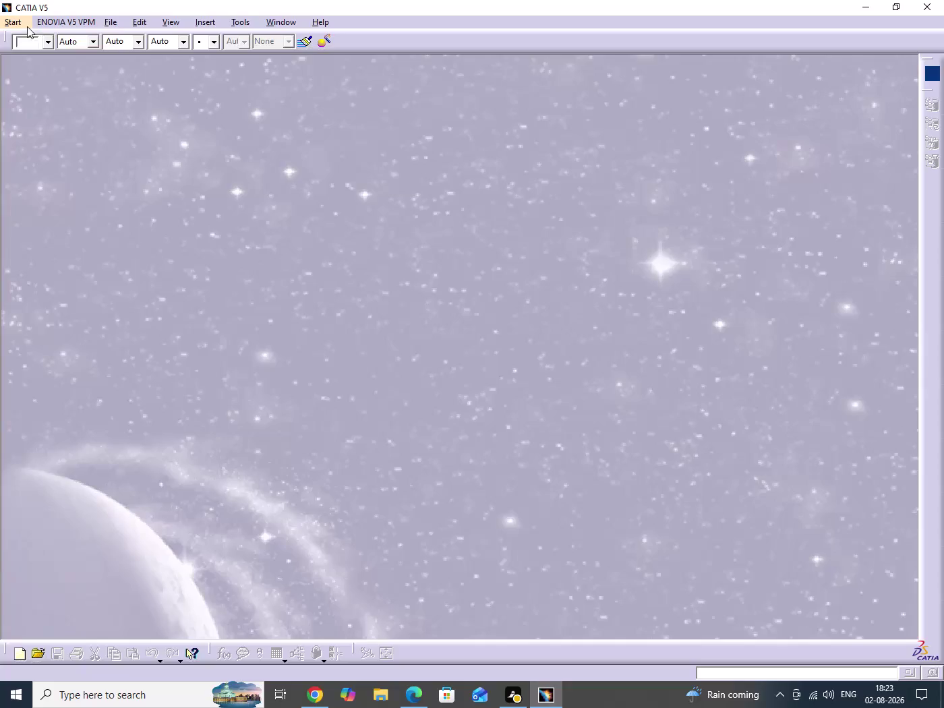
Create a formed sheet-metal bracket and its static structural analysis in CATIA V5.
Switch to the Generative Sheetmetal Design workbench under Mechanical Design.
click(21, 23)
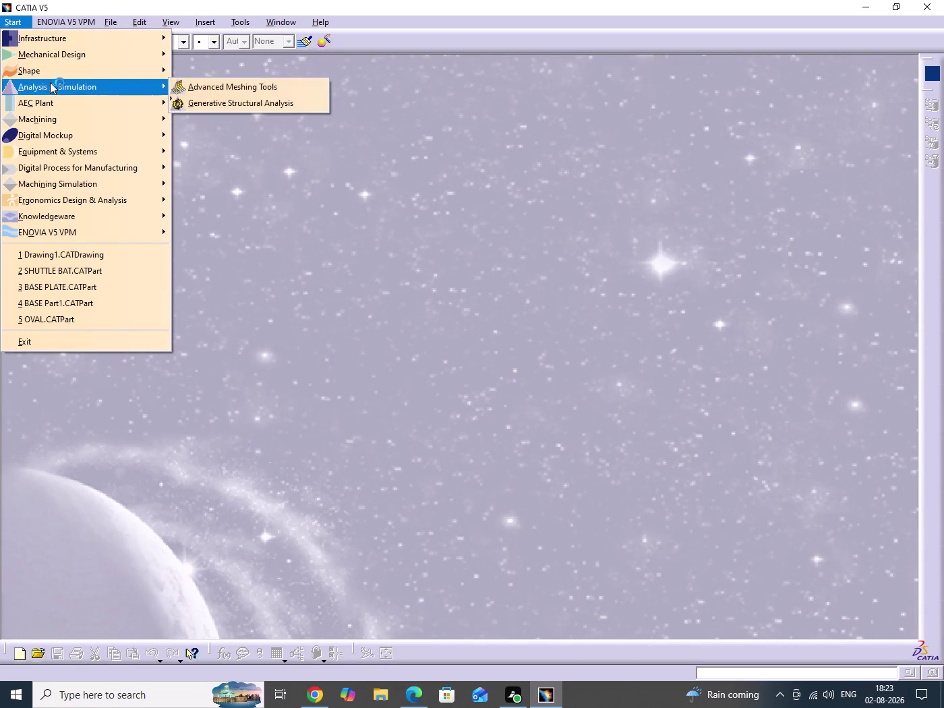
click(52, 58)
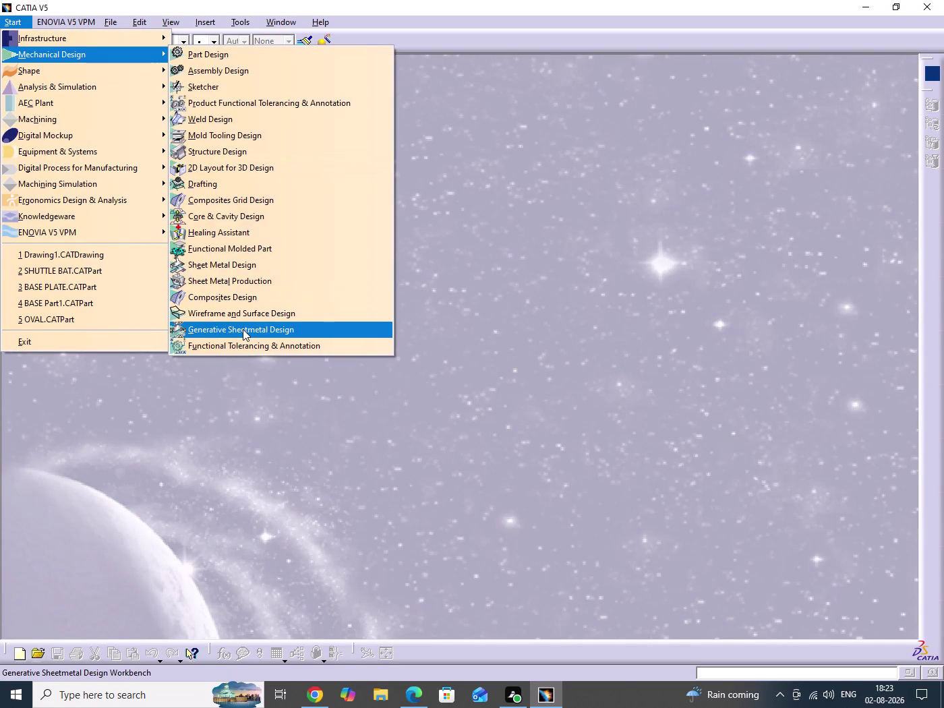
click(243, 329)
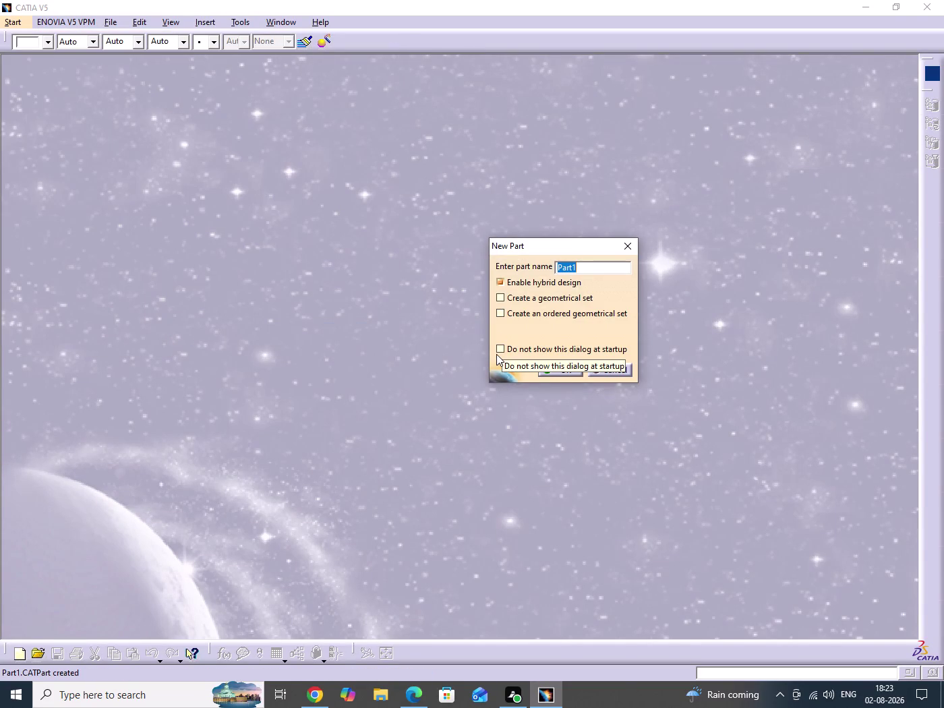
Name the new part 'SHEETMETAL BRACKET' and confirm the New Part dialog.
key(s)
text(H)
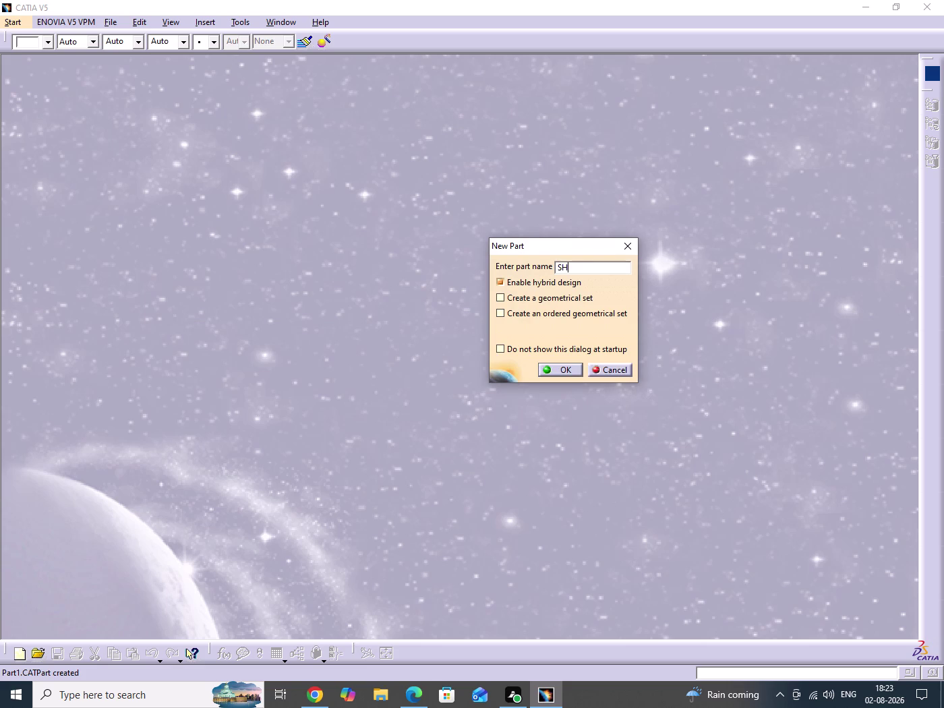
text(EET)
text(META)
text(L)
key(space)
text(BRAC)
text(KET)
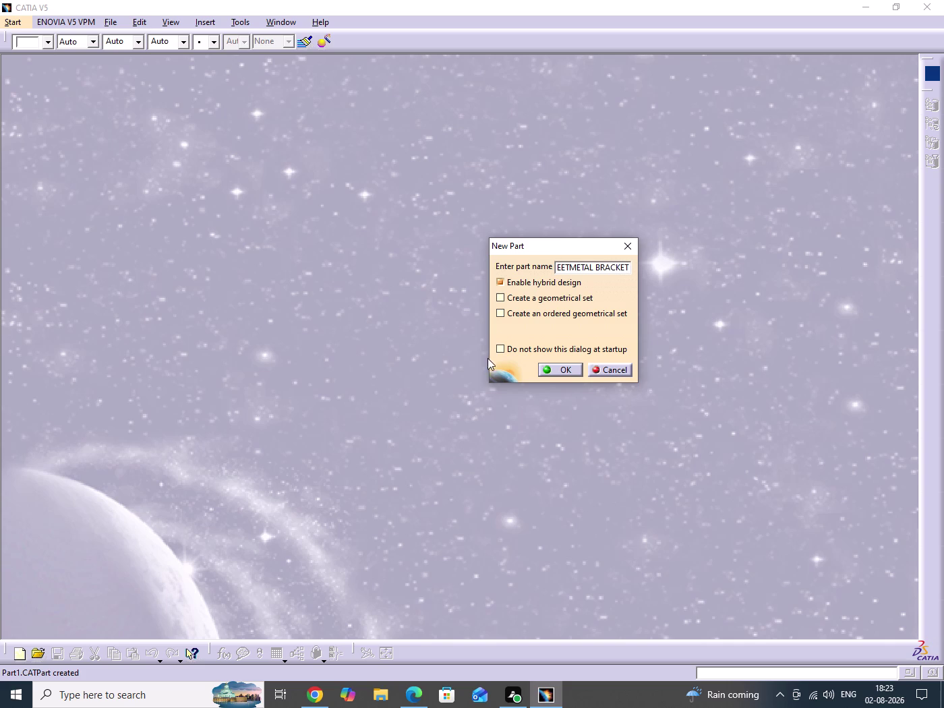
click(547, 368)
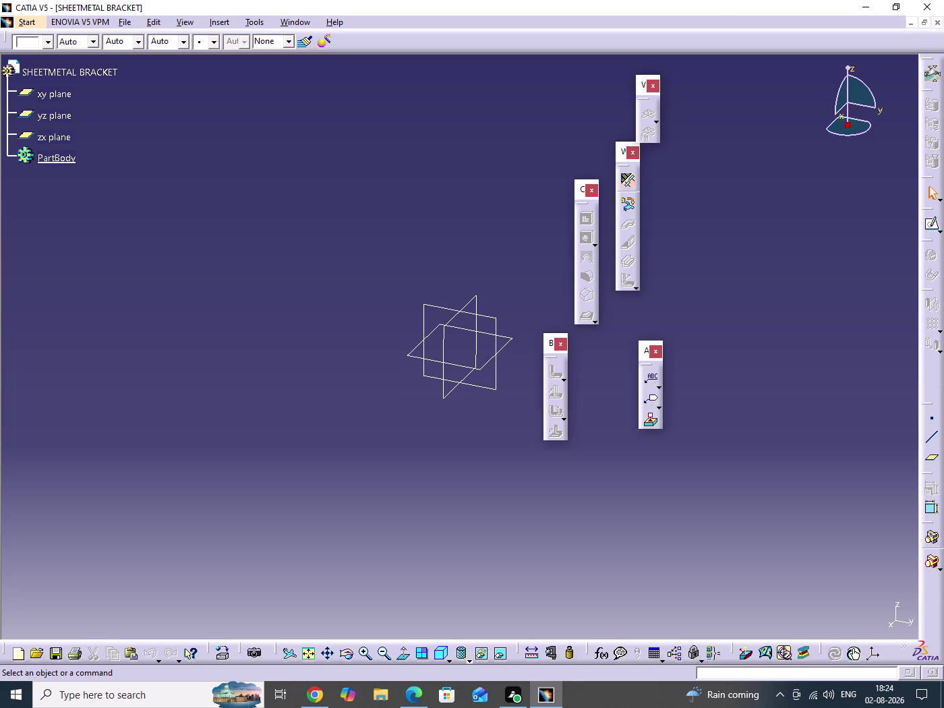
Review the bracket drawing in the PDF, then return to CATIA's Sheet Metal Parameters.
click(338, 267)
click(414, 704)
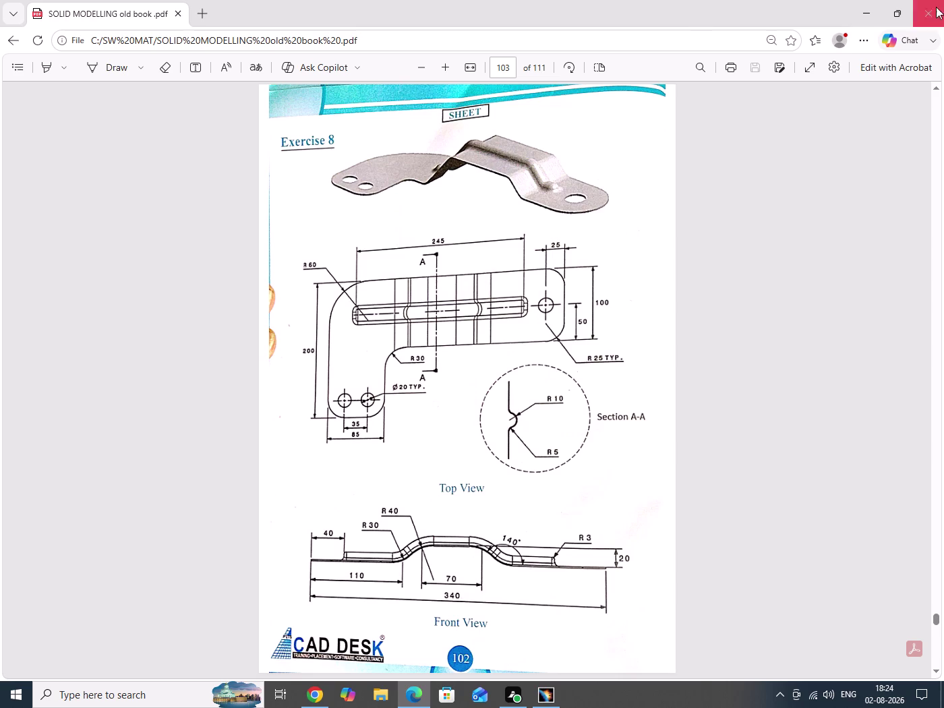
click(866, 9)
click(743, 269)
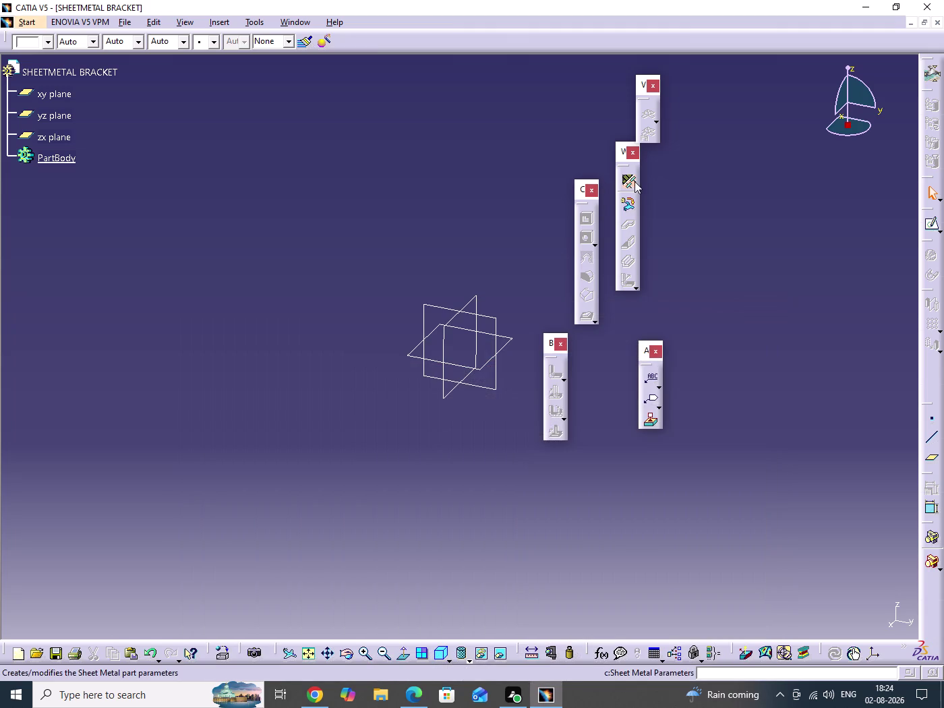
click(634, 182)
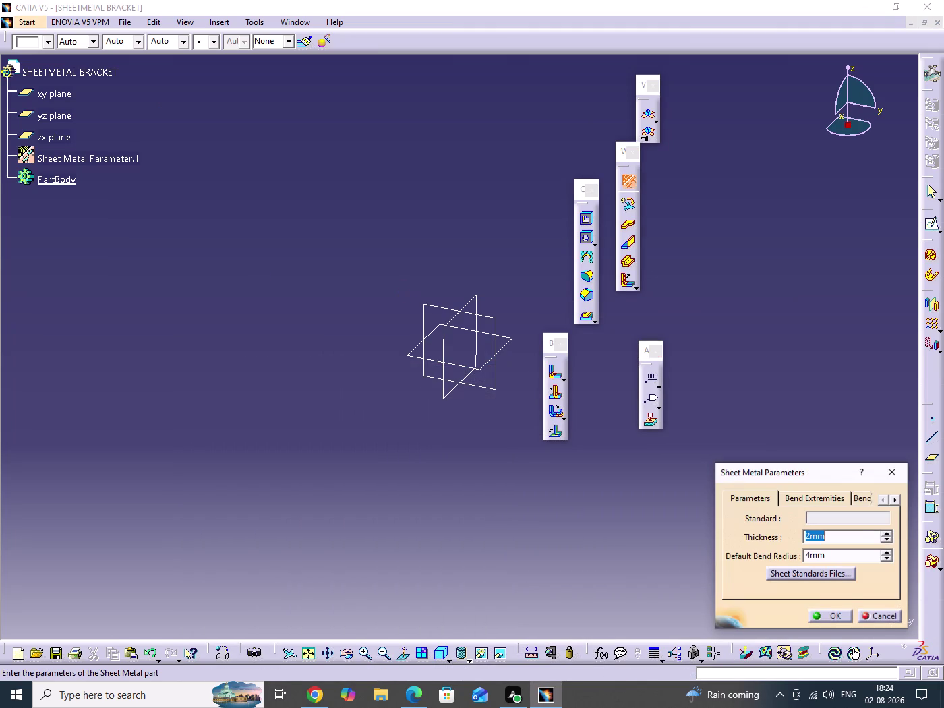
Confirm the edited thickness and bend radius, then start a new sheet metal Extrusion.
text(.)
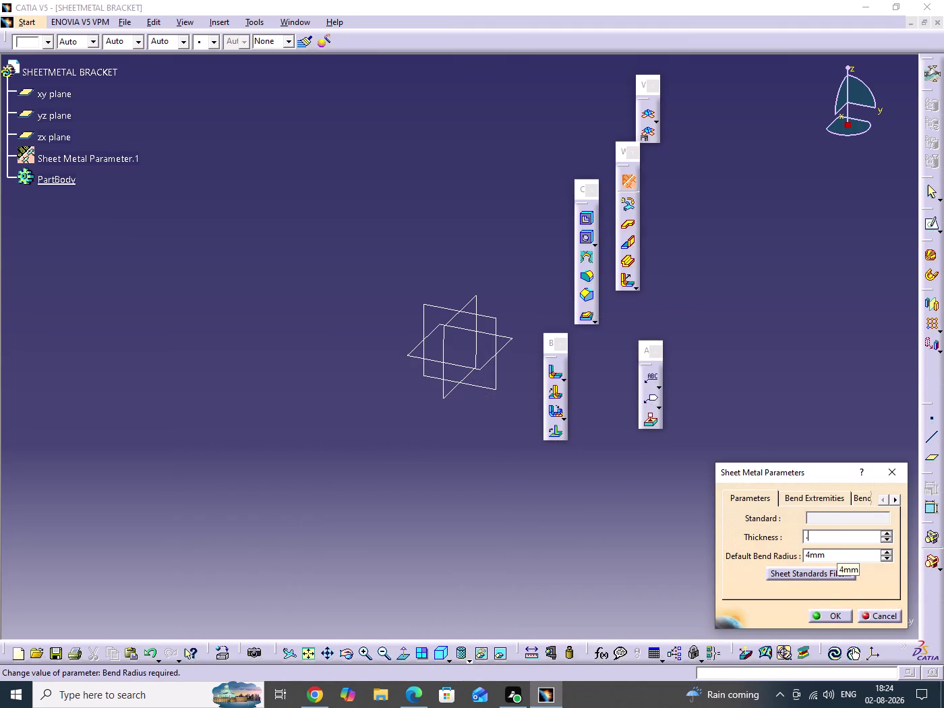
text(5)
double_click(836, 558)
key(1)
key(Return)
click(823, 474)
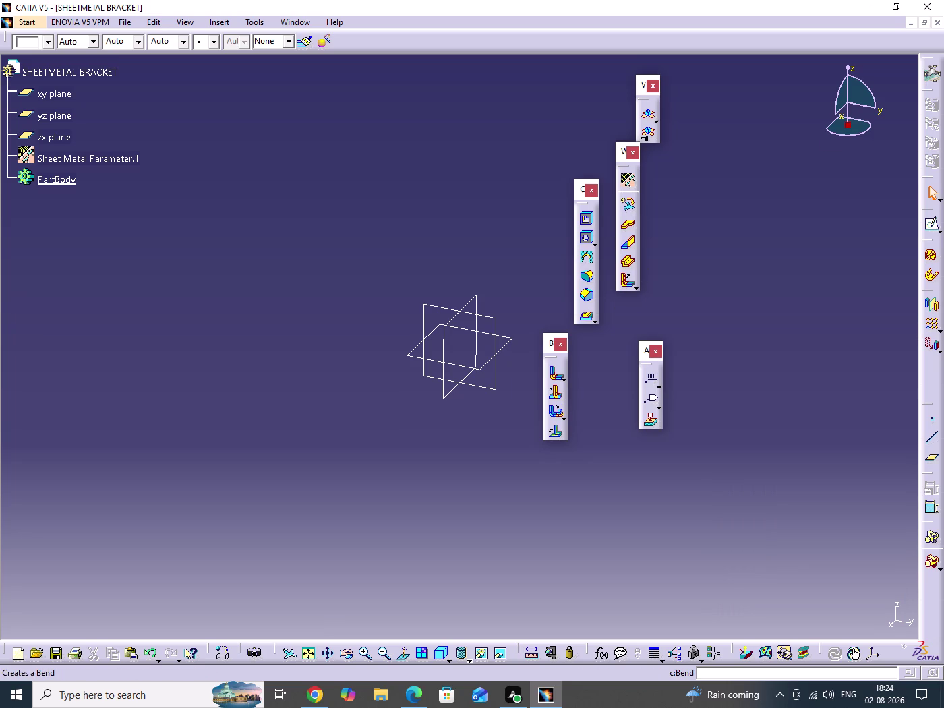
drag(617, 357, 621, 418)
click(627, 259)
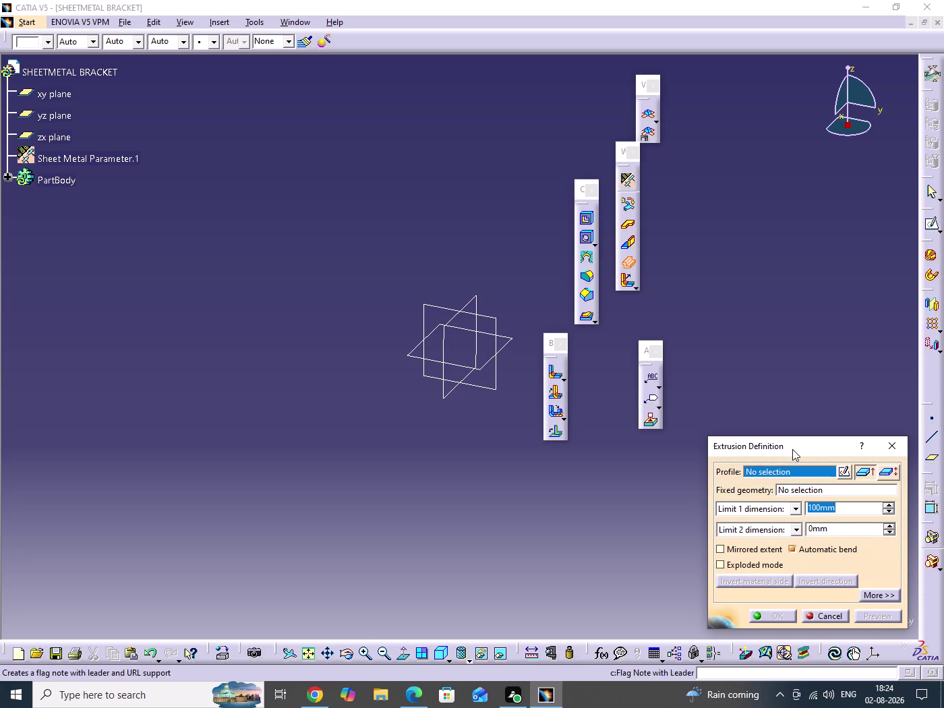
Sketch on the yz plane and start a Profile at the origin, checking the drawing.
click(845, 466)
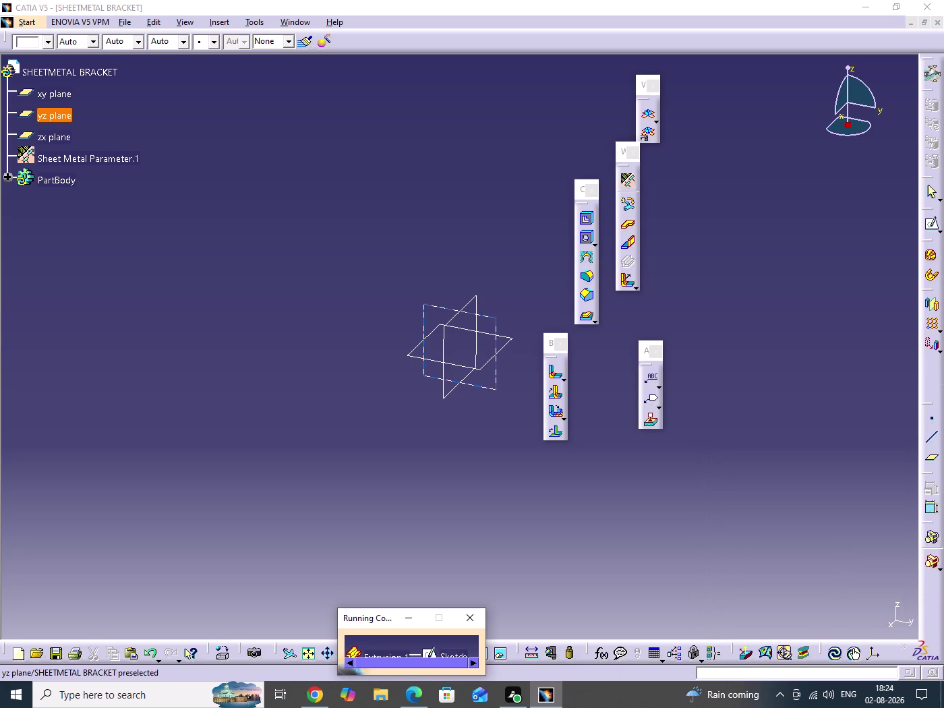
click(423, 320)
middle_drag(687, 396, 488, 400)
click(515, 69)
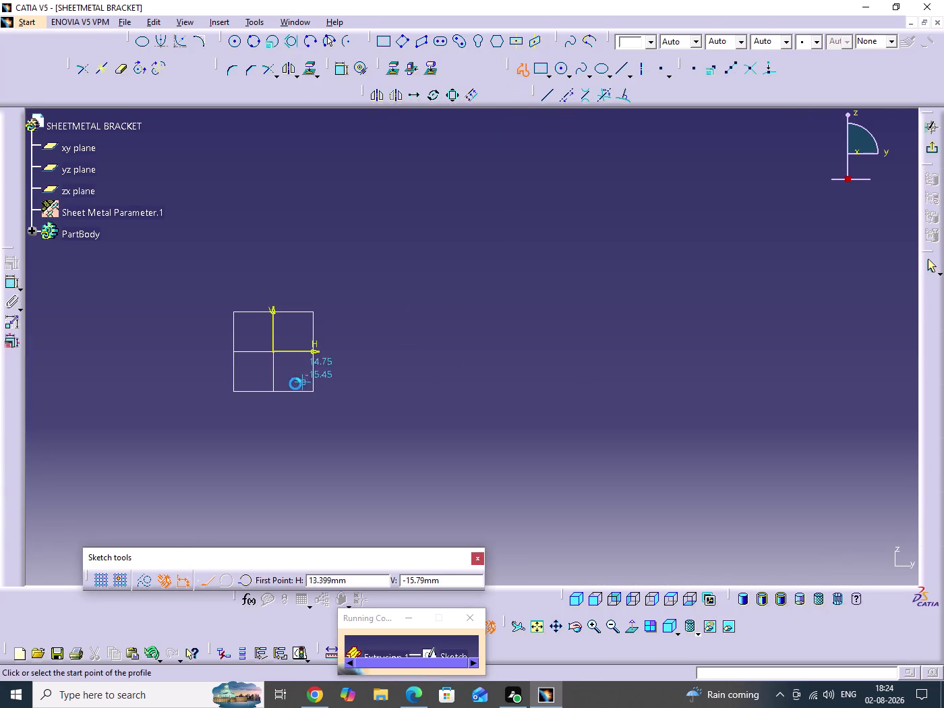
click(273, 350)
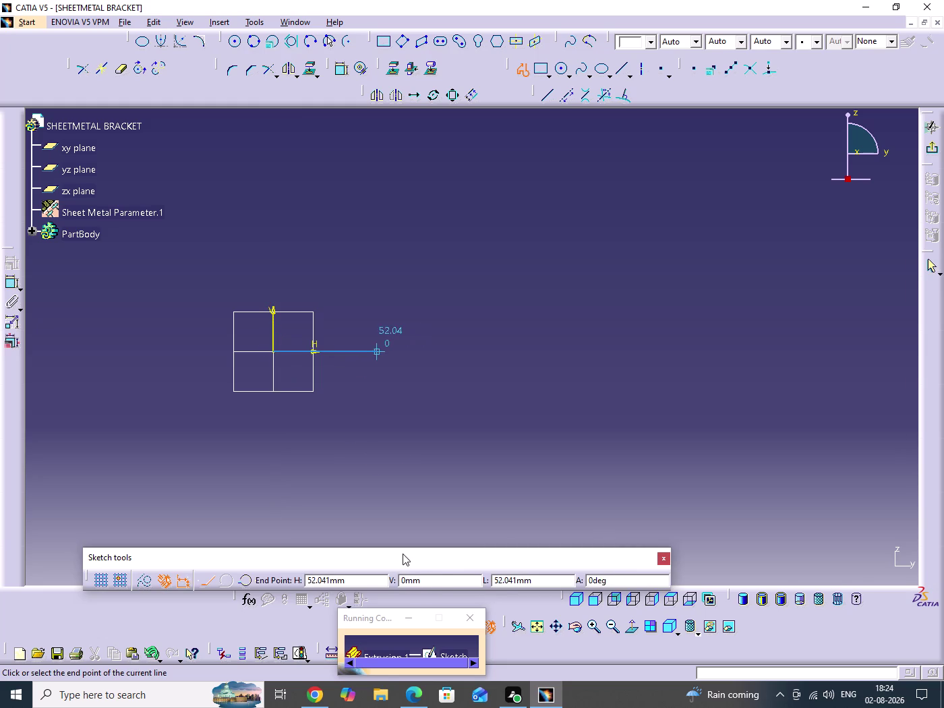
click(413, 705)
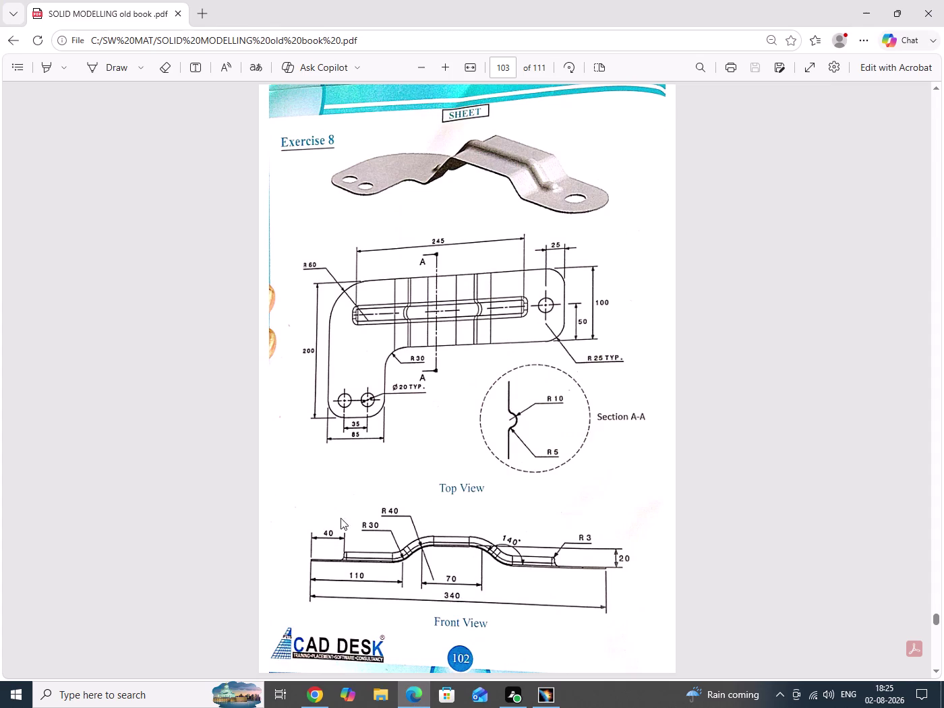
click(865, 12)
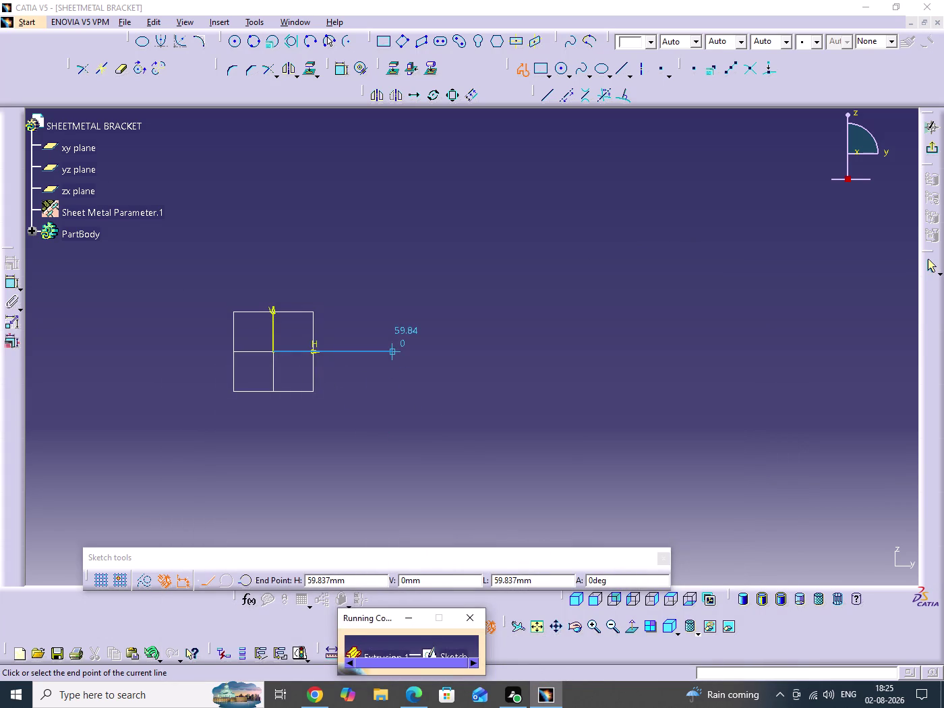
Draw the first straight run and two tangent arcs curving upward.
click(392, 354)
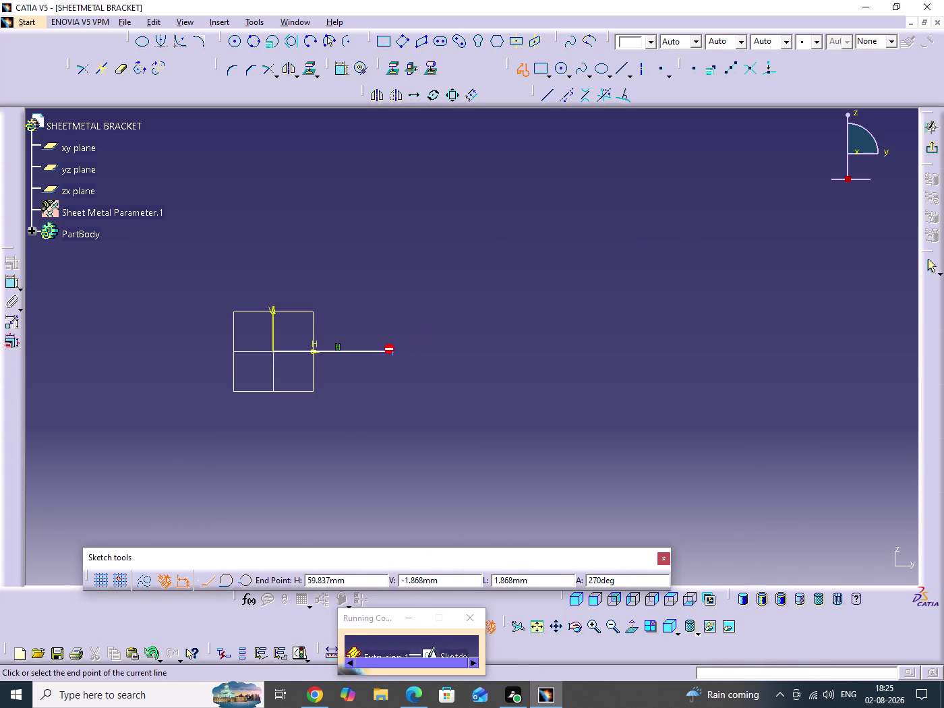
drag(395, 353, 446, 298)
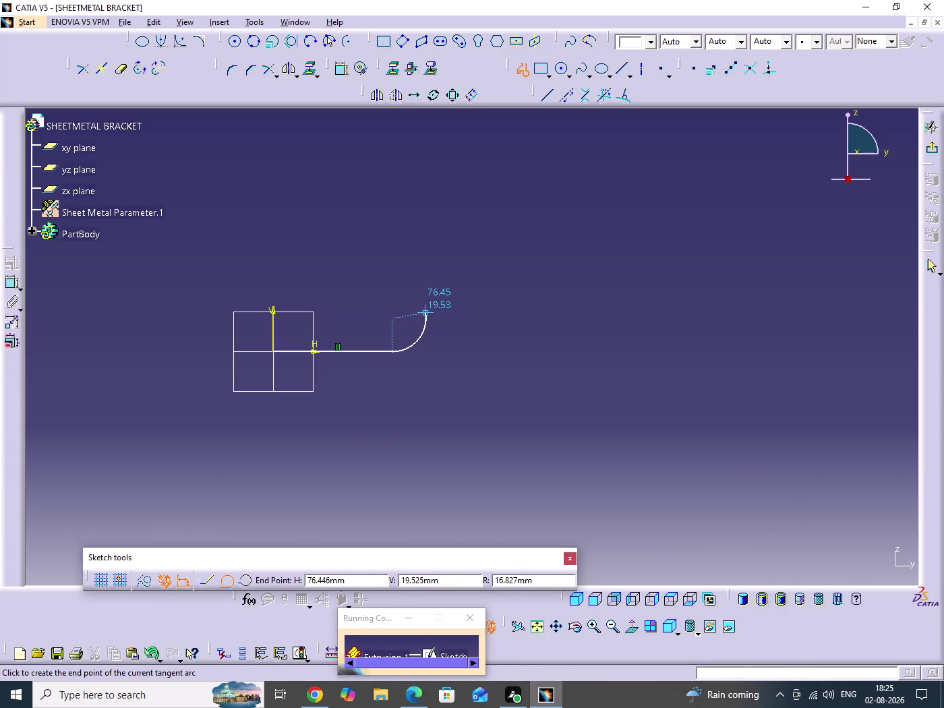
click(431, 316)
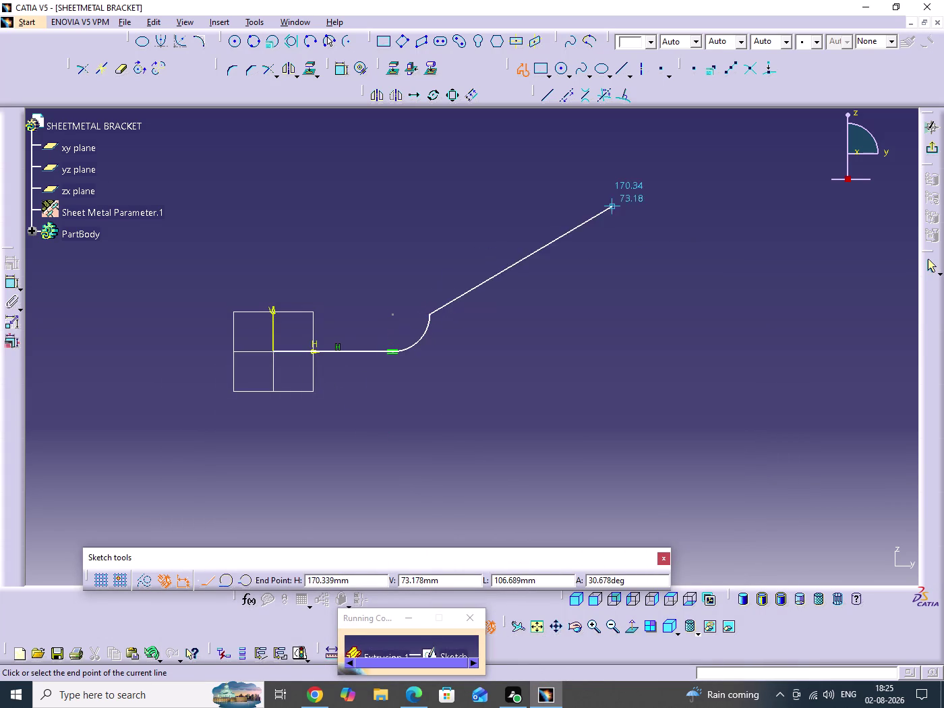
drag(430, 315, 473, 270)
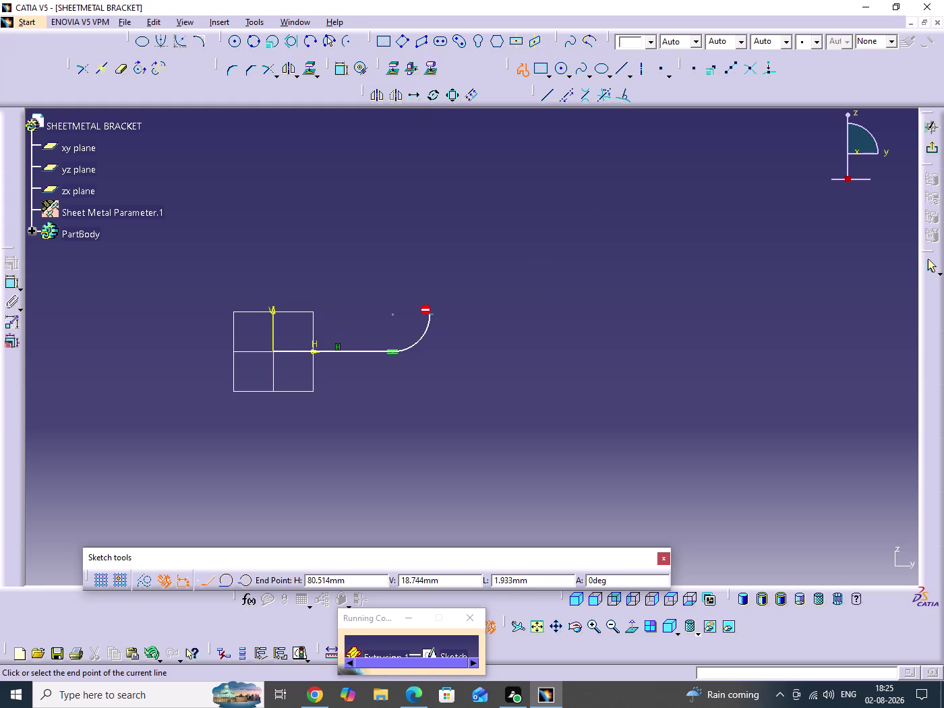
drag(473, 270, 508, 248)
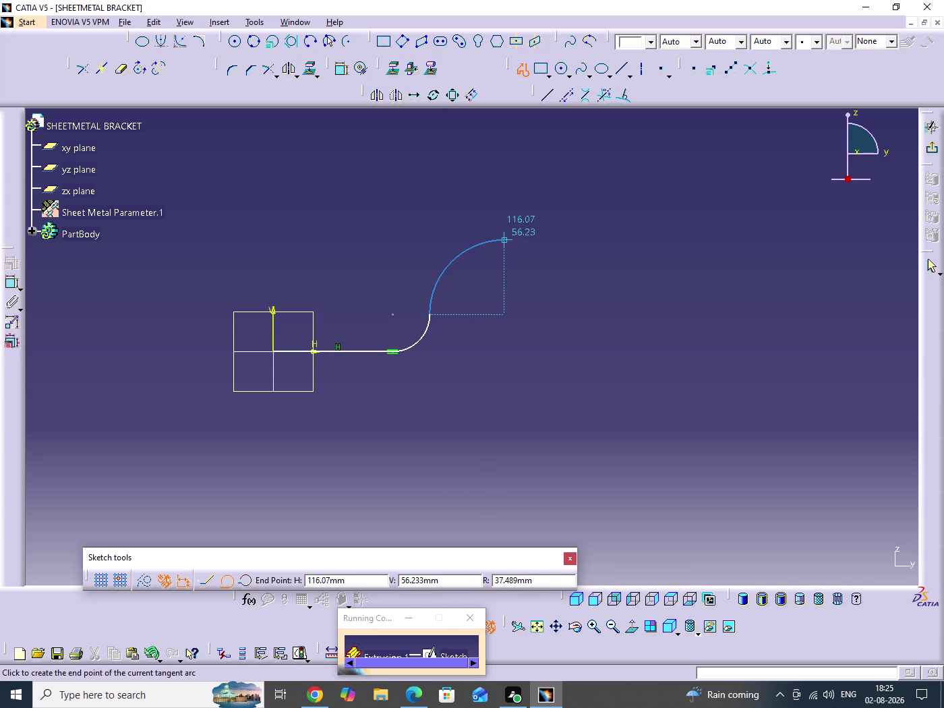
click(506, 241)
Add the long top line, right arc, small end arc and final horizontal straight.
middle_drag(650, 333, 476, 353)
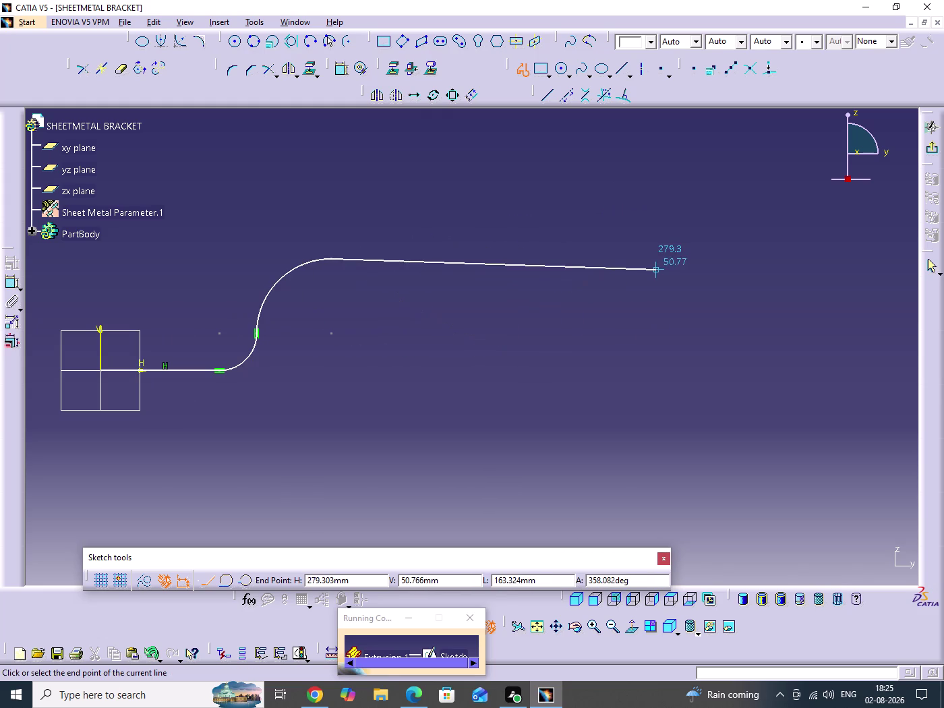
click(663, 258)
drag(664, 259, 668, 256)
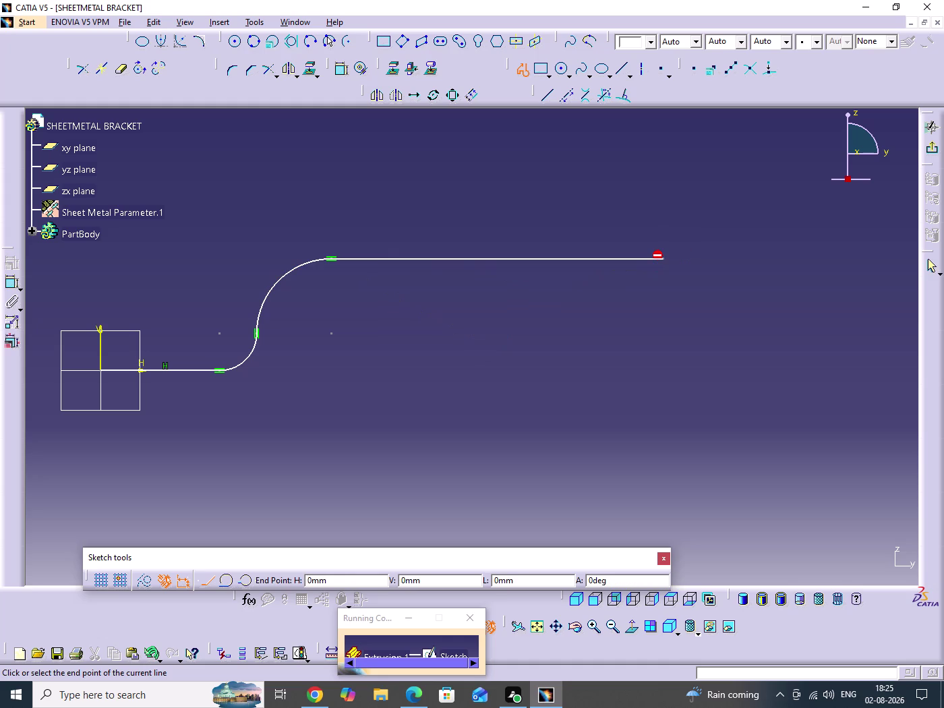
drag(667, 256, 756, 312)
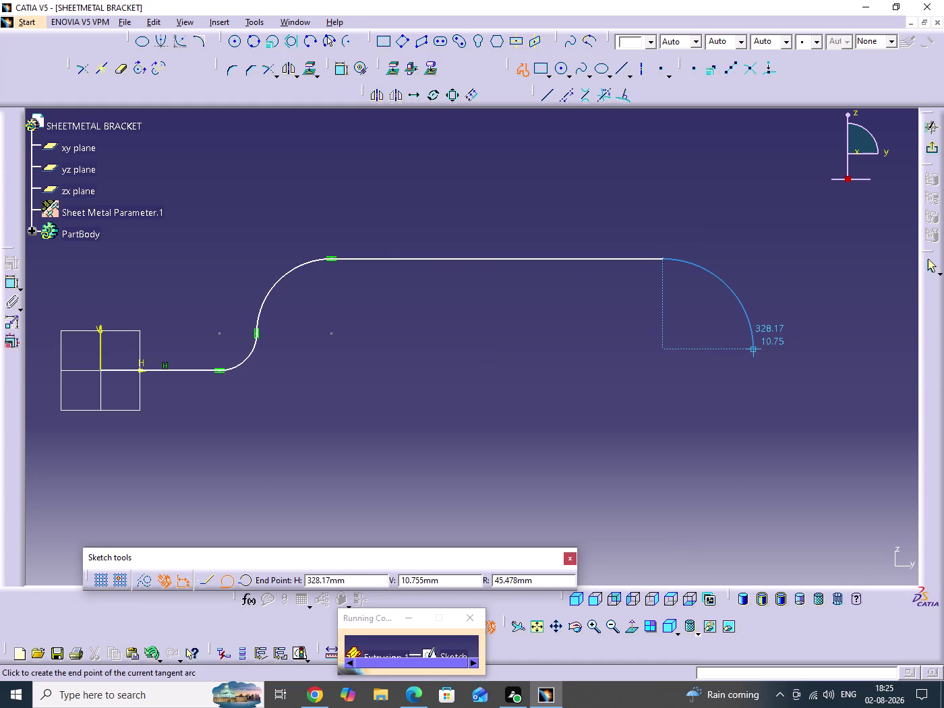
click(755, 351)
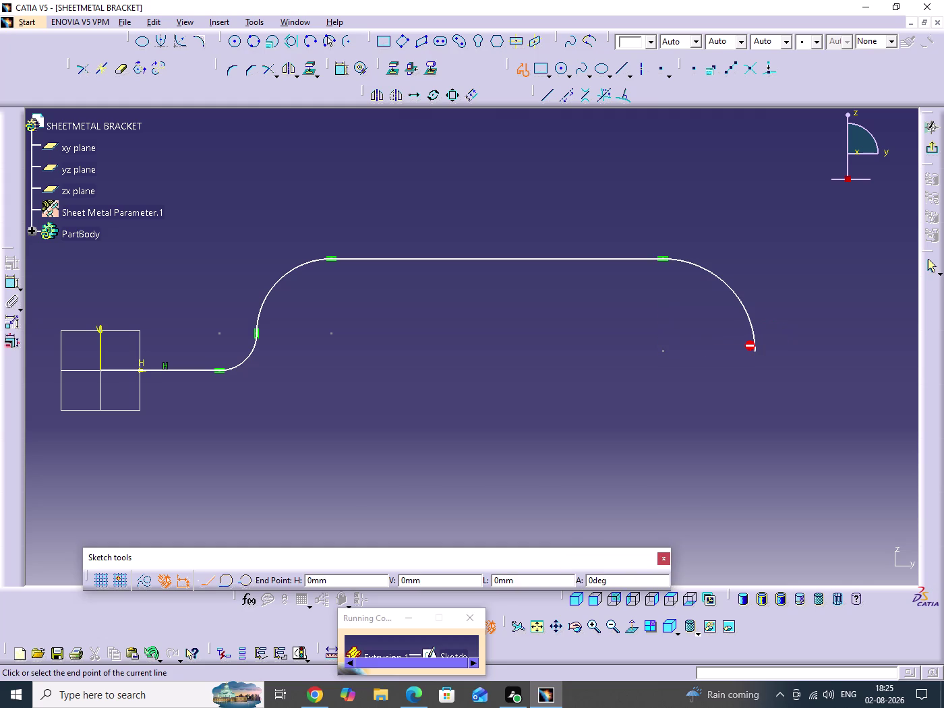
drag(755, 351, 765, 427)
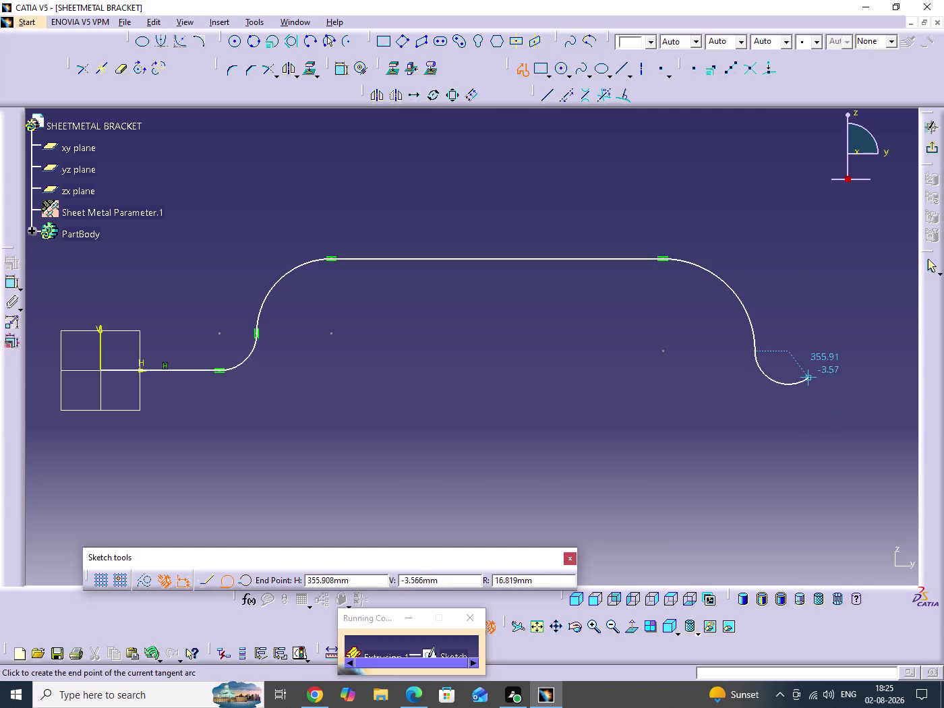
click(807, 371)
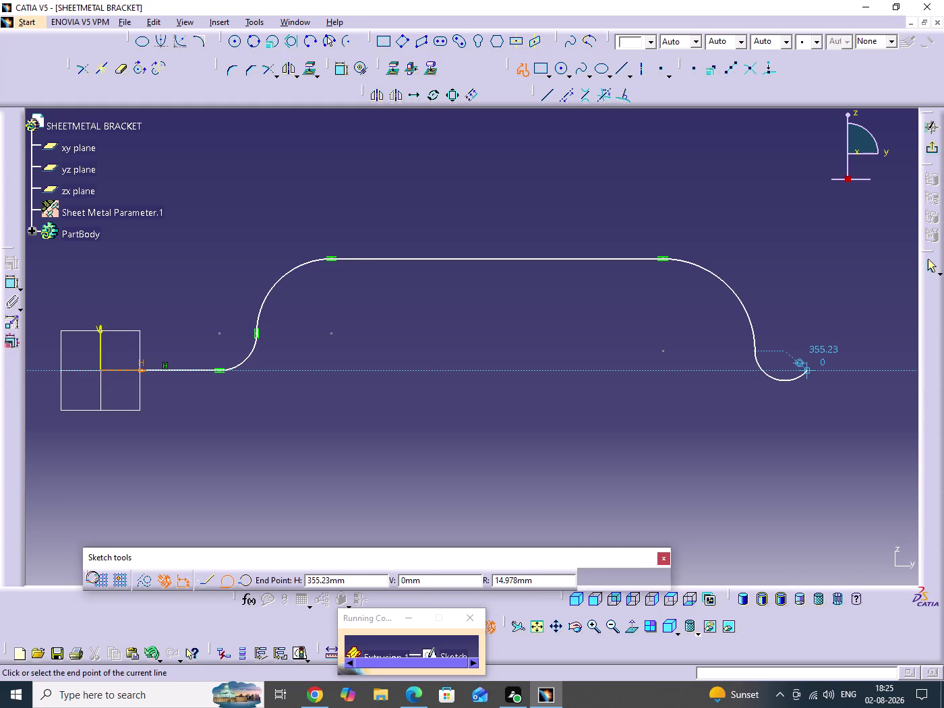
click(892, 372)
click(932, 270)
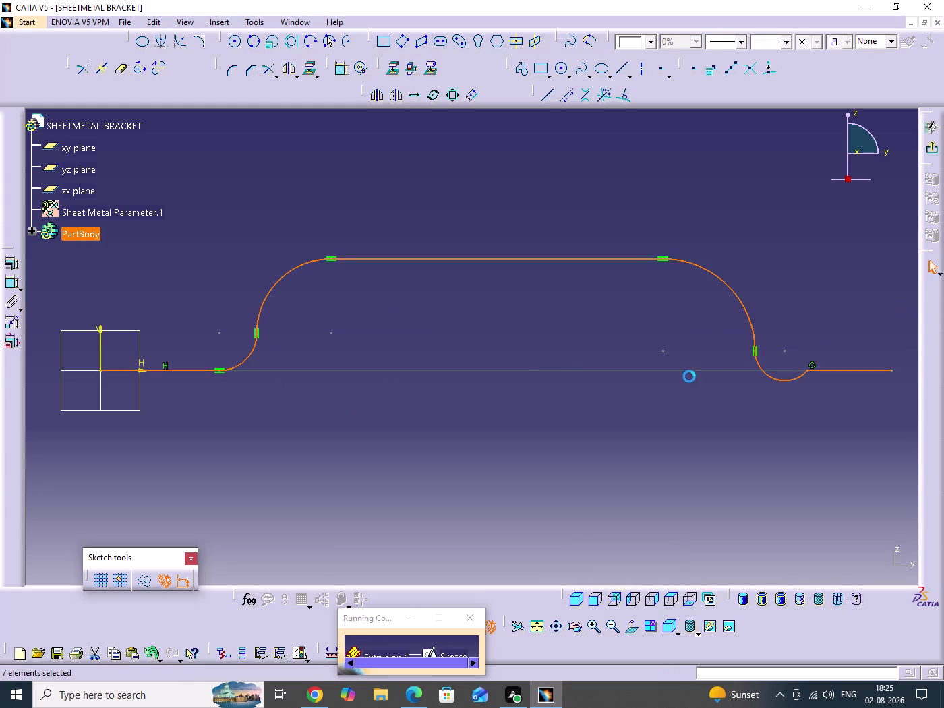
Constrain the small right-end arc tangent to the final straight line.
click(644, 350)
middle_drag(645, 327, 648, 361)
click(645, 327)
middle_drag(550, 434, 632, 459)
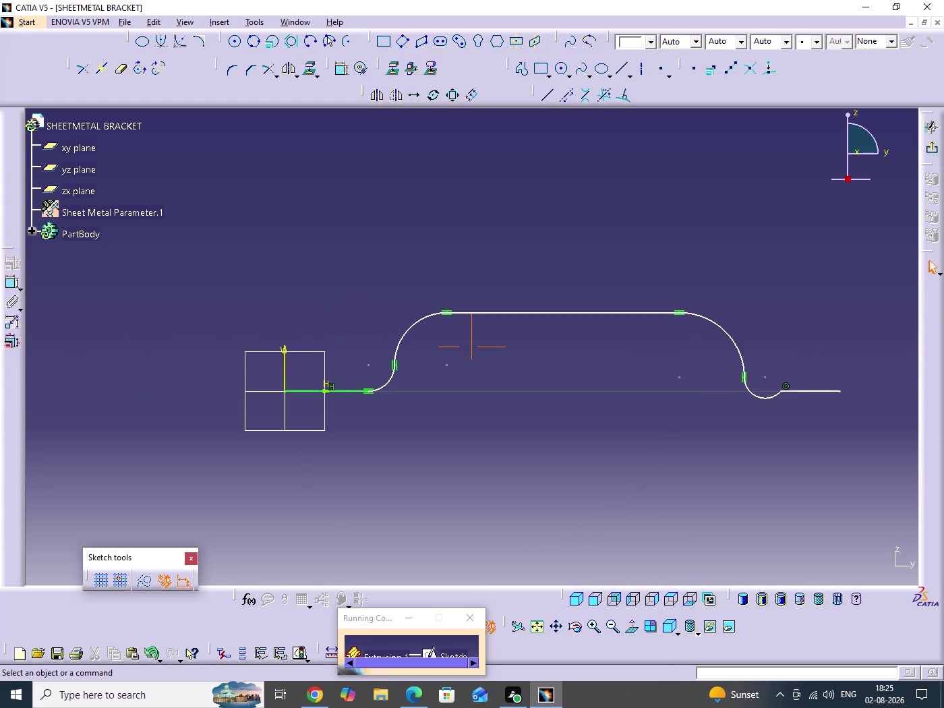
middle_drag(592, 473, 570, 477)
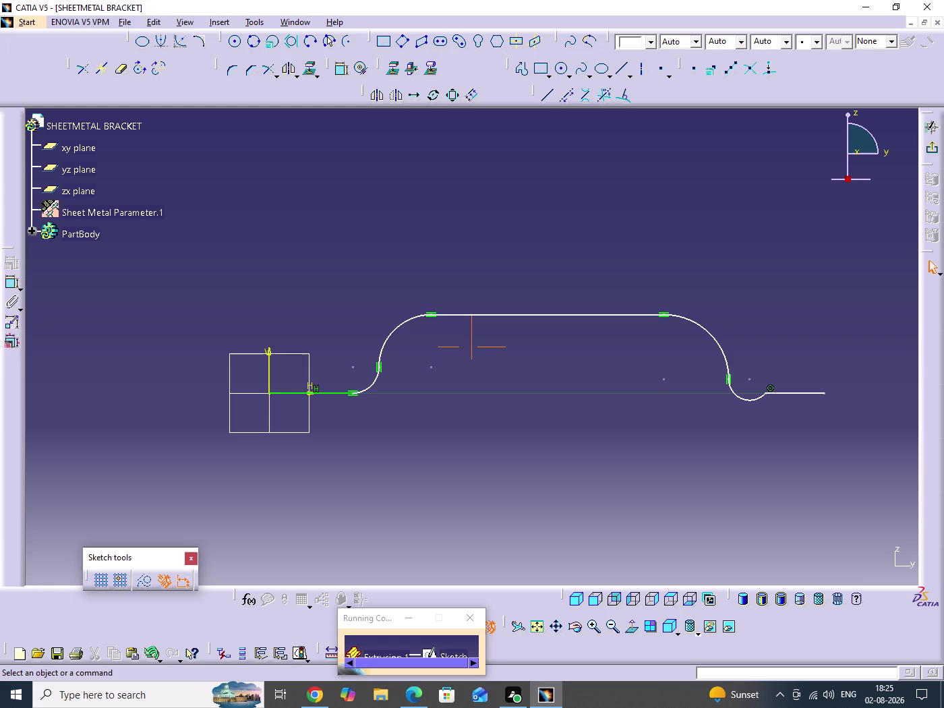
drag(490, 473, 675, 512)
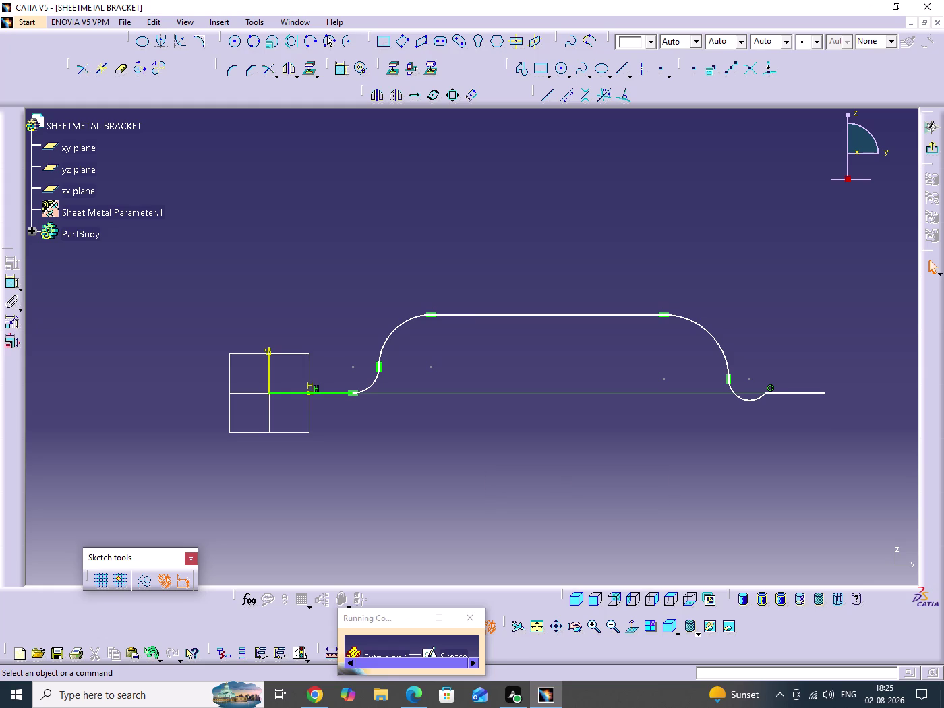
click(762, 399)
click(730, 439)
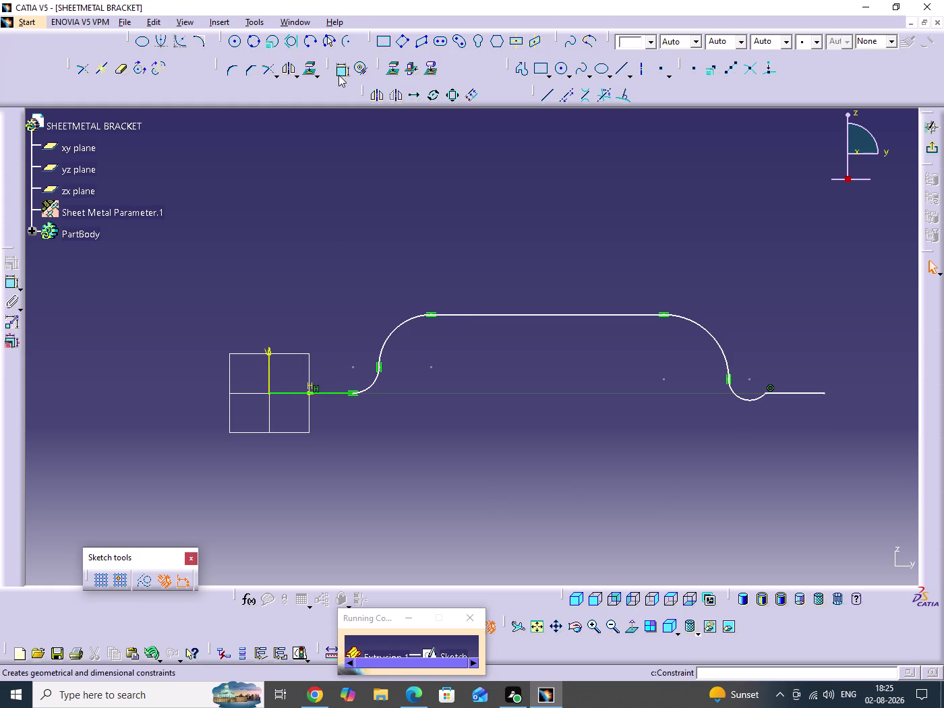
double_click(338, 73)
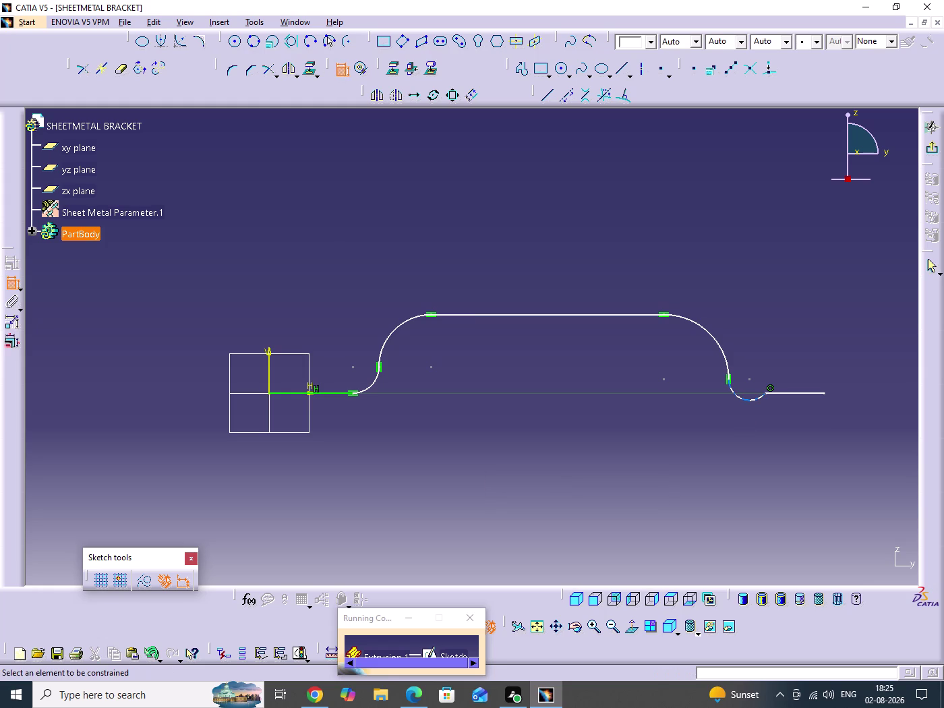
click(750, 401)
click(783, 393)
right_click(789, 315)
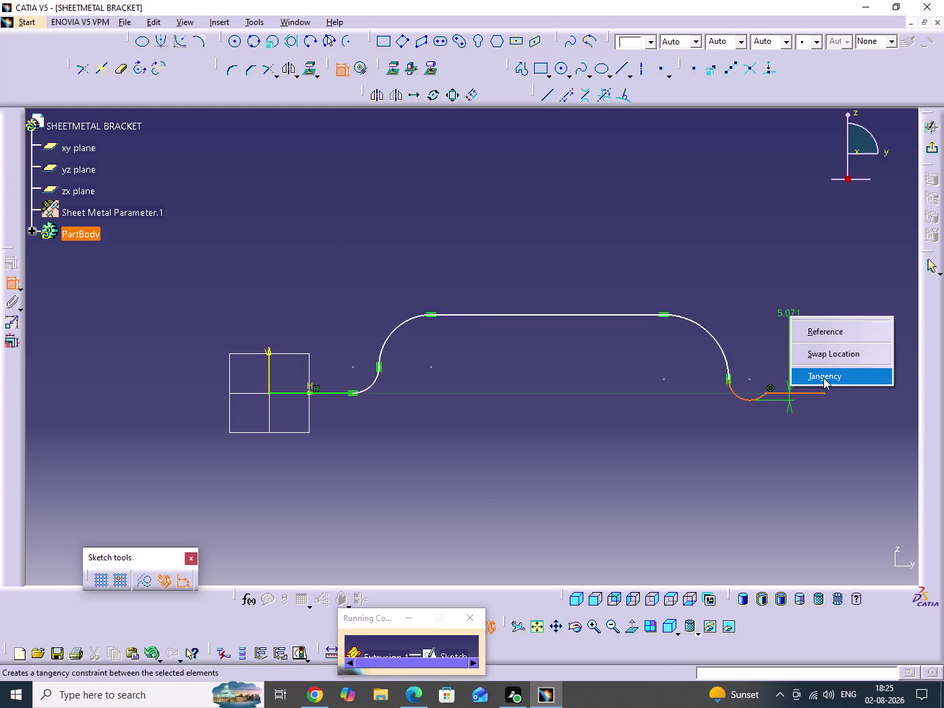
click(823, 377)
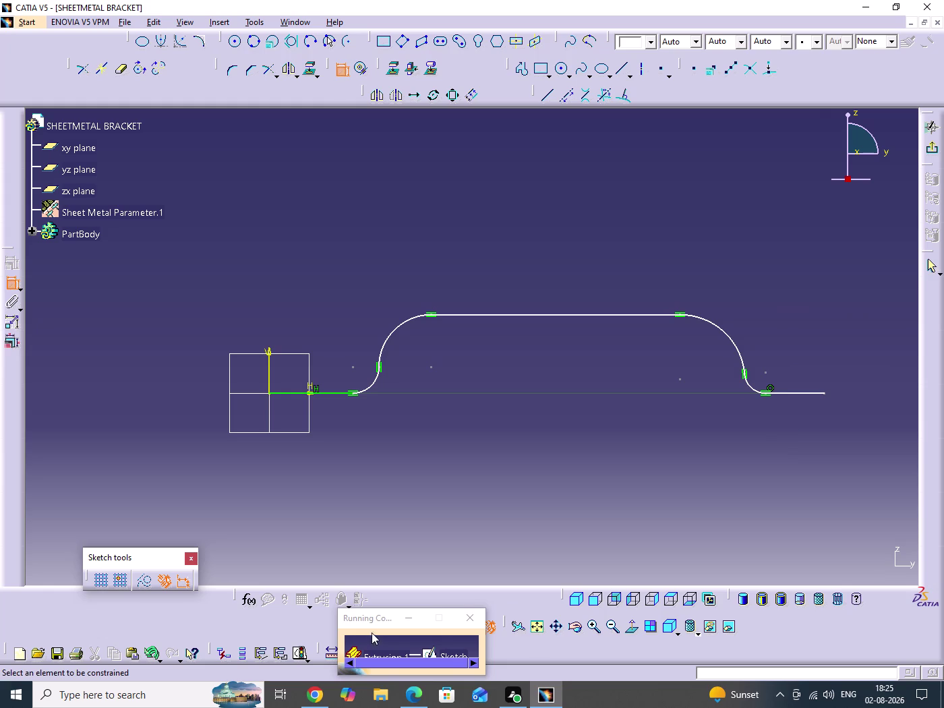
Check the drawing and dimension overall length from the V axis to the profile end.
drag(362, 623, 112, 629)
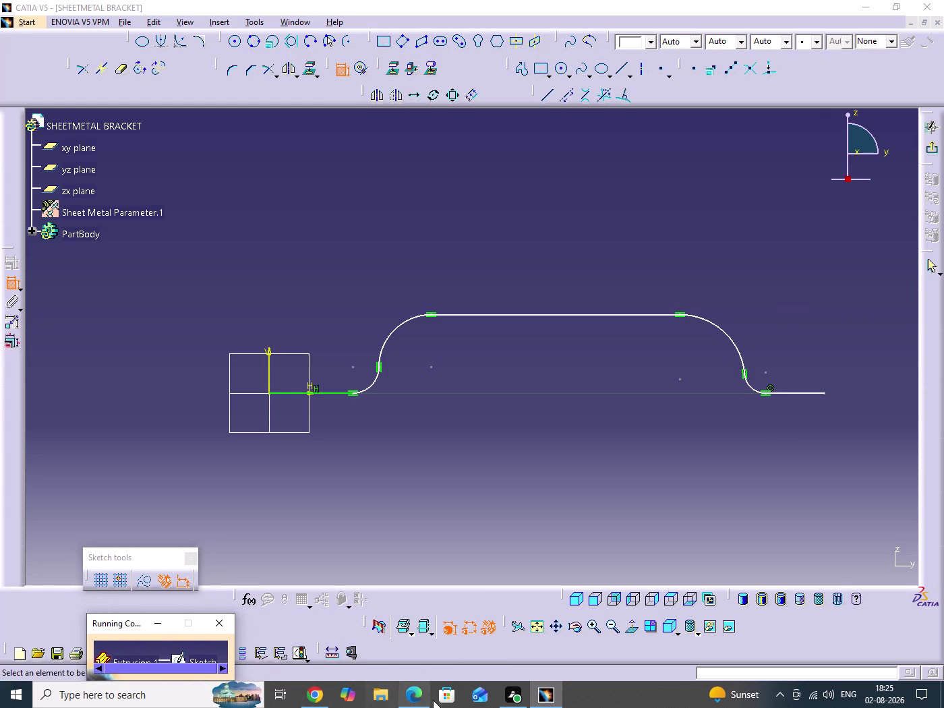
click(412, 696)
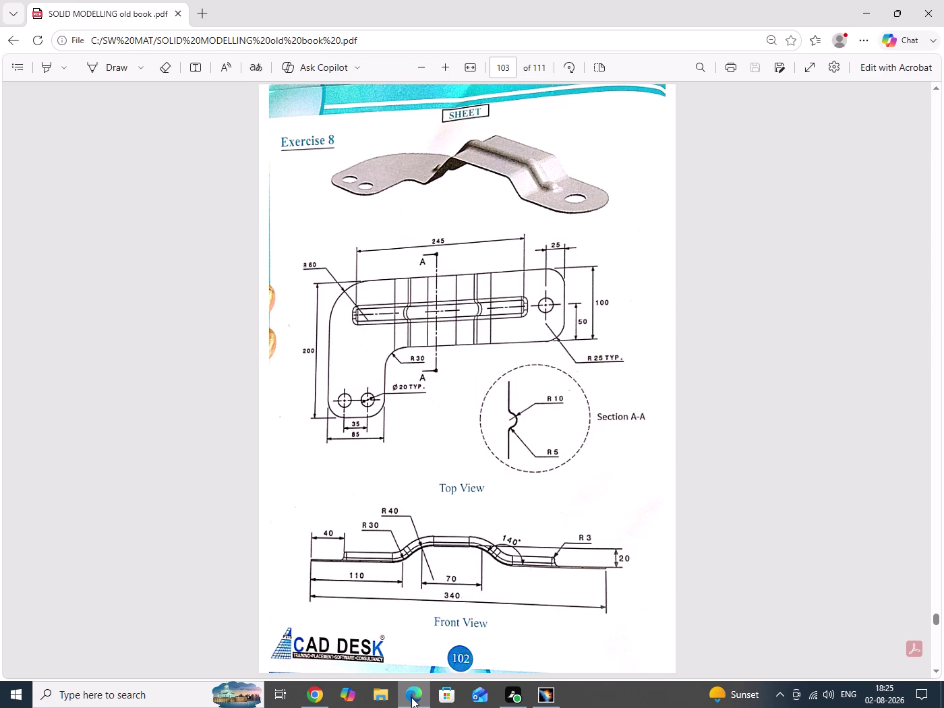
click(411, 697)
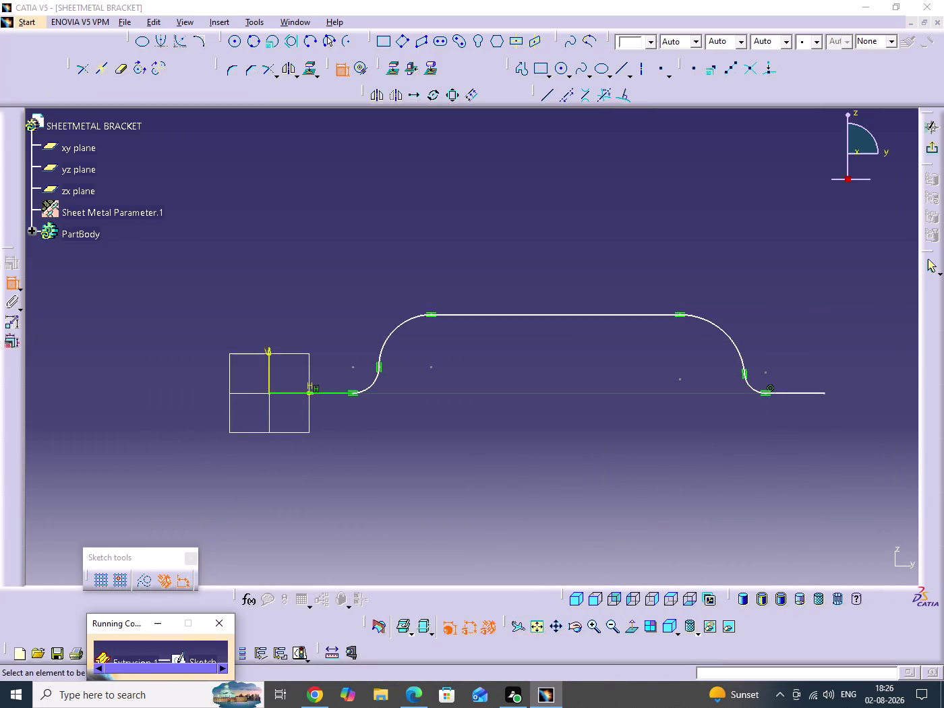
drag(268, 365, 268, 373)
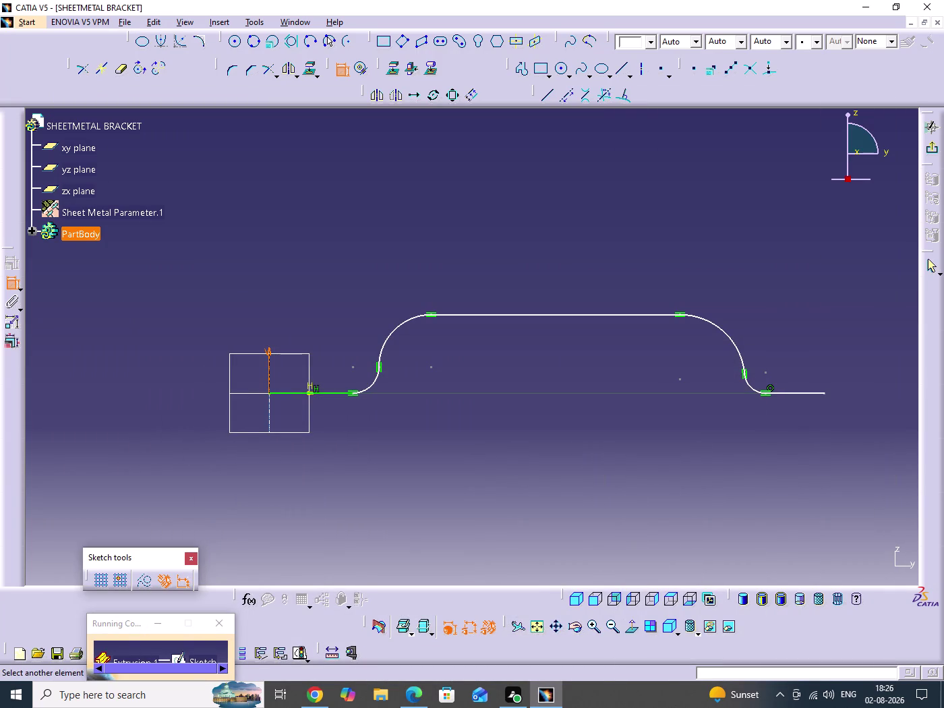
click(824, 393)
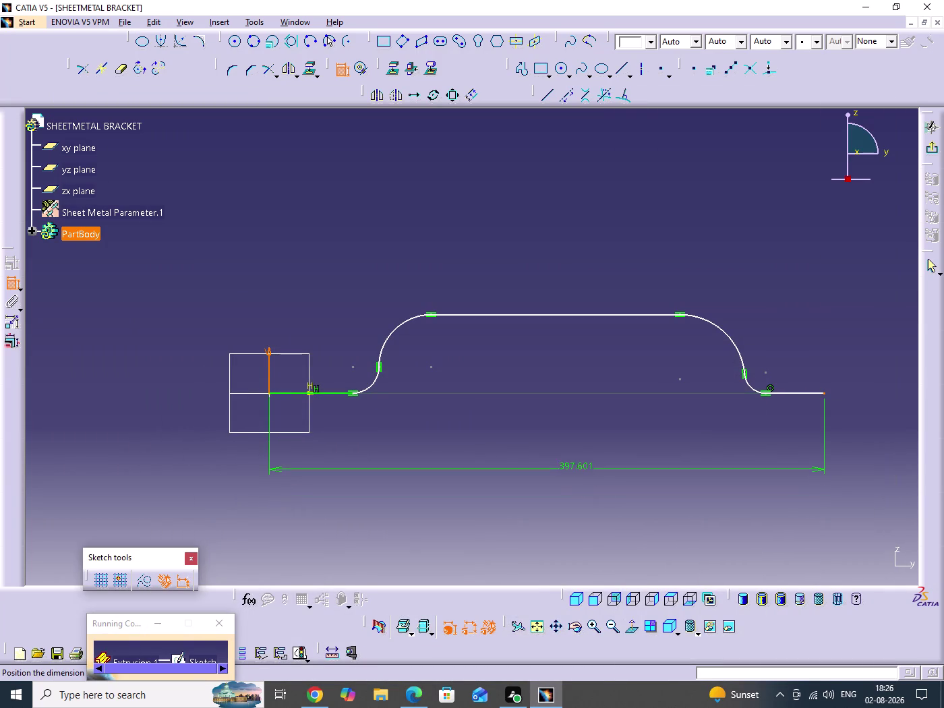
Place the overall length dimension and change it to 340 mm.
click(575, 464)
double_click(576, 462)
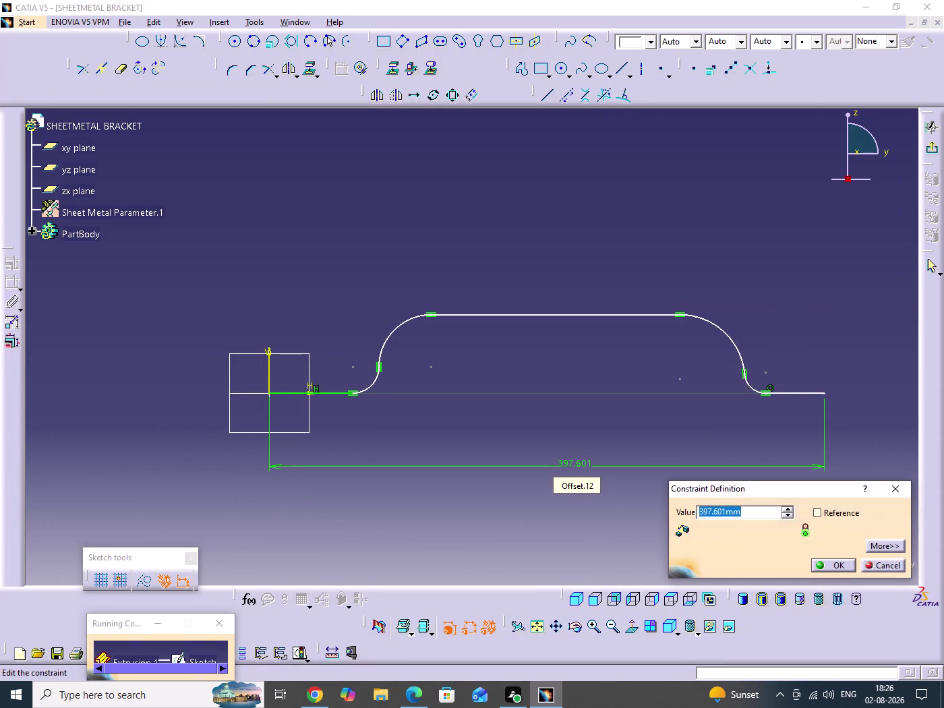
text(340)
key(Return)
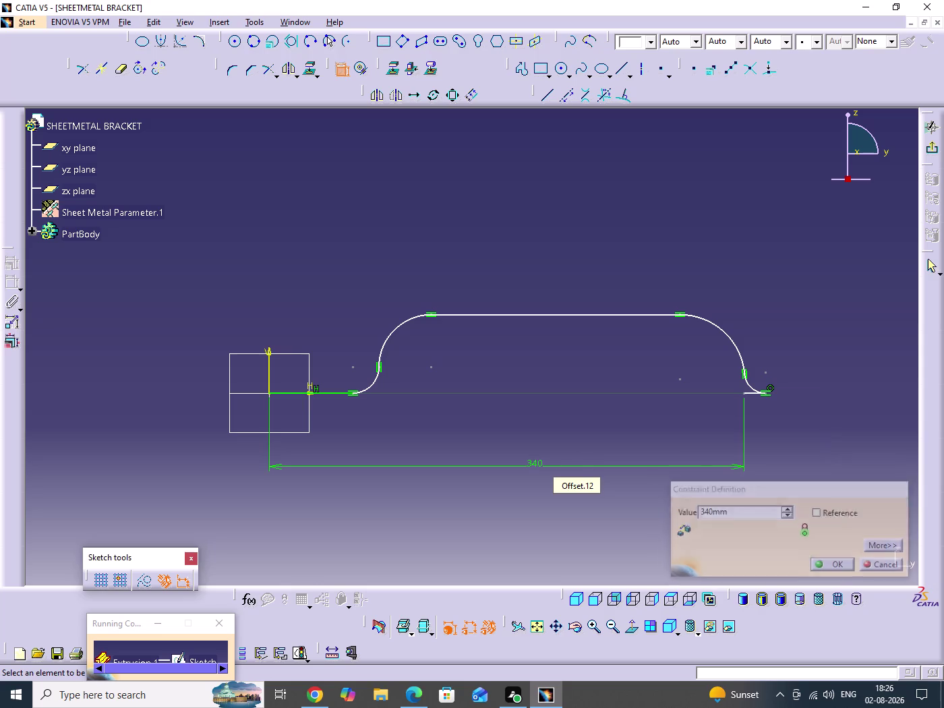
Drag the profile curves, accidentally ballooning the arcs into large circles.
middle_drag(821, 485, 789, 480)
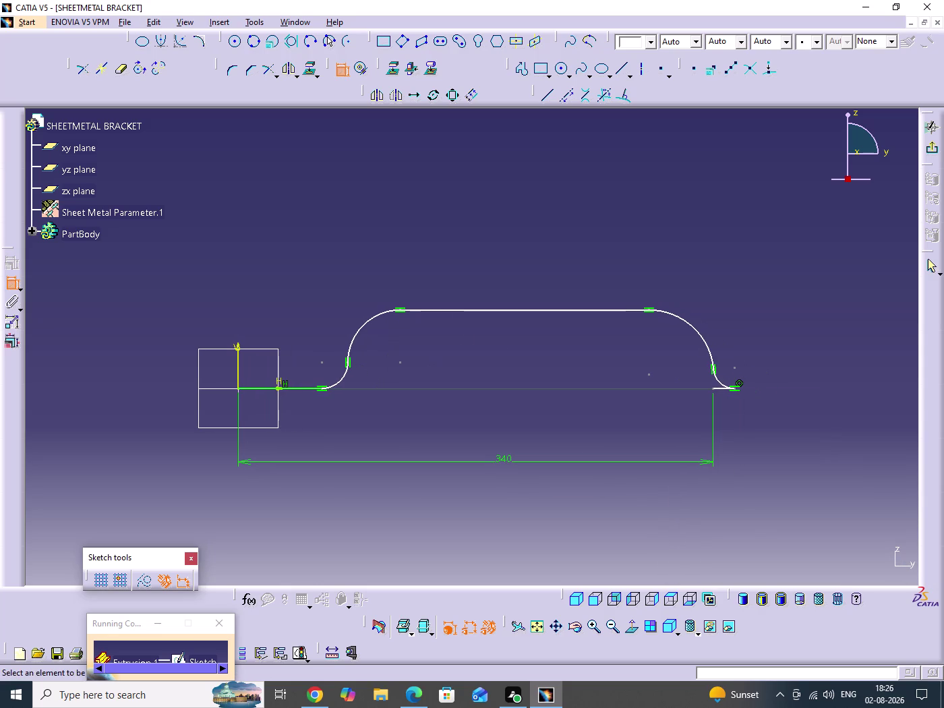
click(342, 72)
click(896, 318)
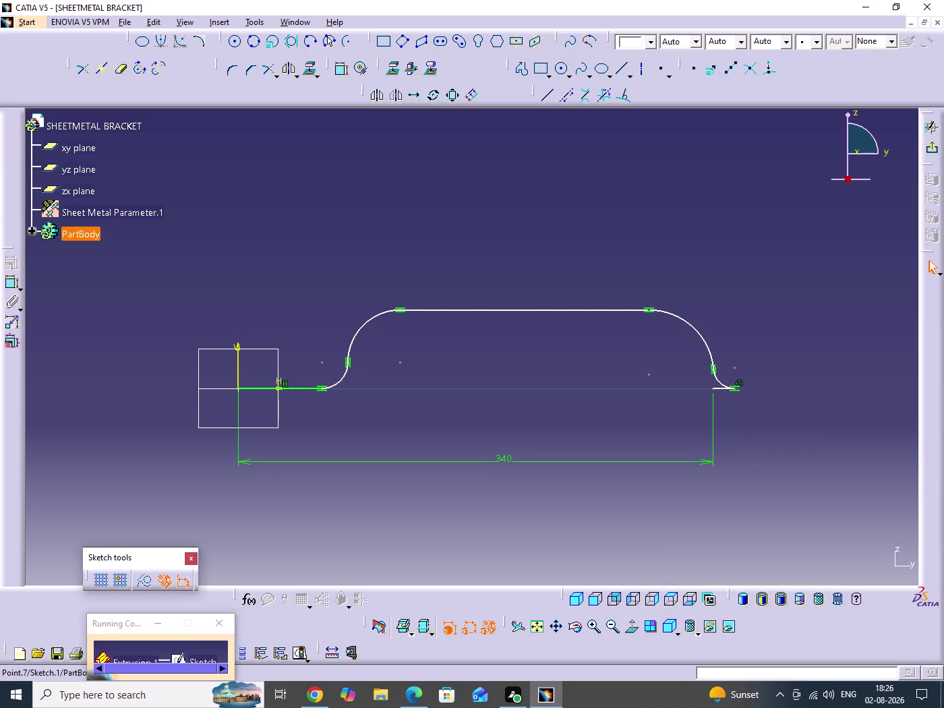
drag(648, 311, 598, 310)
drag(715, 379, 763, 376)
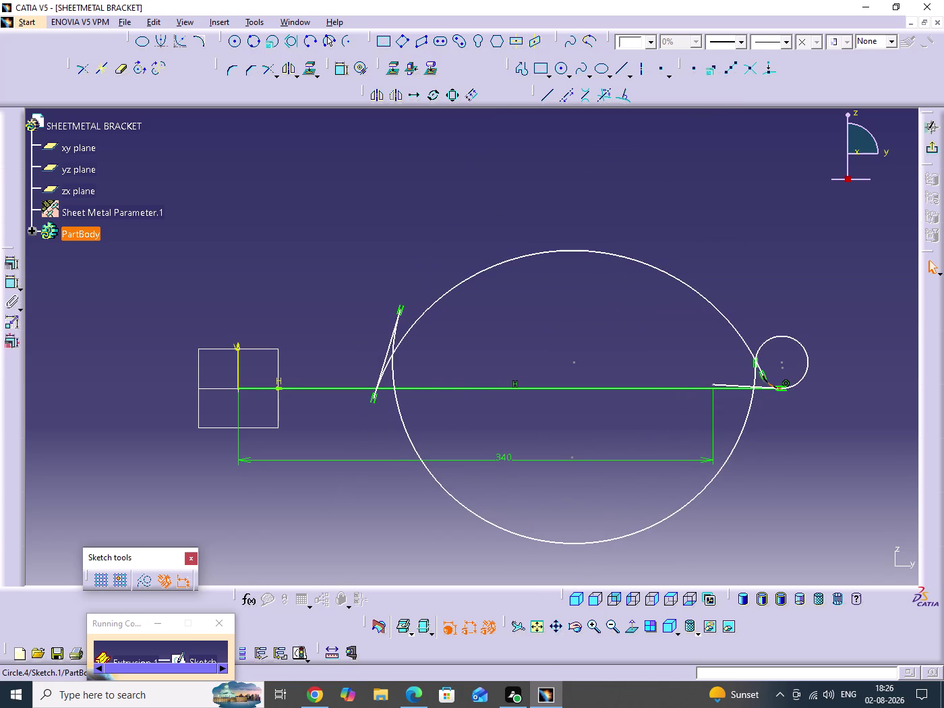
click(638, 346)
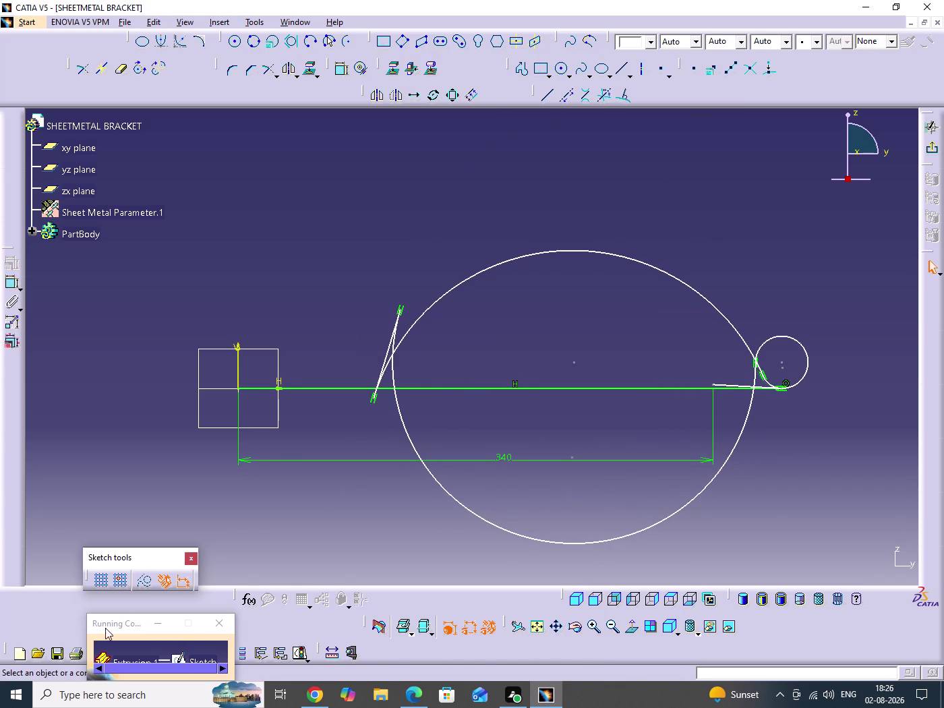
drag(106, 627, 40, 50)
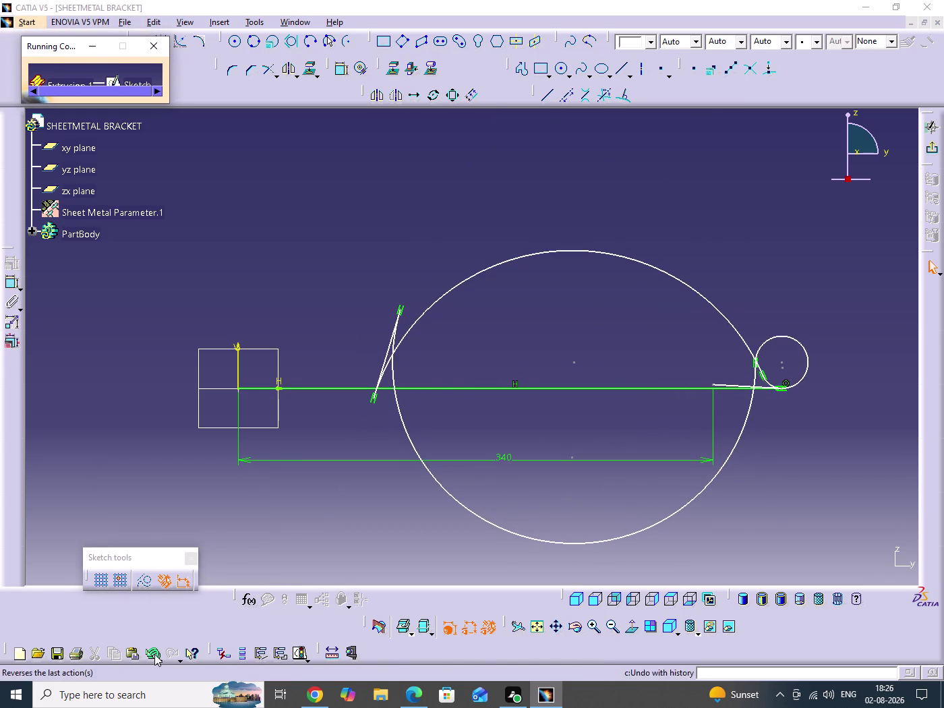
Undo the accidental arc distortion.
click(160, 654)
click(157, 651)
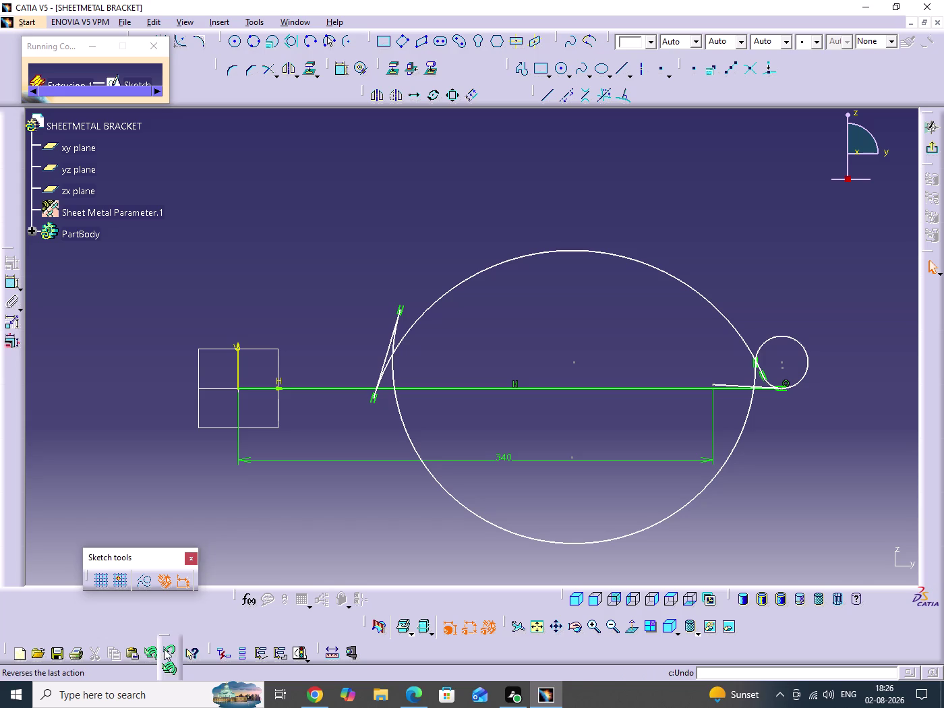
click(168, 650)
click(154, 653)
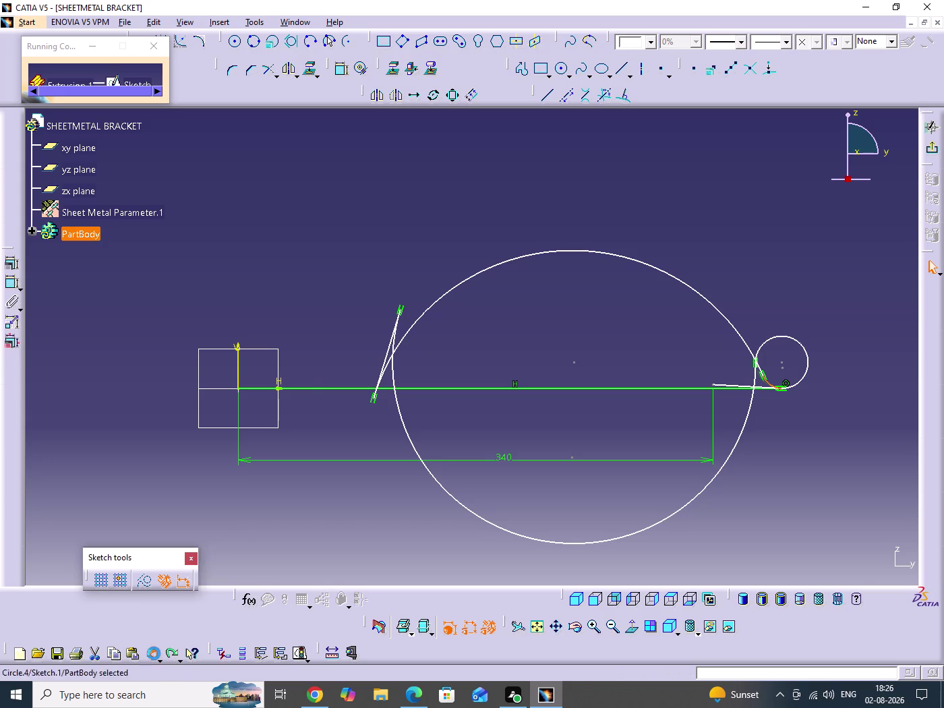
click(781, 465)
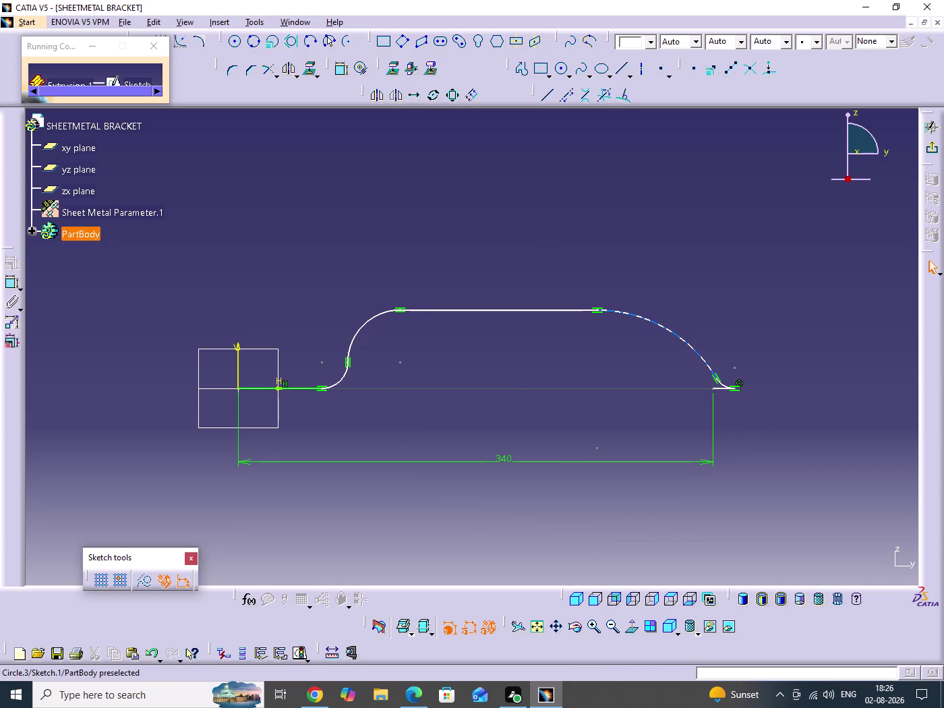
Reshape the large right-hand arc and move the small end fillet's endpoint.
drag(716, 379, 695, 362)
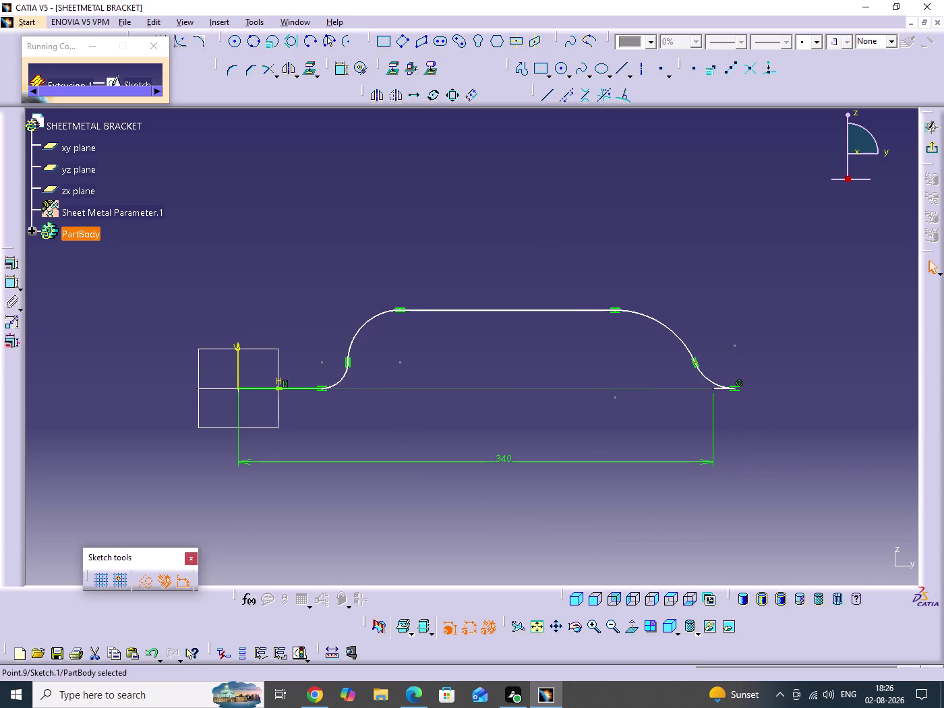
drag(735, 388, 702, 384)
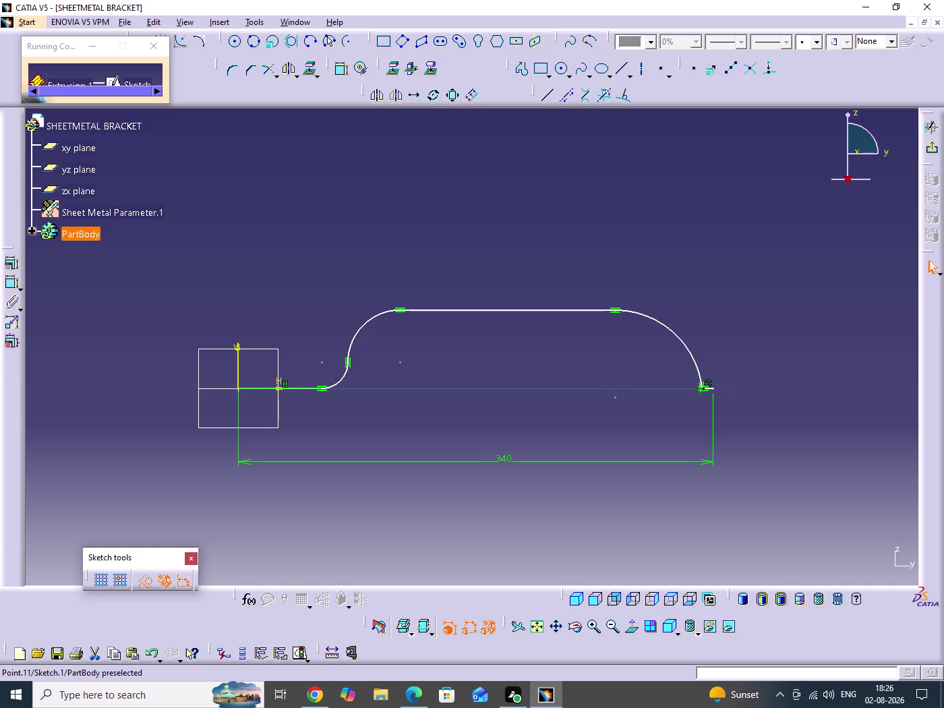
drag(702, 384, 729, 406)
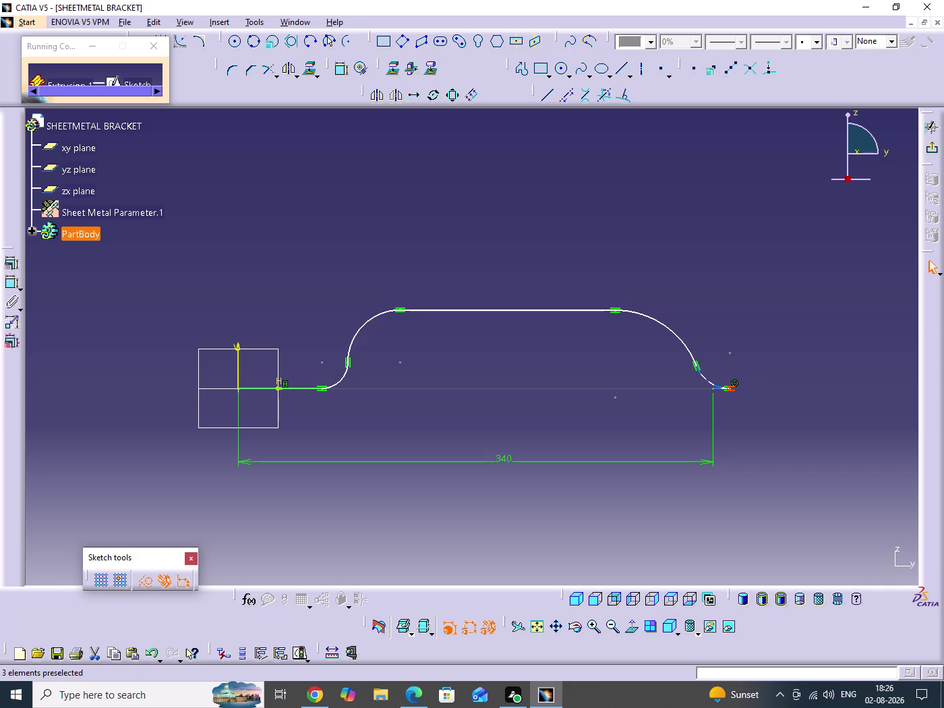
middle_drag(748, 416, 753, 341)
click(748, 417)
middle_drag(800, 425, 262, 363)
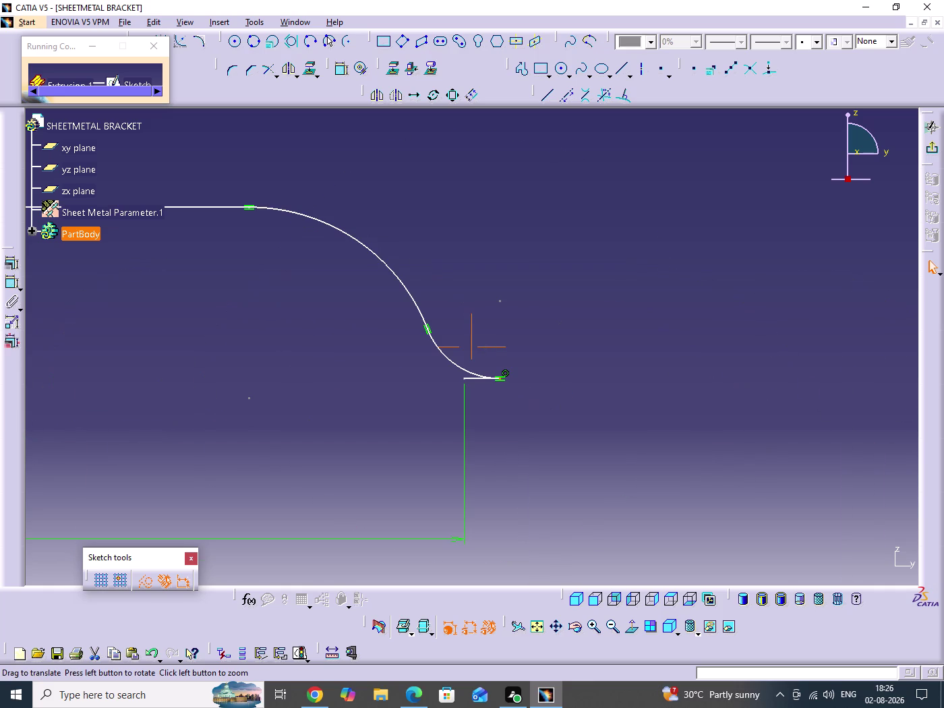
drag(497, 374, 430, 371)
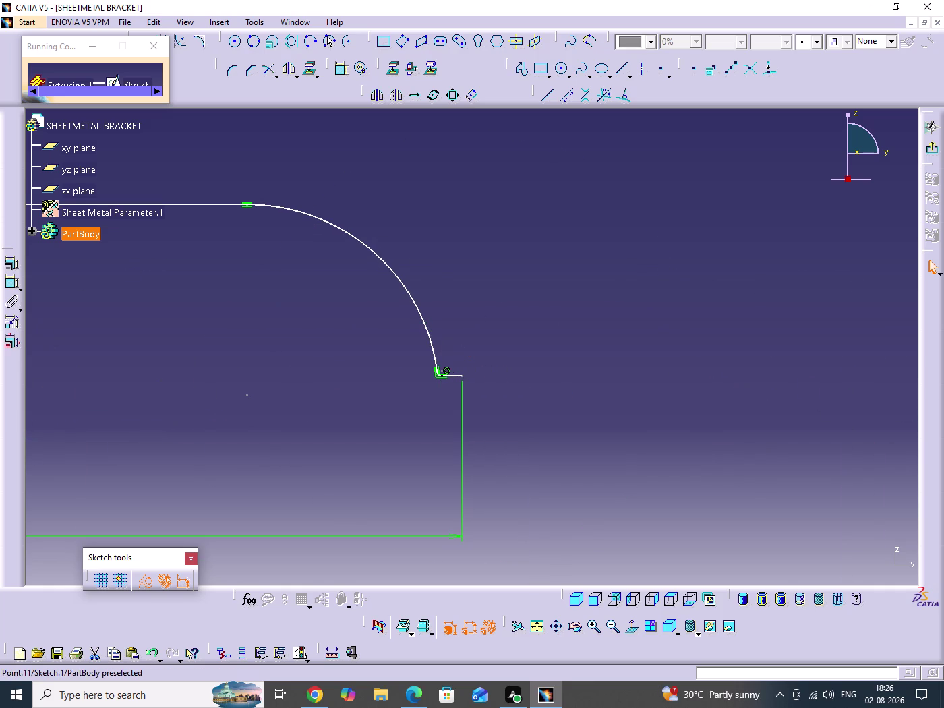
drag(430, 371, 455, 404)
Zoom in and refine the small end fillet's shape and curvature.
click(507, 407)
middle_drag(516, 425, 624, 360)
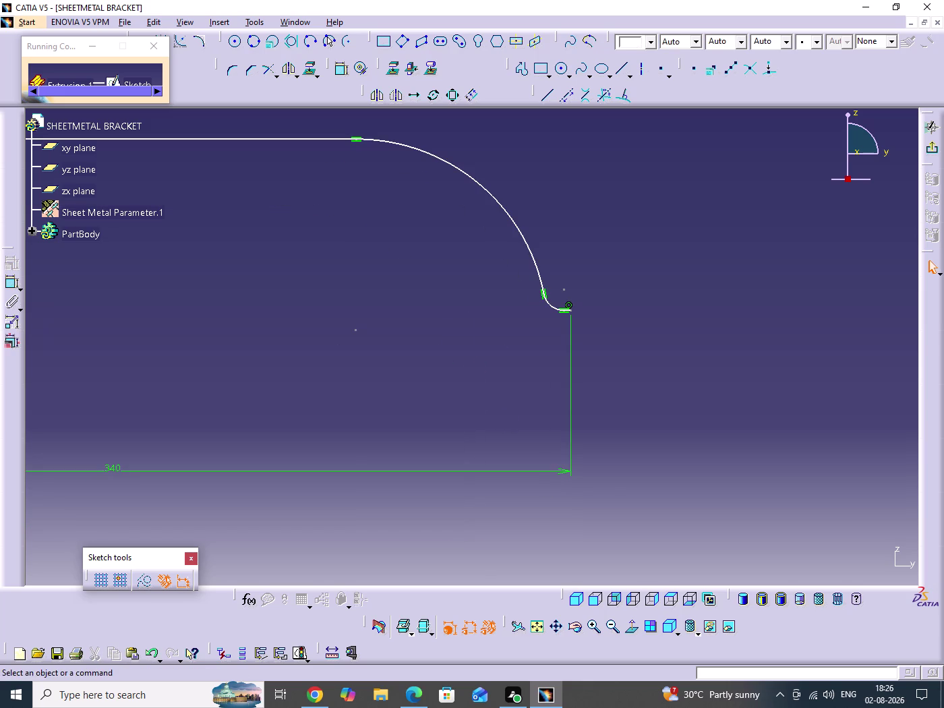
middle_drag(612, 417, 621, 319)
click(612, 417)
middle_drag(598, 325, 584, 505)
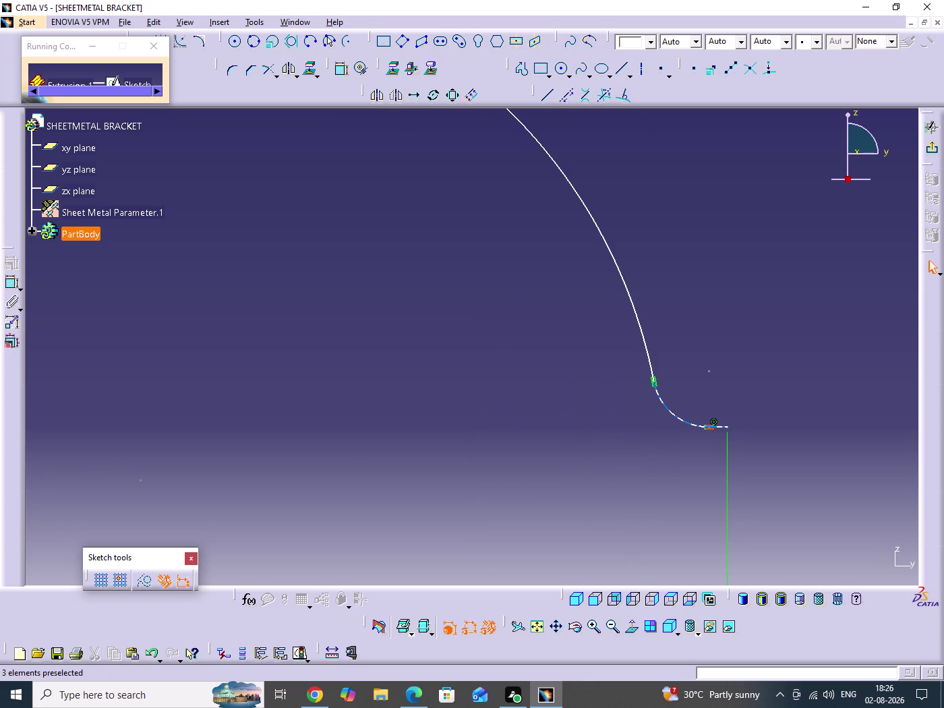
drag(709, 428, 666, 450)
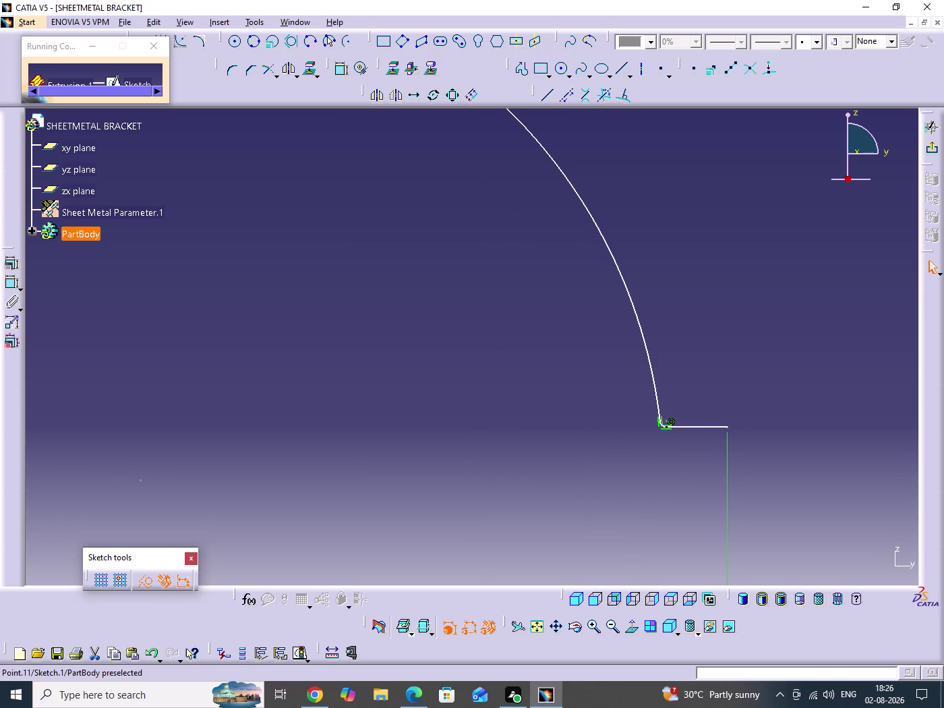
drag(666, 449, 686, 470)
drag(657, 402, 522, 329)
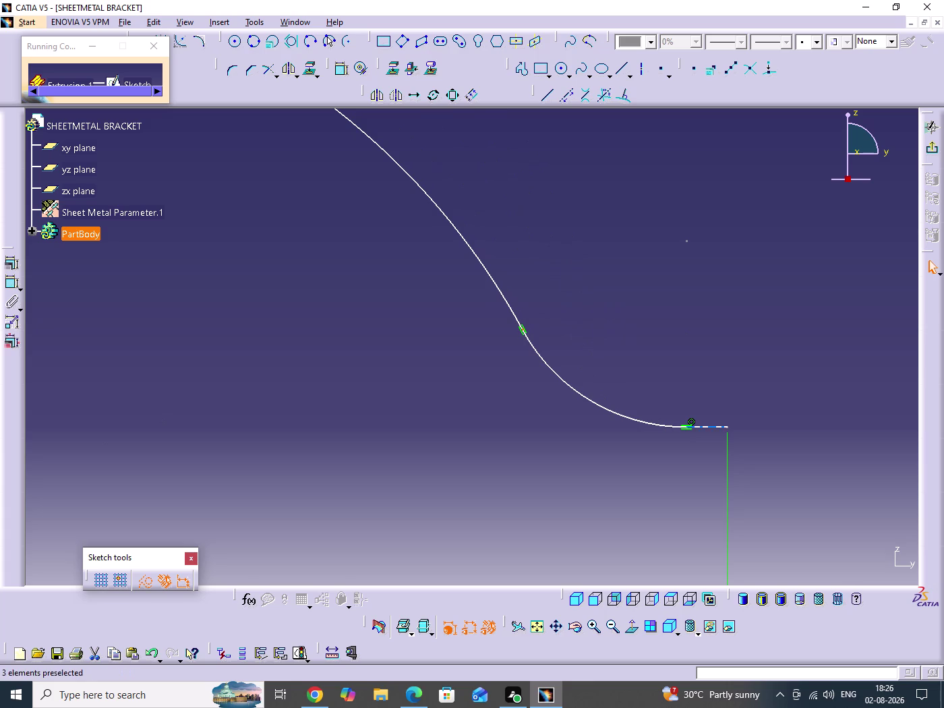
drag(687, 429, 598, 429)
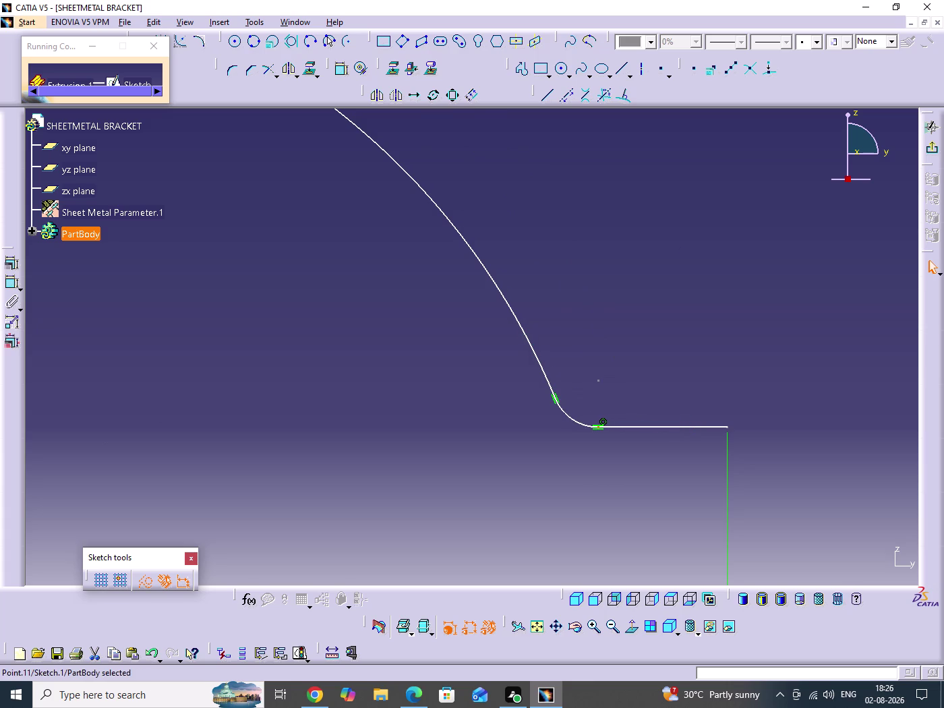
Zoom out to the whole profile and shift the right bend left along the baseline.
middle_drag(742, 348, 742, 471)
click(742, 349)
middle_drag(498, 449, 852, 467)
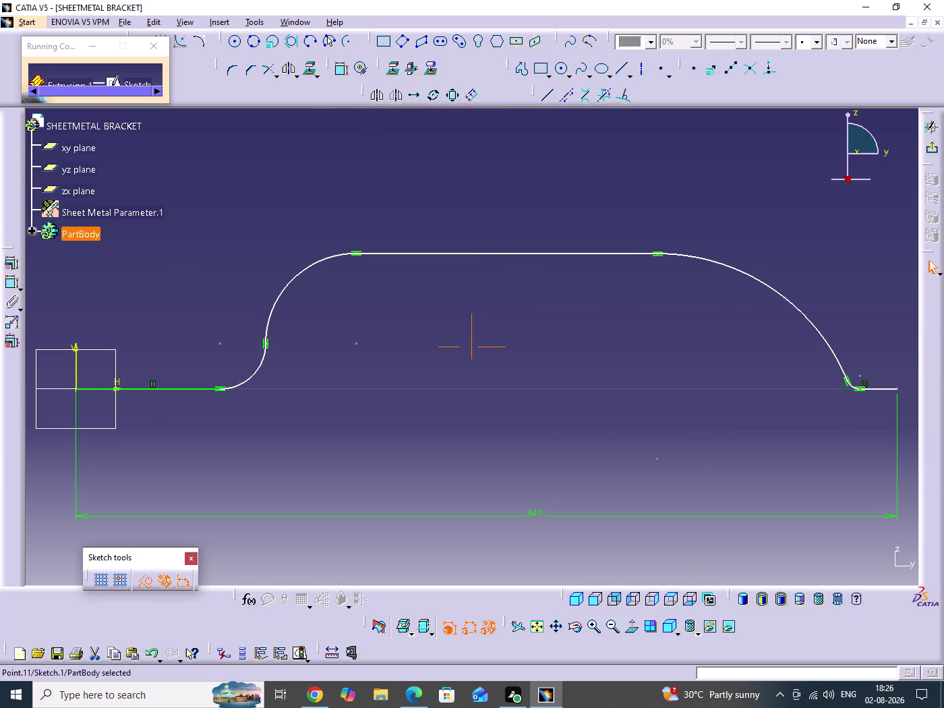
middle_drag(554, 407, 553, 439)
click(554, 407)
middle_drag(659, 467, 601, 482)
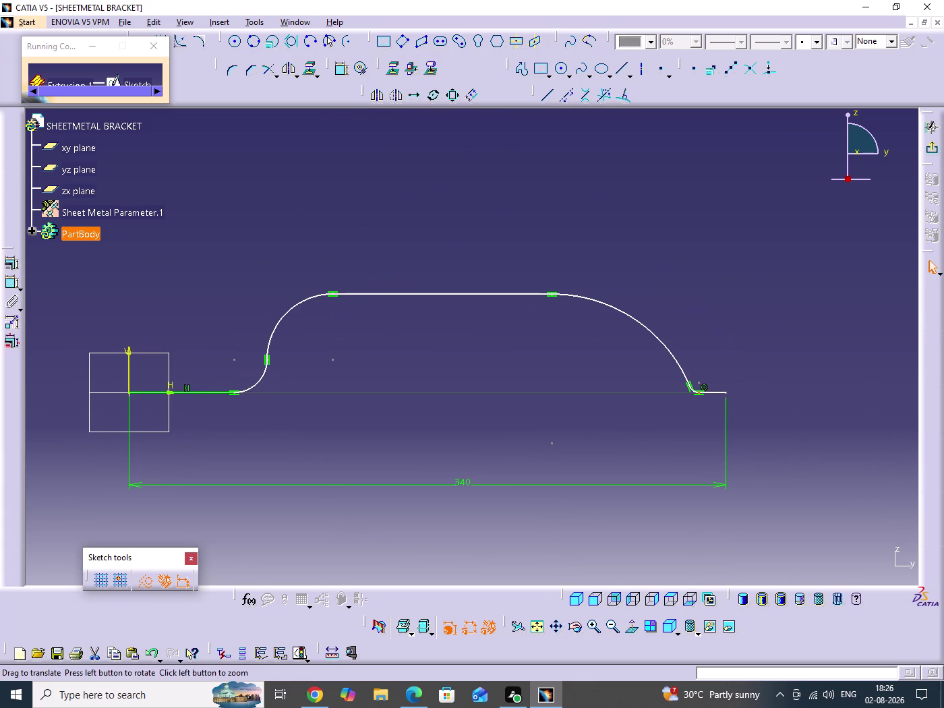
click(606, 453)
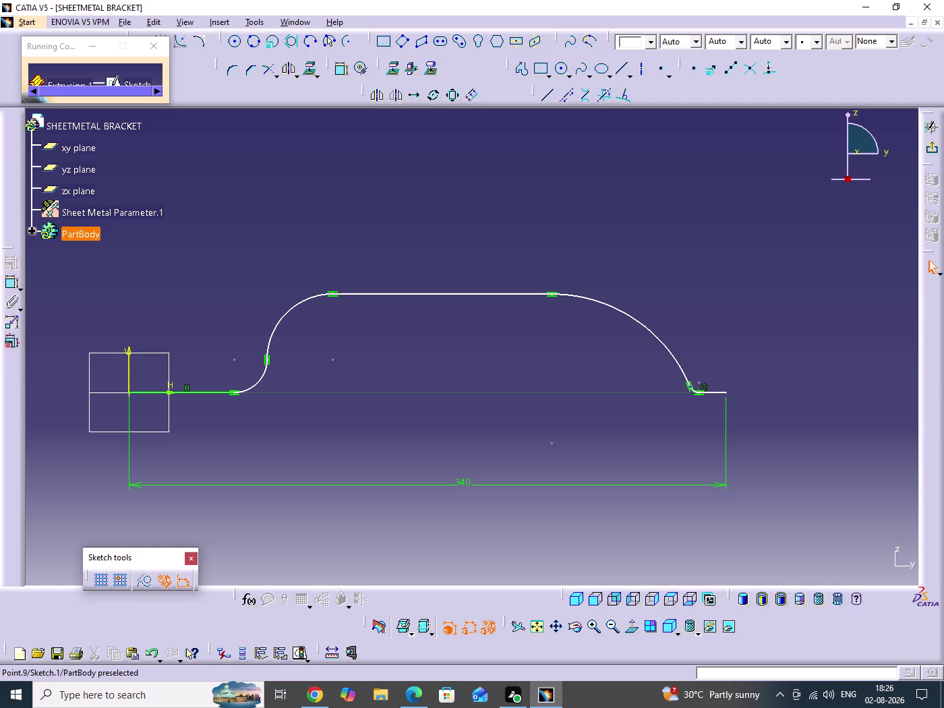
drag(689, 387, 645, 360)
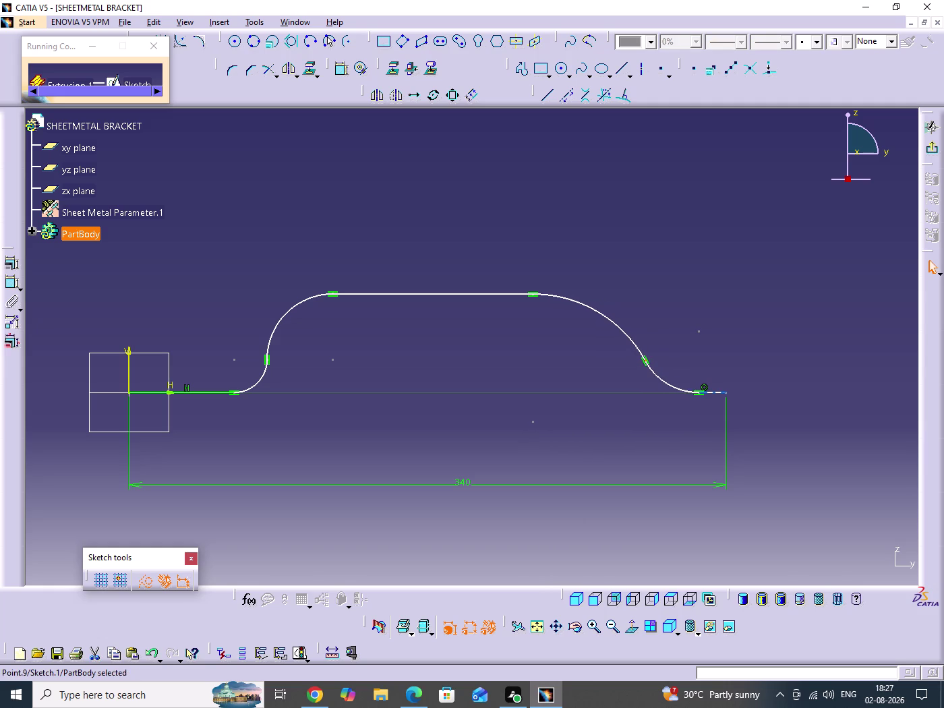
drag(699, 394, 675, 394)
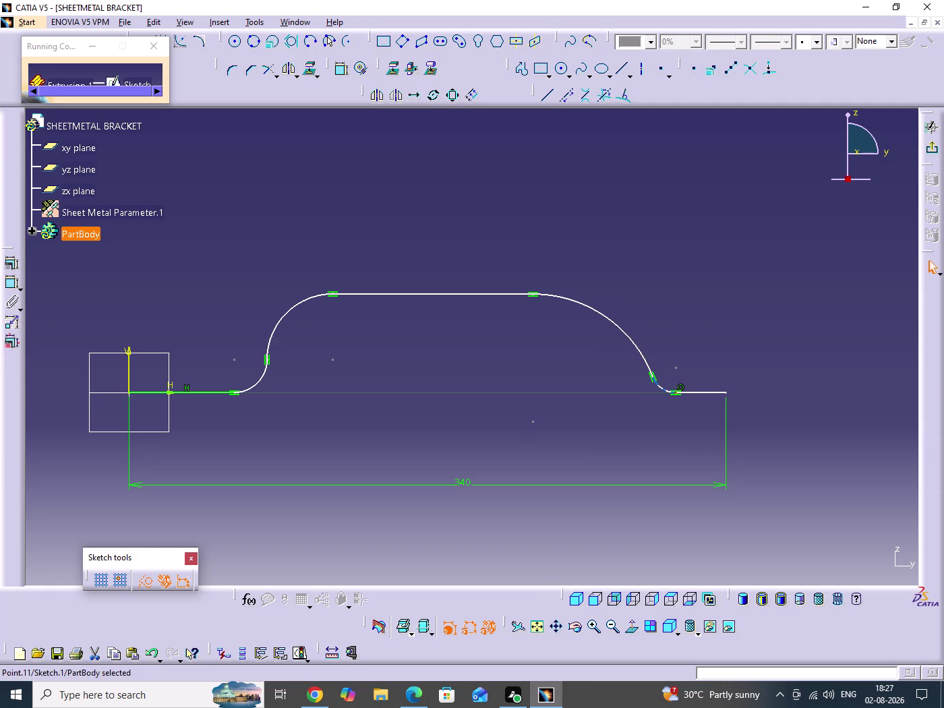
Flatten the right-hand slope so it eases down onto the baseline.
drag(652, 376, 586, 355)
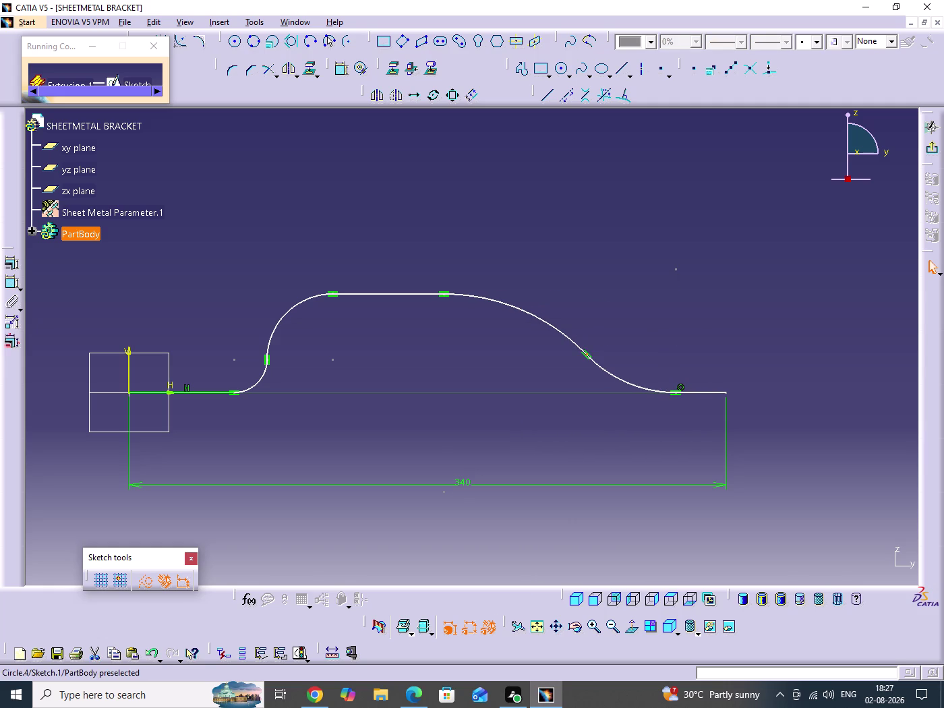
drag(677, 394, 624, 411)
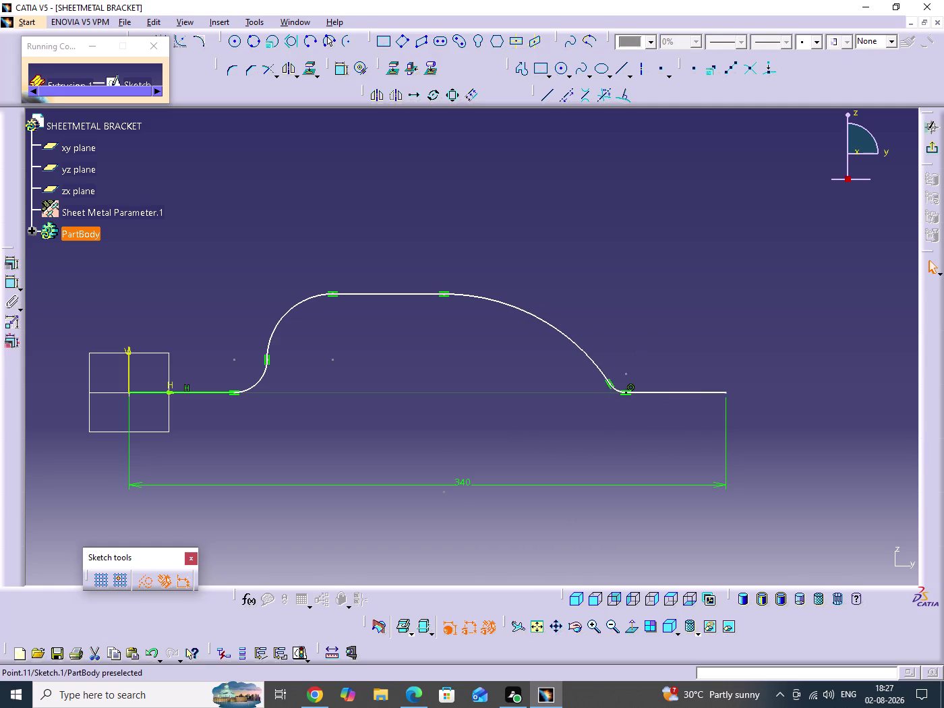
drag(624, 411, 654, 441)
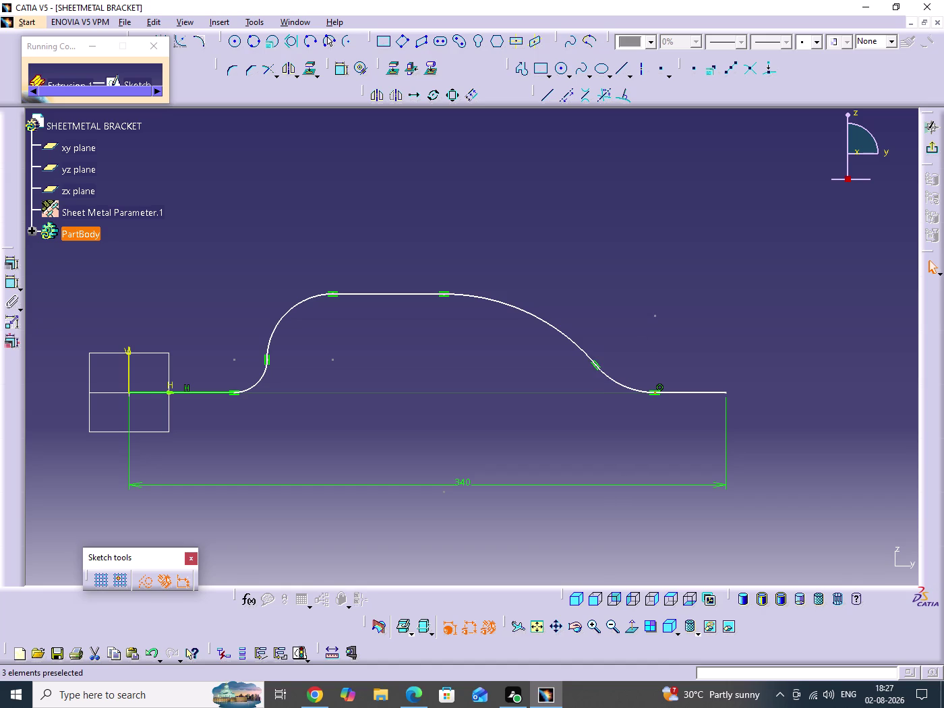
drag(442, 295, 538, 306)
click(472, 322)
Constrain the top edge horizontal and lower the flat top.
click(495, 274)
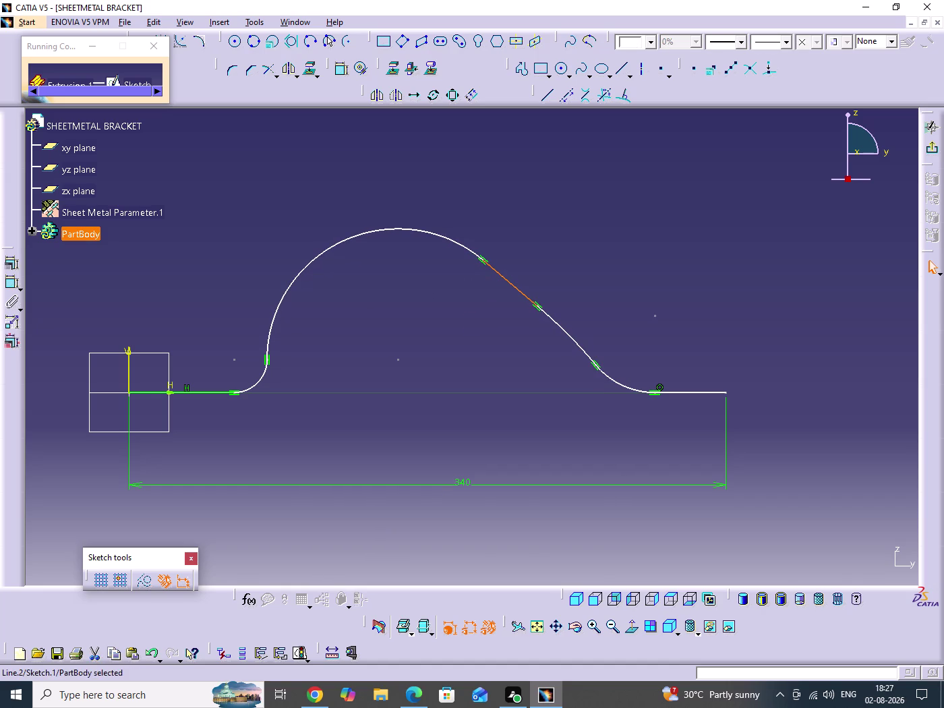
click(12, 262)
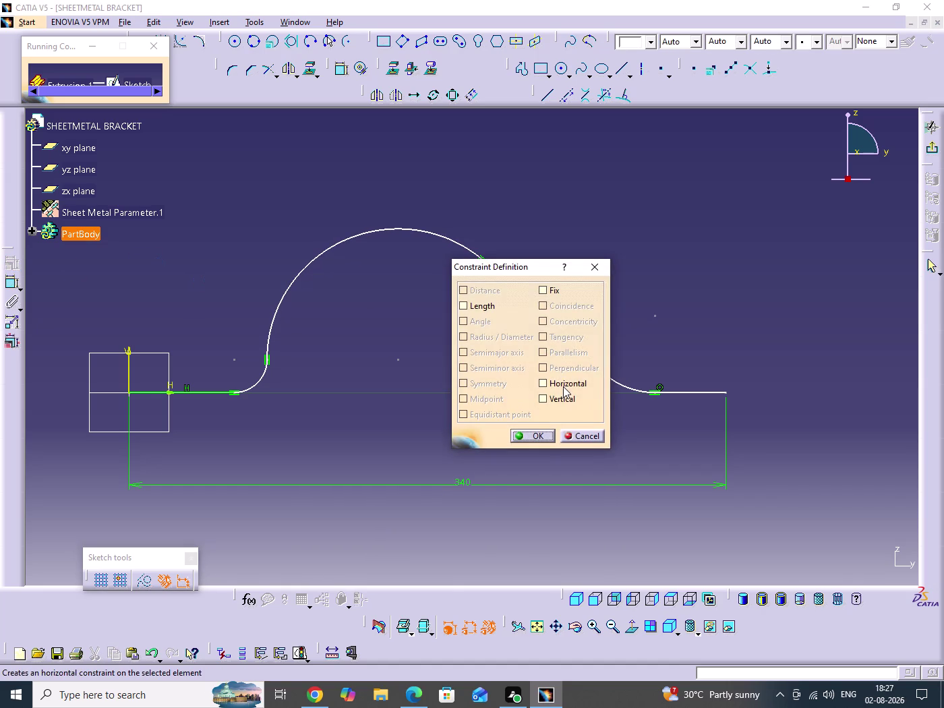
click(563, 386)
click(539, 438)
click(618, 443)
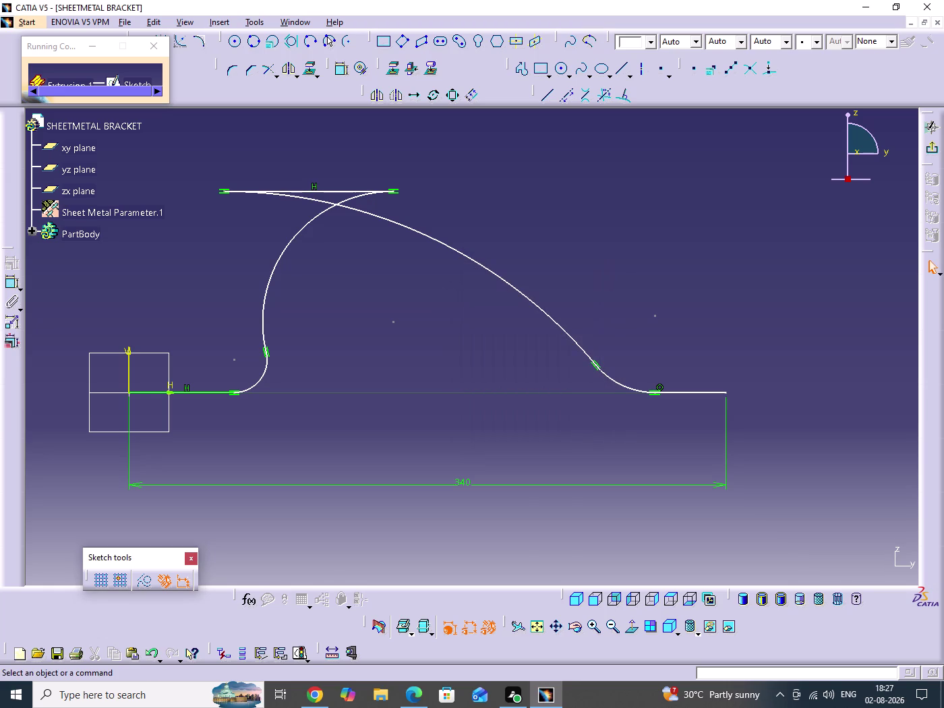
drag(223, 193, 385, 267)
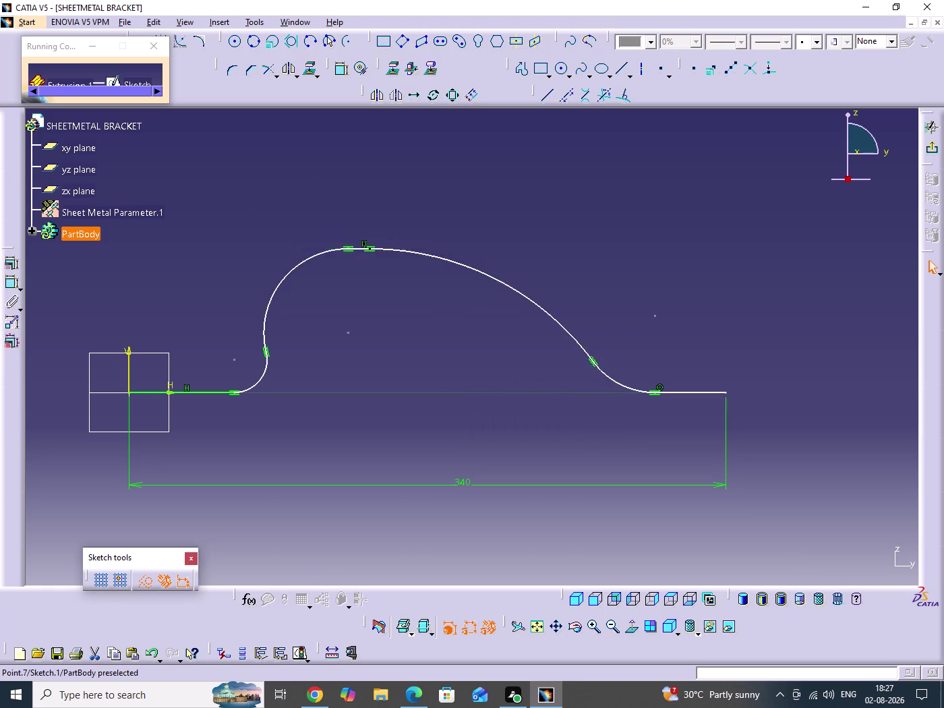
drag(385, 266, 464, 306)
Adjust the right shoulder curve to mirror the left one.
click(617, 259)
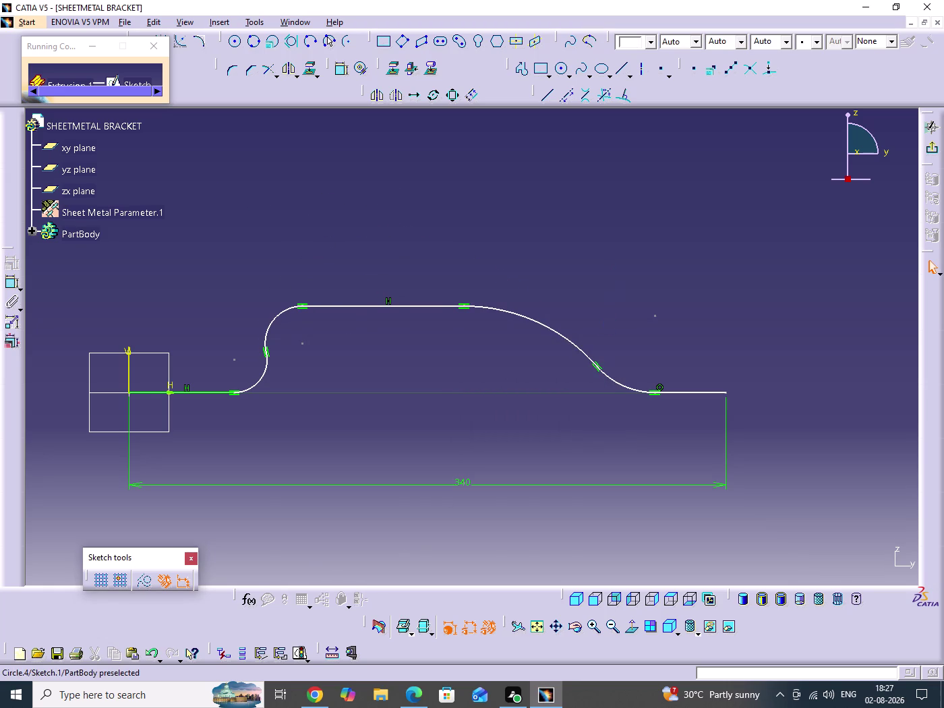
drag(653, 394, 608, 395)
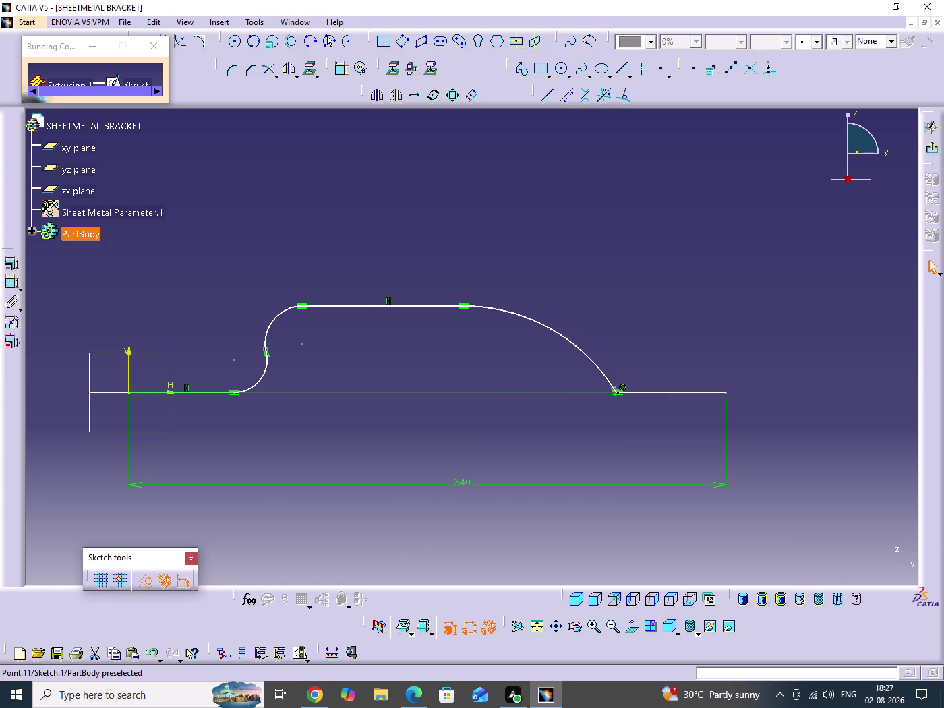
drag(609, 394, 642, 407)
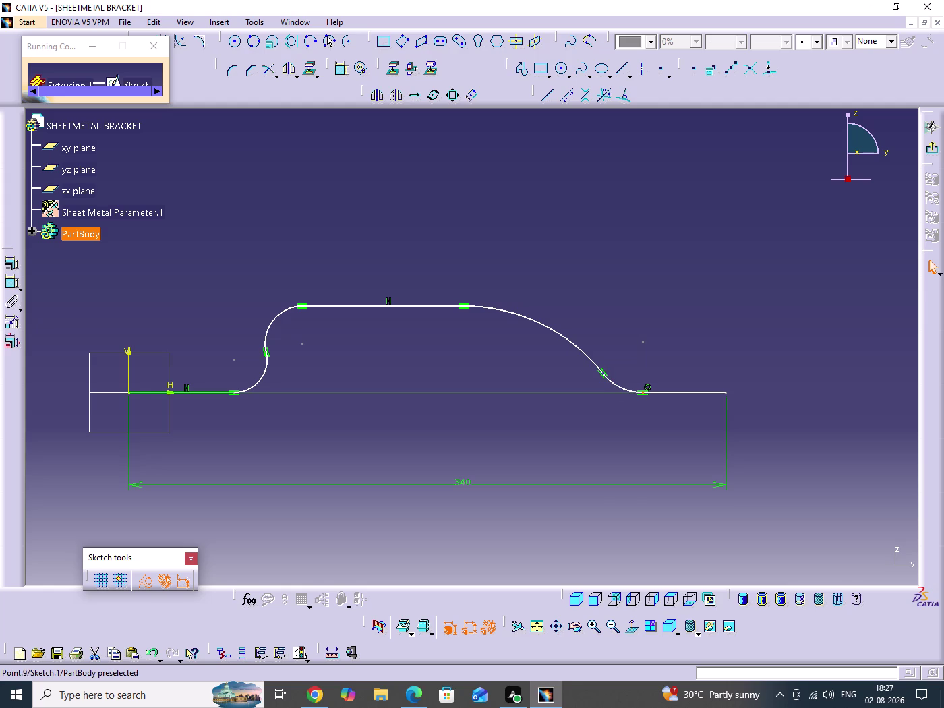
drag(604, 374, 584, 349)
Recentre the profile and even out the left shoulder curve.
click(449, 356)
middle_drag(435, 372, 451, 373)
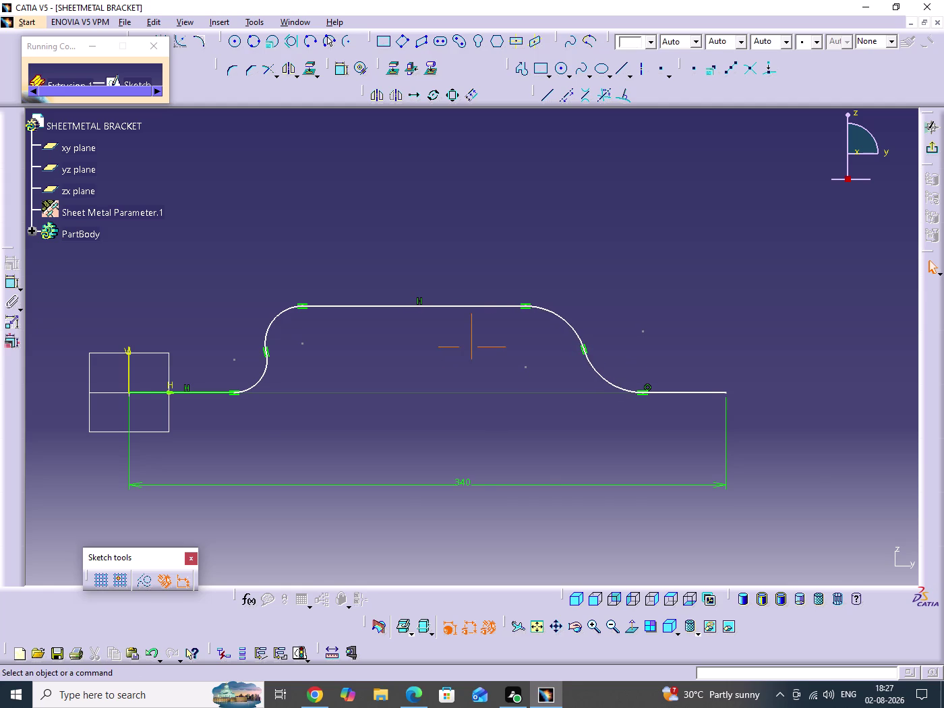
middle_drag(450, 372, 528, 370)
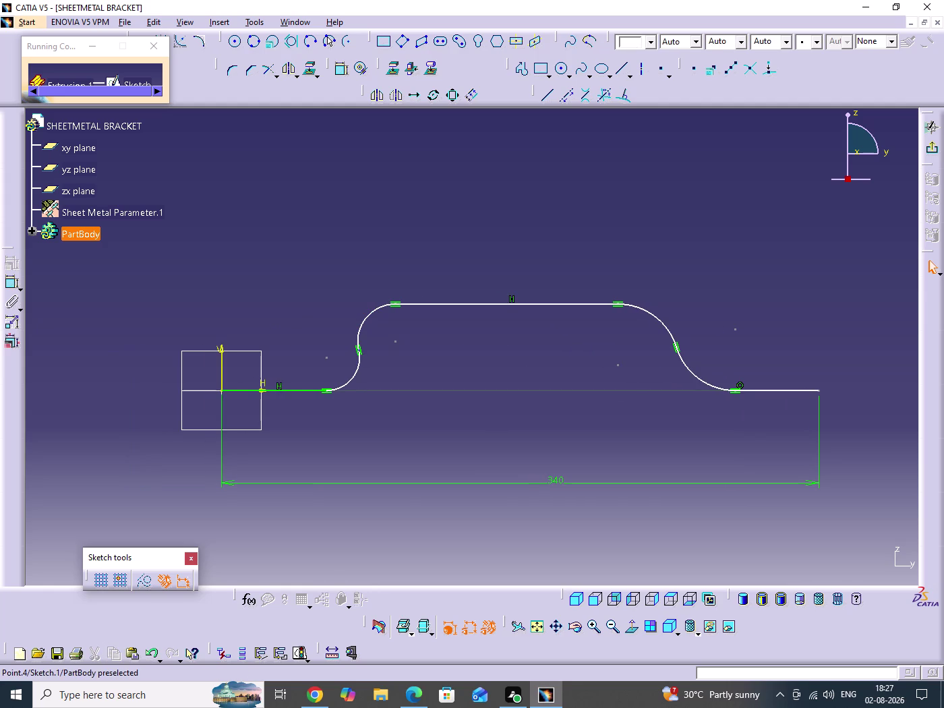
drag(358, 349, 362, 366)
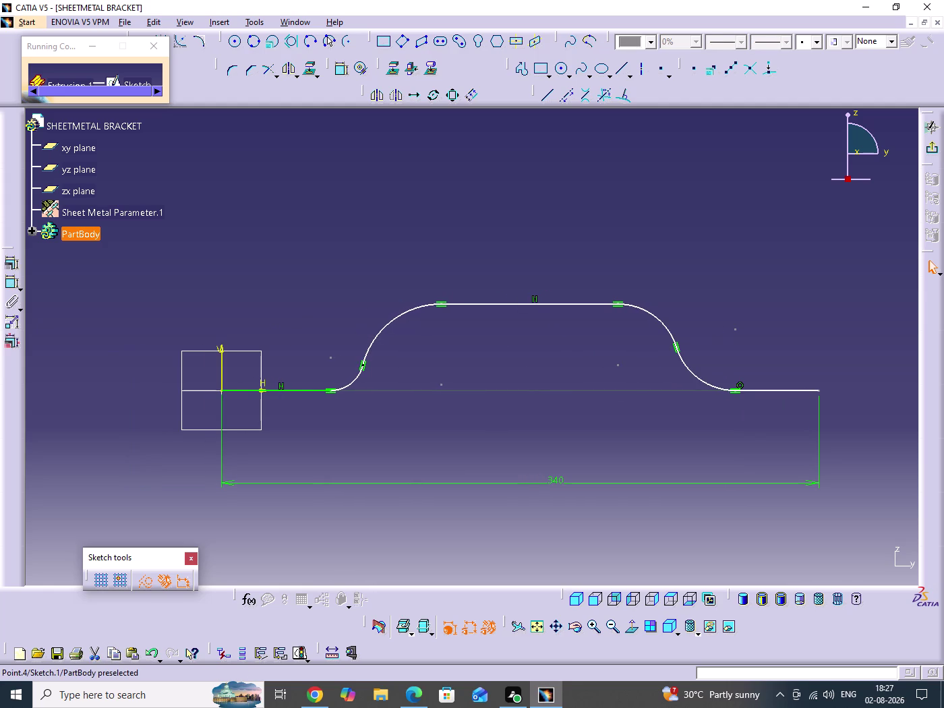
drag(362, 366, 362, 365)
click(484, 432)
middle_drag(567, 430, 578, 384)
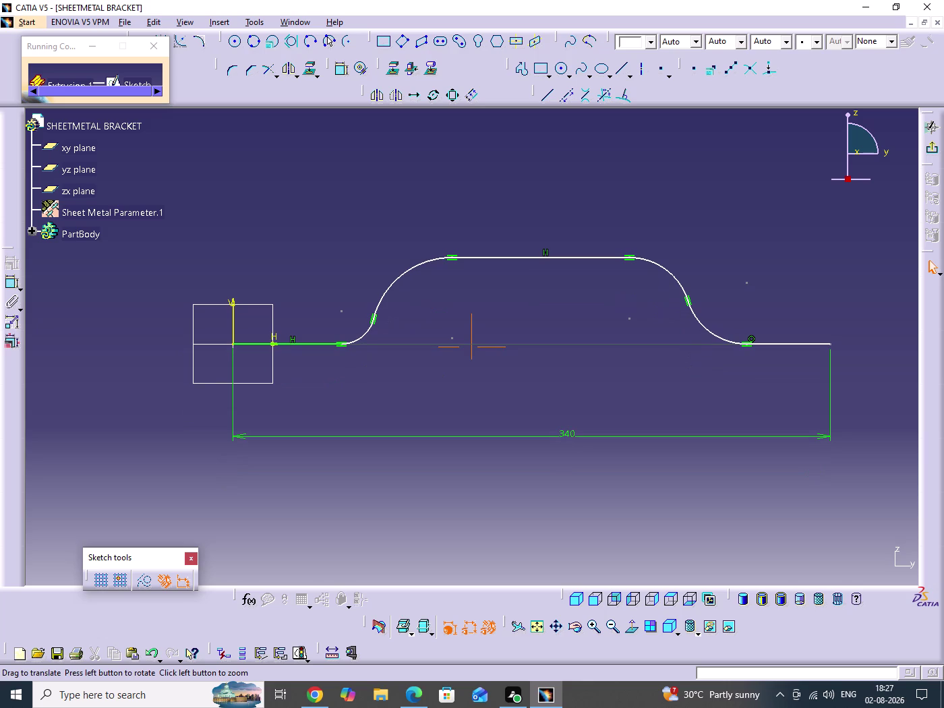
double_click(546, 397)
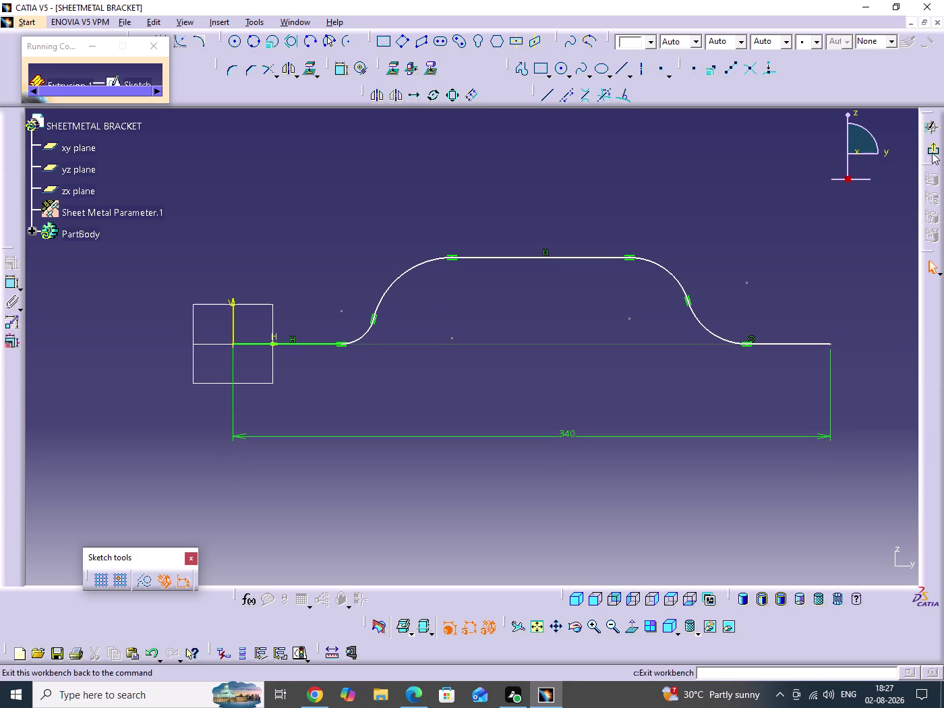
Add one equidistant point on each of the lower left and lower right bends.
click(535, 313)
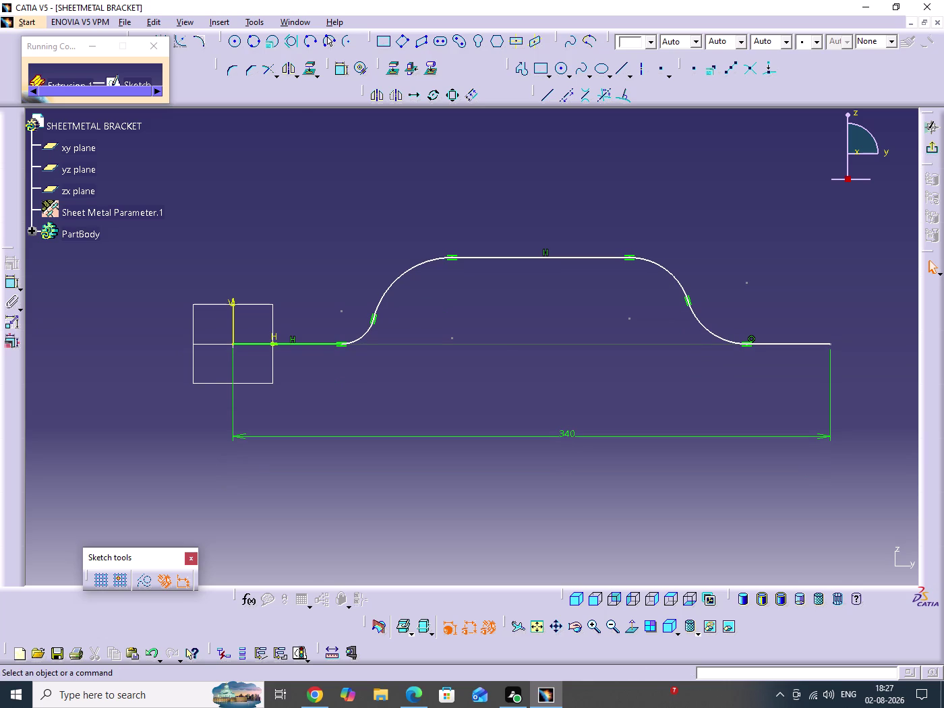
click(367, 334)
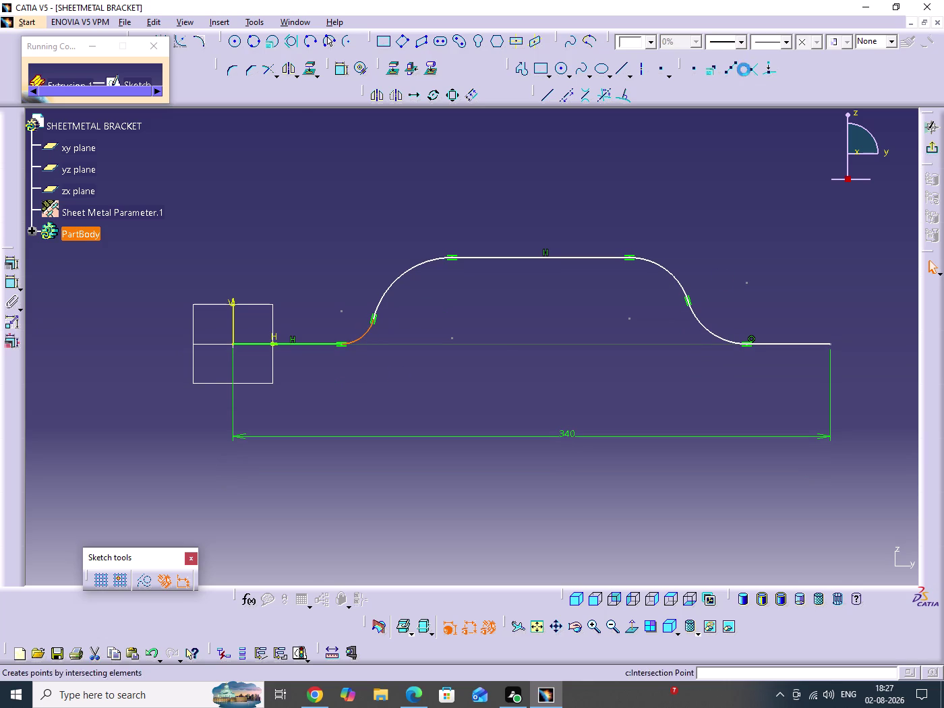
click(730, 68)
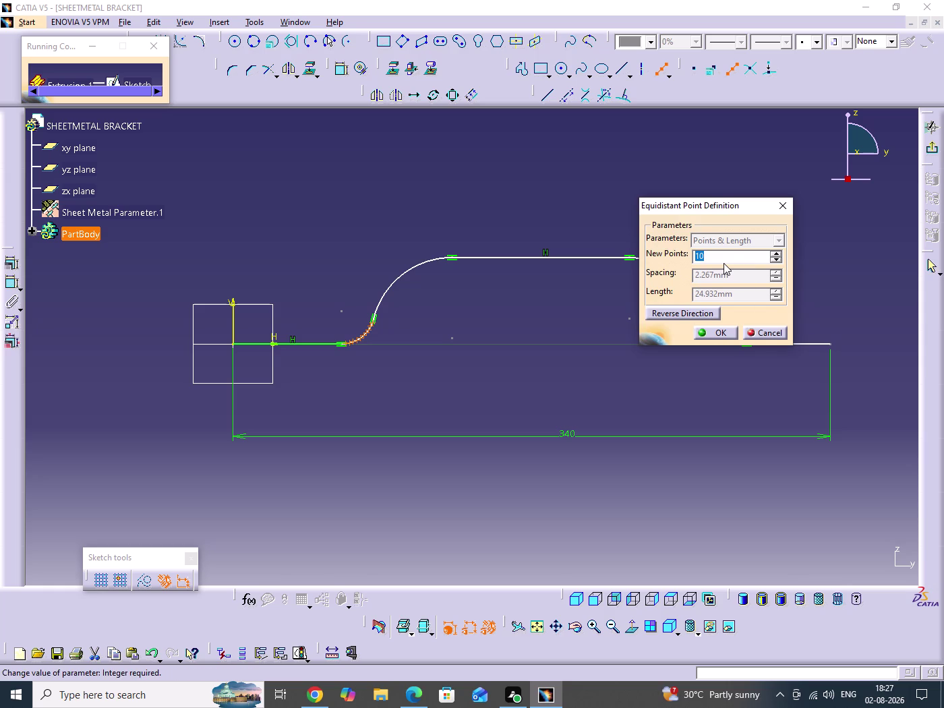
key(1)
key(Return)
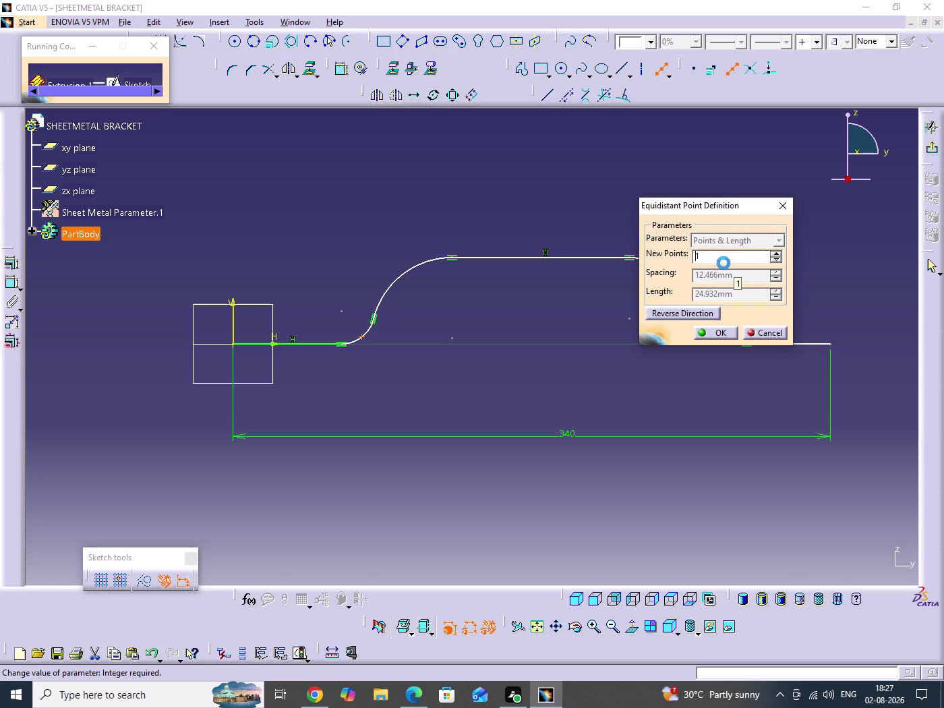
click(715, 332)
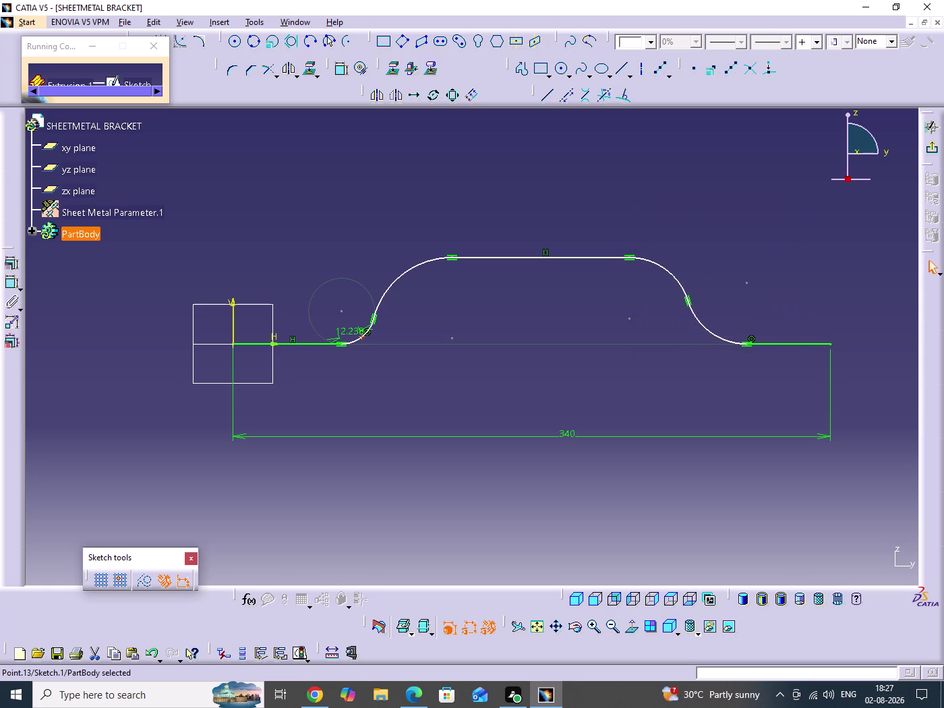
click(716, 241)
click(726, 69)
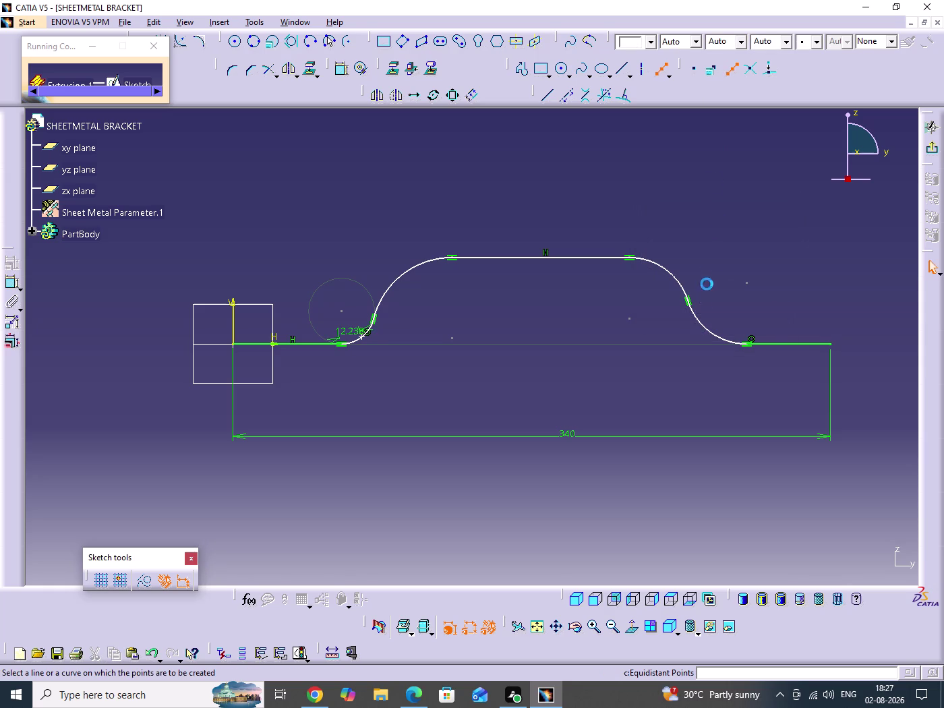
click(703, 322)
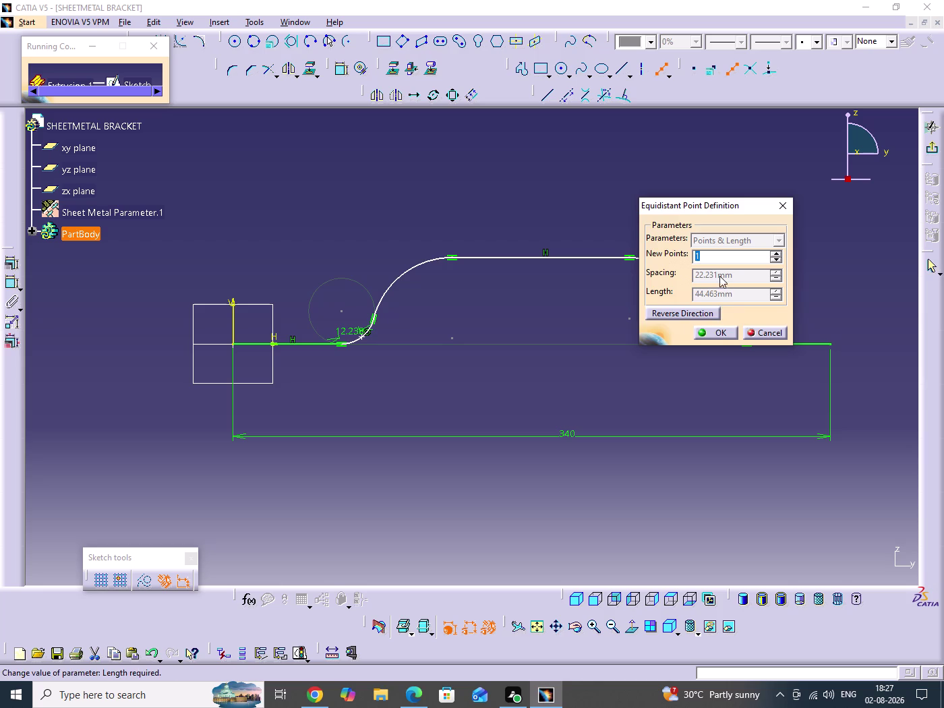
click(717, 332)
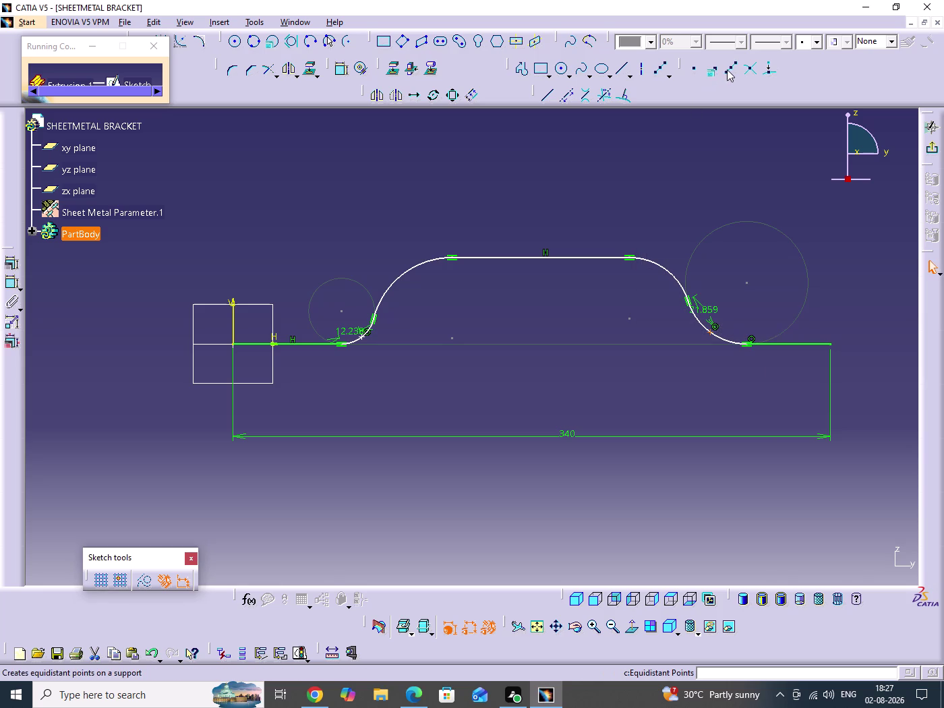
Add one equidistant point on each of the upper right and upper left bends.
click(727, 68)
click(670, 274)
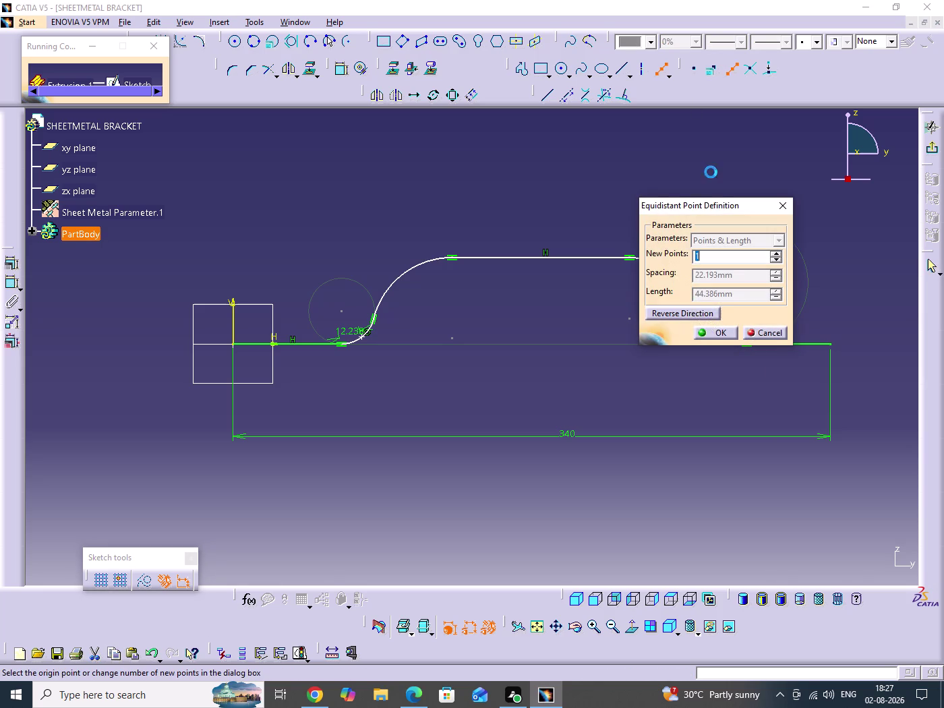
click(711, 333)
click(585, 190)
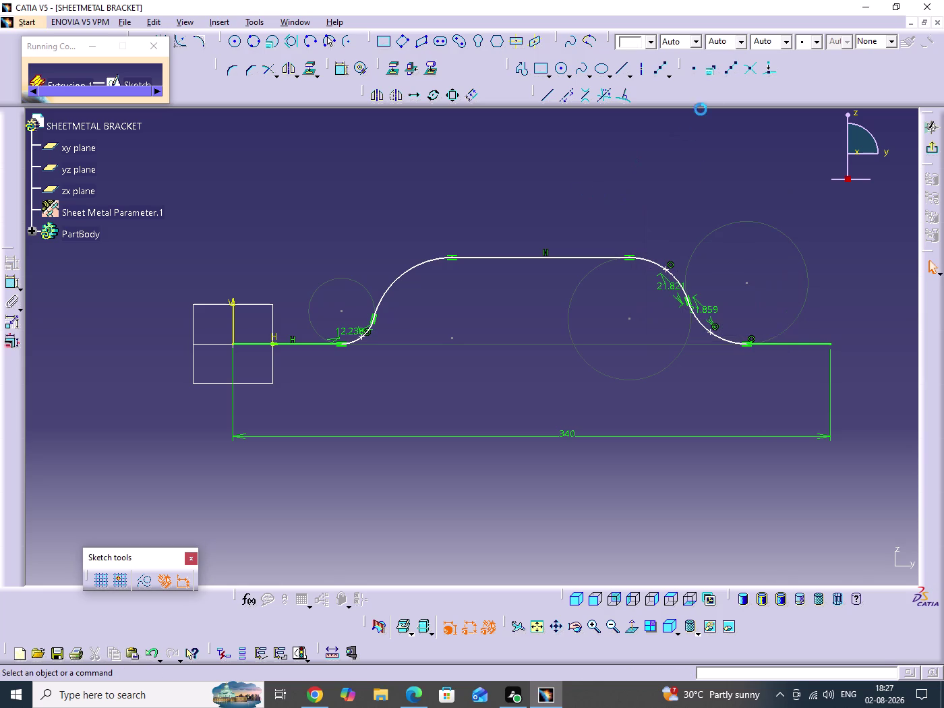
click(724, 67)
click(420, 270)
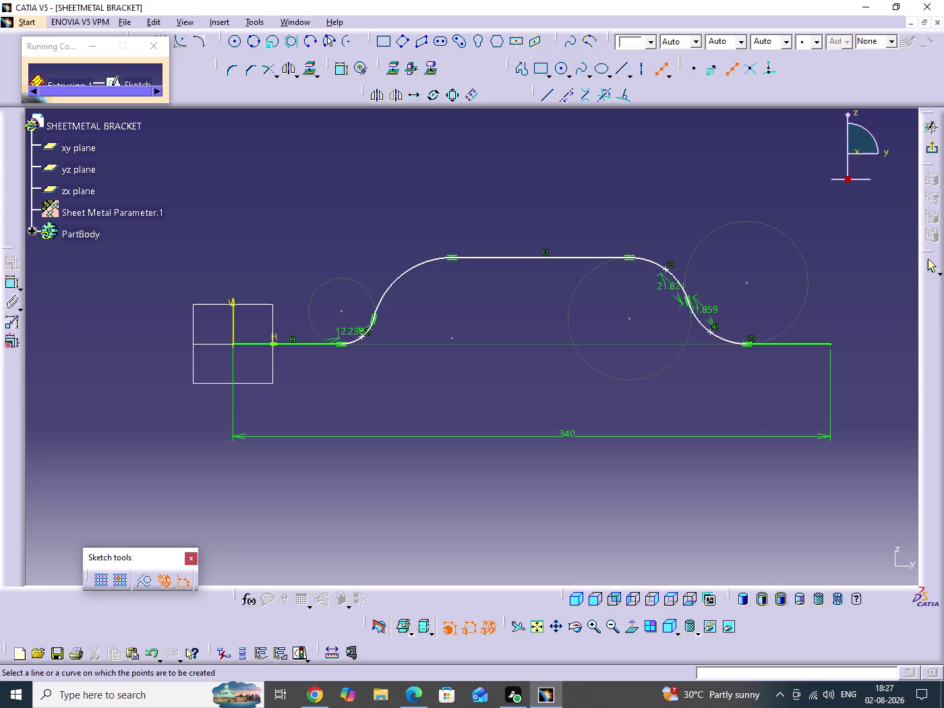
click(427, 262)
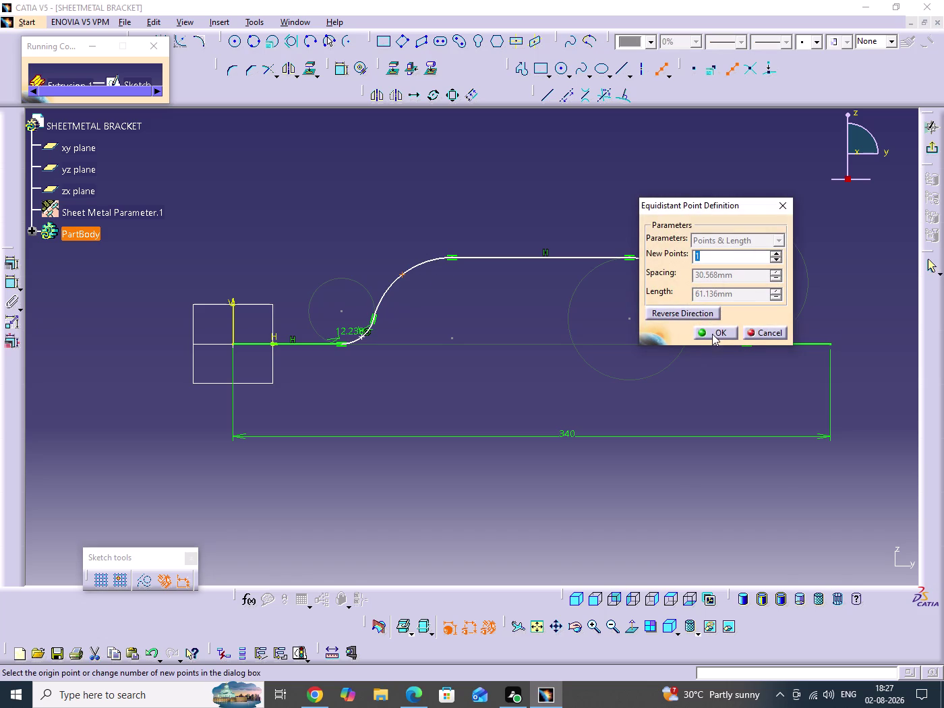
click(711, 333)
click(479, 317)
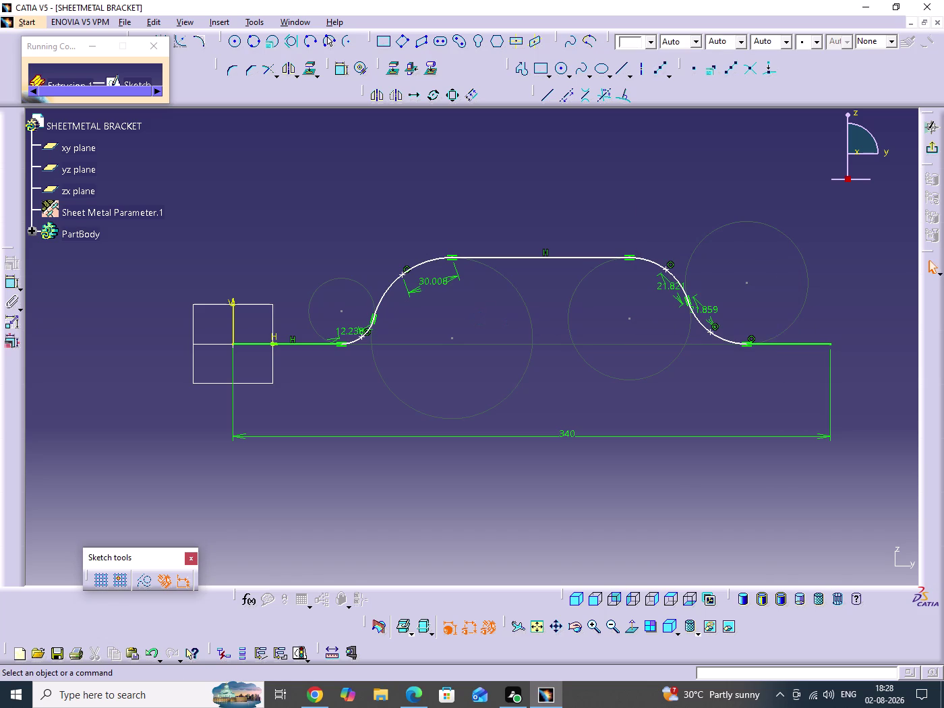
double_click(341, 75)
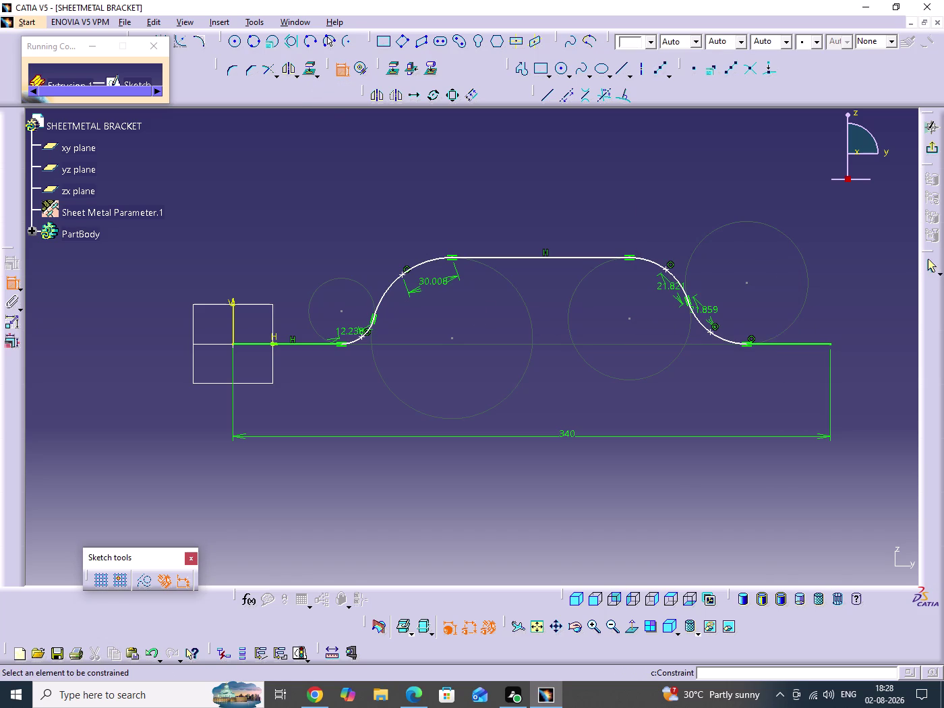
click(232, 330)
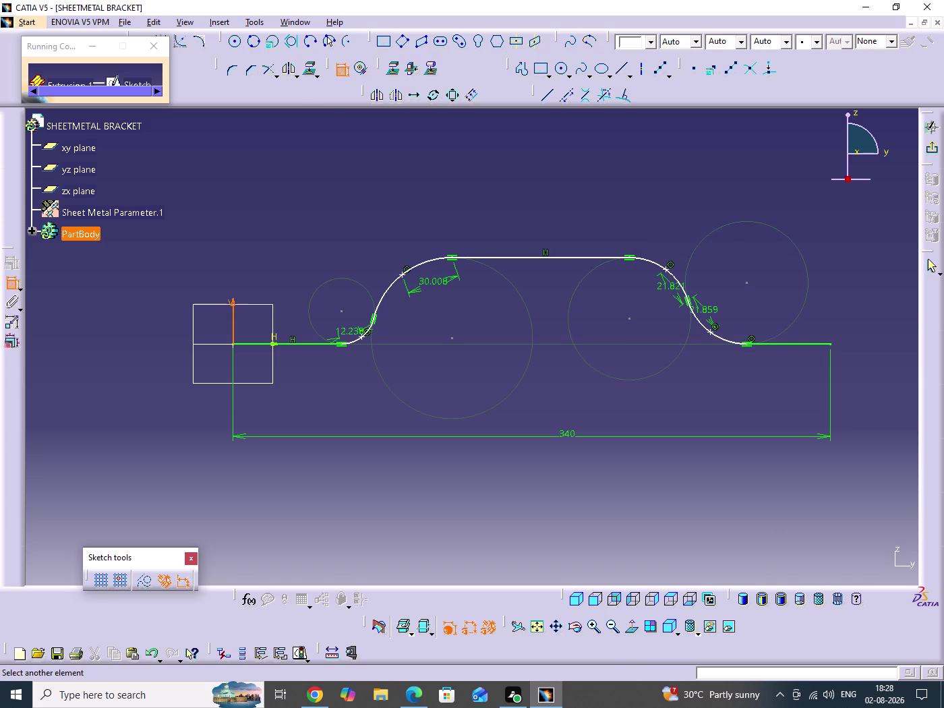
Dimension the left end run and set its distance to 110.
click(362, 338)
click(309, 389)
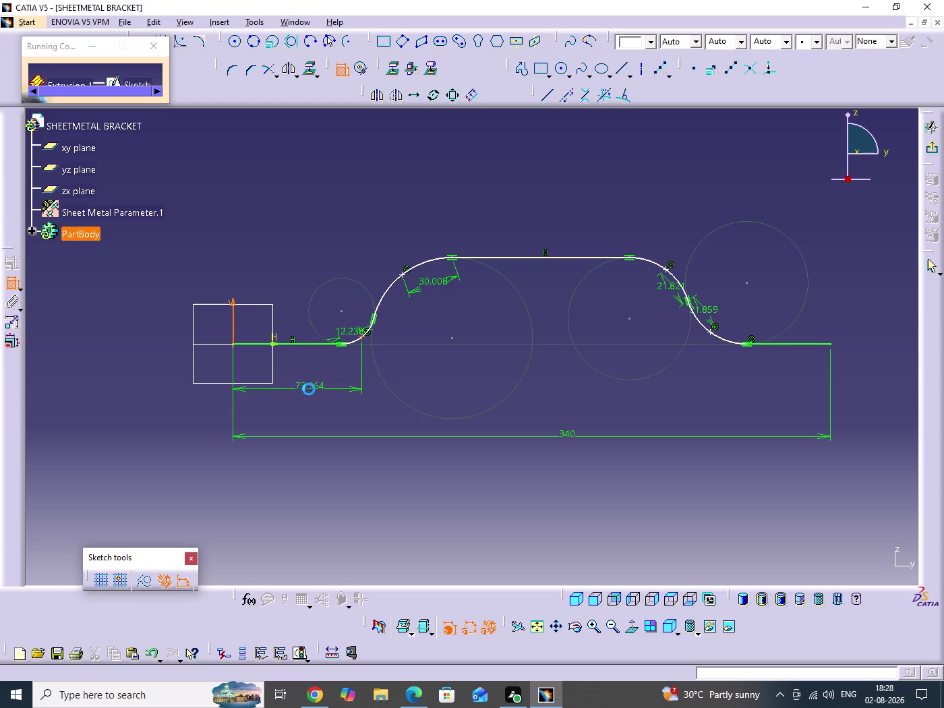
click(312, 384)
double_click(313, 384)
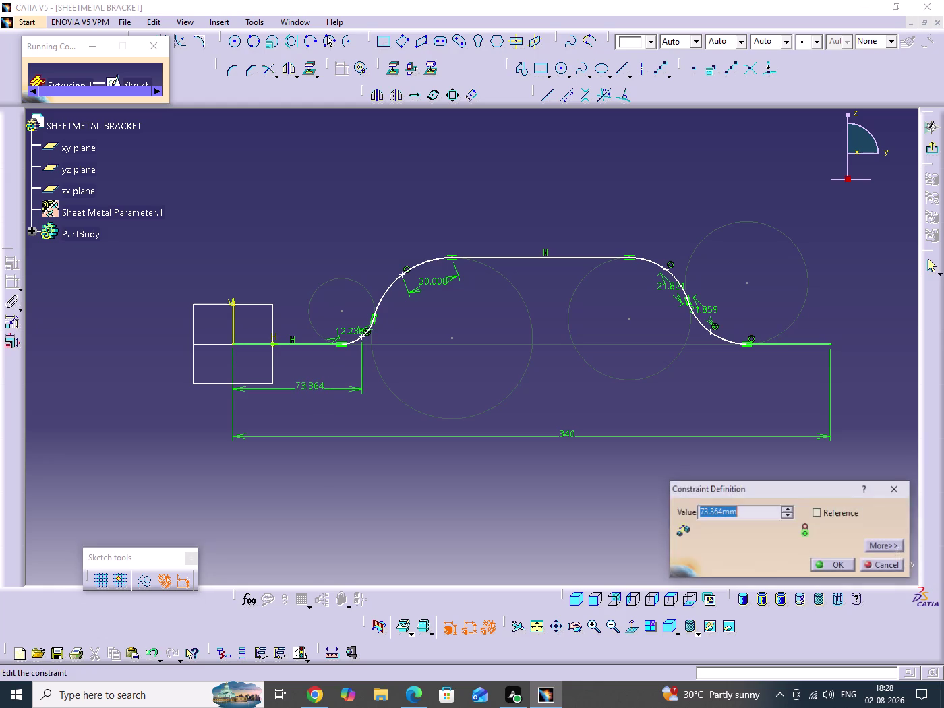
text(110)
key(Return)
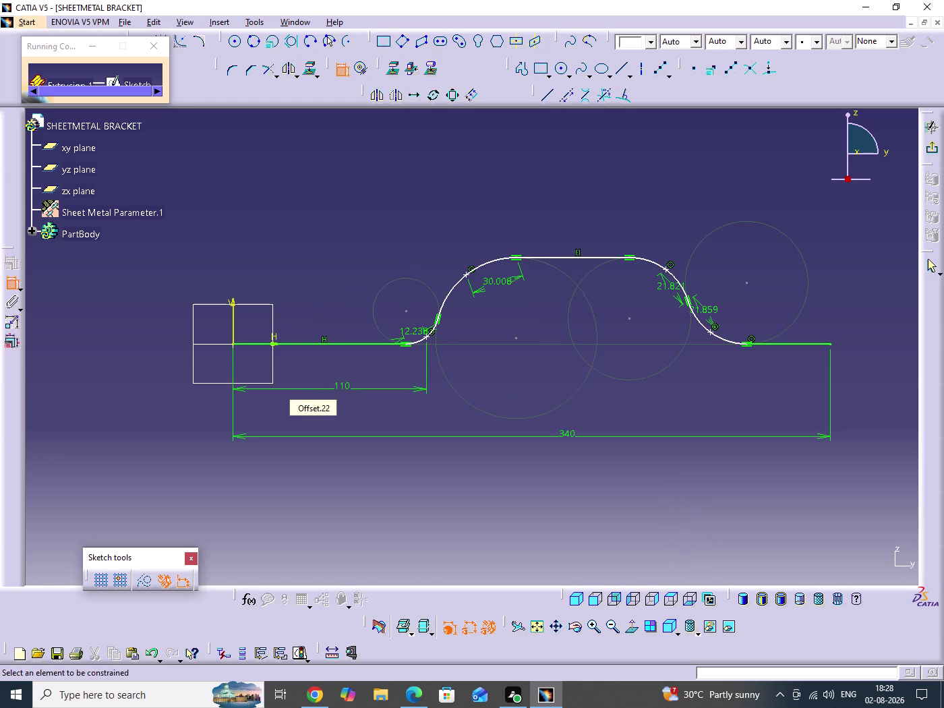
Dimension the right end run with a horizontal measure direction and set it to 110.
click(832, 343)
click(711, 331)
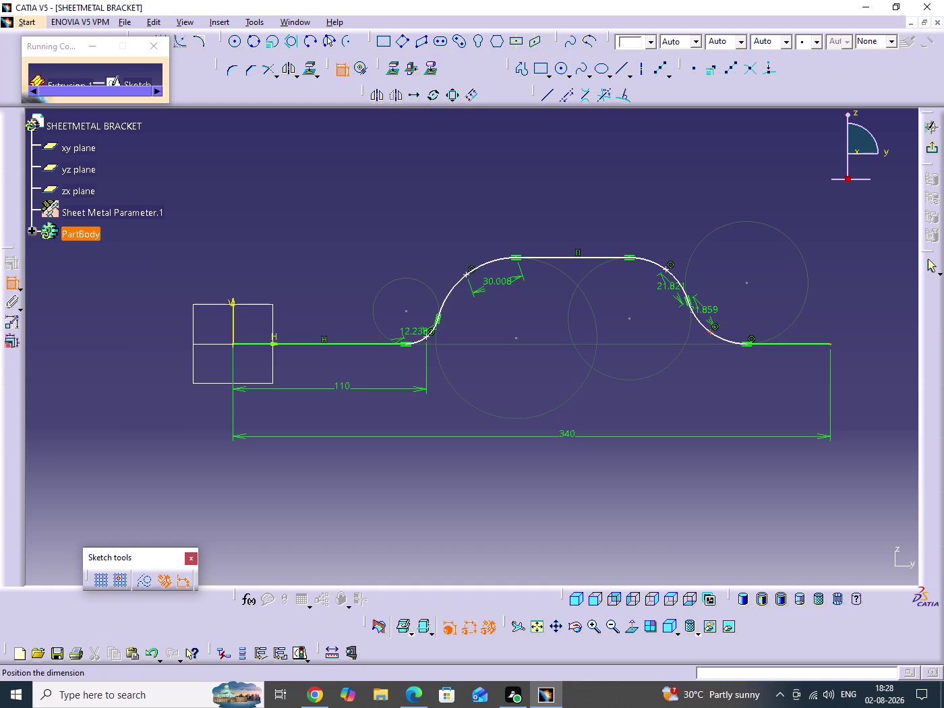
right_click(773, 393)
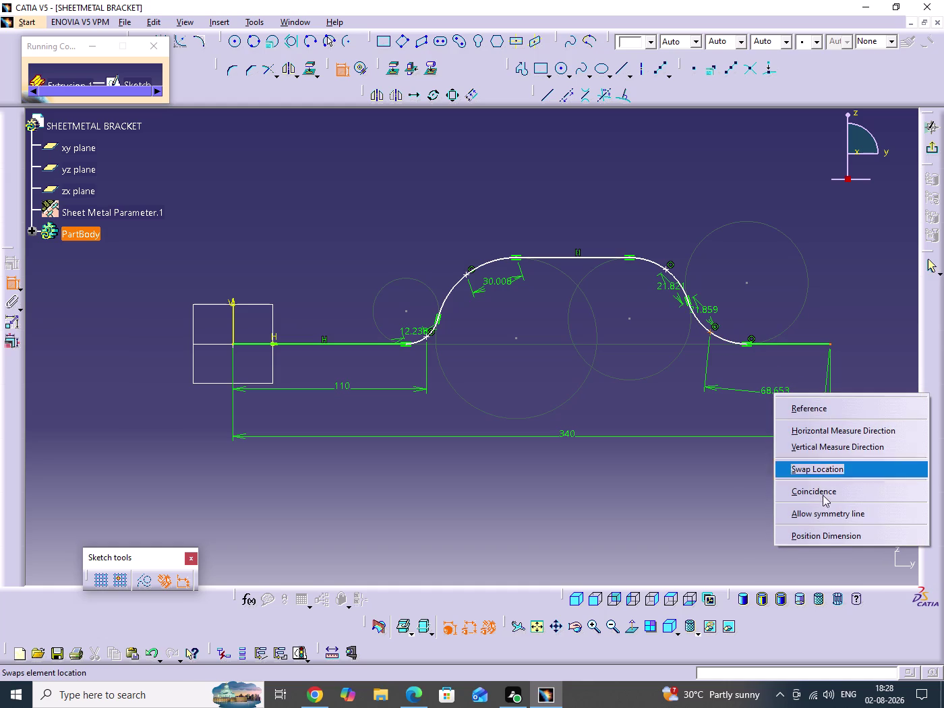
click(835, 431)
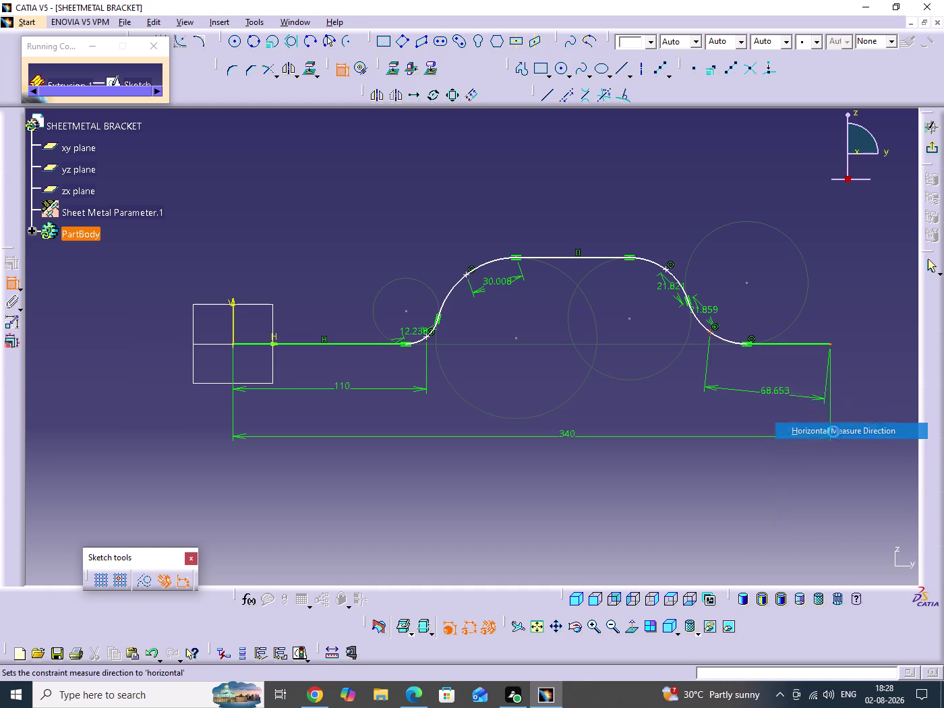
click(779, 403)
double_click(782, 401)
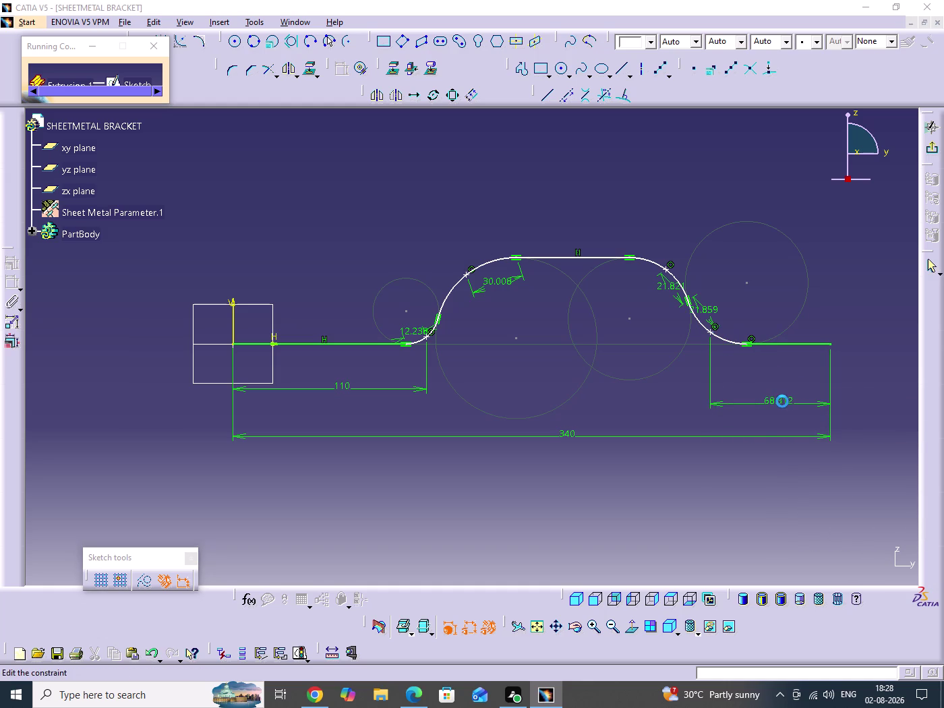
text(110)
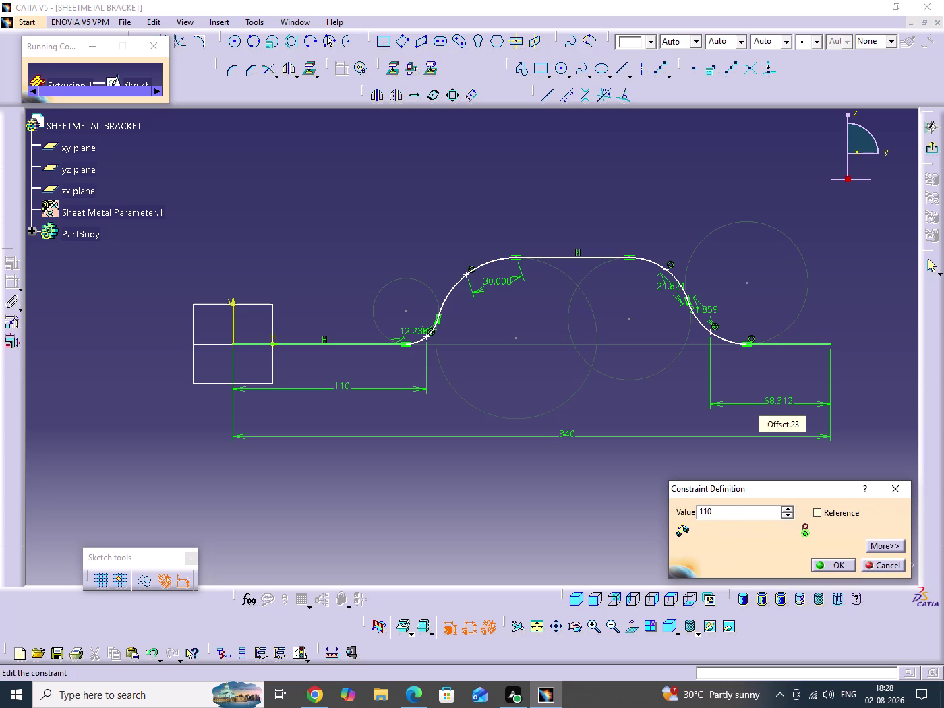
key(Return)
click(597, 411)
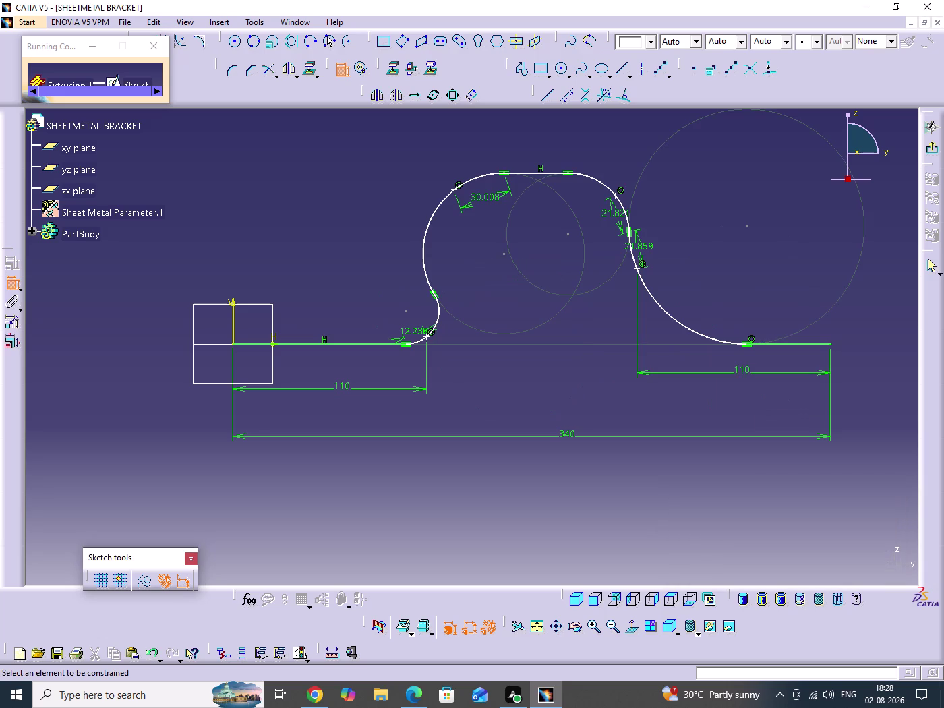
middle_drag(595, 411, 537, 448)
click(345, 76)
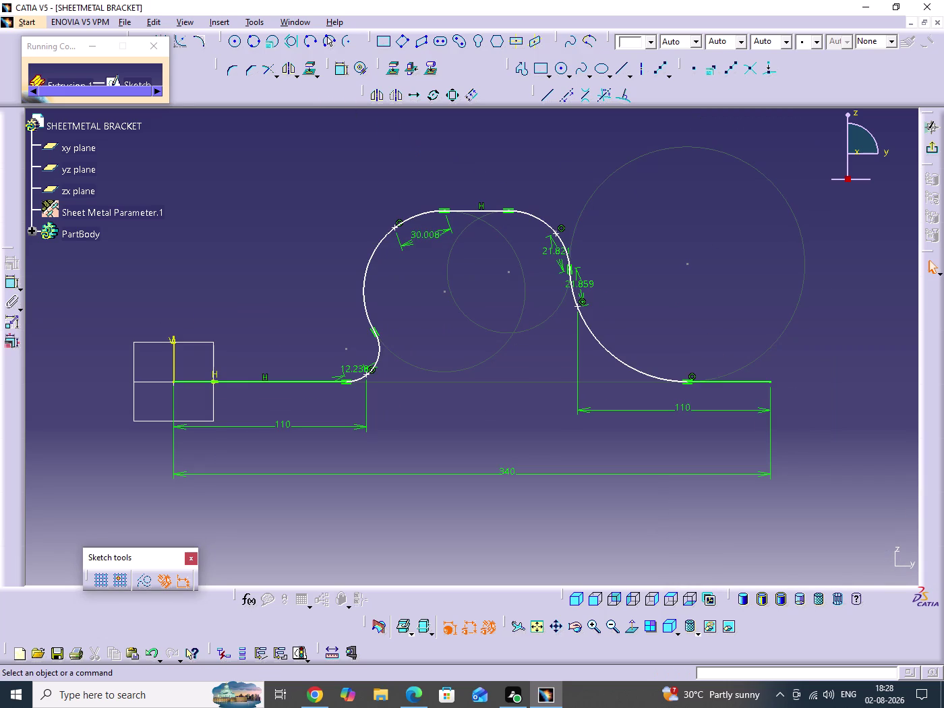
Drag the hump's curve and top endpoints to lengthen its flat top.
click(726, 291)
drag(568, 268, 575, 311)
click(740, 276)
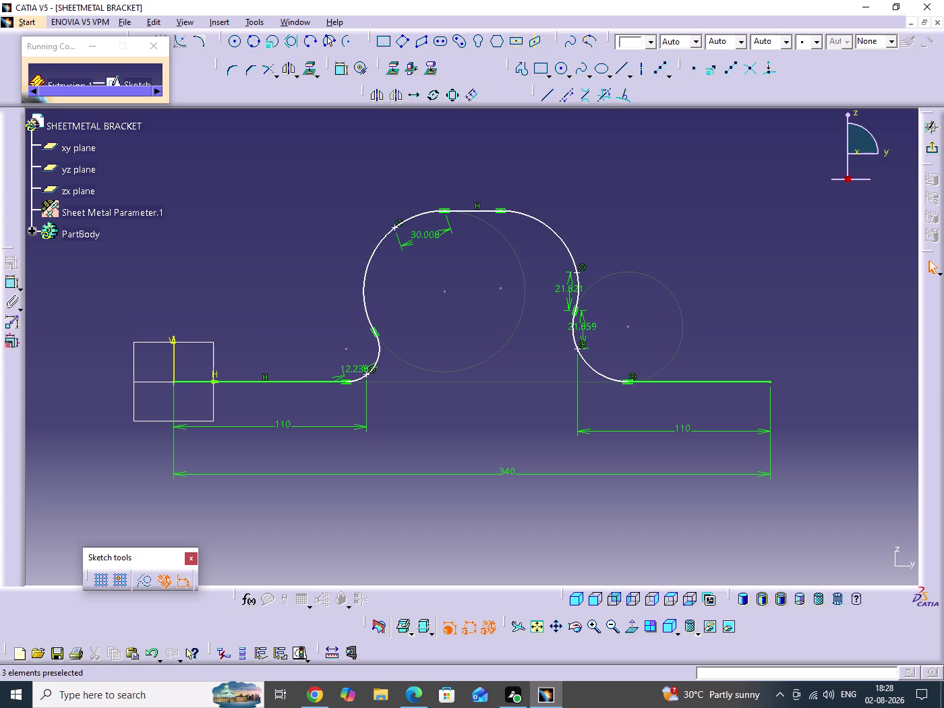
drag(444, 211, 425, 247)
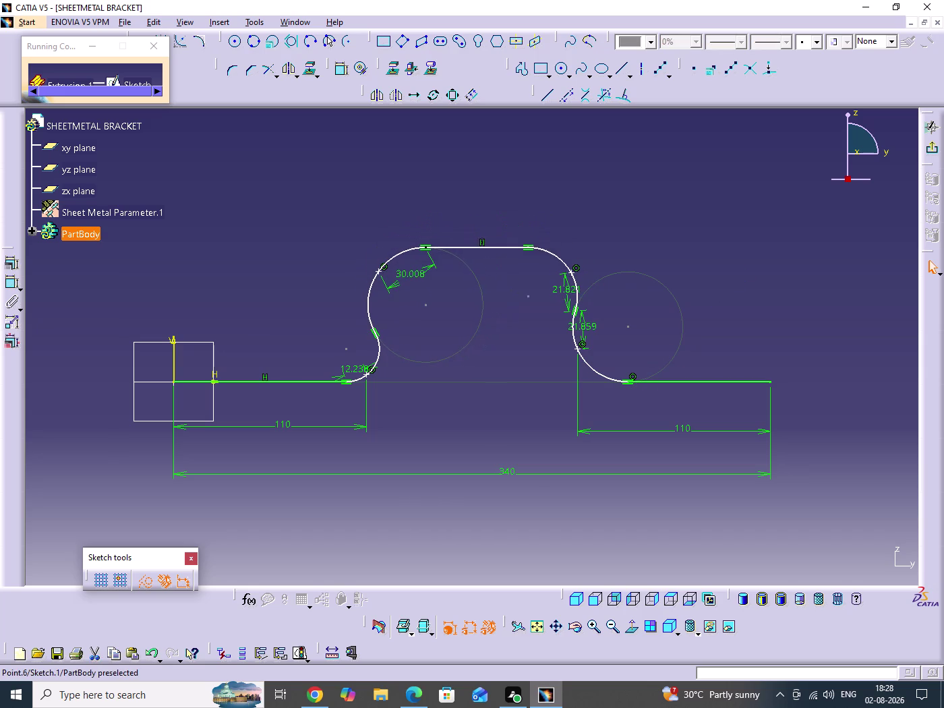
drag(425, 247, 424, 251)
middle_drag(580, 374, 612, 332)
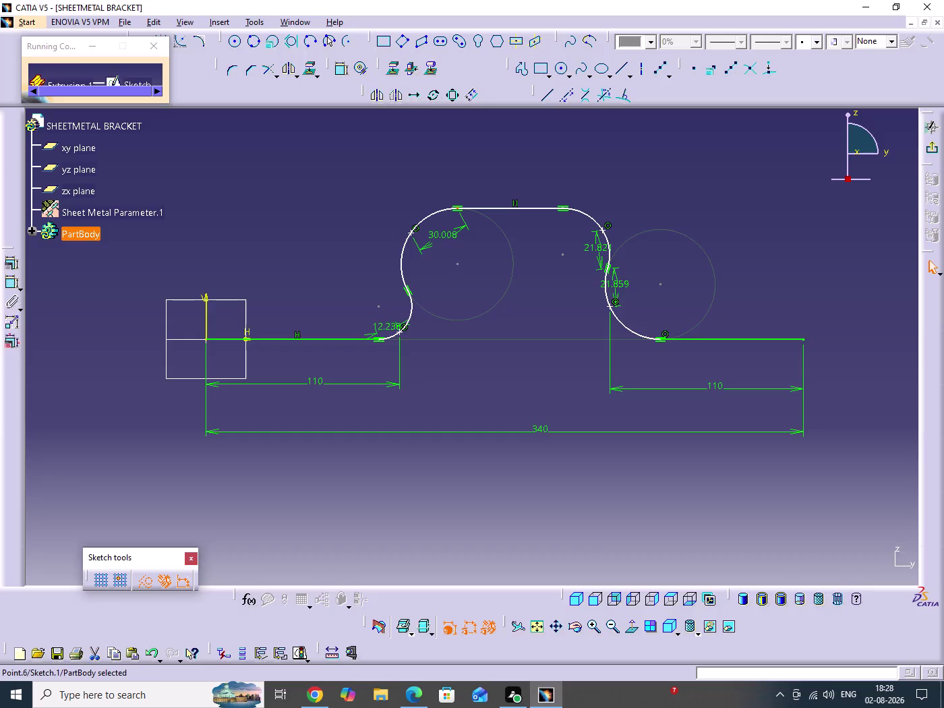
Reshape the hump's arcs until the bends read 12.238, 30.008, 21.821 and 21.859.
drag(662, 285, 664, 294)
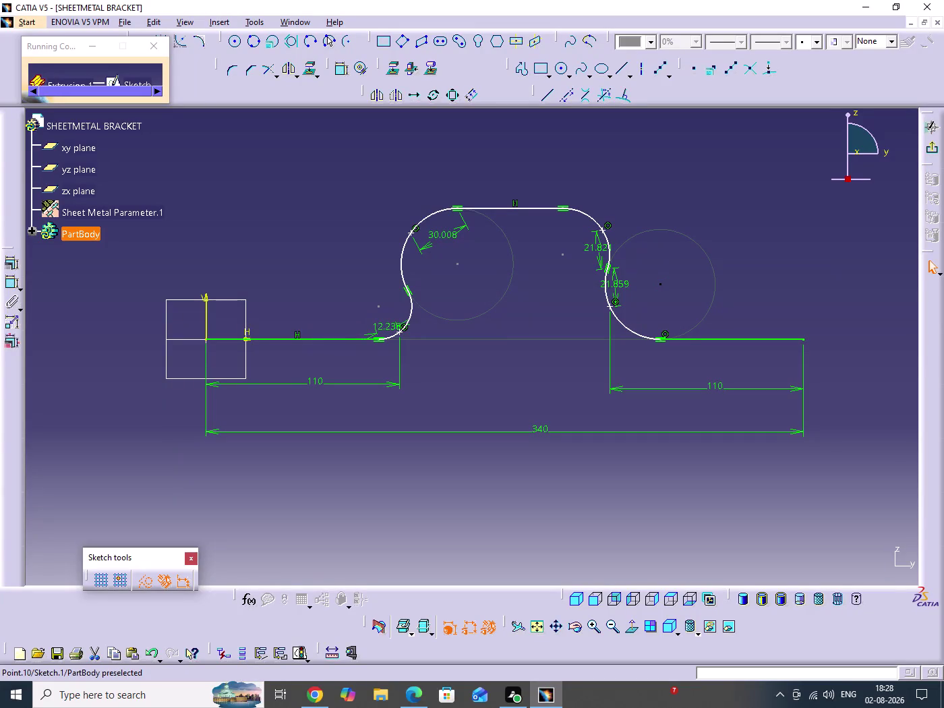
drag(663, 294, 679, 311)
click(644, 312)
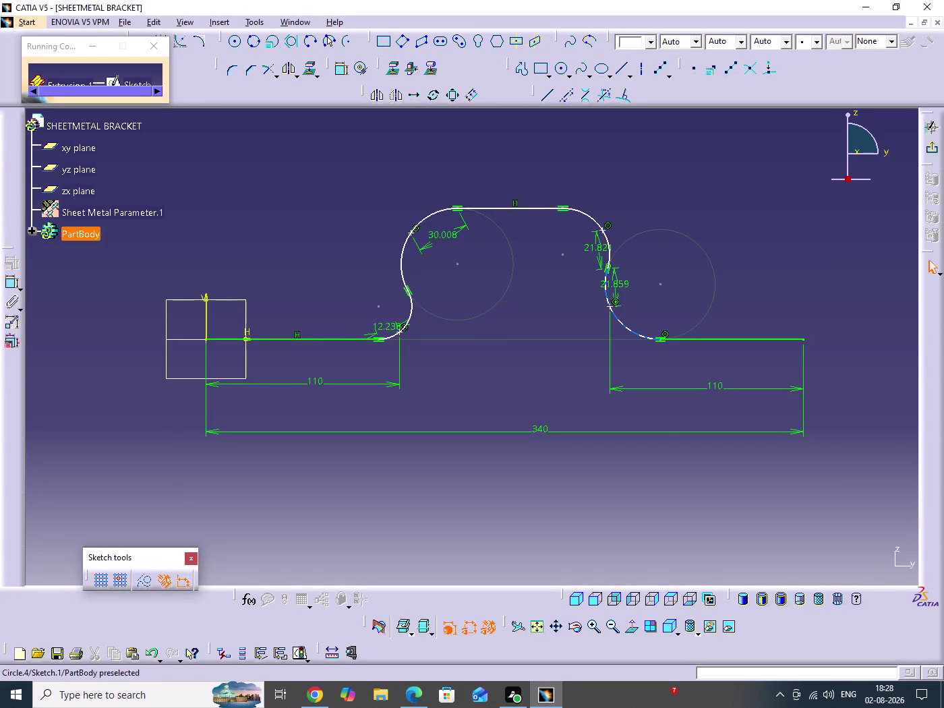
middle_drag(663, 312, 671, 270)
click(663, 312)
middle_drag(643, 280, 651, 386)
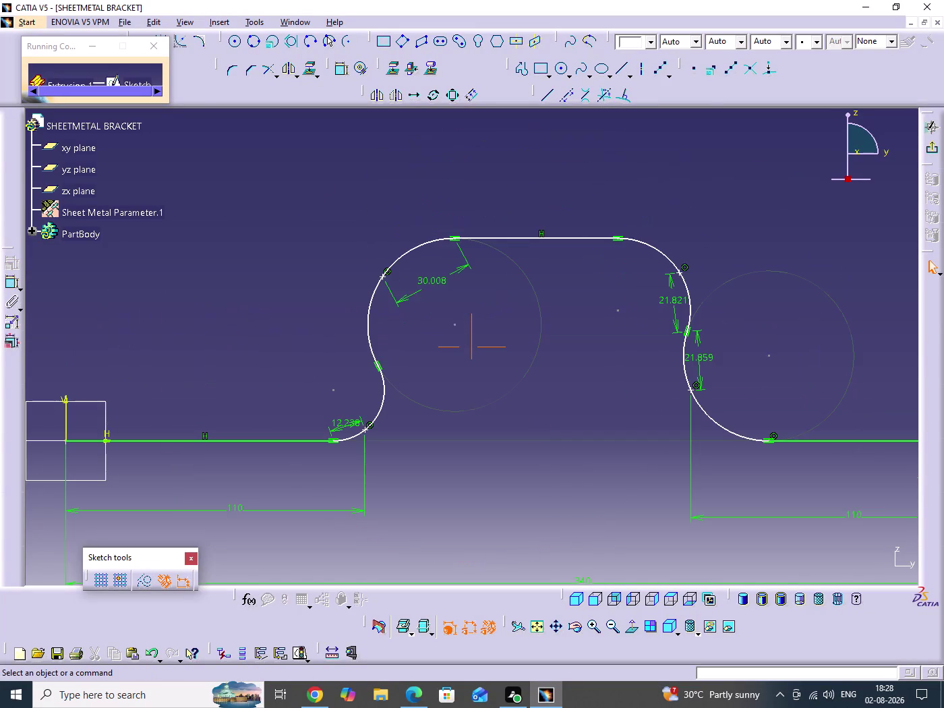
drag(618, 240, 625, 287)
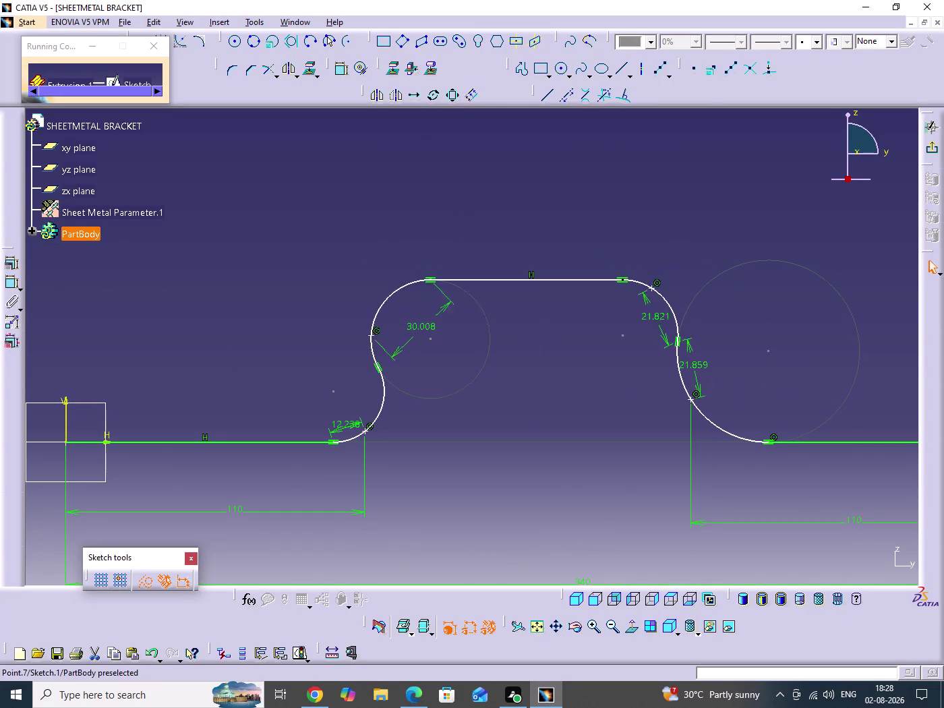
drag(625, 287, 632, 309)
click(602, 385)
middle_drag(622, 397, 523, 293)
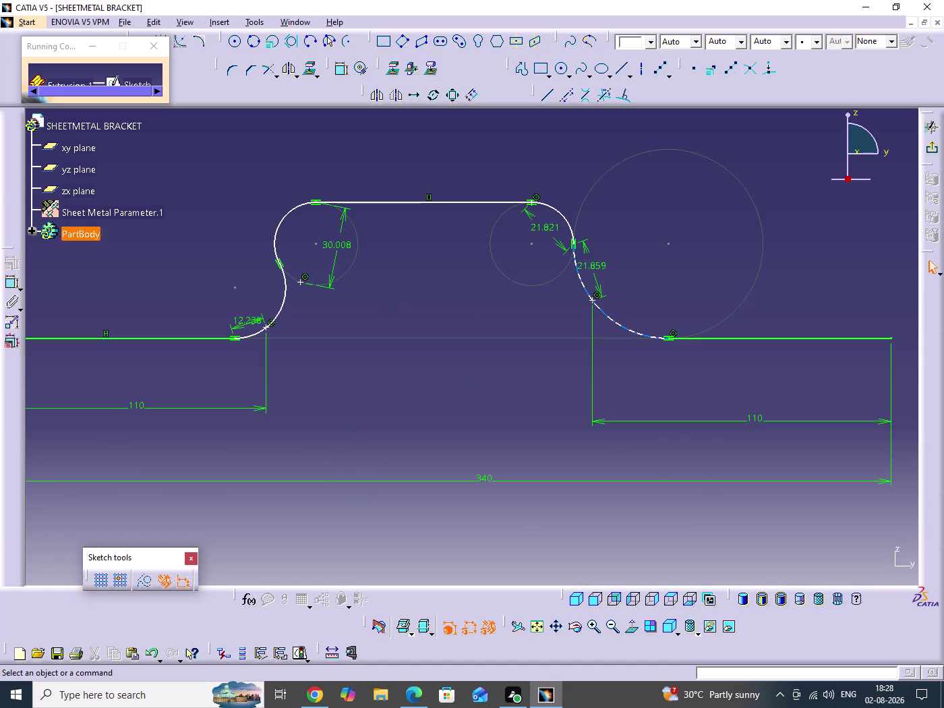
scroll(down, 3)
middle_drag(667, 276, 667, 287)
click(667, 276)
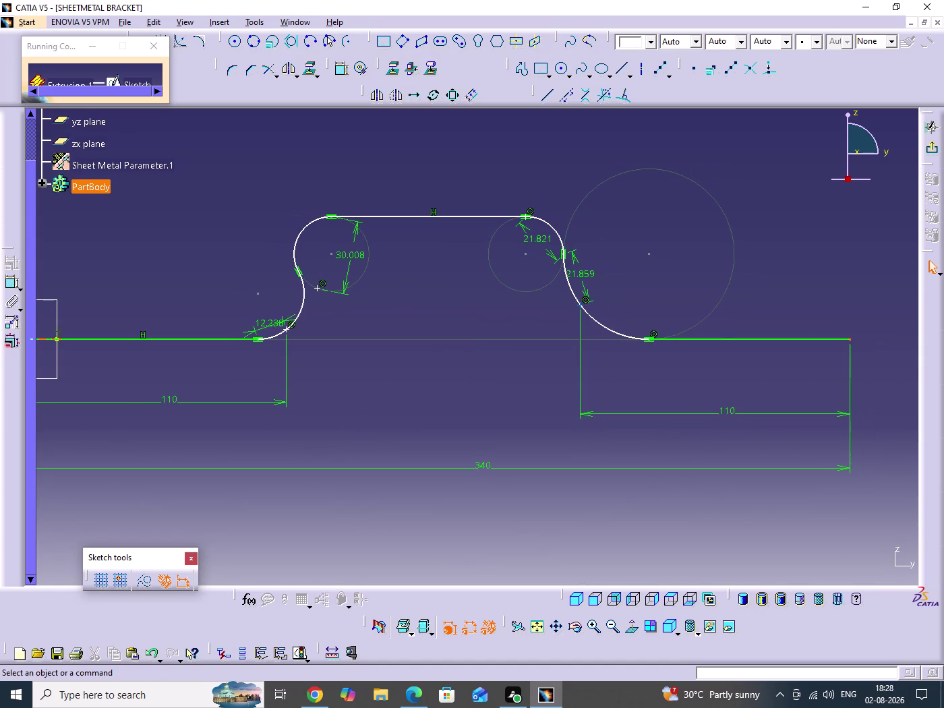
click(767, 211)
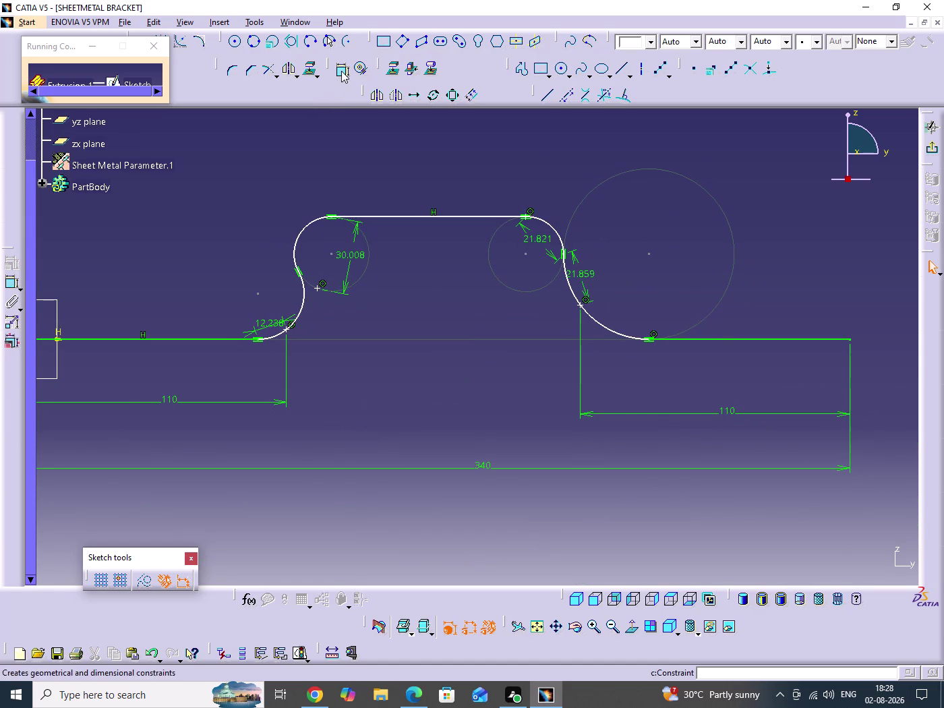
click(341, 70)
click(579, 307)
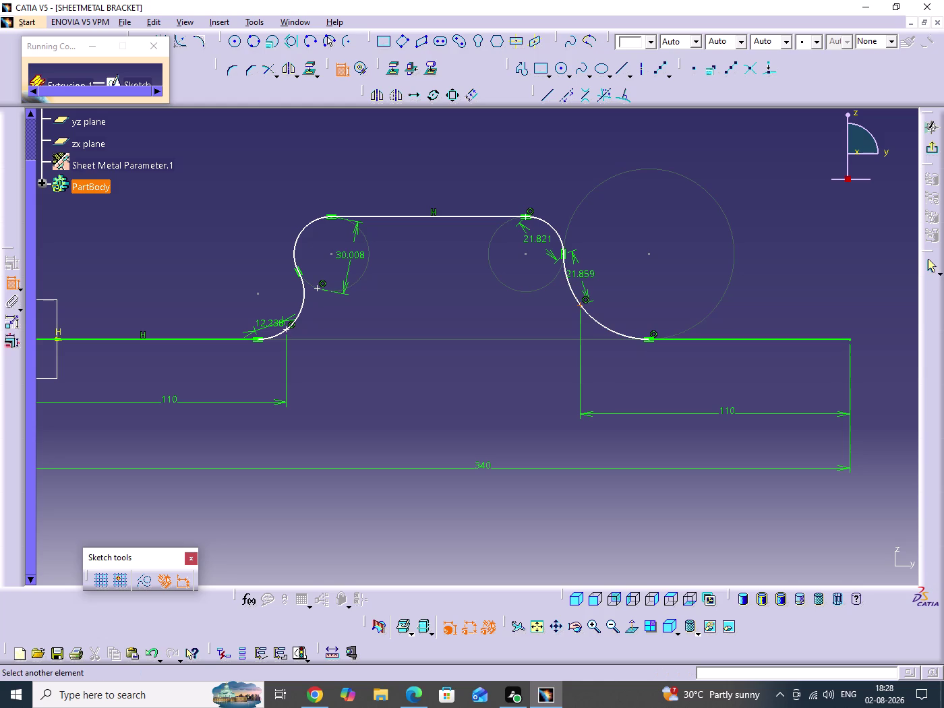
click(684, 338)
right_click(680, 382)
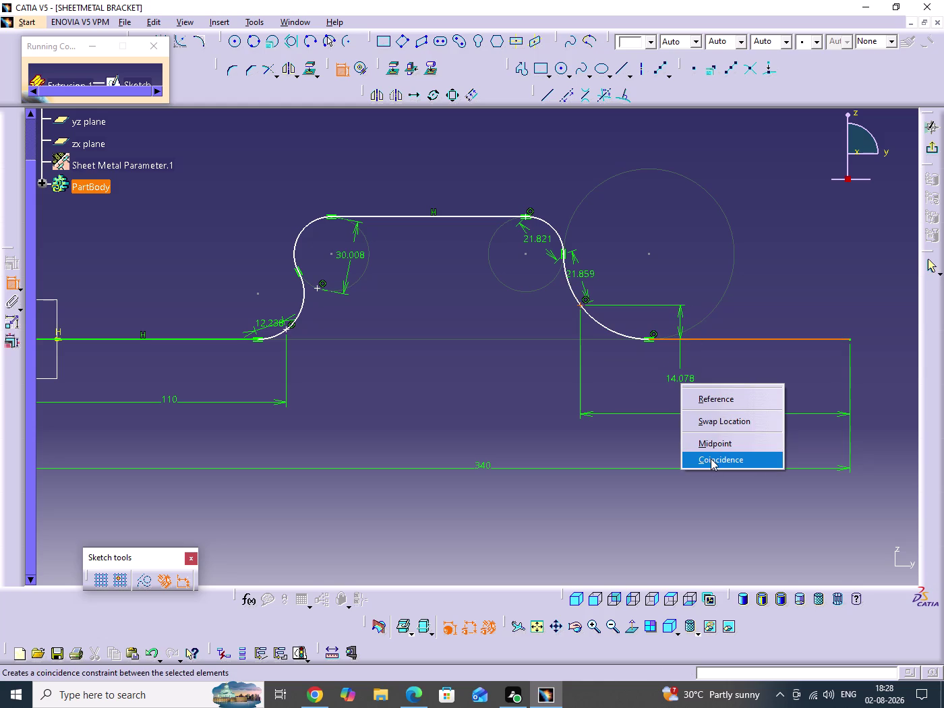
click(711, 461)
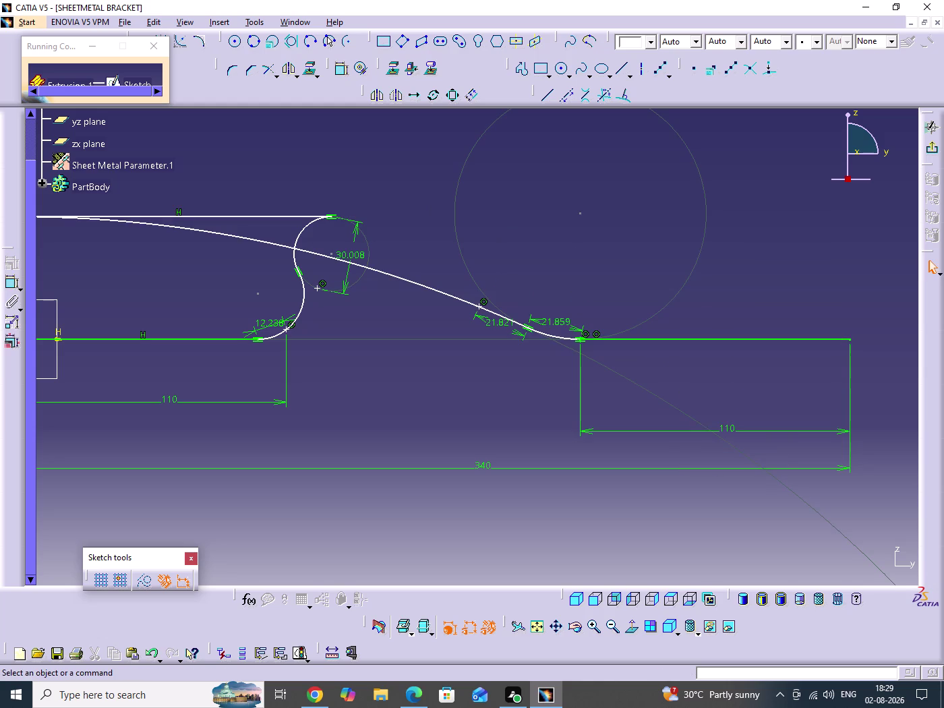
click(513, 422)
key(ctrl+z)
key(ctrl+z)
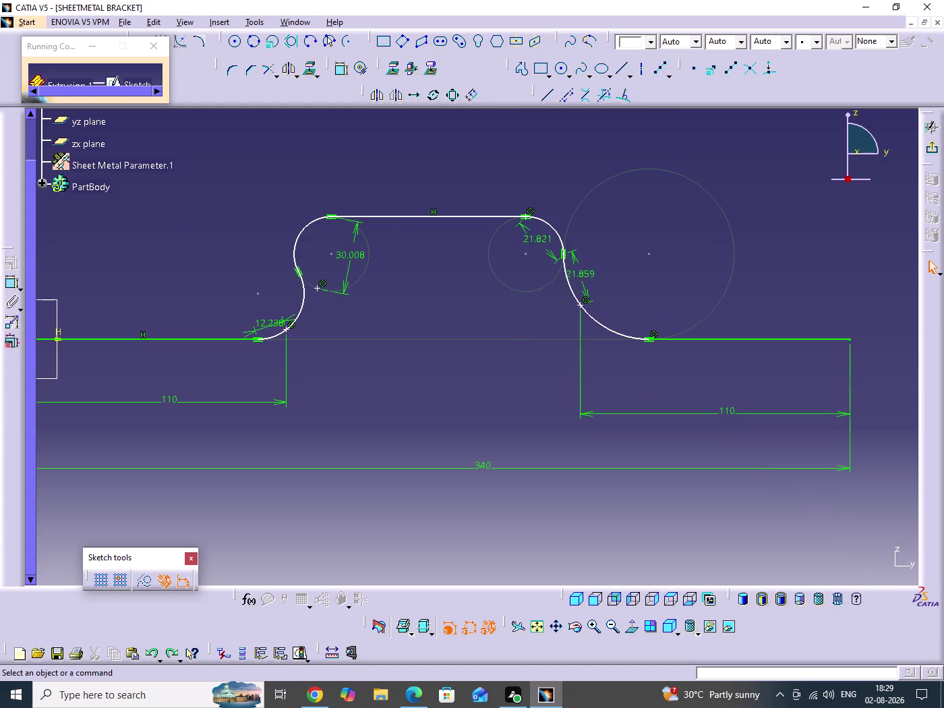
click(454, 310)
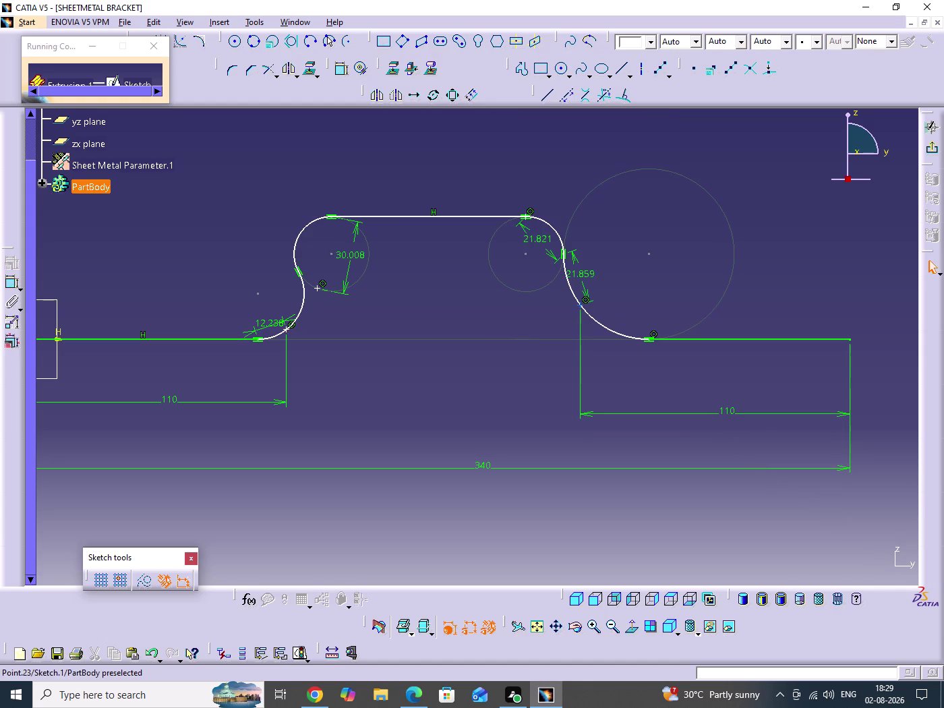
right_click(586, 303)
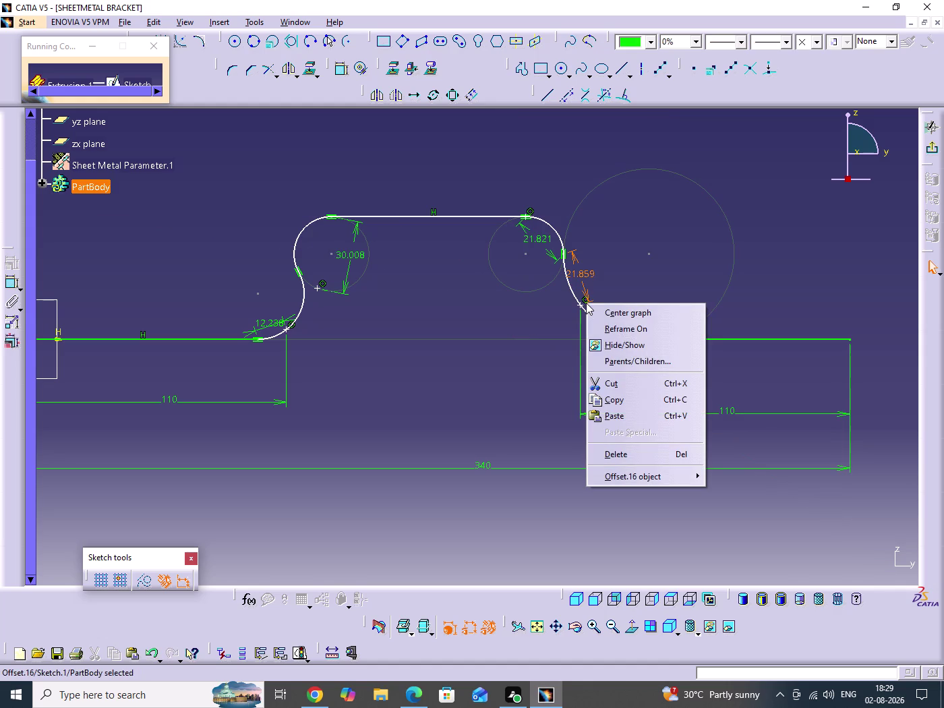
click(516, 315)
drag(475, 304, 488, 318)
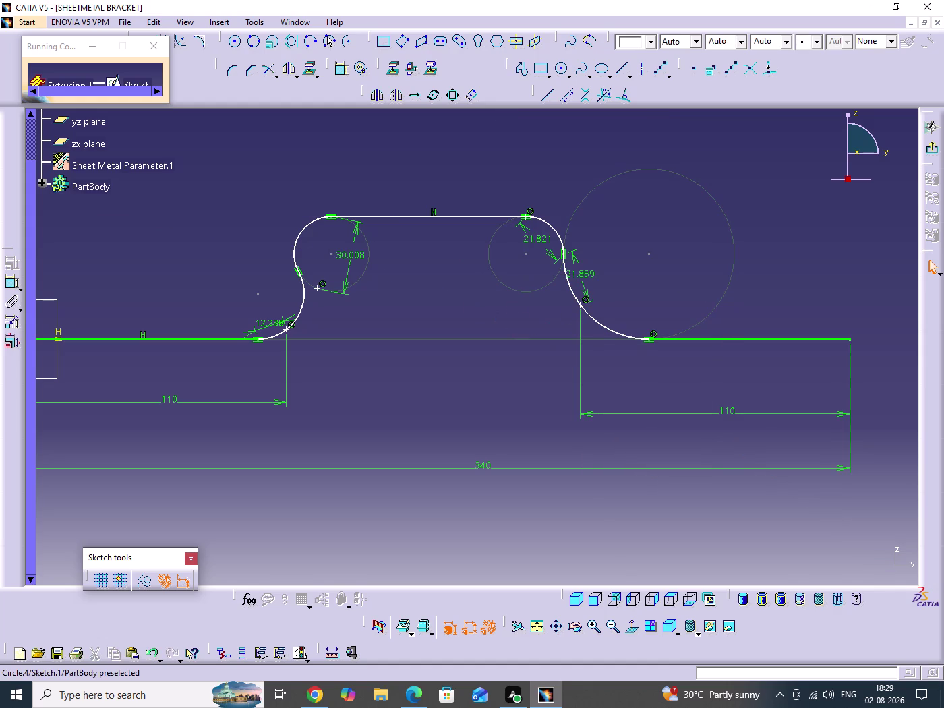
right_click(586, 304)
click(493, 318)
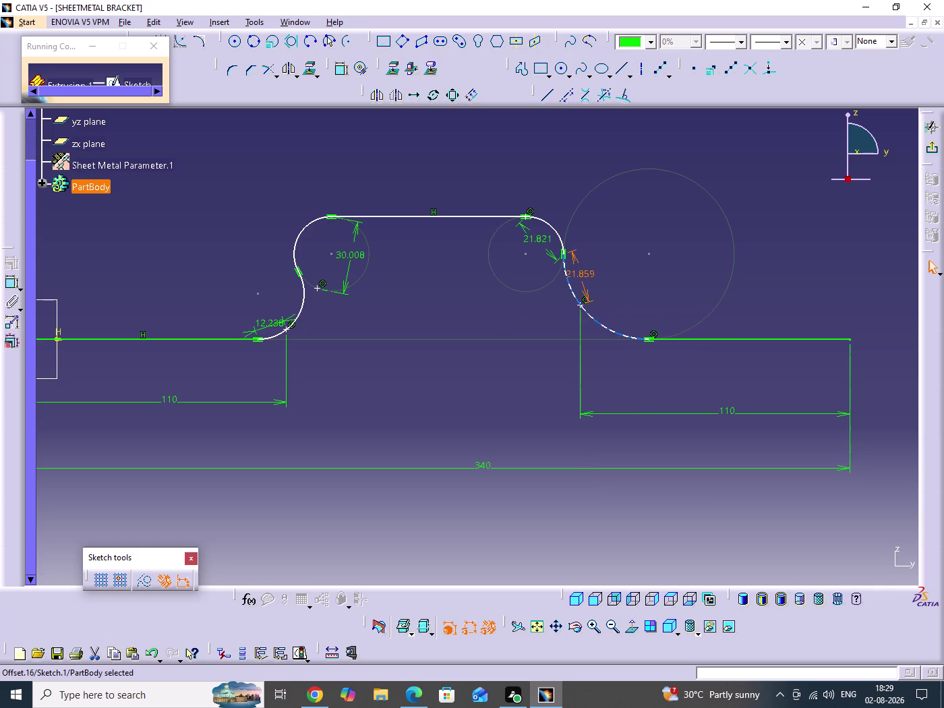
click(641, 295)
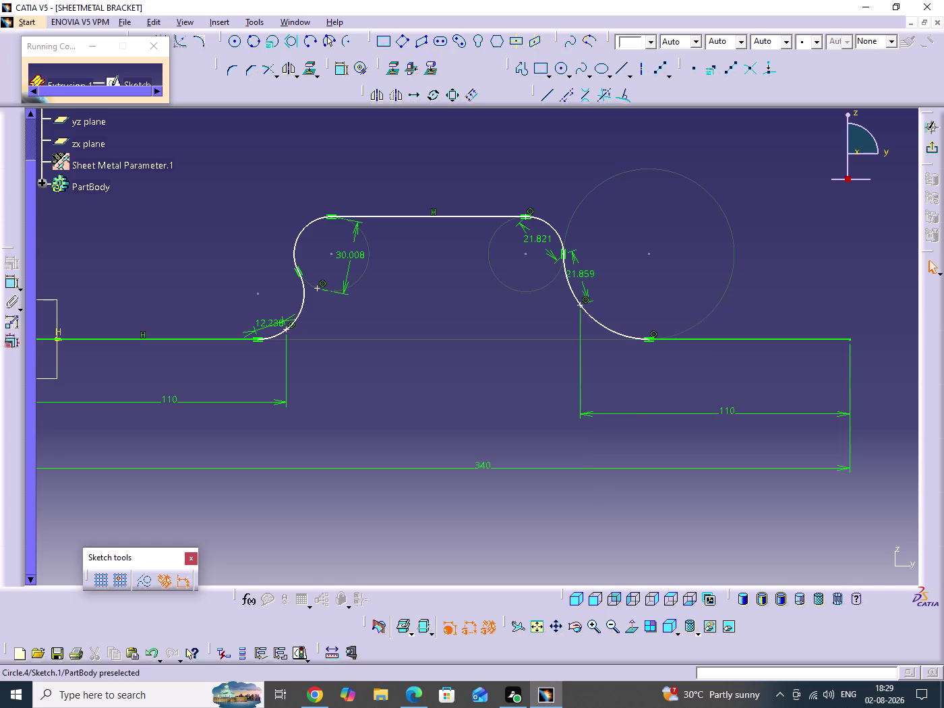
drag(578, 287, 591, 313)
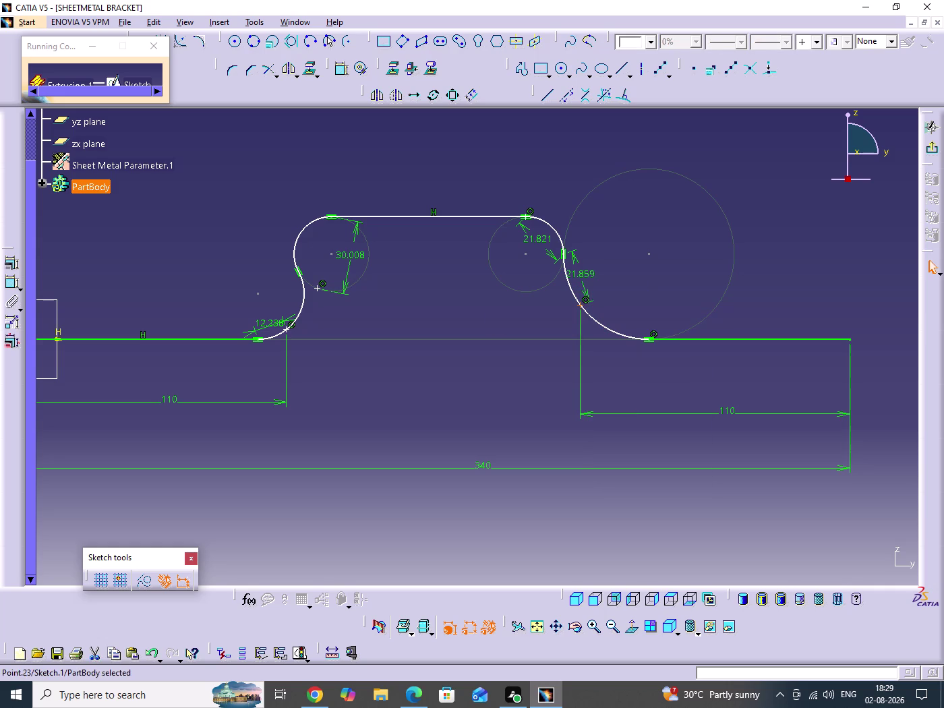
click(643, 305)
drag(624, 290, 585, 305)
click(652, 304)
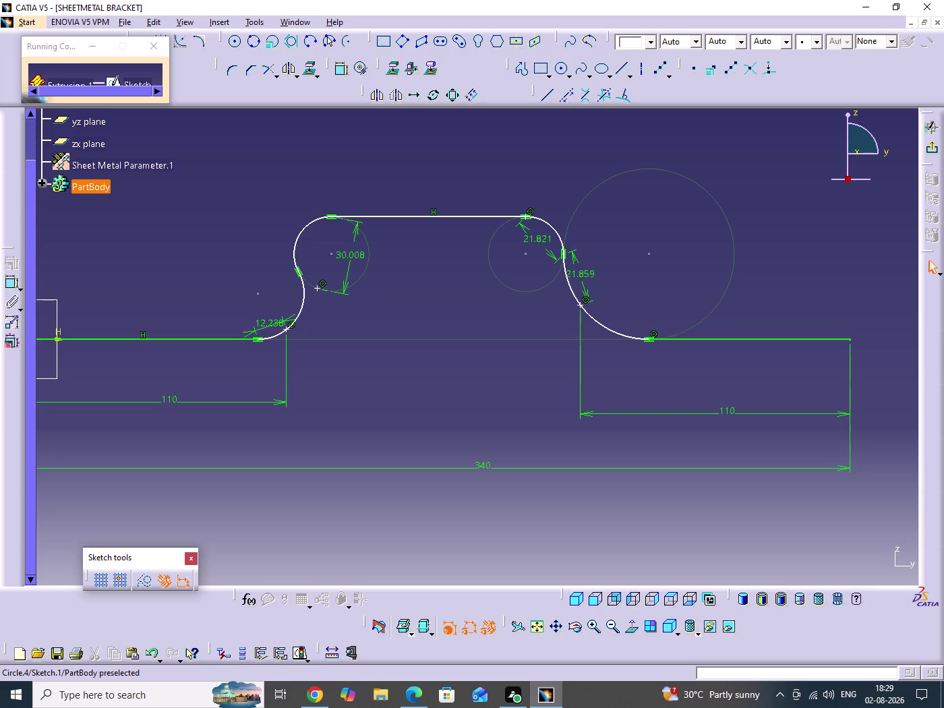
middle_drag(622, 327, 630, 262)
click(622, 327)
middle_drag(627, 313, 632, 424)
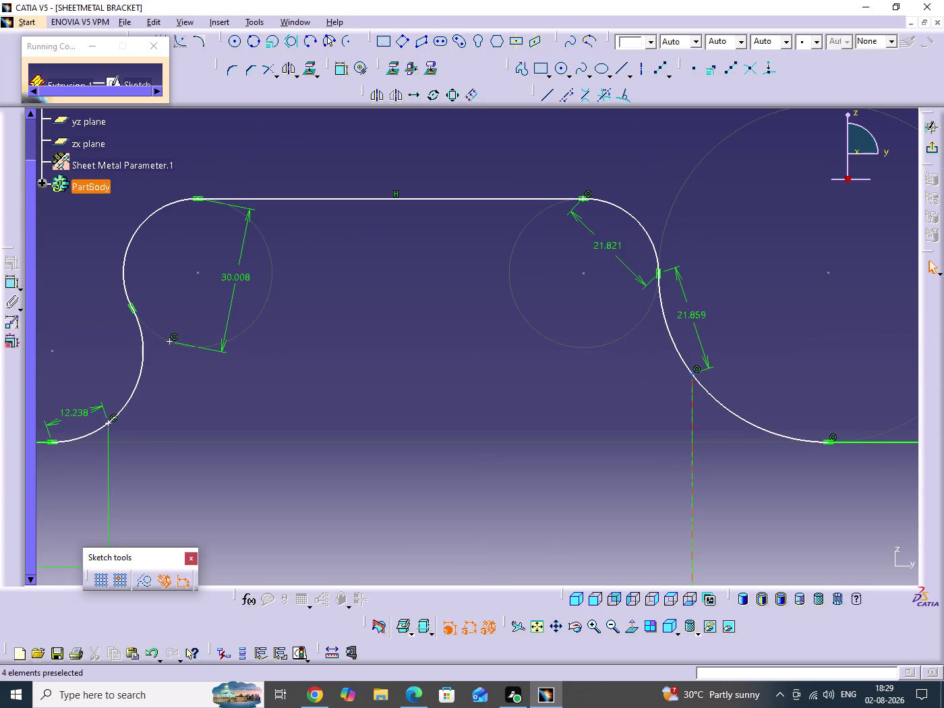
right_click(697, 371)
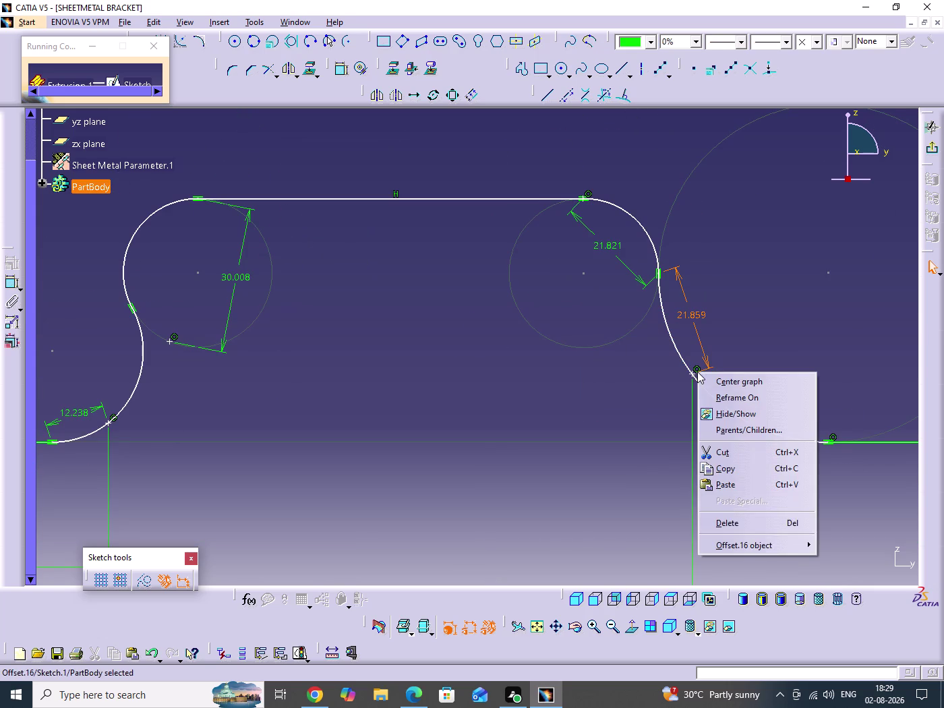
click(603, 395)
middle_drag(605, 352, 613, 444)
click(605, 352)
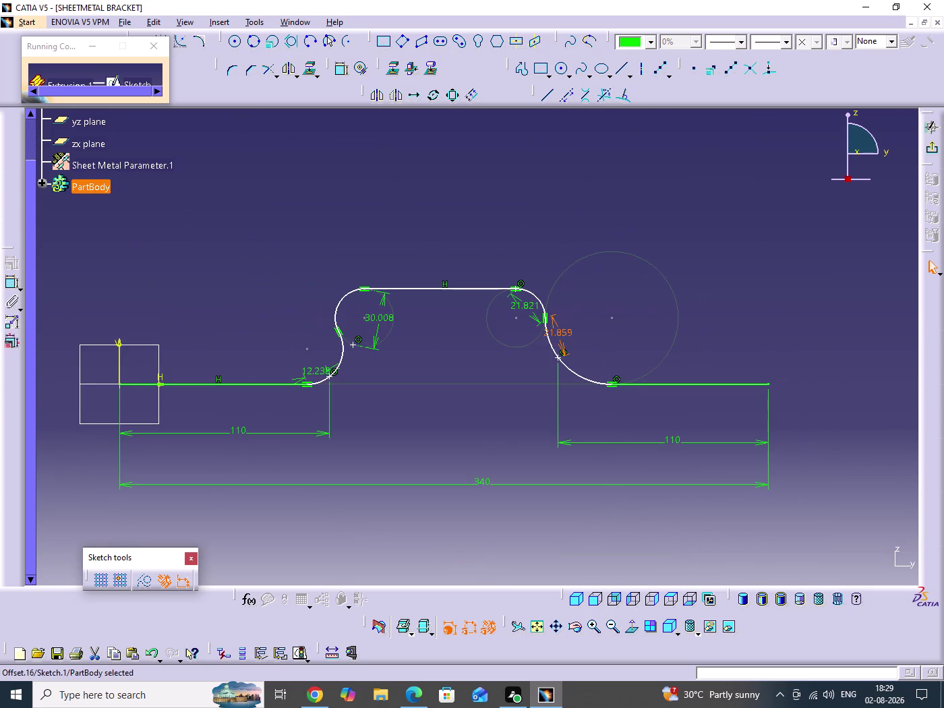
middle_drag(613, 461, 614, 414)
click(414, 696)
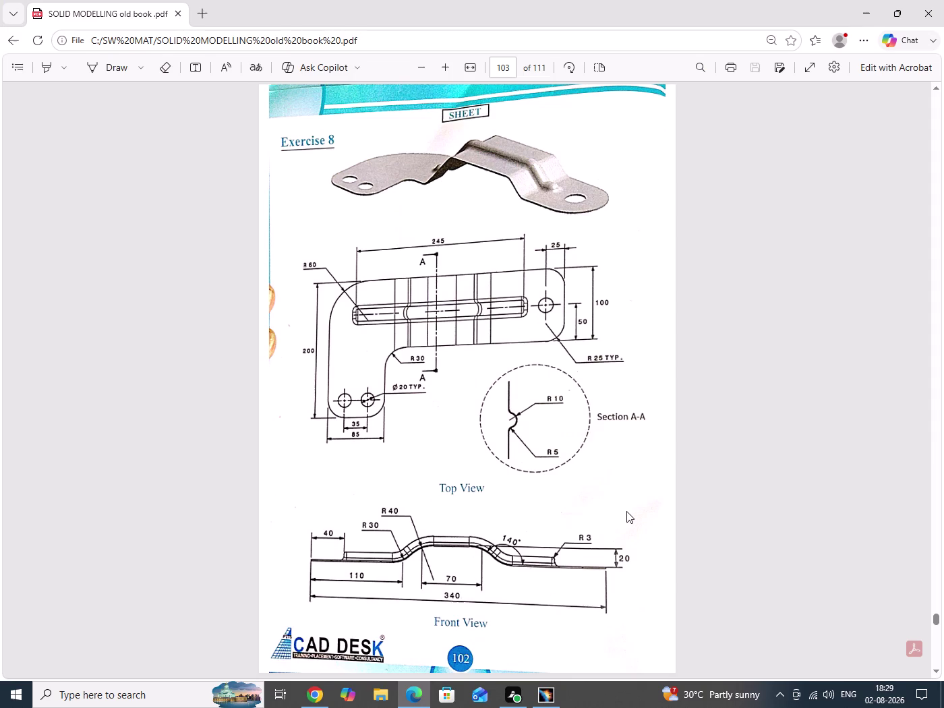
click(413, 695)
click(750, 469)
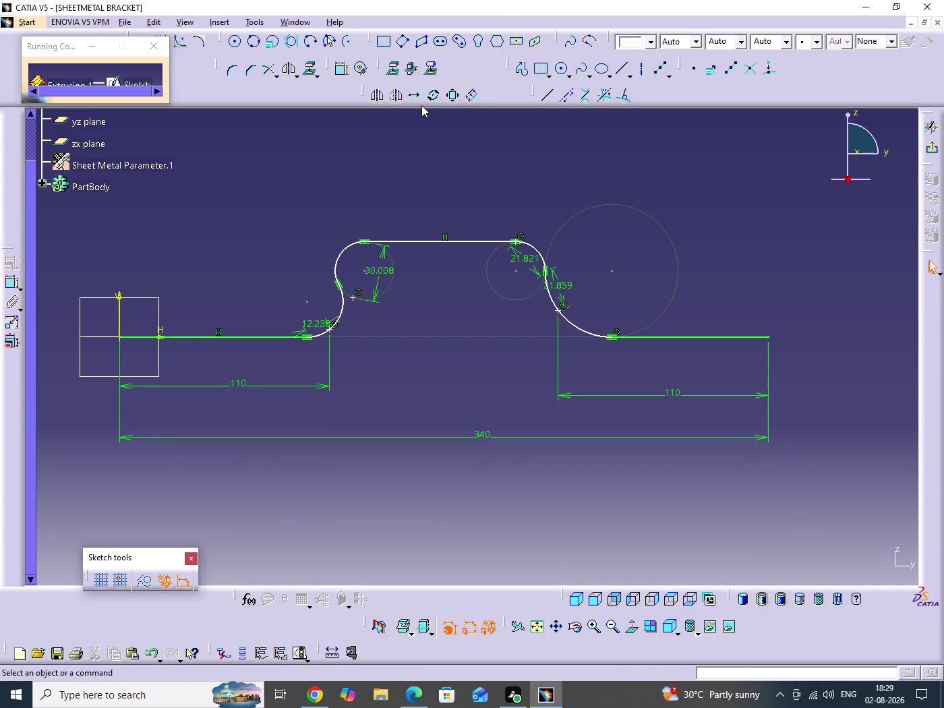
Zoom in on the bends and choose a context-menu option for the upper left arc.
double_click(339, 73)
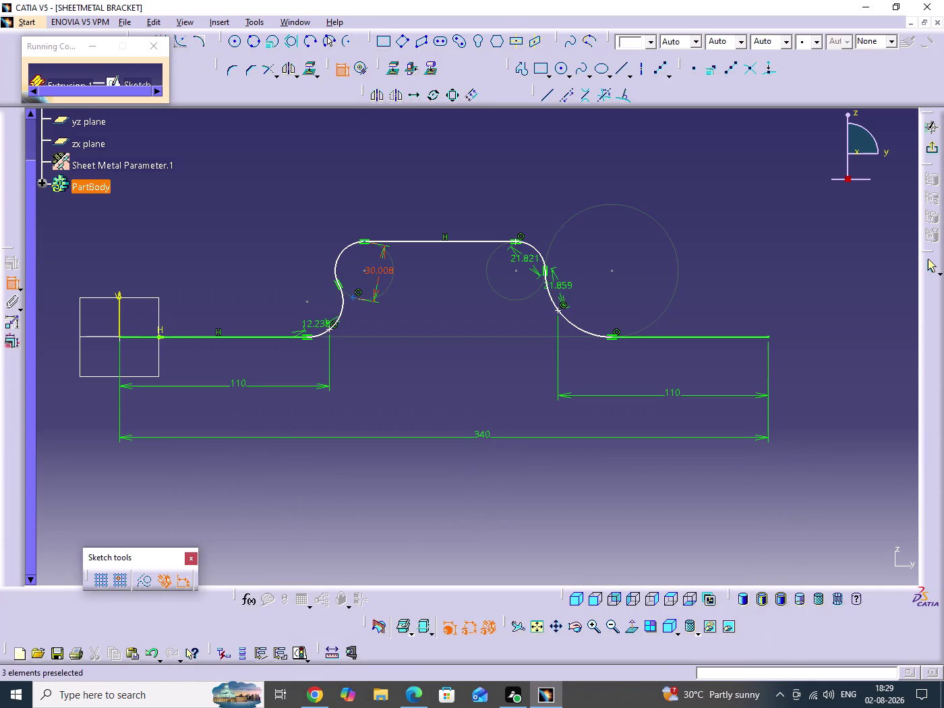
middle_drag(486, 267, 502, 212)
click(486, 267)
middle_drag(517, 253, 576, 339)
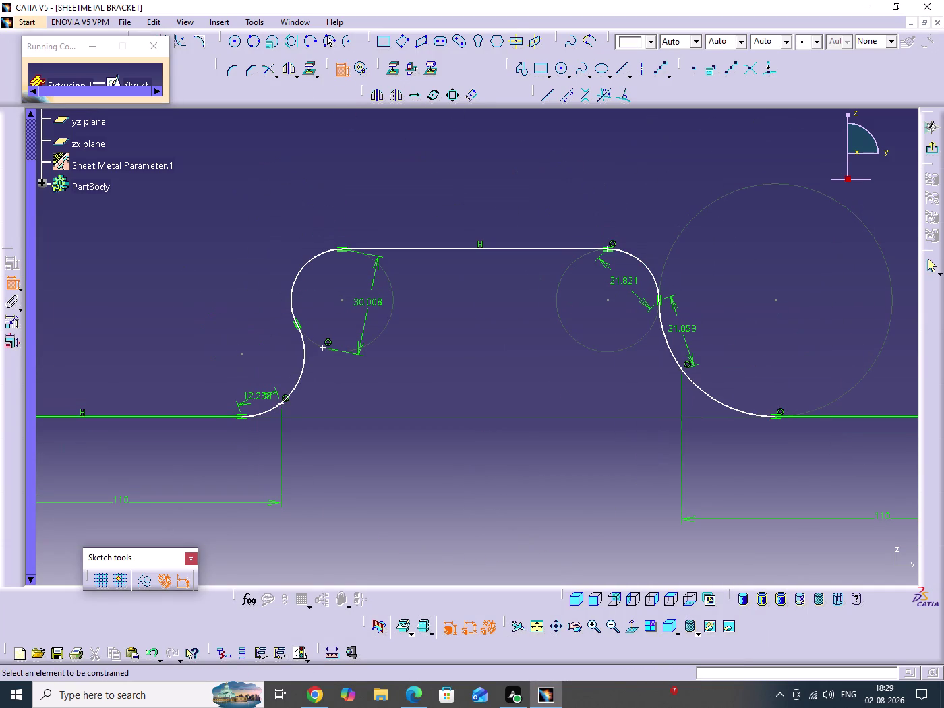
click(340, 72)
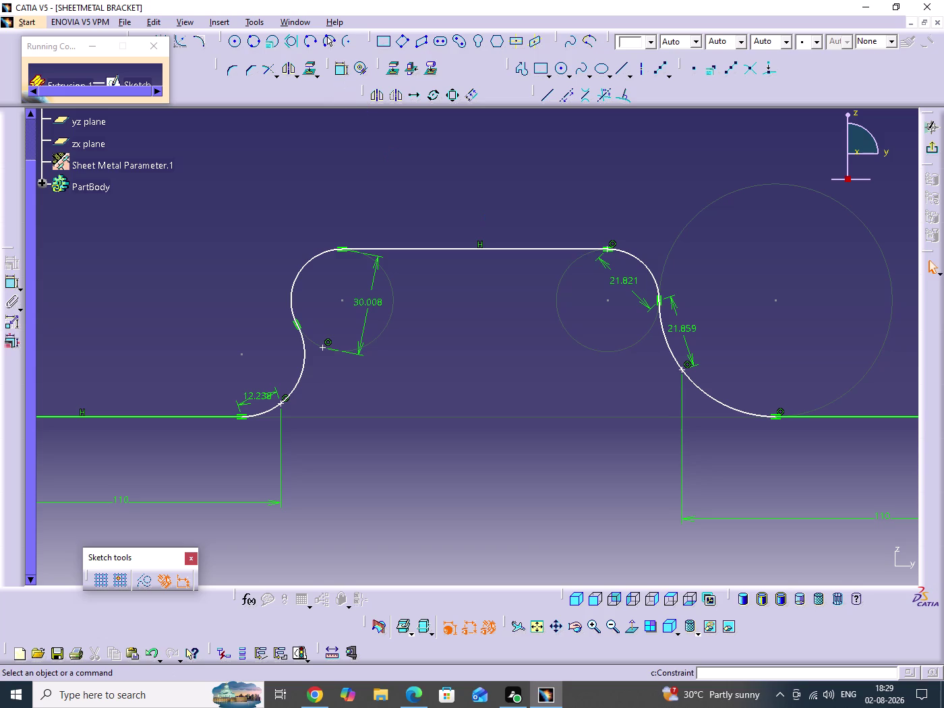
click(420, 209)
right_click(321, 350)
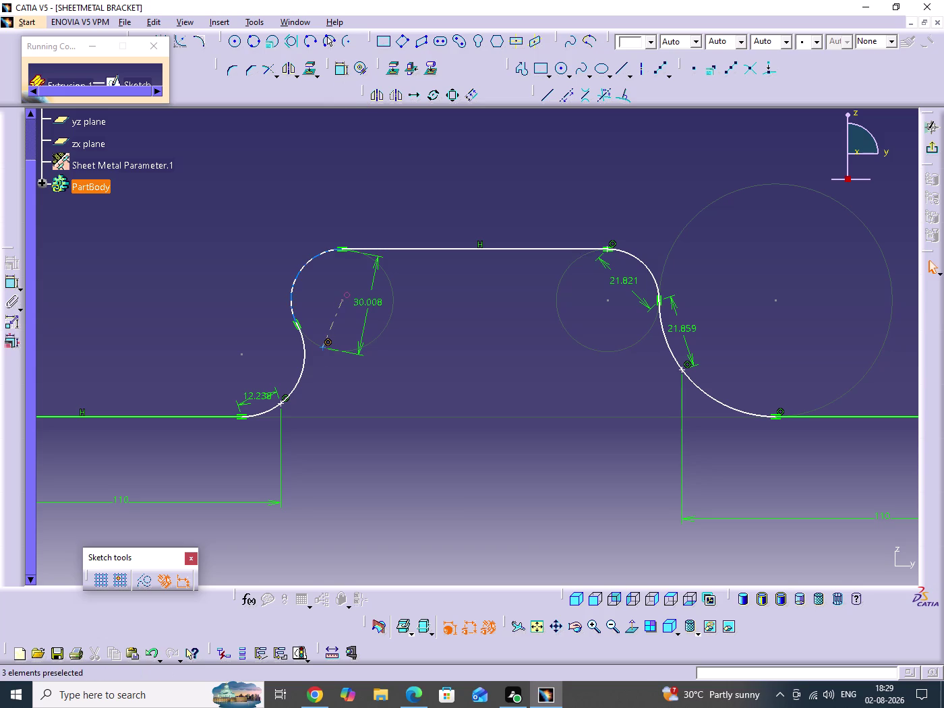
click(382, 517)
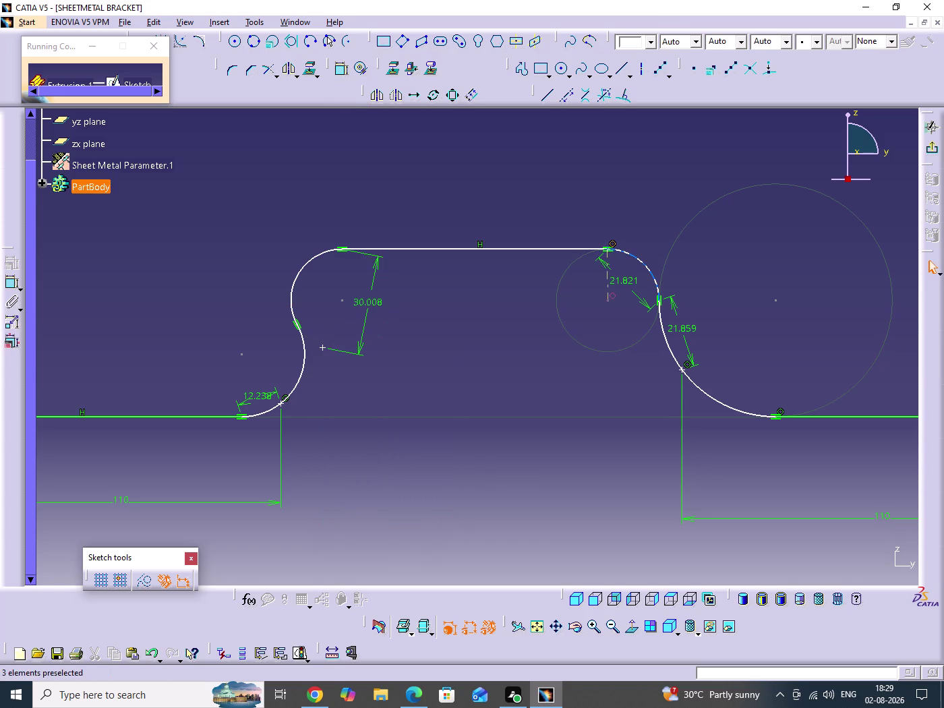
Drag the upper right bend to adjust its curvature.
click(558, 367)
drag(643, 261, 643, 269)
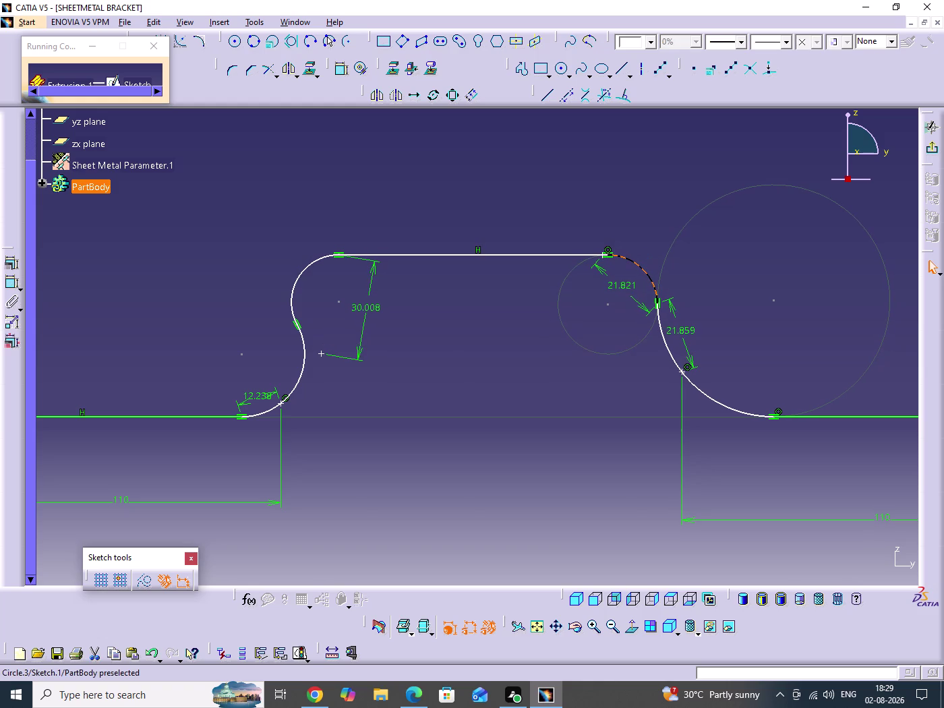
drag(643, 272, 636, 303)
click(531, 363)
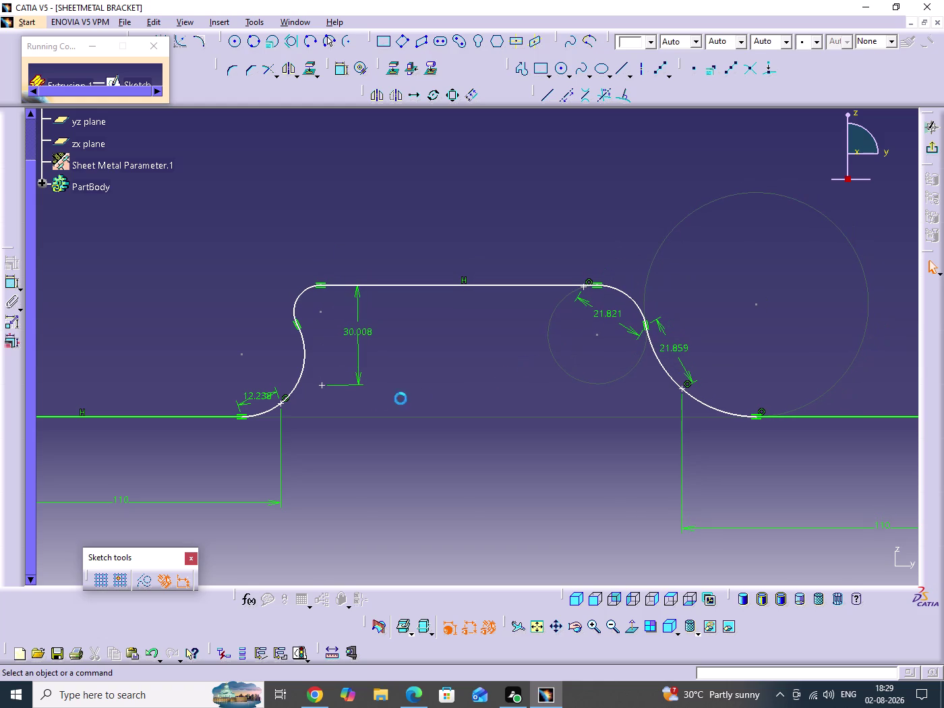
click(323, 386)
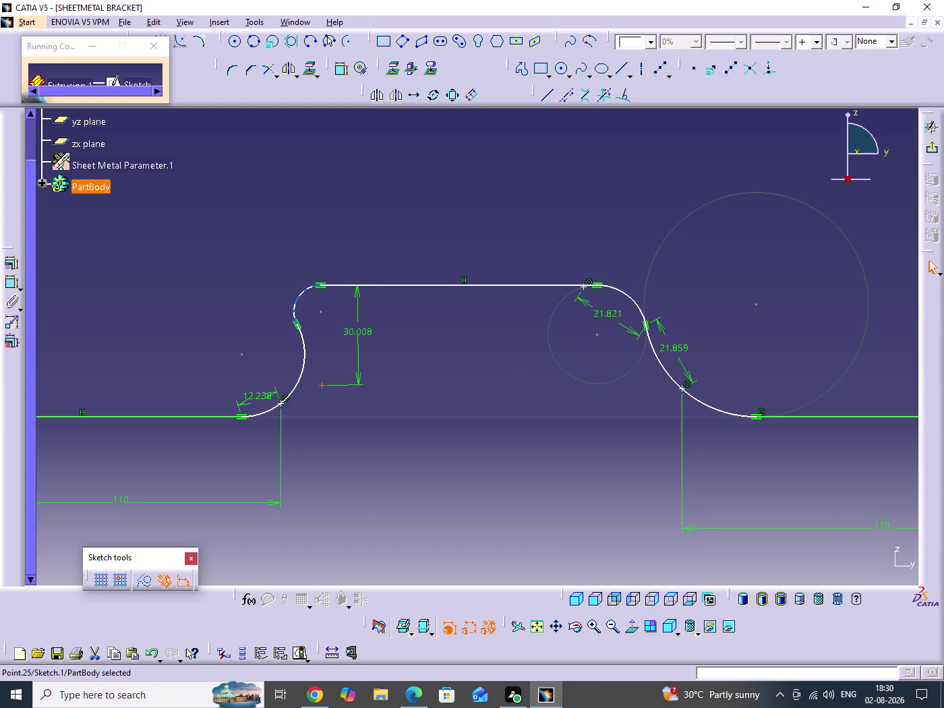
Select and delete the 30.008 radius dimension.
click(301, 290)
click(450, 377)
drag(314, 371, 319, 386)
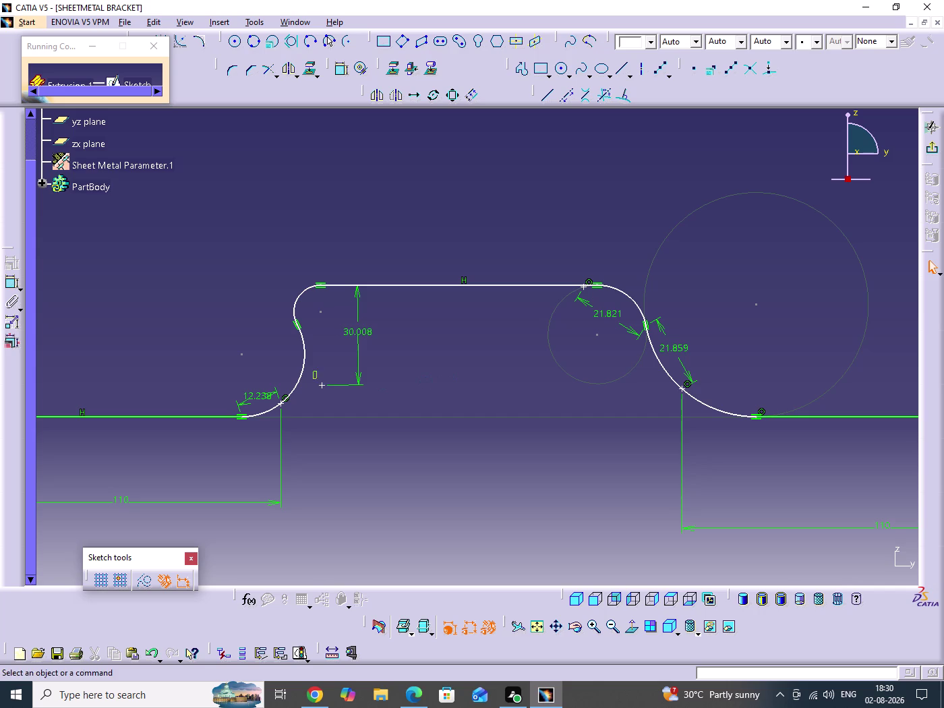
drag(320, 385, 331, 402)
key(Delete)
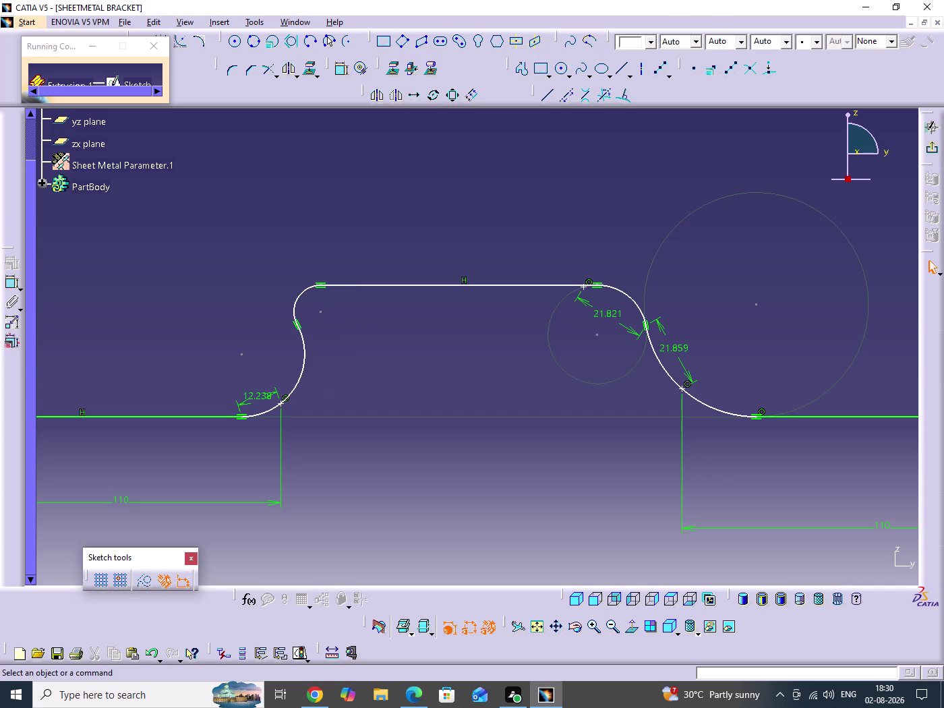
drag(470, 353, 497, 370)
Zoom onto the left side and drag the lower left bend to reshape it.
middle_drag(630, 368, 636, 304)
click(629, 367)
middle_drag(651, 381, 387, 347)
middle_drag(747, 308, 721, 412)
click(748, 308)
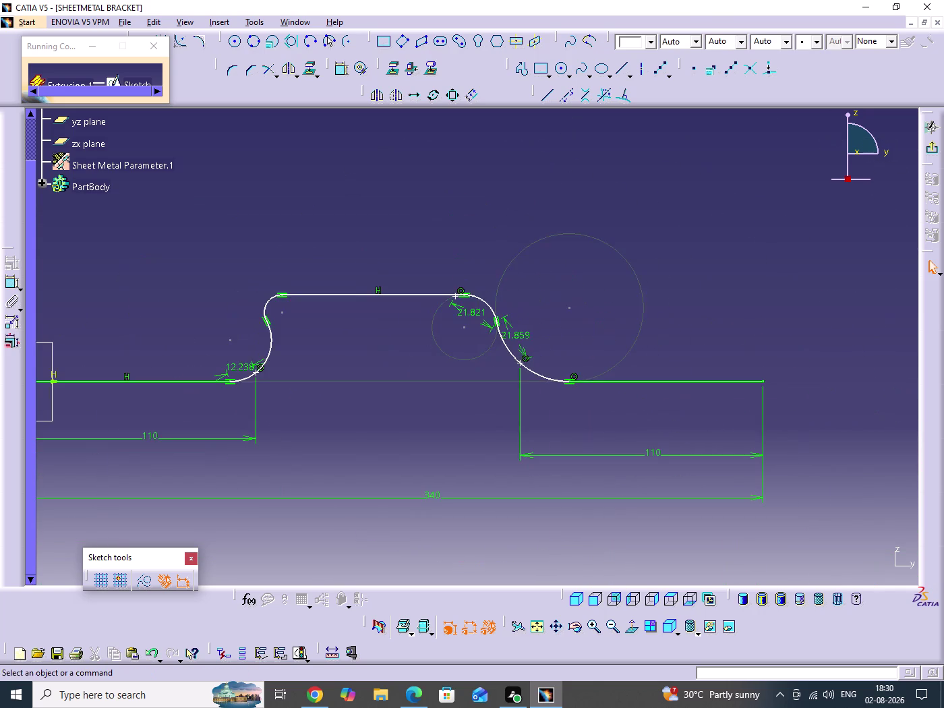
middle_drag(525, 418, 630, 431)
middle_drag(478, 344, 495, 281)
click(478, 344)
middle_drag(464, 370, 633, 422)
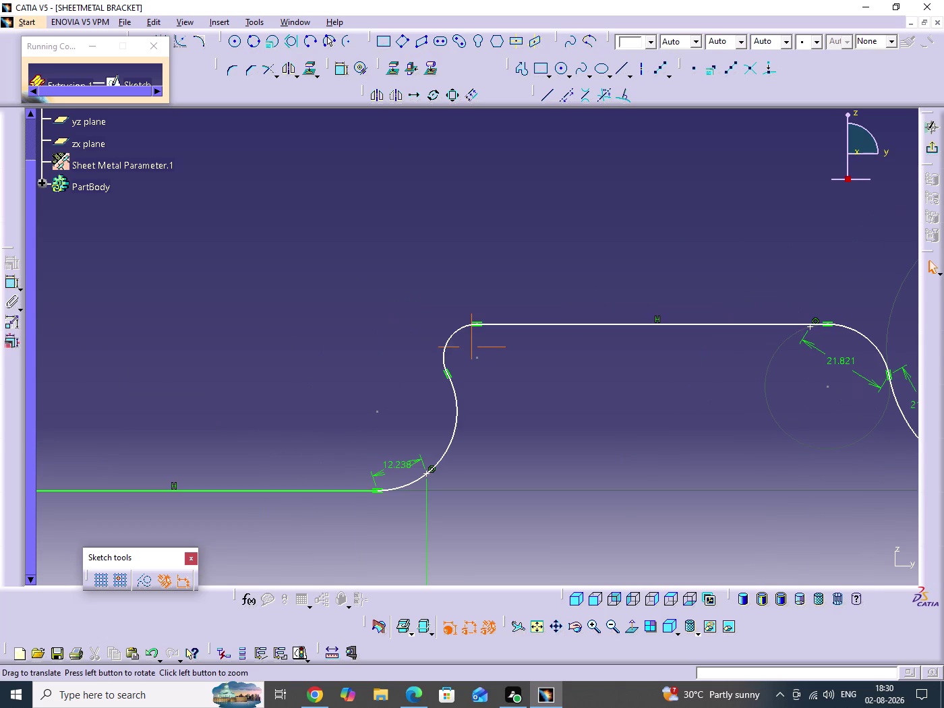
drag(476, 322, 569, 342)
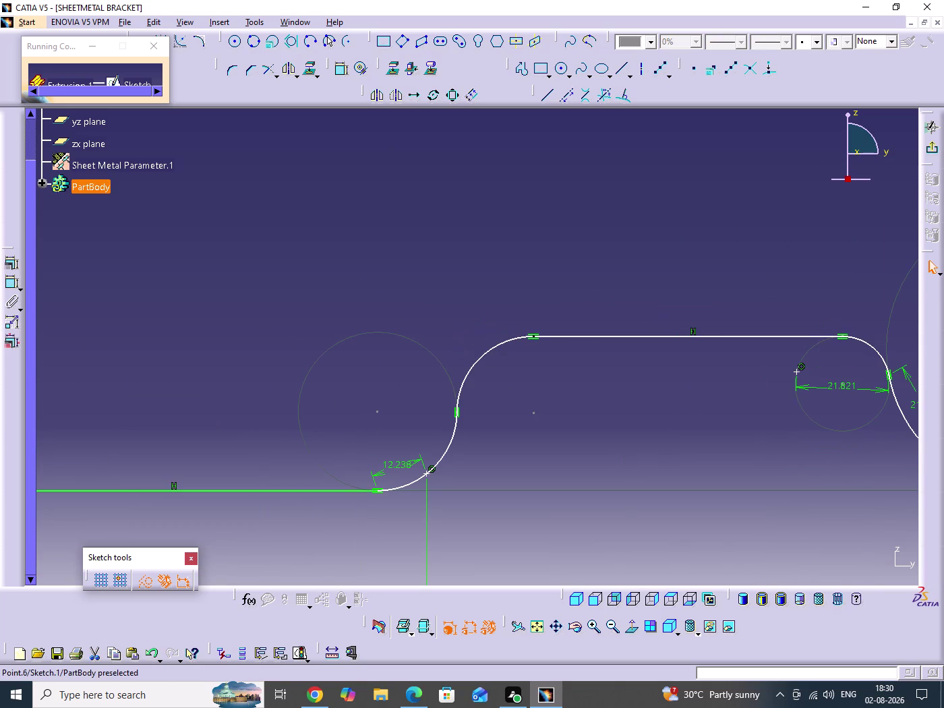
drag(569, 343, 580, 374)
click(526, 424)
Delete the 12.238, 21.859 and 21.821 radius dimensions.
middle_drag(549, 451, 500, 395)
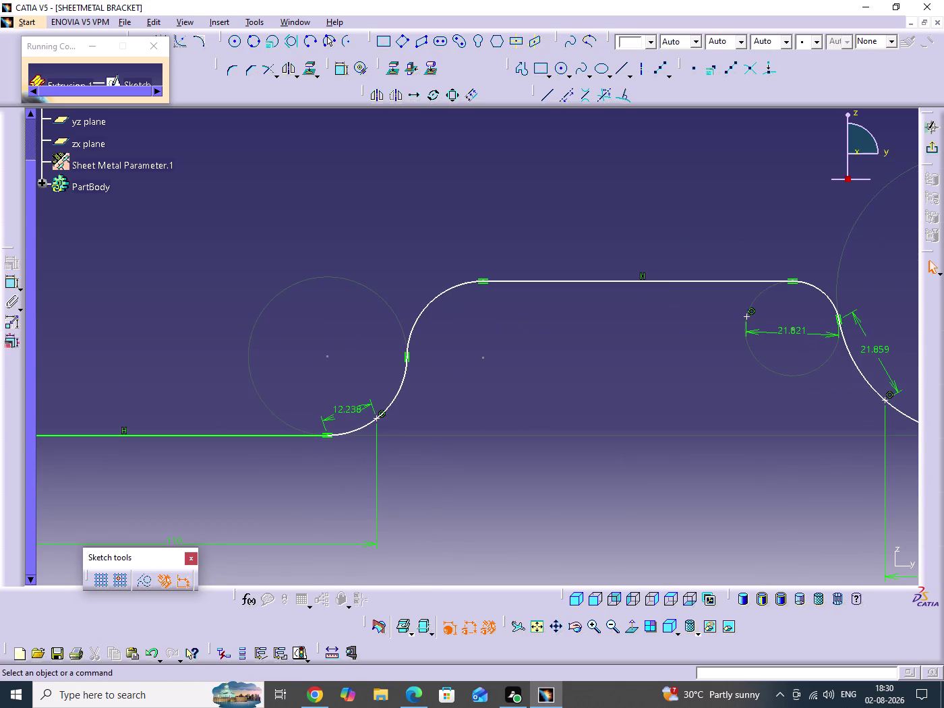
middle_drag(453, 299, 455, 319)
click(453, 298)
right_click(366, 398)
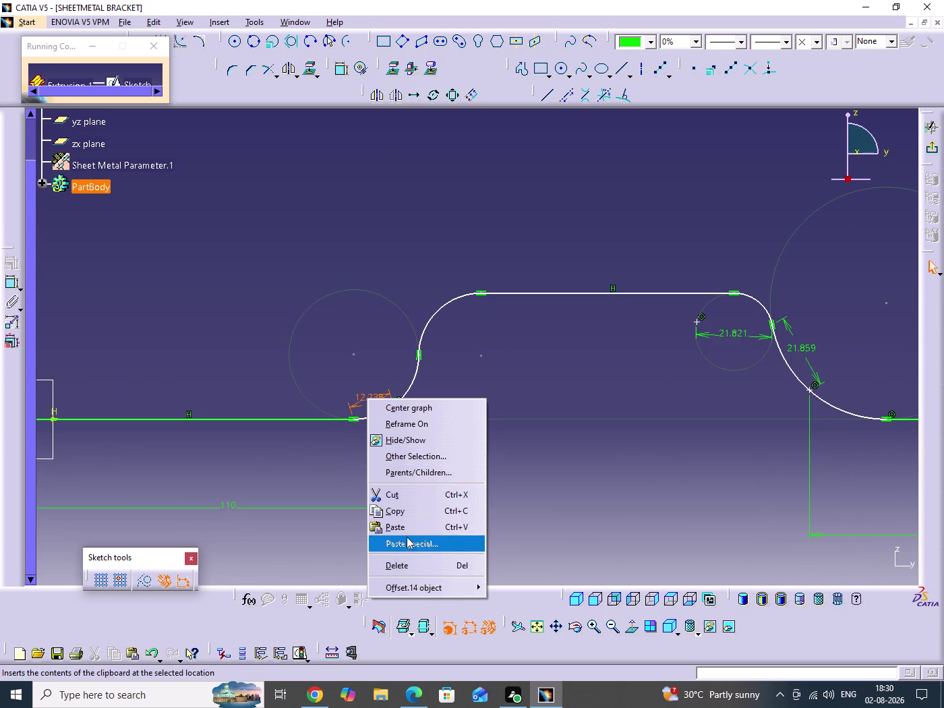
click(413, 566)
middle_drag(603, 471, 288, 405)
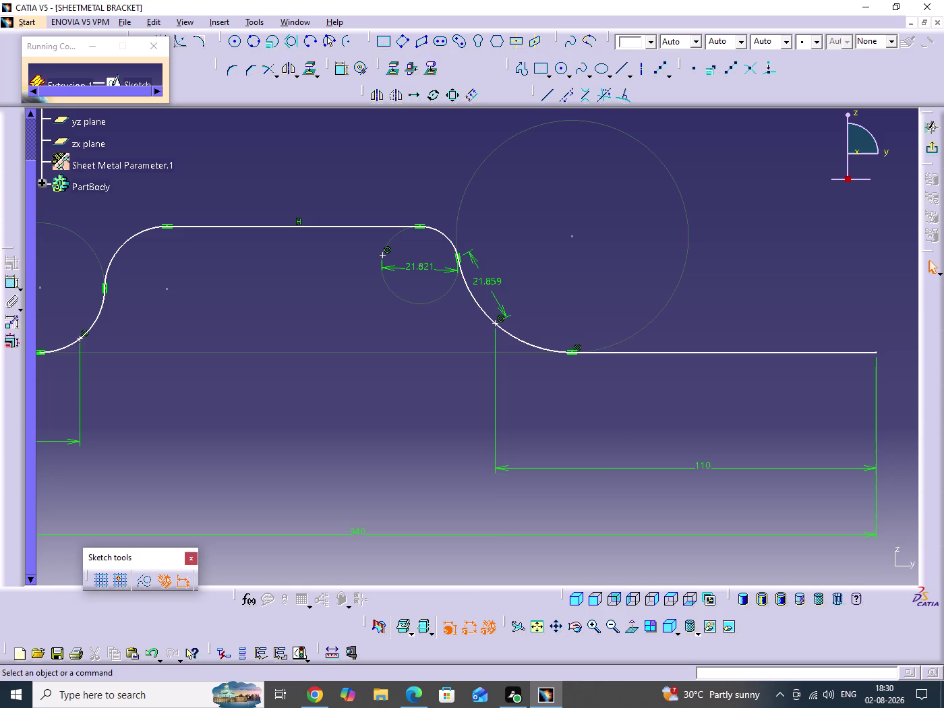
right_click(497, 282)
click(538, 451)
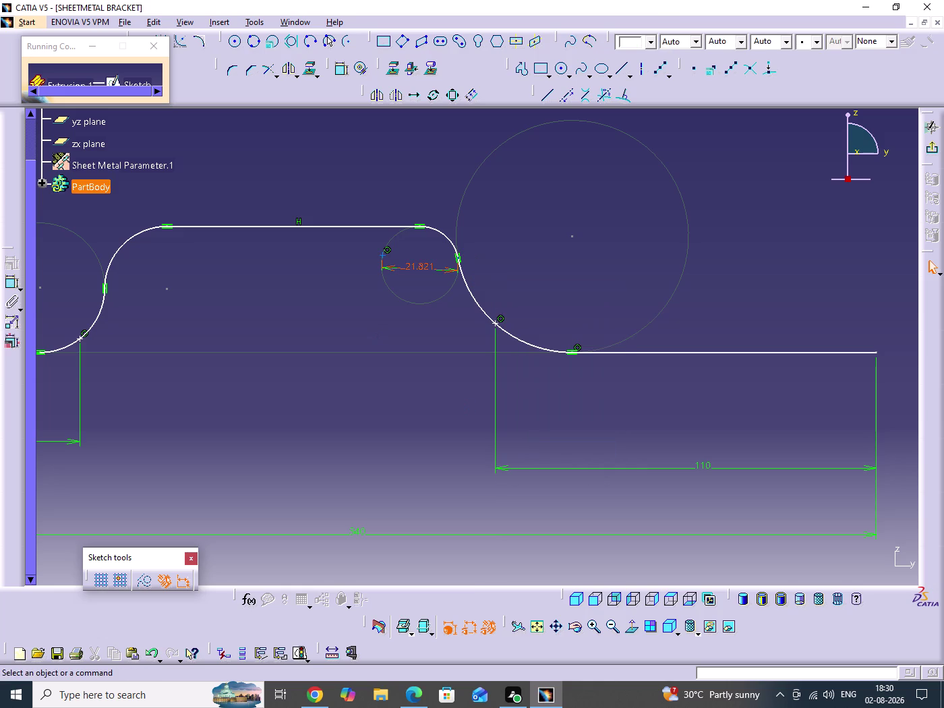
right_click(416, 266)
click(458, 430)
Delete one more selection and fit the whole profile into view.
drag(375, 251, 409, 282)
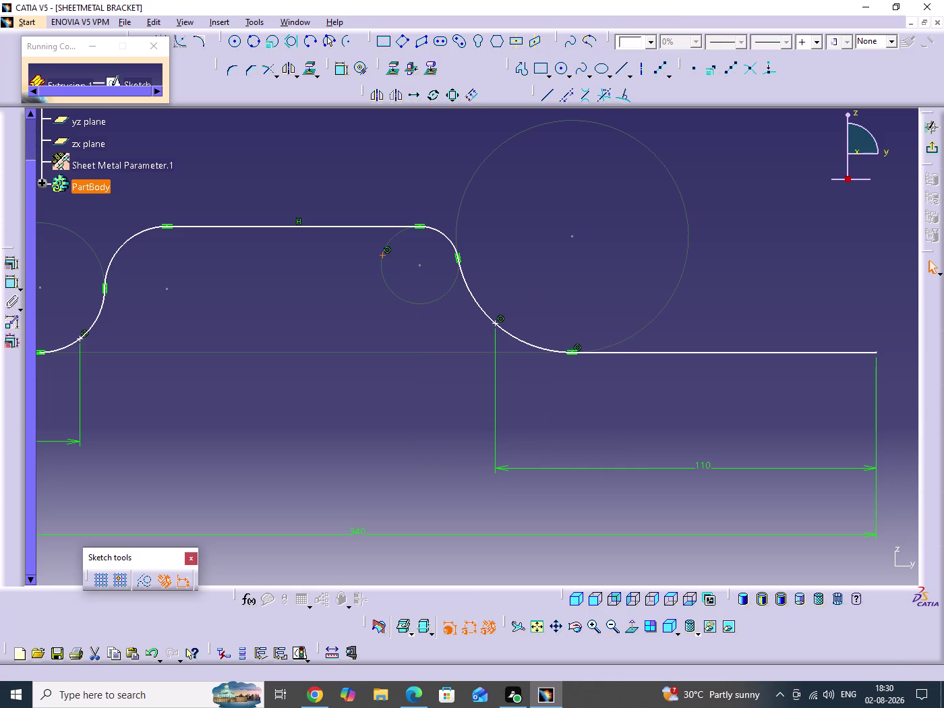
key(Delete)
click(377, 308)
middle_drag(357, 309, 501, 342)
scroll(down, 3)
middle_drag(498, 317, 500, 347)
click(497, 317)
middle_drag(487, 355, 507, 374)
middle_drag(503, 389, 524, 392)
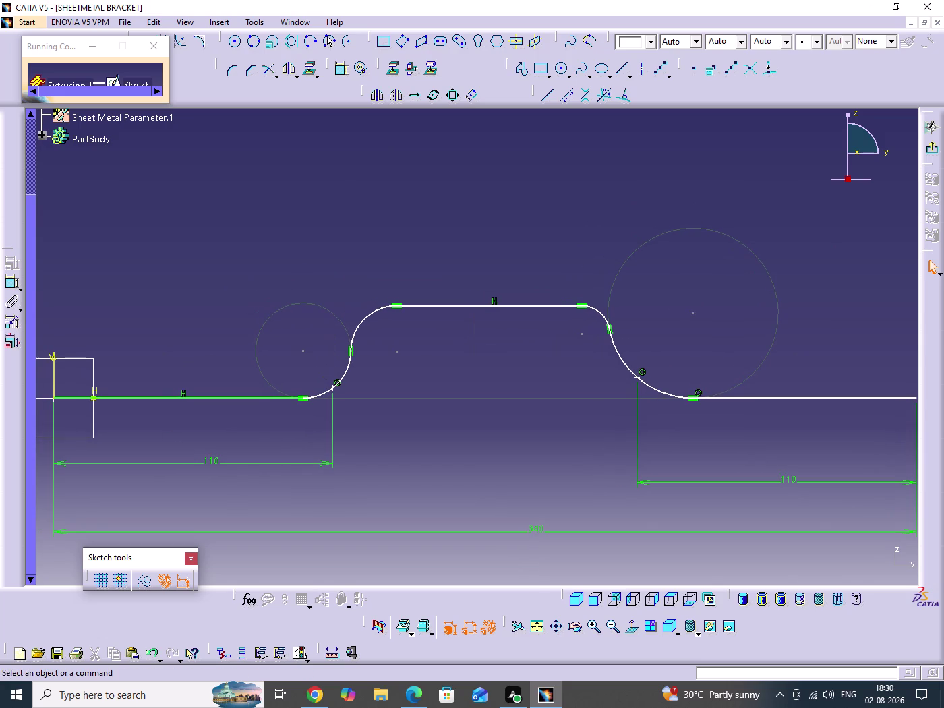
click(580, 378)
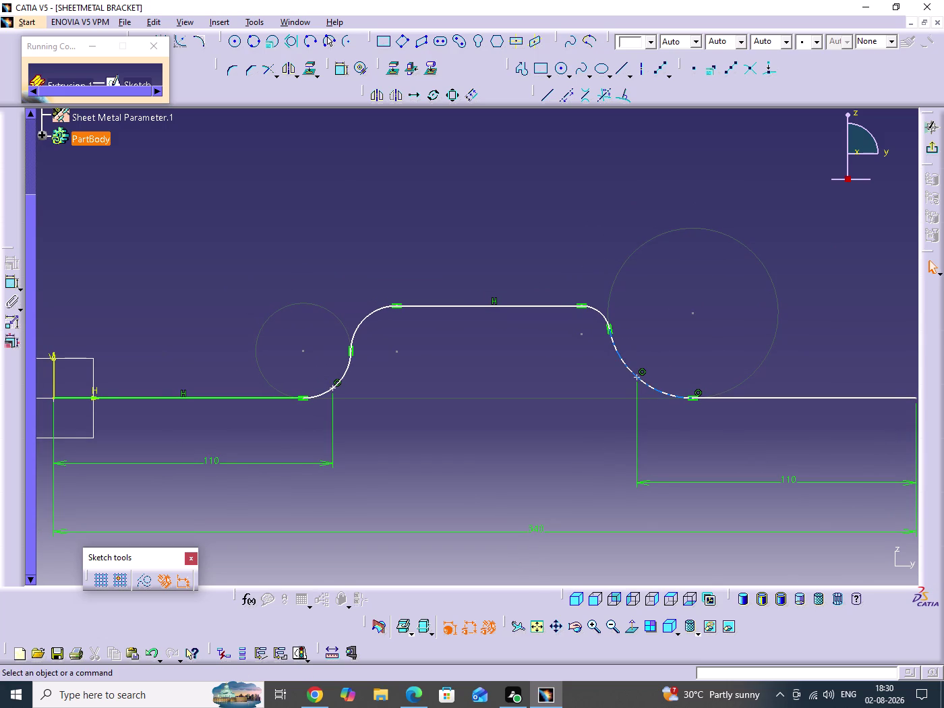
right_click(644, 374)
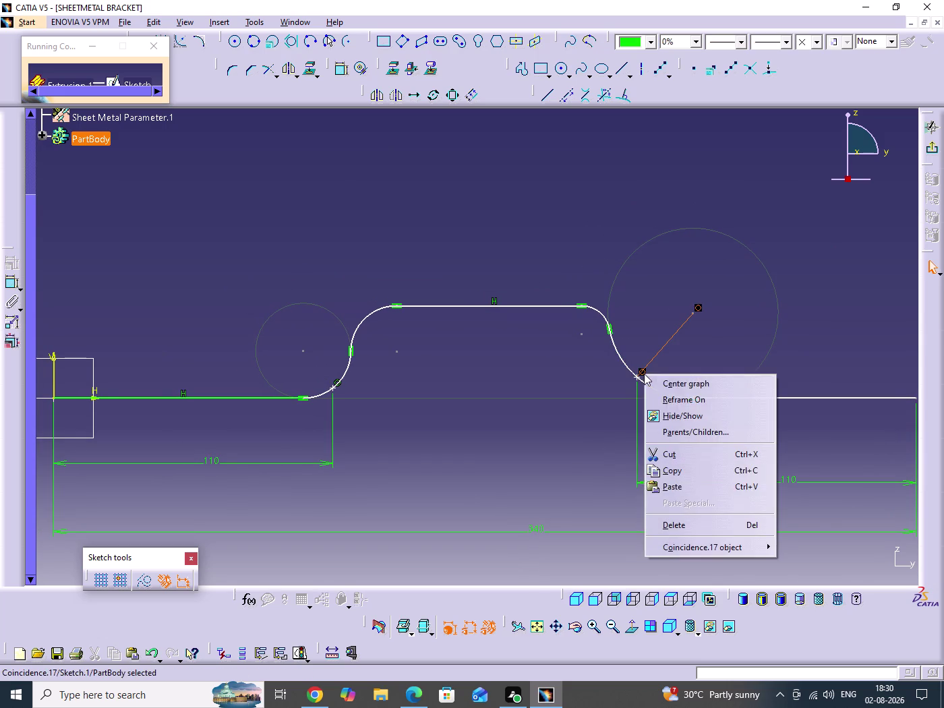
click(686, 526)
click(567, 448)
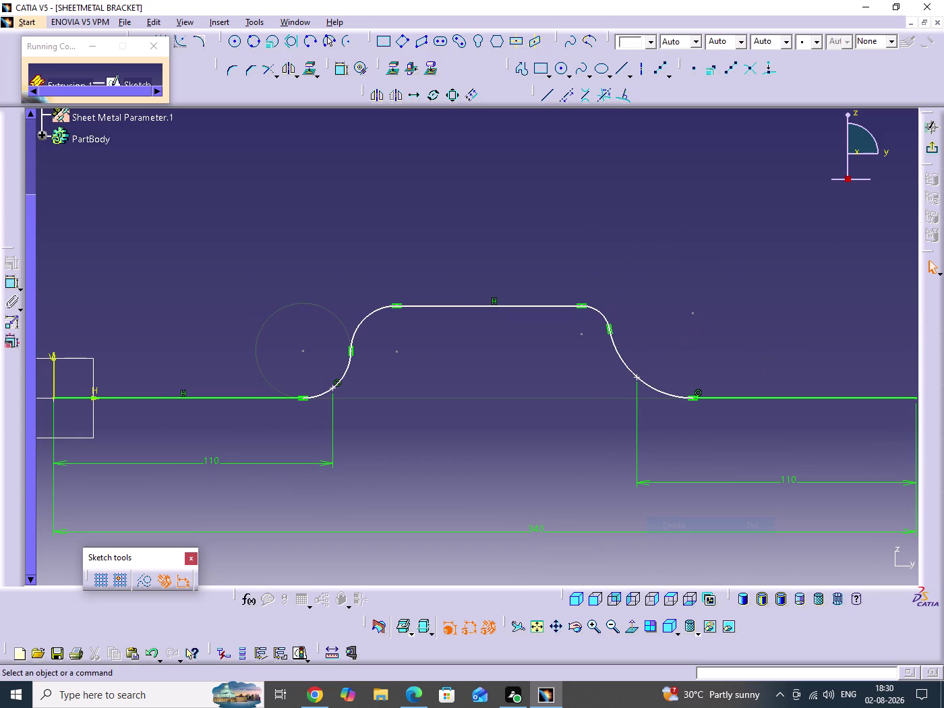
double_click(655, 249)
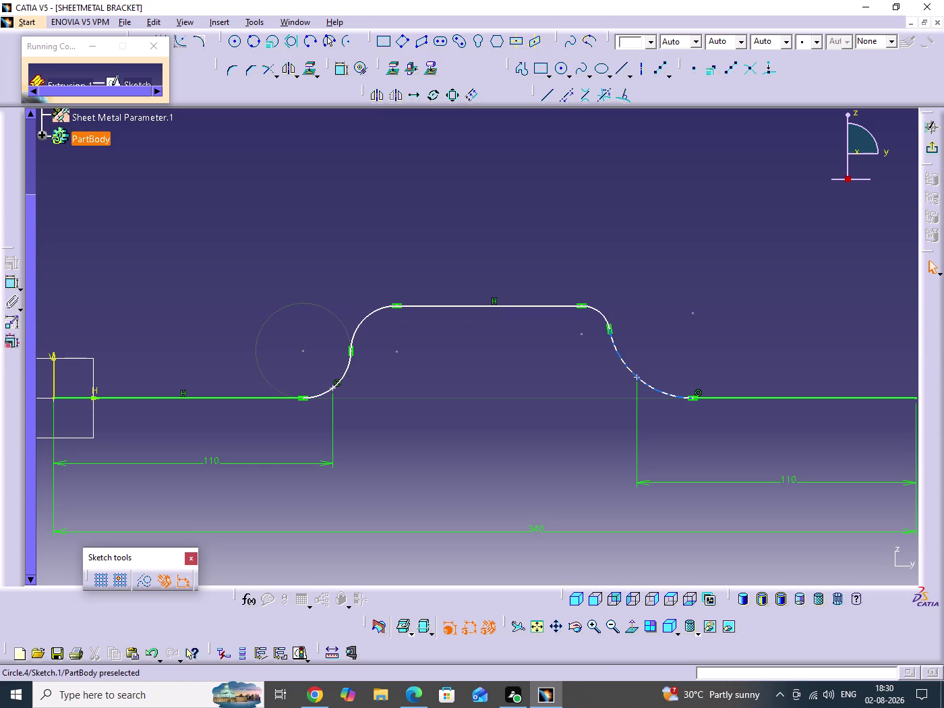
drag(611, 332, 635, 364)
click(674, 341)
drag(610, 330, 634, 363)
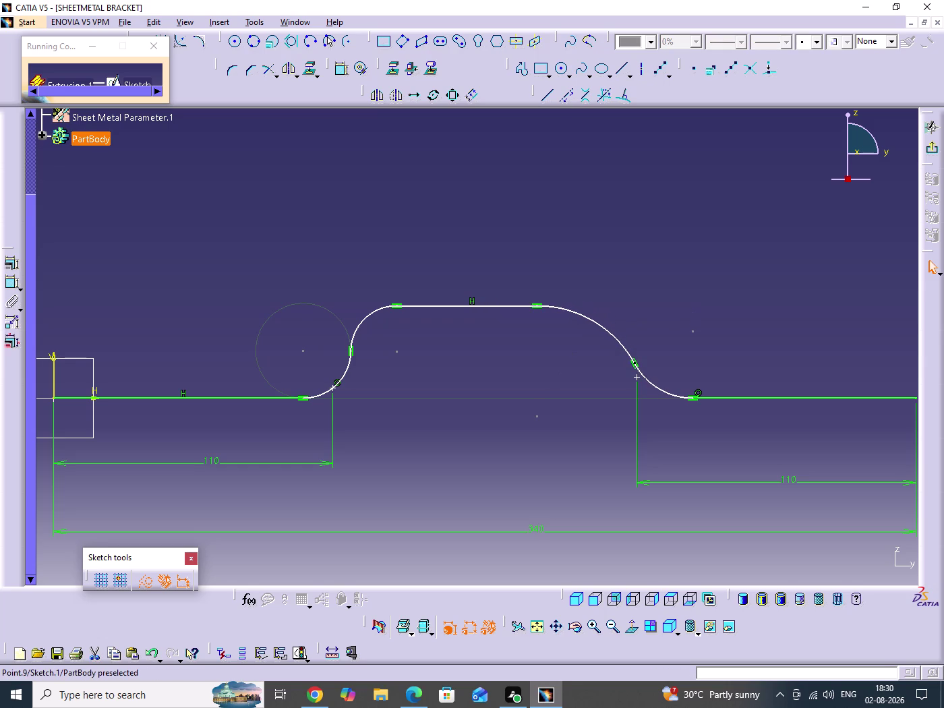
drag(634, 363, 644, 356)
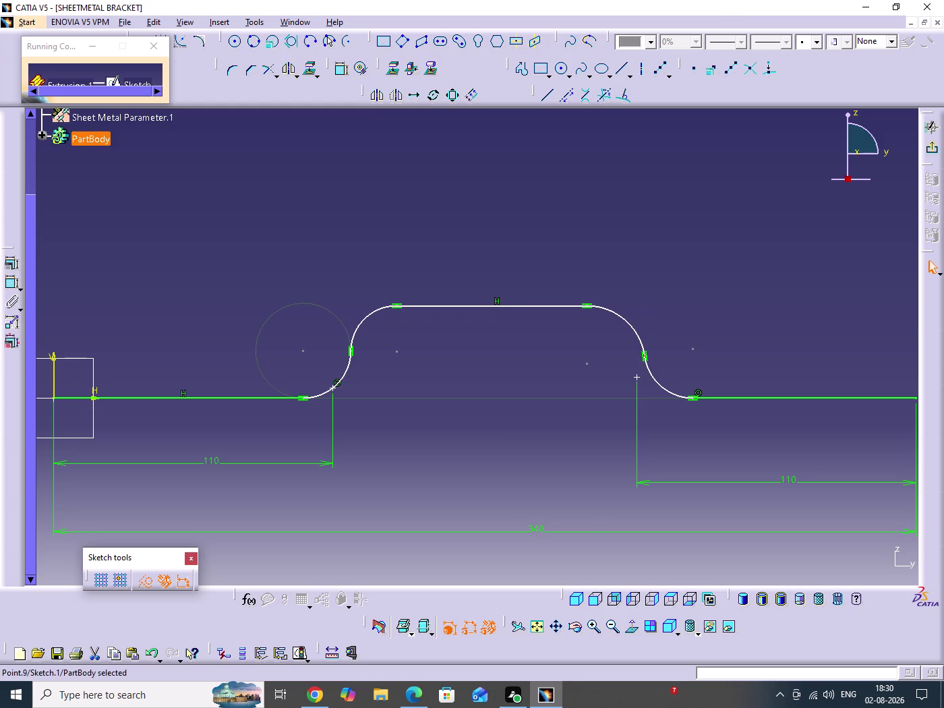
click(680, 290)
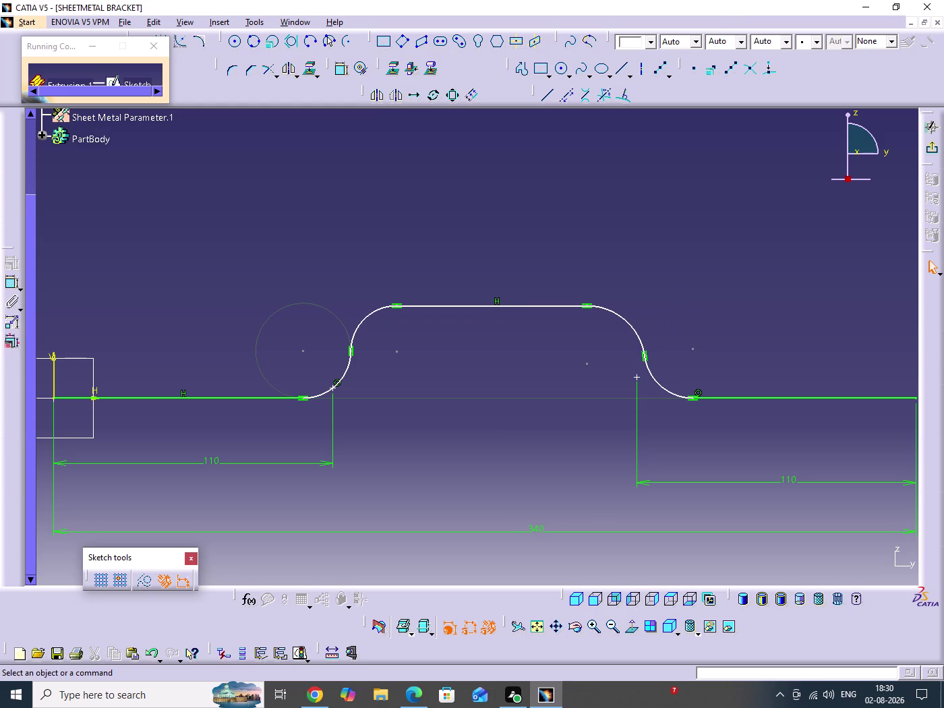
right_click(638, 377)
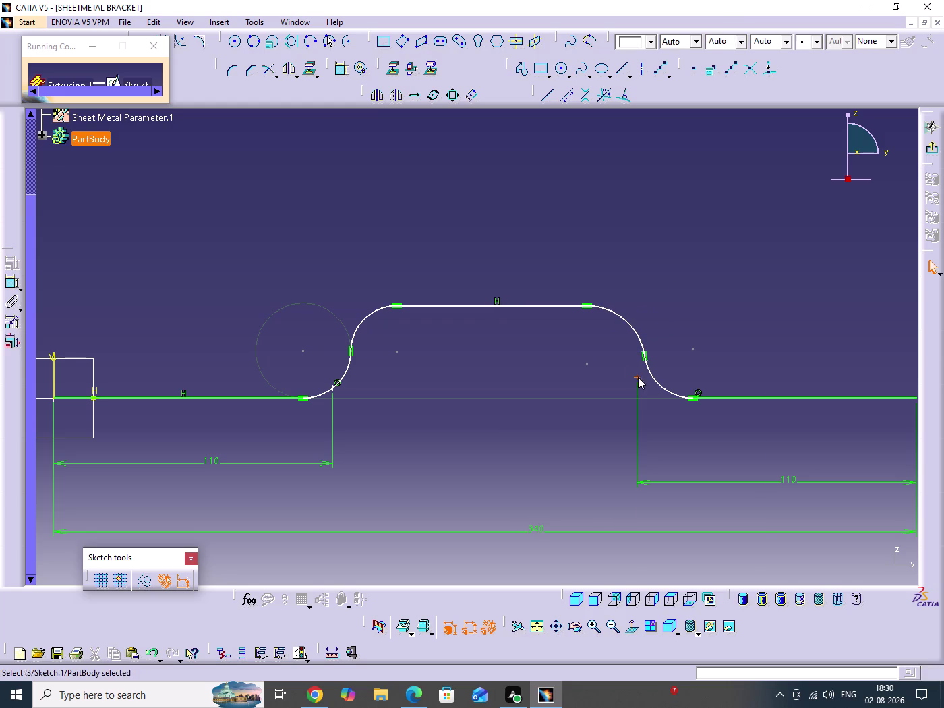
click(675, 549)
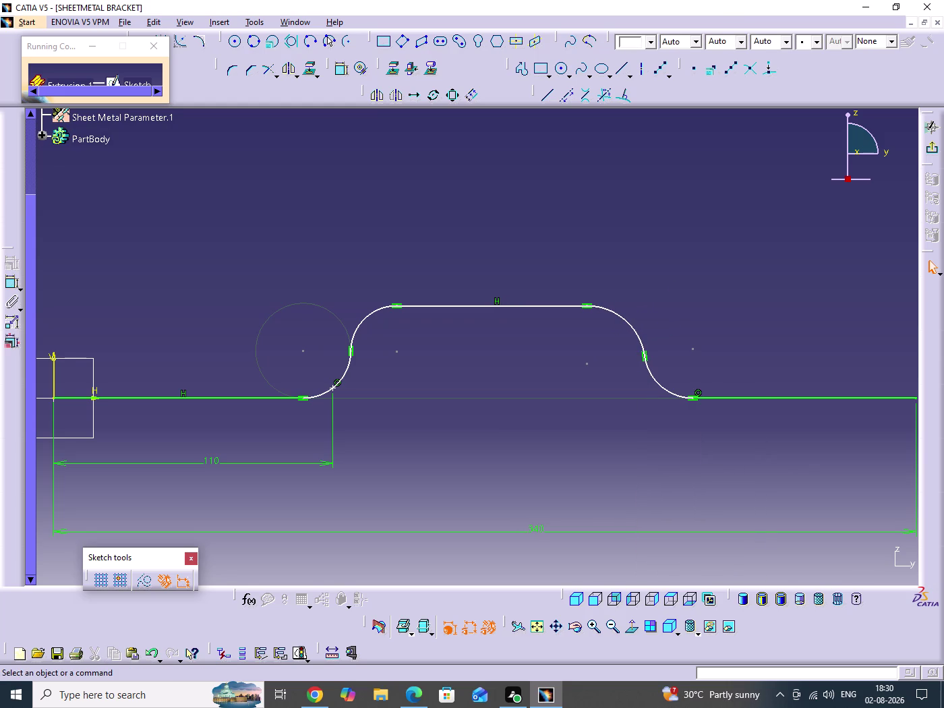
click(506, 371)
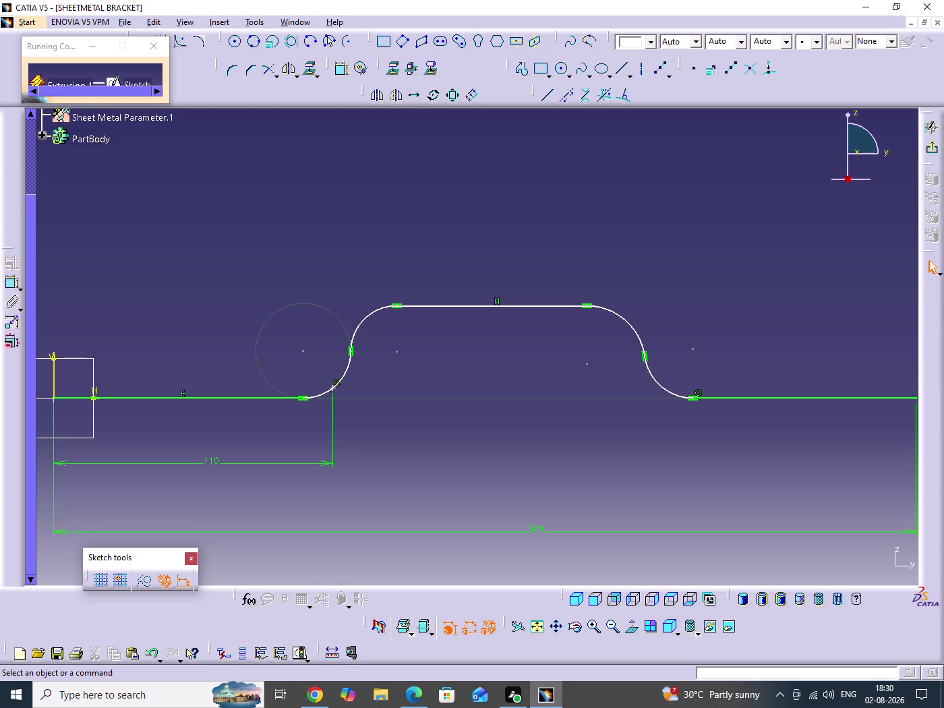
click(513, 367)
click(666, 390)
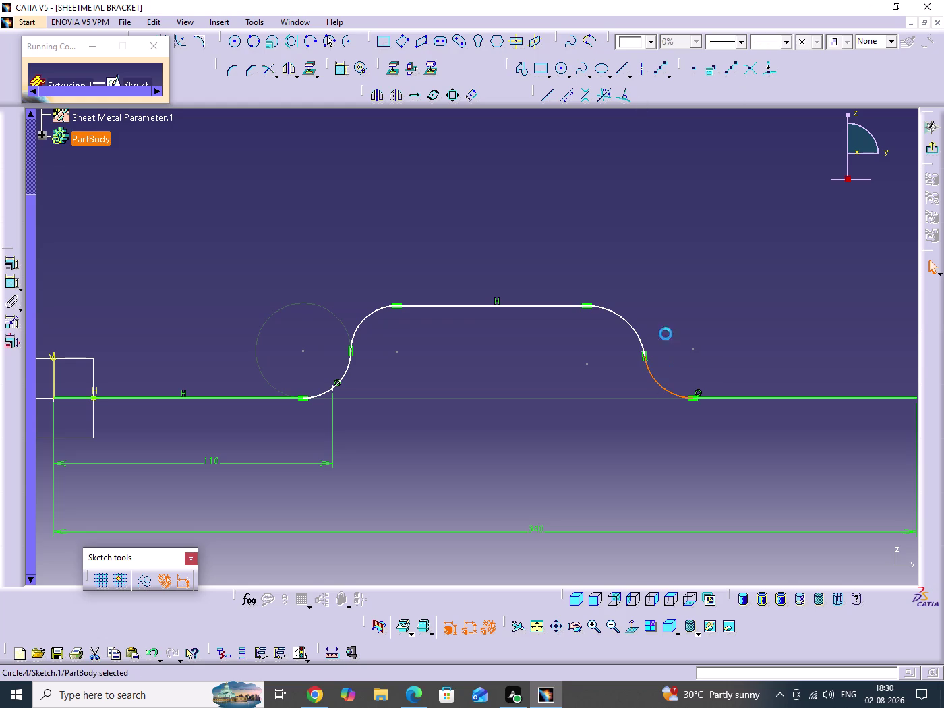
Add one equidistant point on the lower right fillet arc and zoom in on it.
click(730, 71)
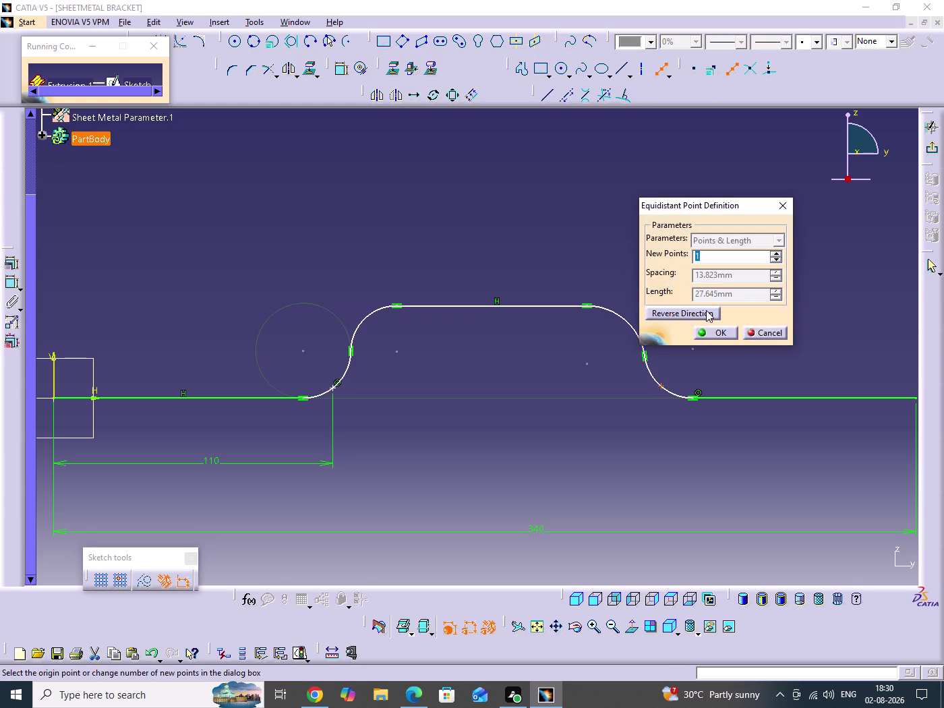
click(699, 332)
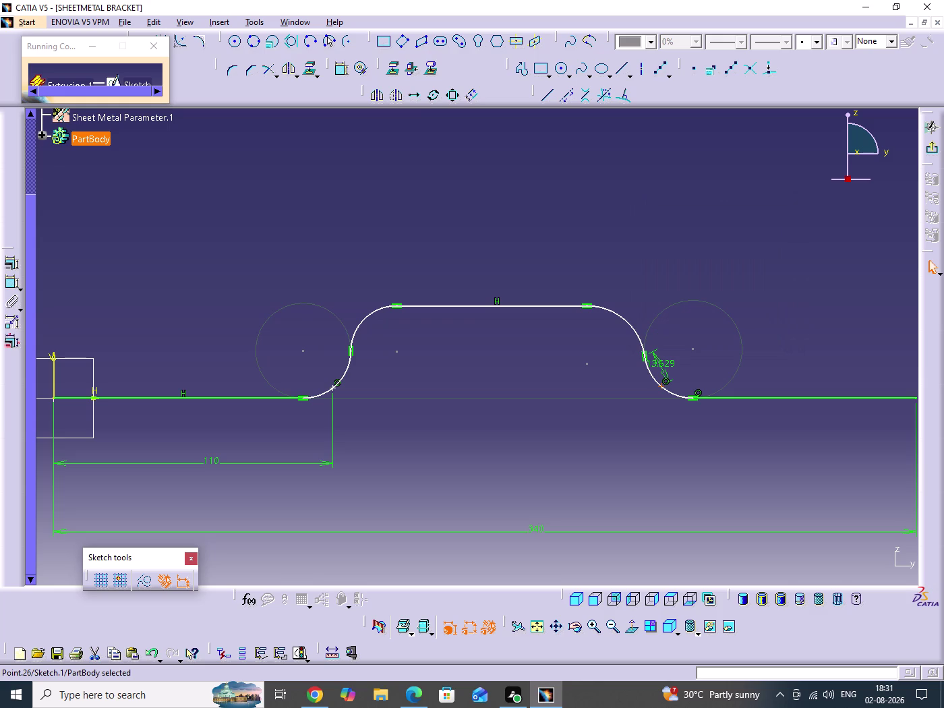
middle_drag(781, 357, 789, 254)
click(781, 358)
middle_drag(786, 371, 357, 285)
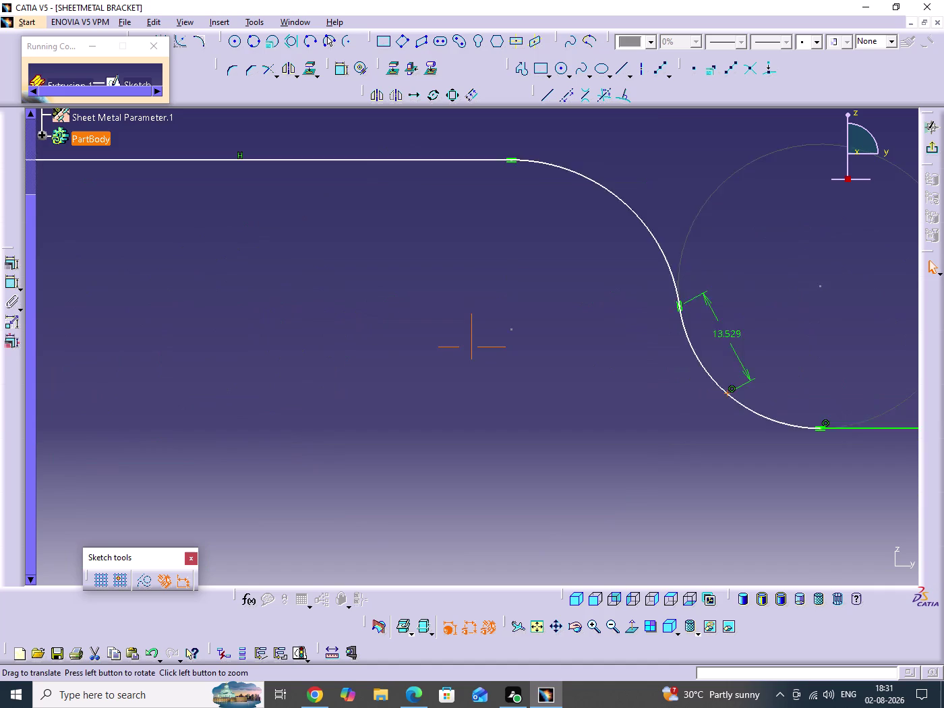
middle_drag(357, 285, 290, 272)
middle_drag(583, 373, 542, 421)
click(557, 343)
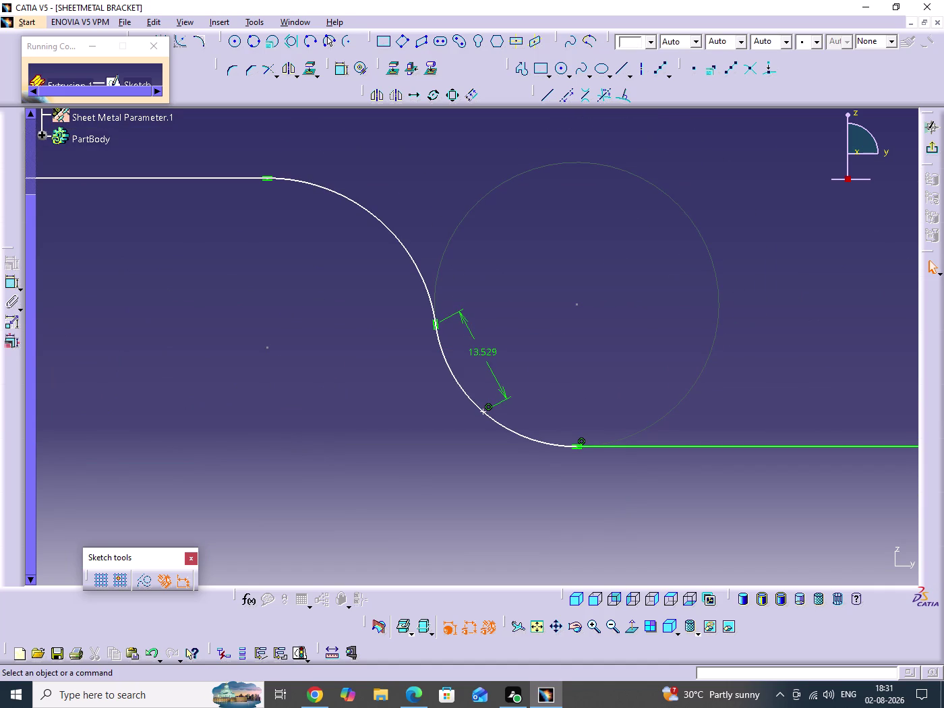
Delete the 13.529 distance dimension and zoom back out to the whole profile.
click(528, 351)
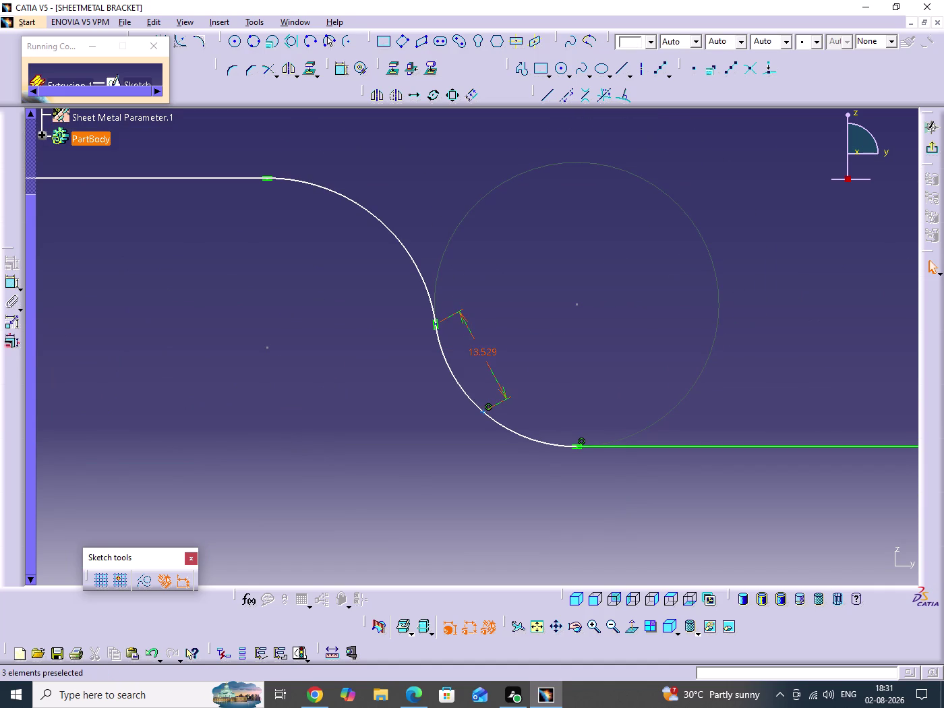
right_click(486, 353)
click(533, 523)
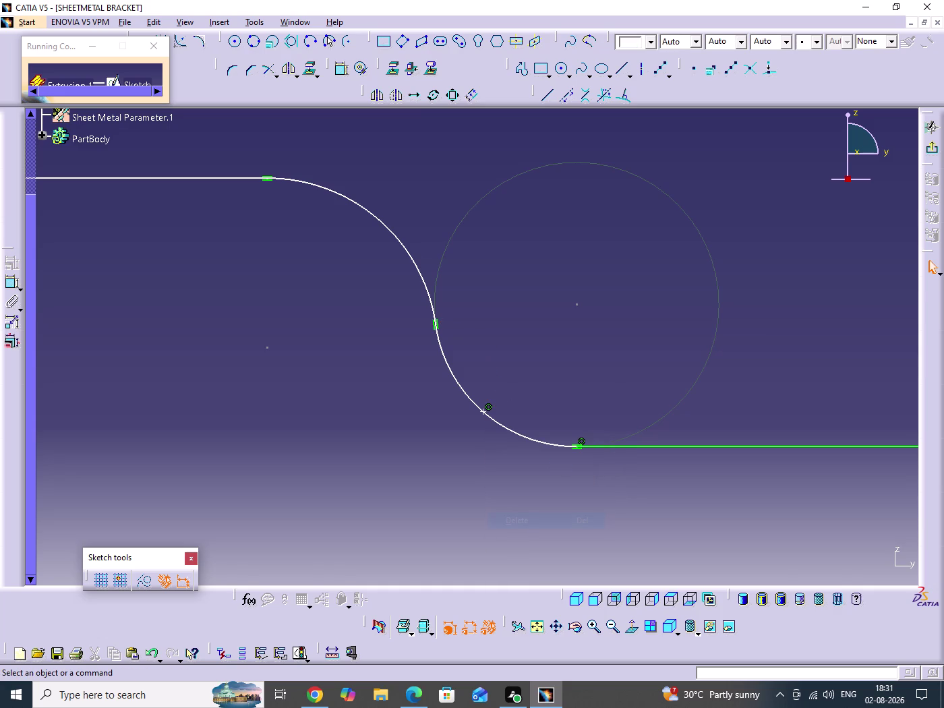
click(586, 392)
middle_drag(636, 346, 644, 389)
click(636, 345)
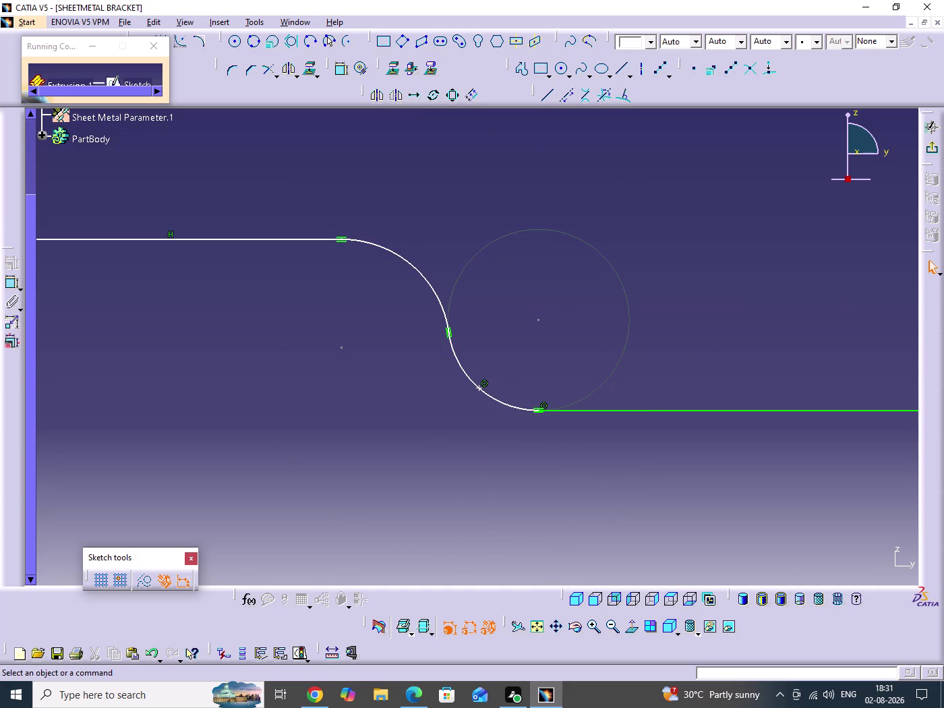
middle_drag(536, 445, 751, 448)
middle_drag(613, 376, 613, 410)
click(613, 375)
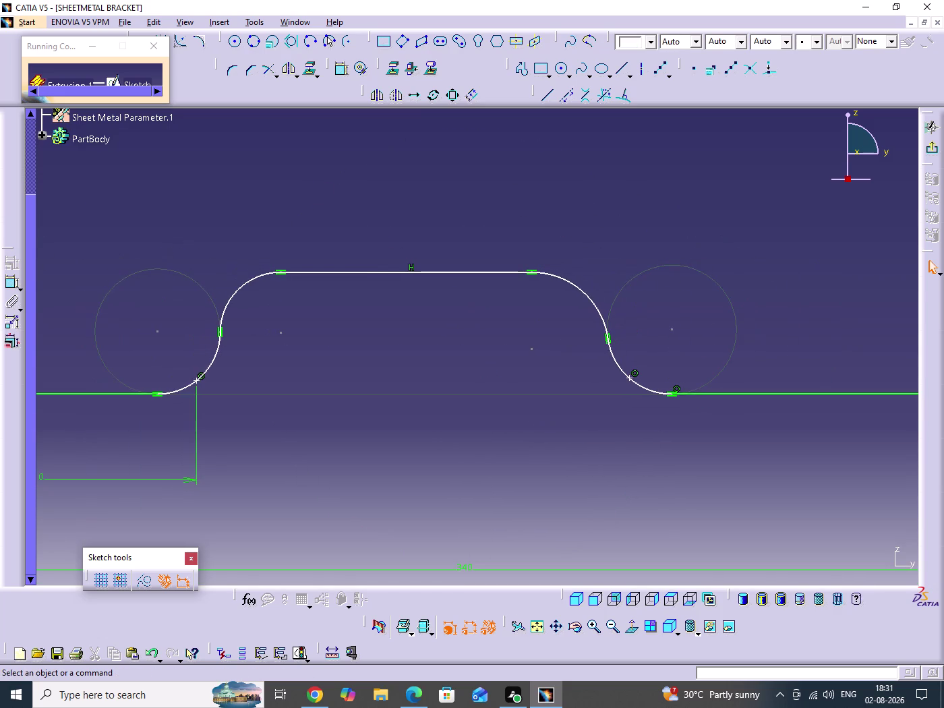
Reframe the view to show the whole profile with its 110 and 340 dimensions.
middle_drag(537, 465, 674, 427)
middle_drag(680, 399, 679, 433)
click(680, 399)
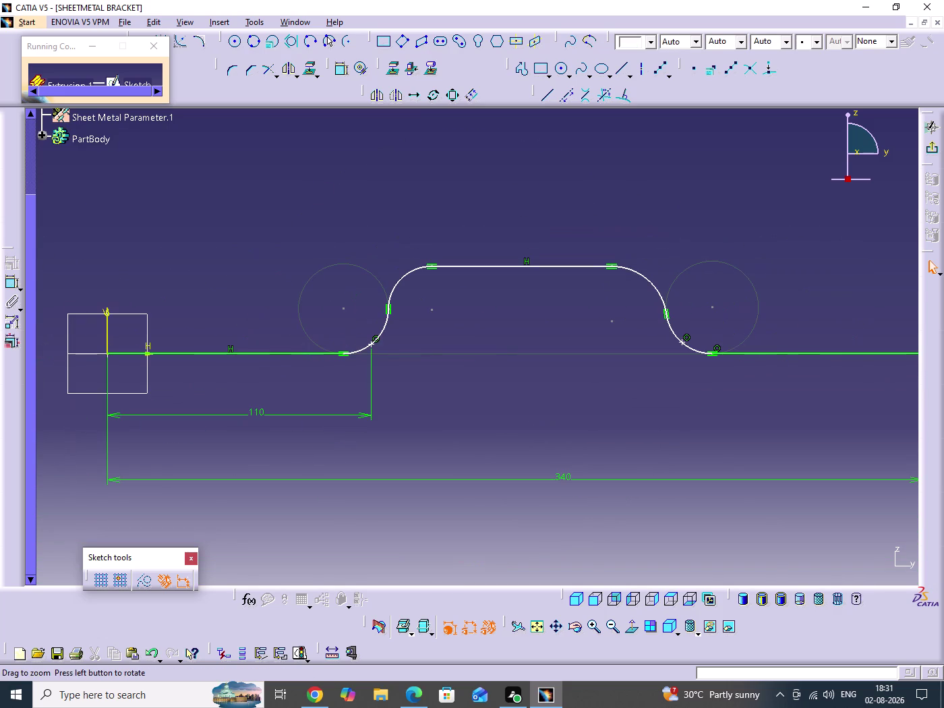
middle_drag(718, 401, 719, 382)
click(718, 401)
scroll(down, 3)
middle_drag(703, 426, 674, 442)
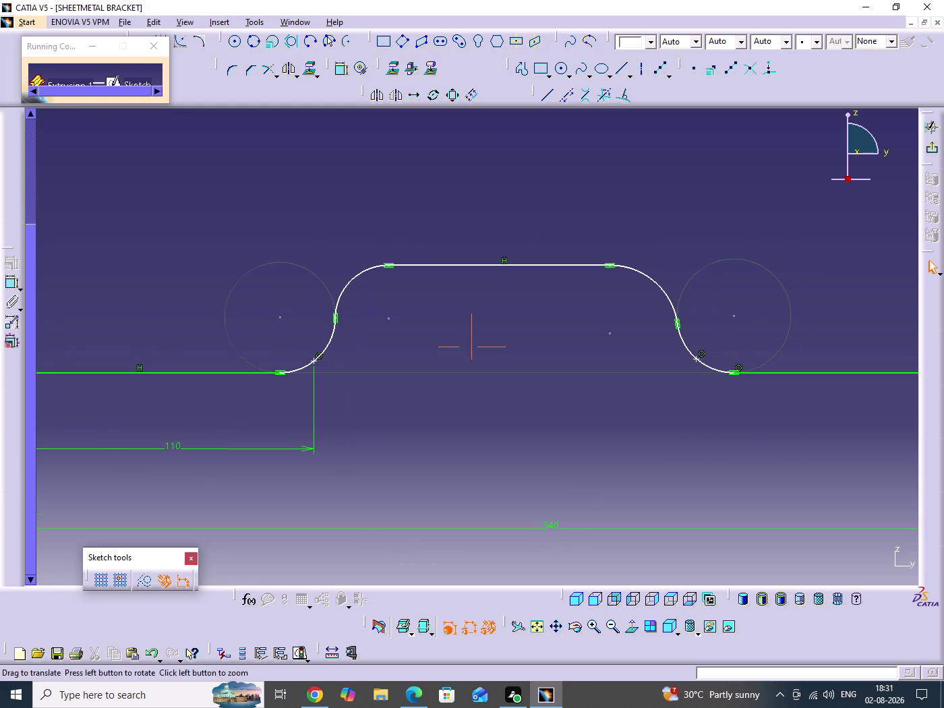
middle_drag(674, 441, 669, 442)
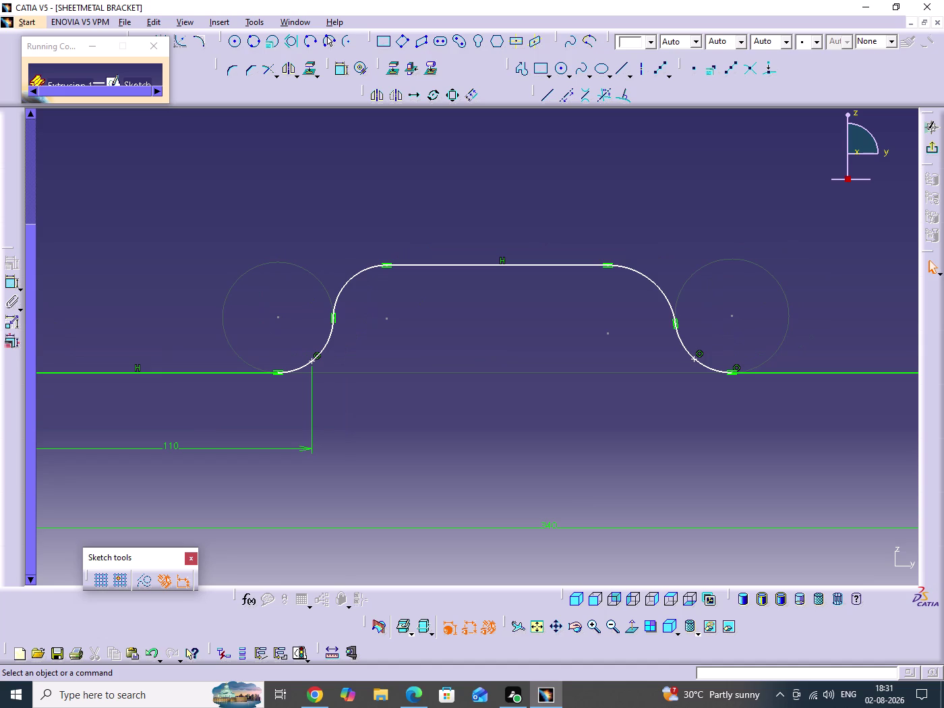
middle_drag(671, 429, 671, 442)
click(671, 429)
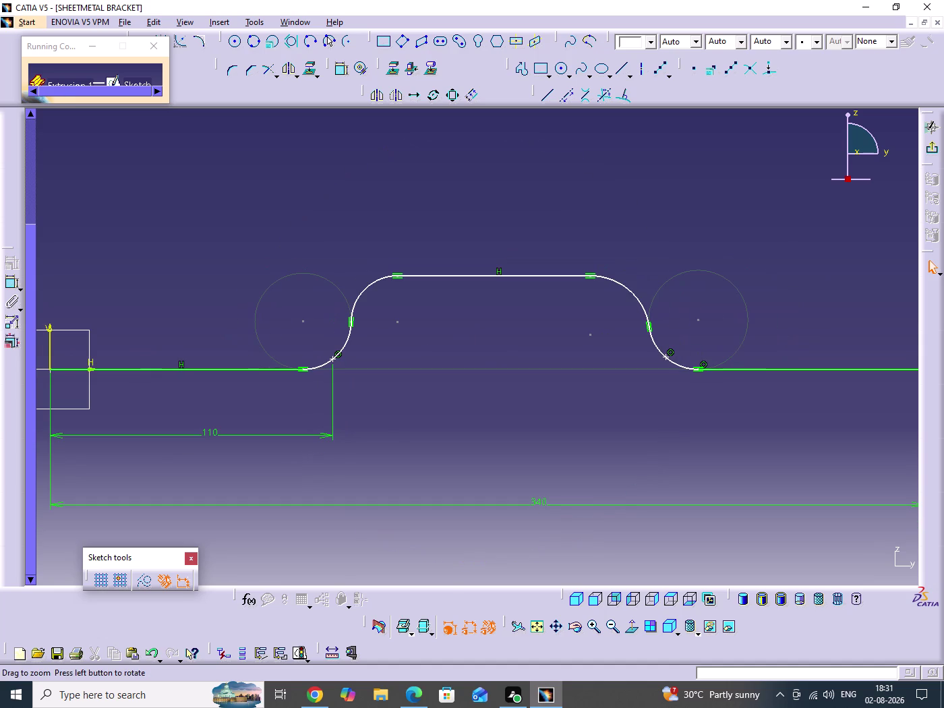
double_click(582, 441)
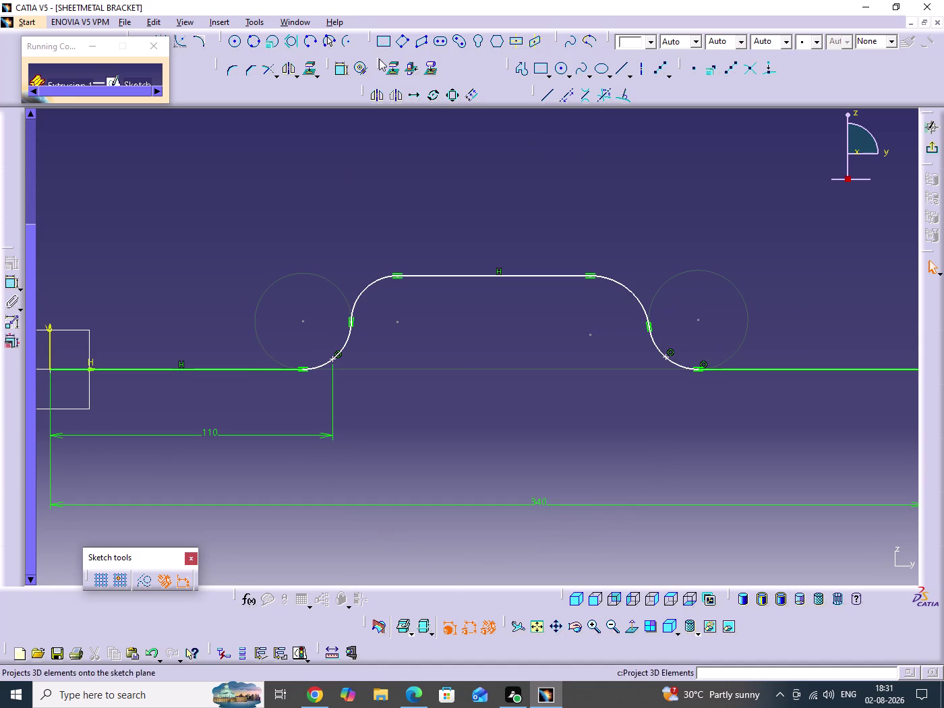
double_click(341, 72)
Zoom onto the lower-right fillet and delete Coincidence.25 with its construction circle.
middle_drag(632, 244, 631, 272)
click(633, 244)
middle_drag(647, 344, 648, 283)
click(647, 344)
middle_drag(679, 361, 602, 384)
click(337, 73)
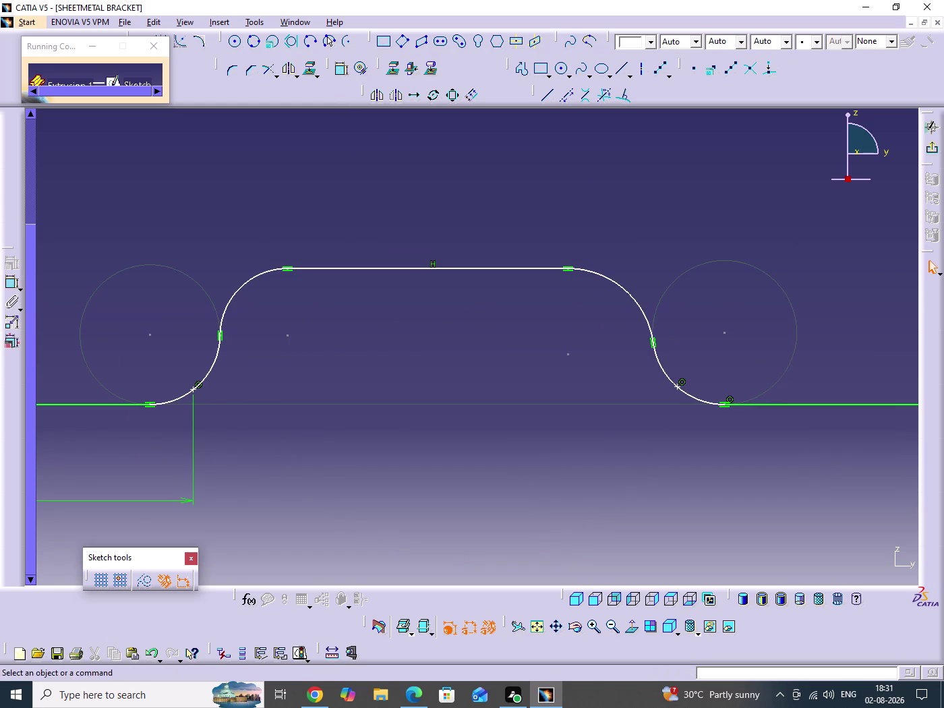
click(701, 267)
right_click(731, 325)
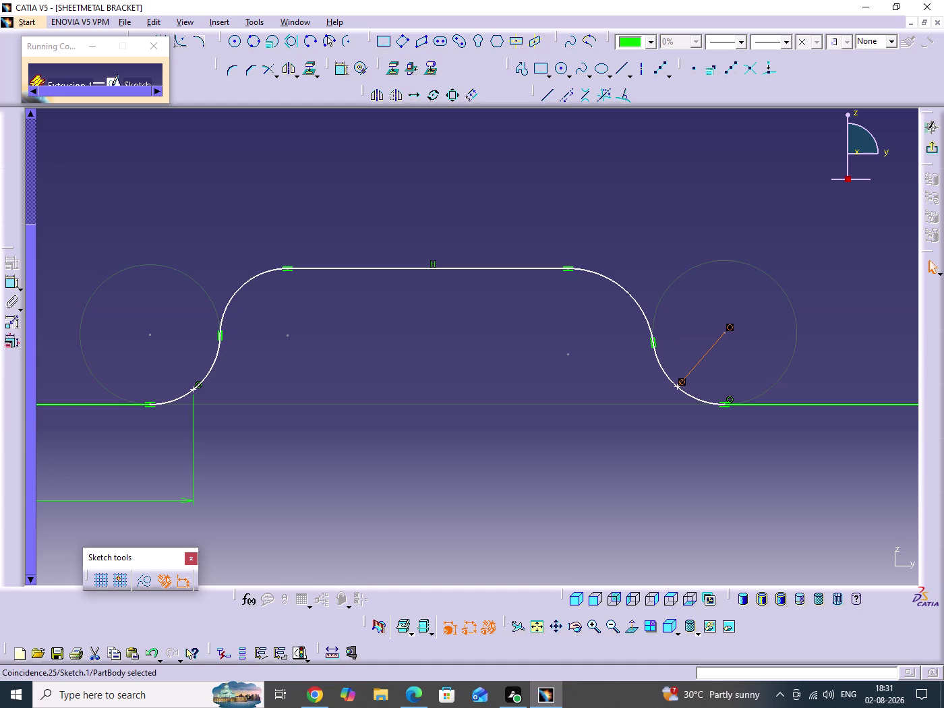
right_click(730, 329)
click(624, 230)
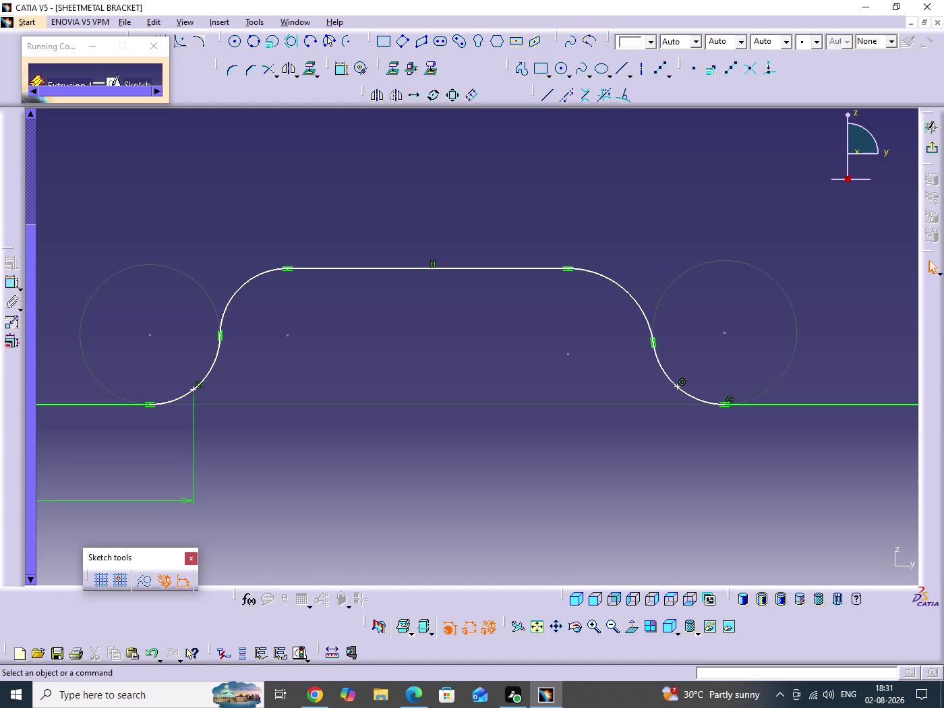
right_click(683, 384)
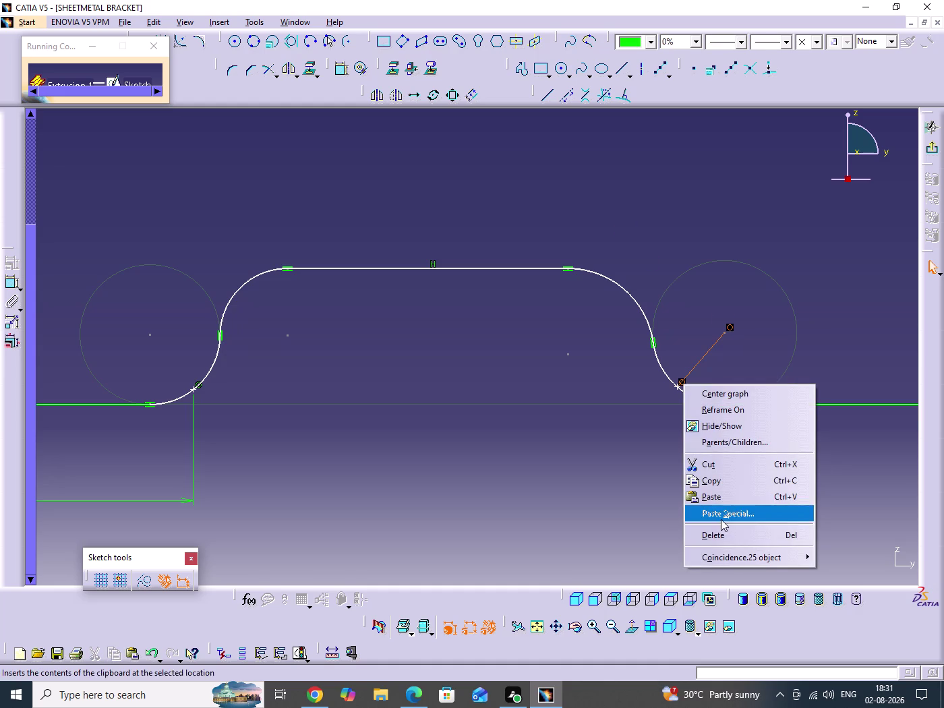
click(725, 533)
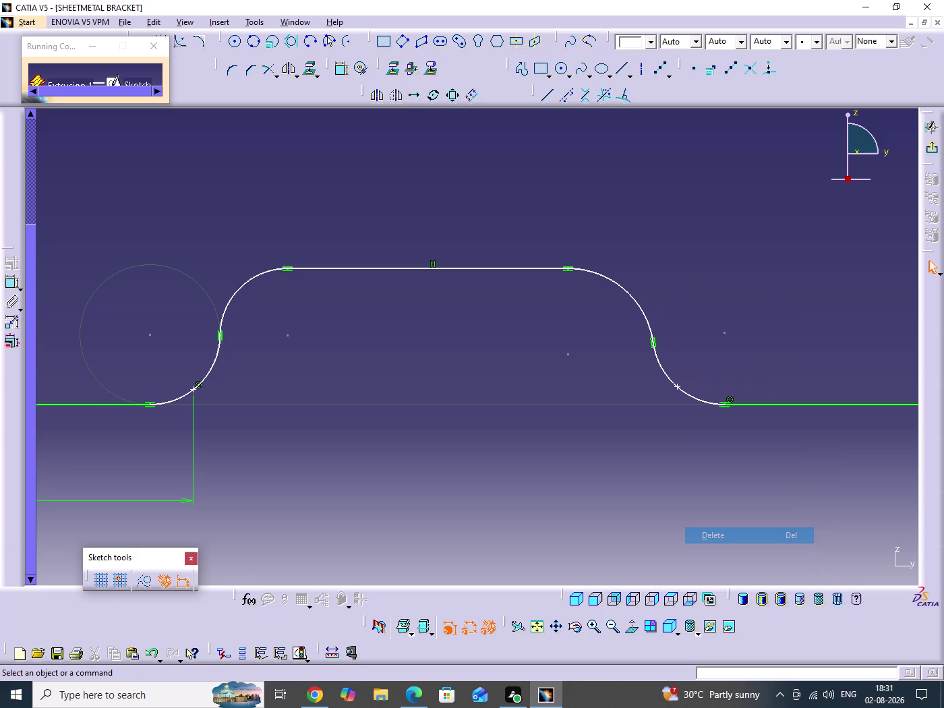
Recentre the profile and delete the extra point Point.26 on the right fillet.
middle_drag(722, 306, 720, 334)
click(722, 306)
middle_drag(640, 384, 705, 353)
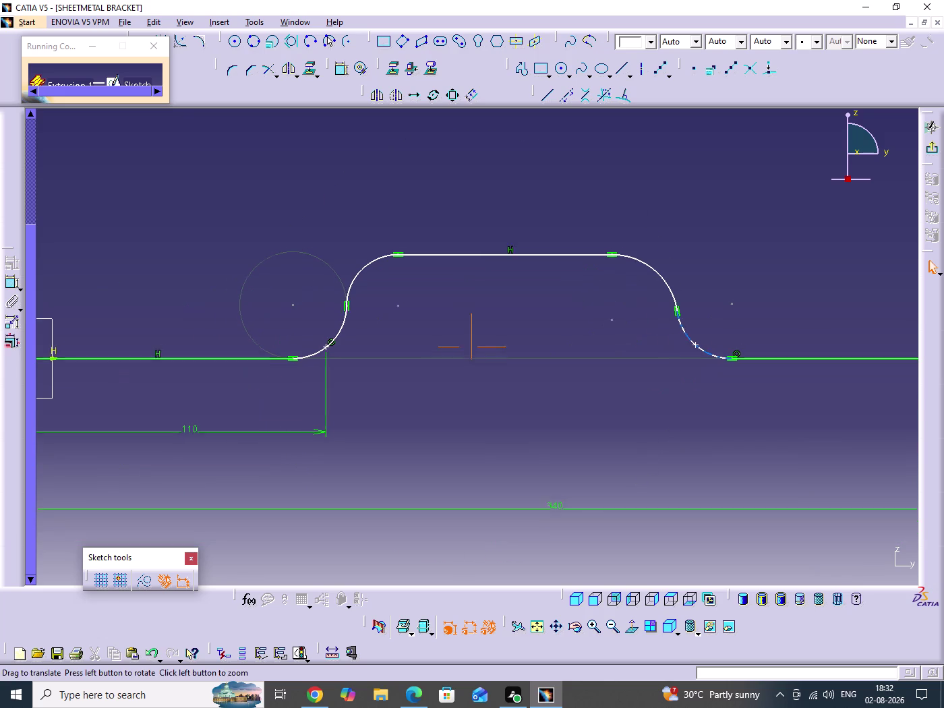
middle_drag(705, 353, 712, 349)
double_click(653, 402)
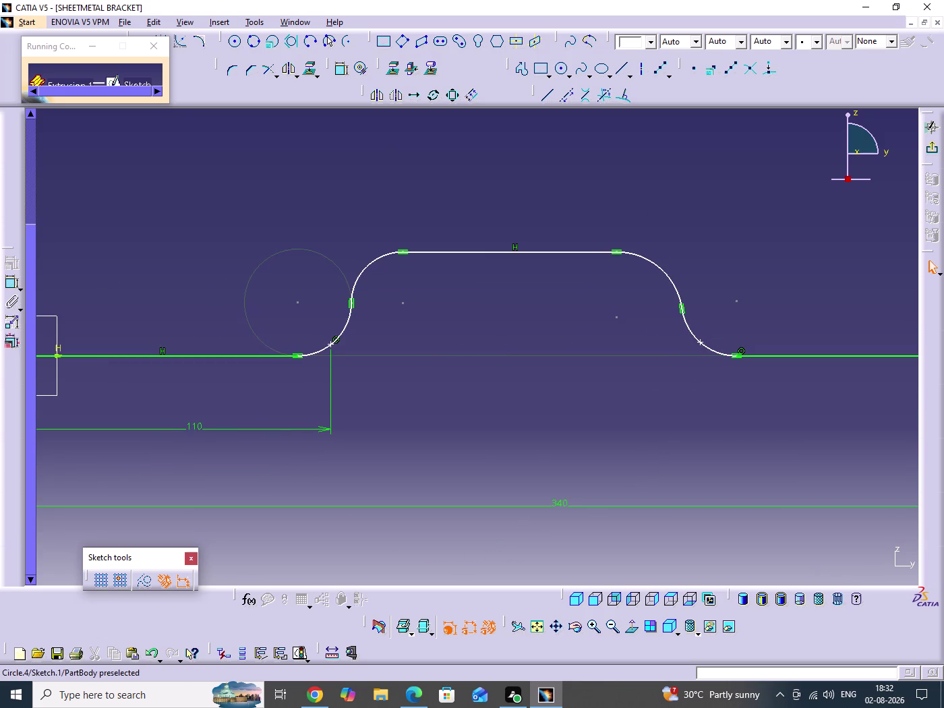
double_click(664, 399)
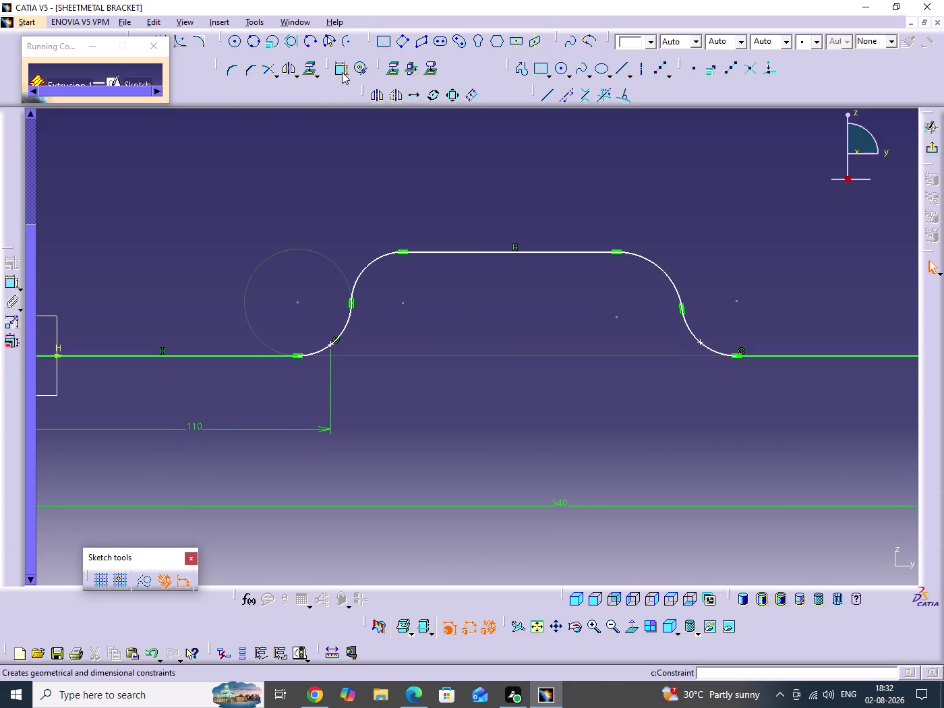
click(342, 72)
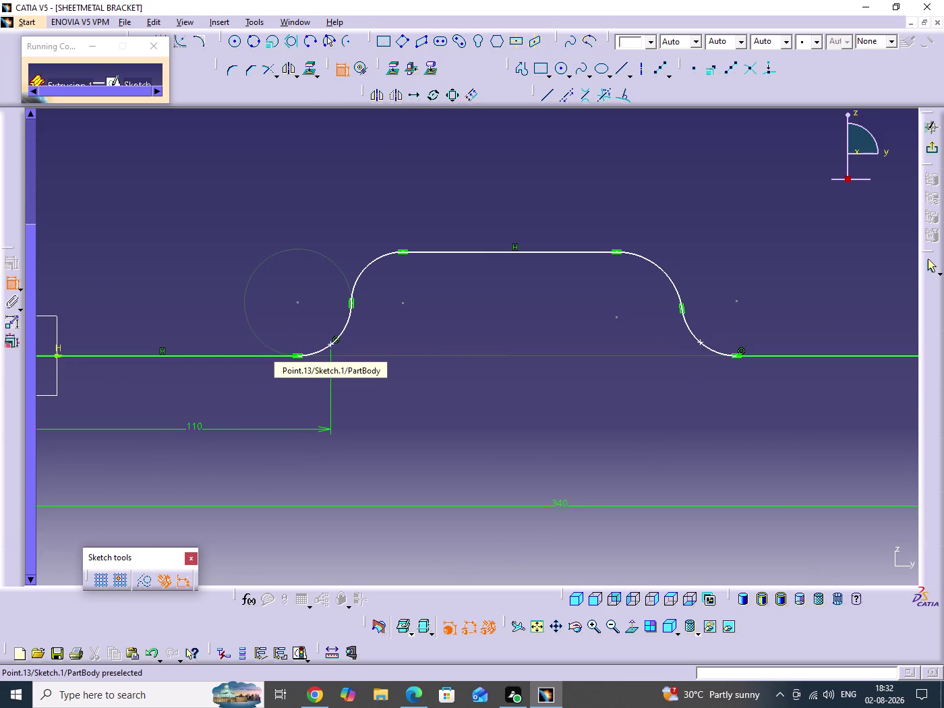
click(336, 71)
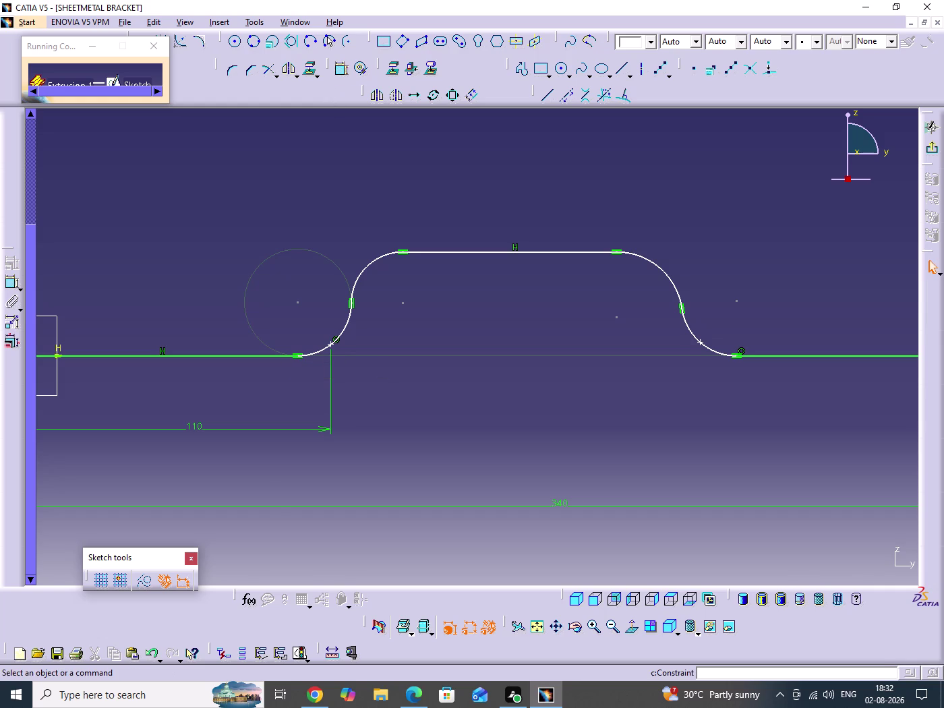
right_click(699, 342)
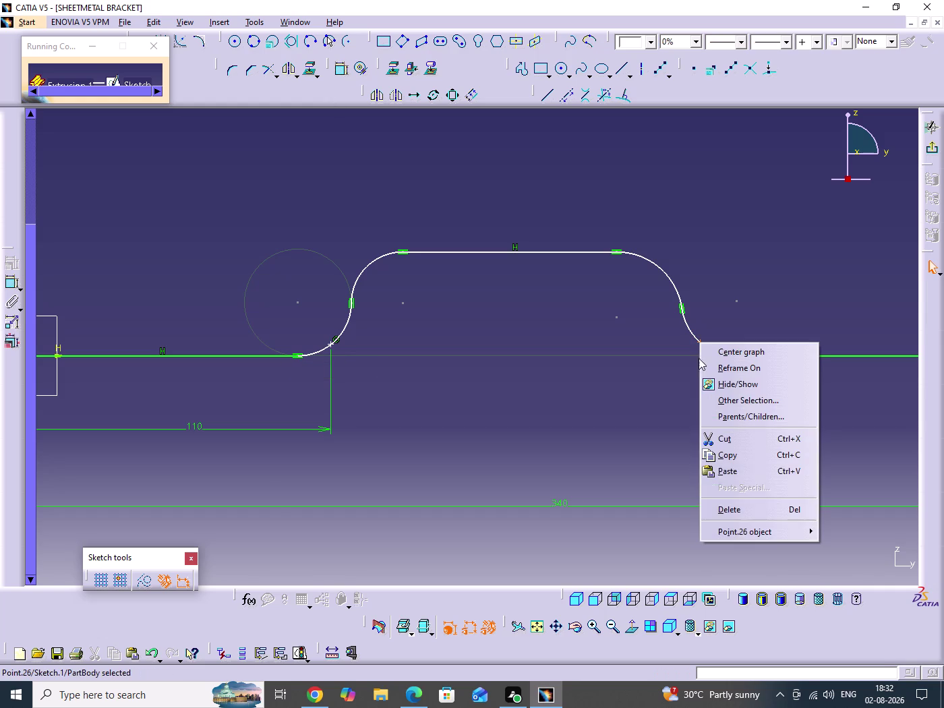
click(728, 504)
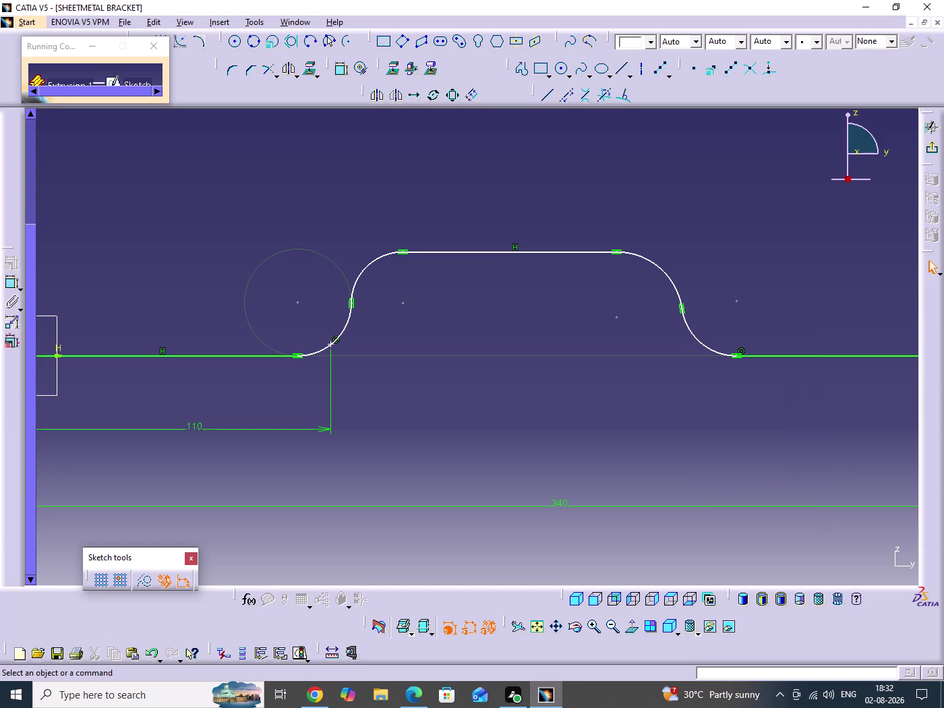
Apply a Horizontal constraint to the bottom-right line segment Line.3.
double_click(637, 441)
middle_drag(646, 393, 645, 433)
click(646, 393)
scroll(down, 3)
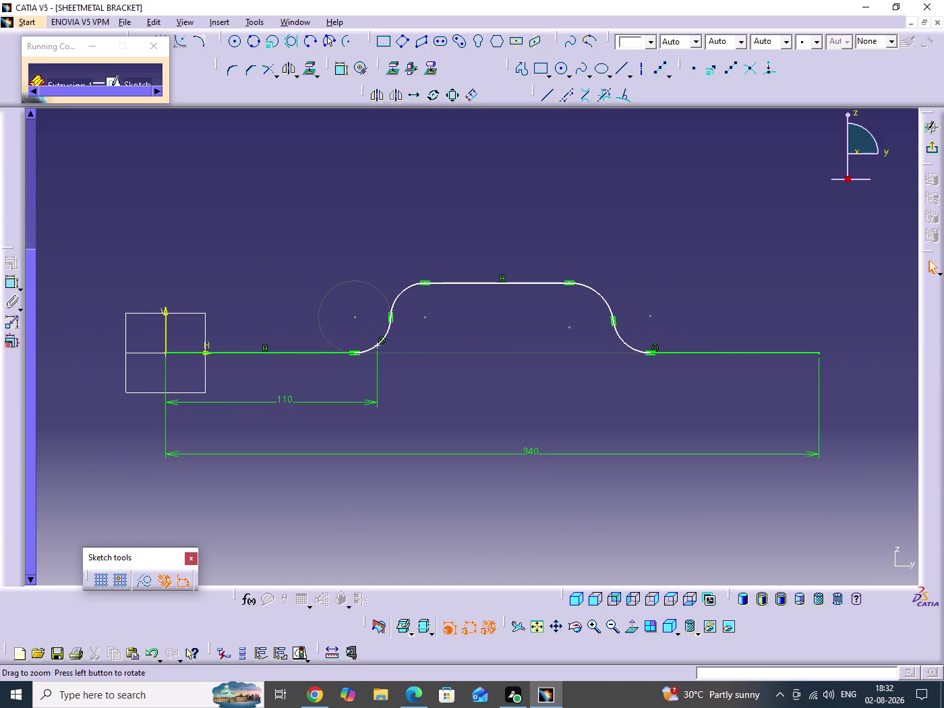
middle_drag(682, 431, 652, 448)
click(740, 370)
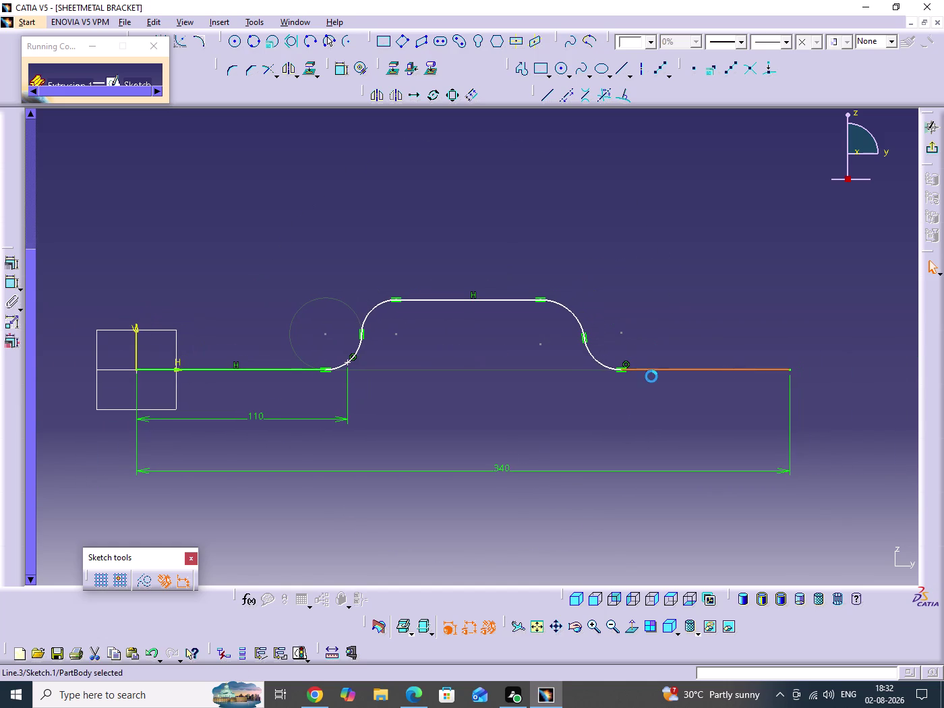
click(18, 262)
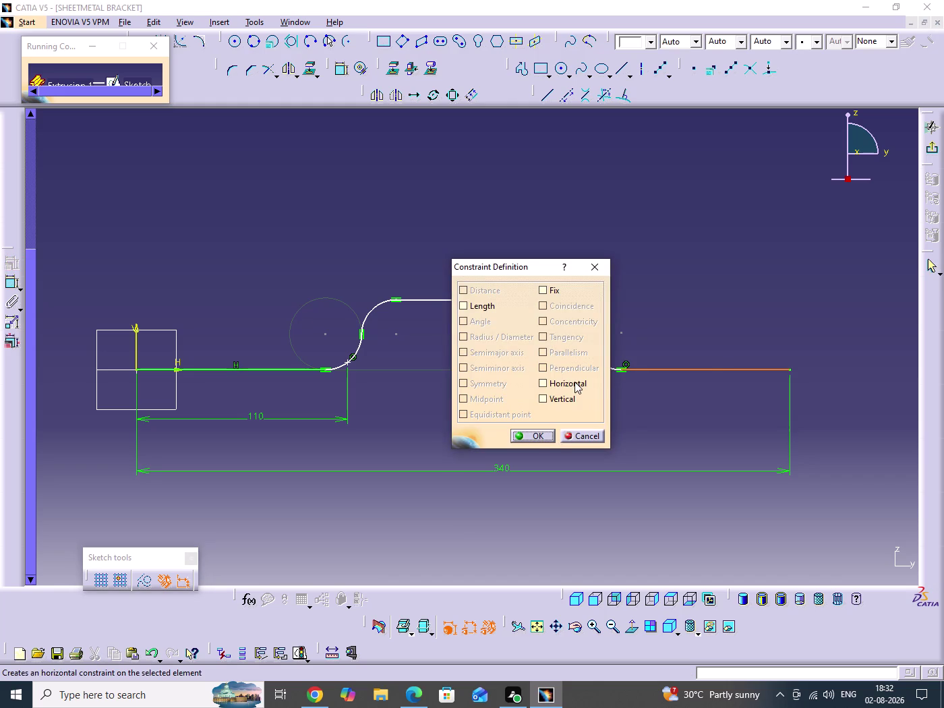
click(574, 382)
click(529, 438)
click(668, 437)
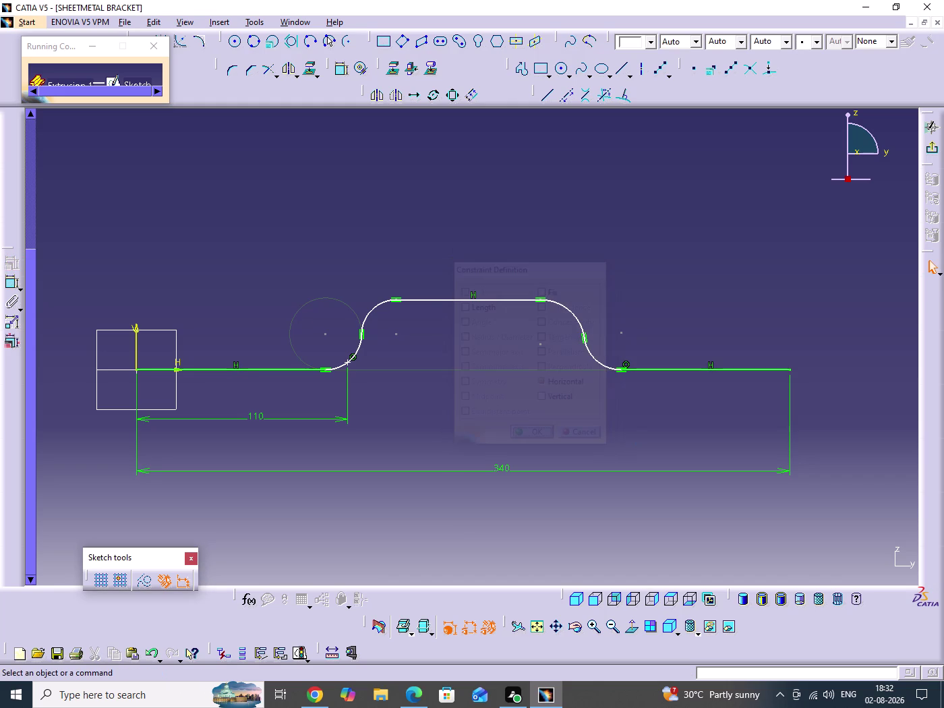
middle_drag(672, 393, 675, 373)
click(672, 394)
Select the upper-left bend arc and try the Equidistant Point and Point dialogs, closing both.
middle_drag(616, 403, 623, 410)
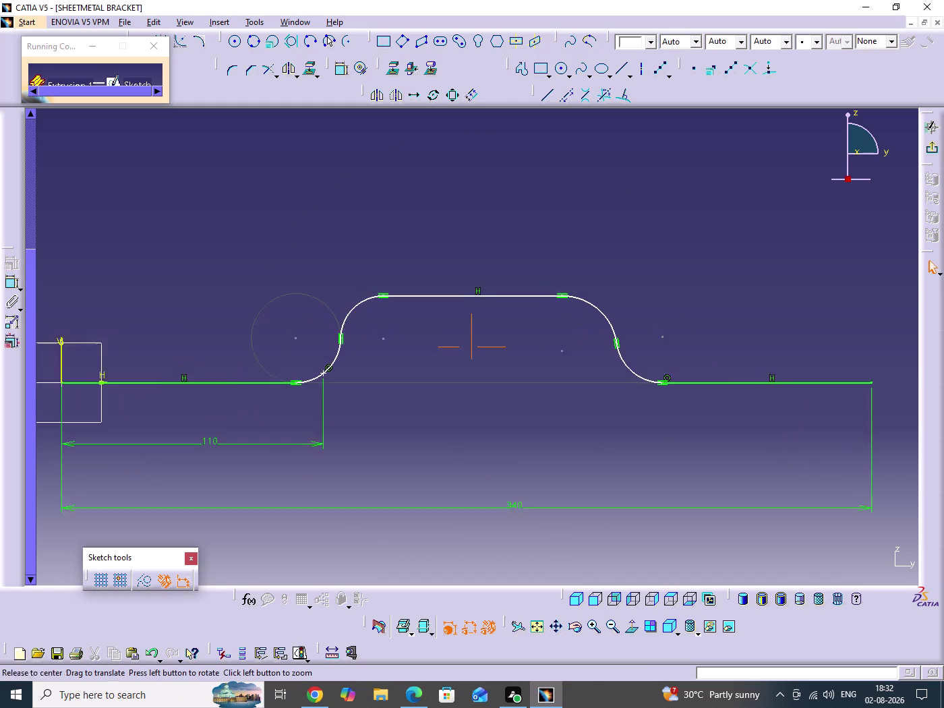
middle_drag(622, 411, 640, 437)
click(447, 341)
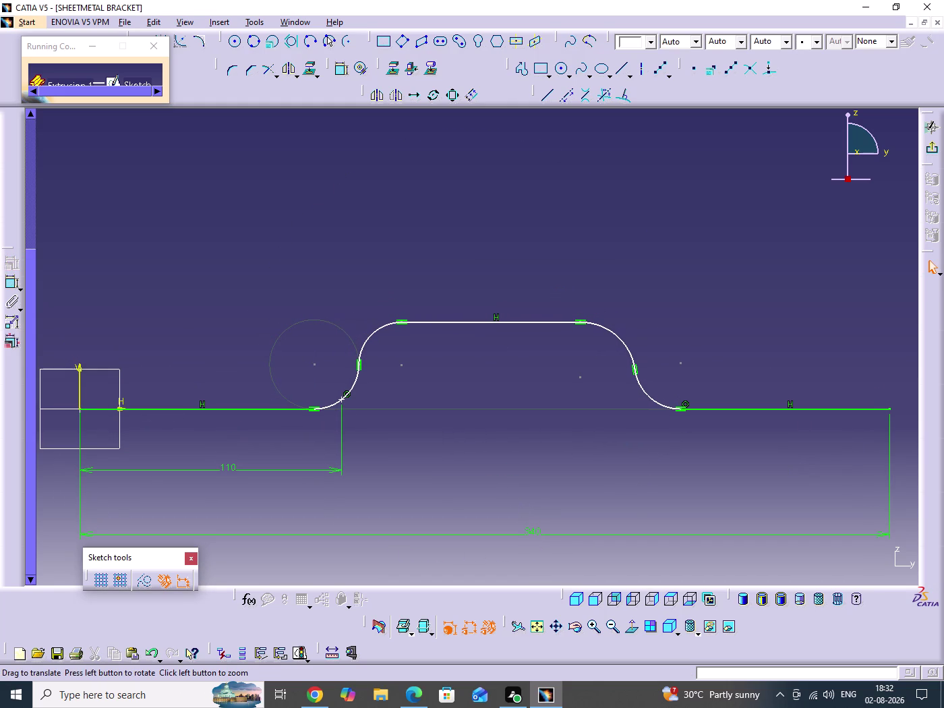
click(384, 329)
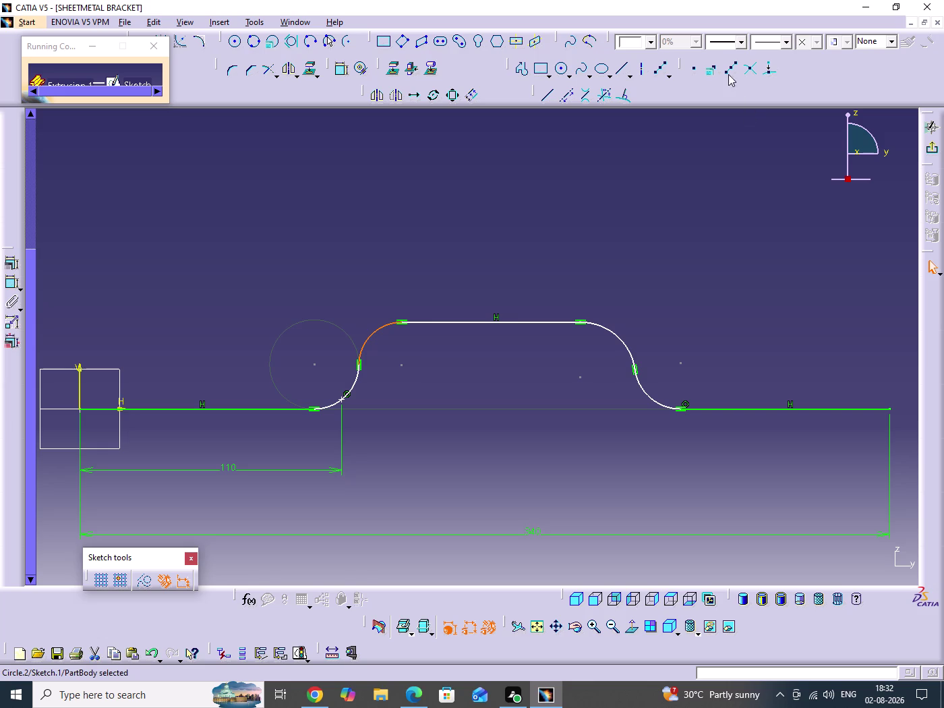
click(727, 65)
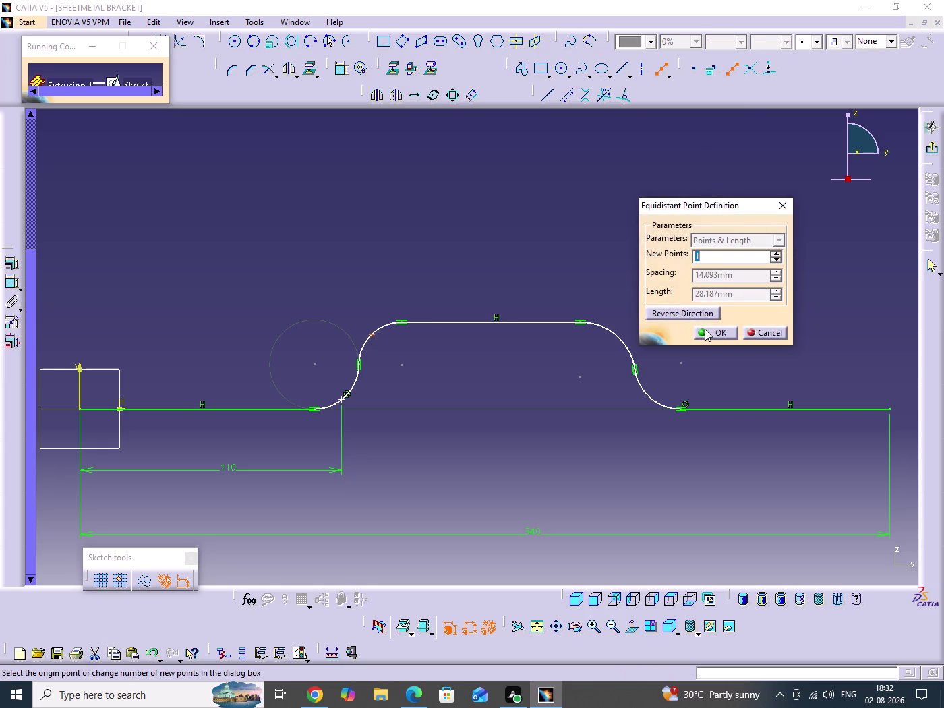
click(704, 328)
click(581, 268)
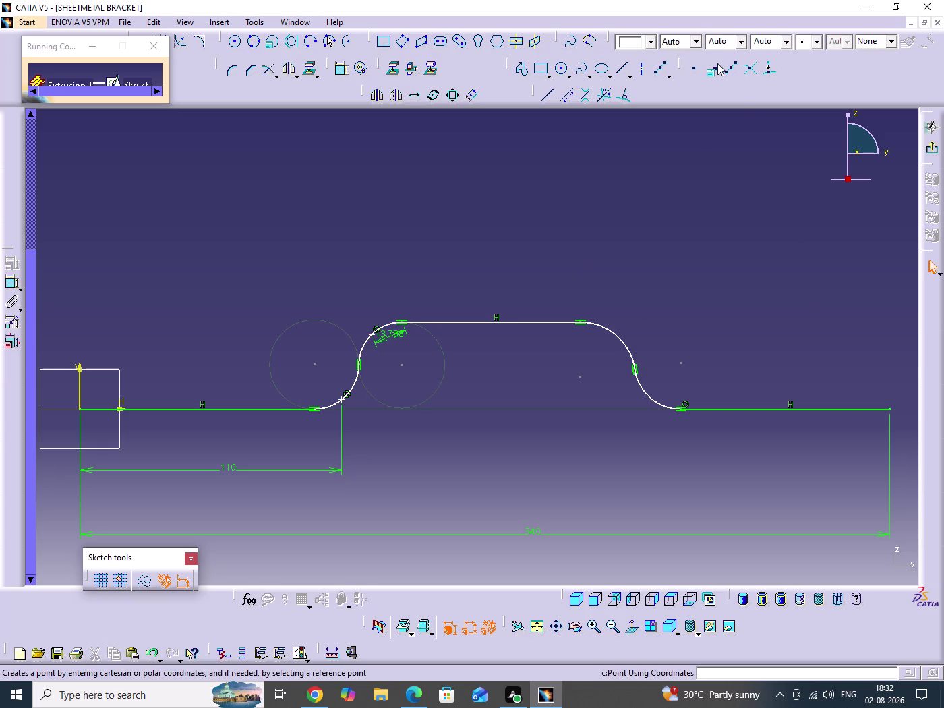
click(722, 67)
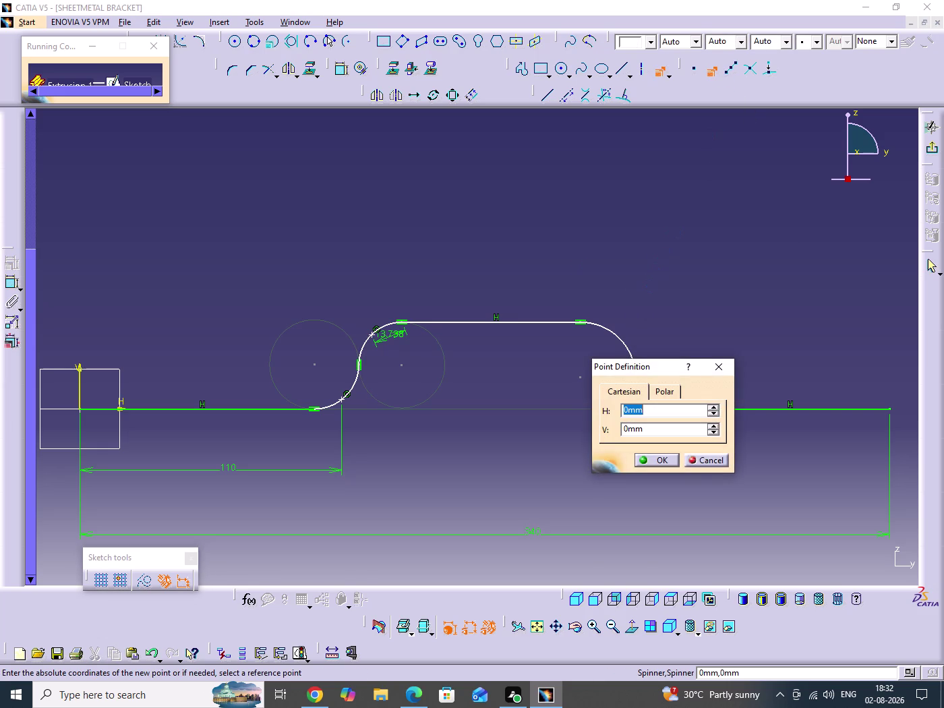
click(699, 463)
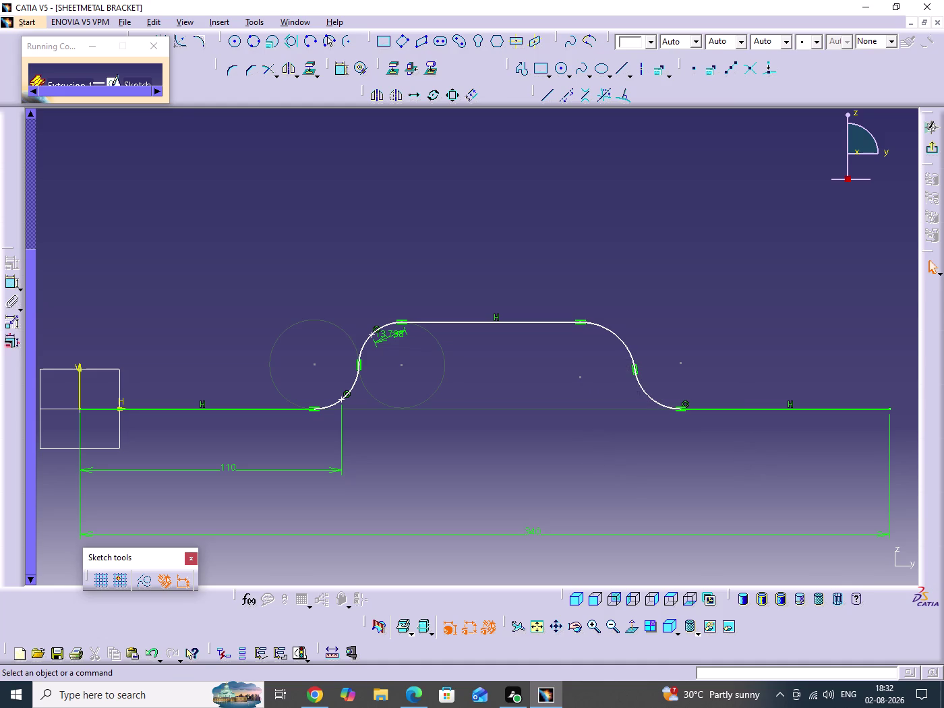
Place a point on the upper-right bend arc showing radius 16.14.
click(627, 346)
click(727, 70)
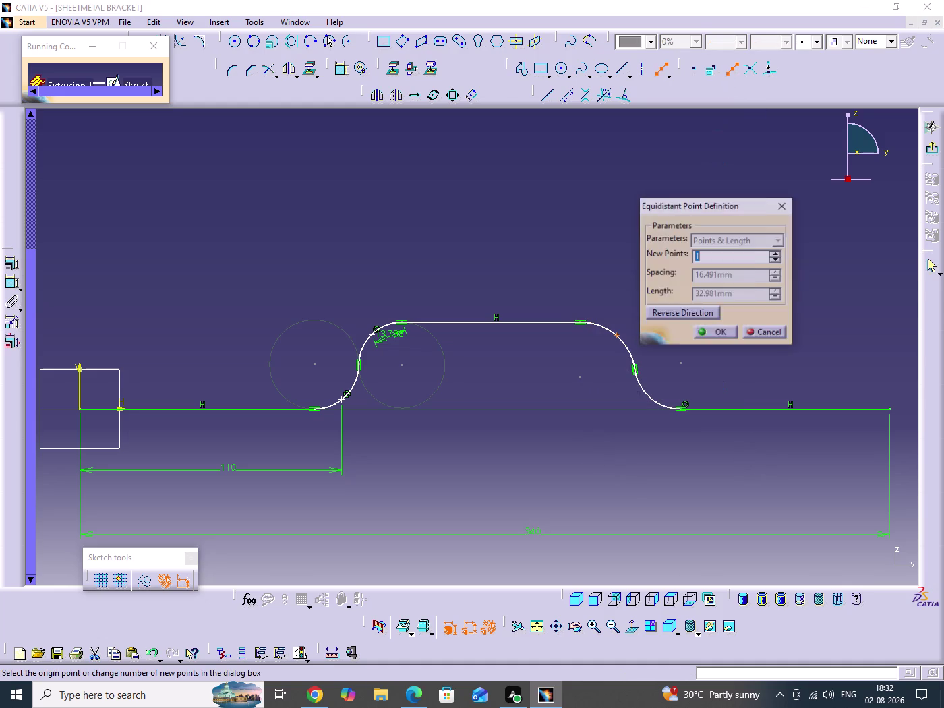
click(707, 337)
click(715, 361)
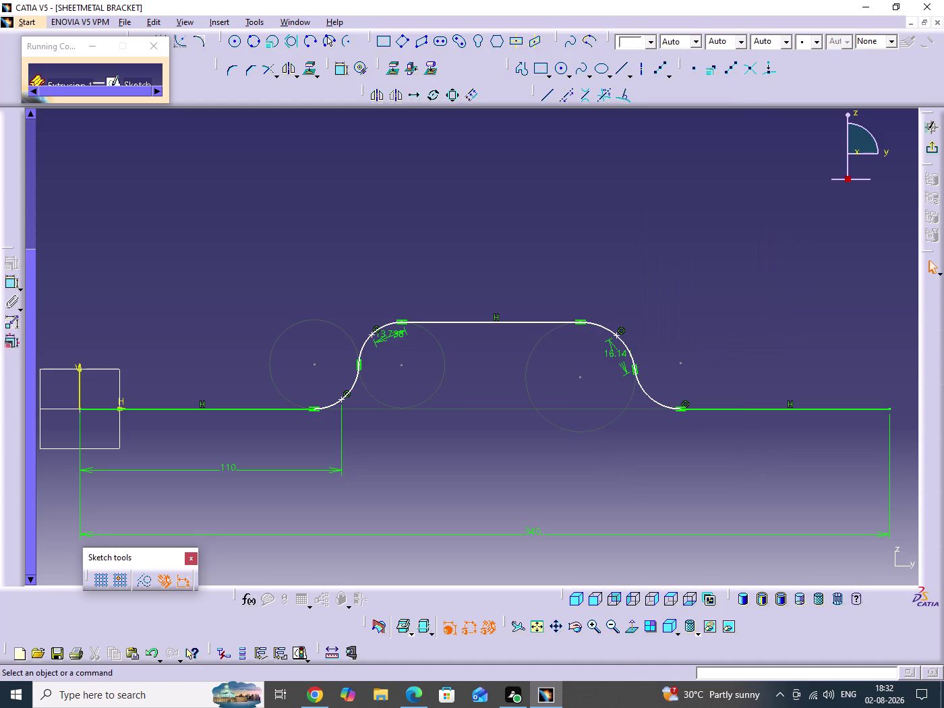
Start a horizontal dimension between the two ends of the top span.
click(342, 72)
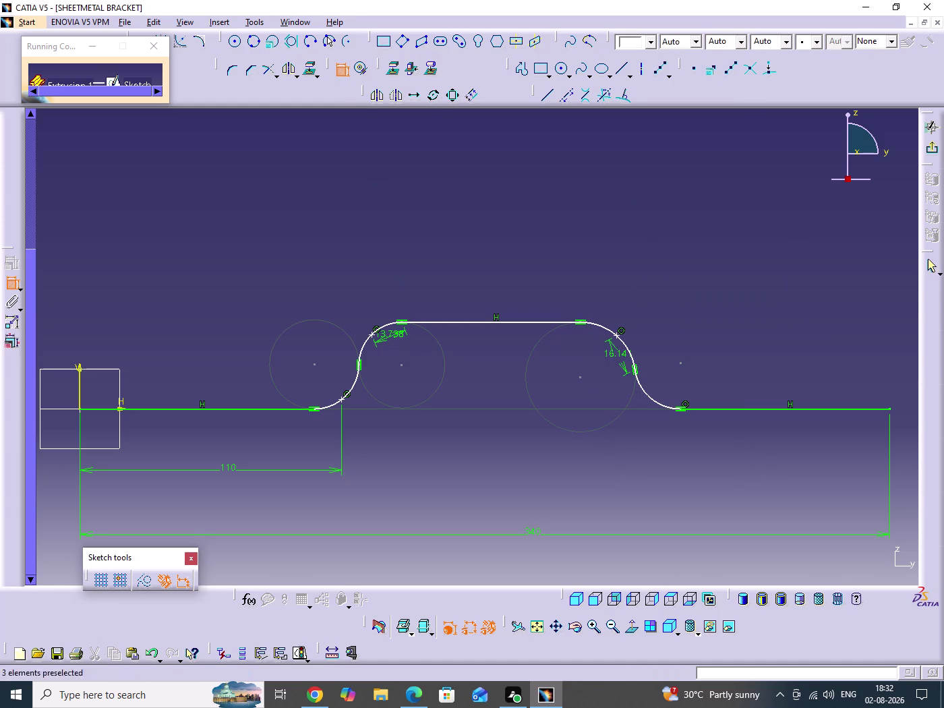
click(369, 336)
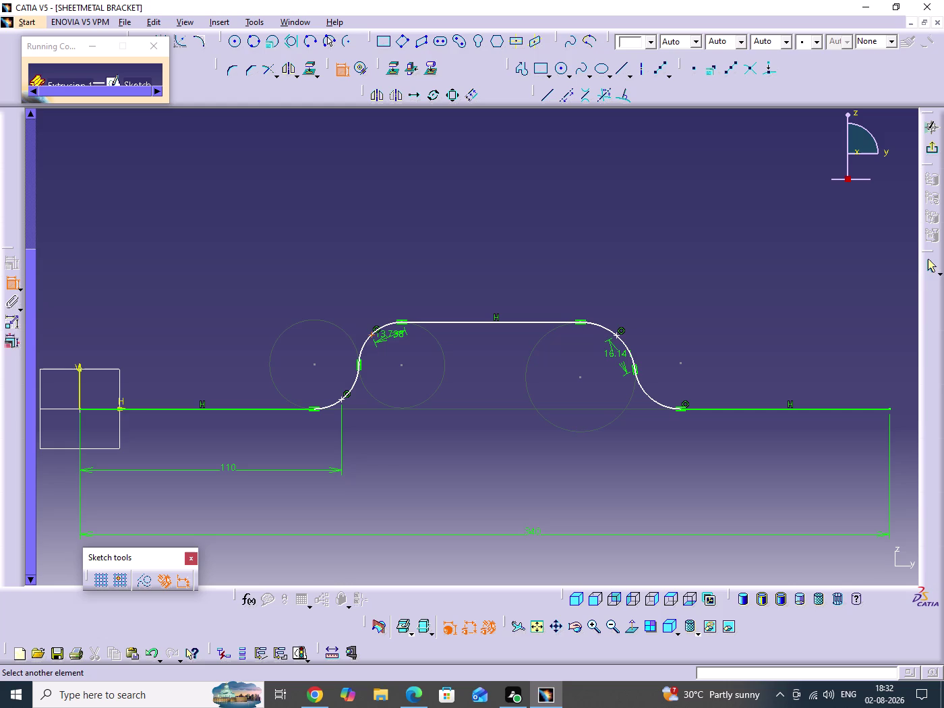
click(616, 335)
Place the top span dimension and change it from 102.84 to 70.
click(495, 238)
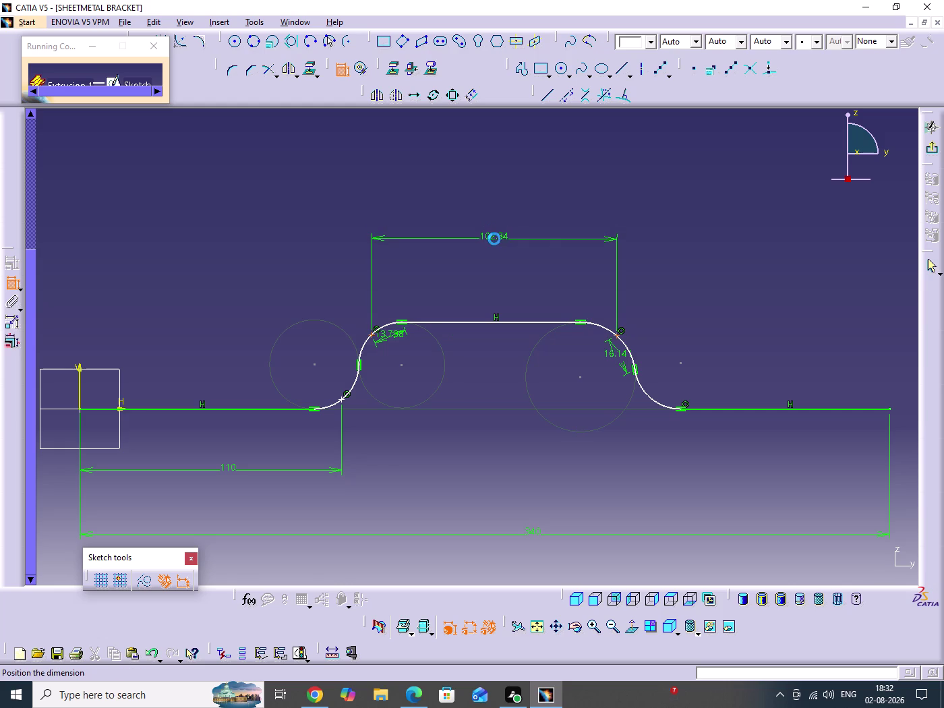
double_click(501, 237)
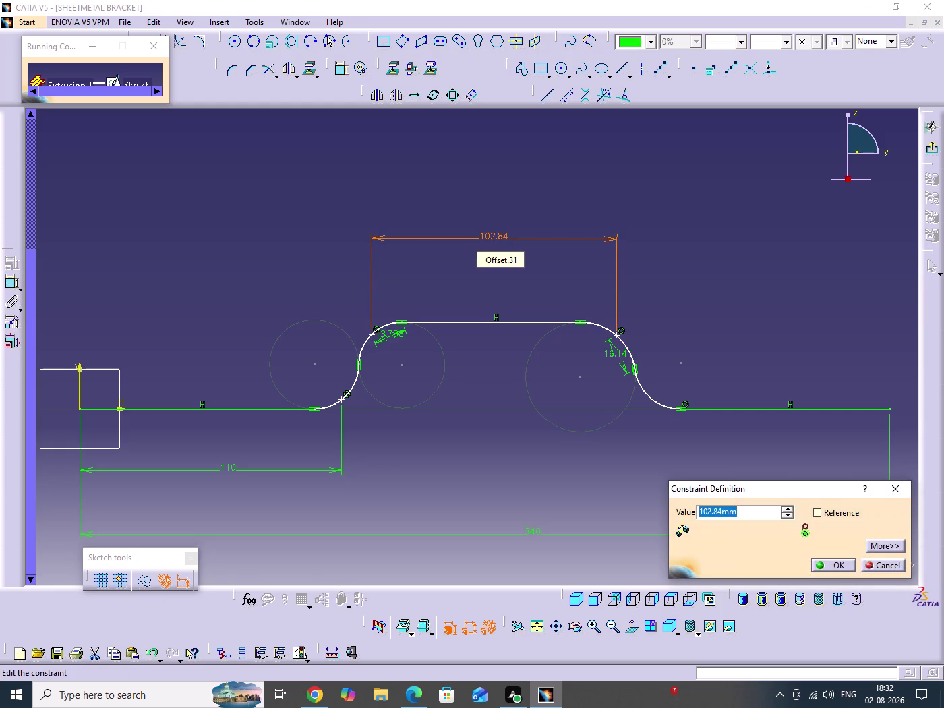
text(70)
key(Return)
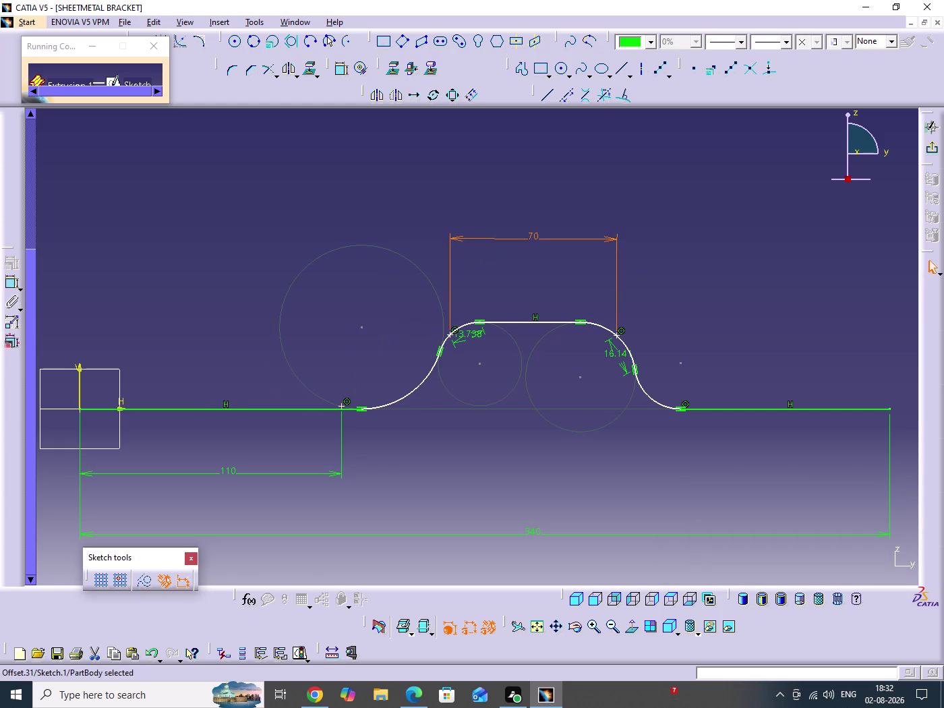
click(639, 304)
middle_drag(707, 355, 687, 318)
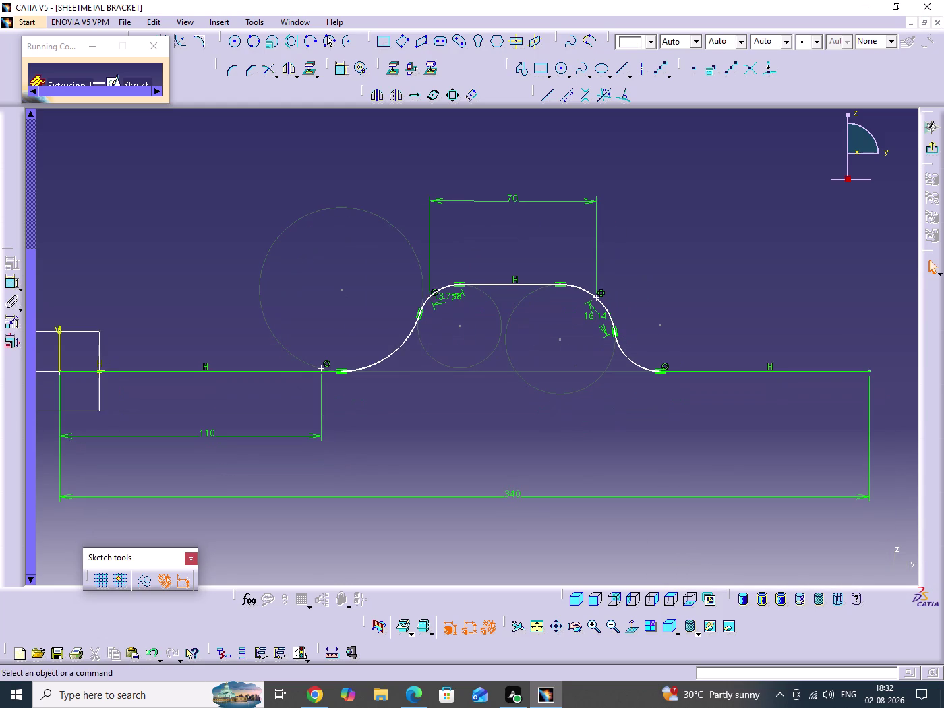
Dimension the lower-left bend radius (34.438), open it for editing, and check the PDF drawing.
click(400, 348)
click(421, 412)
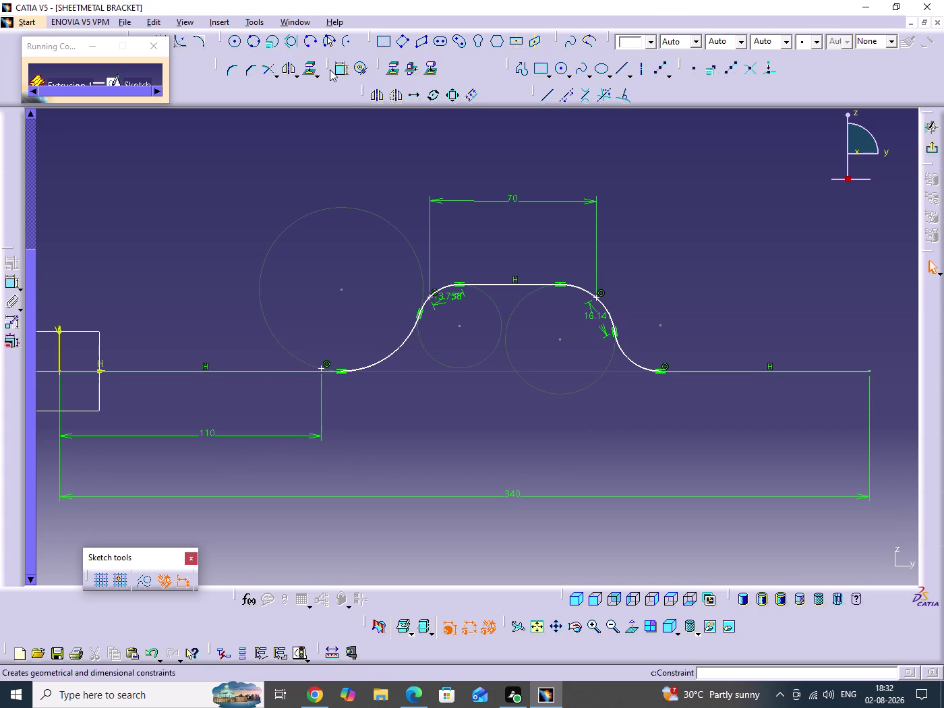
double_click(334, 67)
click(395, 351)
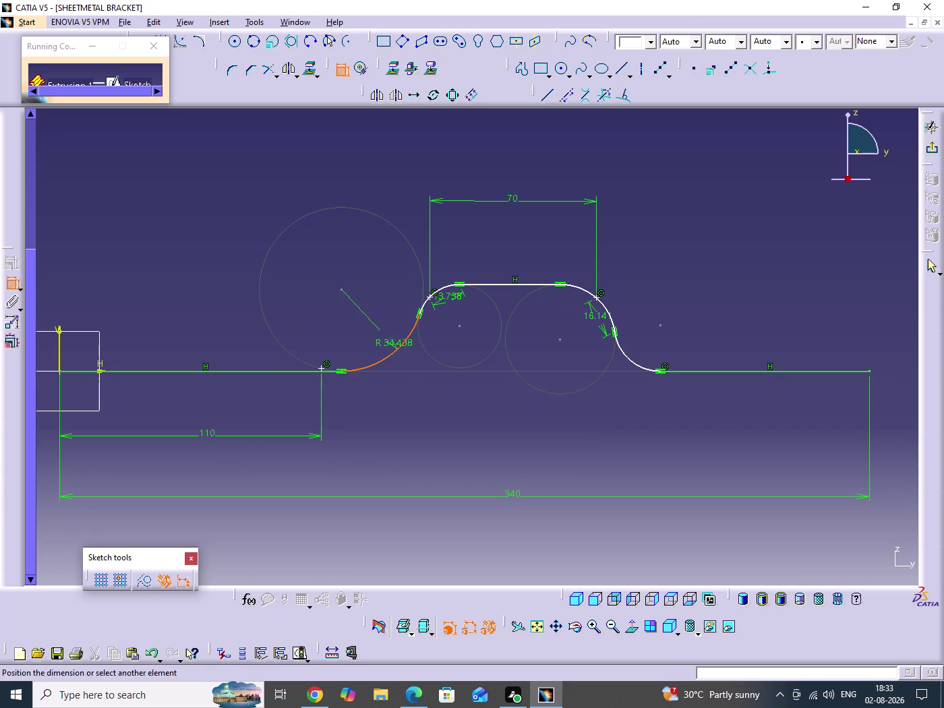
click(388, 337)
double_click(393, 333)
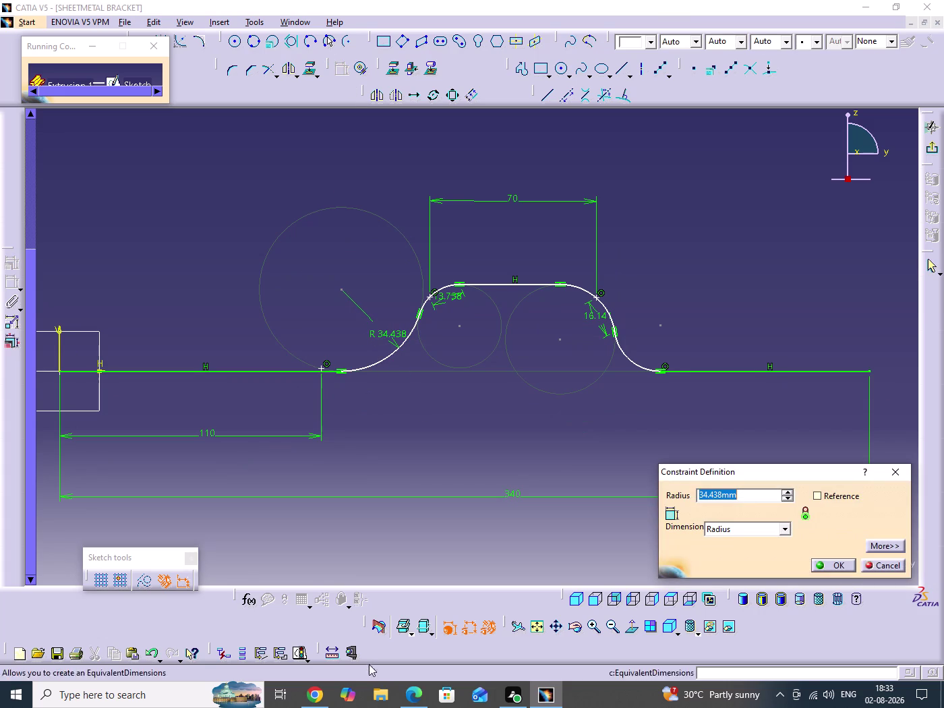
click(411, 700)
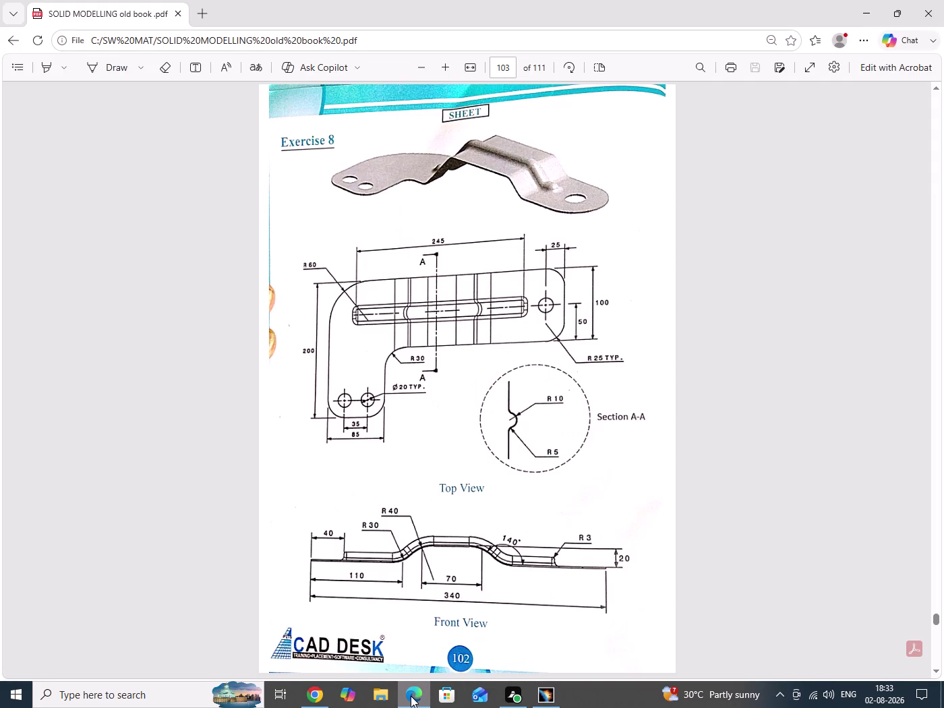
click(411, 695)
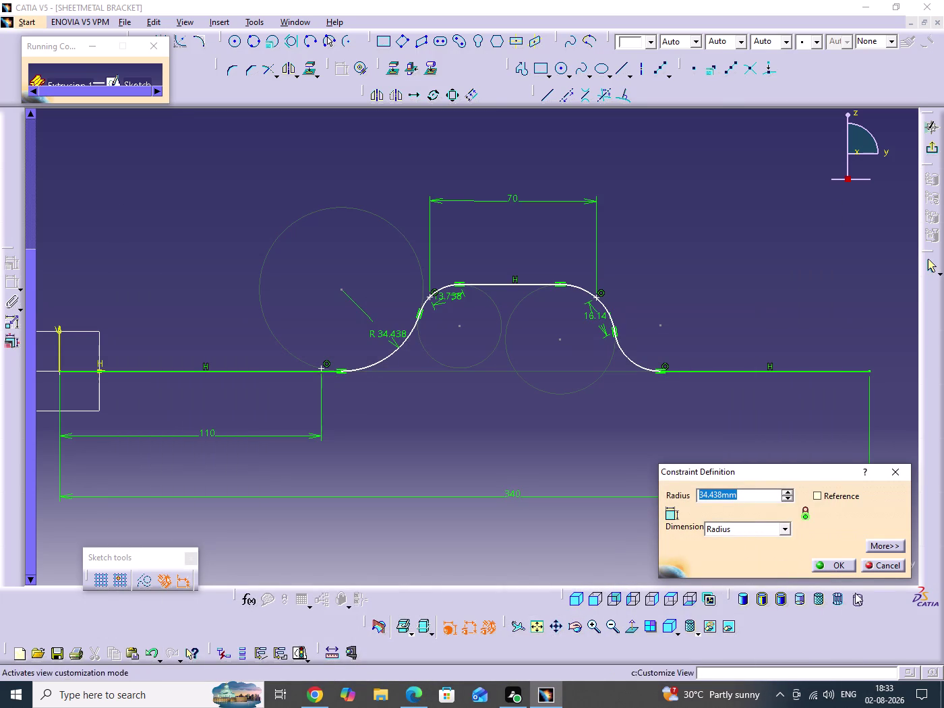
Cancel the radius edit and zoom the view in on the raised section's bends.
click(891, 570)
middle_drag(663, 245, 663, 319)
click(663, 244)
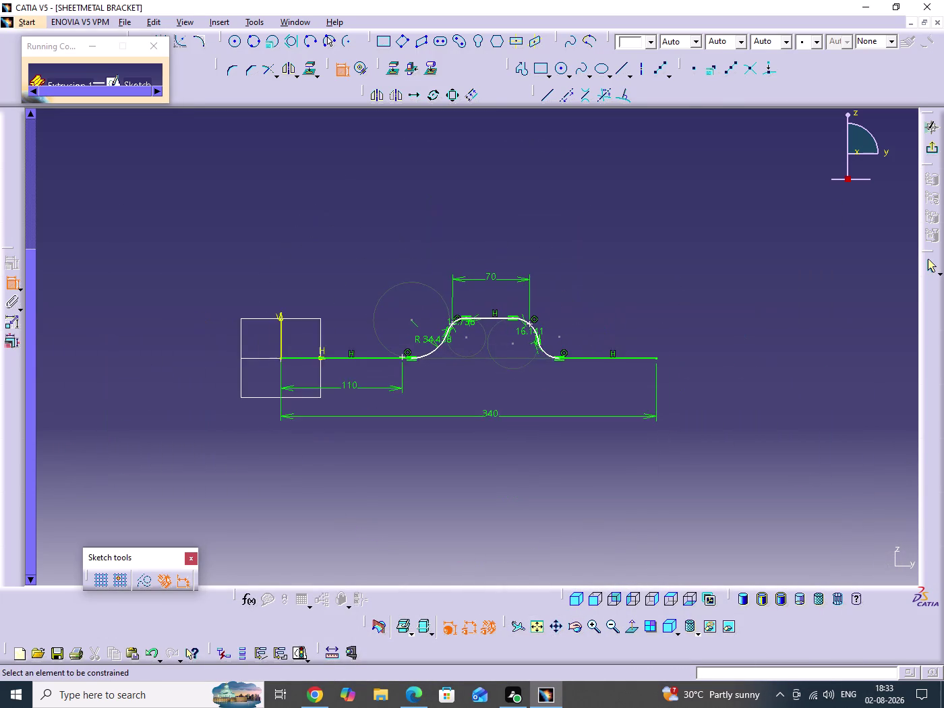
middle_drag(641, 338, 608, 320)
middle_drag(538, 320, 556, 247)
click(538, 320)
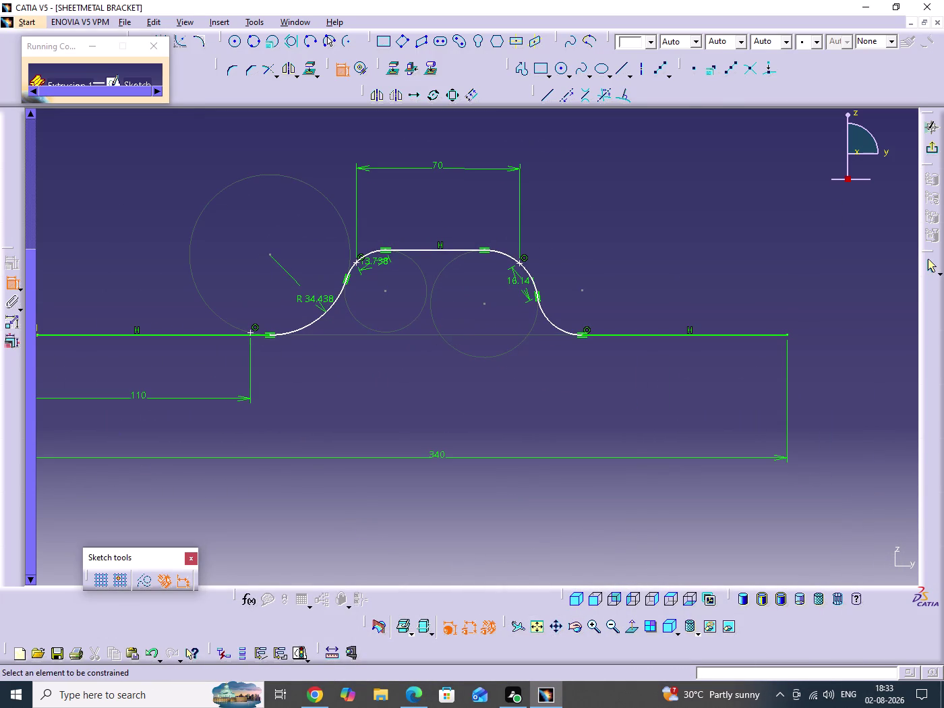
middle_drag(480, 372, 565, 398)
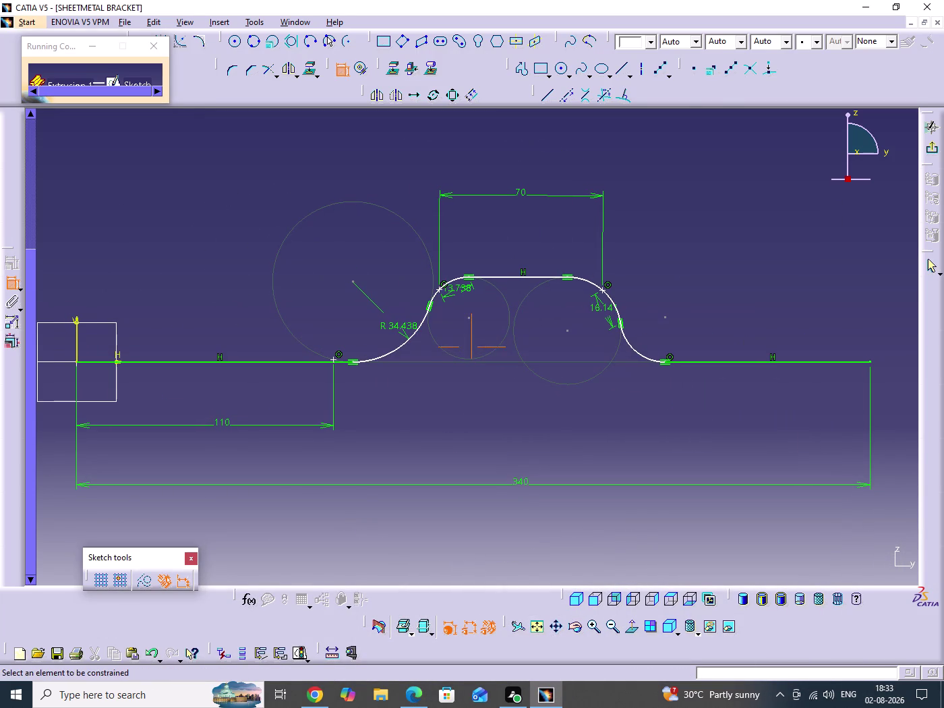
middle_drag(504, 301, 516, 271)
click(504, 302)
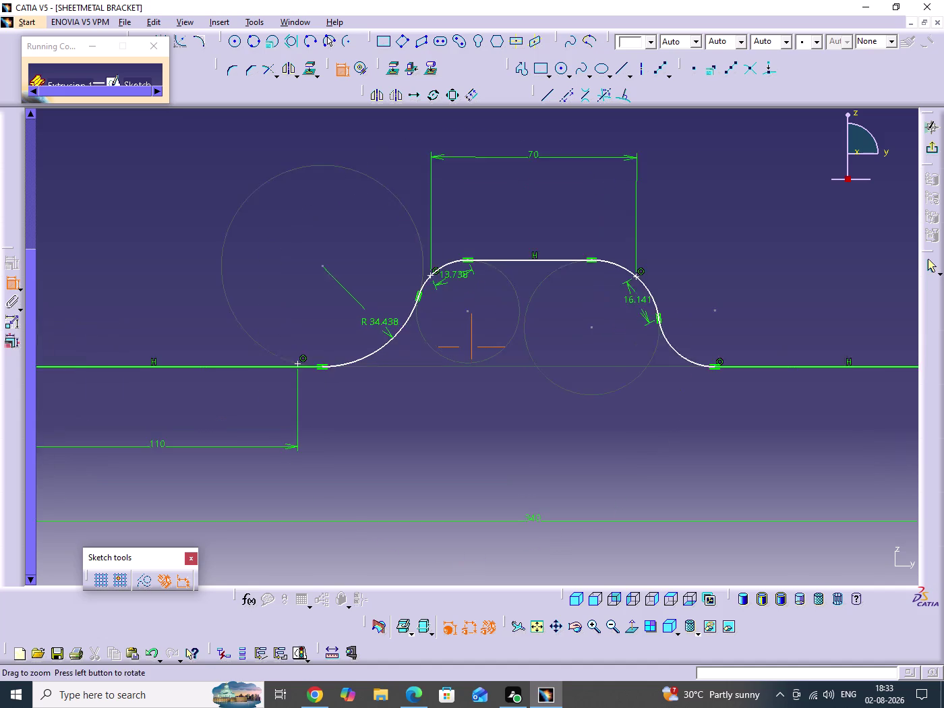
middle_drag(516, 271, 521, 221)
middle_drag(507, 301, 429, 370)
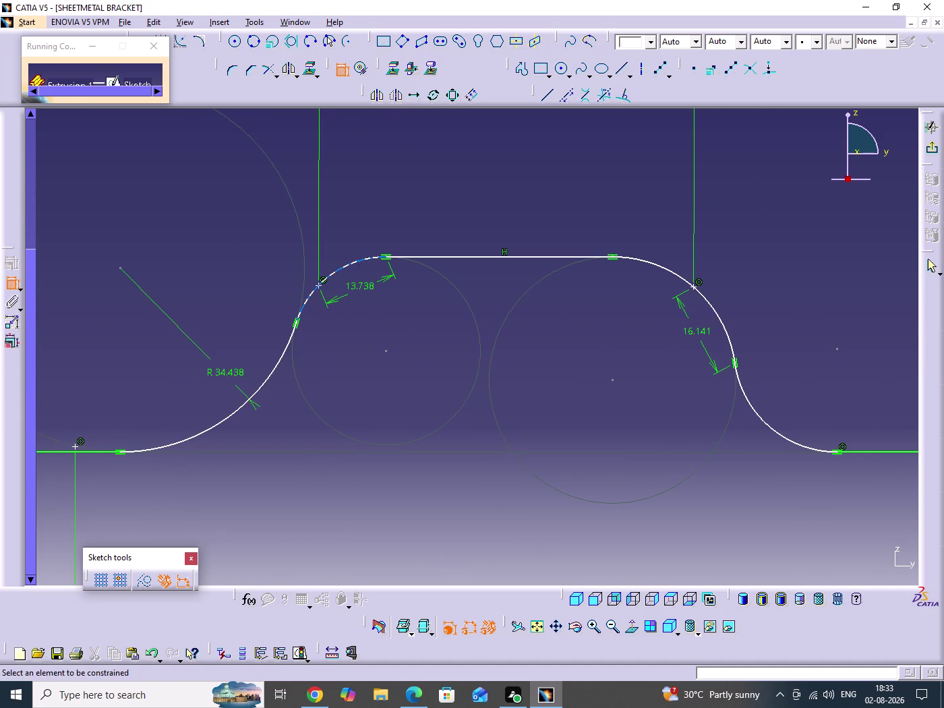
Delete the upper-left bend arc.
right_click(309, 296)
click(339, 71)
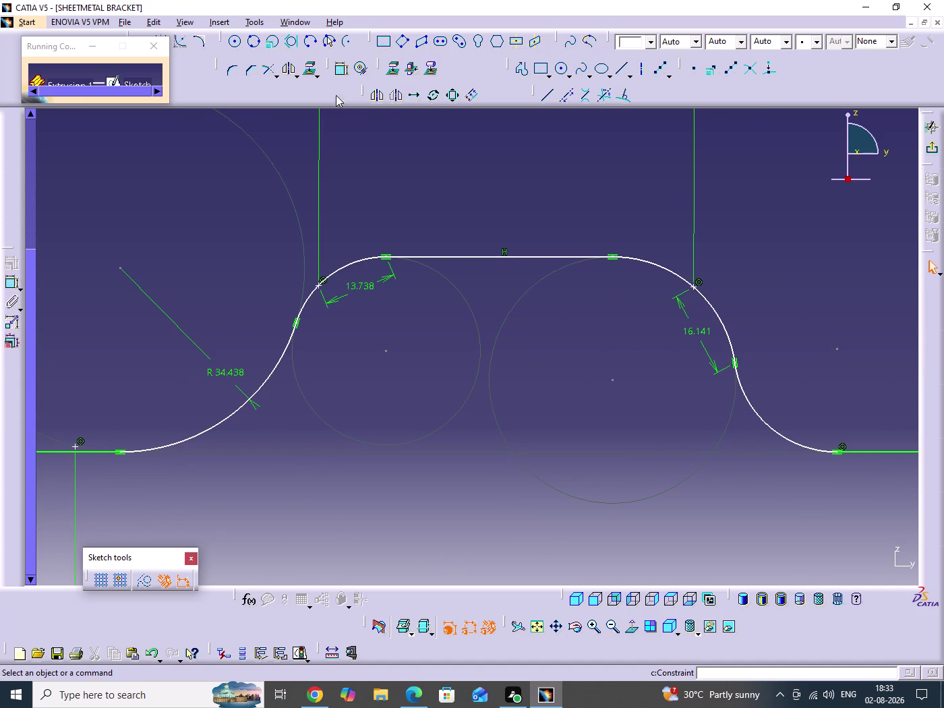
click(404, 202)
right_click(350, 267)
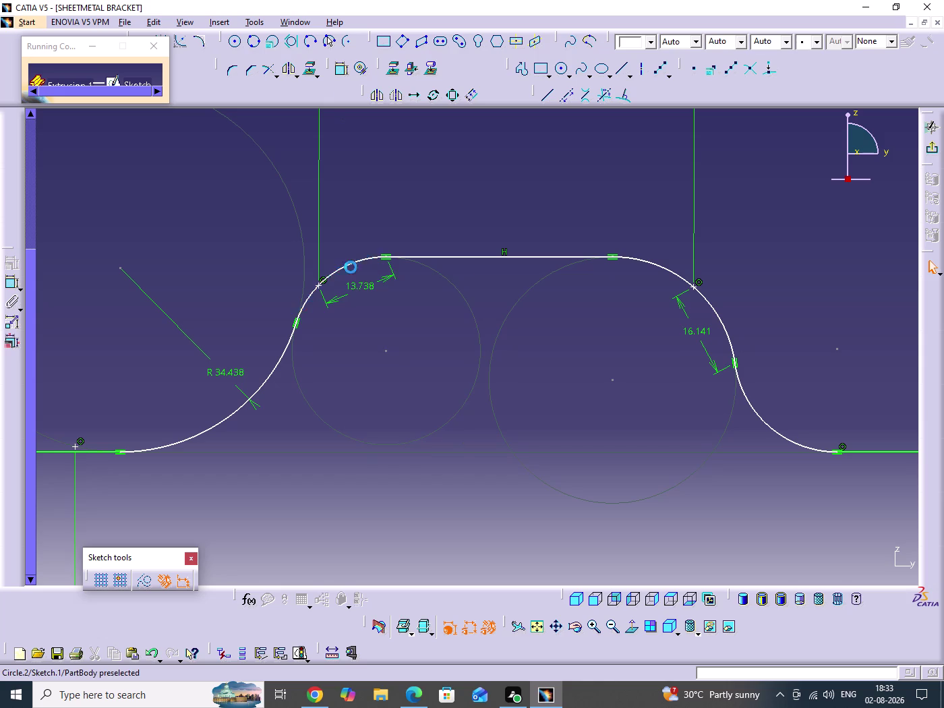
click(410, 438)
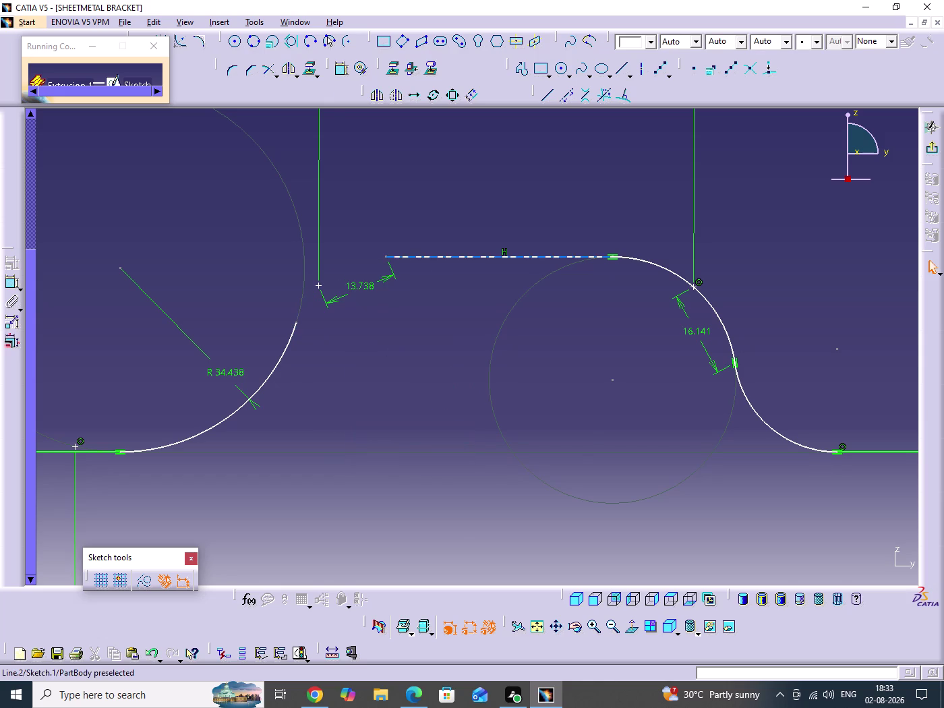
Delete the top line and undo it, then call up actions for the upper-right arc.
right_click(462, 257)
click(494, 431)
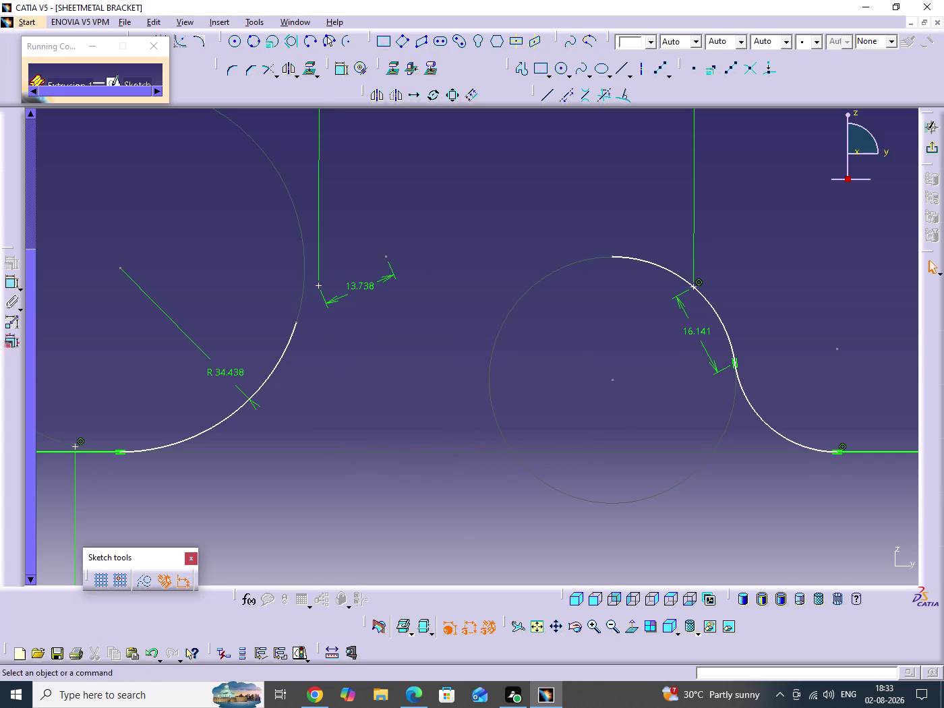
key(ctrl+z)
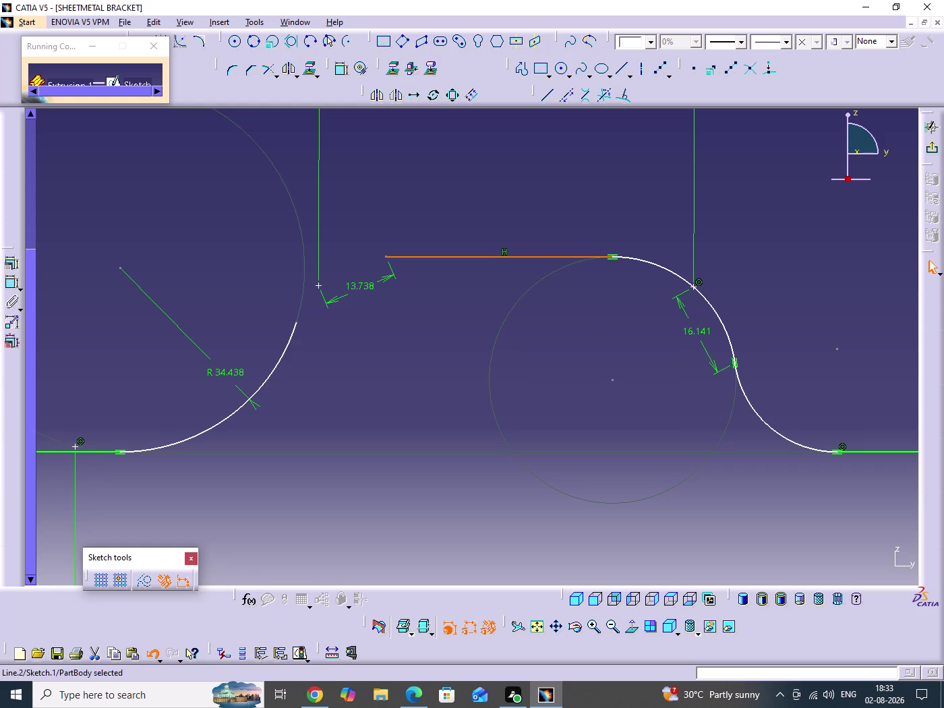
click(578, 325)
right_click(649, 262)
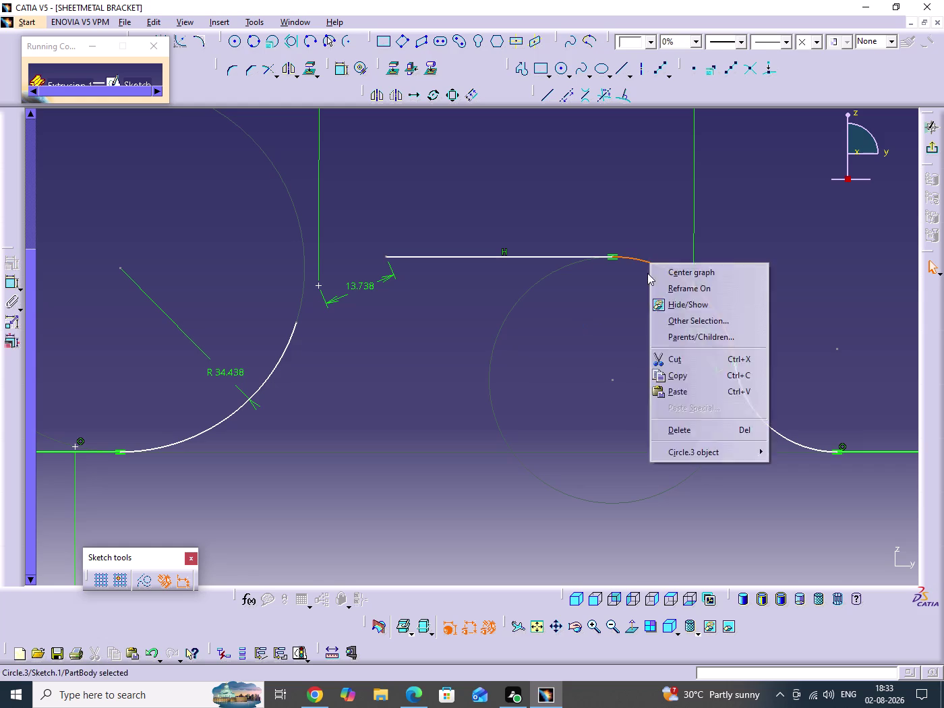
Delete the upper-right bend arc and zoom back out to the full profile.
click(681, 433)
middle_drag(614, 338, 626, 403)
click(614, 338)
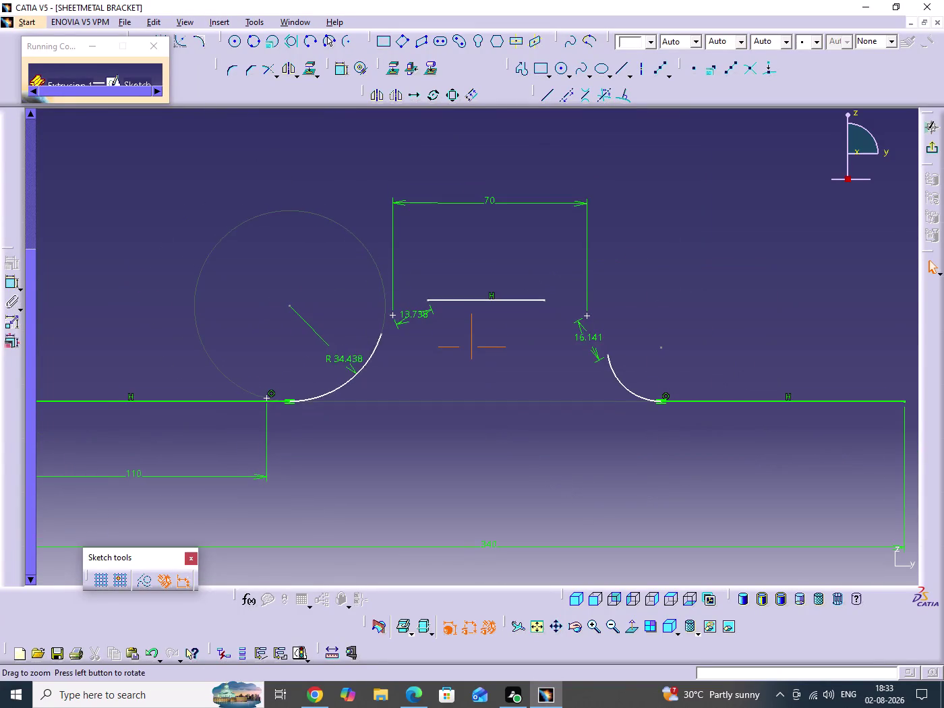
middle_drag(618, 418, 584, 364)
middle_drag(603, 351, 615, 307)
click(603, 351)
scroll(down, 3)
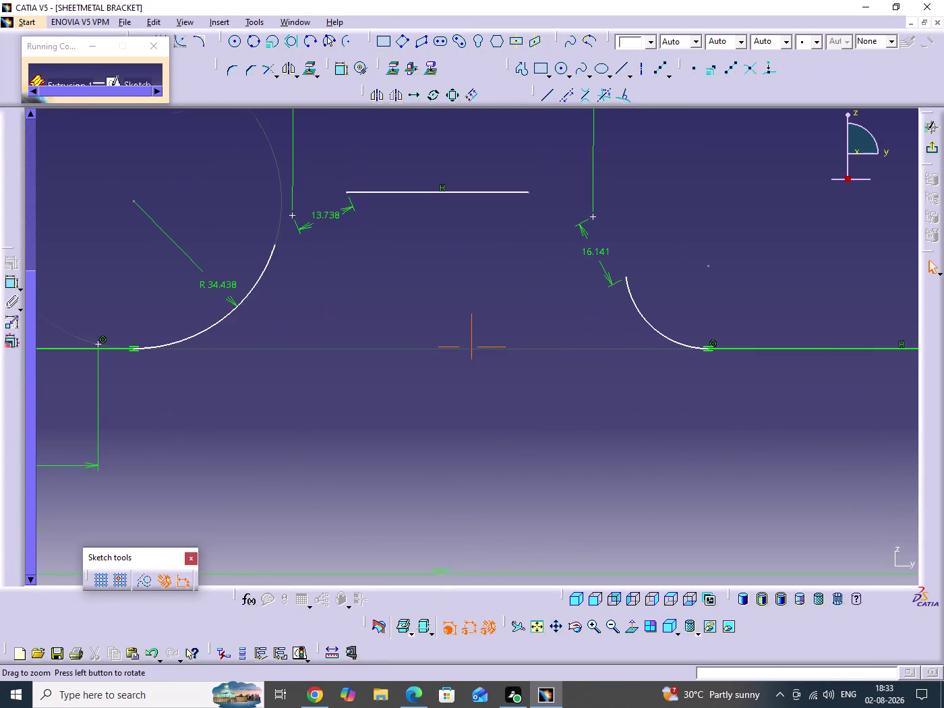
middle_drag(616, 307, 616, 303)
middle_drag(589, 301, 565, 437)
Delete the 70, 16.141 and 13.738 dimensions.
drag(546, 328, 585, 352)
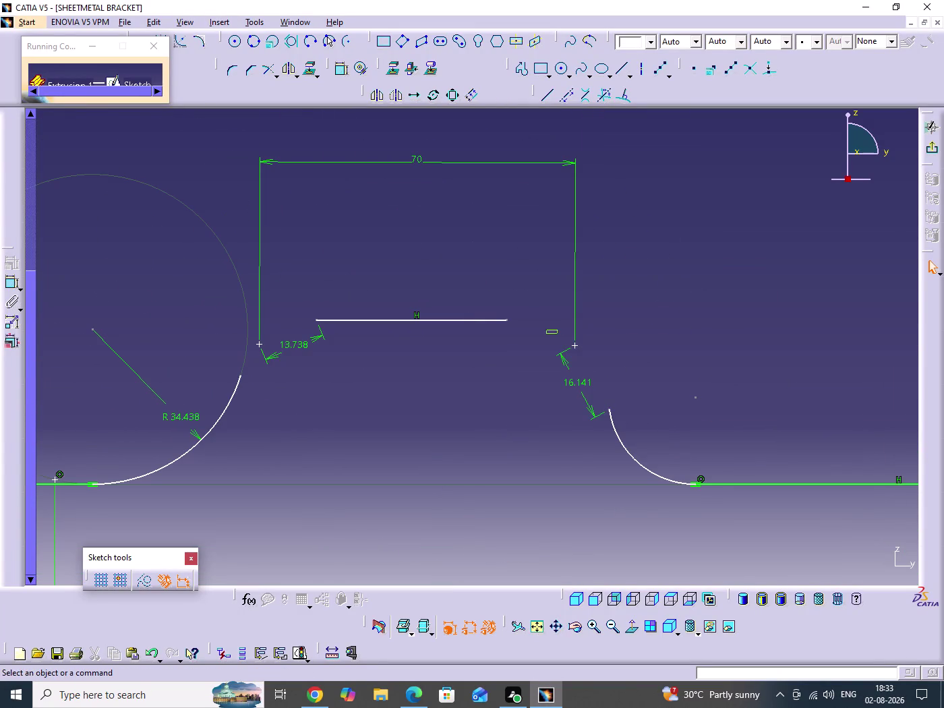
drag(586, 353, 592, 357)
key(Delete)
middle_drag(572, 364, 691, 366)
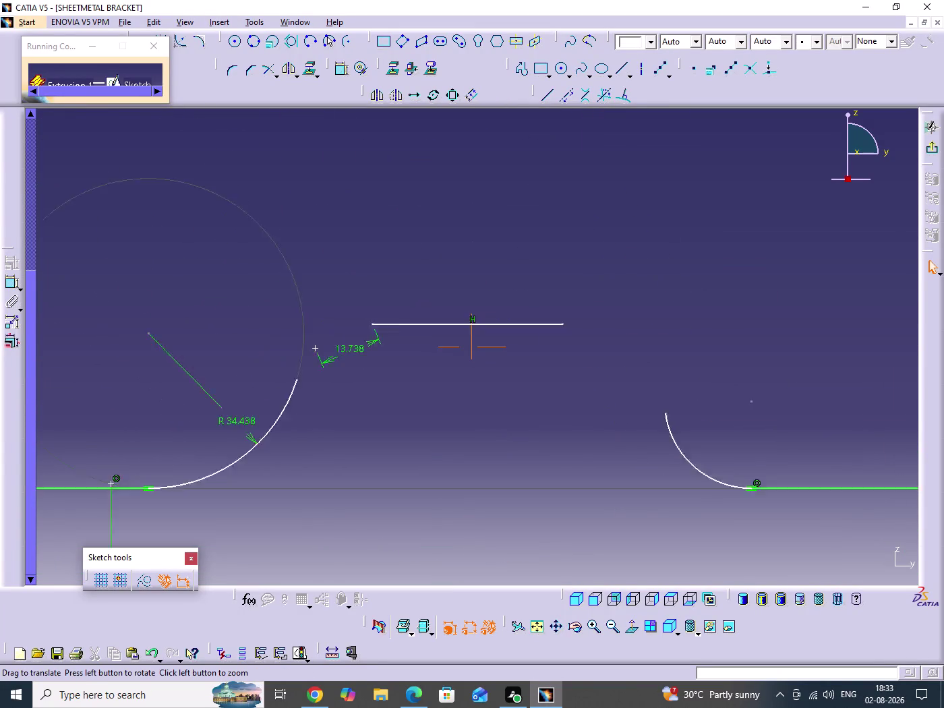
middle_drag(692, 366, 735, 357)
drag(403, 312, 458, 374)
key(Delete)
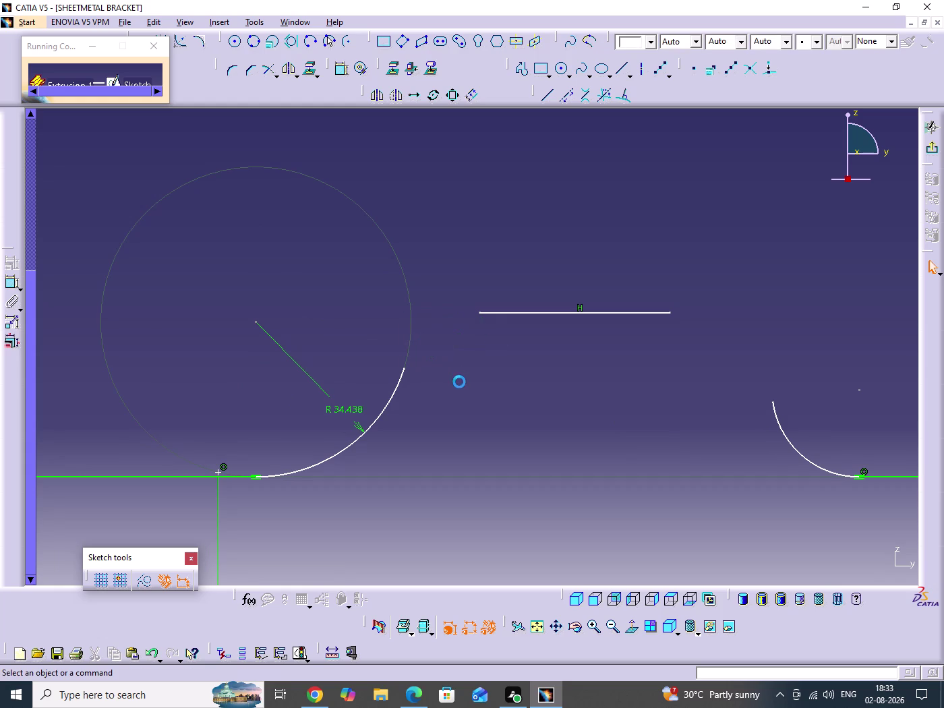
Change the lower-left arc's radius dimension from 34.438 to 30 mm.
click(485, 400)
middle_drag(629, 432, 571, 385)
middle_drag(572, 365, 577, 404)
click(572, 364)
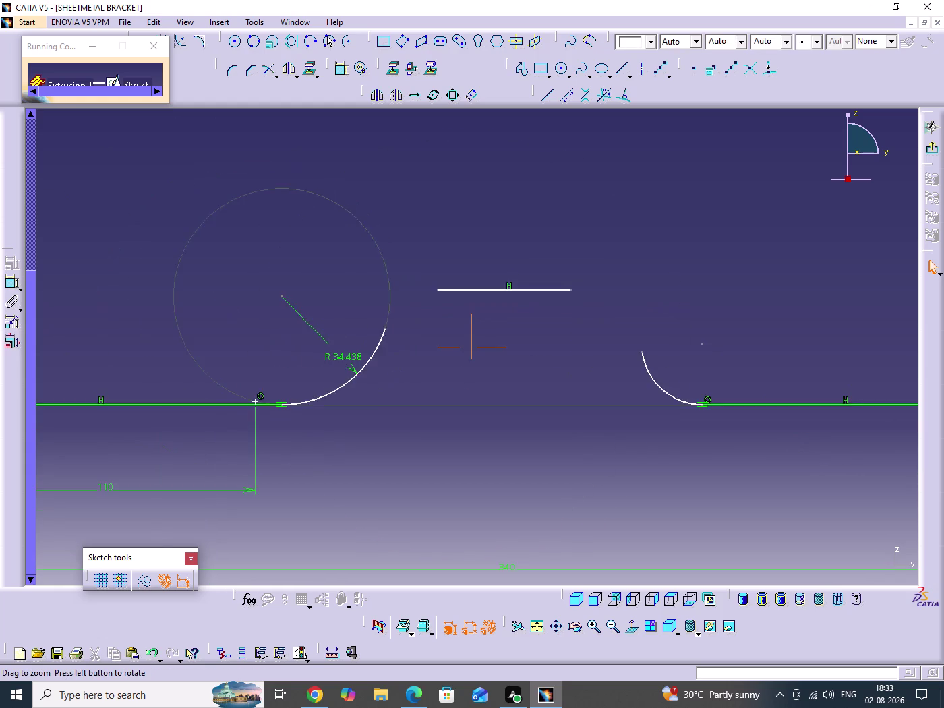
middle_drag(577, 404, 580, 435)
middle_drag(590, 450, 569, 439)
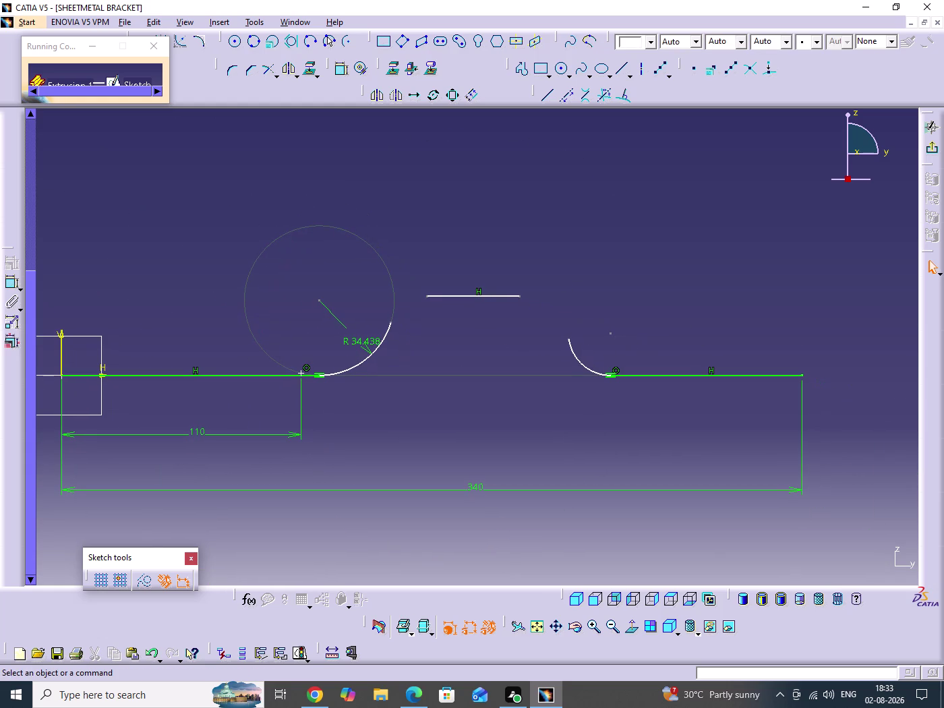
middle_drag(516, 458, 544, 478)
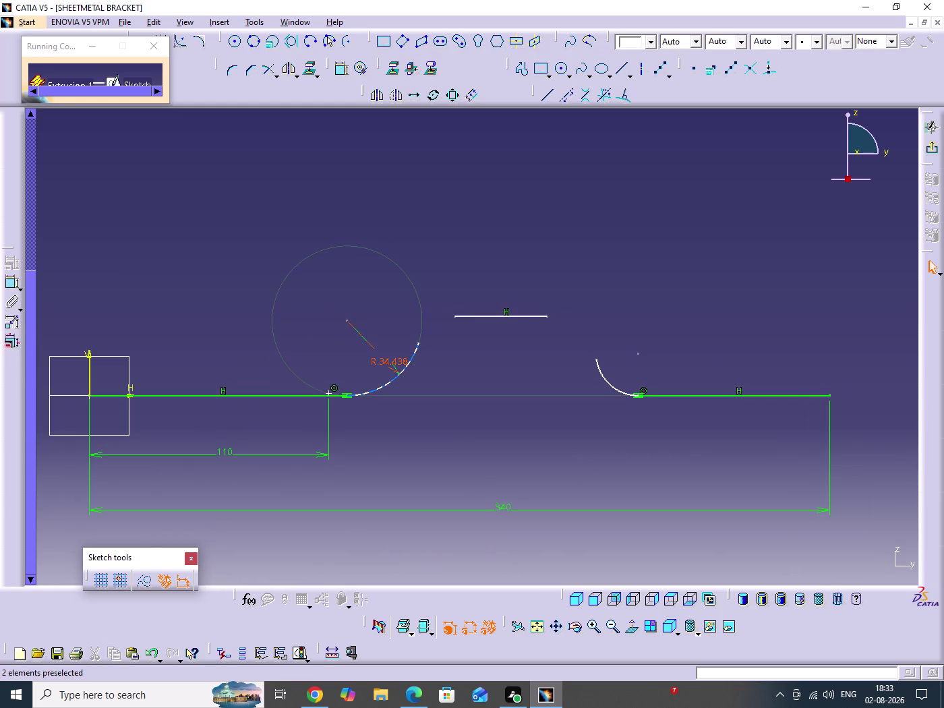
double_click(387, 360)
text(30)
key(Return)
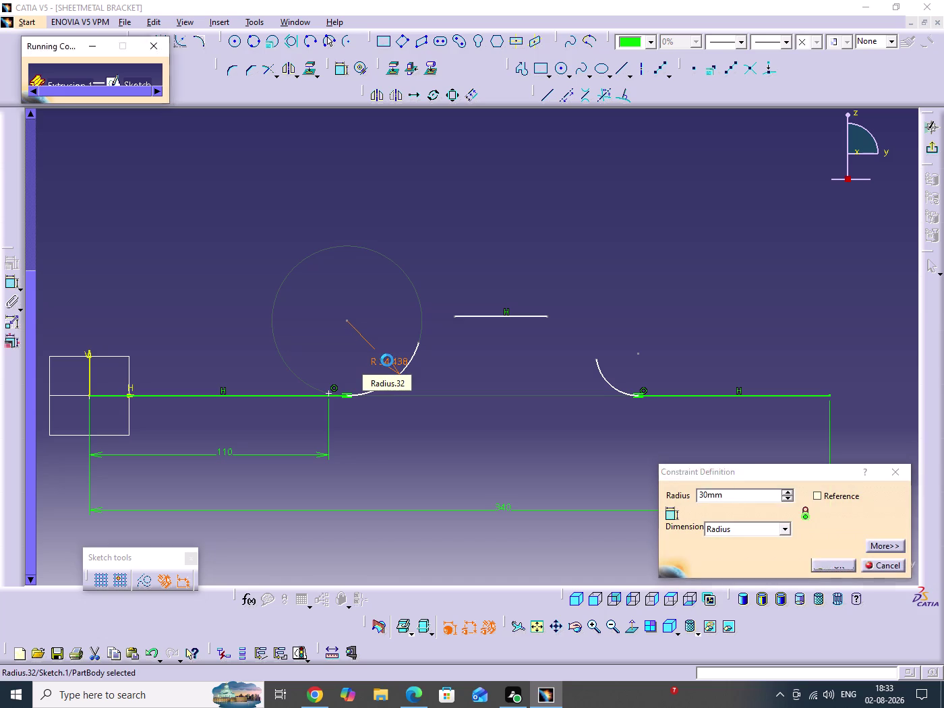
click(481, 354)
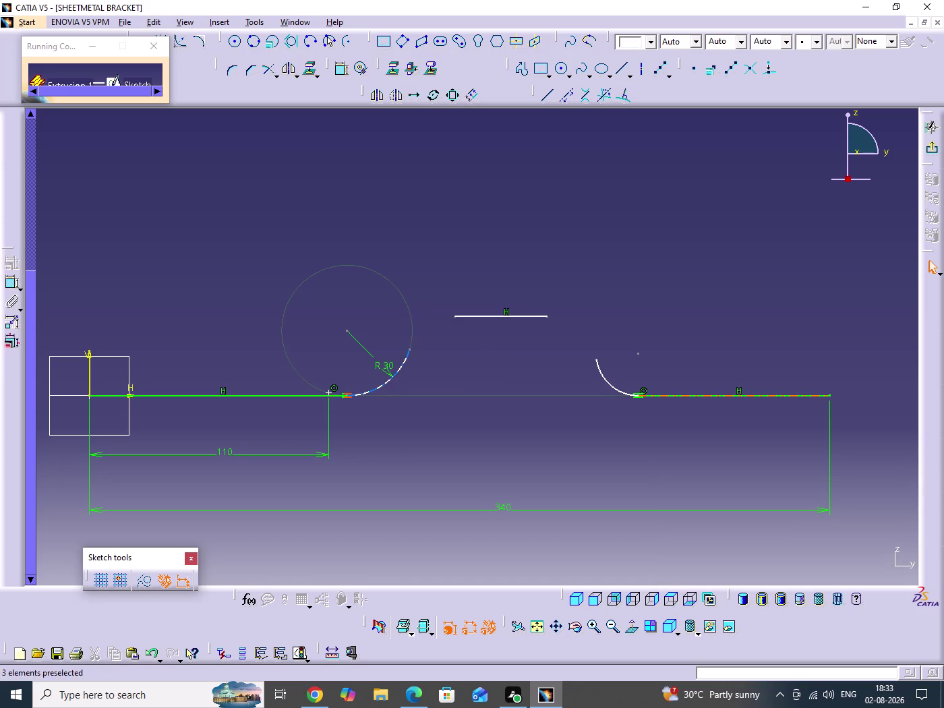
middle_drag(438, 386, 451, 361)
Delete the 110 dimension from the sketch.
click(438, 386)
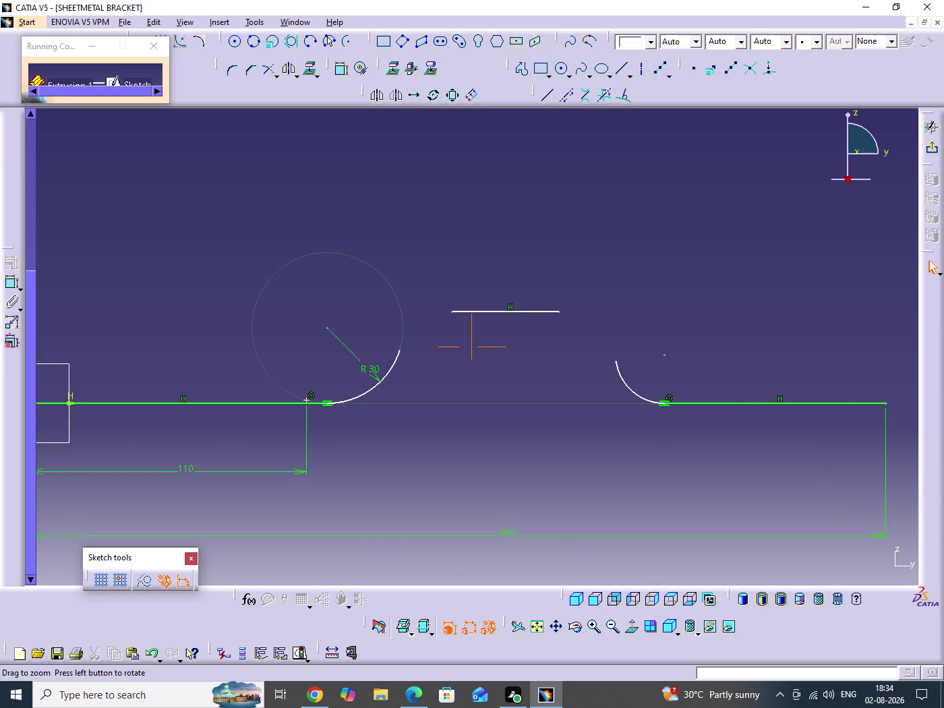
middle_drag(451, 361, 454, 337)
middle_drag(408, 408, 546, 361)
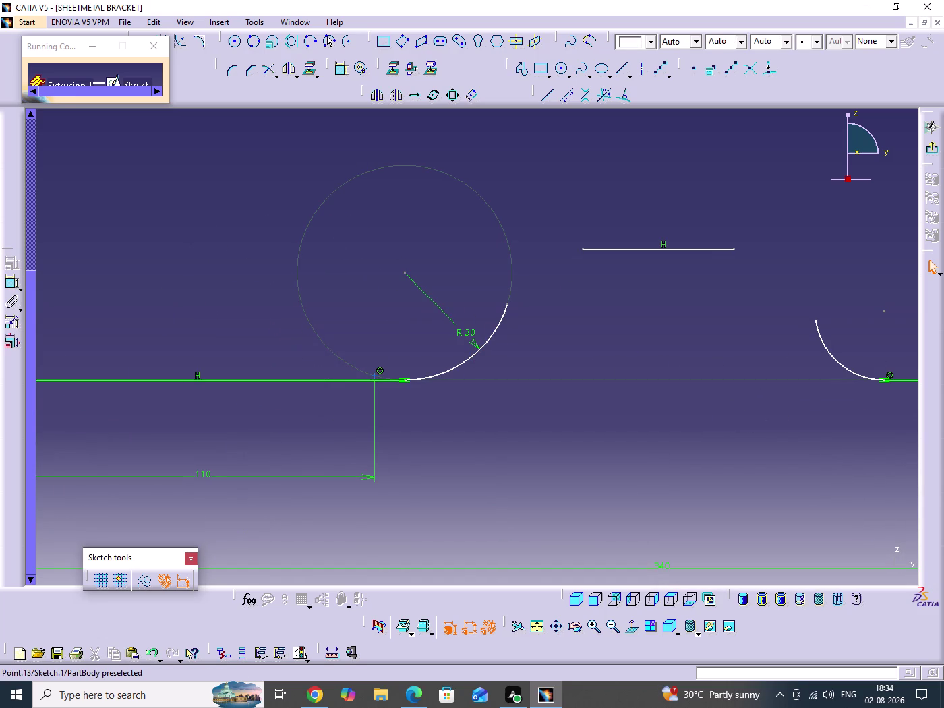
right_click(374, 377)
click(441, 539)
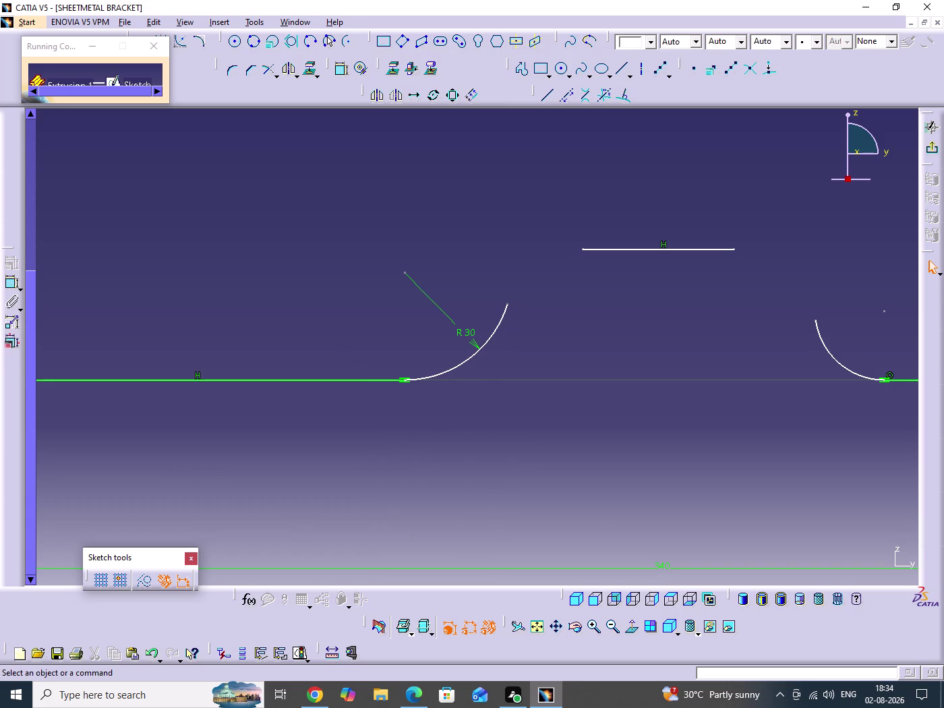
middle_drag(393, 320, 407, 421)
click(393, 320)
middle_drag(489, 417, 433, 405)
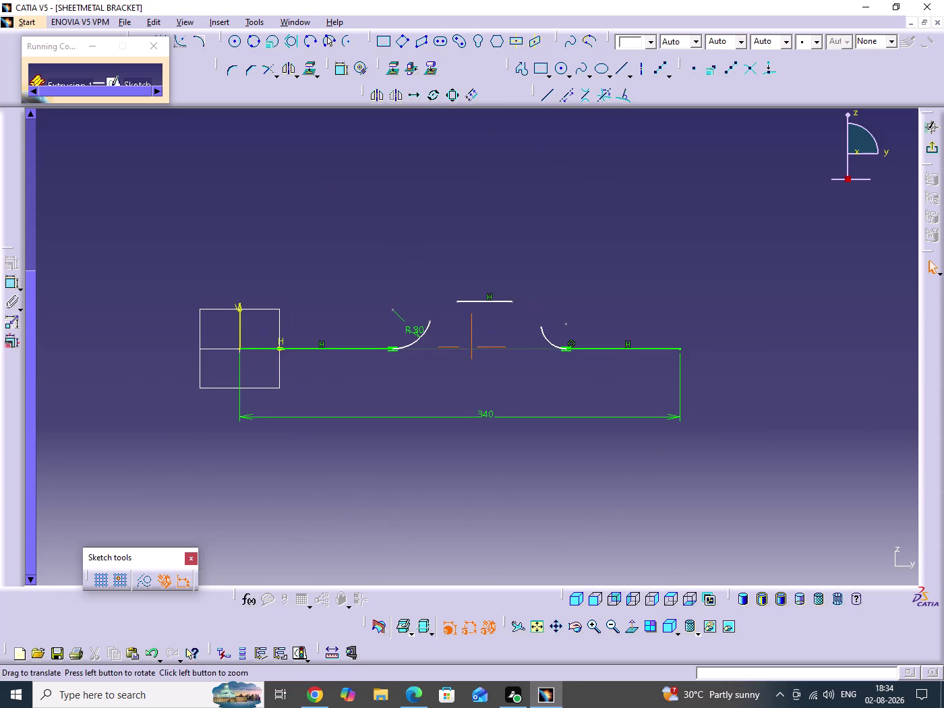
Drag the left corner arc's endpoint down so the arc is shorter.
scroll(down, 3)
middle_drag(588, 382, 594, 342)
click(588, 382)
middle_drag(569, 383, 568, 436)
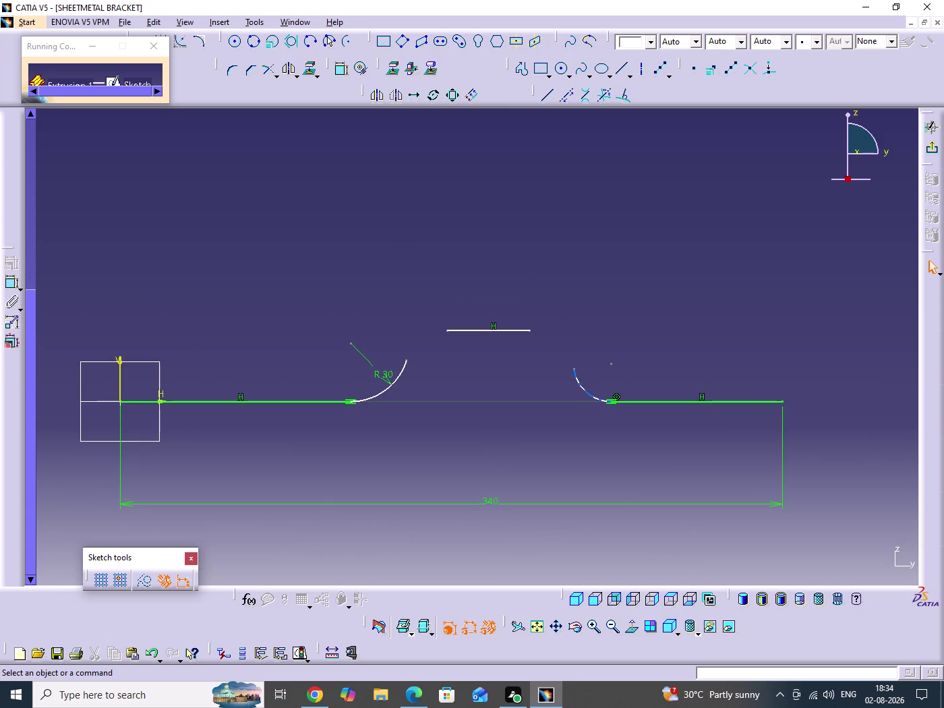
middle_drag(617, 404, 619, 362)
click(617, 404)
middle_drag(539, 410, 519, 318)
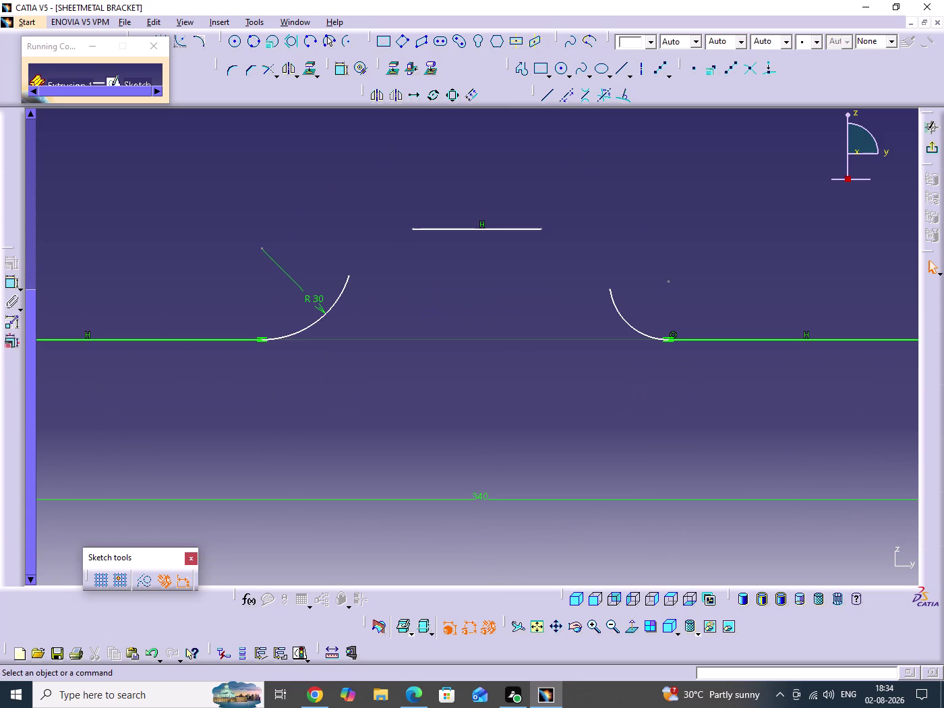
drag(350, 275, 329, 308)
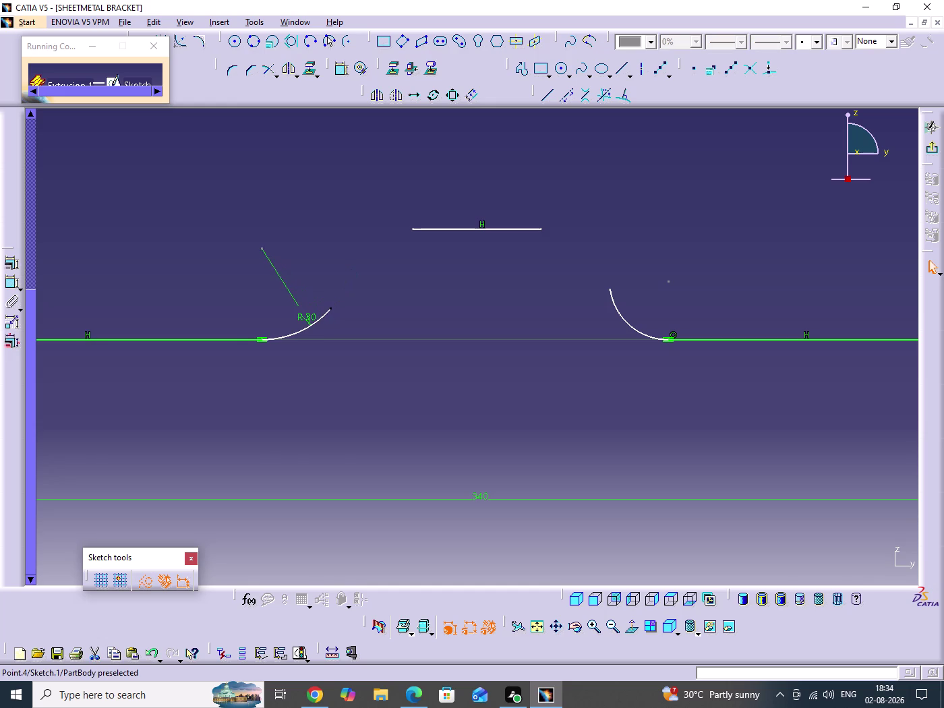
drag(329, 309, 285, 311)
click(461, 301)
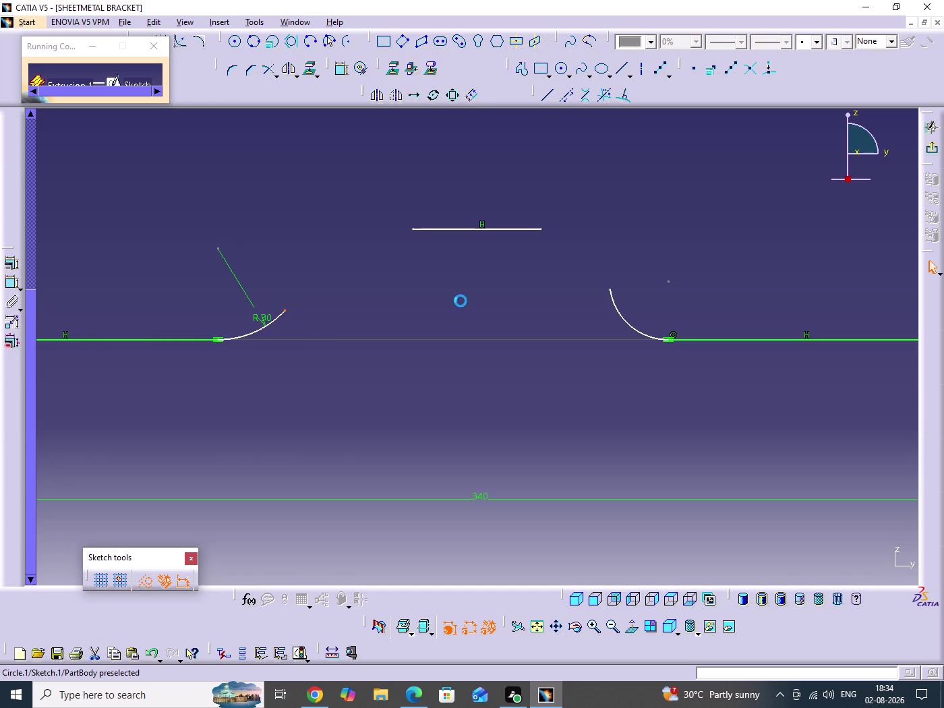
Try lengthening the right corner arc upward, then return it to its original length.
drag(611, 288, 598, 220)
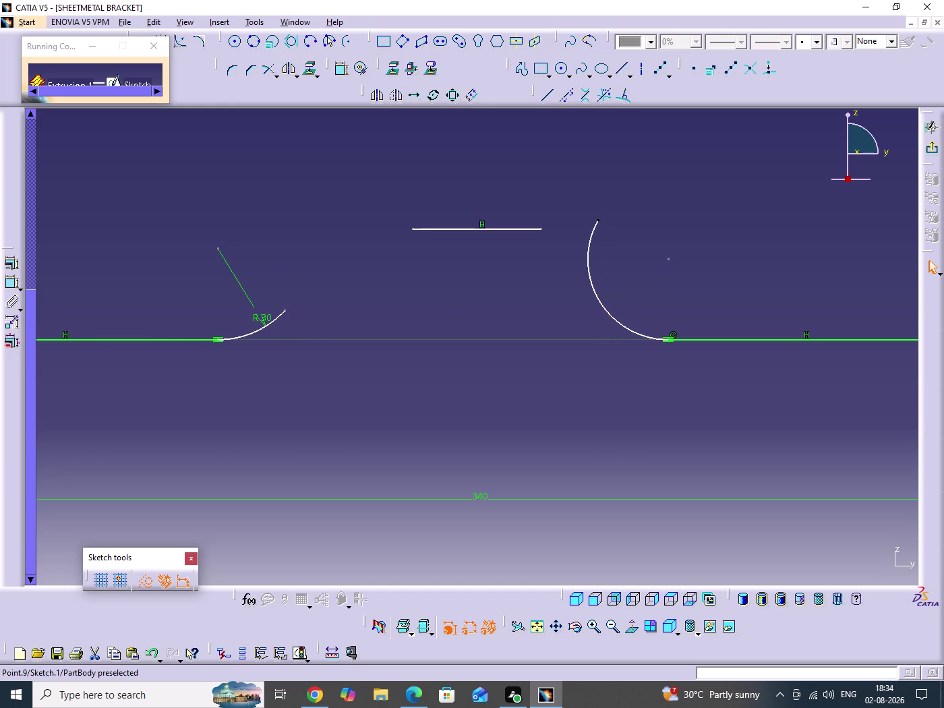
drag(598, 221, 614, 305)
click(409, 300)
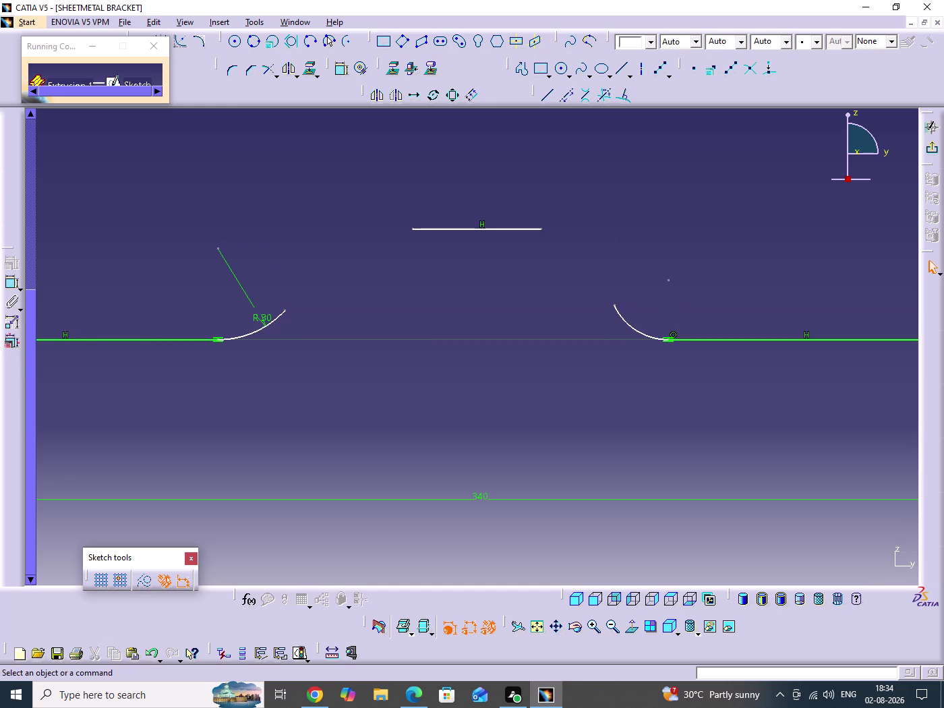
middle_drag(425, 312, 450, 362)
click(342, 74)
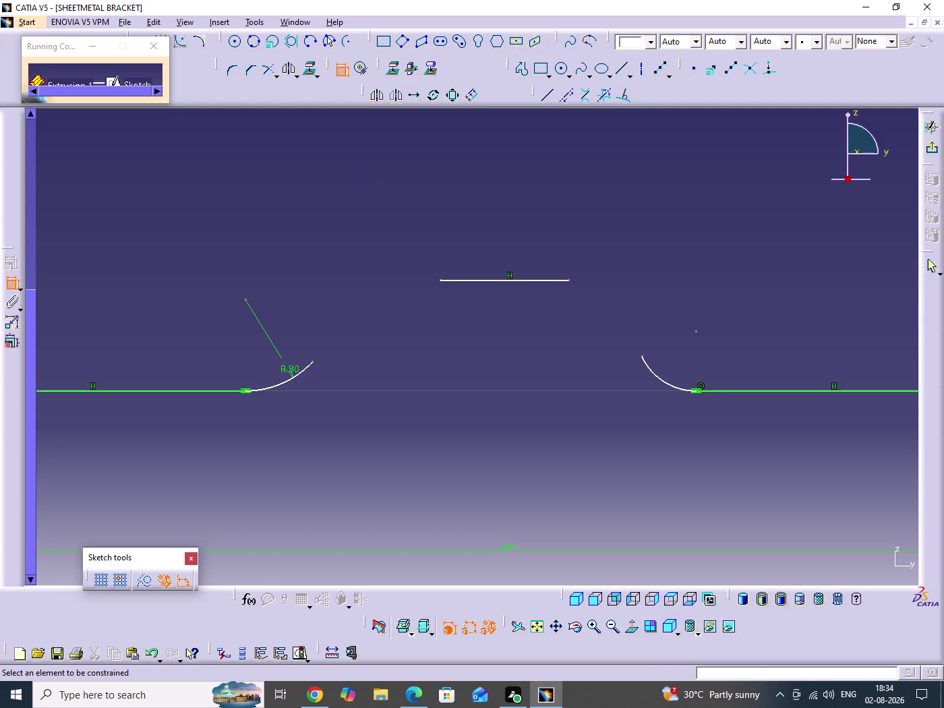
click(342, 72)
click(378, 223)
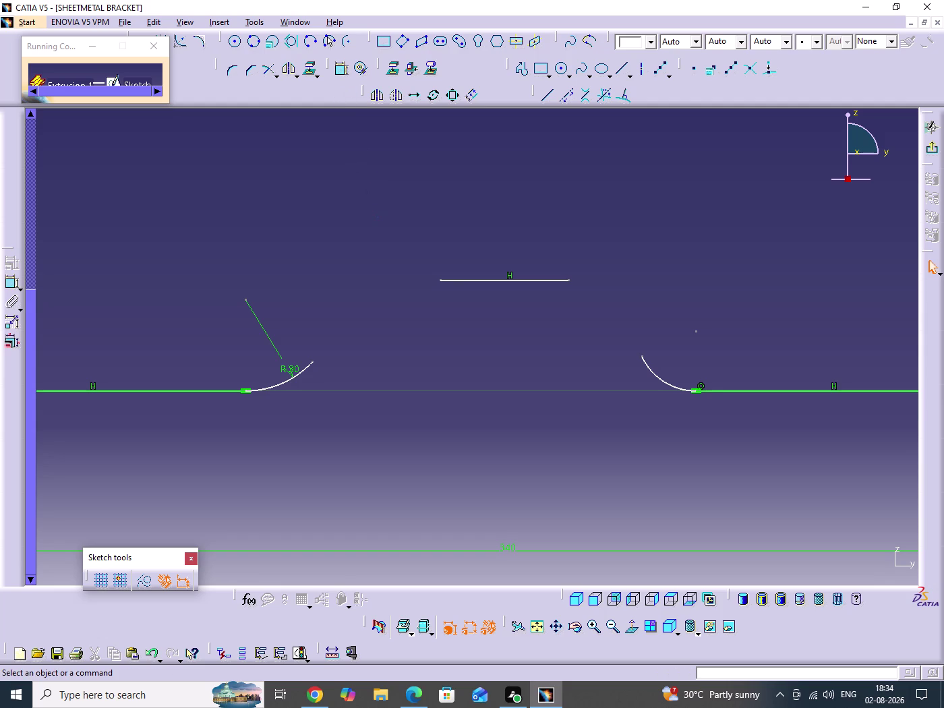
click(545, 99)
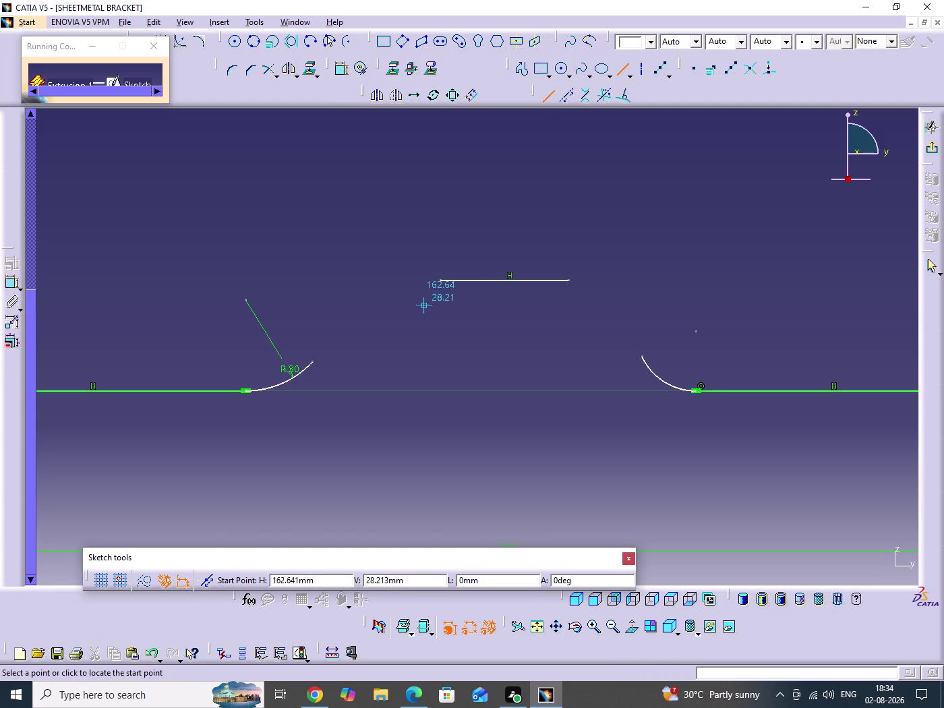
Draw the left slanted line angling down toward the left corner arc.
click(424, 290)
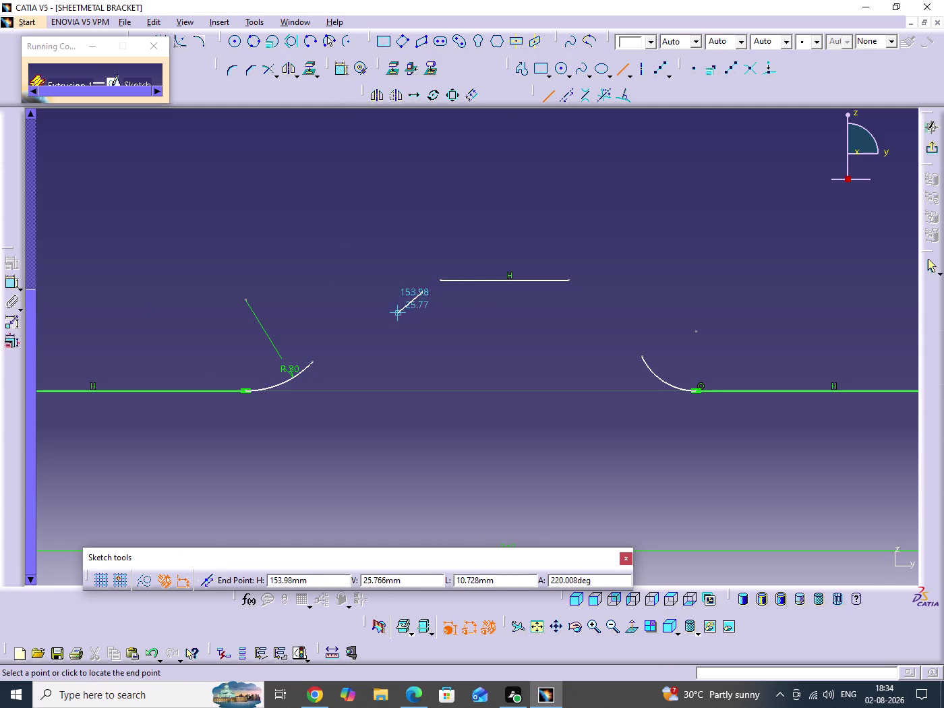
click(382, 323)
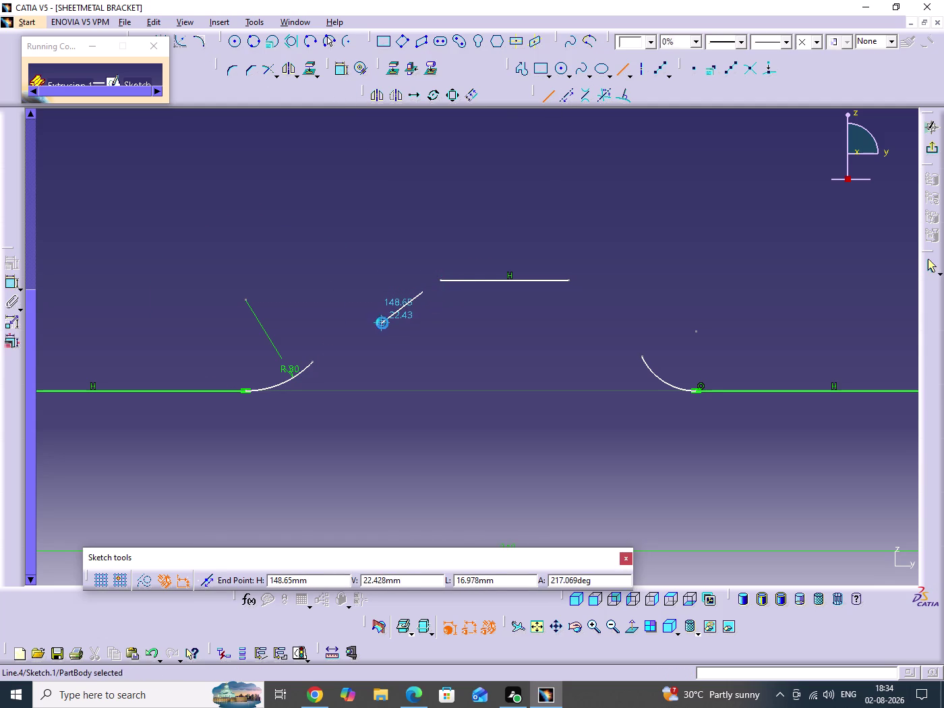
click(590, 165)
Draw the matching right slanted line angling down toward the right corner arc.
click(545, 100)
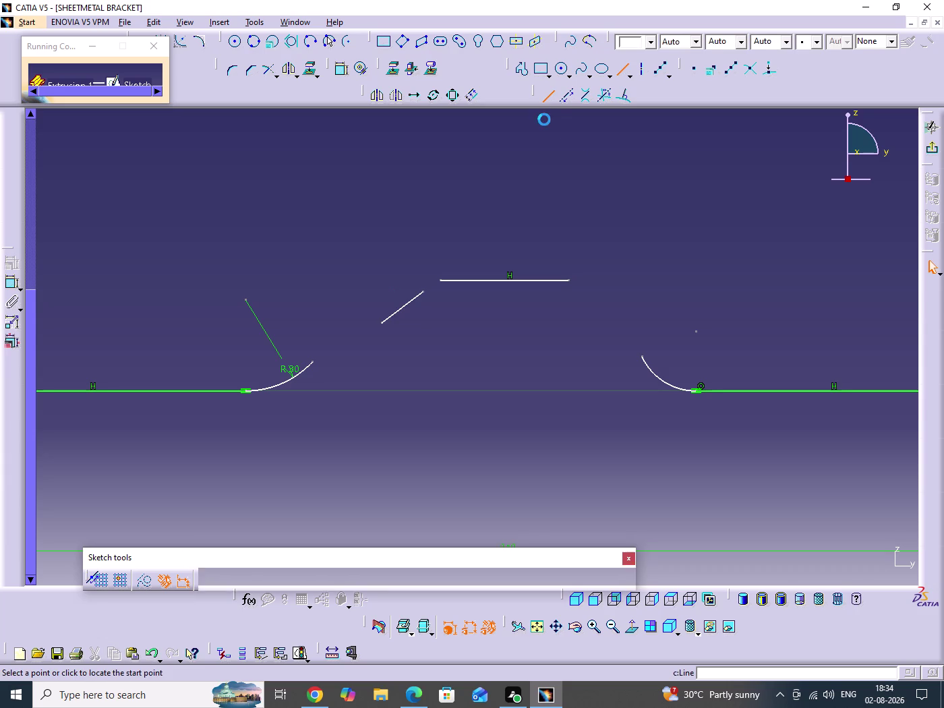
click(606, 291)
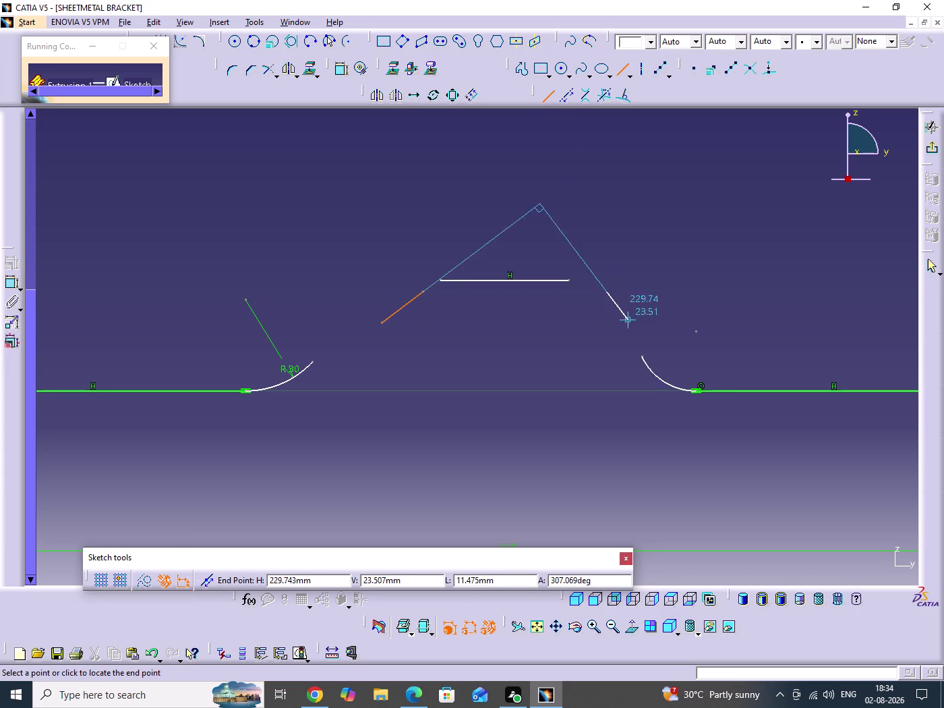
middle_drag(652, 336, 657, 312)
click(652, 336)
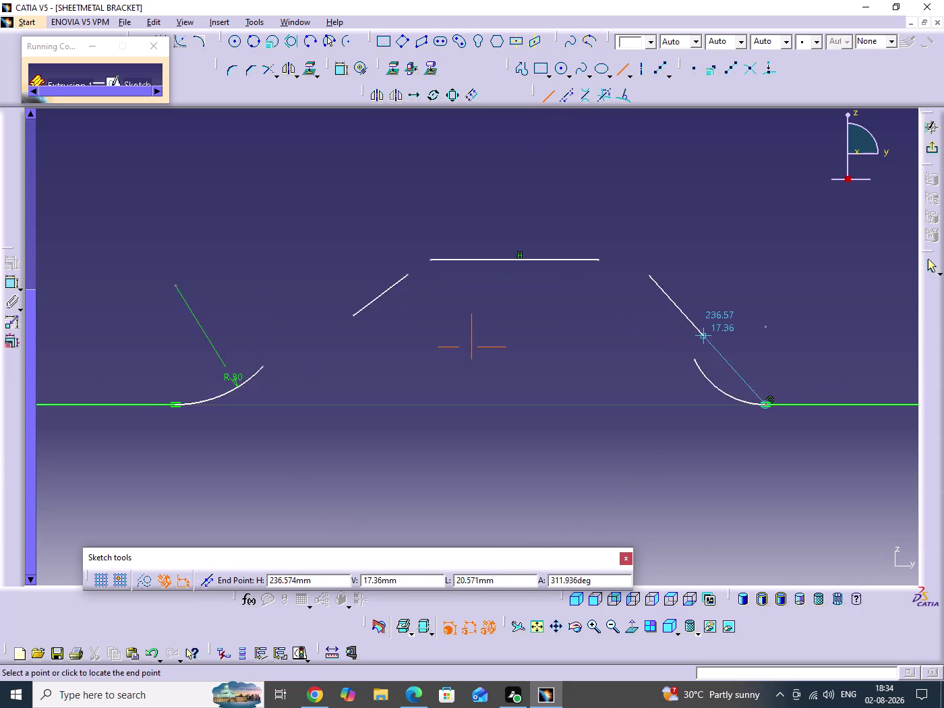
middle_drag(657, 312, 656, 294)
middle_drag(636, 320, 517, 348)
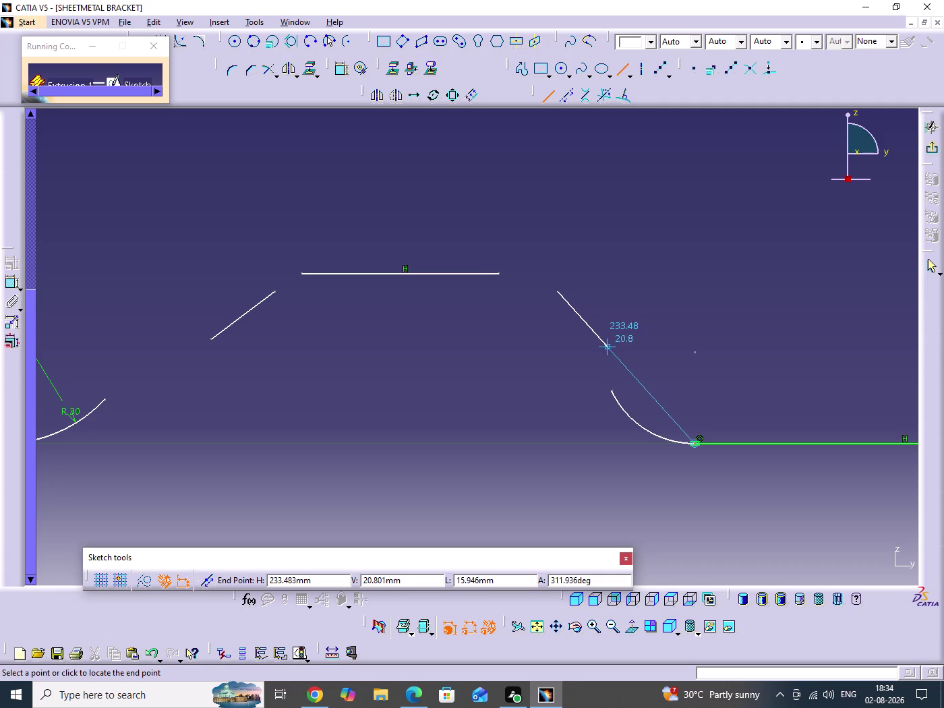
Select the right slanted line and reposition the sketch view around it.
click(615, 347)
click(657, 331)
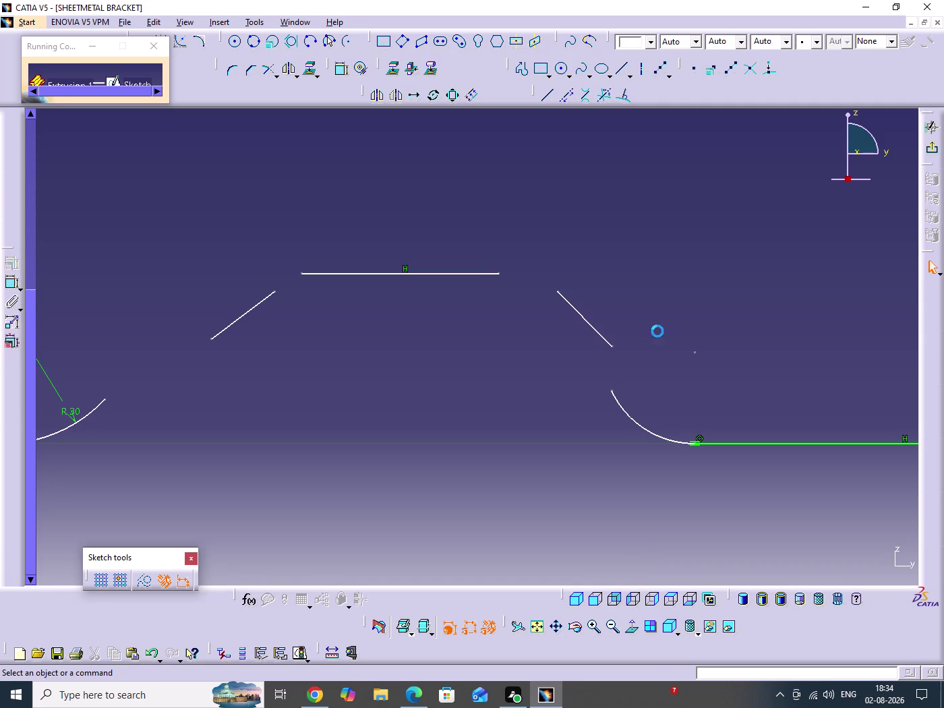
middle_drag(614, 341, 737, 393)
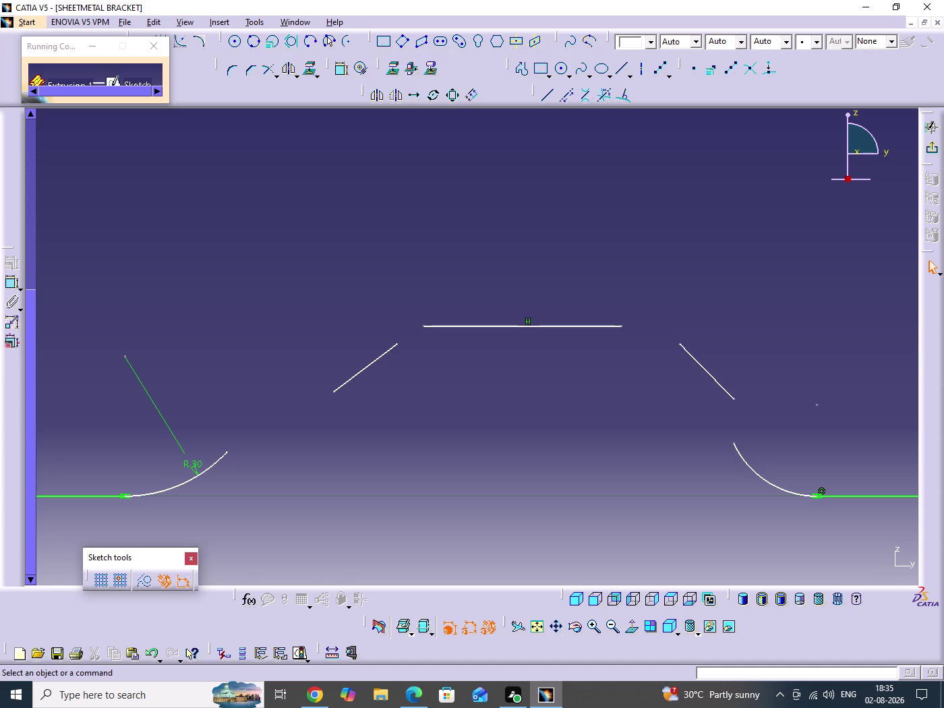
double_click(564, 419)
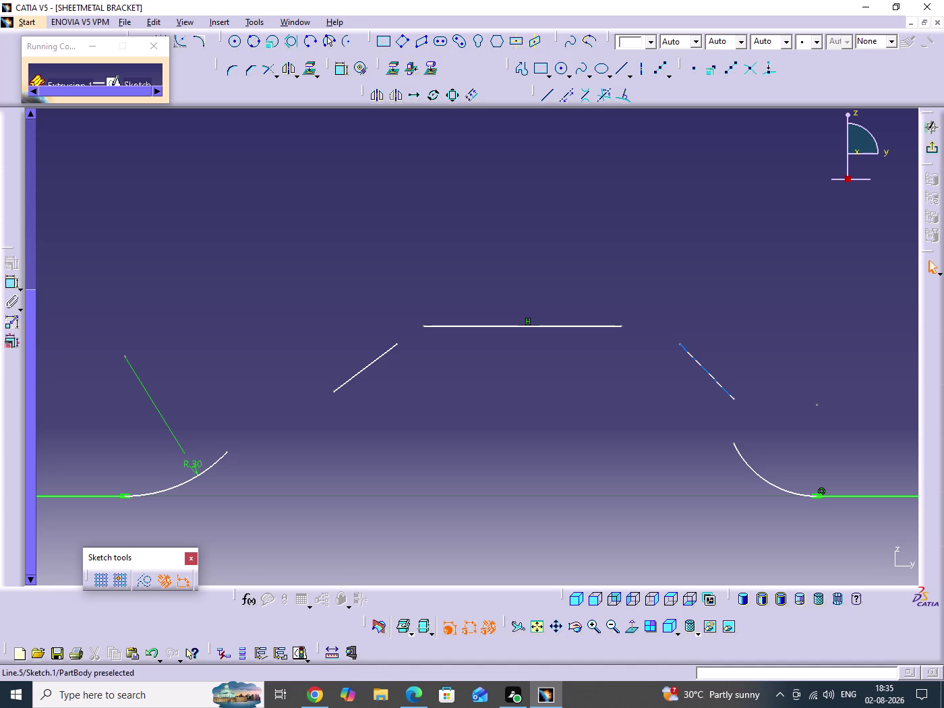
middle_drag(487, 424, 642, 389)
middle_drag(639, 388, 578, 352)
middle_drag(592, 355, 597, 397)
click(592, 356)
scroll(down, 3)
middle_drag(610, 408, 561, 430)
click(331, 158)
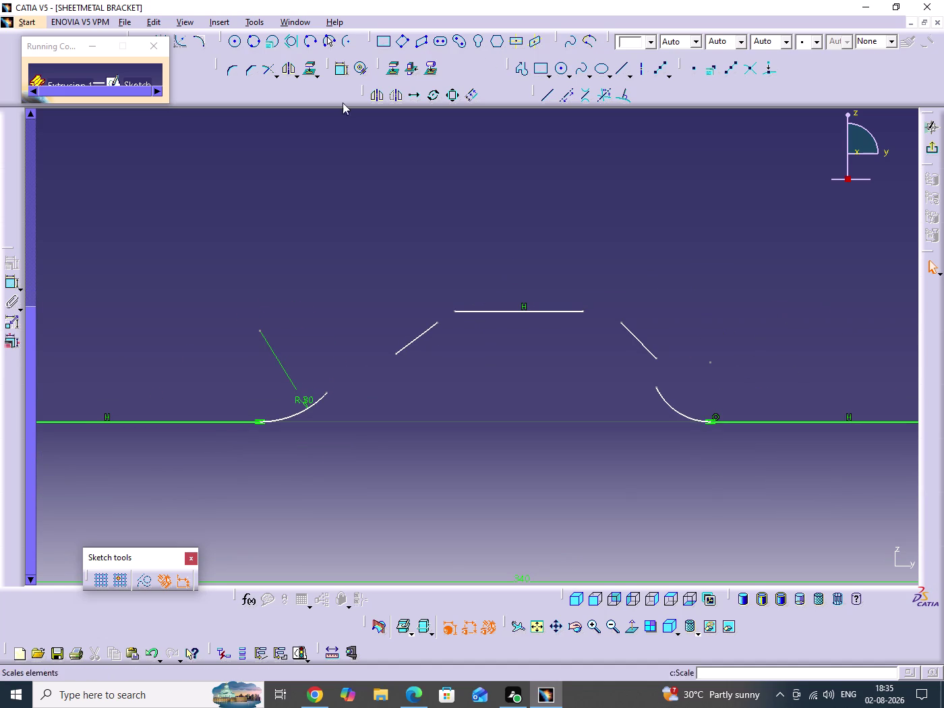
Make the left sloped line coincident with the left arc and the top line.
double_click(341, 73)
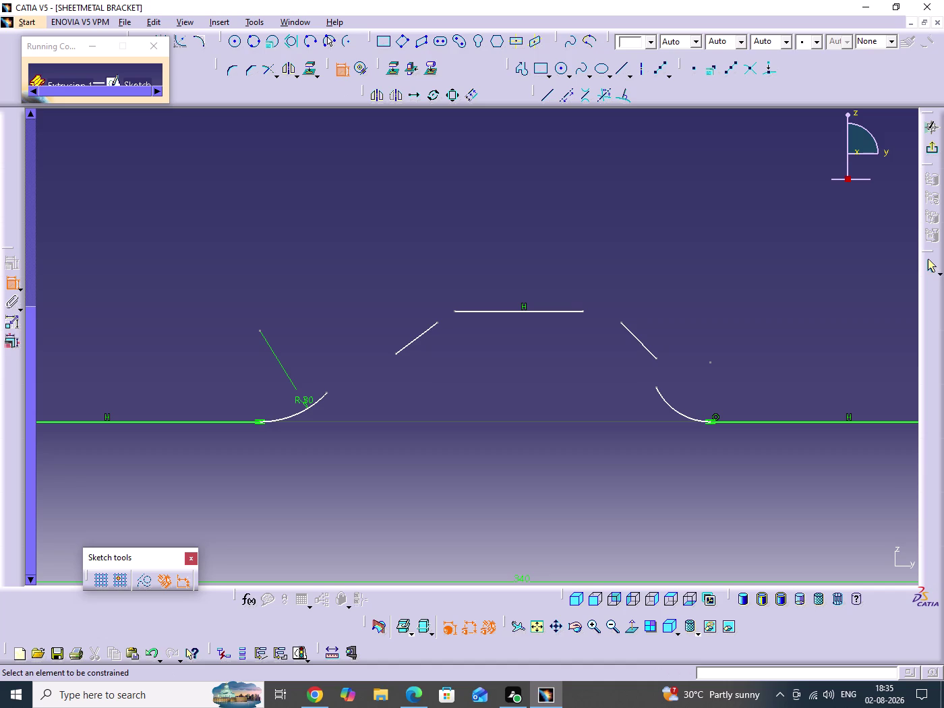
click(328, 395)
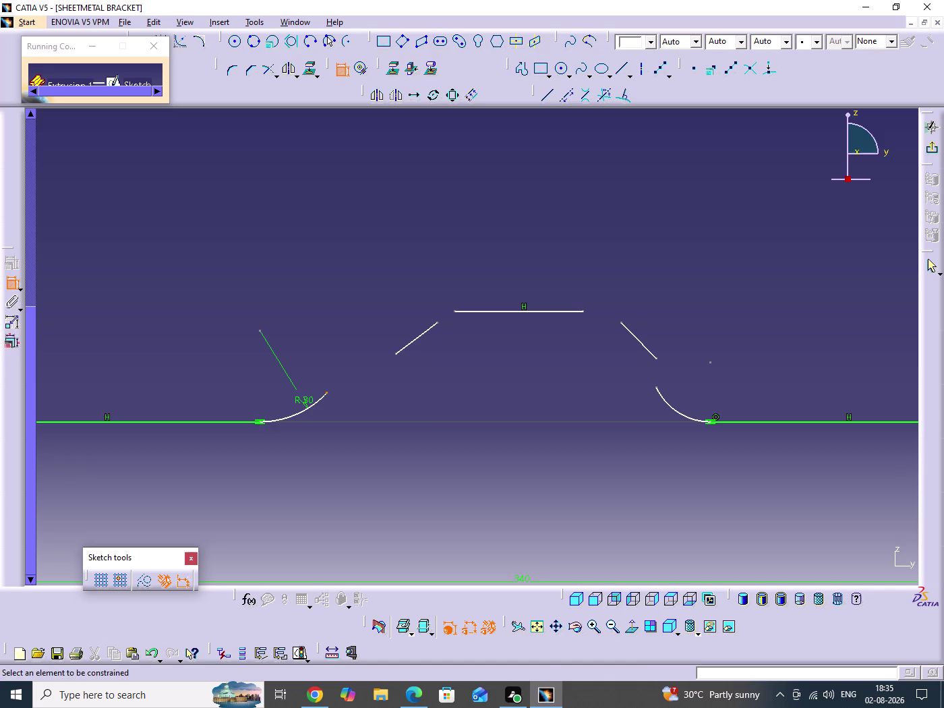
click(395, 353)
right_click(336, 297)
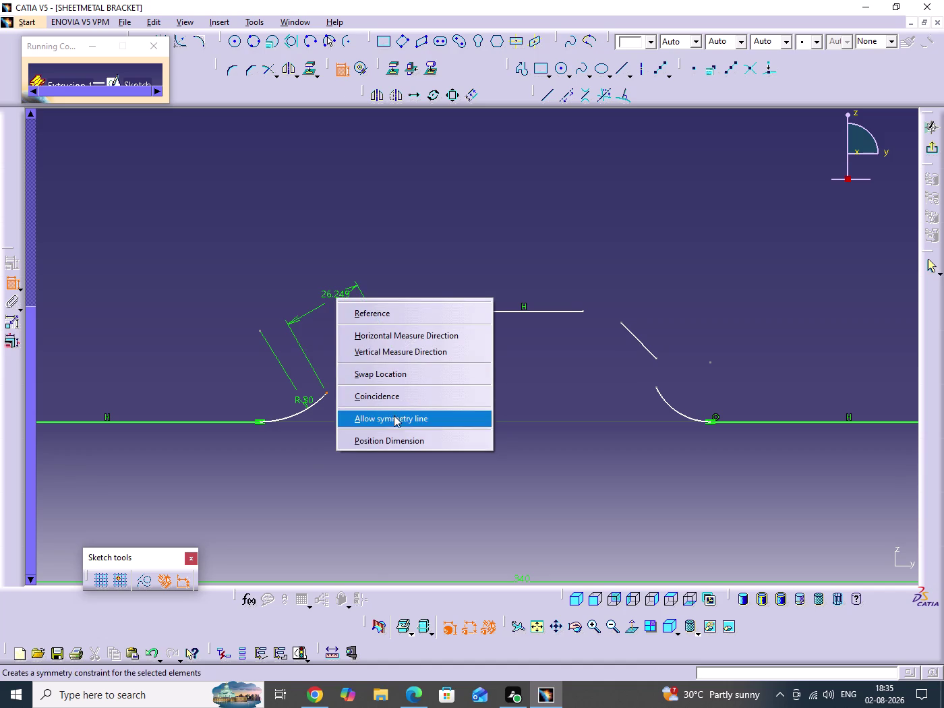
click(374, 399)
click(482, 397)
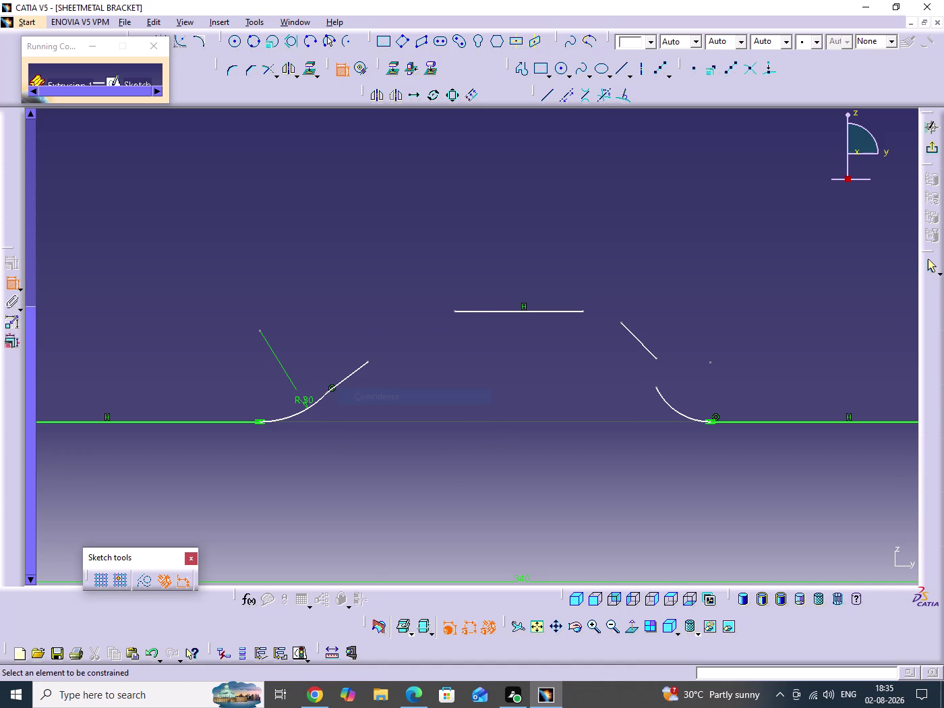
click(454, 311)
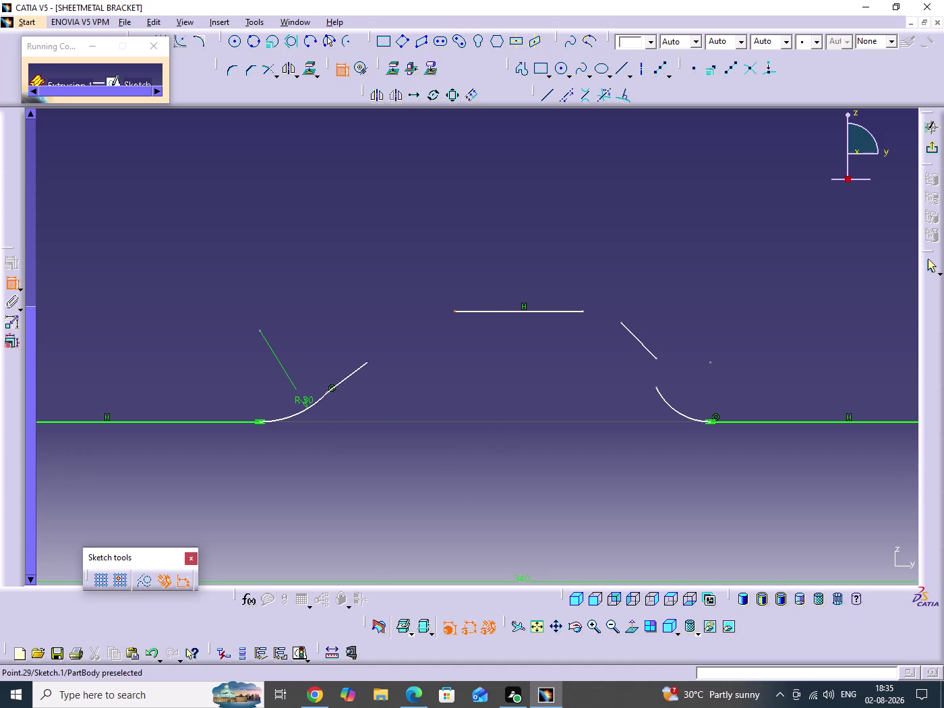
click(369, 360)
right_click(388, 287)
click(458, 386)
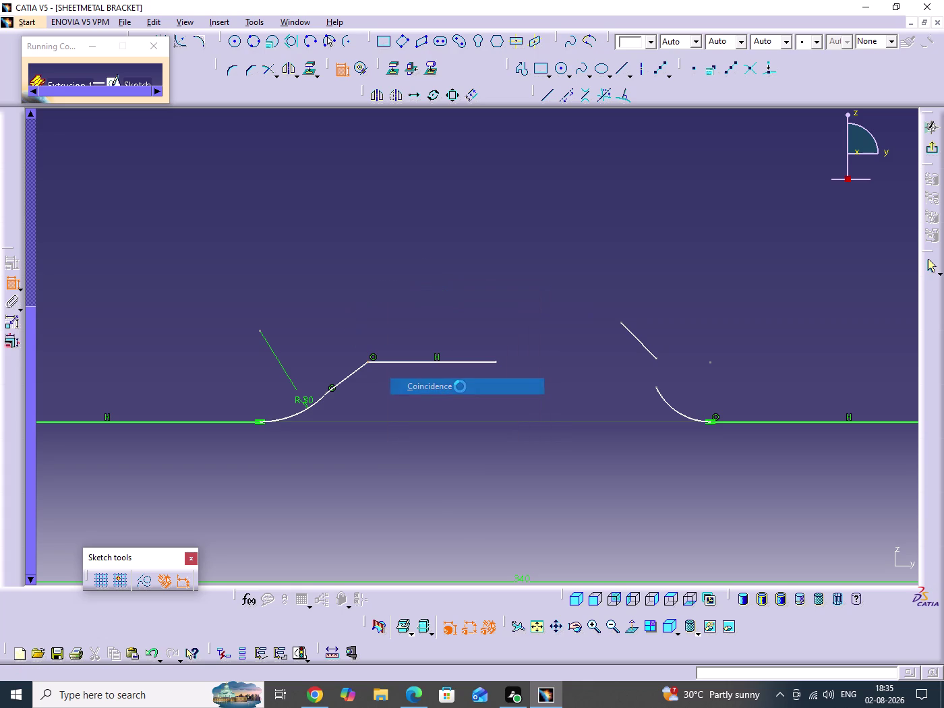
Make the right sloped line coincident with the top line and the right arc.
click(497, 363)
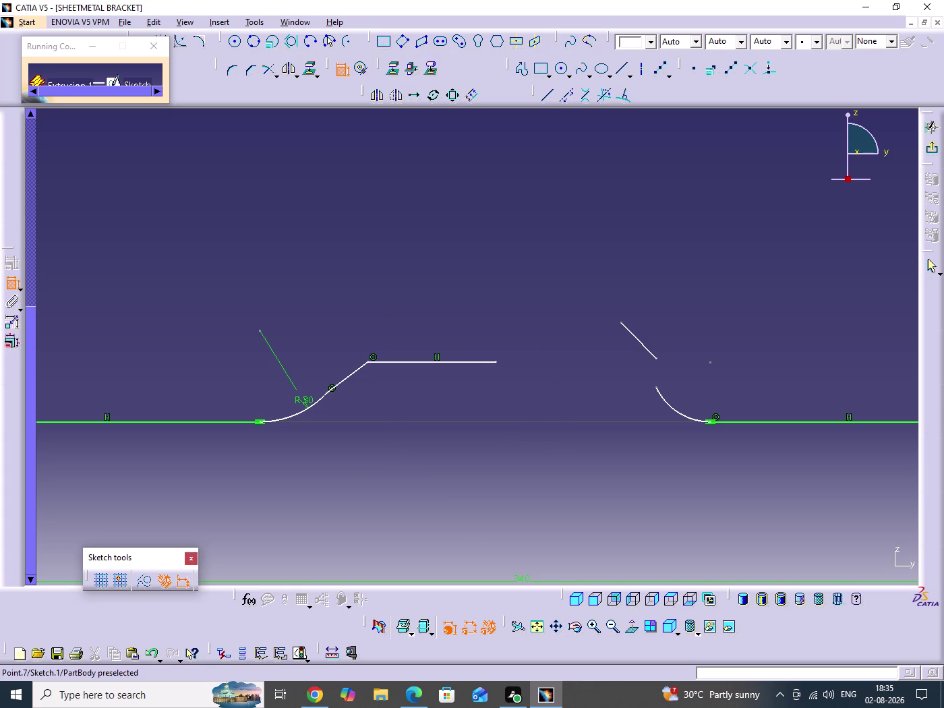
click(620, 321)
right_click(574, 263)
click(633, 358)
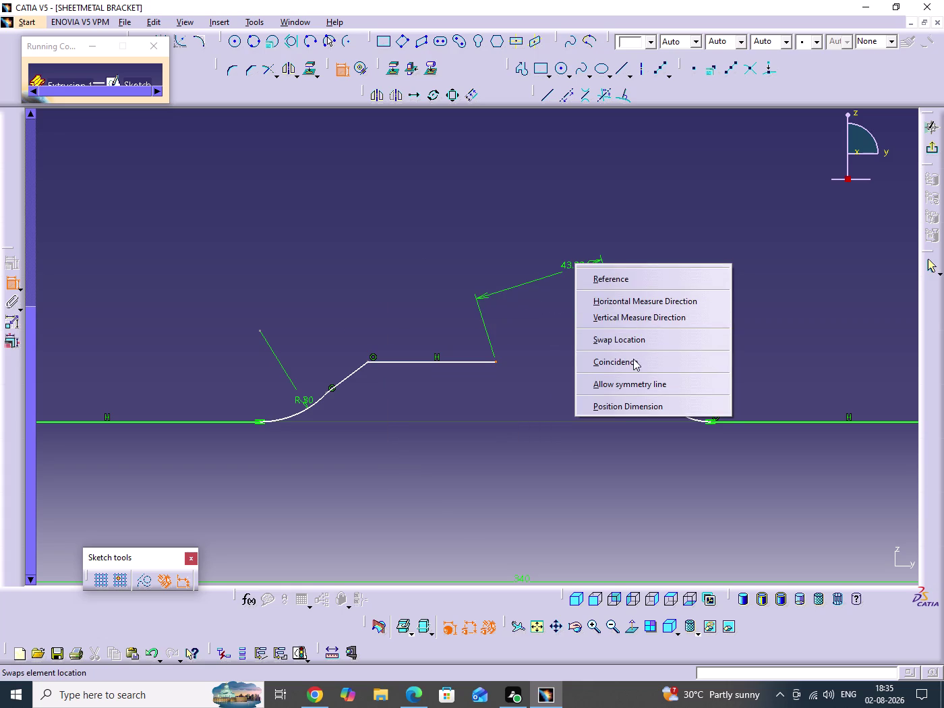
click(530, 399)
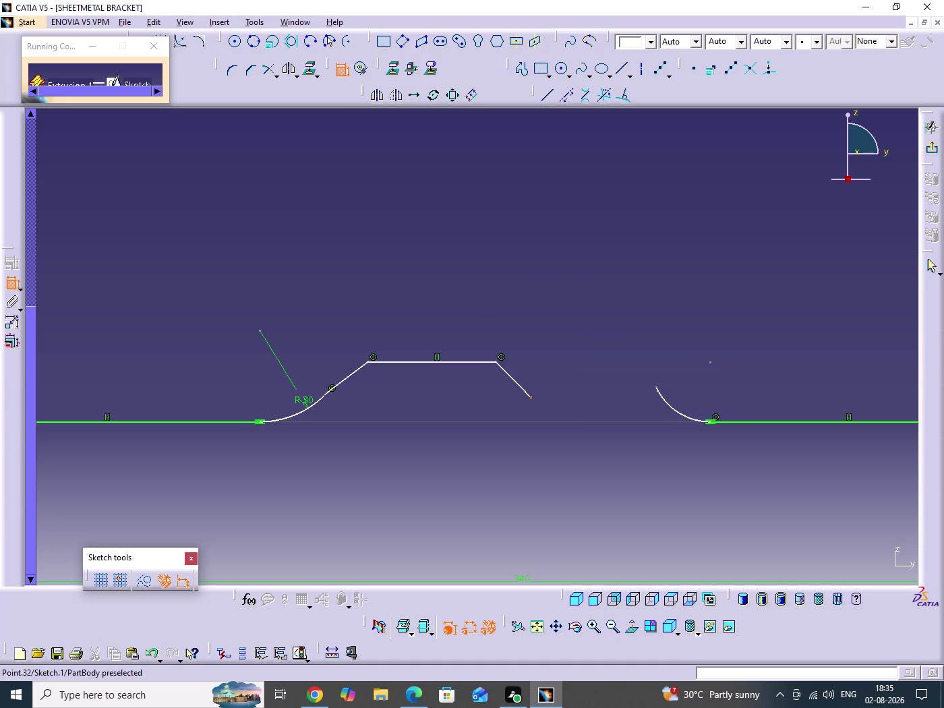
click(657, 384)
right_click(644, 307)
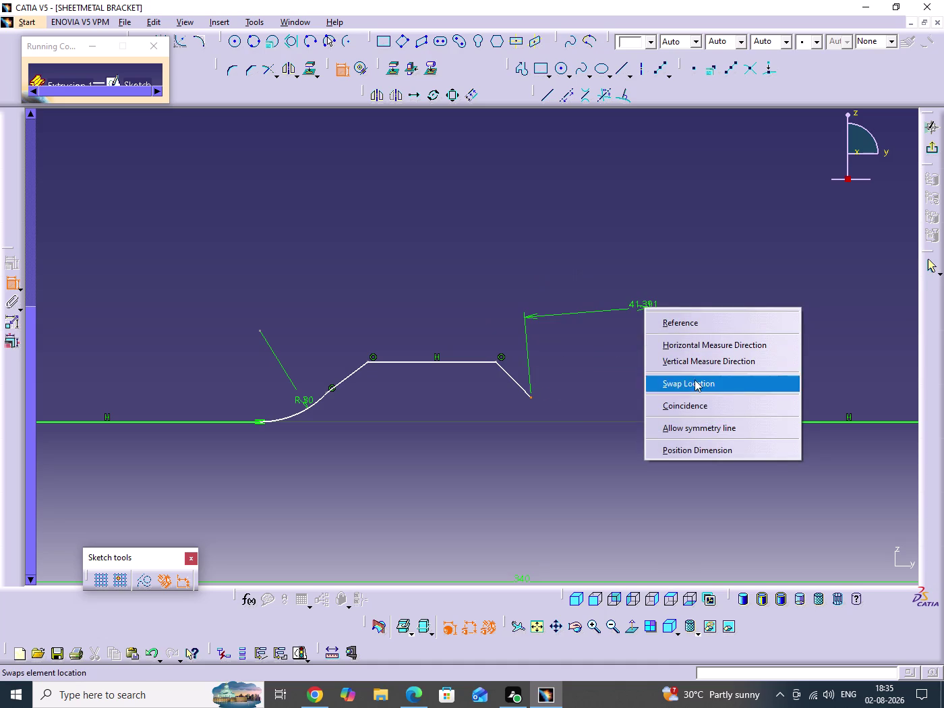
click(701, 403)
click(649, 336)
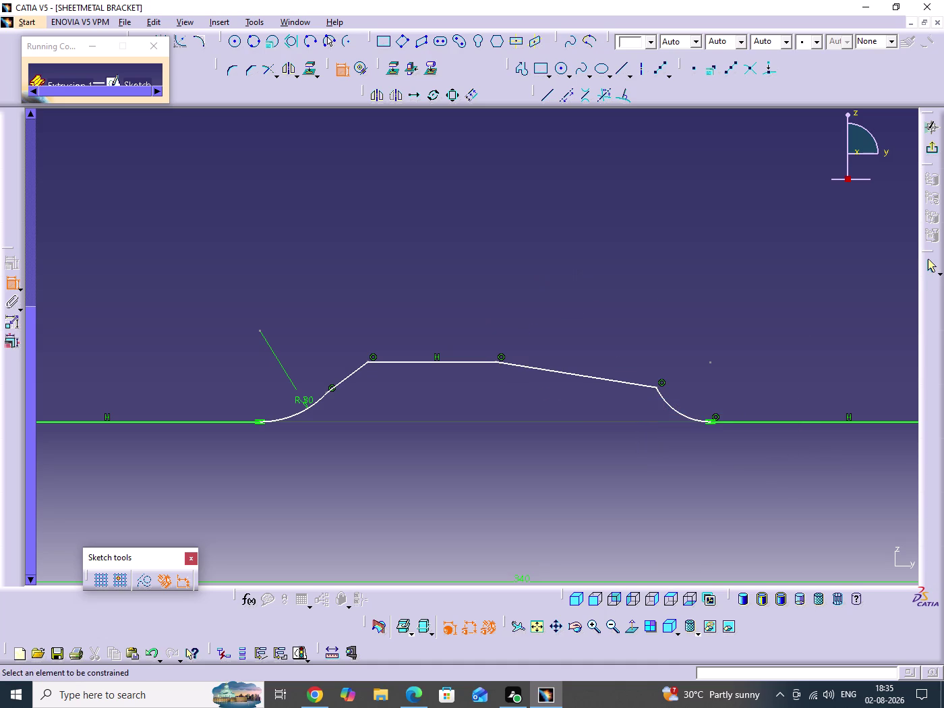
click(342, 74)
click(548, 272)
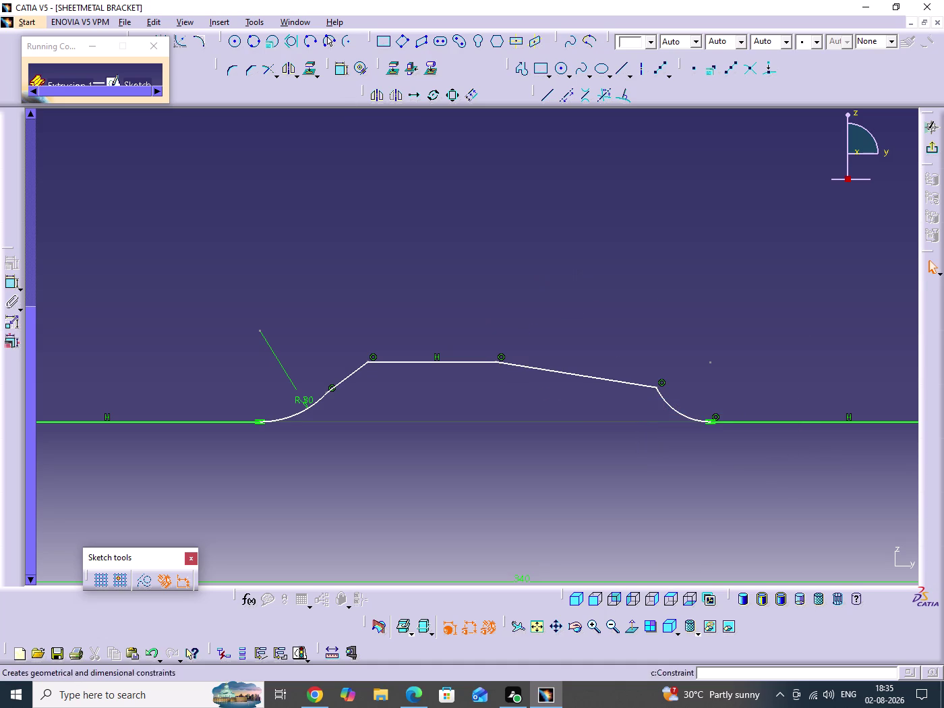
Drag the top horizontal line well upward, making a tall steep hump, and recentre the view.
middle_drag(513, 333, 529, 306)
drag(479, 337, 509, 243)
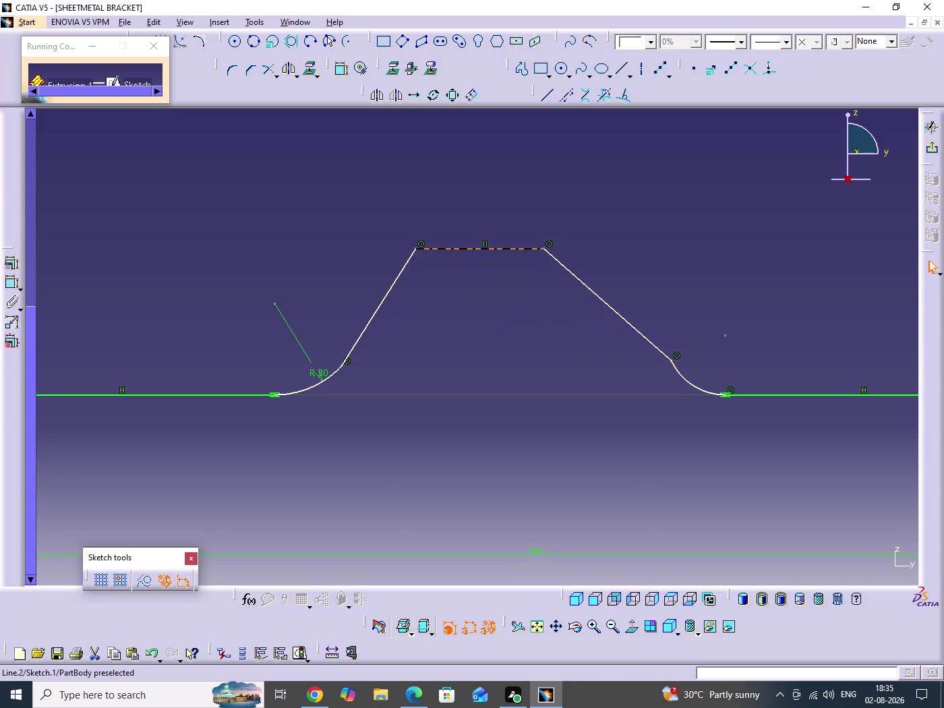
drag(509, 243, 510, 233)
click(481, 335)
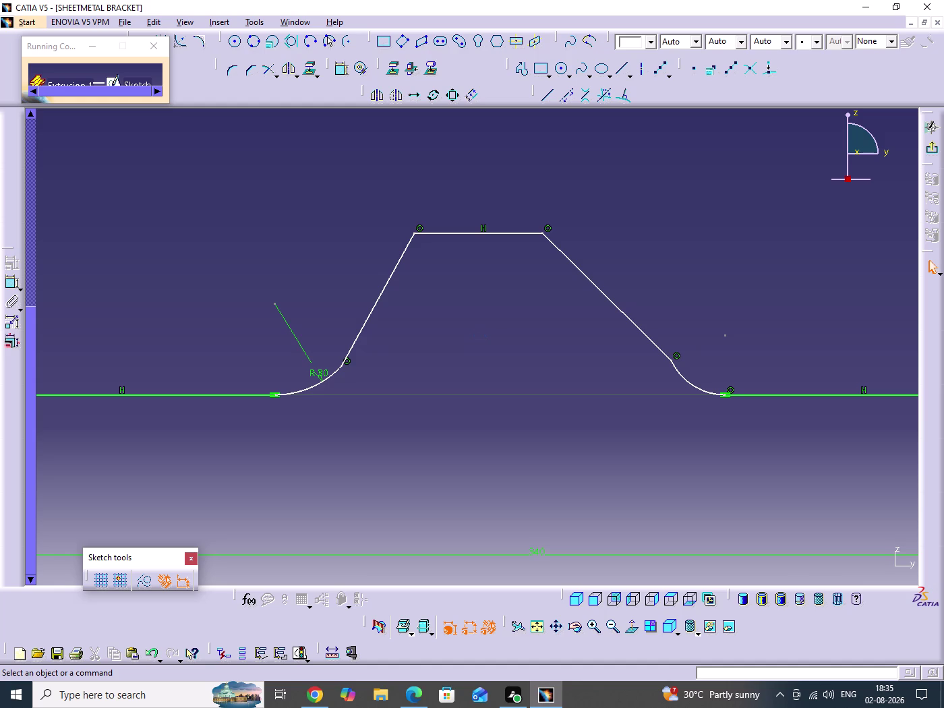
double_click(549, 336)
middle_drag(538, 348, 563, 323)
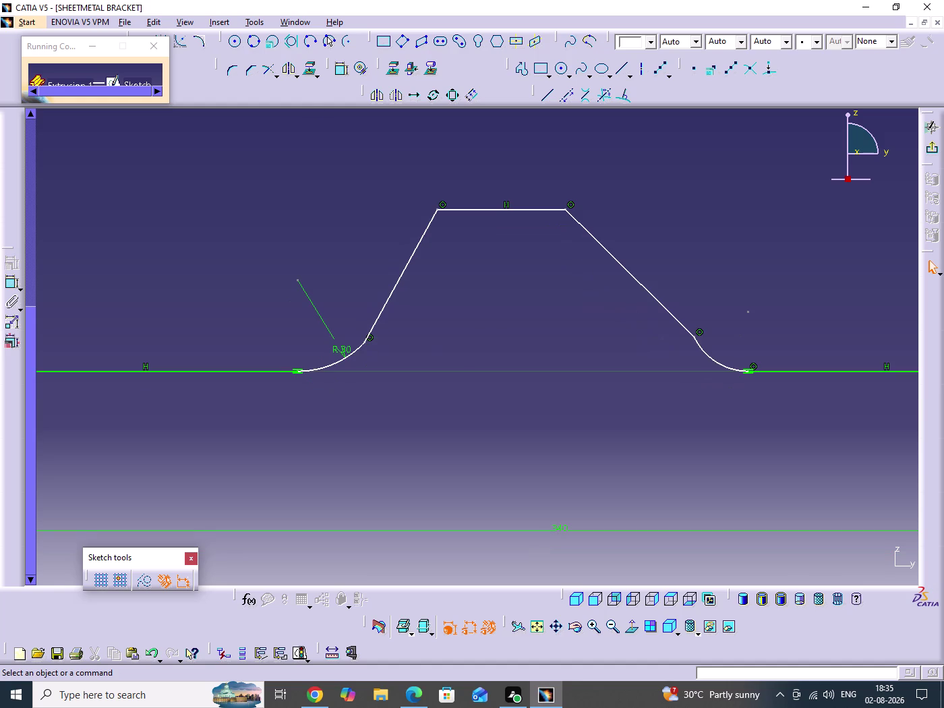
double_click(327, 176)
middle_drag(392, 227, 366, 209)
middle_drag(606, 329, 588, 324)
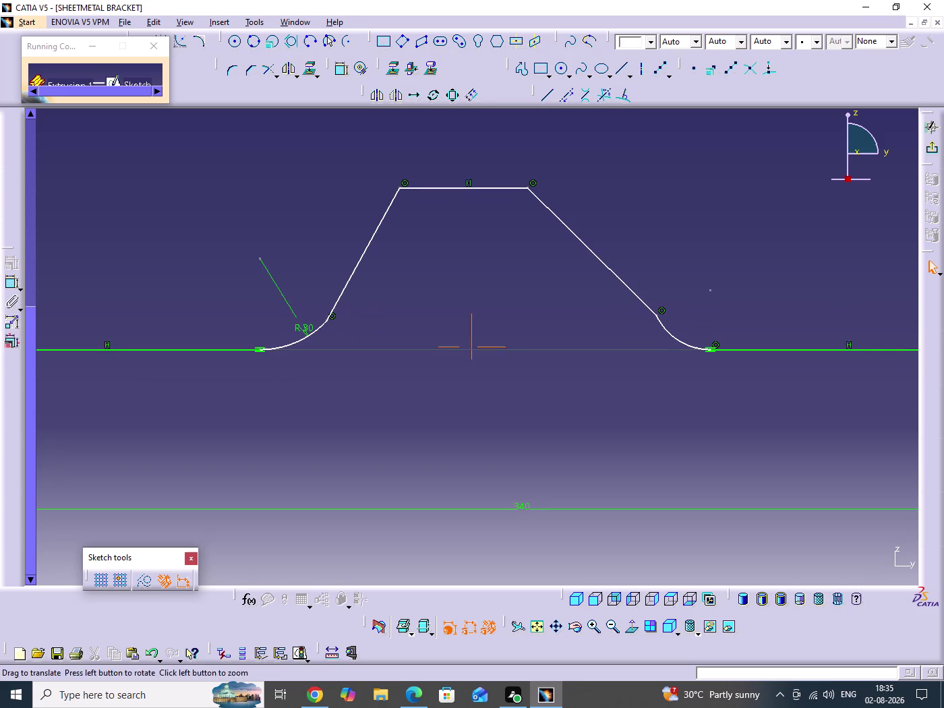
middle_drag(588, 324, 573, 320)
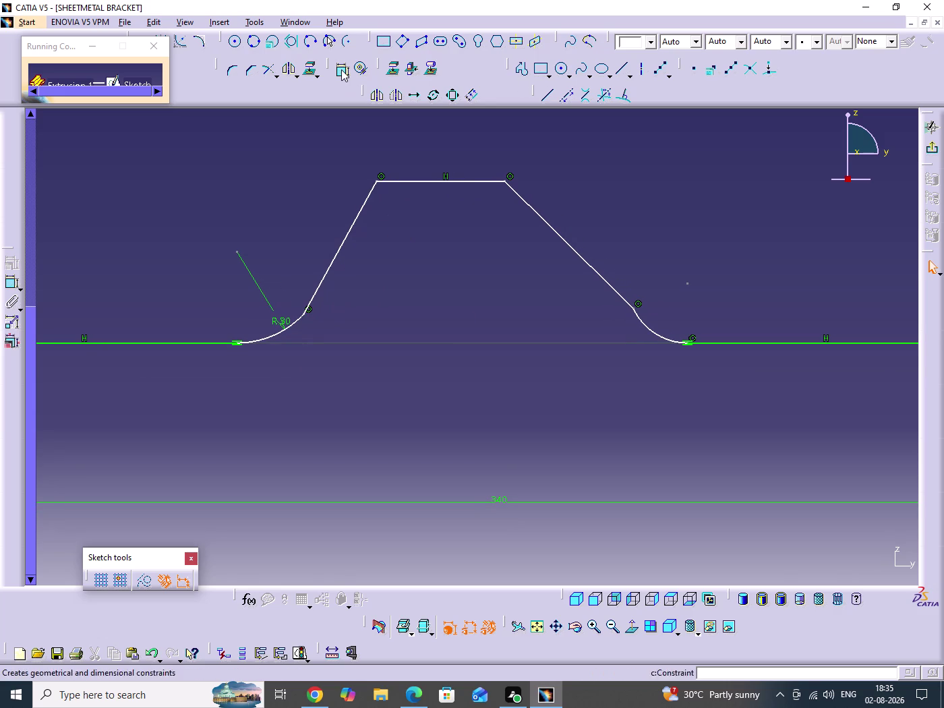
Make the right corner arc tangent to the right sloped line.
double_click(342, 70)
click(639, 321)
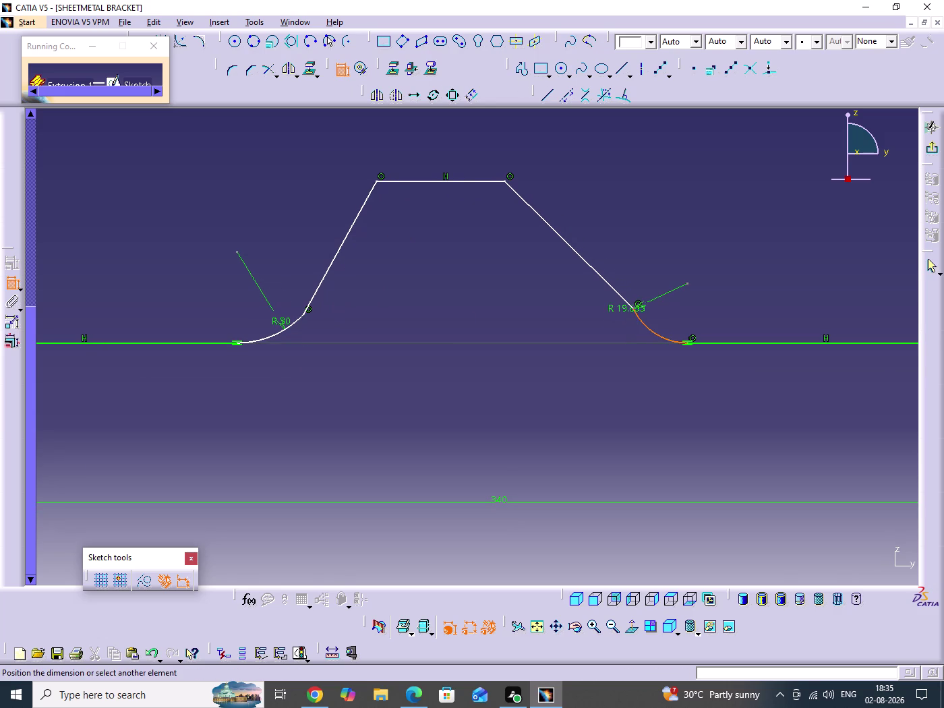
click(620, 293)
right_click(650, 249)
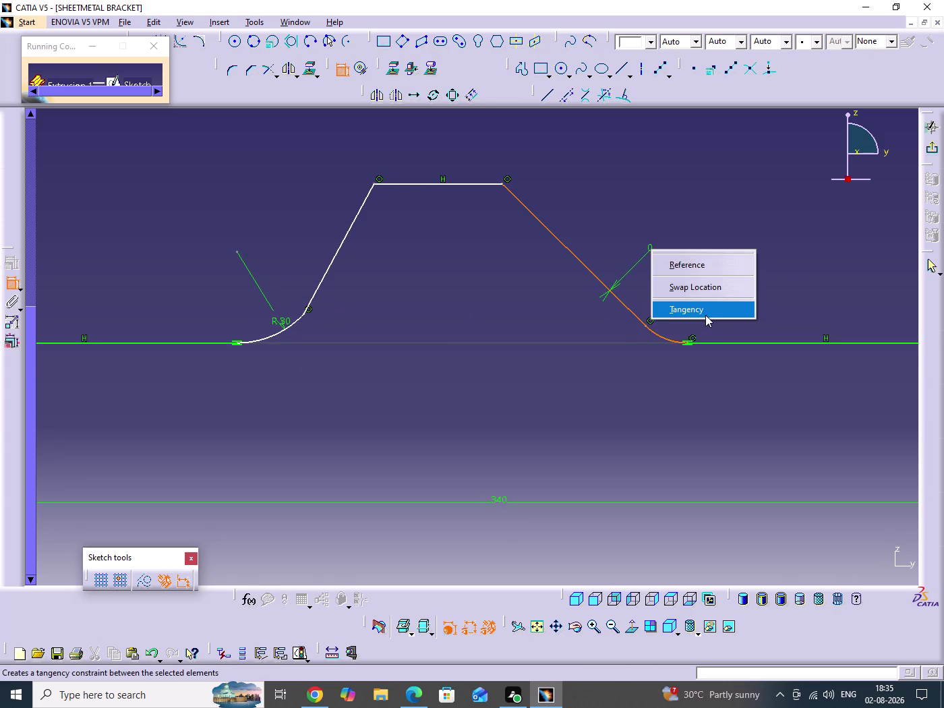
click(705, 314)
middle_drag(557, 343, 618, 409)
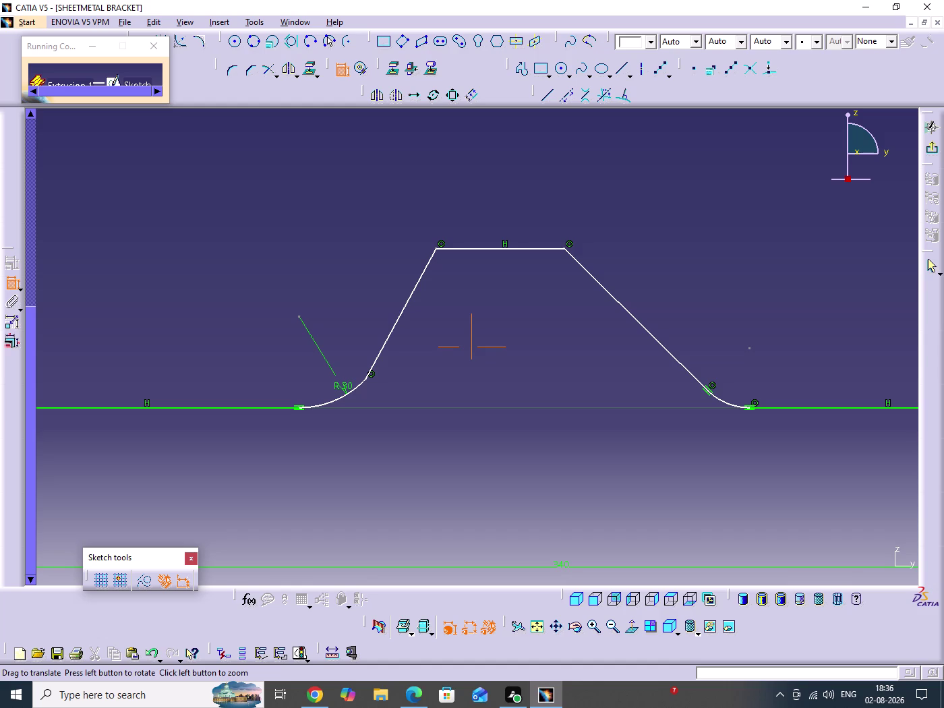
Drag the top line's right corner outward to widen the flat top.
click(343, 73)
click(370, 244)
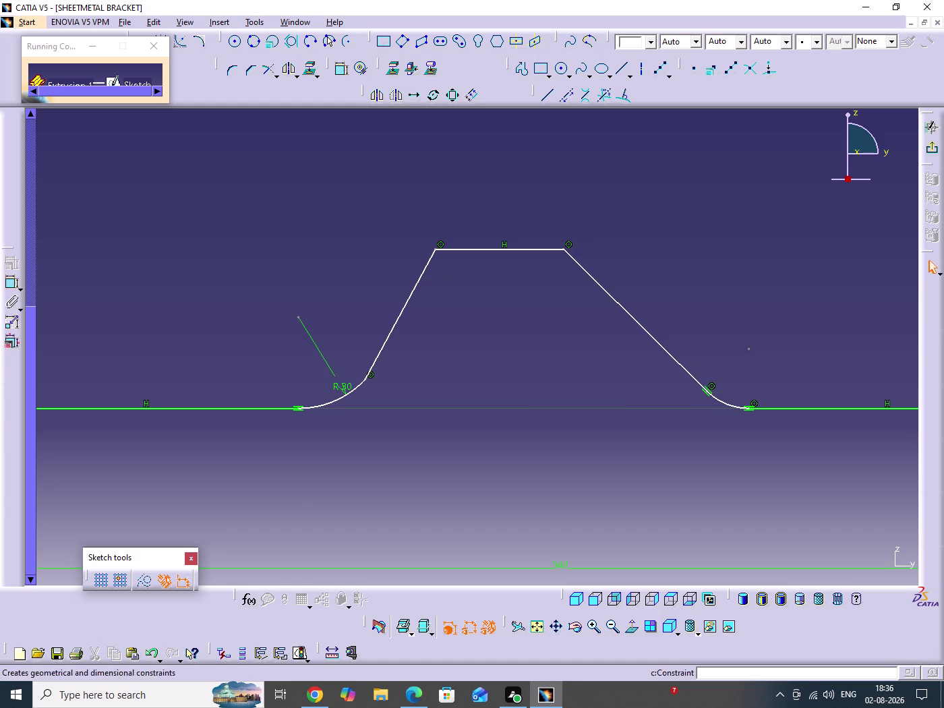
middle_drag(423, 310, 427, 273)
double_click(502, 314)
middle_drag(582, 337, 556, 318)
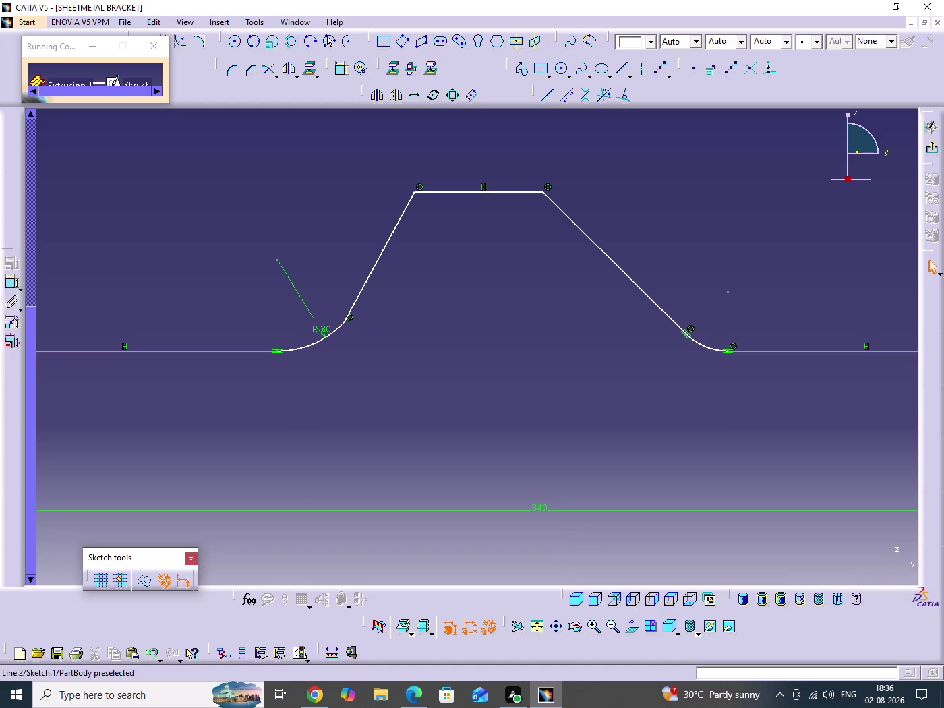
drag(542, 194, 623, 238)
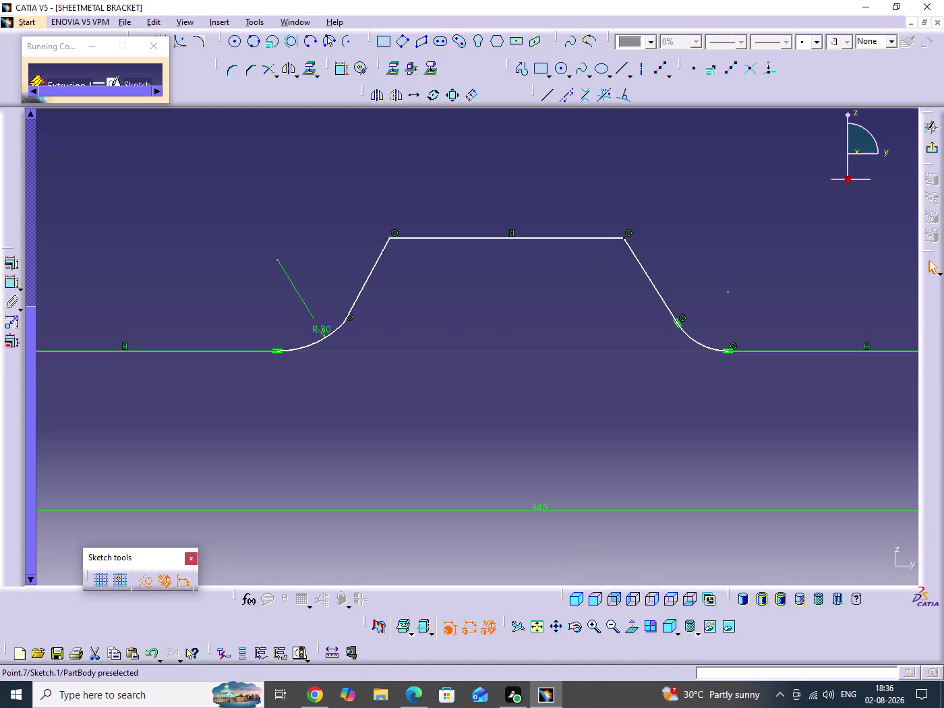
drag(624, 239, 630, 245)
double_click(574, 293)
middle_drag(572, 296, 533, 256)
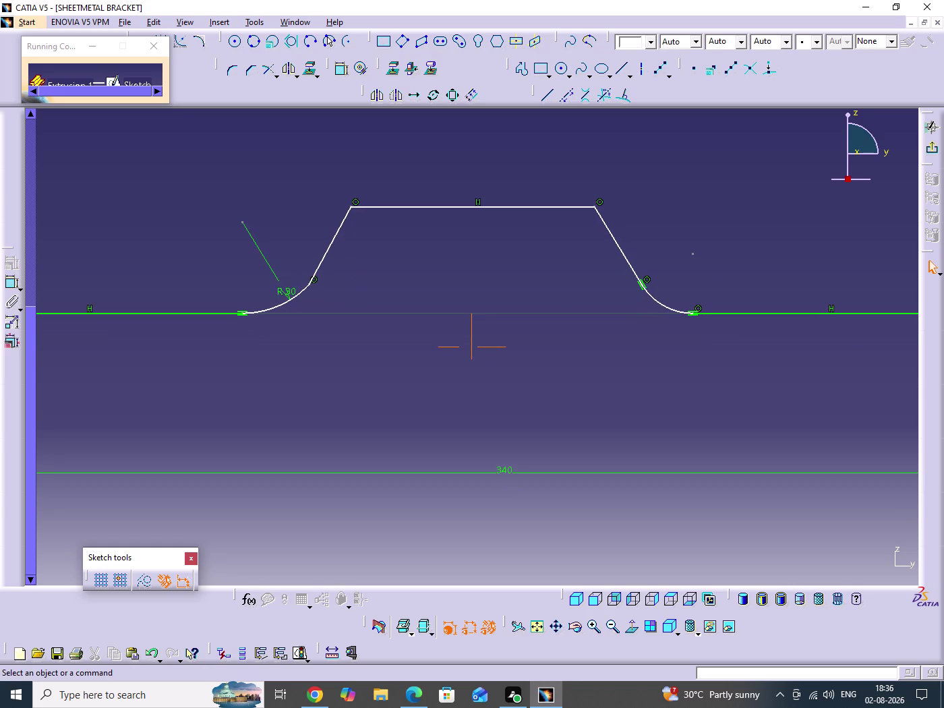
click(473, 268)
Make the left corner arc tangent to the left sloped line.
click(339, 70)
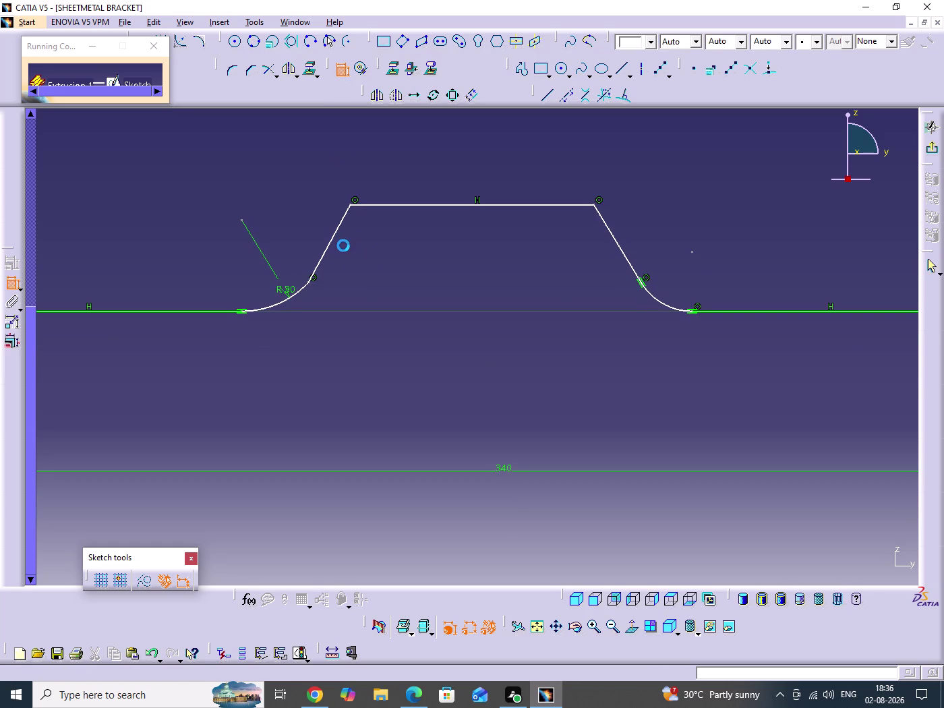
click(323, 256)
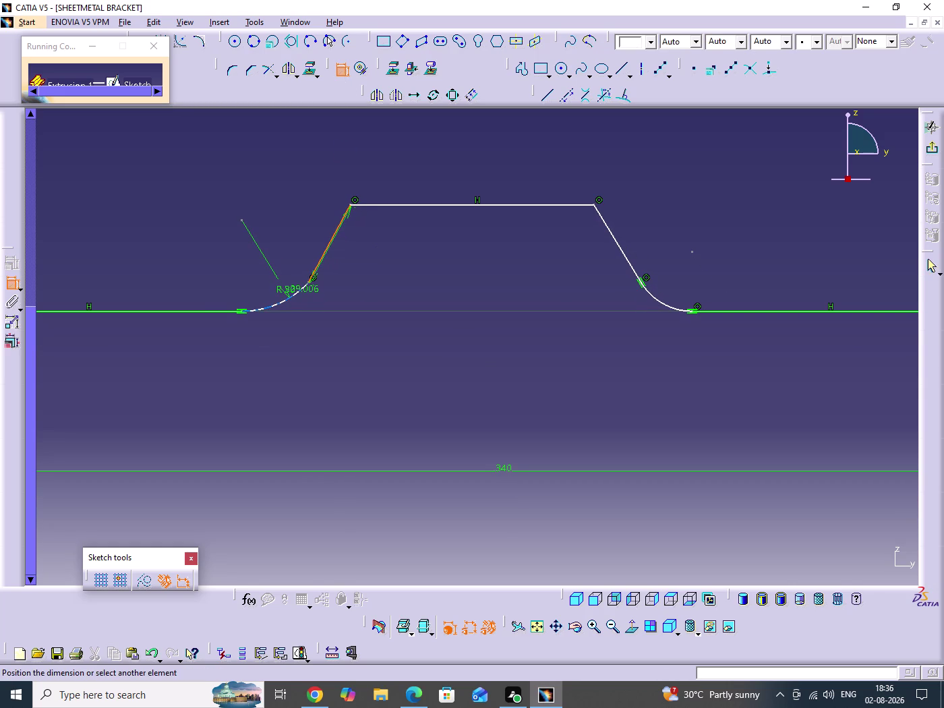
click(303, 289)
right_click(403, 271)
click(443, 331)
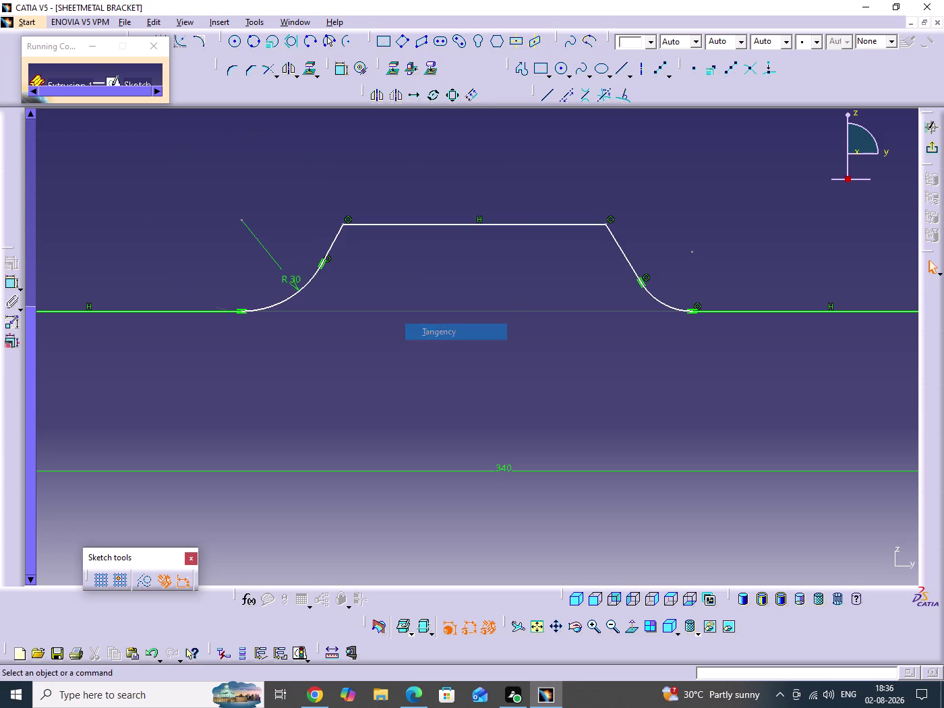
click(444, 280)
middle_drag(517, 250, 523, 269)
click(517, 250)
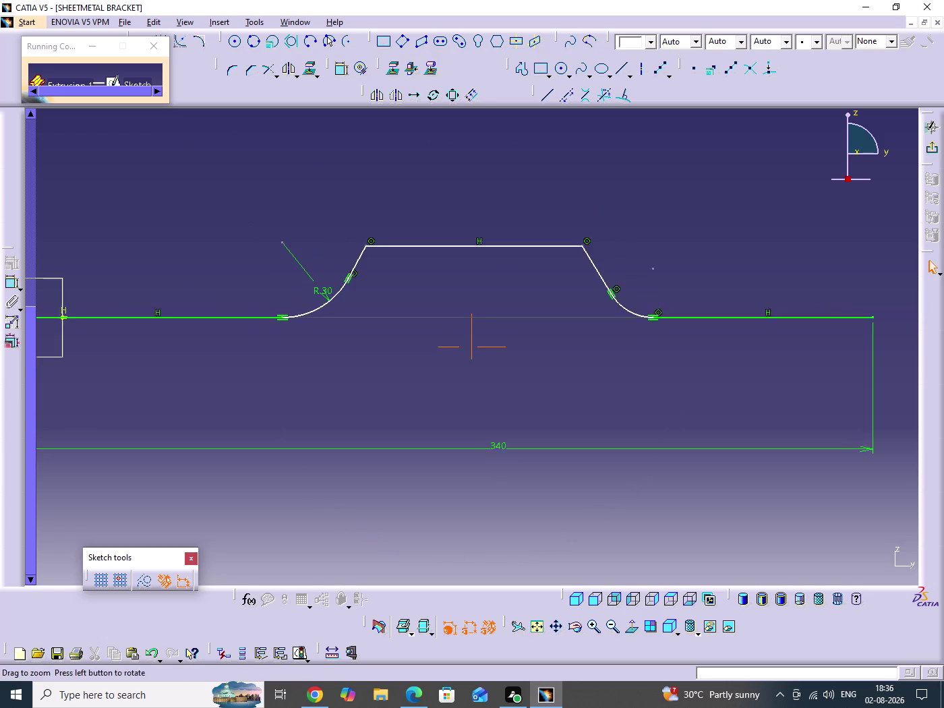
Zoom out to show the full 340 length and raise the top line higher.
middle_drag(523, 268, 523, 274)
middle_drag(519, 284, 524, 311)
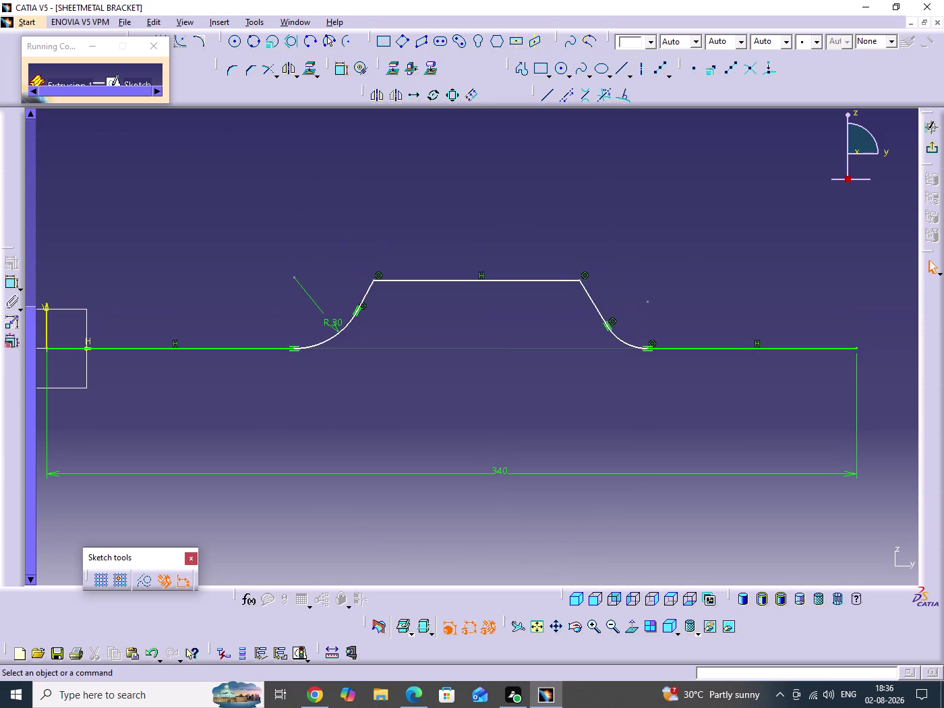
click(484, 320)
double_click(394, 215)
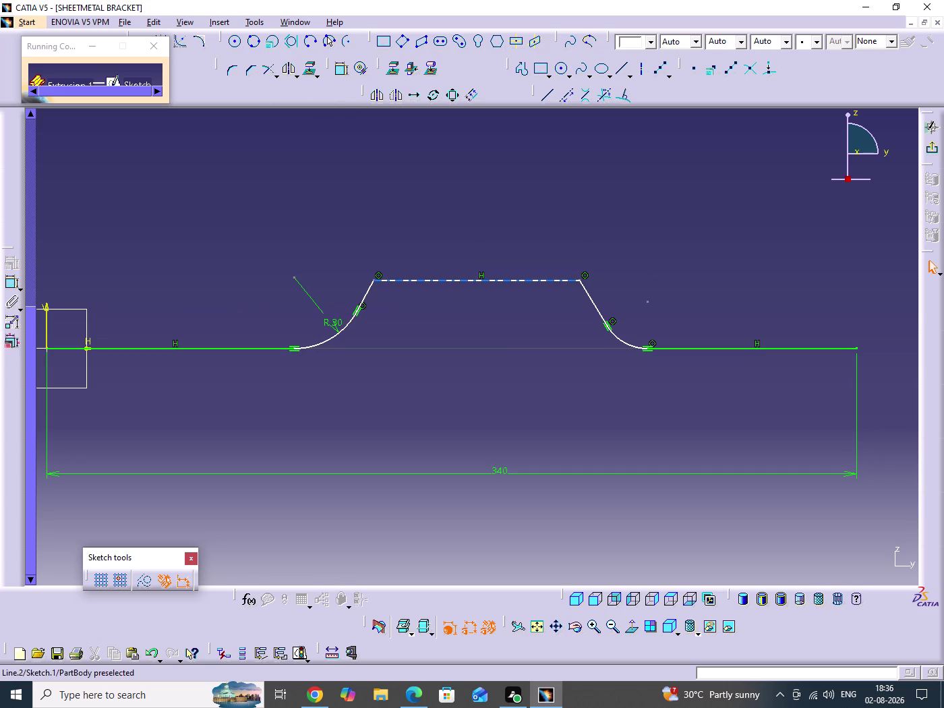
drag(533, 280, 536, 238)
click(516, 293)
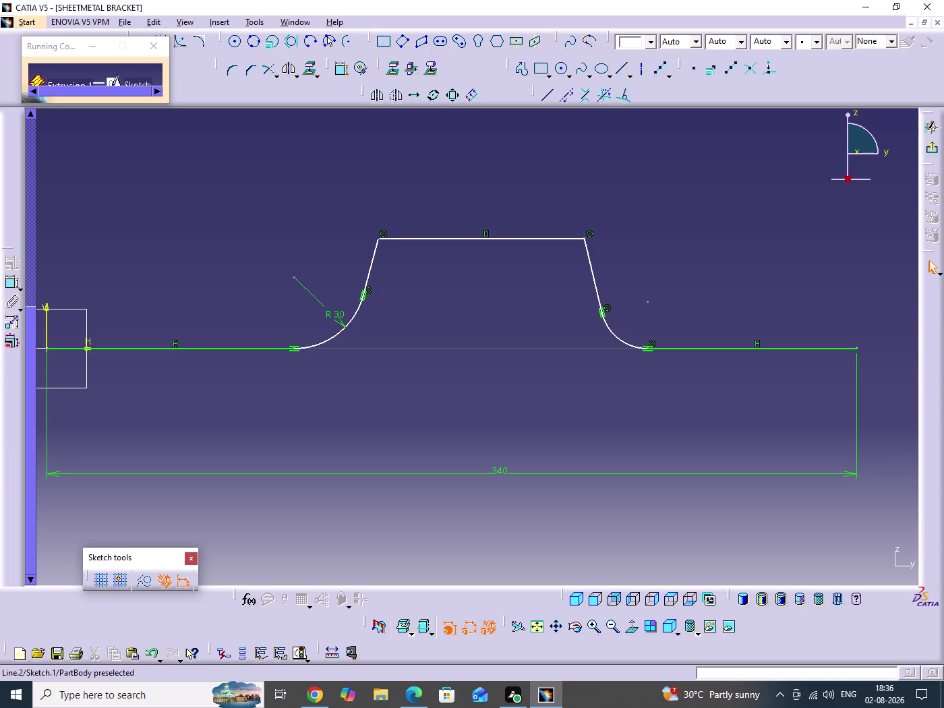
Move the top left and right corners inward to ease the hump's slopes.
drag(376, 238, 407, 241)
click(451, 288)
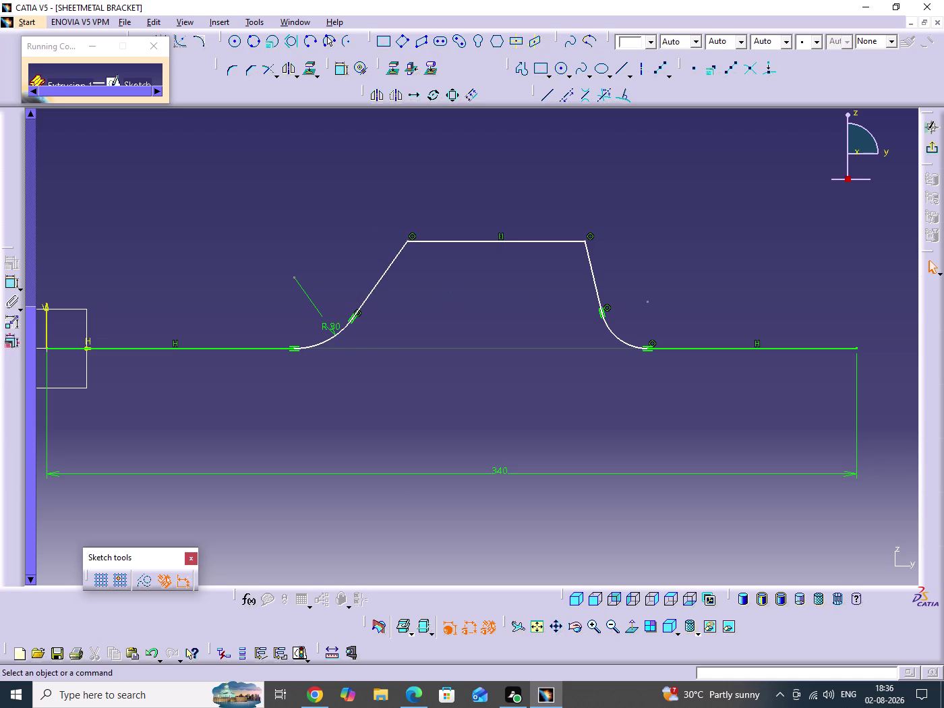
drag(585, 238, 559, 240)
double_click(520, 292)
double_click(510, 295)
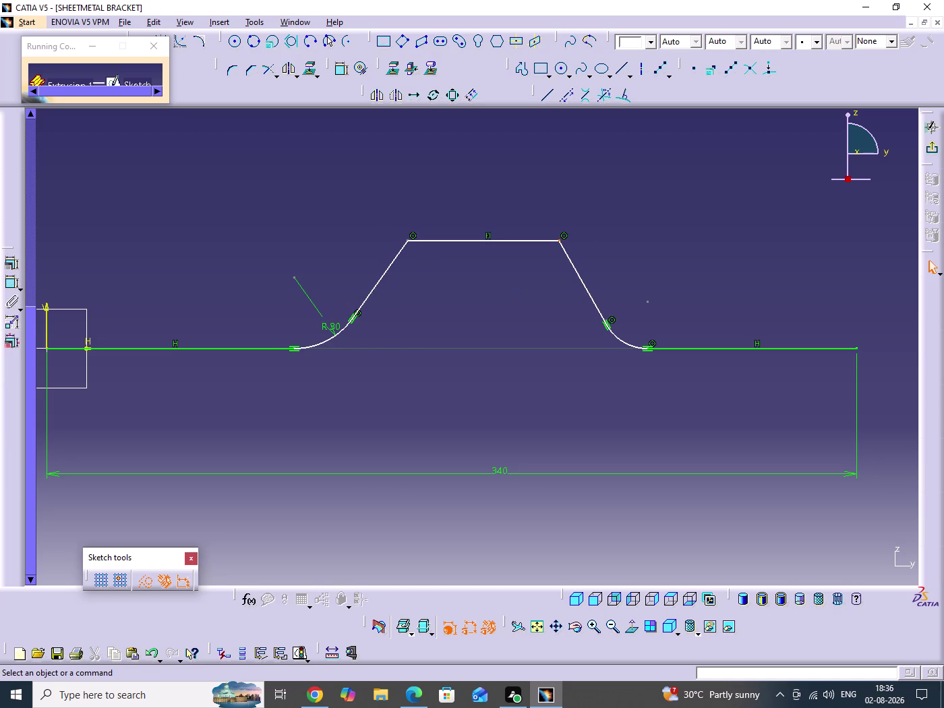
Add angle dimensions between each horizontal base line and its slanted side.
double_click(342, 77)
click(249, 349)
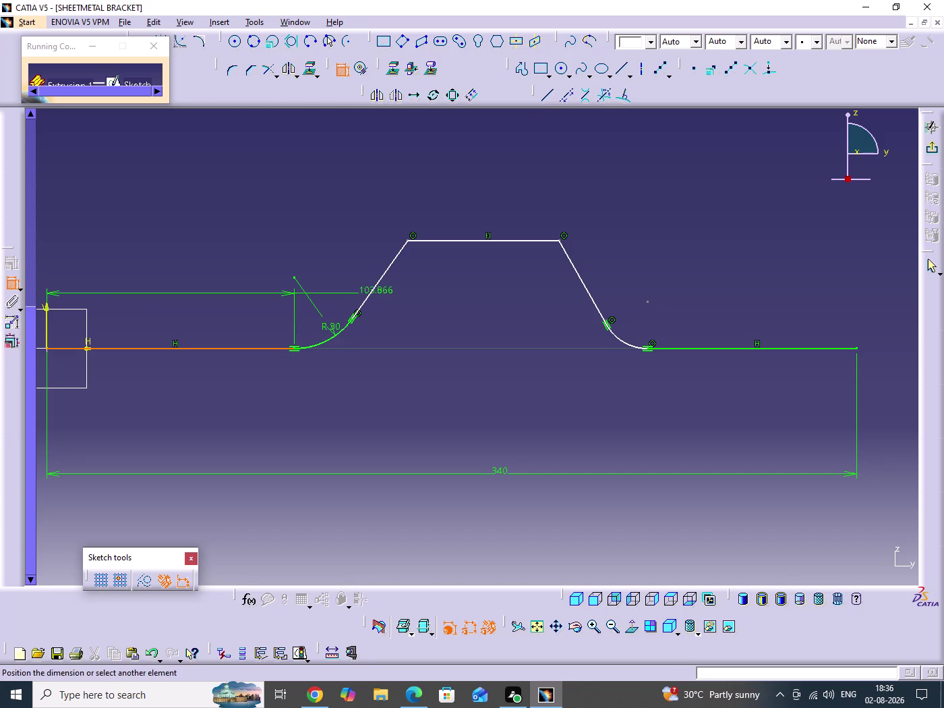
click(376, 287)
click(327, 290)
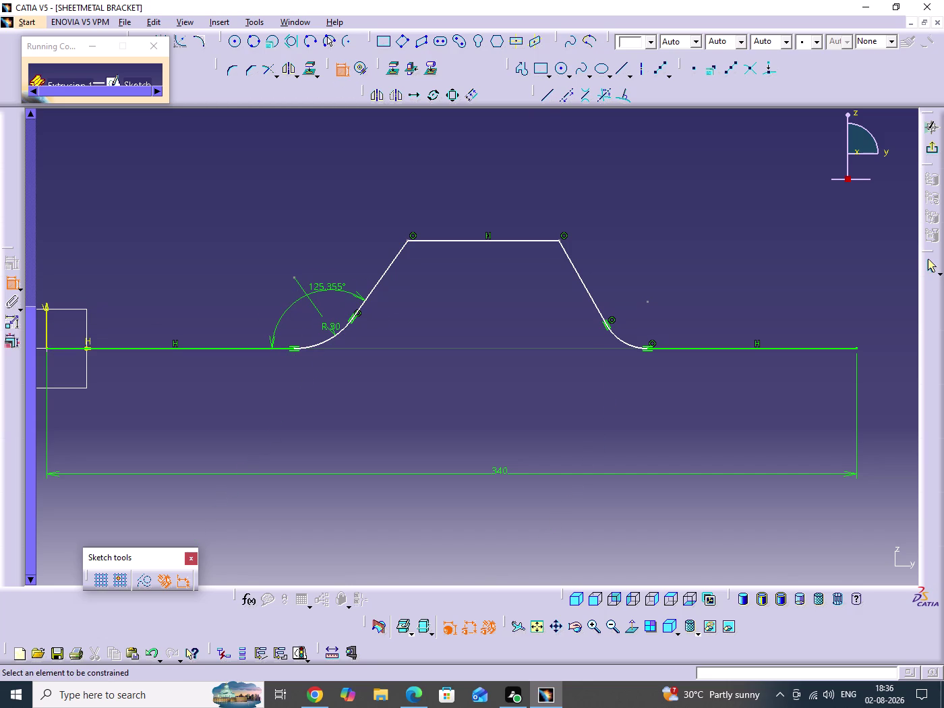
click(723, 349)
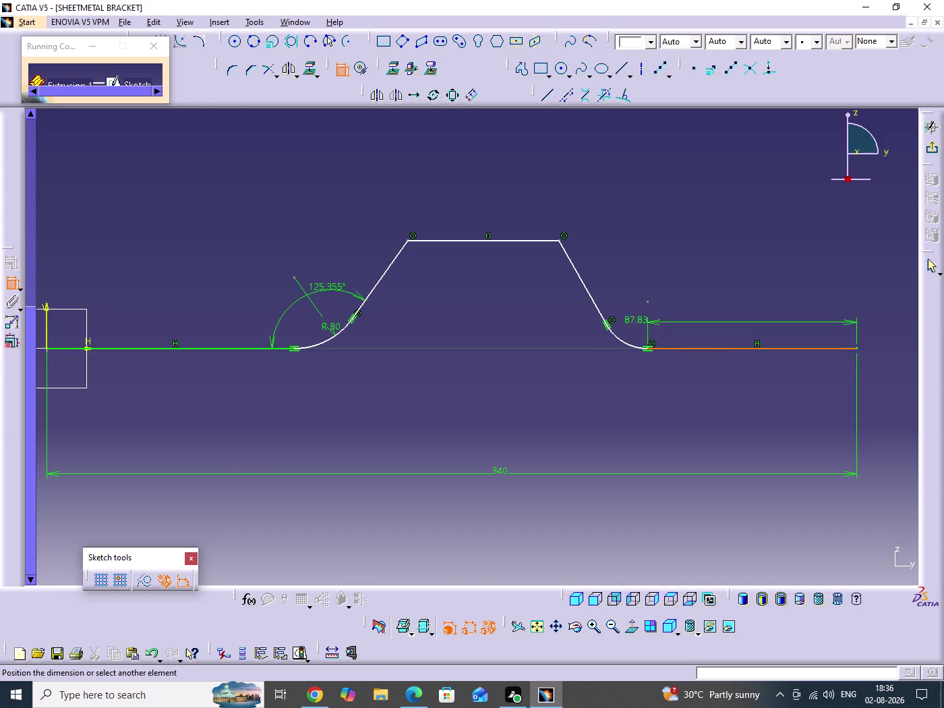
click(596, 305)
click(653, 298)
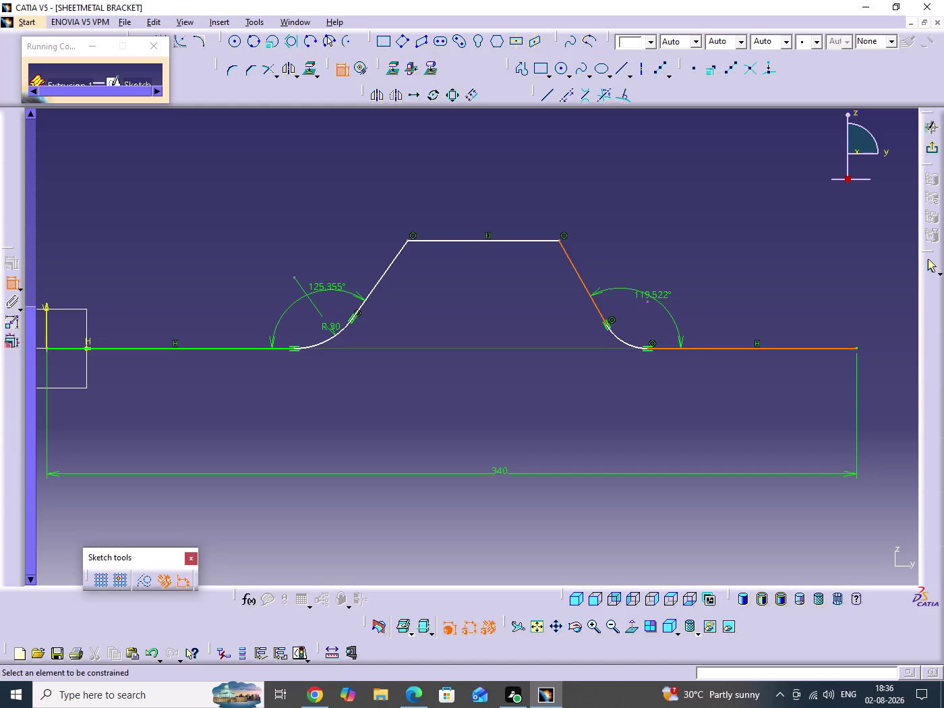
Set both the right and left angle dimensions to 140°.
double_click(662, 294)
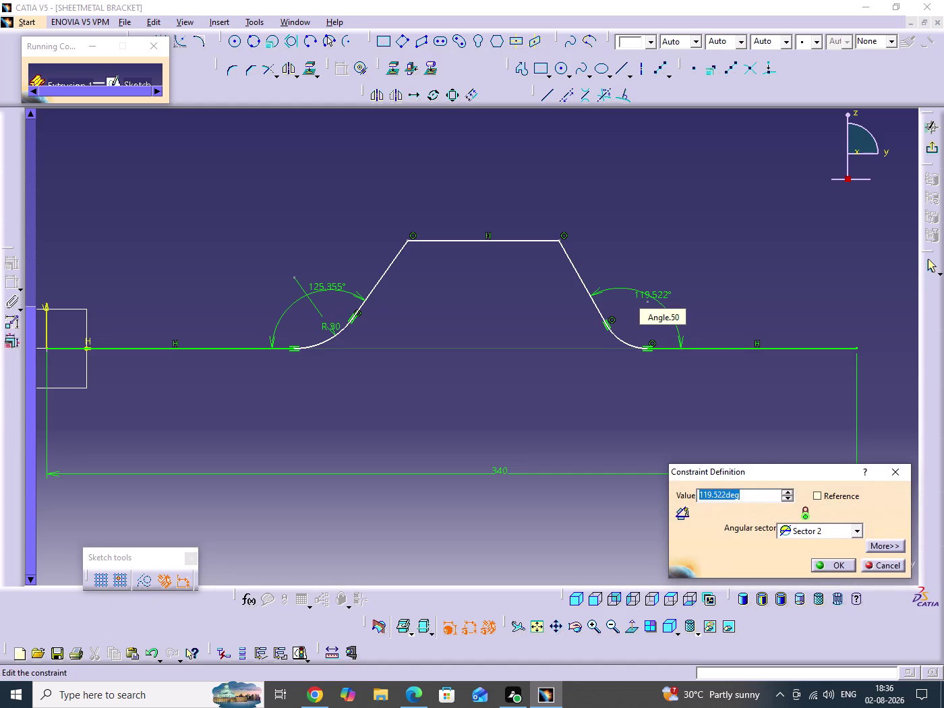
text(140)
key(Return)
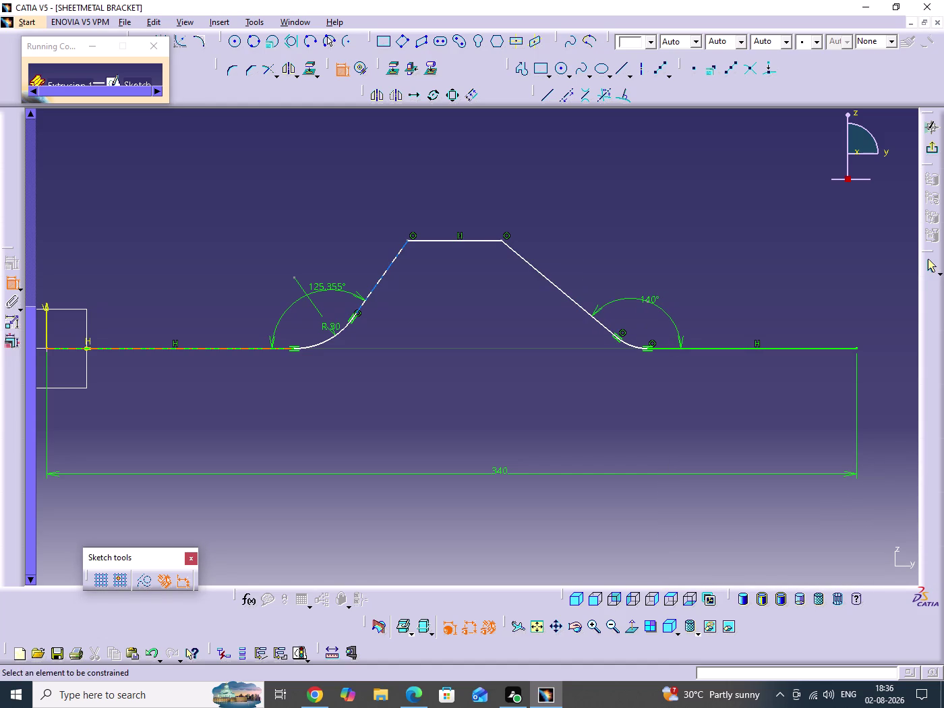
double_click(331, 288)
text(140)
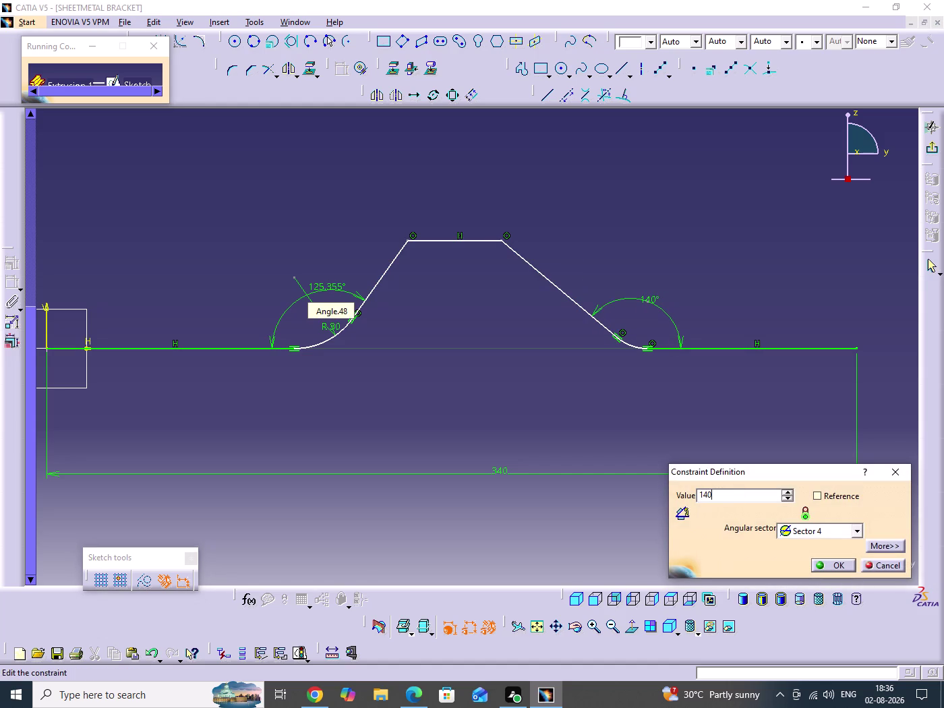
key(Return)
click(553, 401)
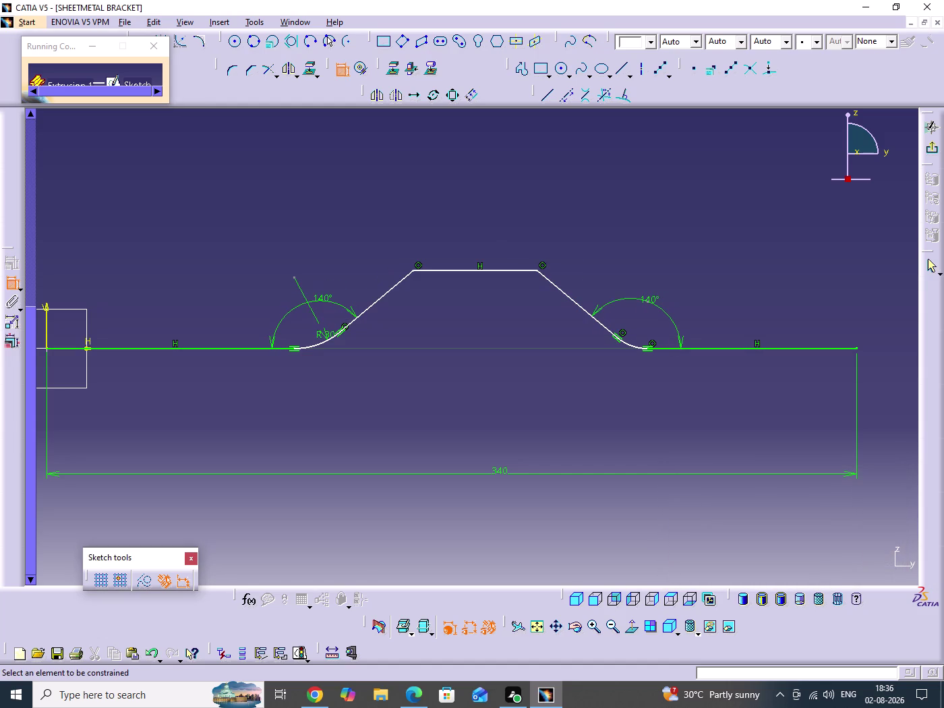
click(346, 73)
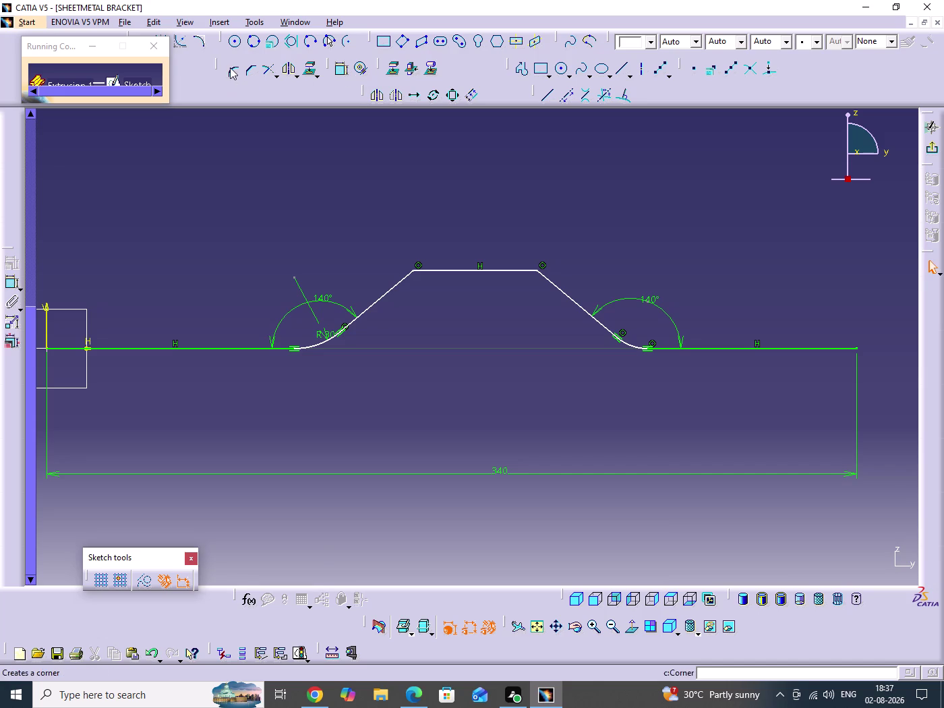
Fillet both upper hump corners, where the flat top meets the sloped sides, at radius 40.
click(230, 67)
drag(385, 241, 573, 300)
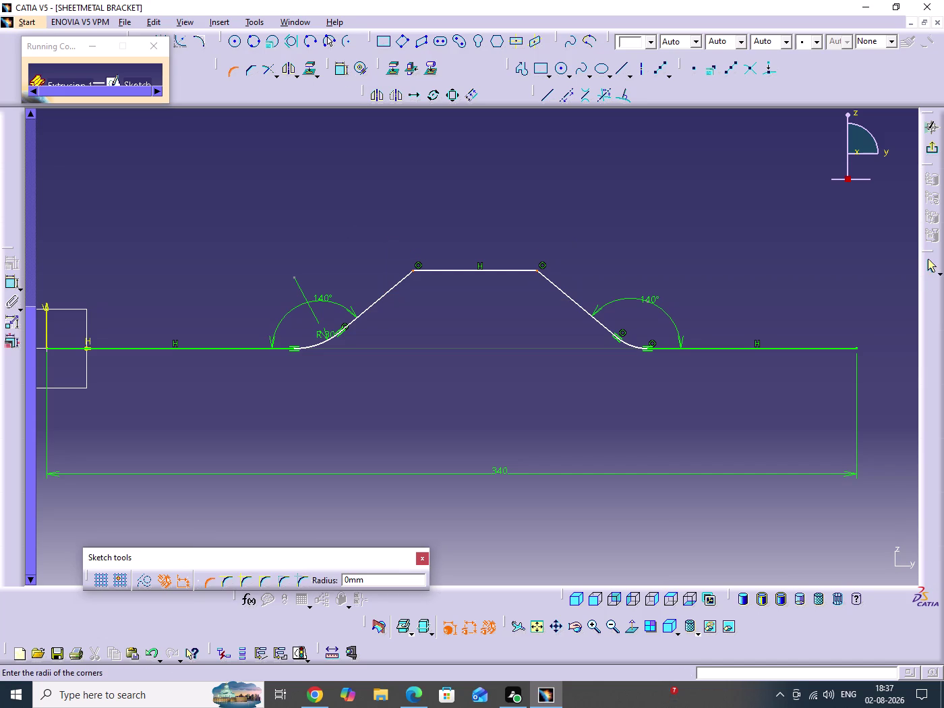
double_click(387, 580)
text(40)
key(Return)
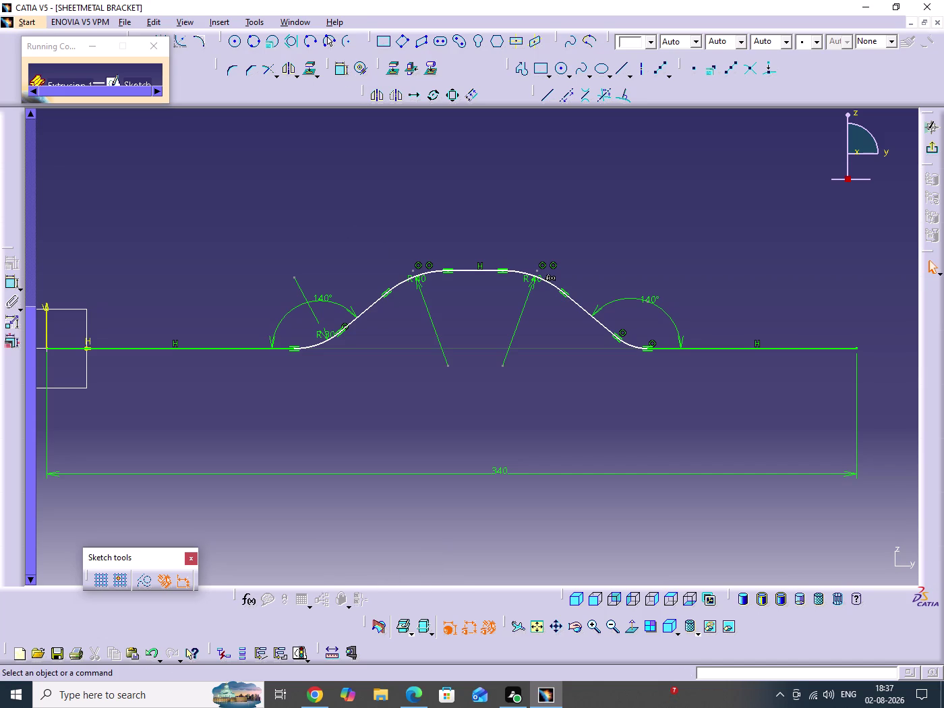
click(644, 250)
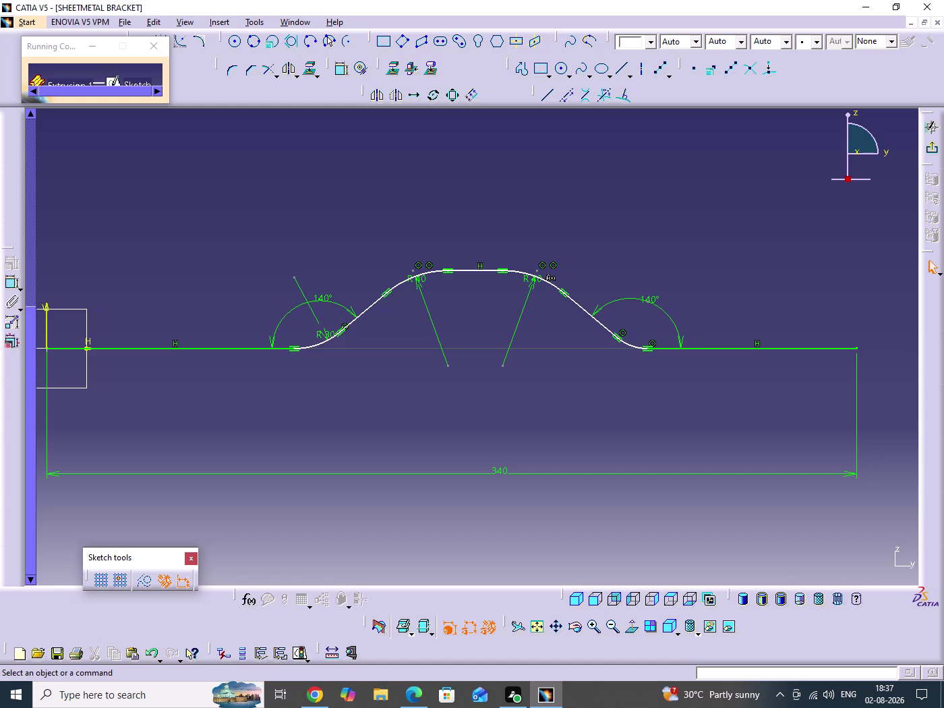
double_click(339, 70)
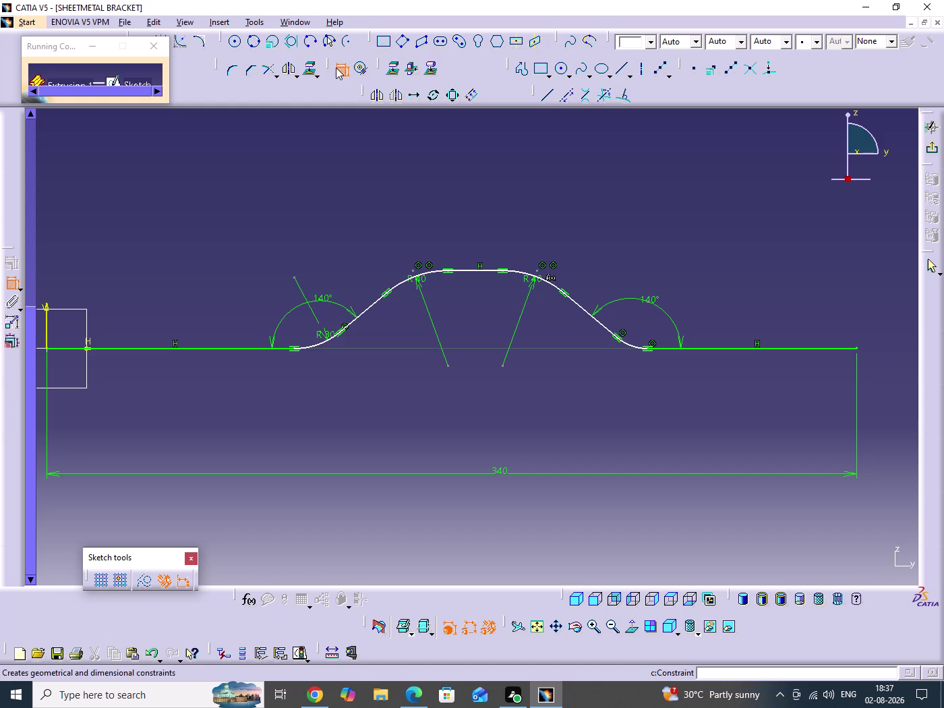
Place a single equidistant point on the right lower fillet arc.
click(336, 68)
click(565, 209)
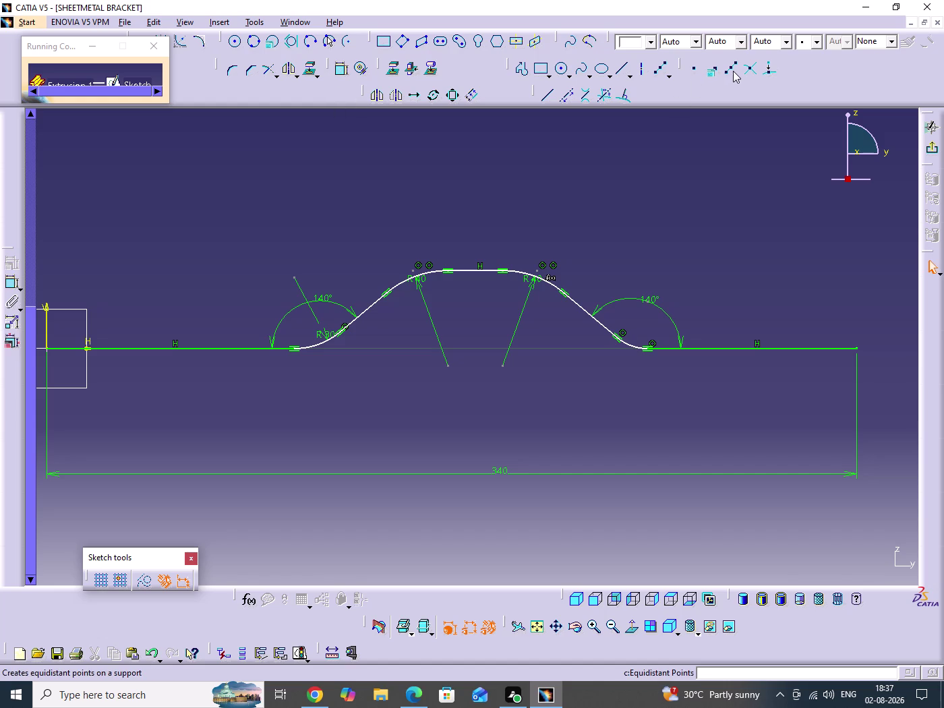
click(732, 71)
middle_drag(706, 335, 711, 245)
click(706, 334)
middle_drag(680, 317, 490, 356)
scroll(down, 3)
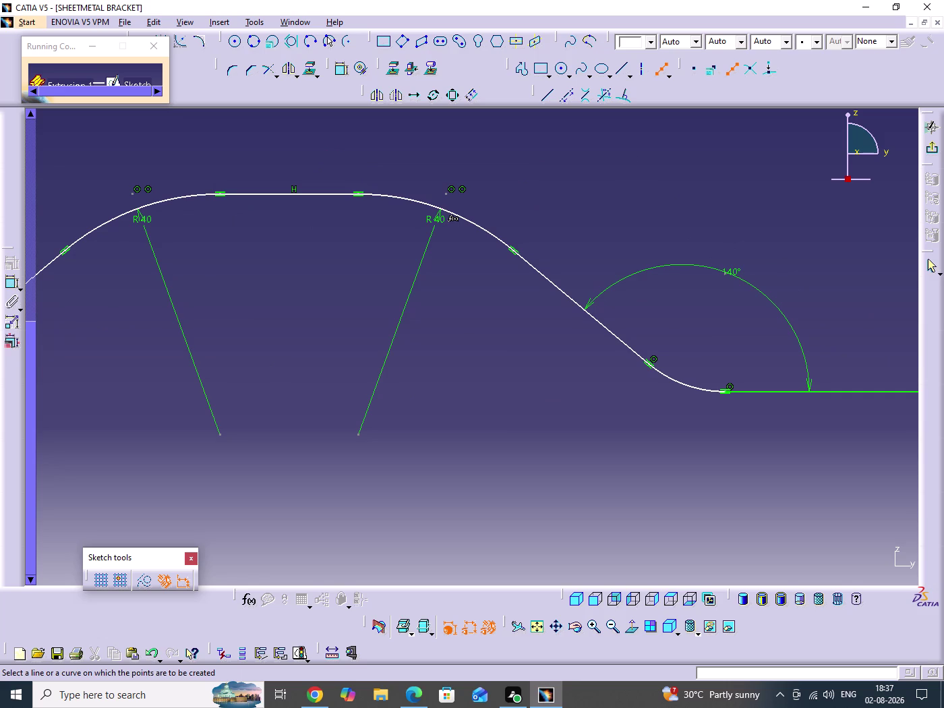
click(691, 386)
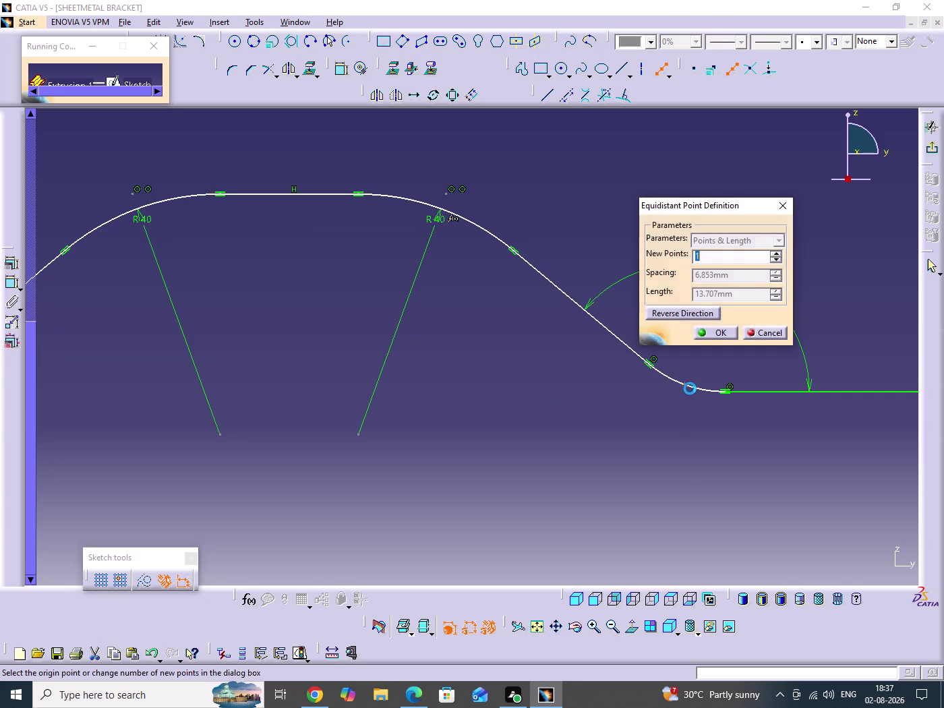
click(712, 337)
Delete the 6.819 offset dimension created for the right-arc point.
middle_drag(700, 346, 702, 355)
click(700, 346)
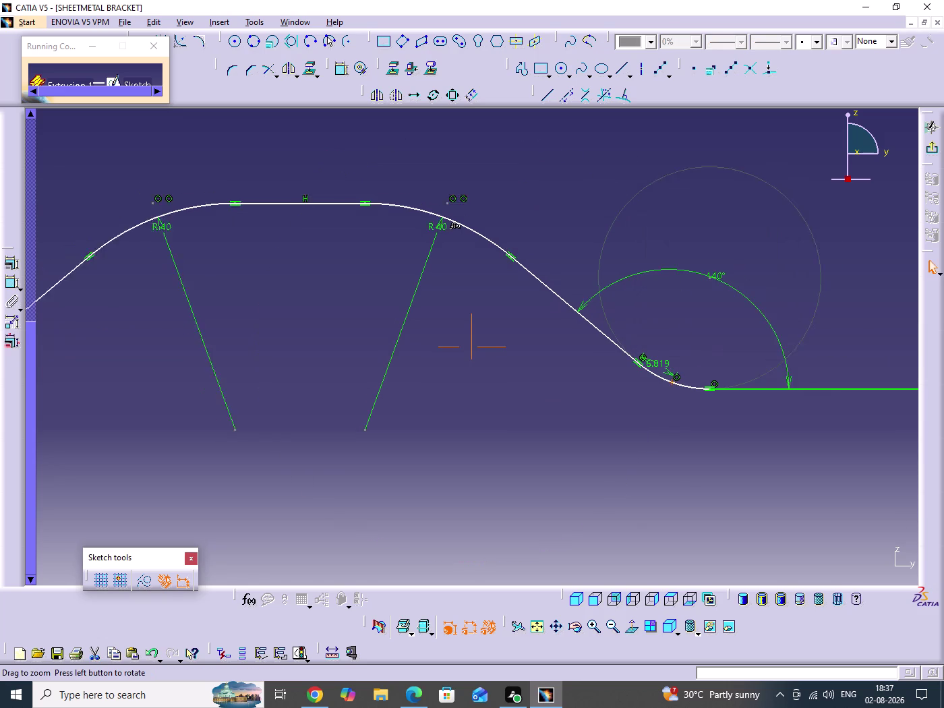
middle_drag(701, 356, 702, 323)
middle_drag(668, 429, 620, 430)
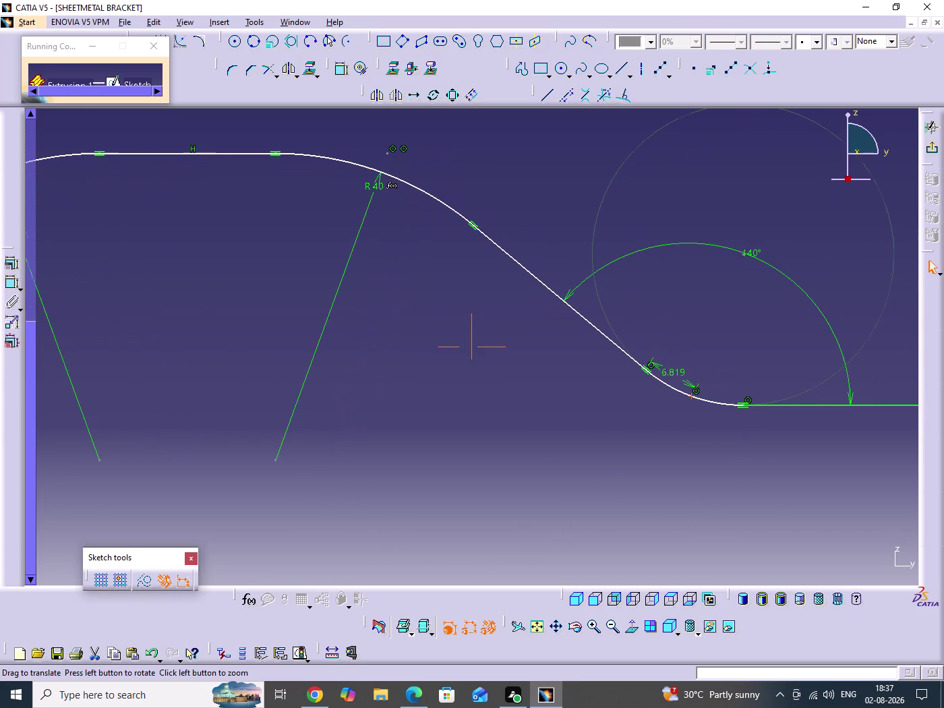
middle_drag(620, 429, 618, 429)
click(624, 432)
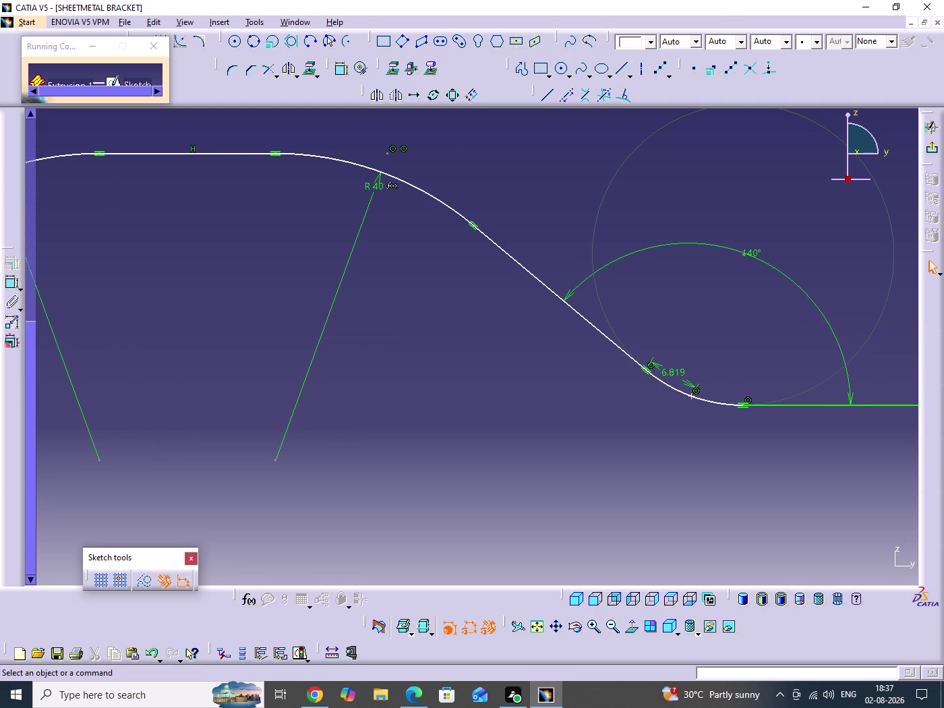
middle_drag(741, 343, 747, 289)
click(742, 343)
middle_drag(679, 351, 502, 321)
right_click(642, 360)
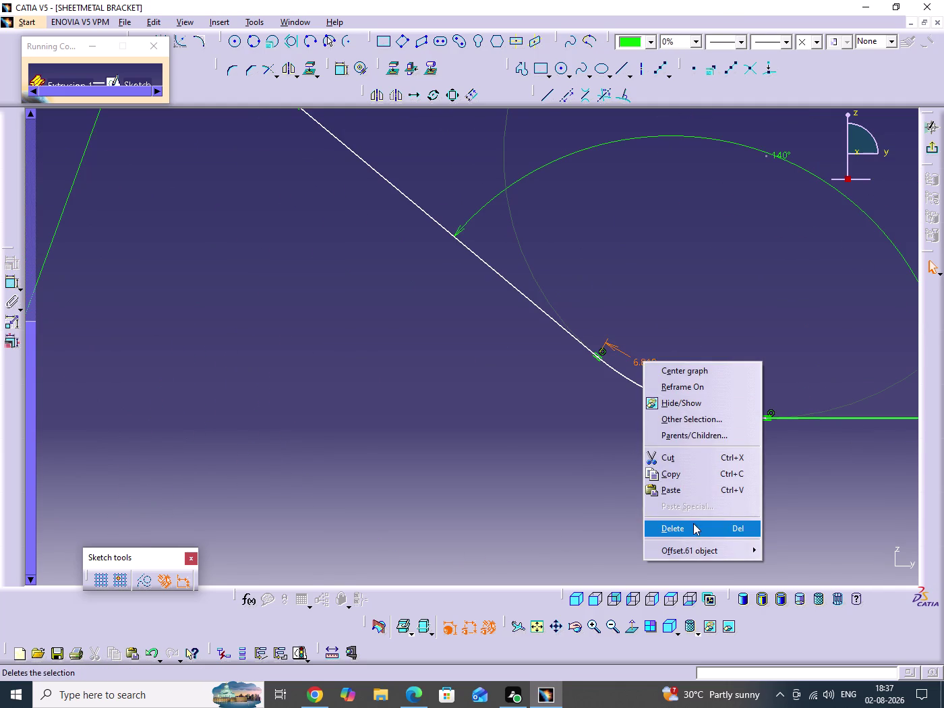
click(693, 524)
Place a point on the left lower R30 arc and delete its offset dimension.
middle_drag(768, 324, 750, 430)
click(769, 324)
middle_drag(520, 411, 936, 352)
middle_drag(528, 380, 643, 416)
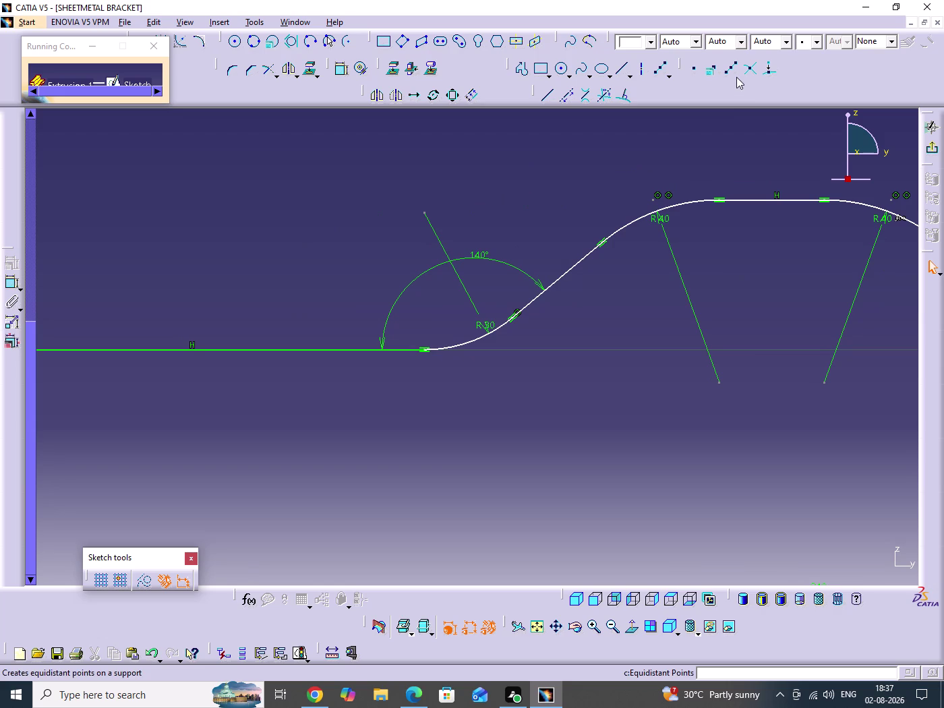
click(732, 69)
click(466, 343)
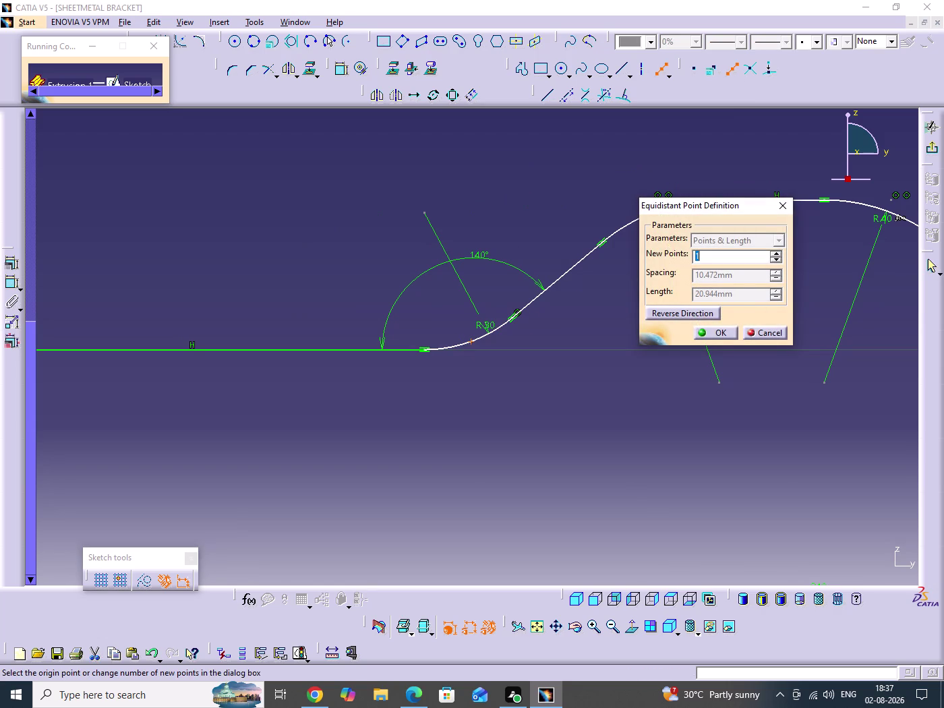
click(709, 334)
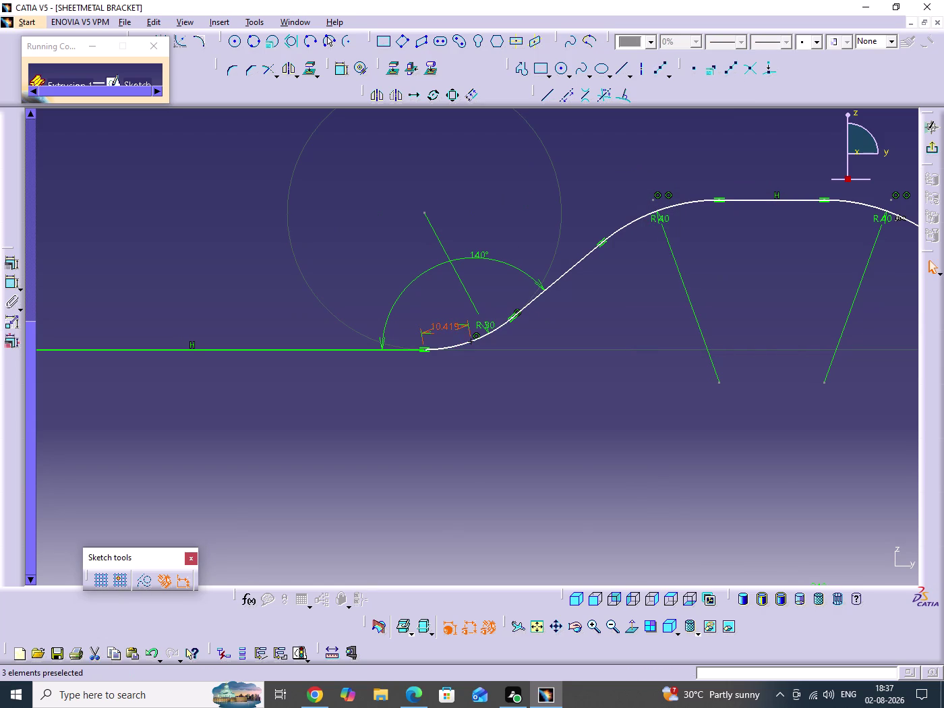
right_click(451, 330)
click(502, 502)
middle_drag(711, 412, 506, 465)
scroll(down, 3)
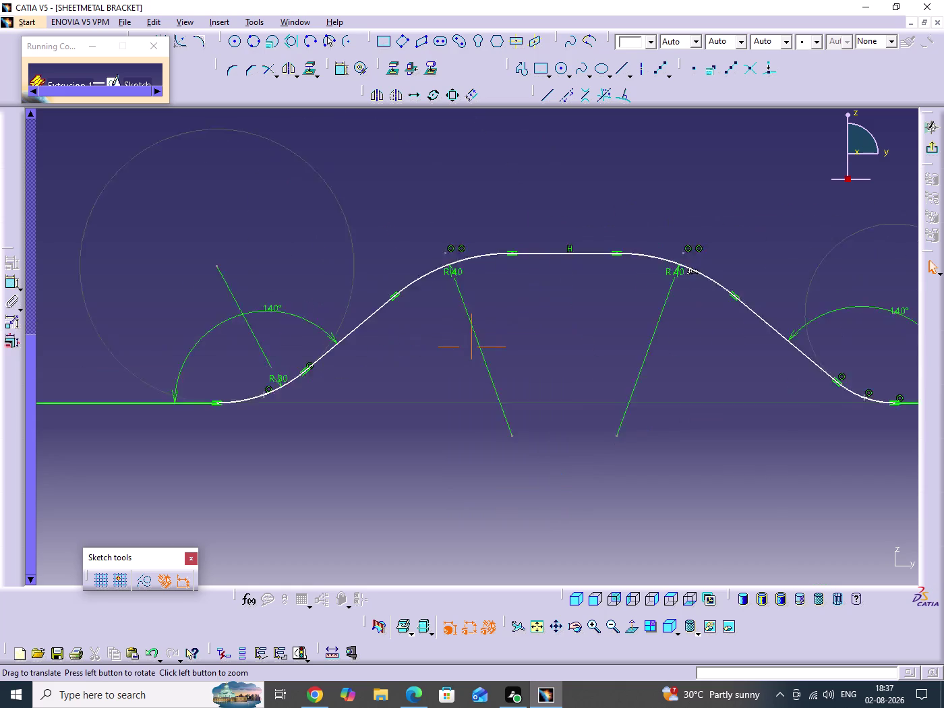
middle_drag(506, 464, 416, 516)
click(481, 242)
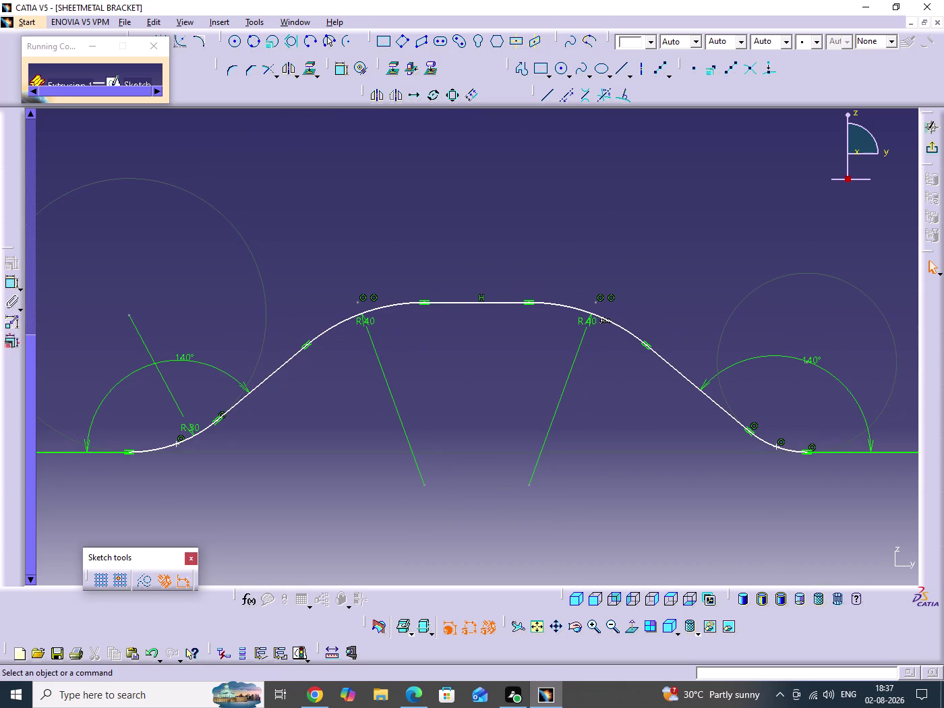
middle_drag(570, 252, 567, 329)
click(570, 252)
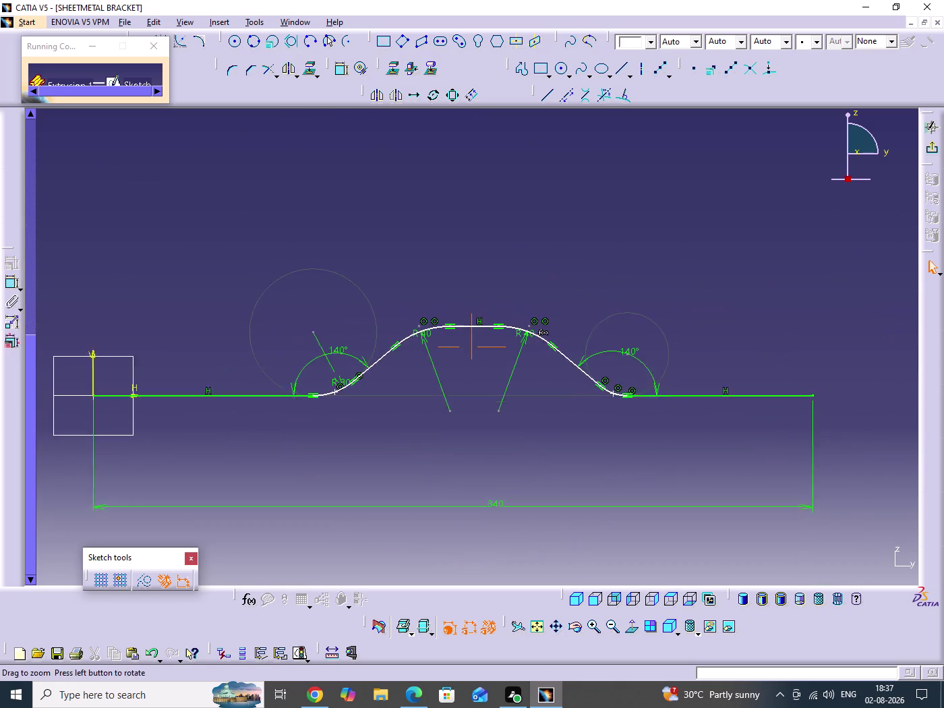
Dimension the left arc point from the vertical axis at 110 mm.
middle_drag(567, 328, 564, 335)
middle_drag(559, 360, 625, 299)
double_click(335, 73)
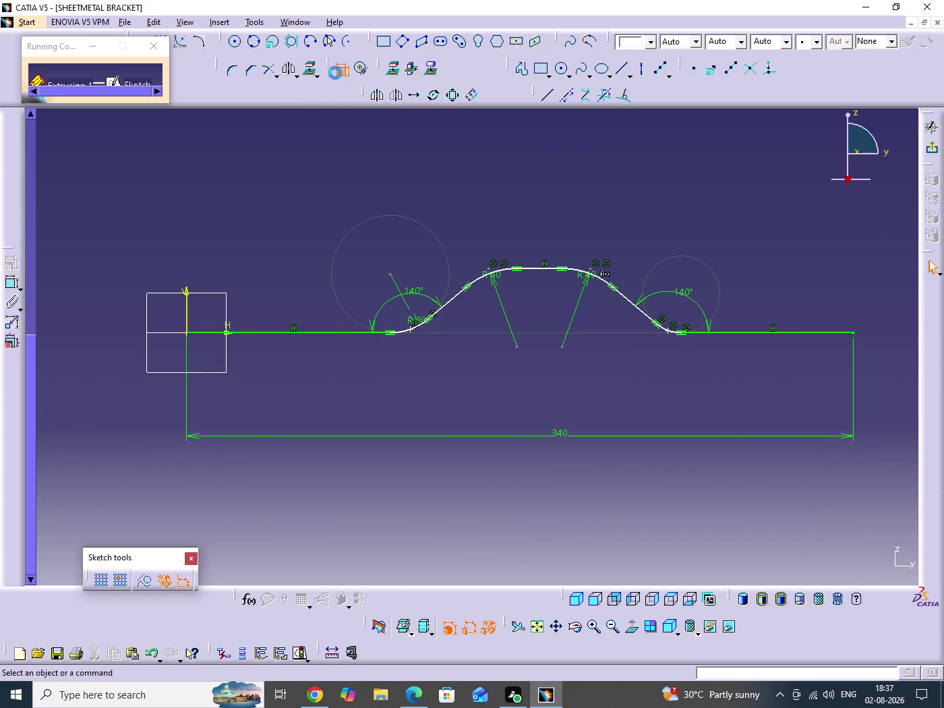
click(411, 330)
click(188, 314)
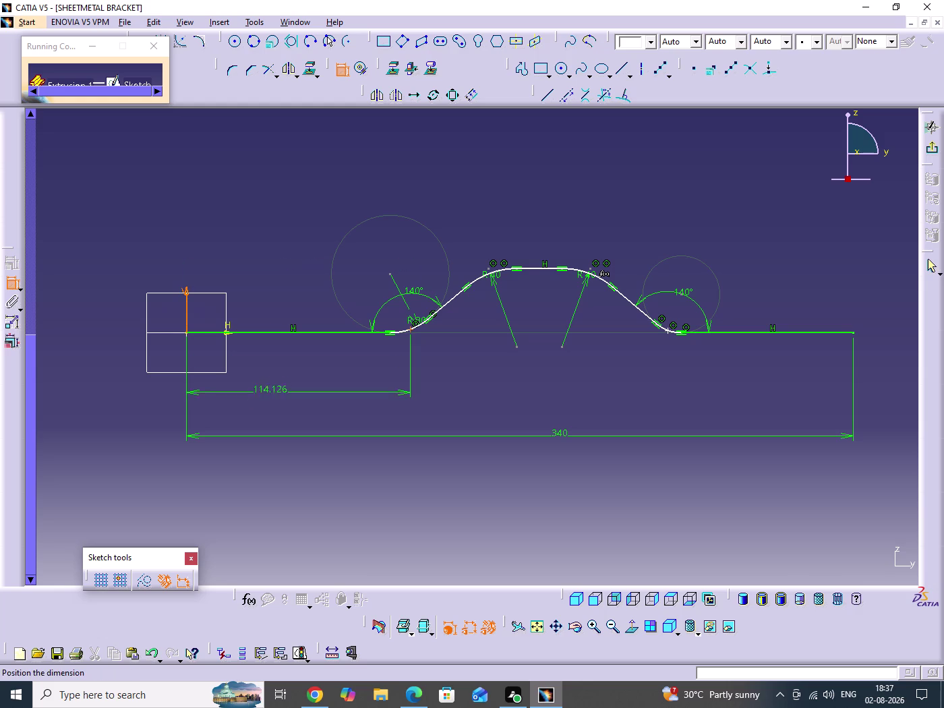
click(276, 382)
double_click(284, 381)
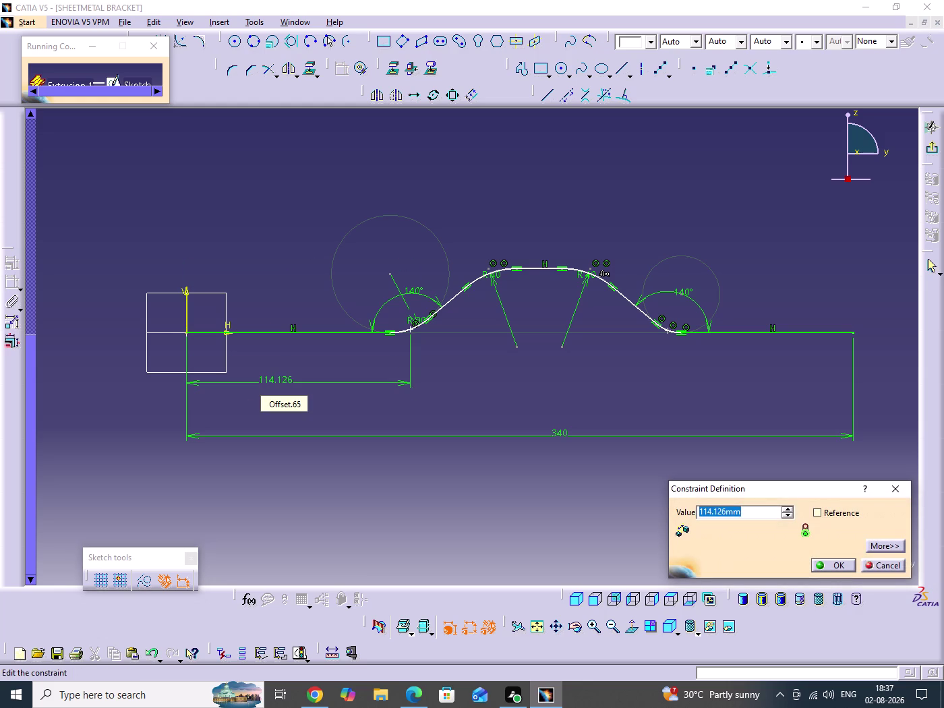
text(110)
key(Return)
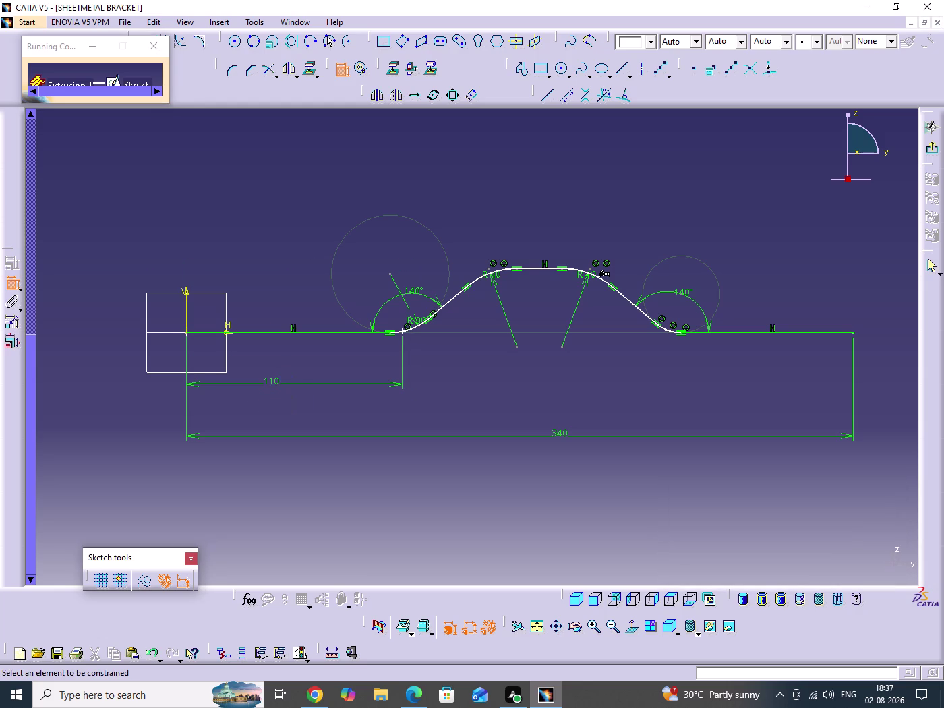
Set the right-hand length dimension to 110, then delete that slanted dimension.
click(854, 334)
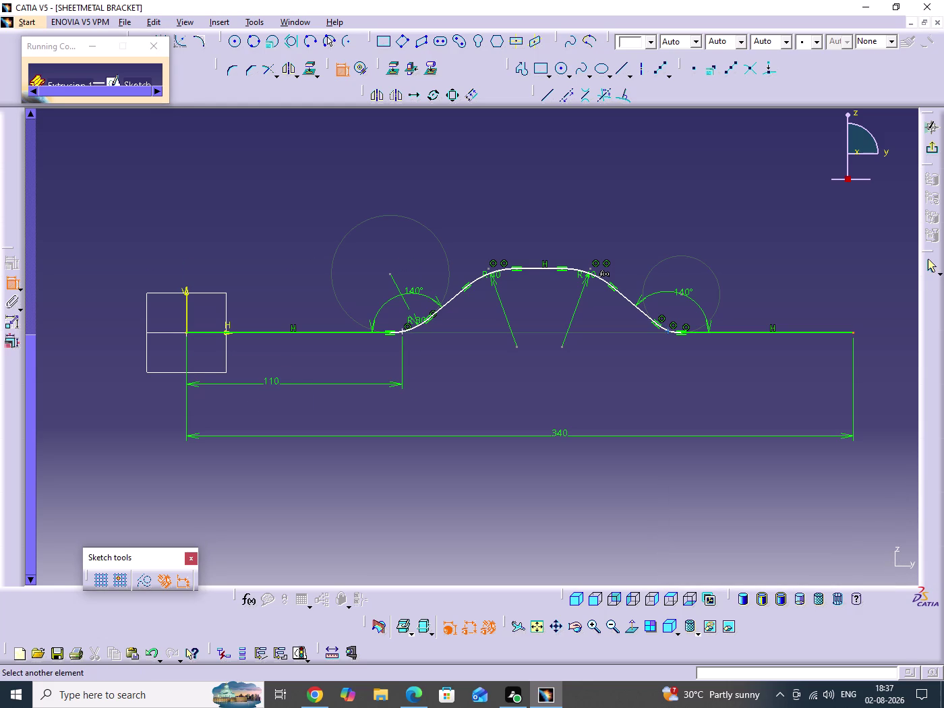
click(666, 331)
click(770, 374)
double_click(771, 372)
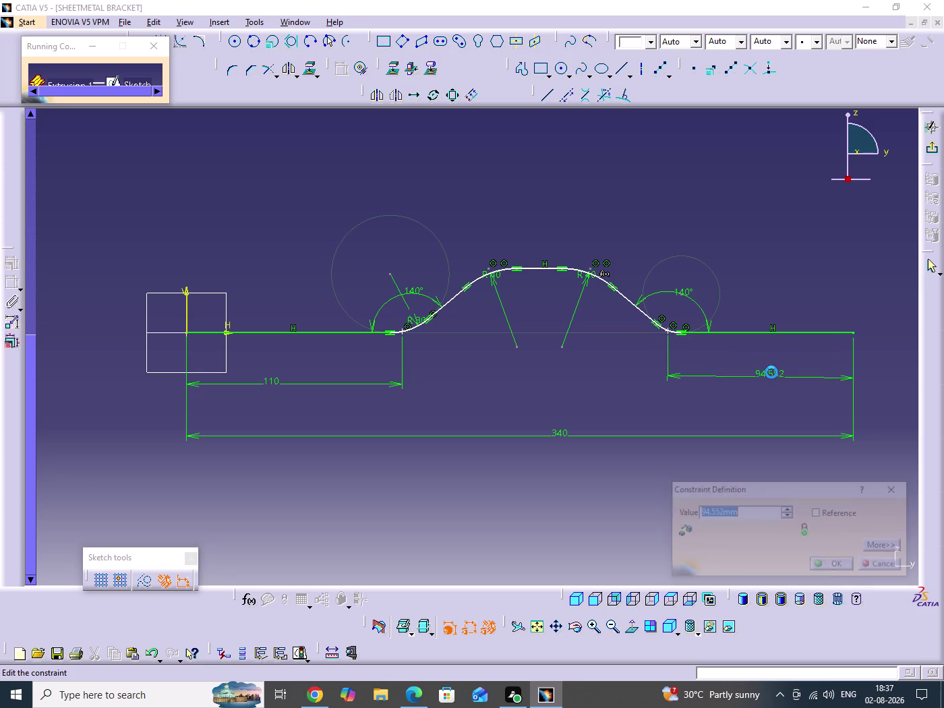
text(11)
key(0)
key(Return)
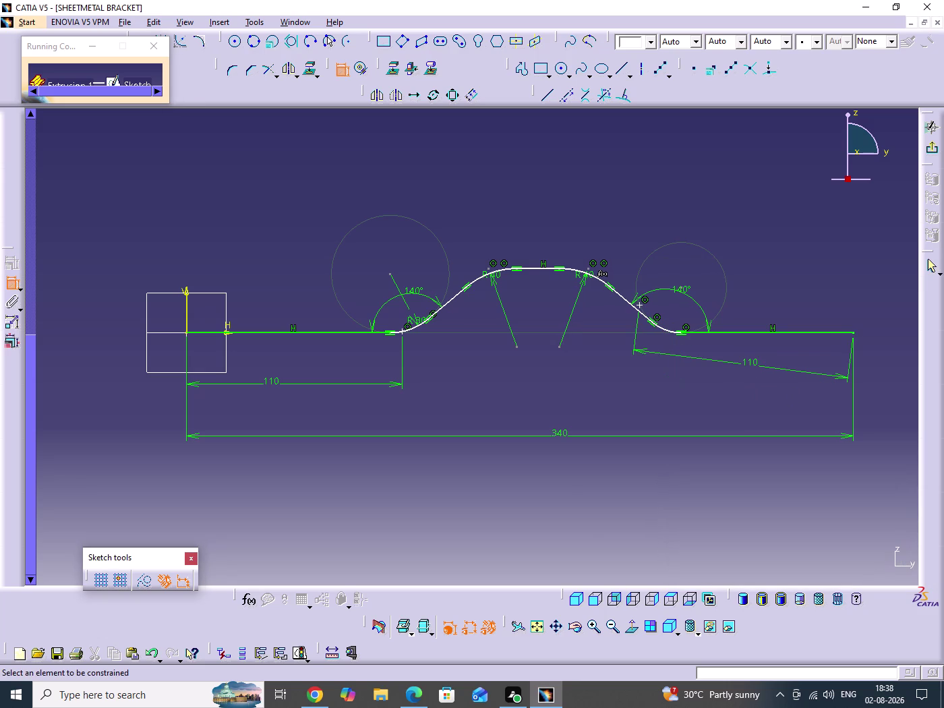
click(654, 415)
right_click(757, 365)
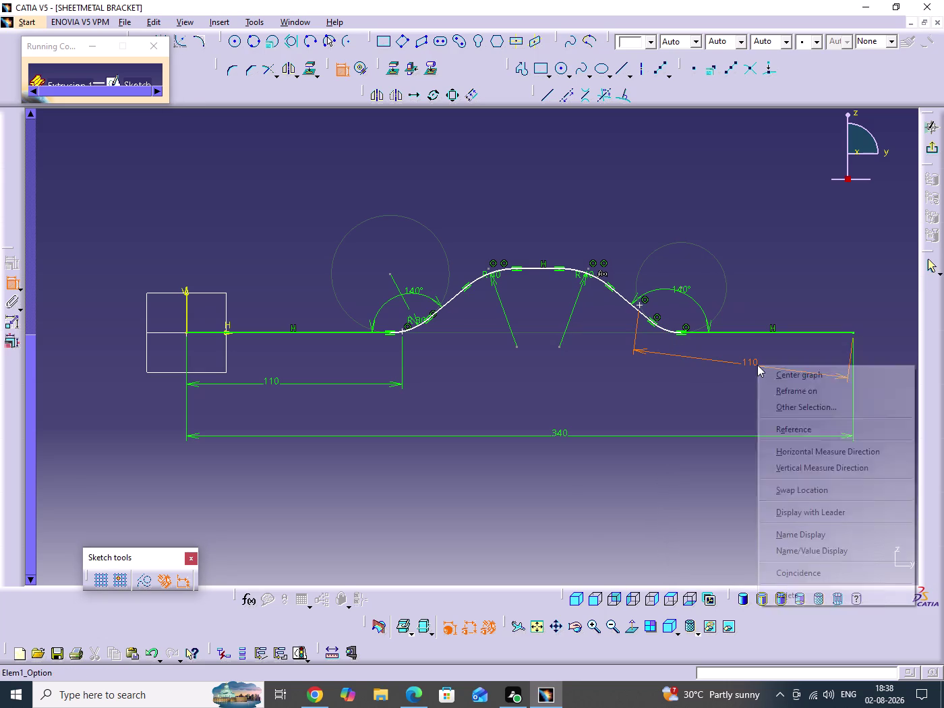
click(791, 594)
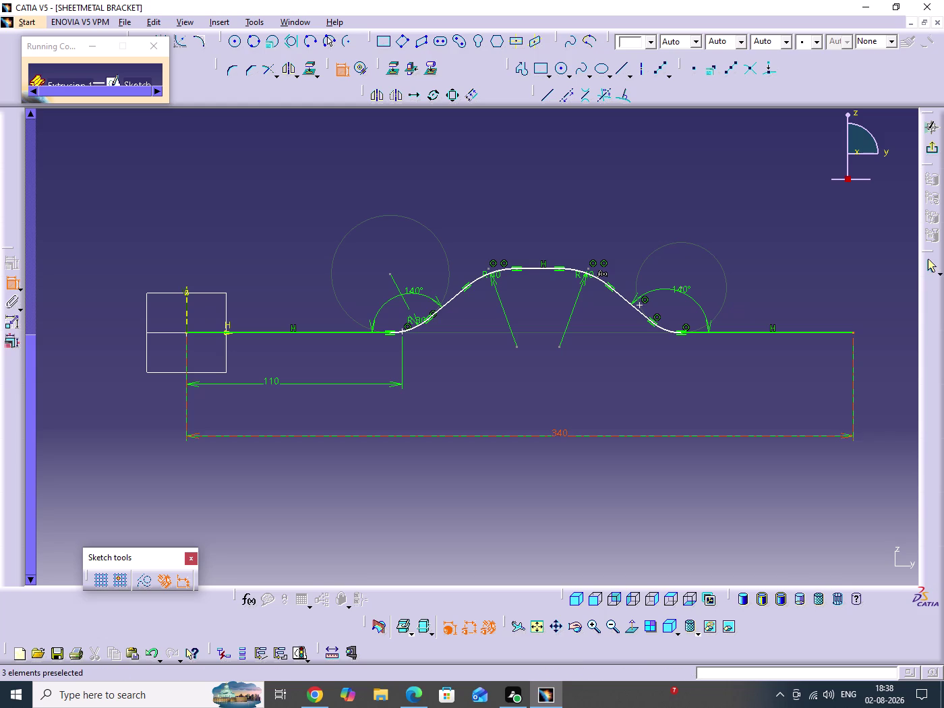
Zoom in on the right bend and inspect the coincidence constraint's options.
middle_drag(794, 373, 804, 306)
click(793, 374)
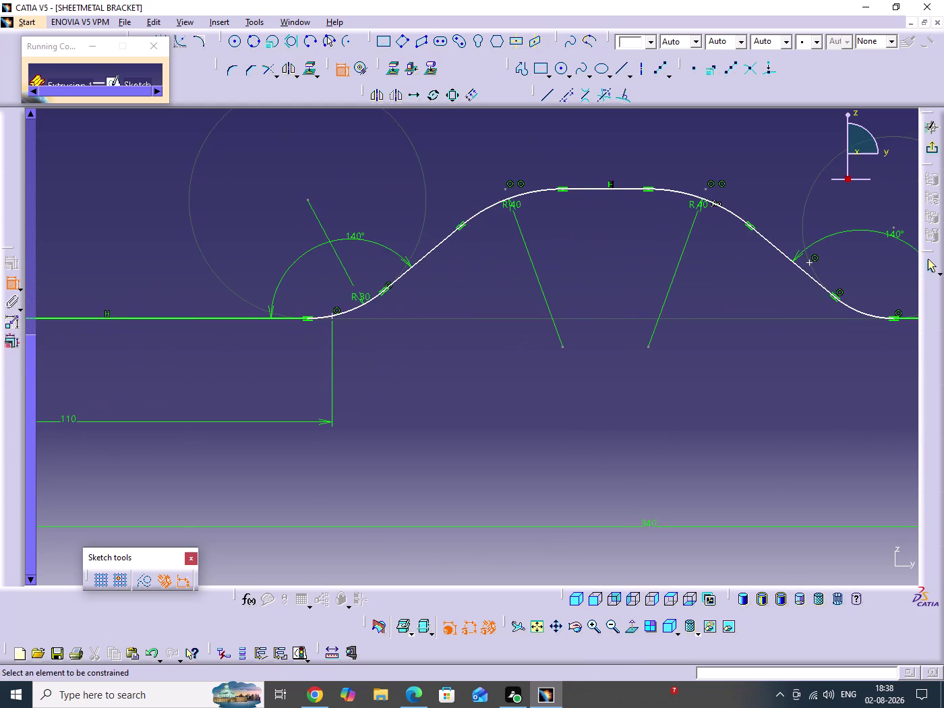
middle_drag(779, 362, 530, 386)
middle_drag(576, 377, 542, 400)
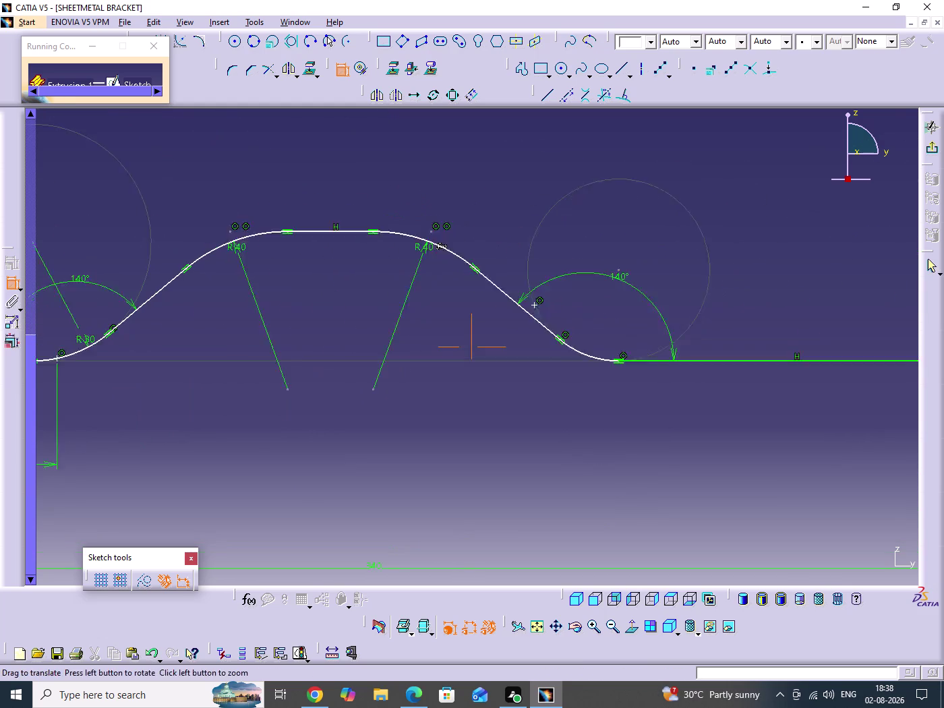
middle_drag(543, 400, 531, 409)
click(339, 72)
click(746, 274)
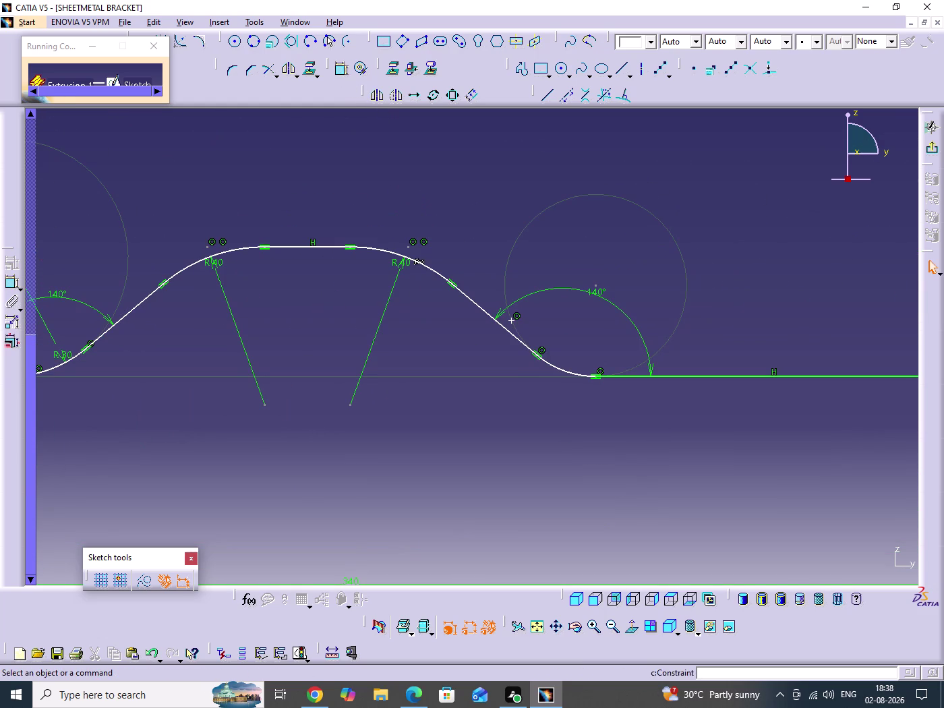
right_click(517, 317)
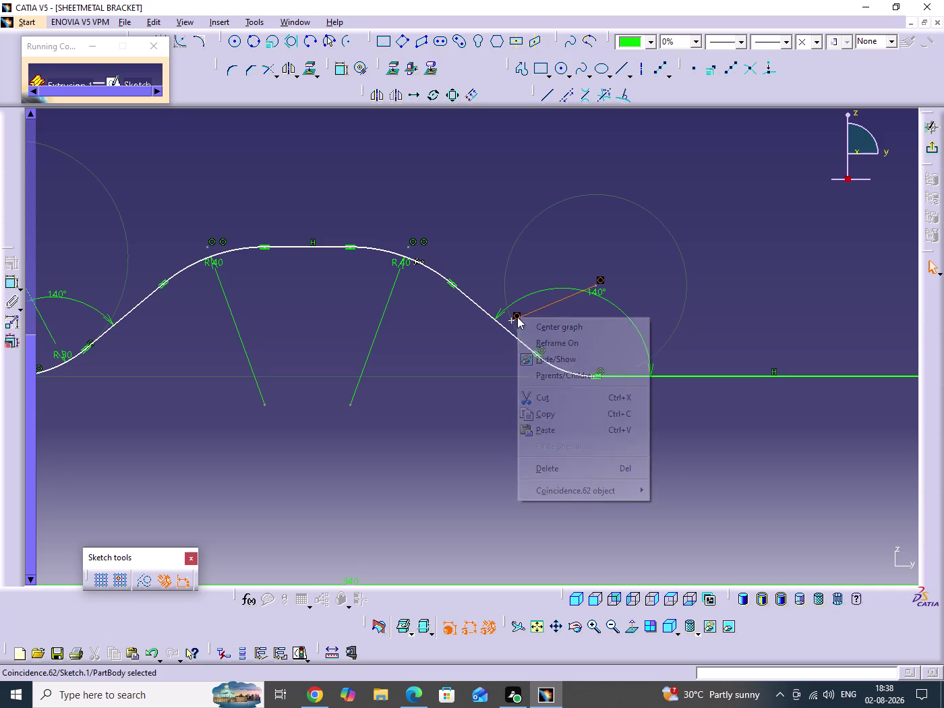
click(580, 475)
click(712, 486)
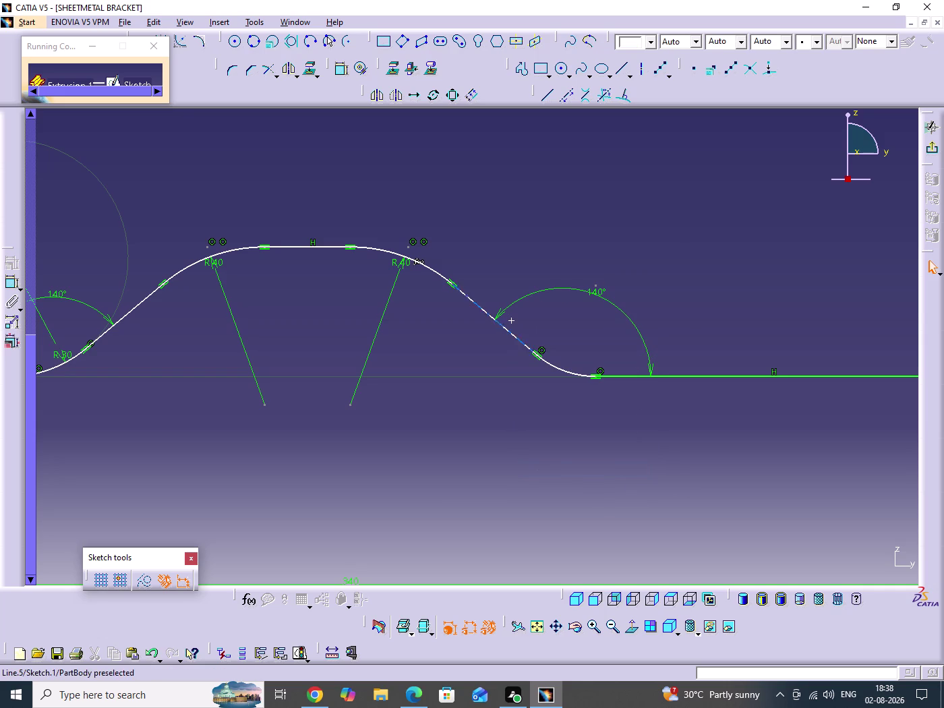
Constrain the loose point concentric with the lower right arc, cancelling a coincidence attempt first.
click(513, 319)
click(565, 370)
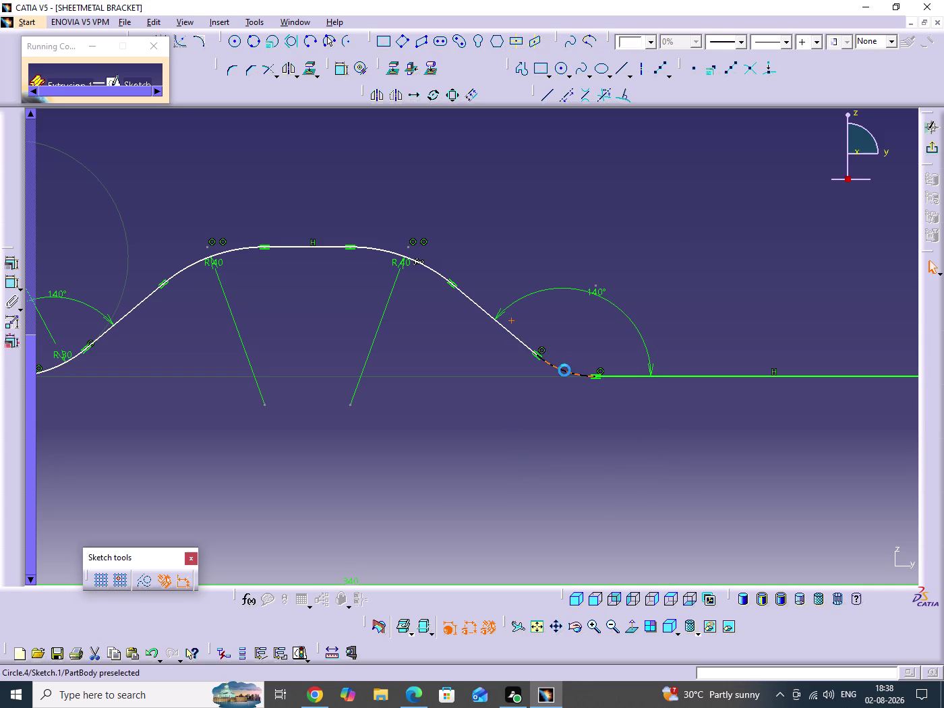
click(15, 267)
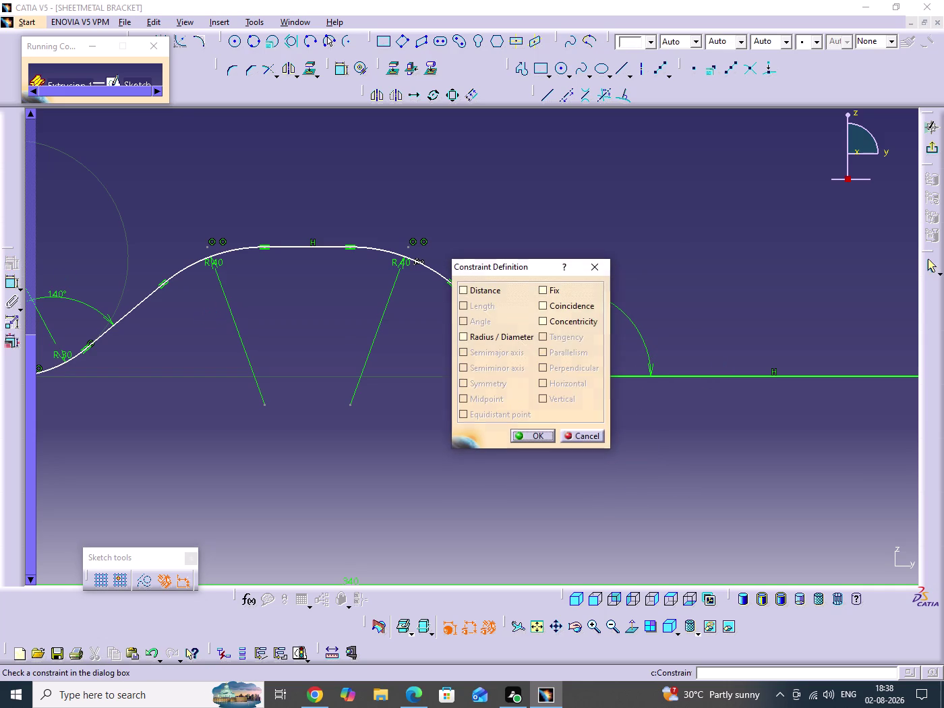
click(573, 307)
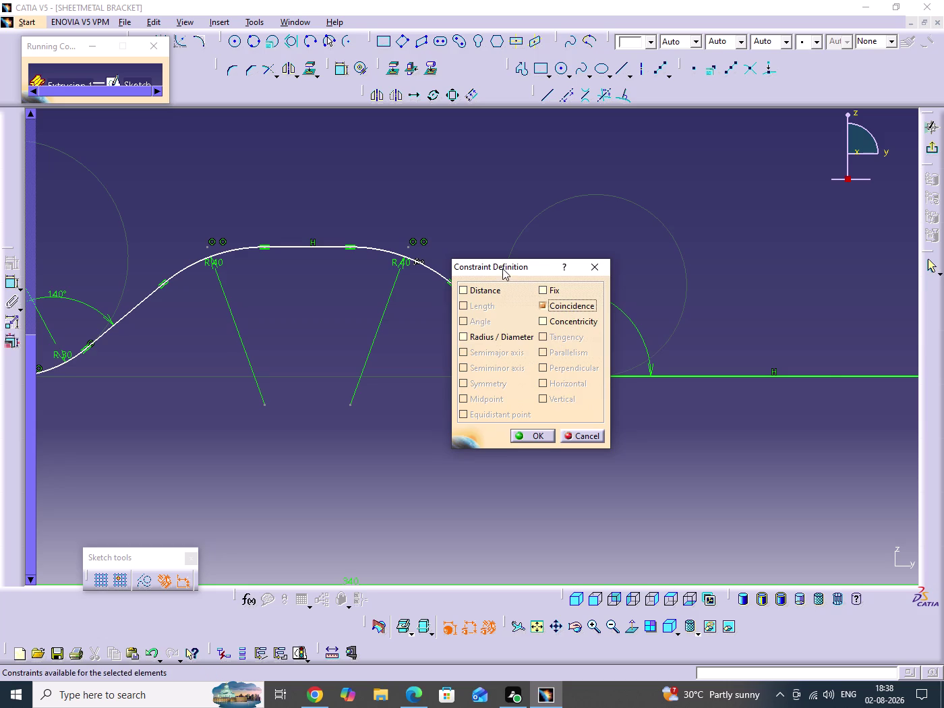
drag(502, 268, 734, 271)
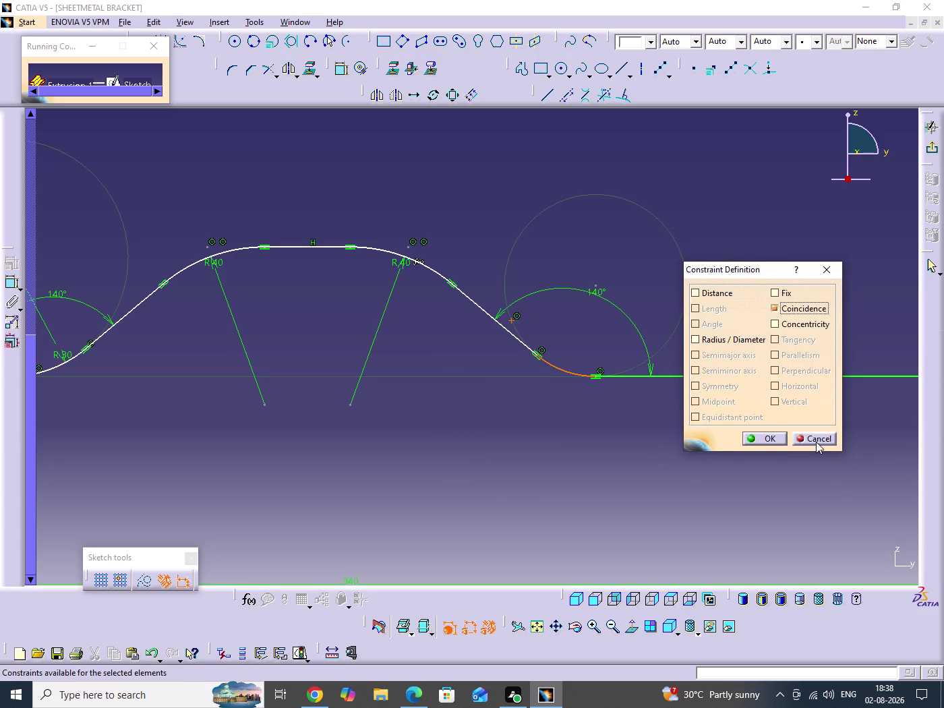
click(815, 441)
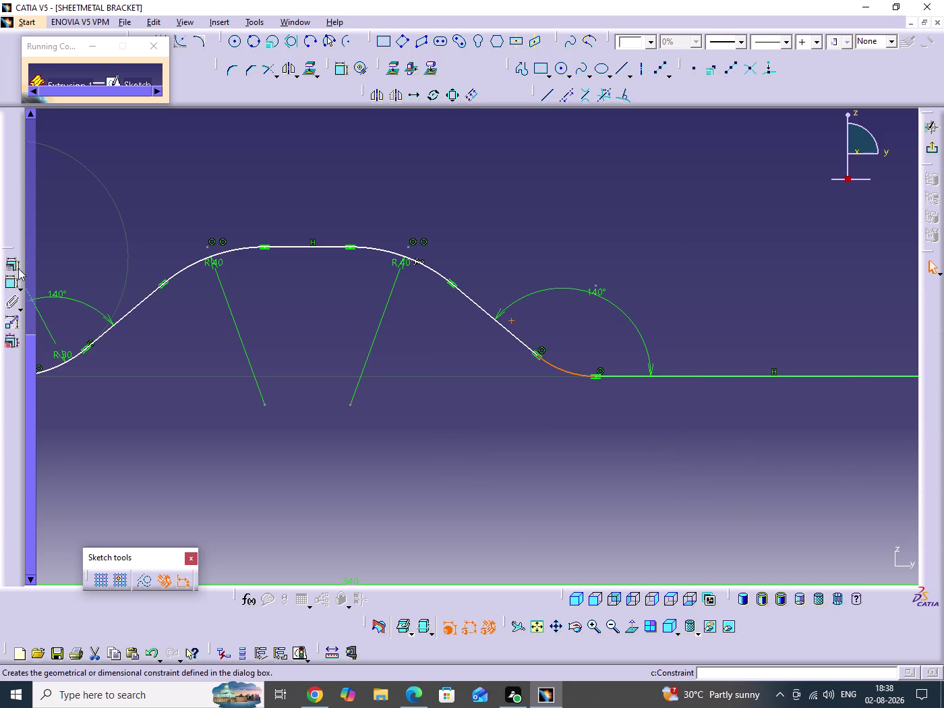
click(18, 268)
click(816, 326)
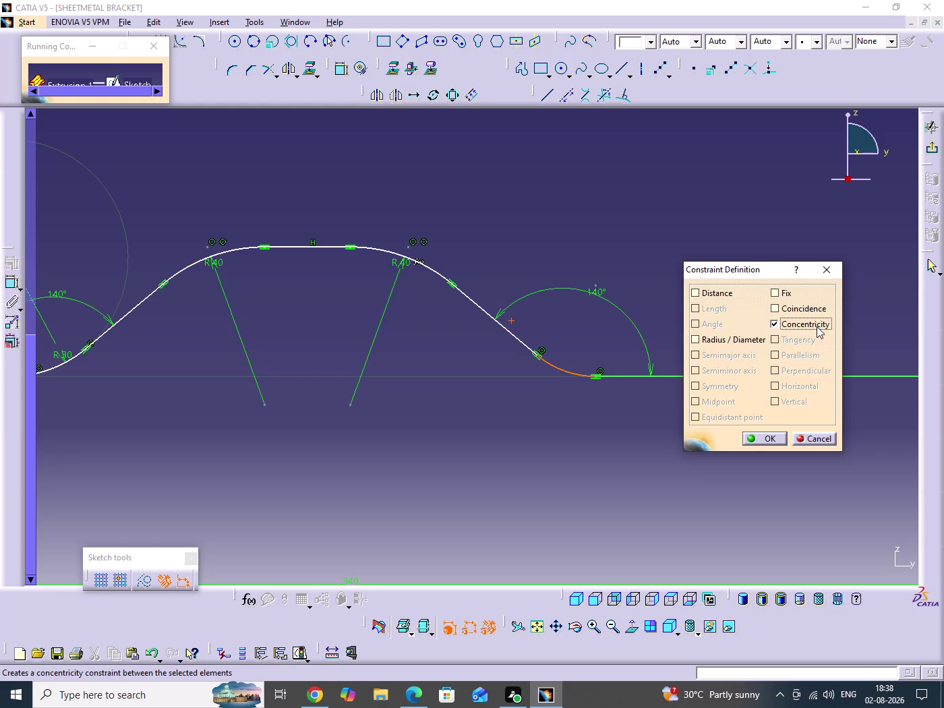
click(823, 441)
click(744, 291)
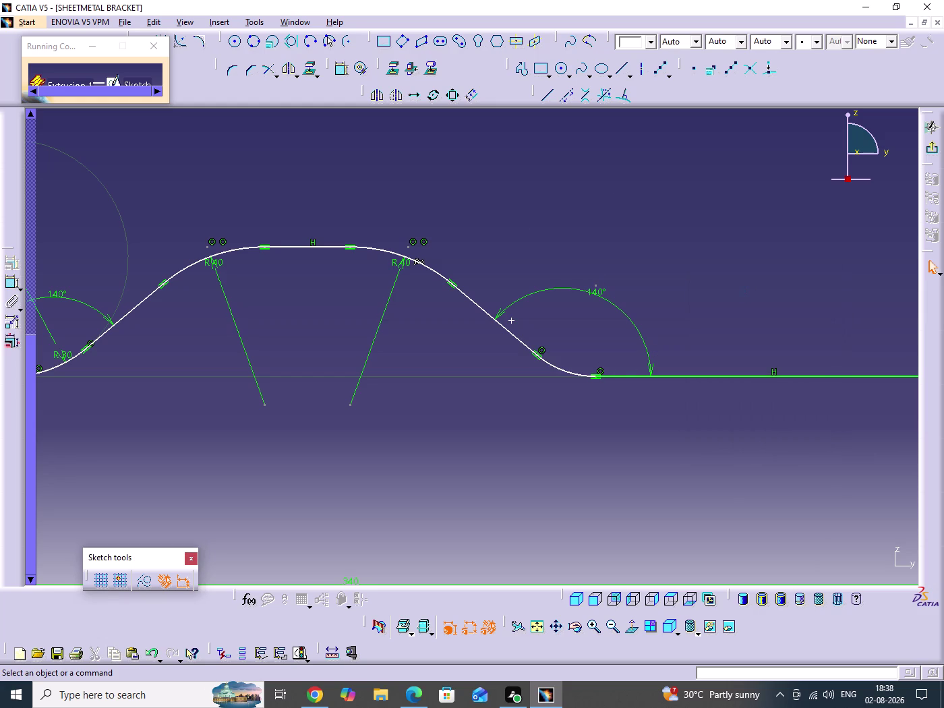
right_click(511, 323)
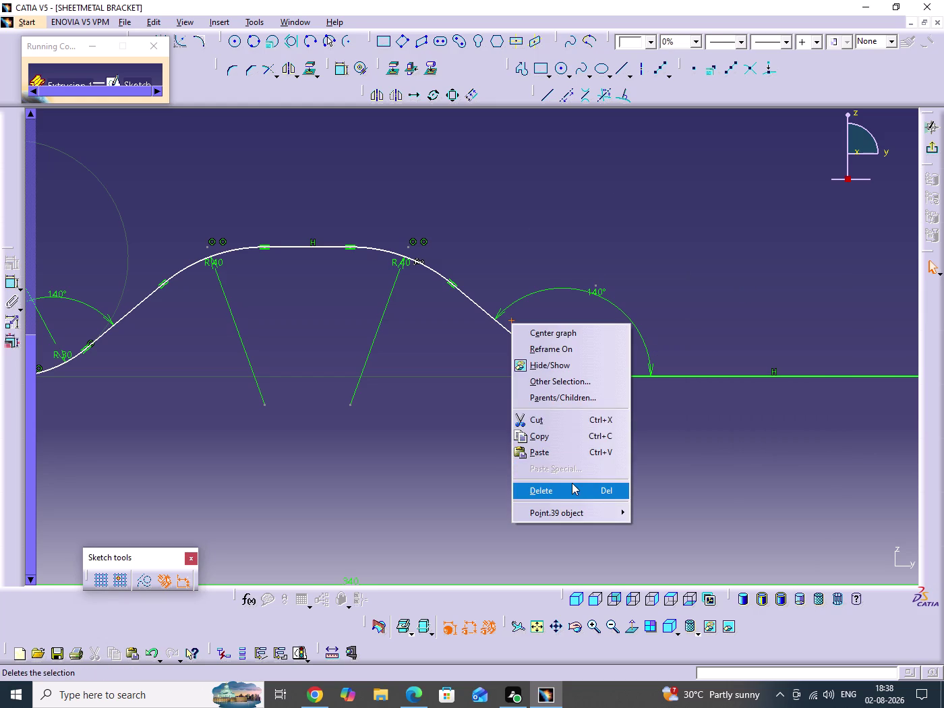
Delete the loose point near the right bend and reframe the whole profile.
click(571, 485)
click(697, 314)
middle_drag(753, 279, 753, 309)
scroll(down, 3)
click(752, 279)
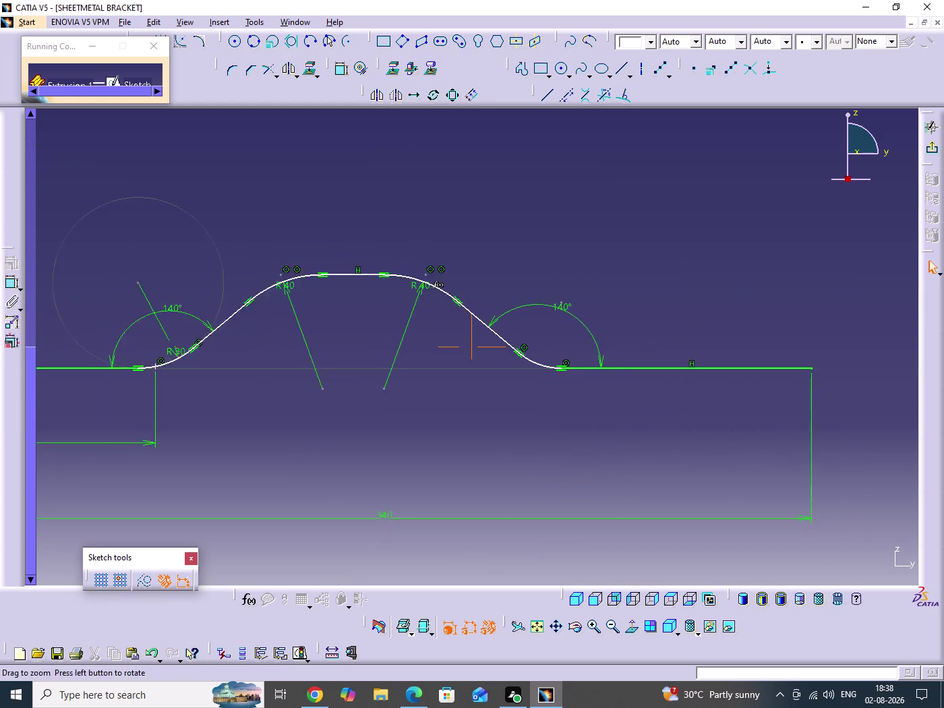
middle_drag(753, 309, 748, 325)
middle_drag(623, 395, 805, 374)
middle_drag(499, 331, 518, 240)
click(498, 331)
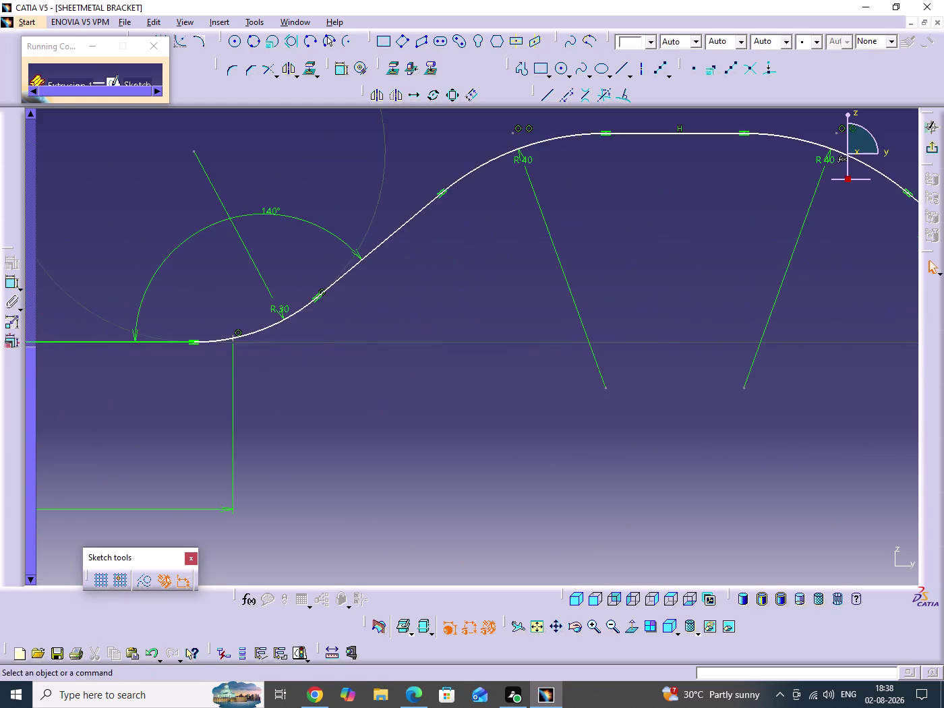
middle_drag(466, 365, 540, 407)
middle_drag(549, 349, 553, 373)
click(549, 349)
middle_drag(506, 429, 504, 403)
scroll(down, 3)
middle_drag(552, 364, 558, 410)
click(552, 364)
middle_drag(538, 421, 389, 477)
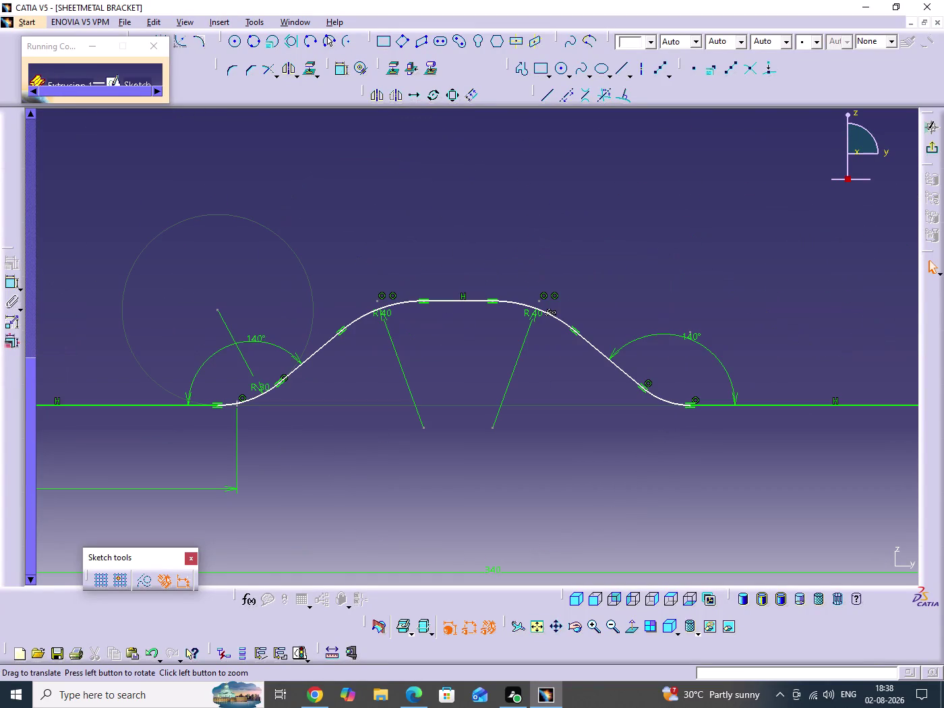
Drag the left and right R40 radius labels below the curve.
drag(384, 315, 391, 349)
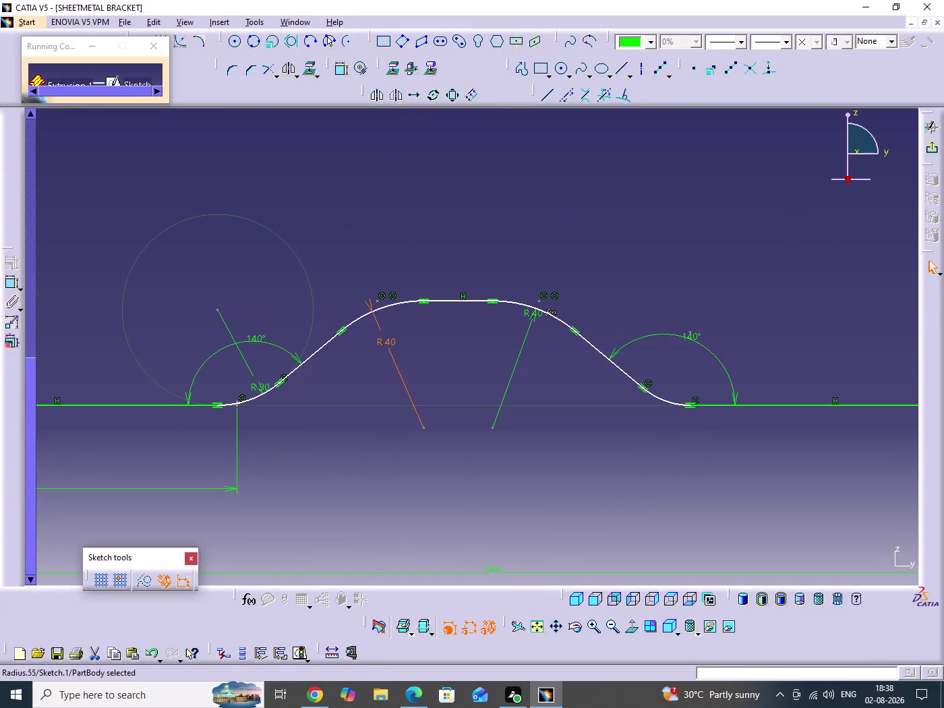
drag(391, 349, 397, 360)
drag(536, 315, 523, 351)
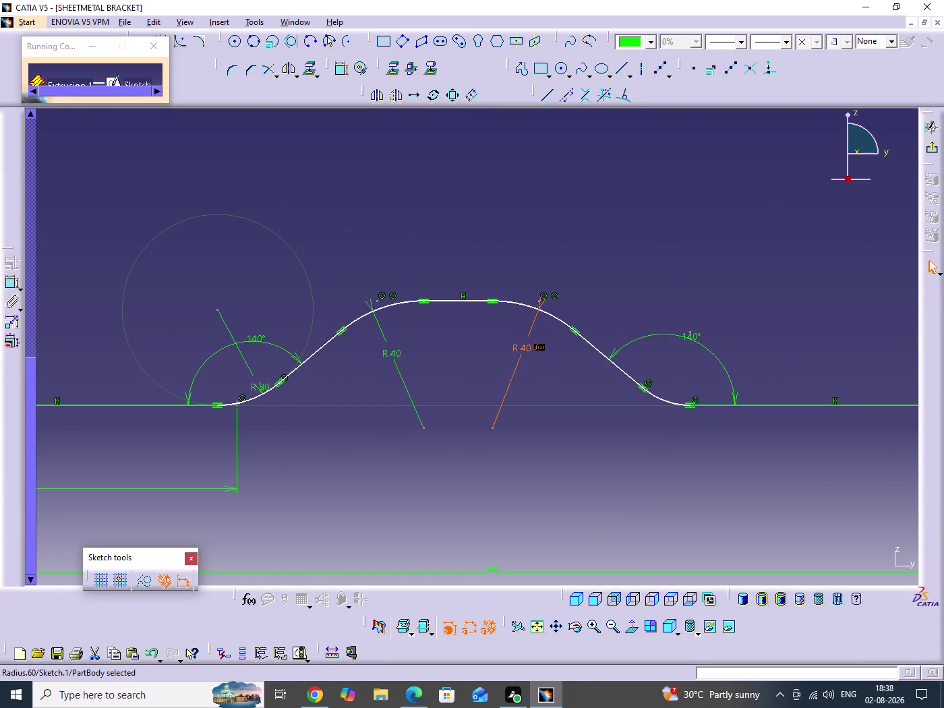
drag(524, 352, 524, 354)
click(561, 383)
Add a 20 mm height dimension between the raised top flat and the base line.
double_click(338, 72)
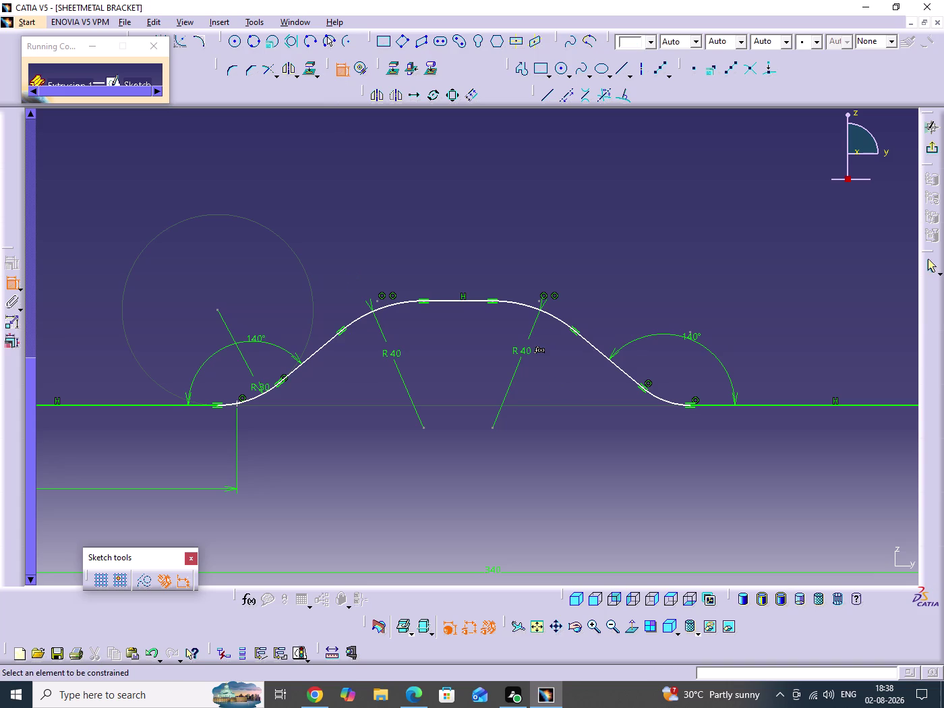
click(148, 406)
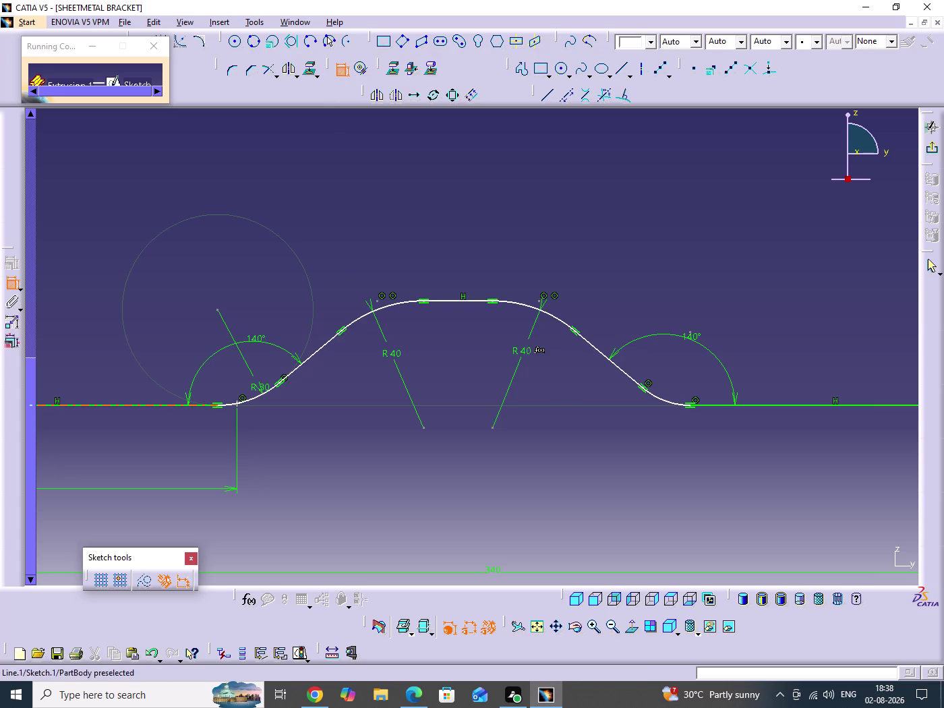
click(447, 300)
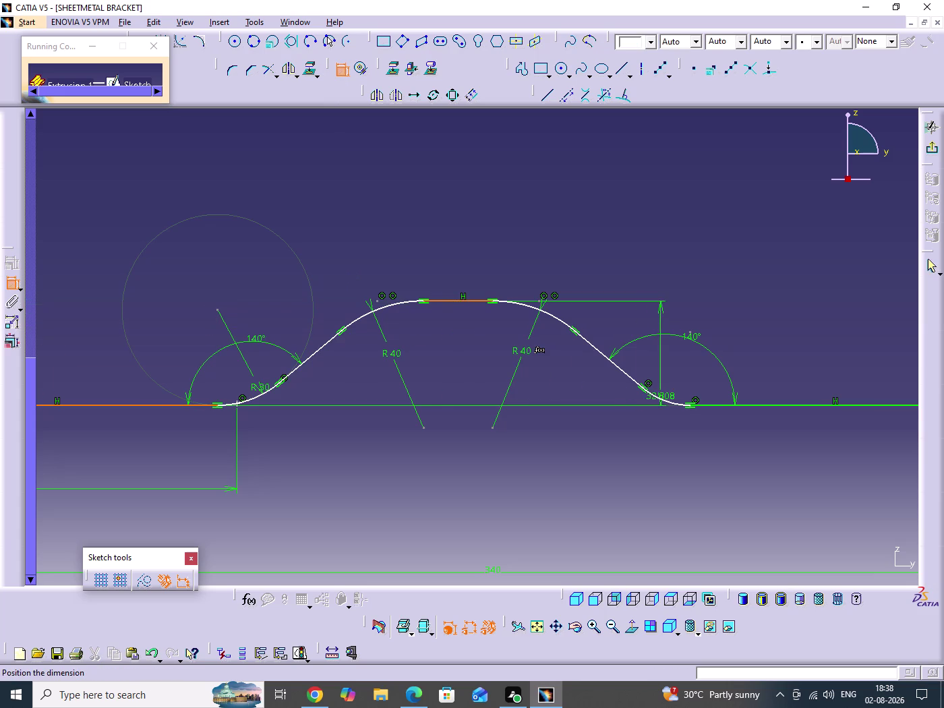
middle_drag(660, 399, 481, 393)
click(863, 369)
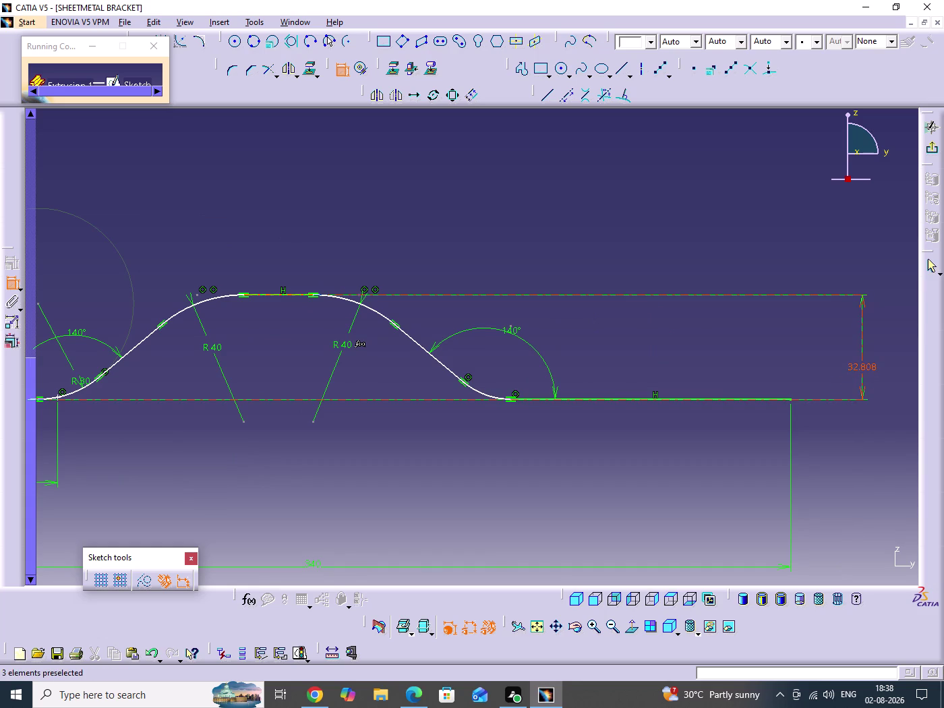
double_click(866, 366)
text(20)
key(Return)
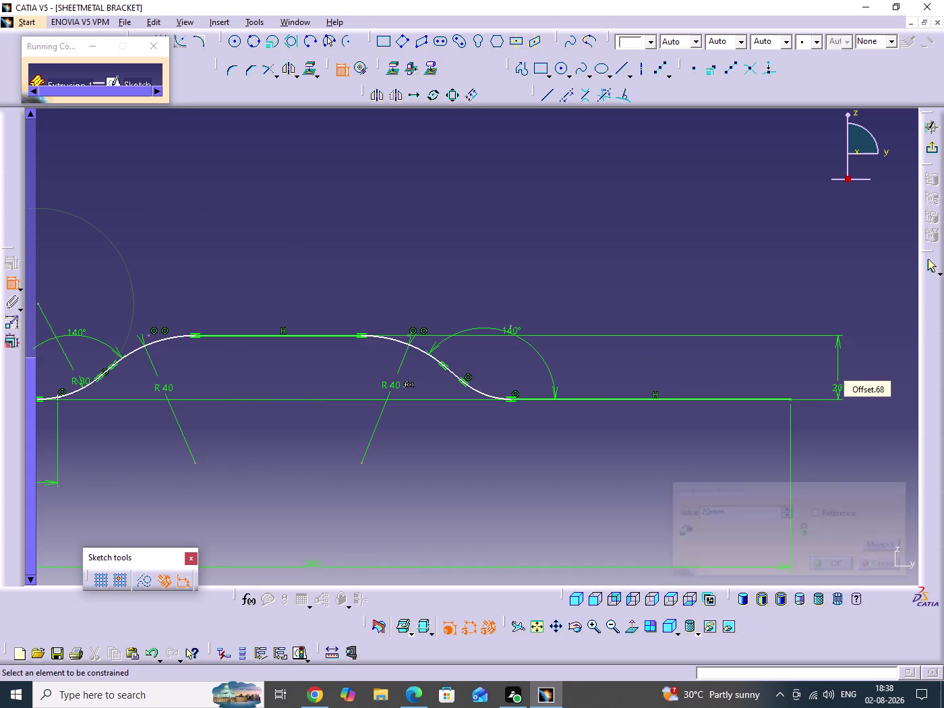
click(609, 260)
middle_drag(355, 306, 661, 289)
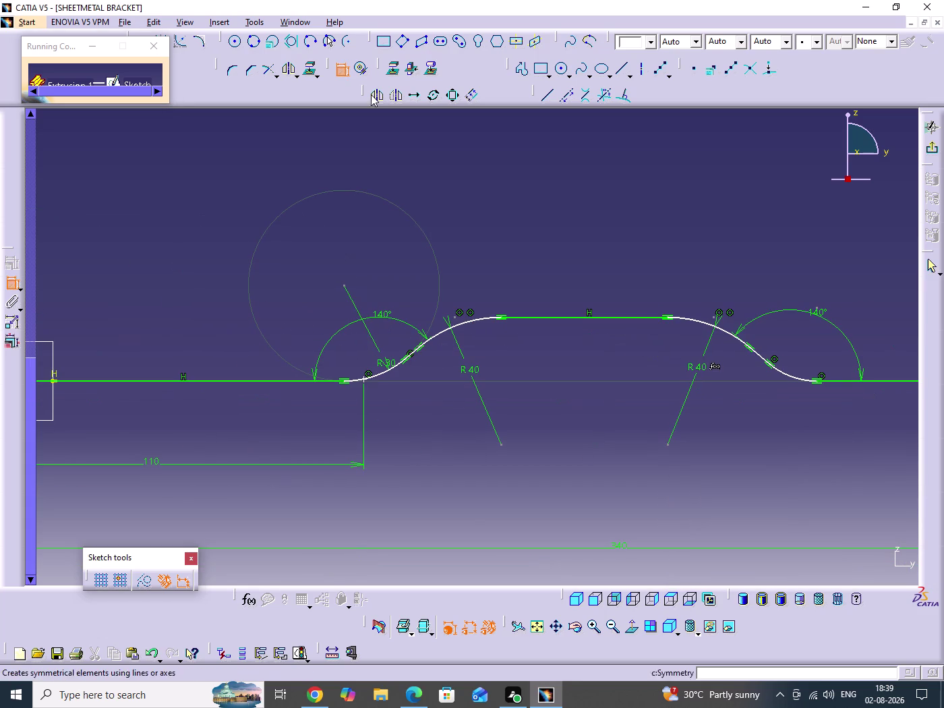
click(340, 74)
click(590, 296)
middle_drag(590, 296, 593, 226)
click(590, 296)
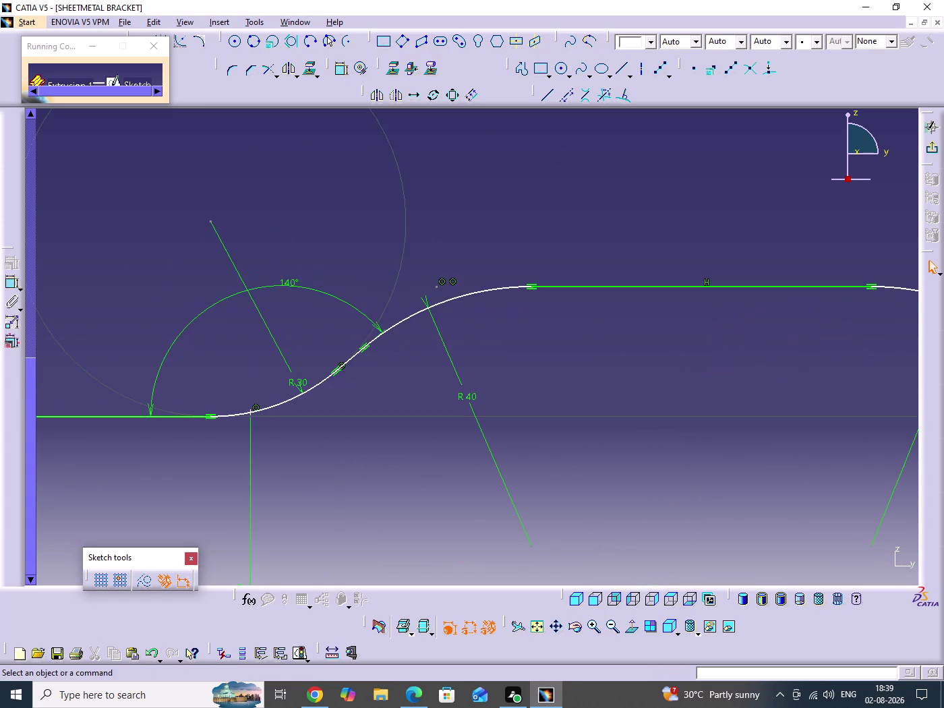
middle_drag(560, 346, 510, 346)
click(510, 345)
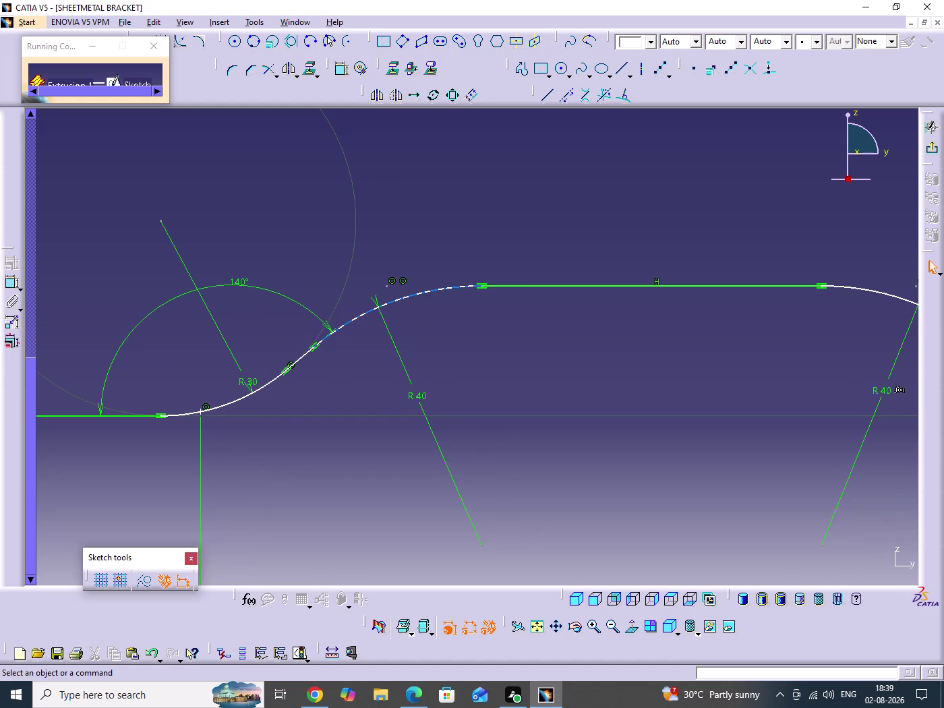
drag(315, 347, 417, 328)
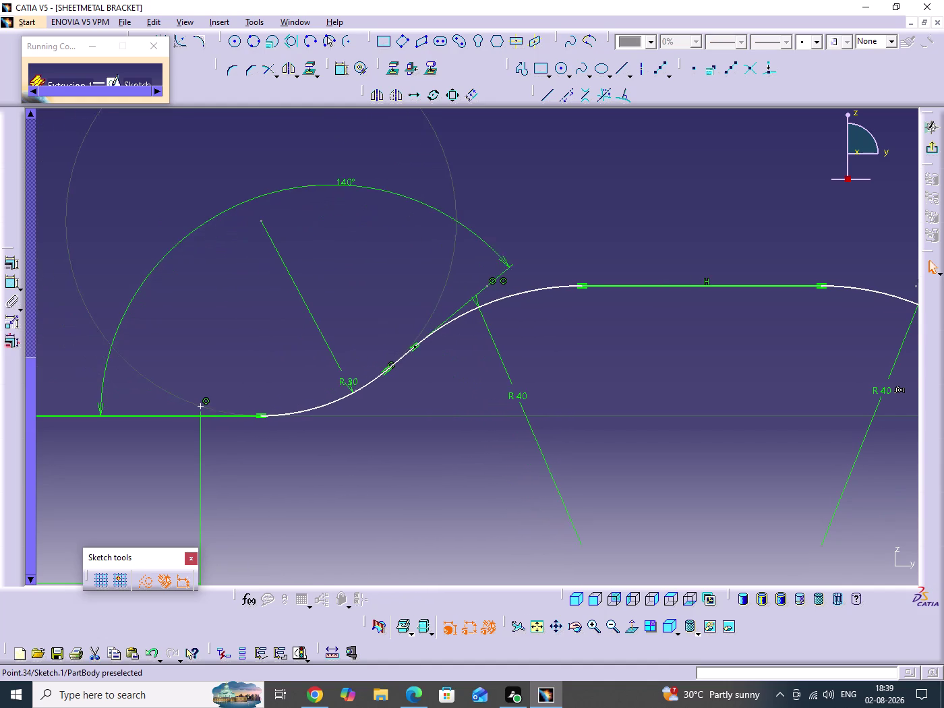
drag(418, 329, 440, 325)
click(284, 329)
right_click(206, 390)
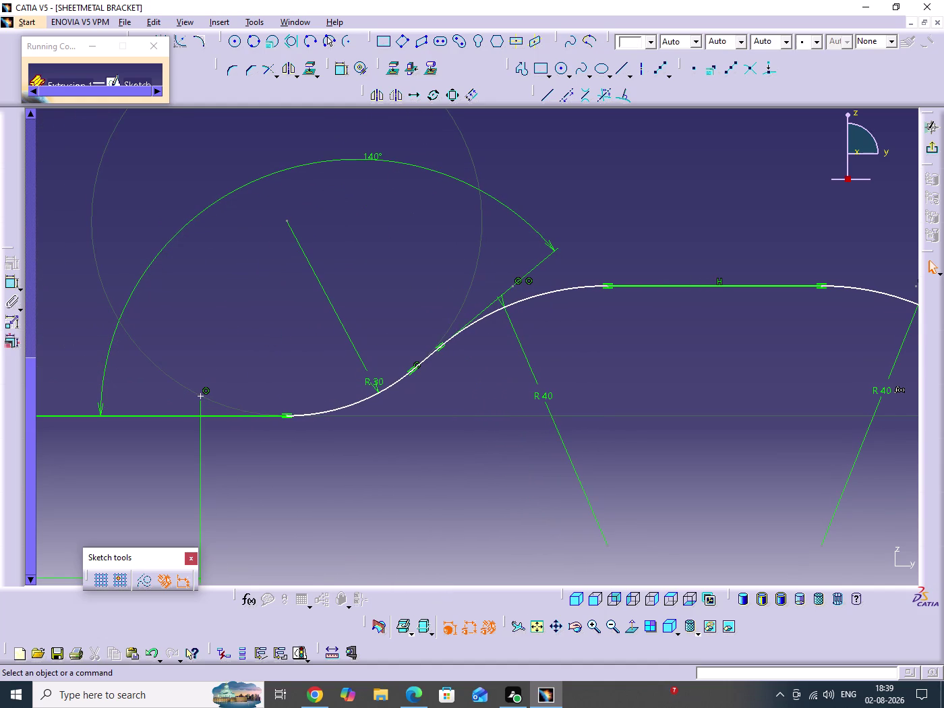
click(263, 540)
click(422, 480)
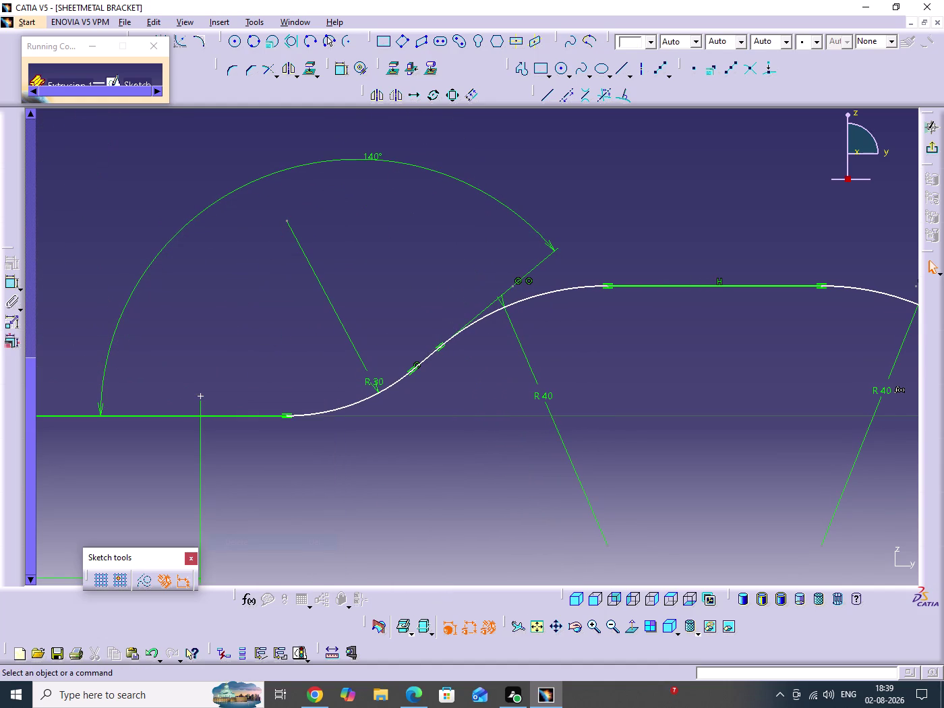
right_click(199, 399)
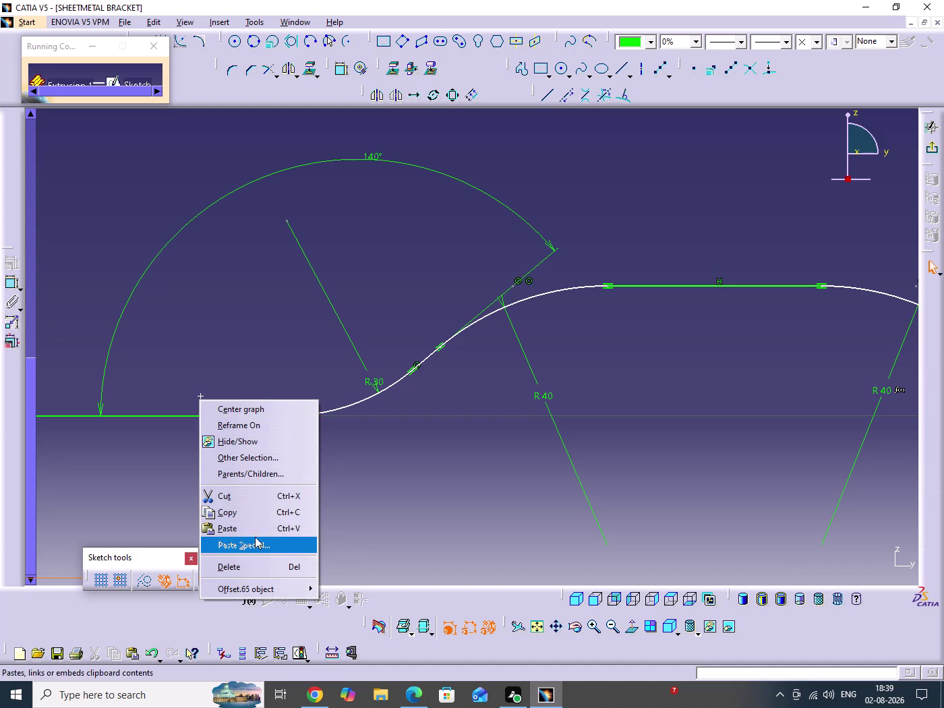
click(406, 536)
right_click(202, 395)
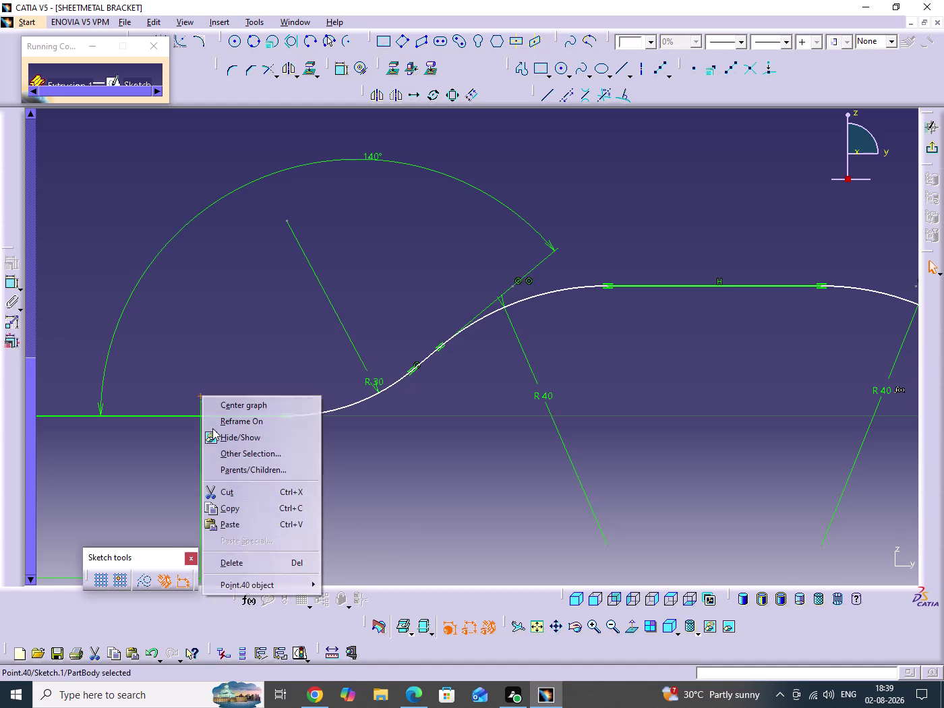
click(268, 561)
click(388, 493)
middle_drag(466, 331, 460, 405)
scroll(down, 3)
click(466, 331)
middle_drag(536, 444, 412, 401)
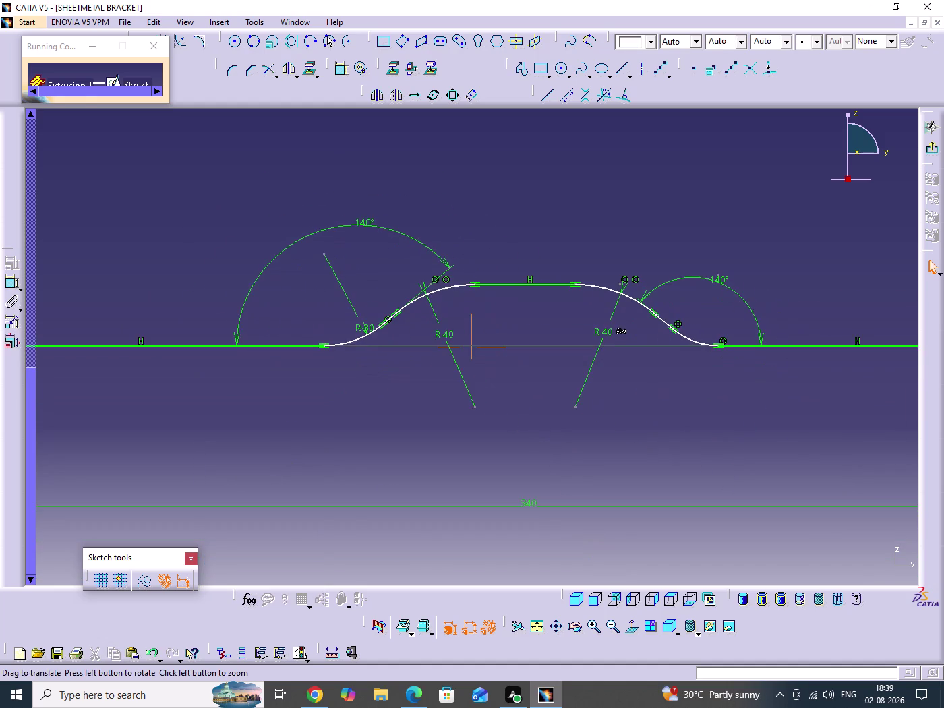
middle_drag(412, 400, 347, 397)
middle_drag(640, 407, 612, 401)
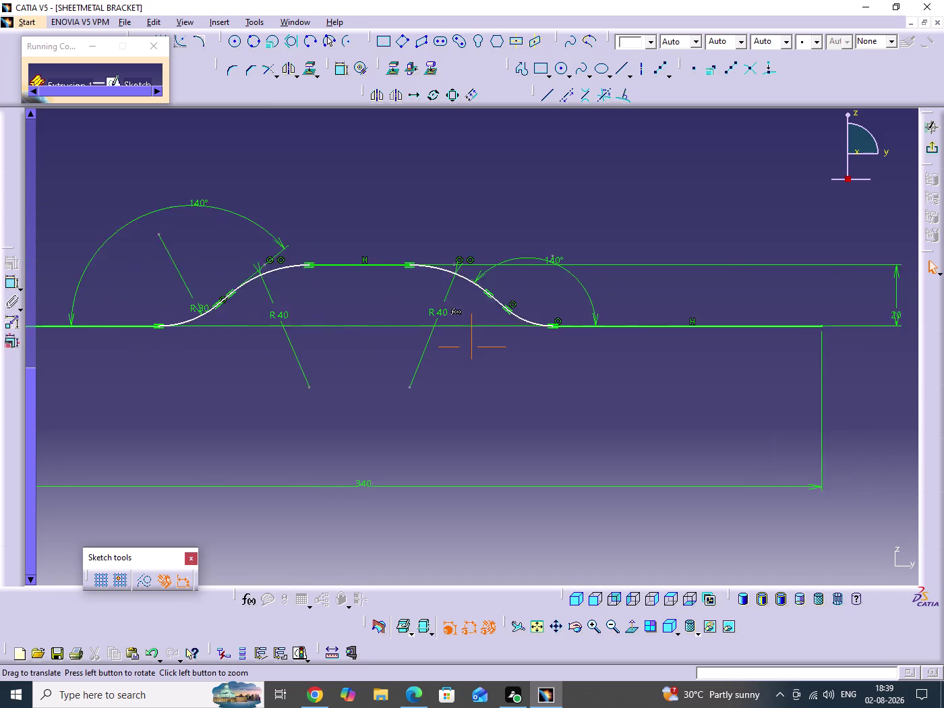
middle_drag(612, 401, 750, 396)
middle_drag(693, 395, 674, 457)
click(693, 395)
middle_drag(591, 393, 608, 285)
click(591, 393)
middle_drag(522, 365, 558, 434)
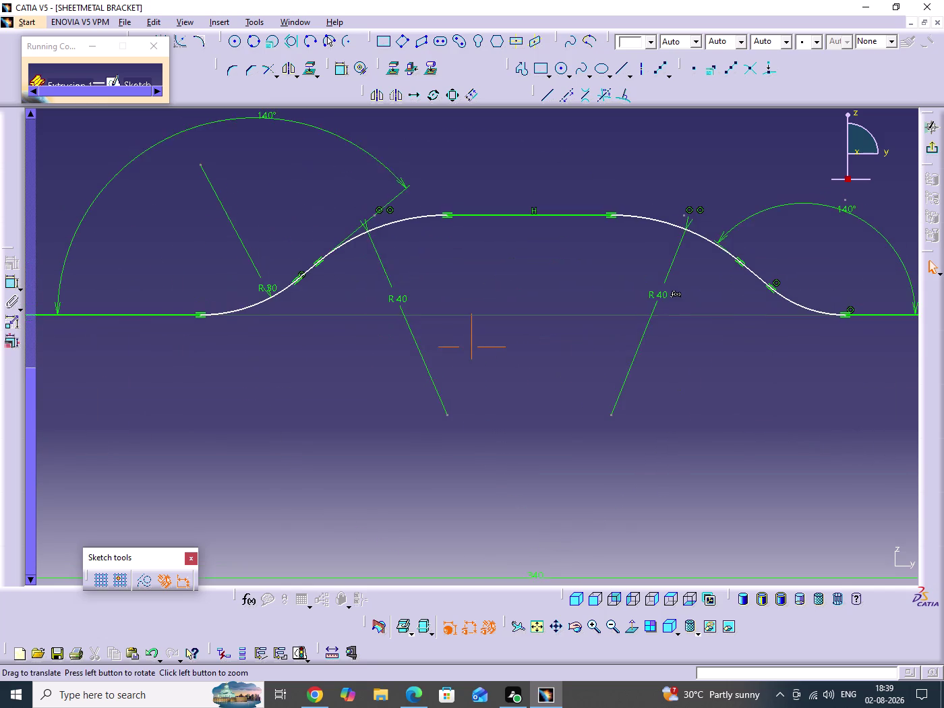
middle_drag(558, 434, 618, 511)
middle_drag(505, 444, 548, 392)
click(464, 438)
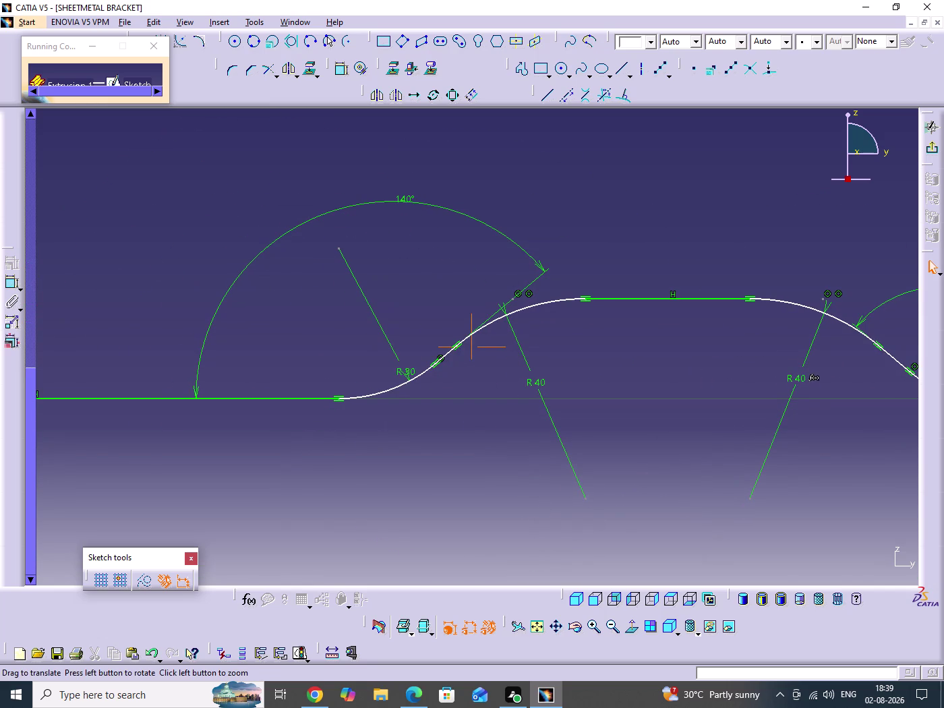
right_click(529, 295)
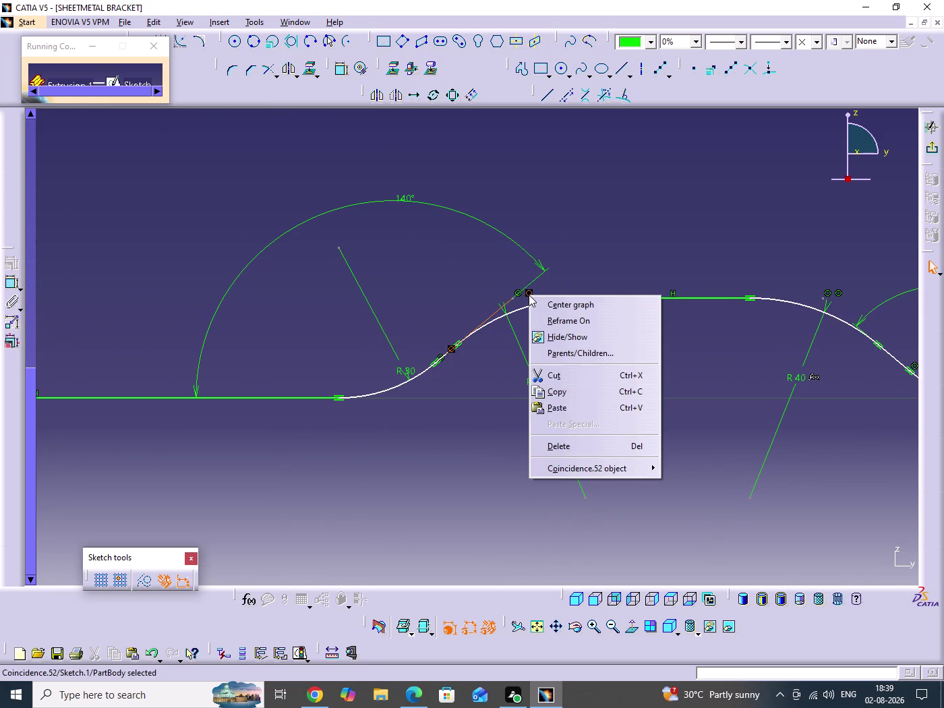
click(576, 447)
click(468, 477)
scroll(down, 3)
middle_drag(503, 430, 510, 403)
click(503, 430)
middle_drag(473, 424, 426, 469)
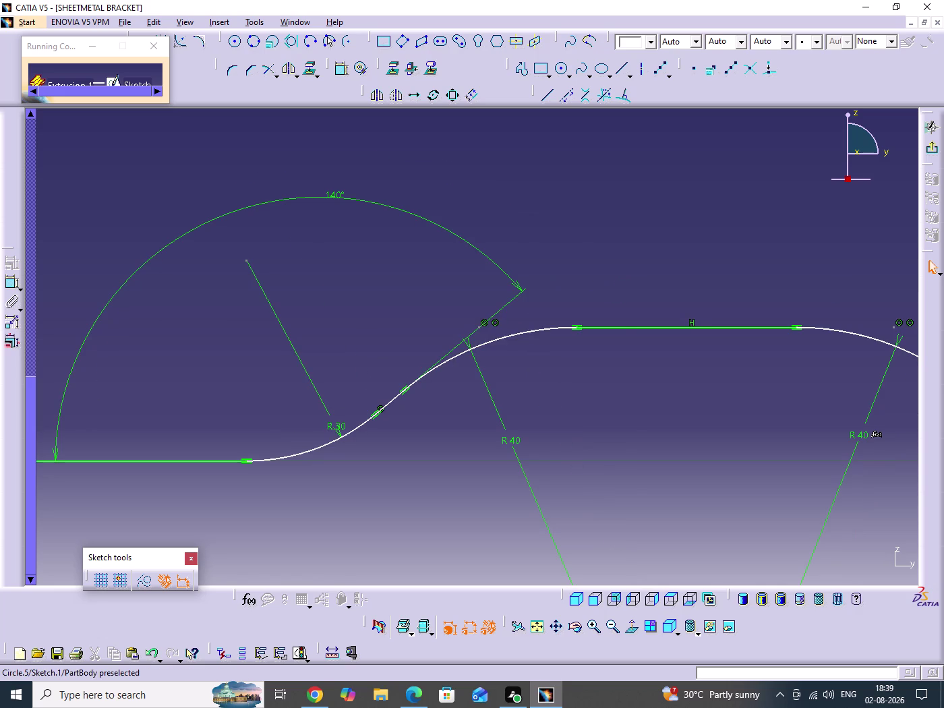
Inspect the top line's coincidence constraint and zoom out to fit the whole profile.
right_click(495, 323)
click(681, 442)
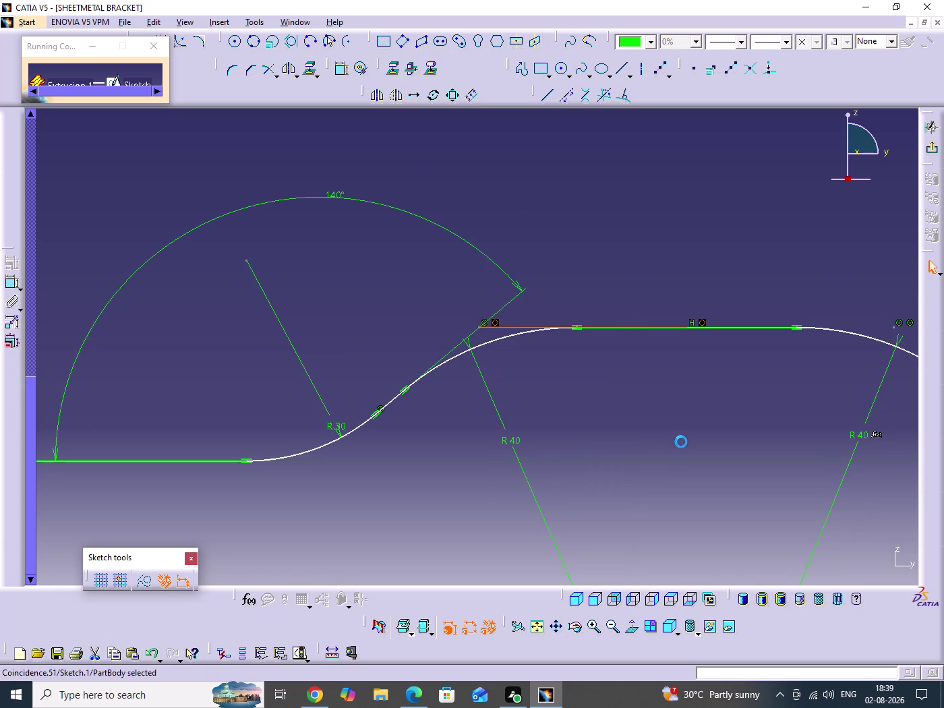
drag(618, 437, 628, 460)
middle_drag(633, 461, 580, 399)
middle_drag(581, 380, 581, 413)
click(580, 381)
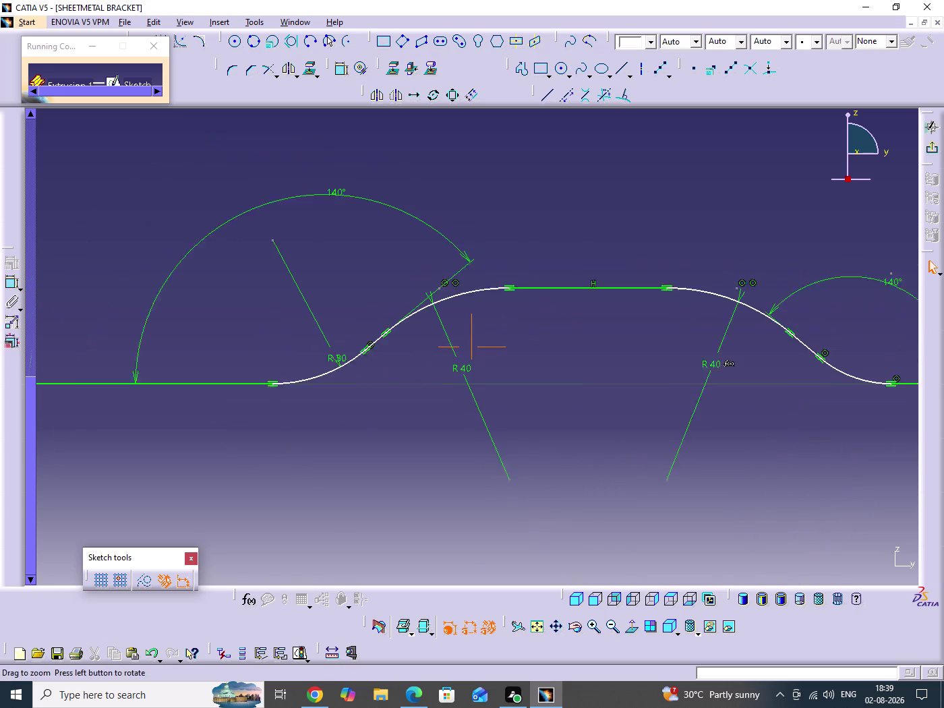
middle_drag(582, 413, 583, 422)
middle_drag(657, 459, 479, 431)
middle_drag(603, 397, 607, 425)
click(603, 397)
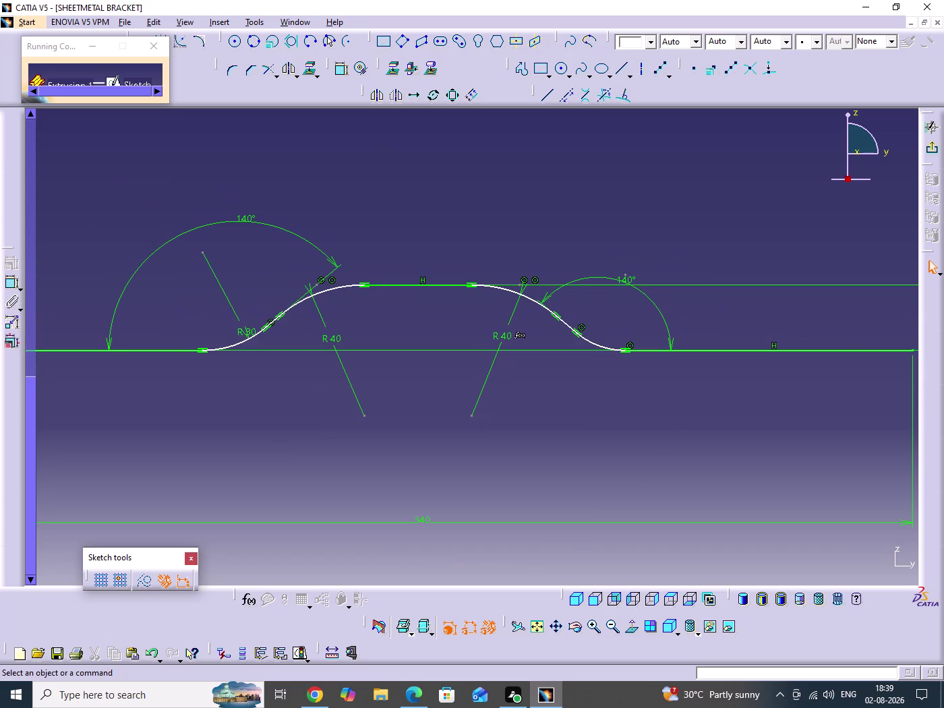
middle_drag(632, 395, 639, 428)
click(633, 396)
middle_drag(641, 436, 606, 441)
scroll(down, 3)
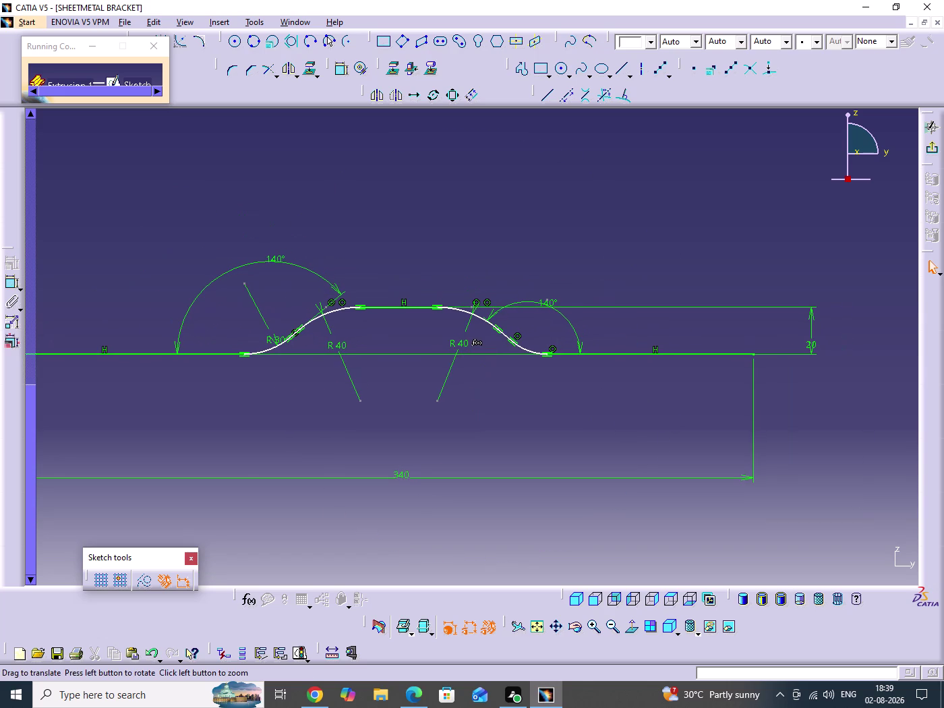
Drag the 20 offset label above the profile and the R30 label up its leader.
drag(808, 340, 796, 321)
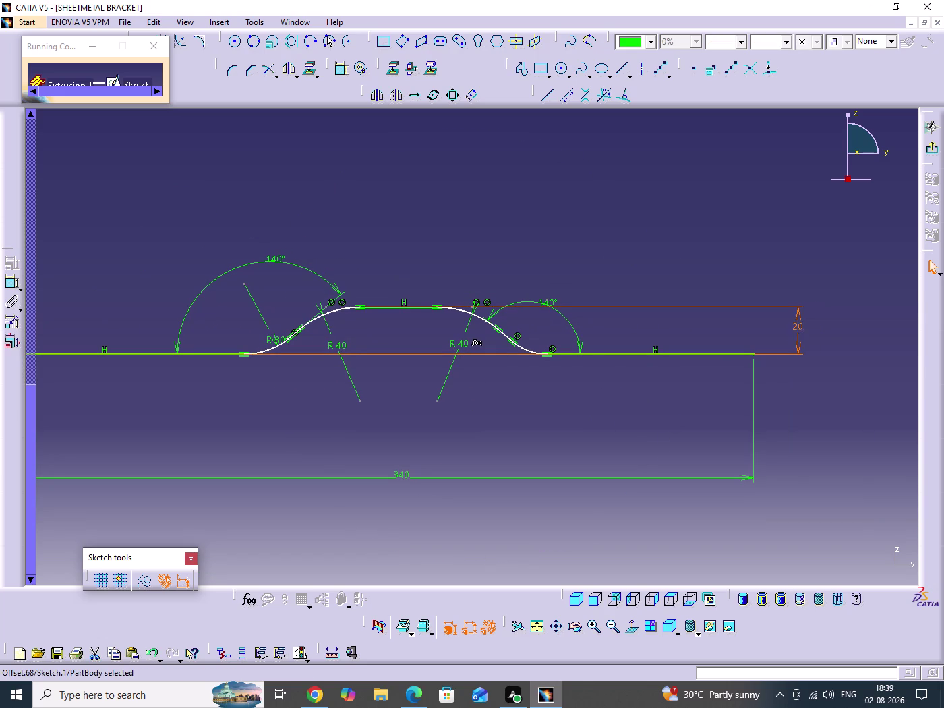
drag(795, 321, 796, 263)
drag(600, 391, 647, 418)
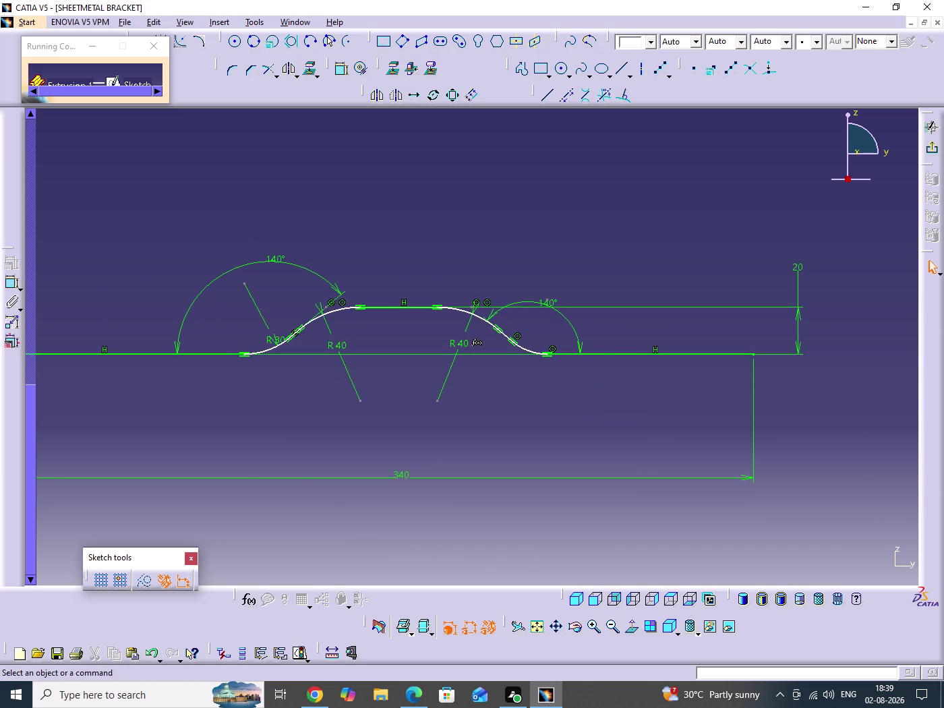
middle_drag(568, 400, 567, 319)
click(568, 400)
middle_drag(549, 450, 733, 454)
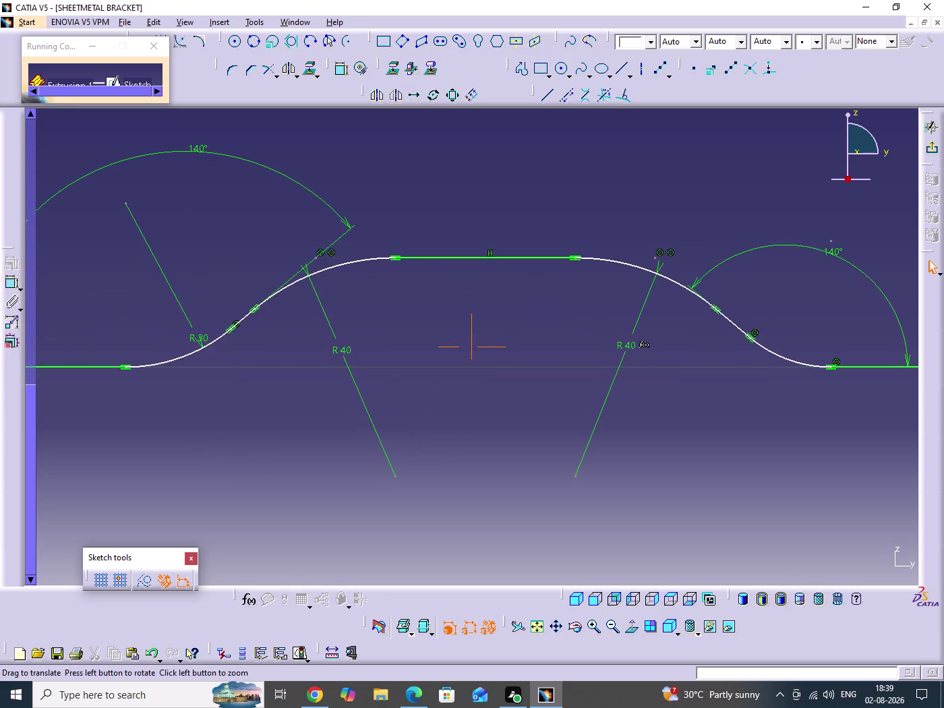
middle_drag(492, 458, 654, 453)
middle_drag(431, 454, 567, 531)
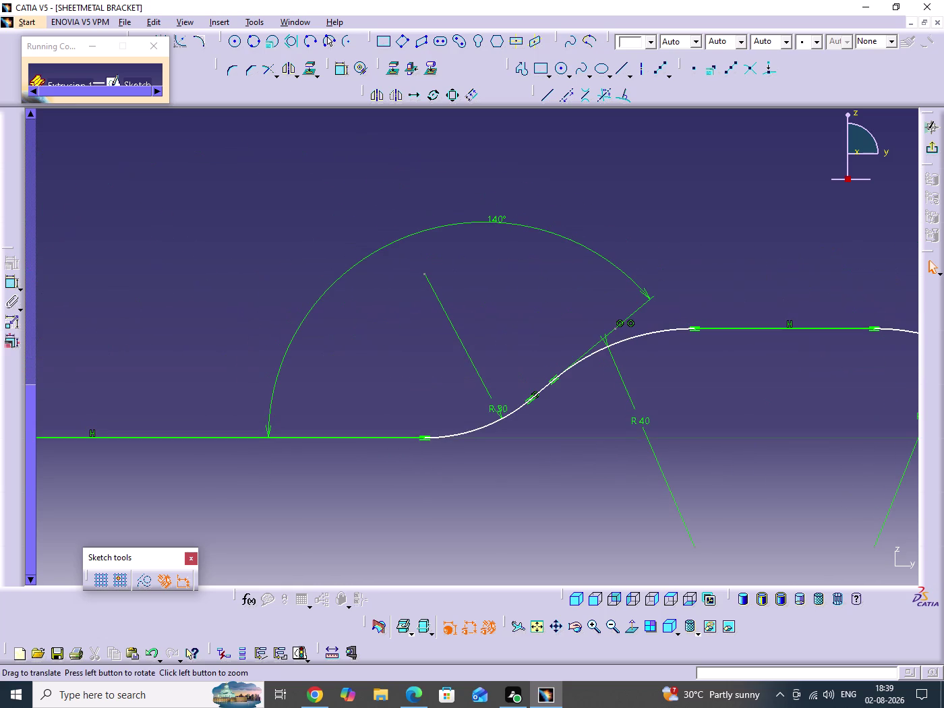
drag(497, 408, 463, 342)
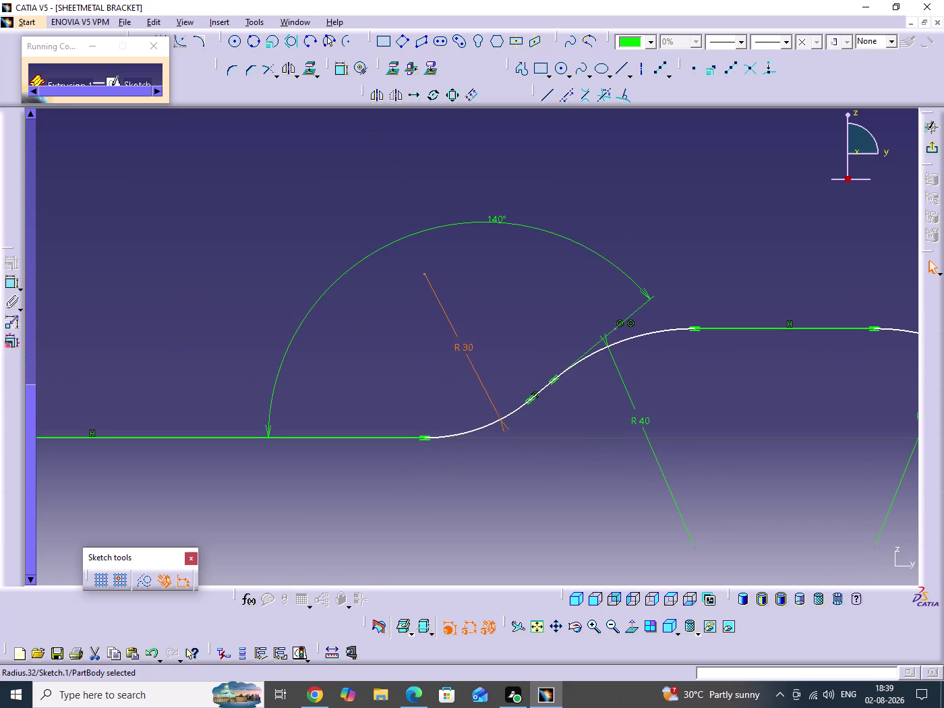
drag(463, 343, 463, 342)
click(547, 442)
Zoom out over the whole profile and display the reference drawing again.
middle_drag(602, 463, 357, 389)
middle_drag(495, 326, 495, 358)
click(495, 327)
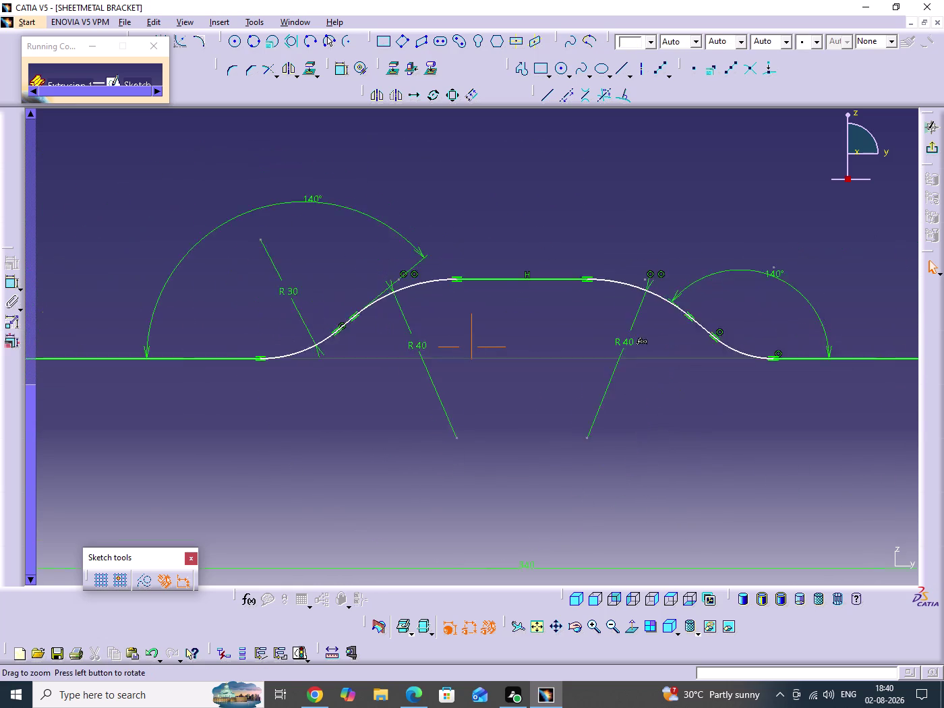
middle_drag(496, 358, 494, 405)
middle_drag(562, 429, 539, 416)
double_click(605, 423)
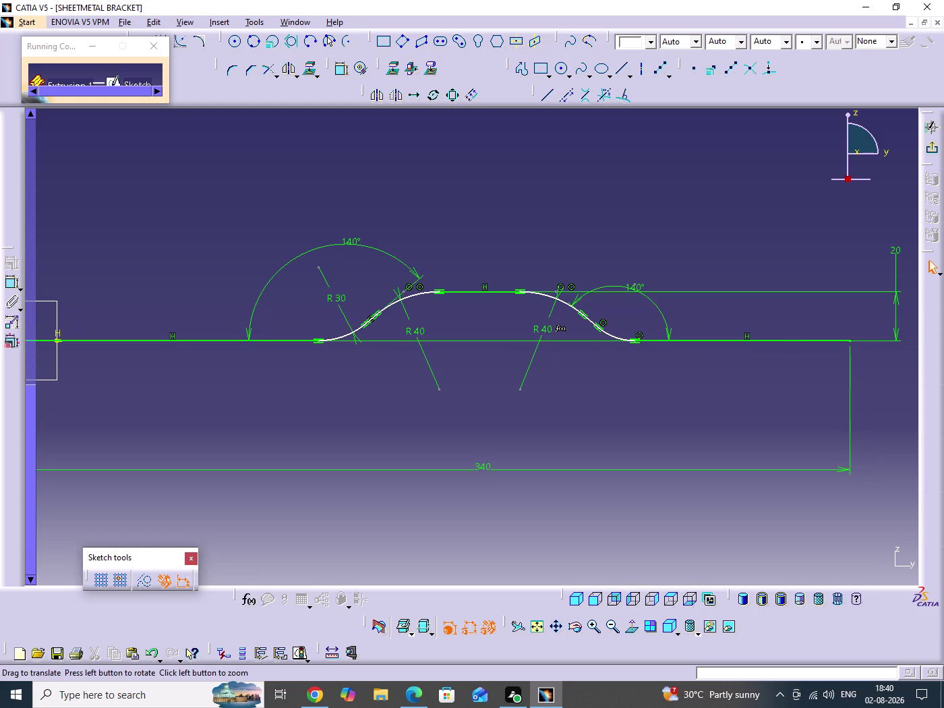
middle_drag(567, 439, 673, 438)
click(419, 699)
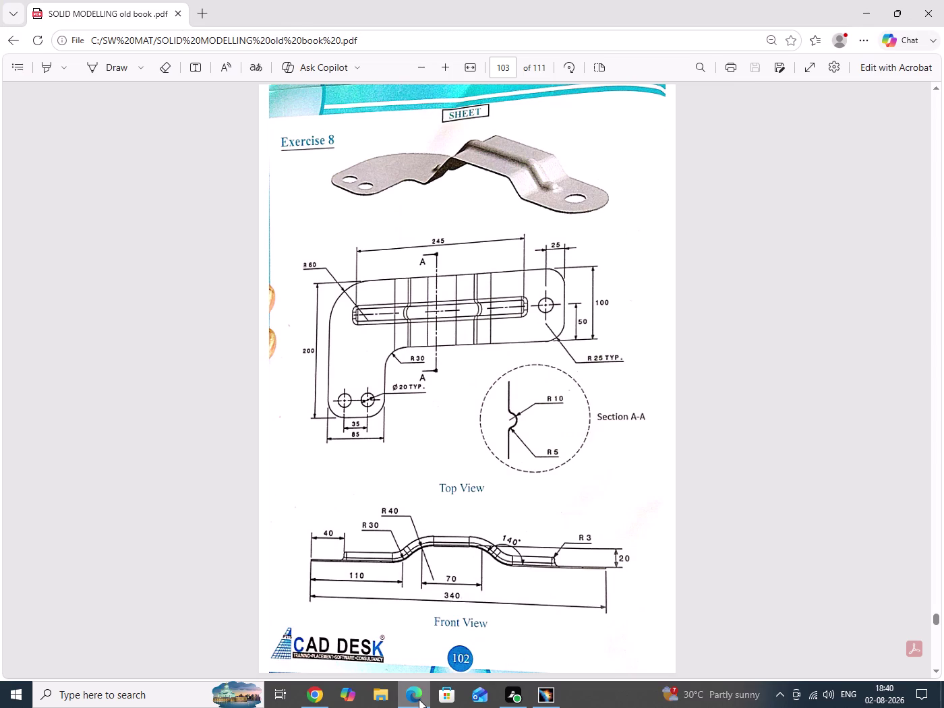
click(862, 2)
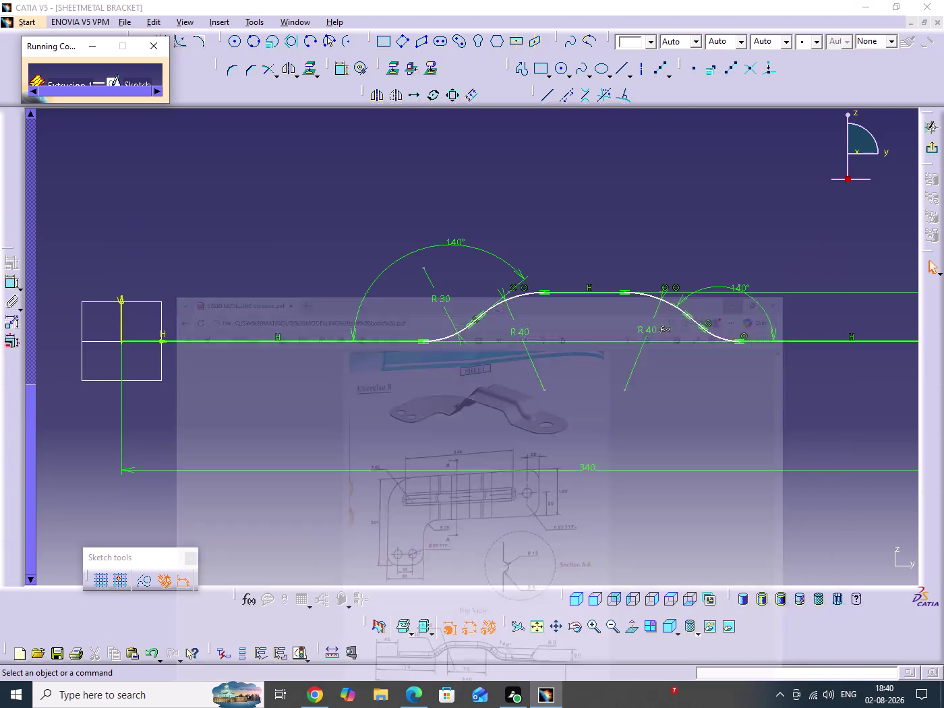
Zoom in on the R30 bend and add an equidistant point on its arc.
click(498, 389)
middle_drag(519, 362, 546, 259)
click(519, 363)
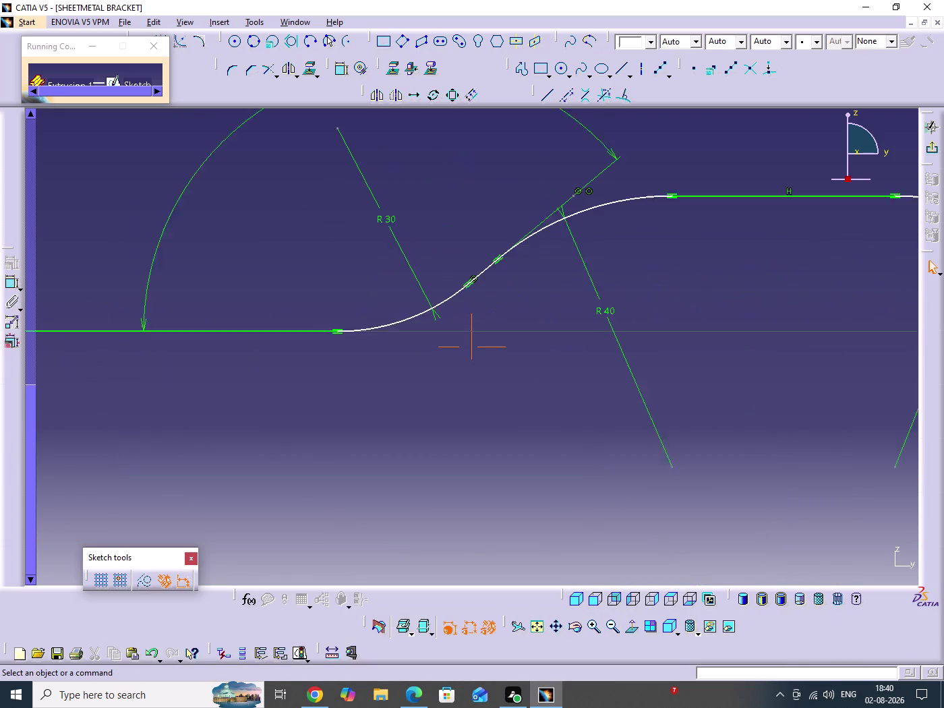
middle_drag(546, 260, 548, 255)
click(450, 294)
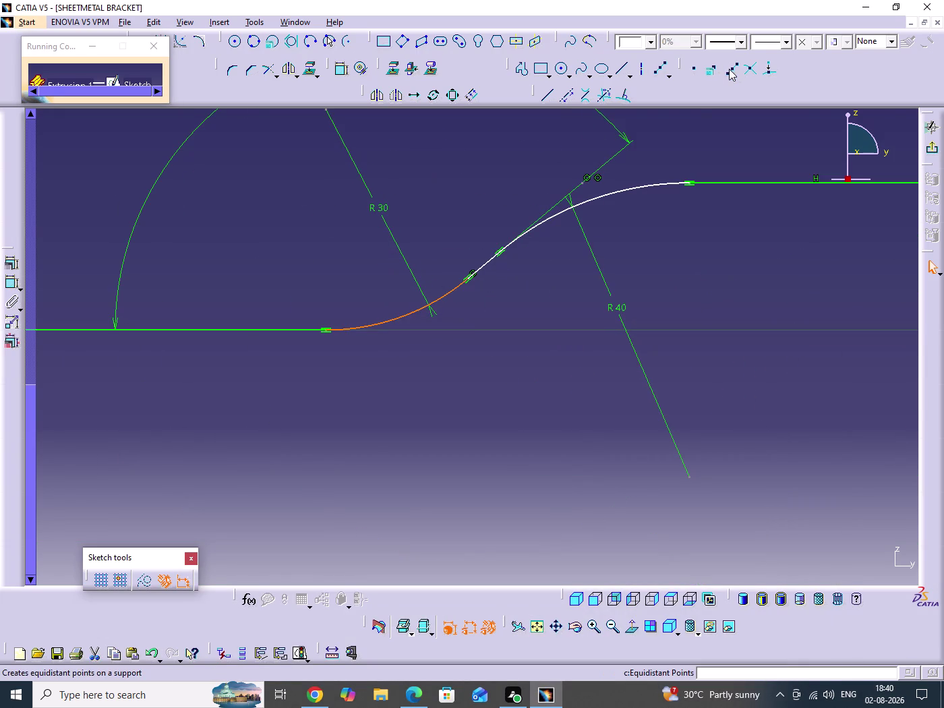
click(729, 69)
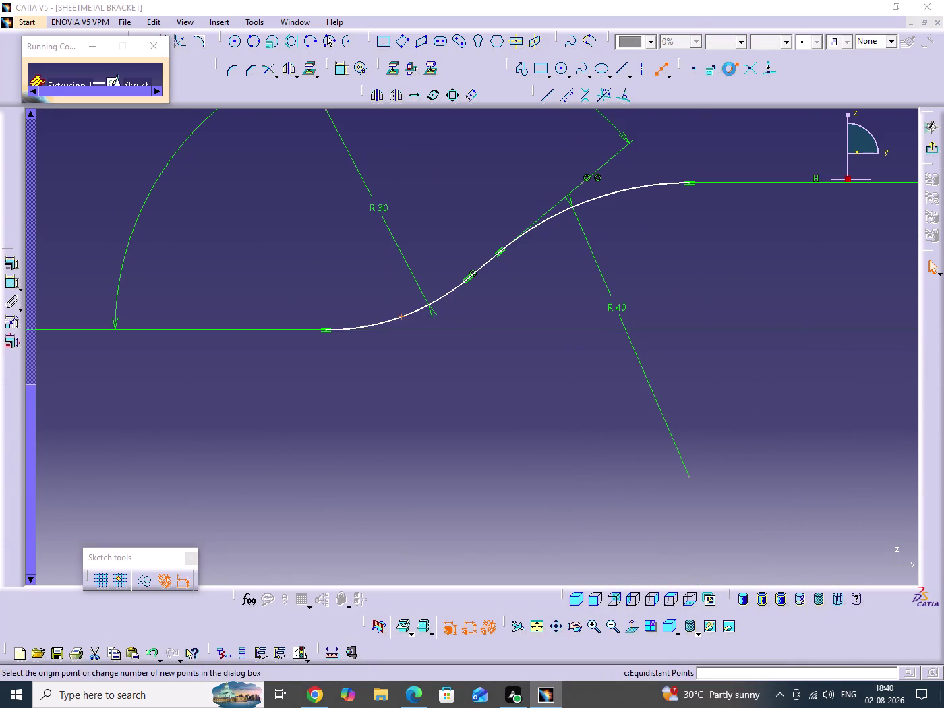
click(709, 333)
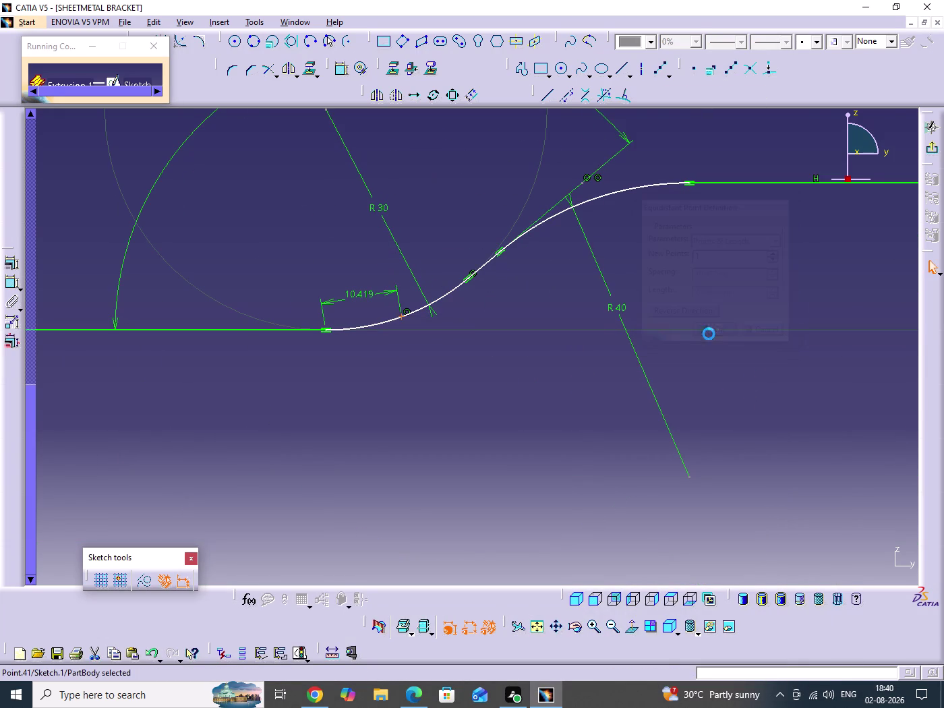
click(757, 311)
Zoom out and recenter the view so both bends are visible.
middle_drag(765, 296, 757, 359)
click(766, 295)
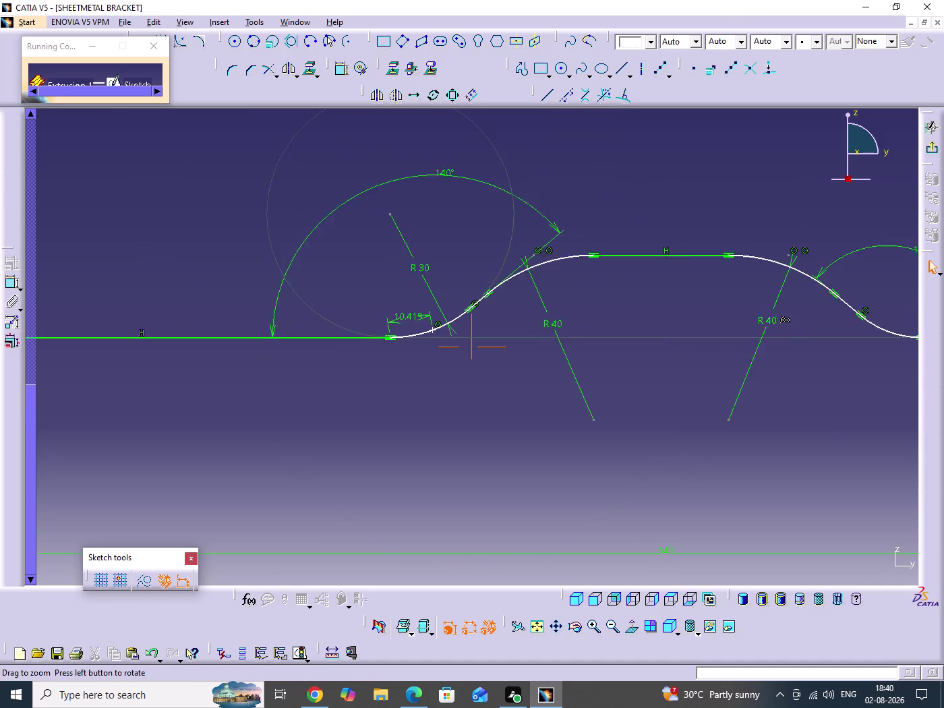
middle_drag(757, 359, 751, 378)
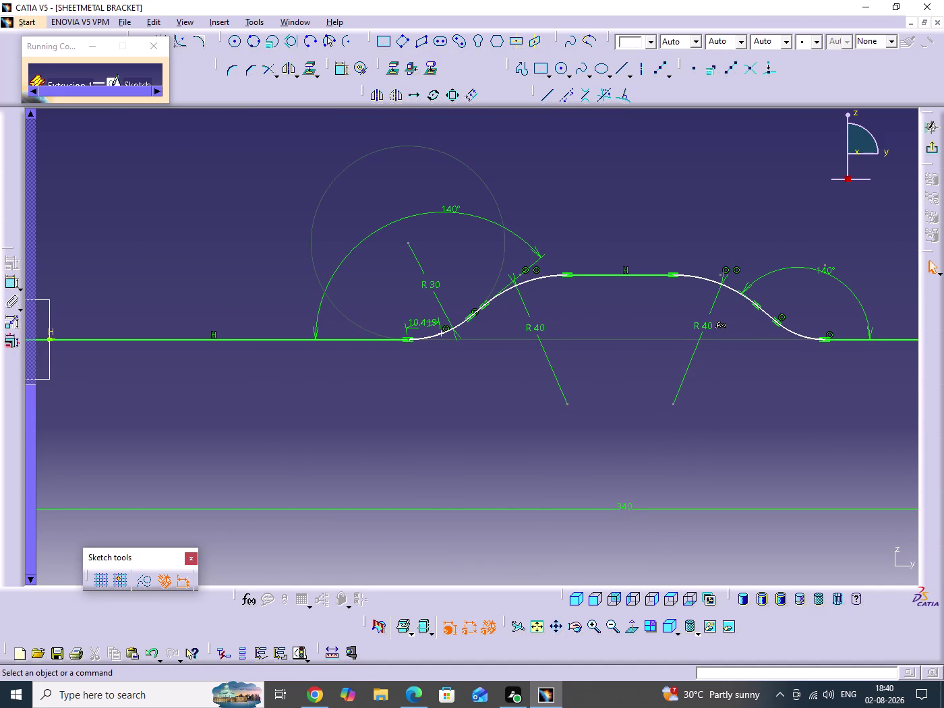
right_click(415, 324)
click(464, 489)
click(525, 444)
middle_drag(537, 432, 495, 459)
scroll(down, 3)
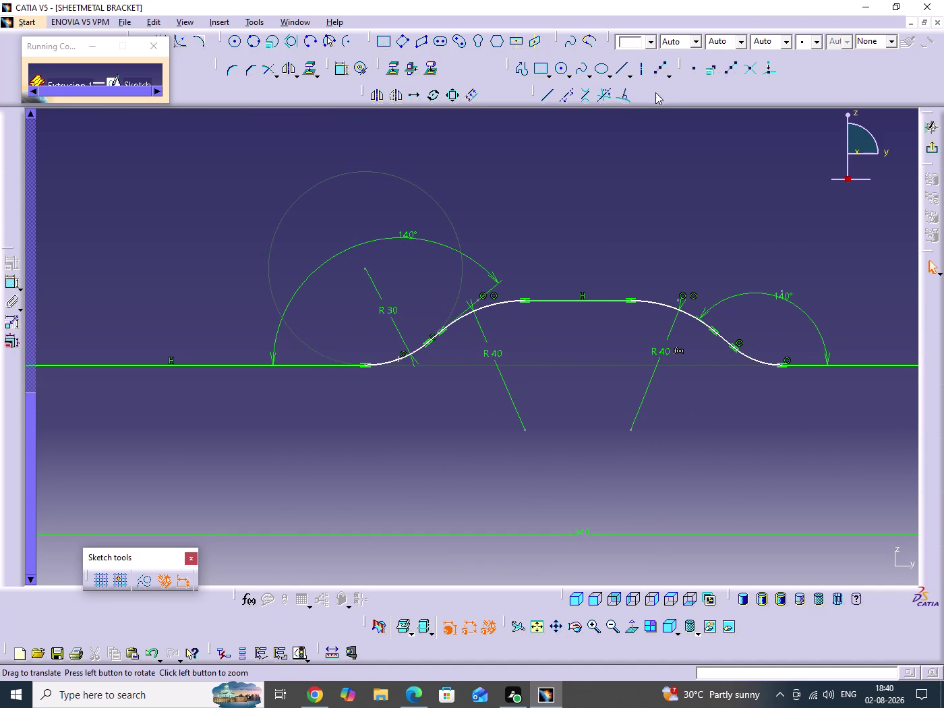
Constrain the distance from the vertical axis to the left R30 bend (133.486).
click(342, 70)
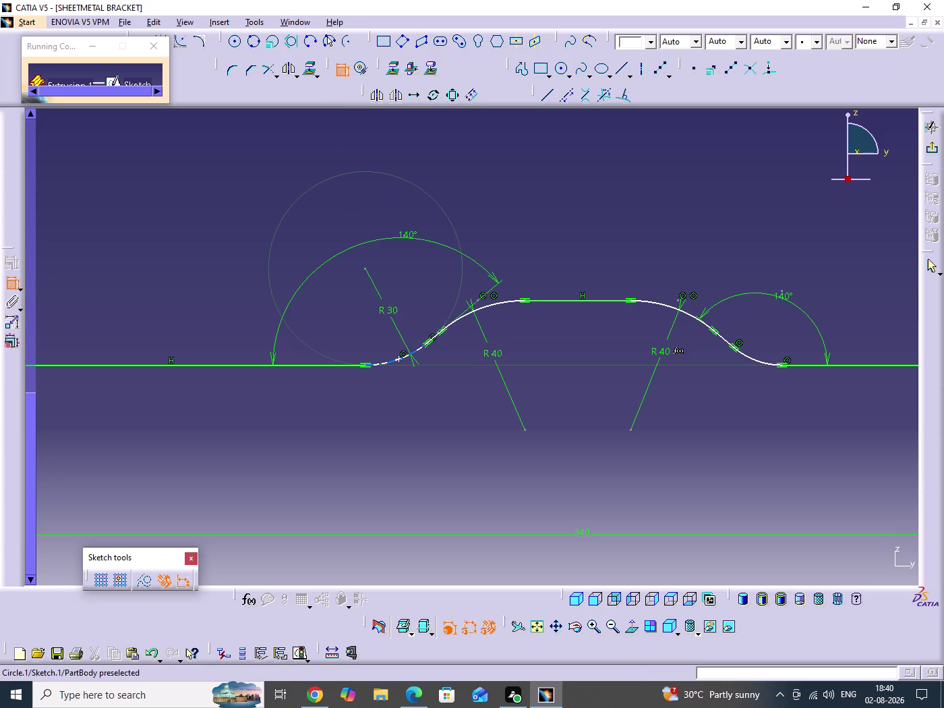
click(397, 361)
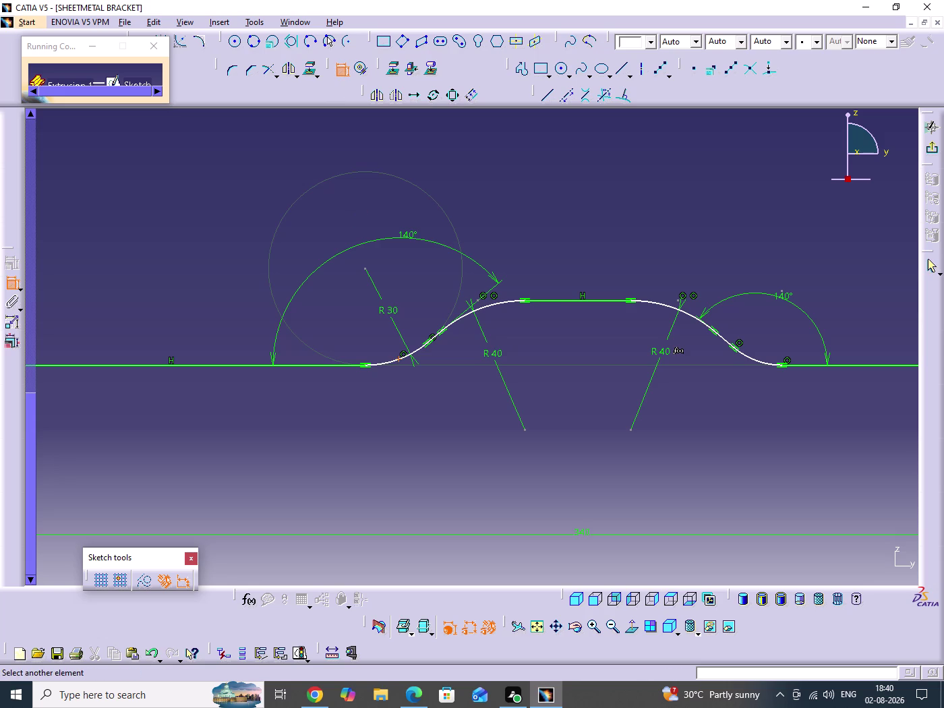
middle_drag(494, 382, 560, 348)
middle_drag(188, 350, 294, 327)
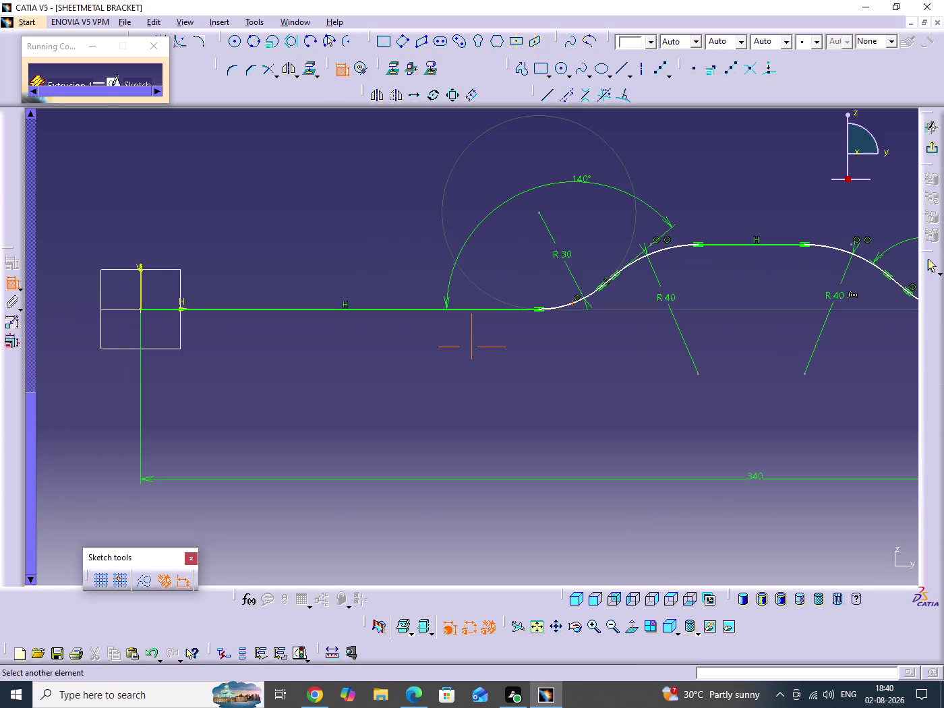
click(140, 284)
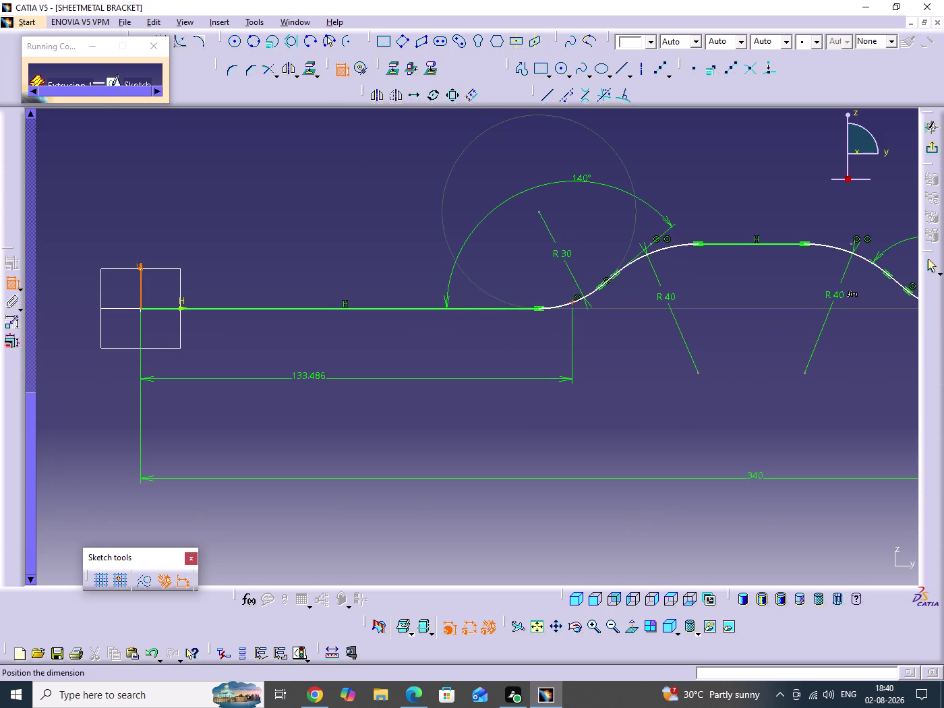
Change the 133.486 dimension to 110.
click(316, 377)
double_click(318, 377)
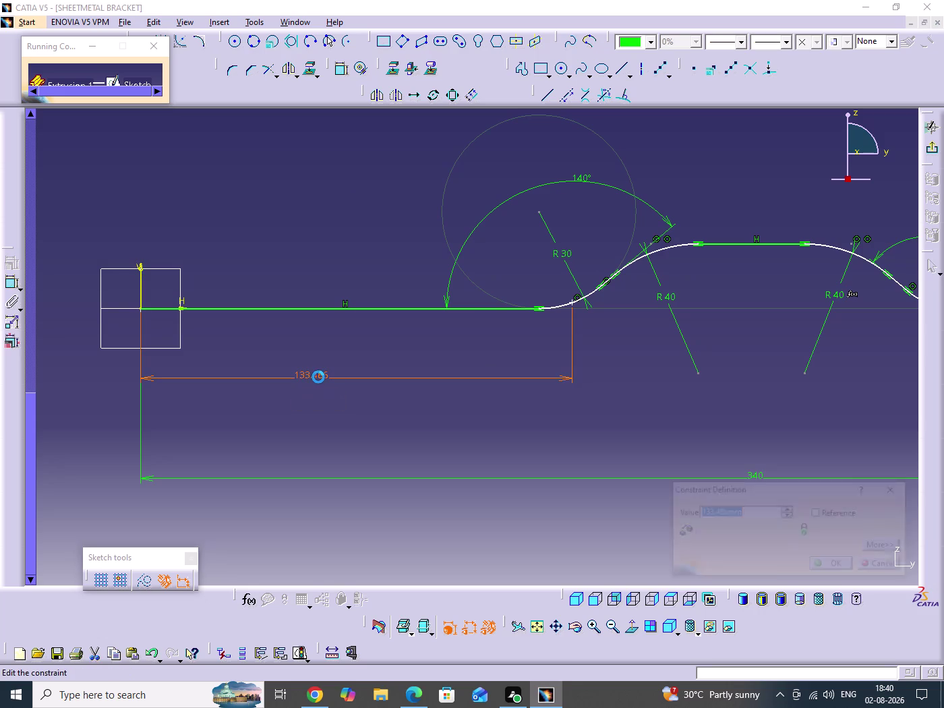
text(110)
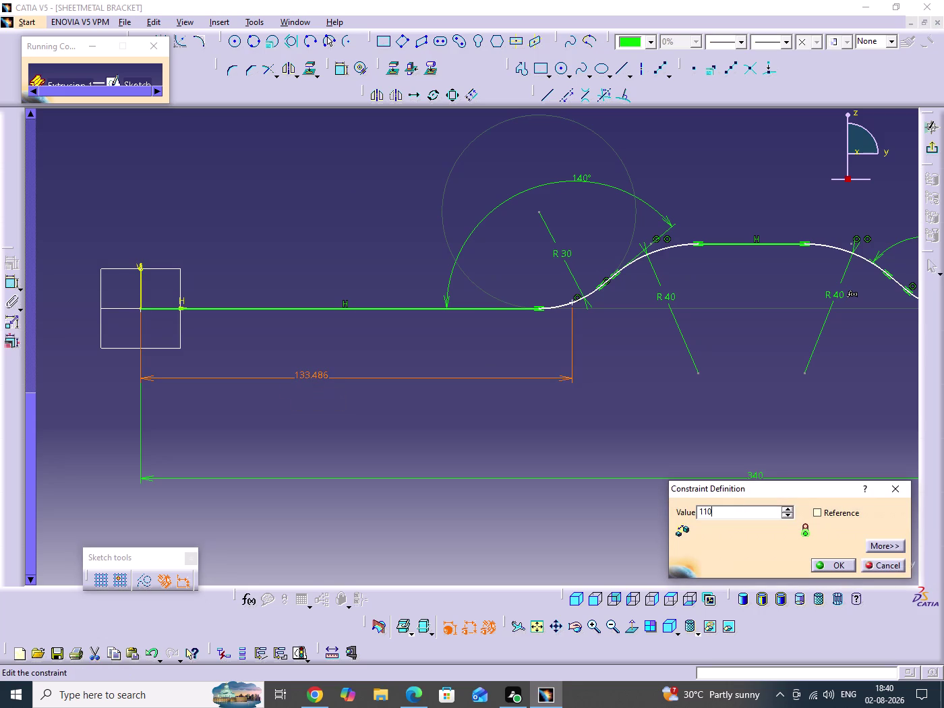
key(Return)
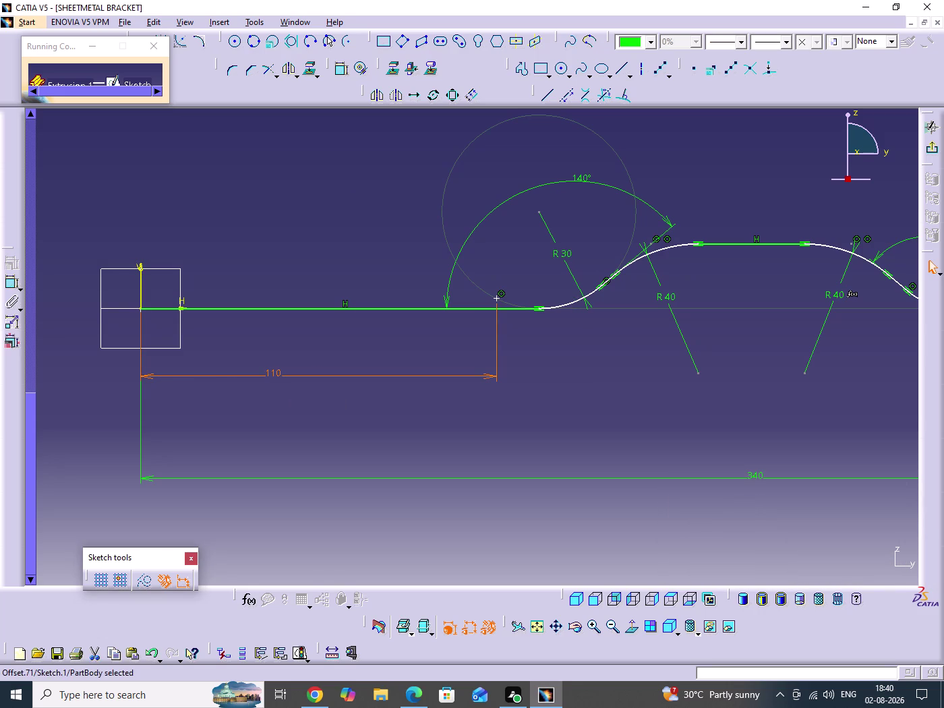
click(284, 403)
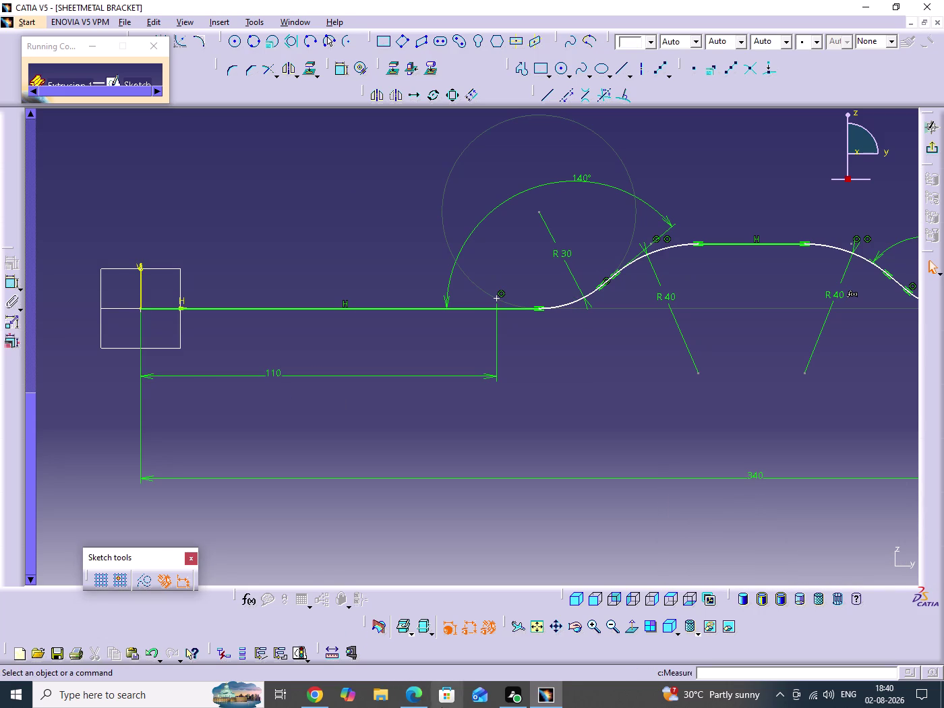
Compare the sketch with the reference drawing PDF and recenter the bends.
click(421, 704)
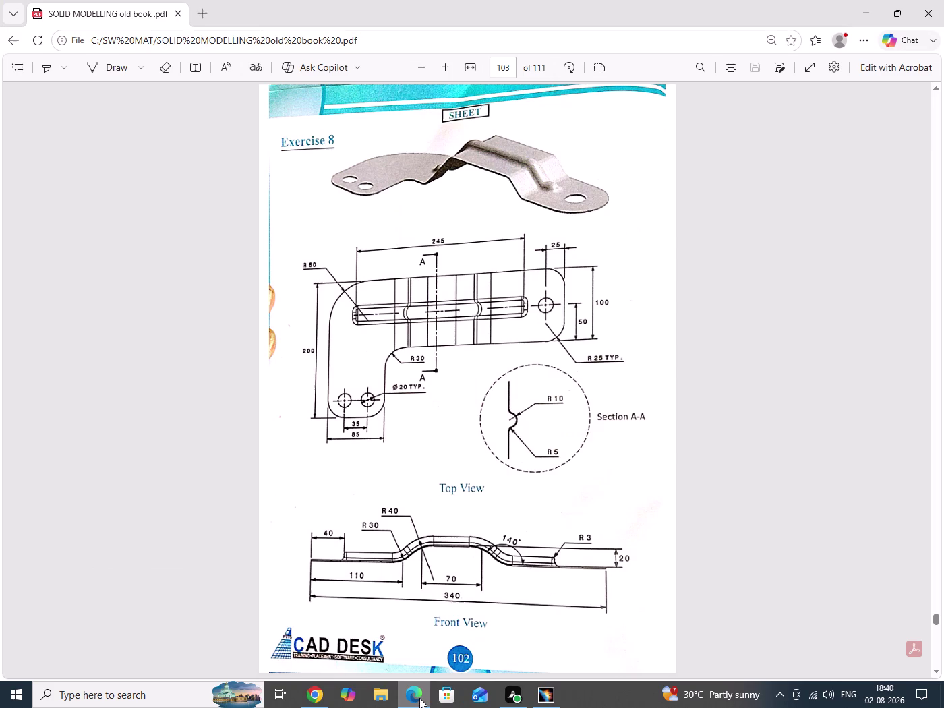
click(868, 11)
click(753, 317)
middle_drag(747, 353, 662, 328)
click(679, 162)
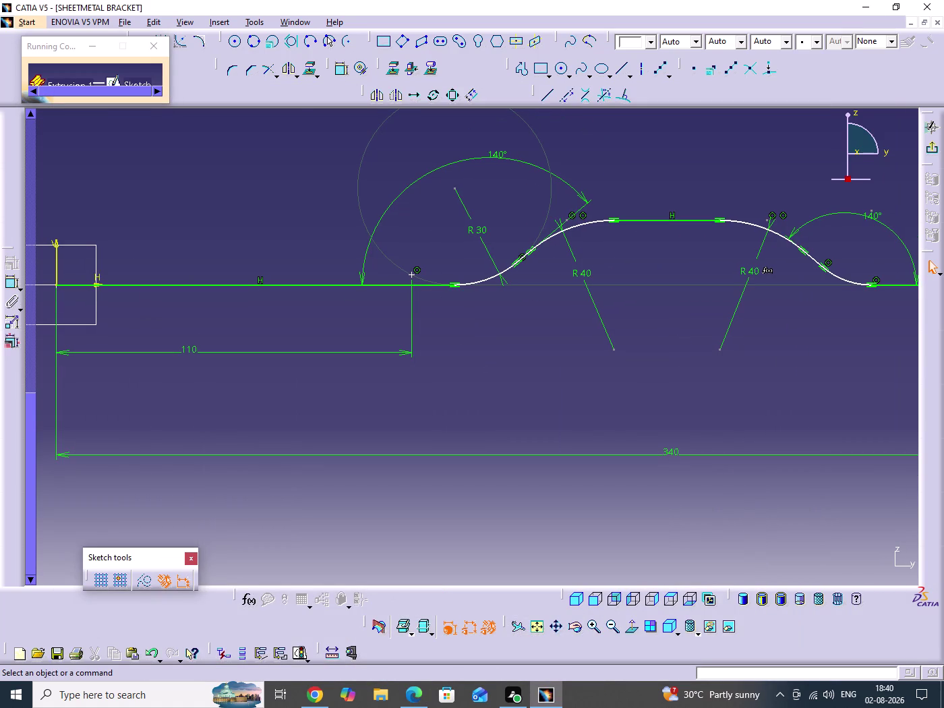
Select the 110 point and R30 arc, then cancel an unwanted constraint choice.
click(335, 70)
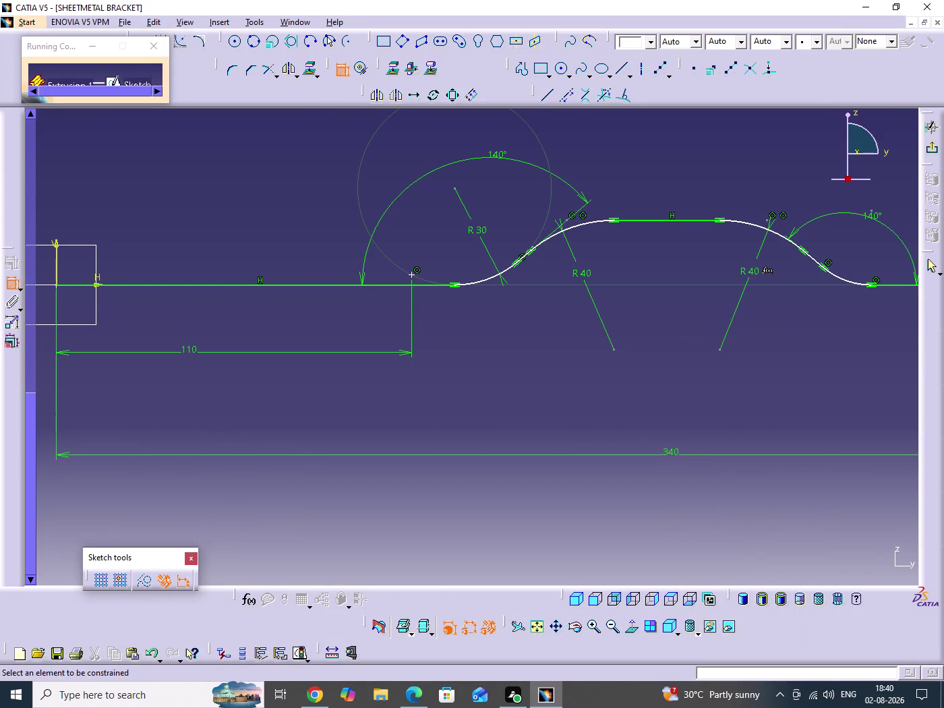
click(413, 276)
click(480, 282)
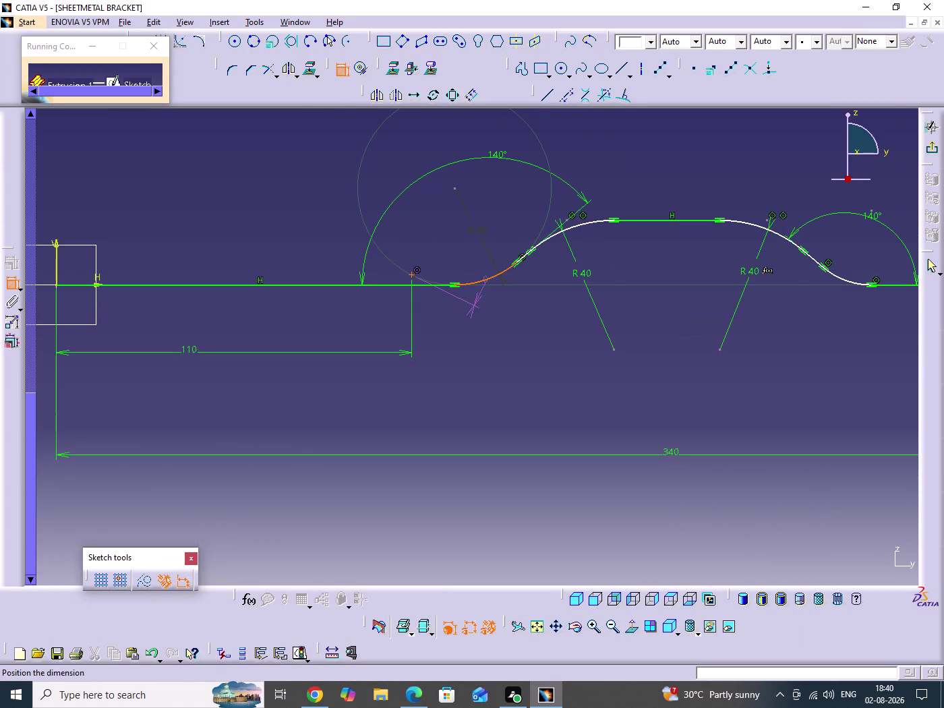
right_click(638, 259)
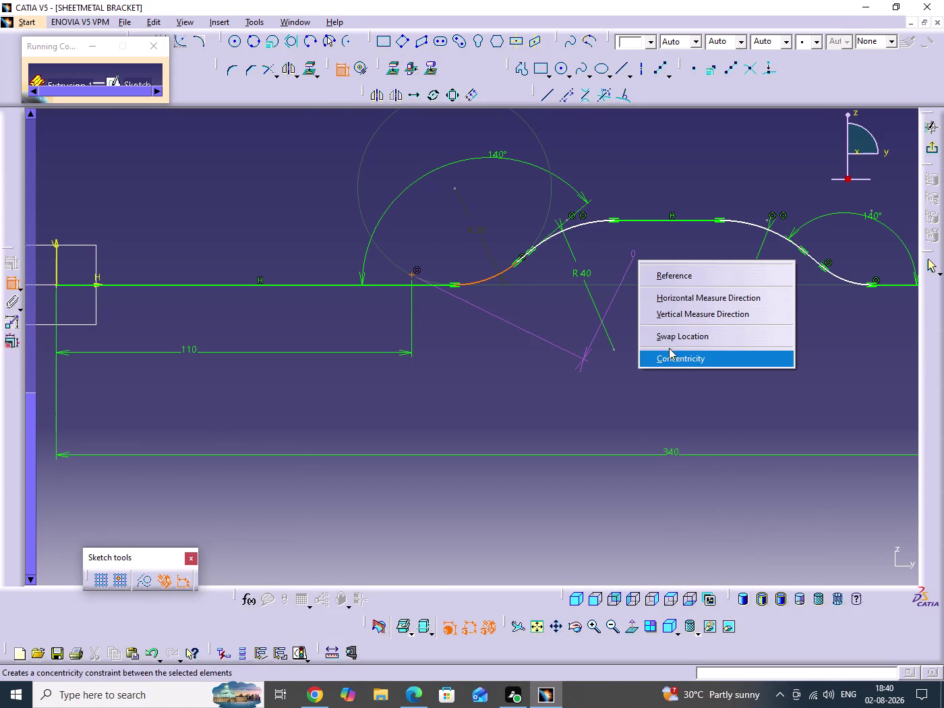
click(480, 381)
click(455, 360)
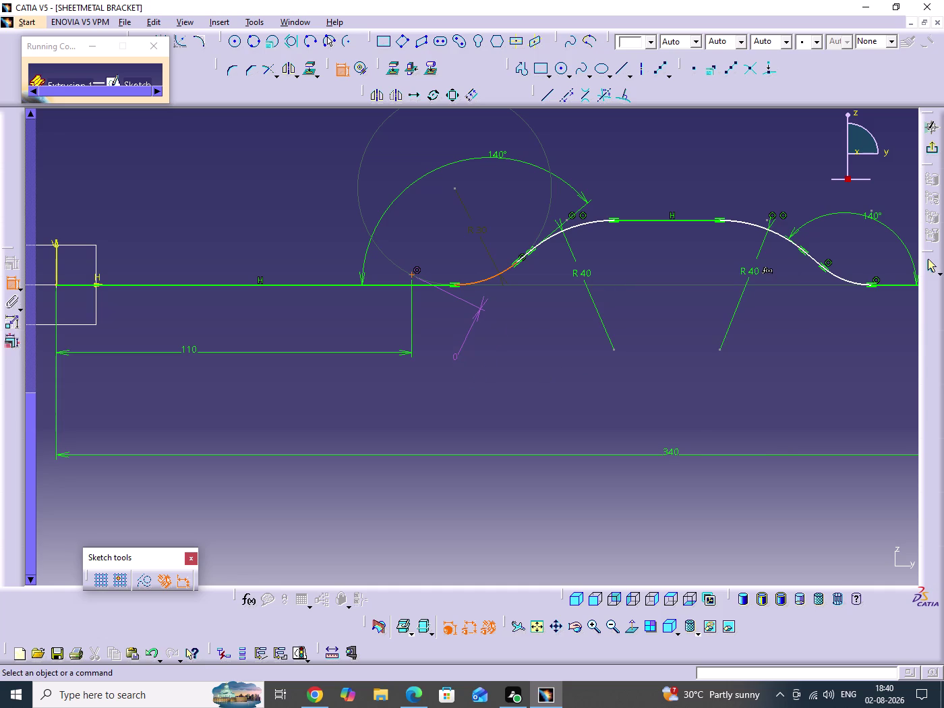
right_click(458, 357)
click(513, 522)
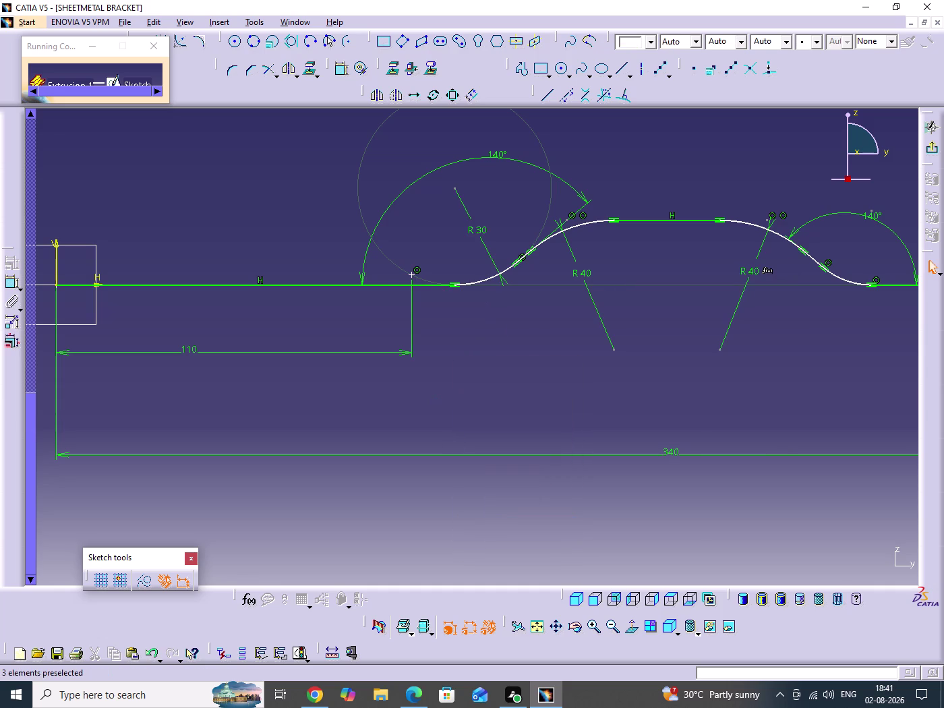
Reselect the 110 point and R30 arc and apply a Coincidence constraint.
click(412, 277)
click(396, 286)
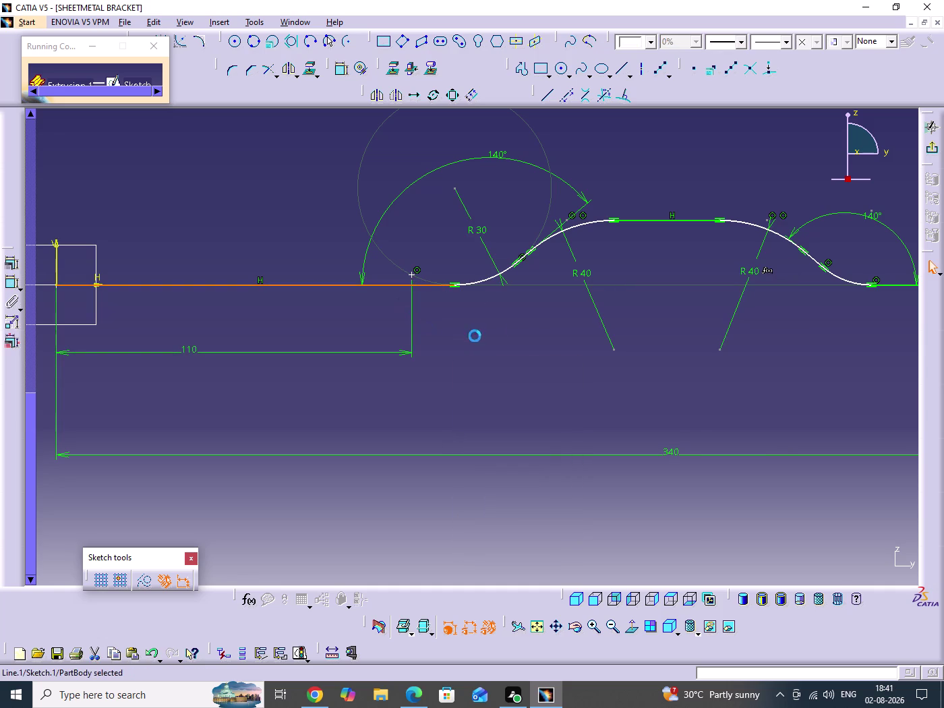
click(475, 335)
click(339, 68)
click(410, 274)
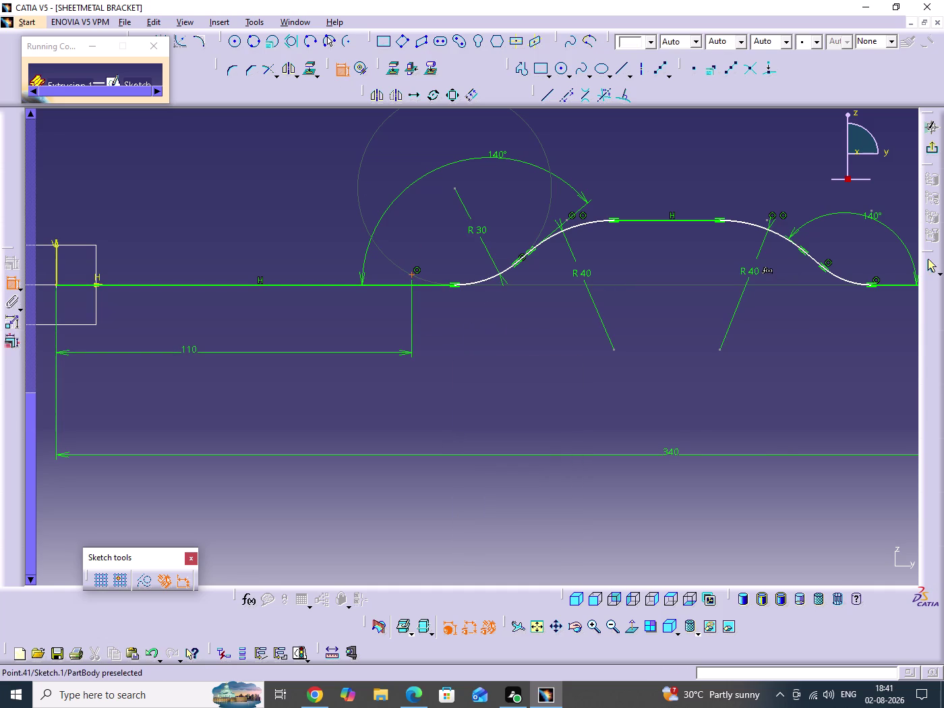
click(387, 287)
right_click(469, 331)
click(505, 406)
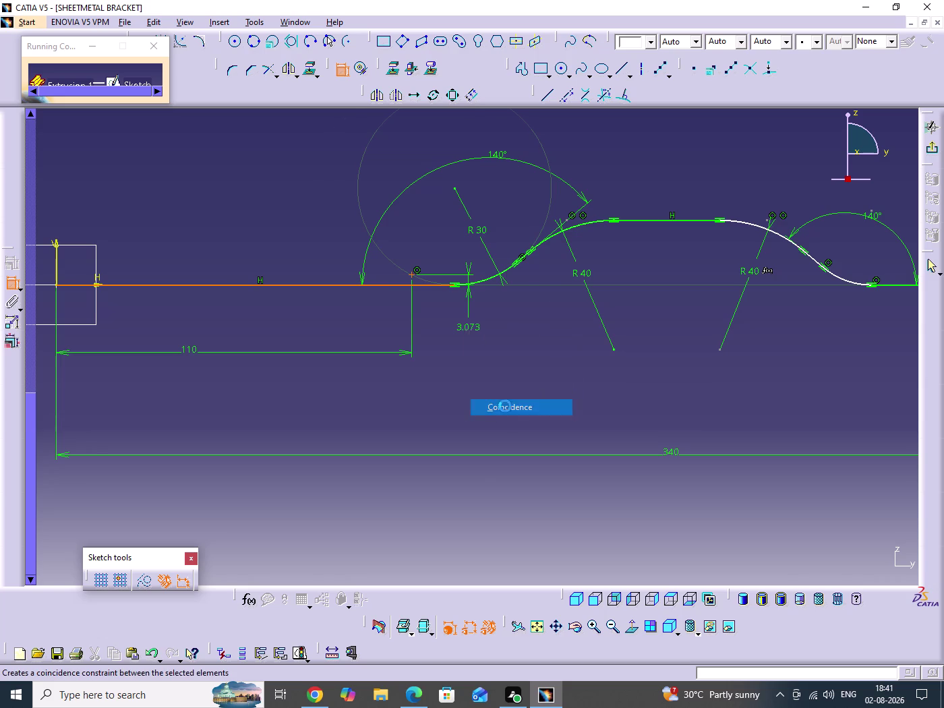
click(492, 387)
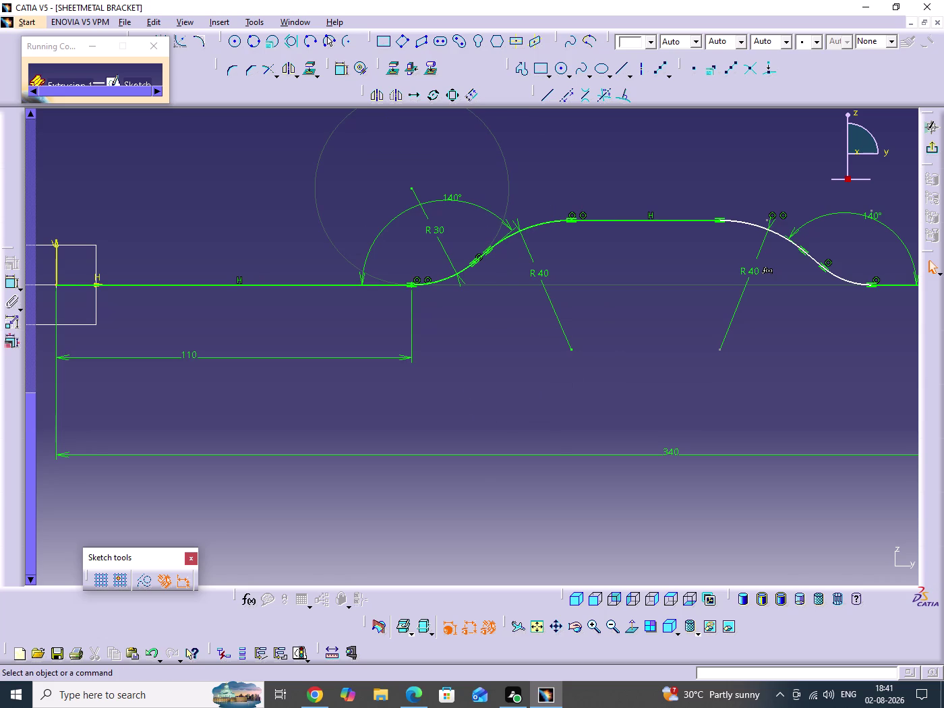
click(492, 386)
click(154, 652)
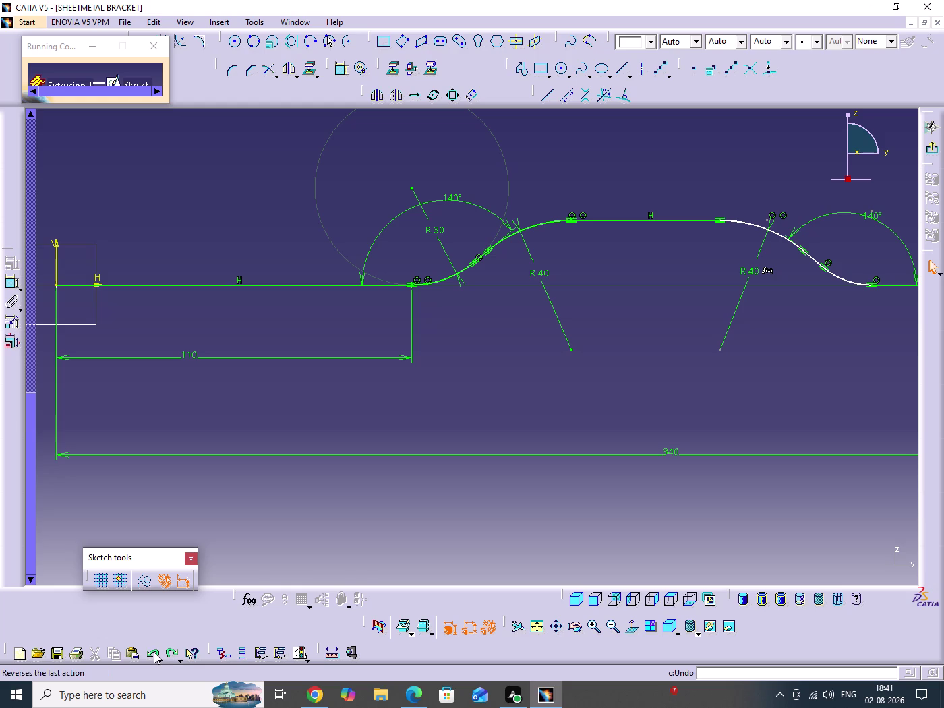
Undo the coincidence and drag the 110 point onto the R30 curve.
click(154, 652)
click(153, 652)
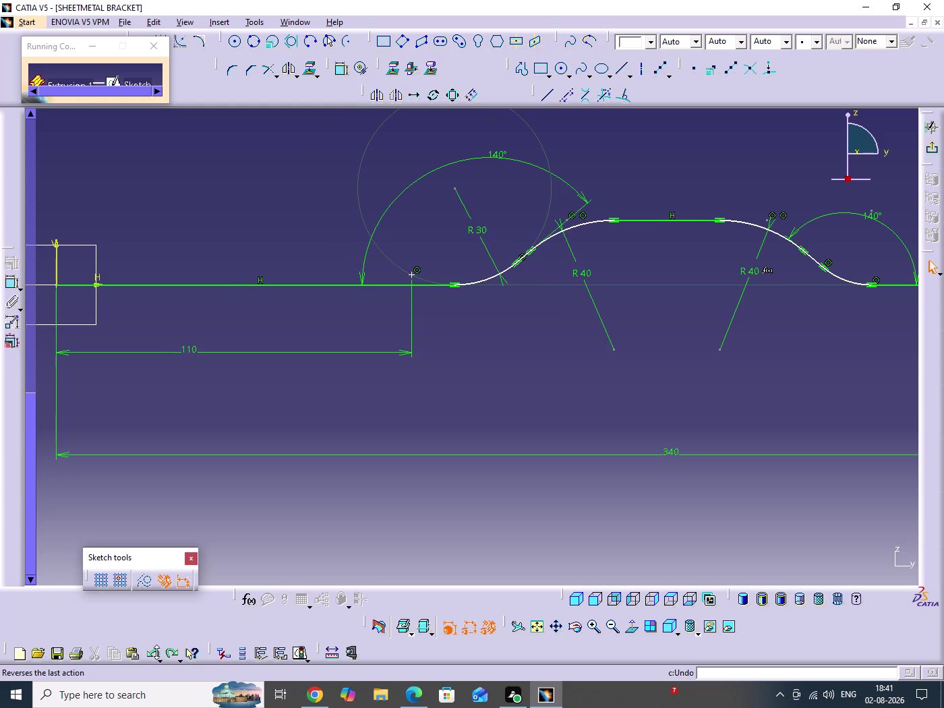
click(444, 402)
middle_drag(512, 369, 390, 420)
middle_drag(404, 406, 412, 360)
click(404, 406)
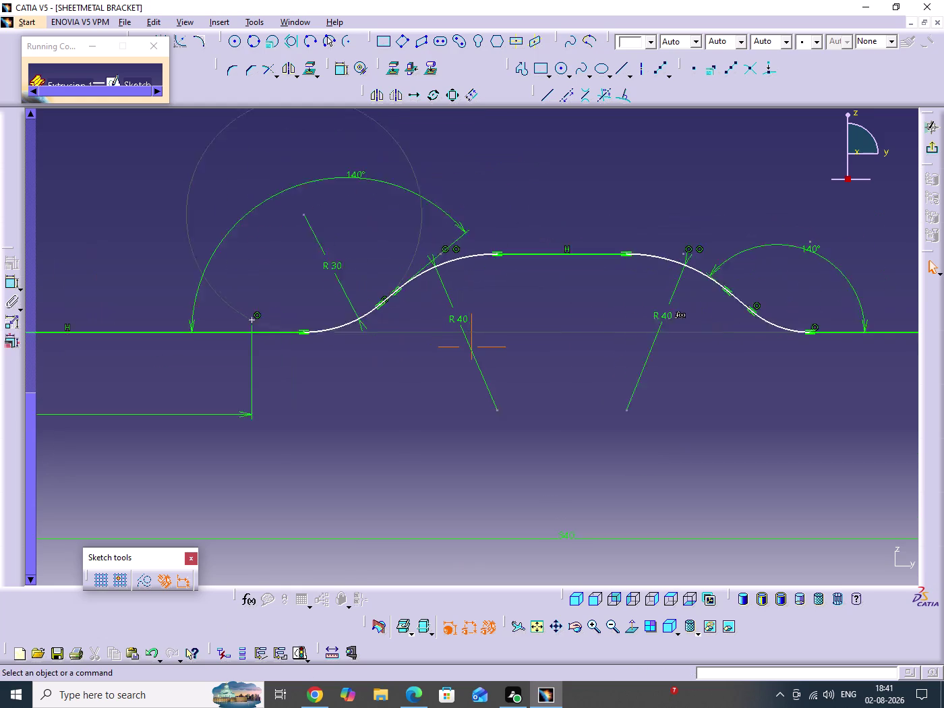
middle_drag(412, 360, 412, 291)
middle_drag(402, 294, 723, 453)
middle_drag(425, 465, 572, 365)
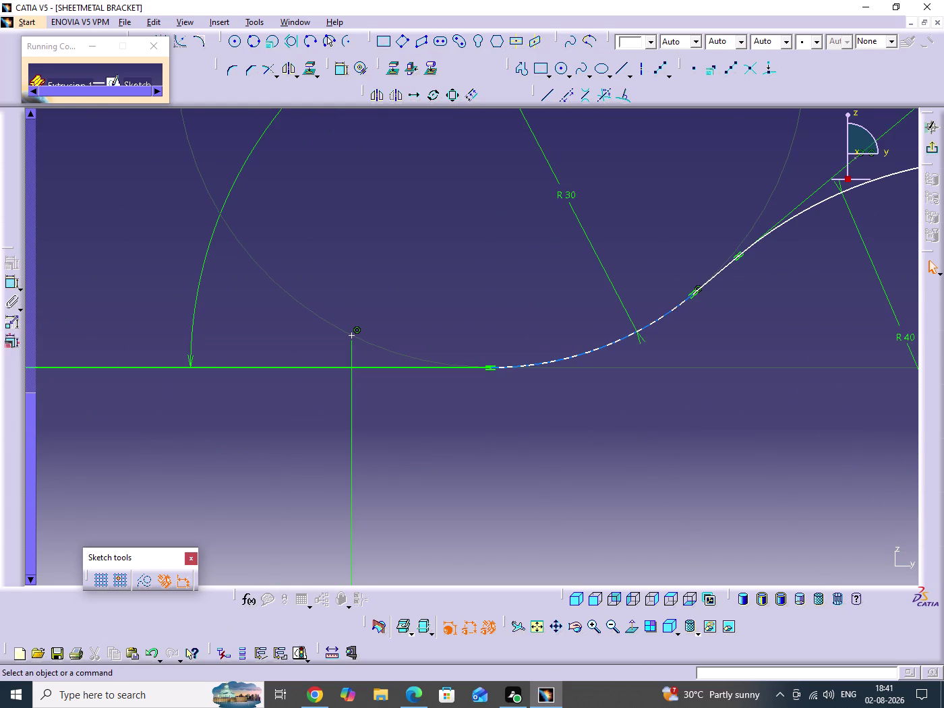
drag(488, 367, 757, 362)
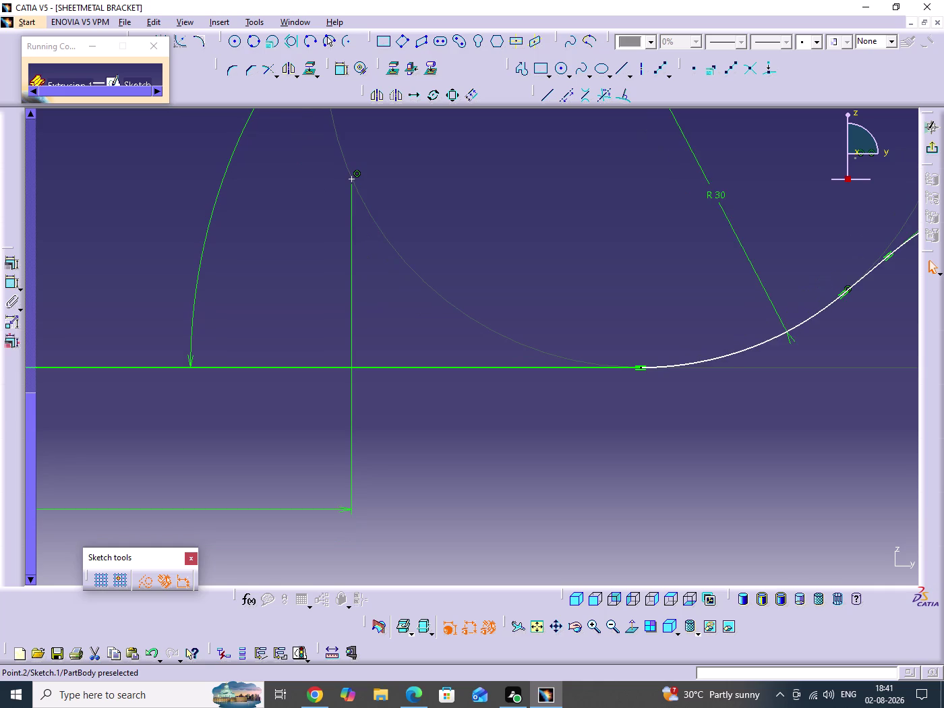
drag(757, 361, 292, 393)
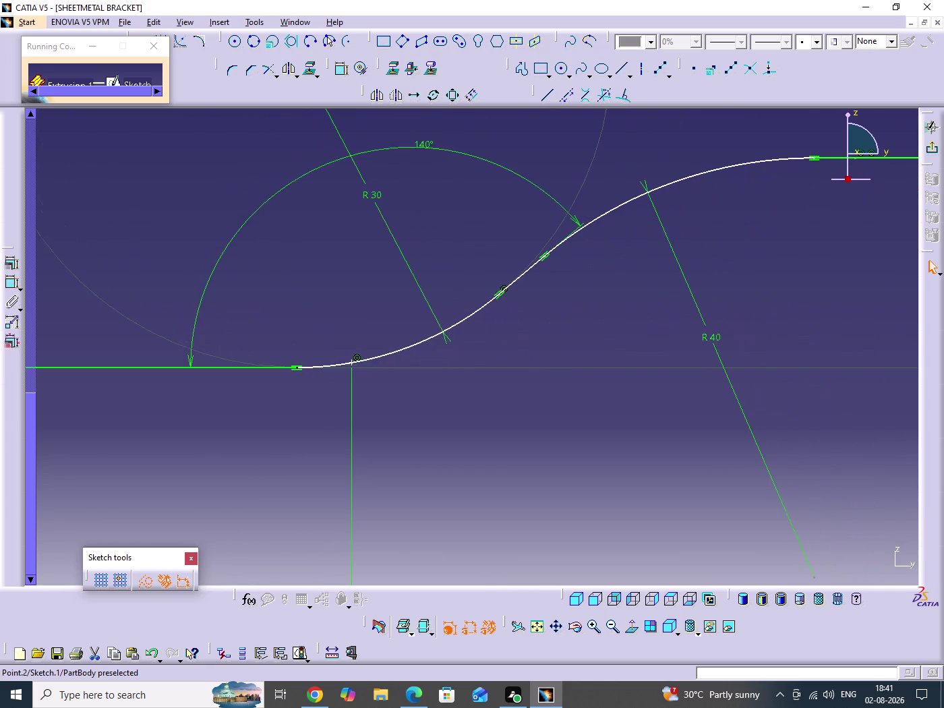
drag(293, 393, 247, 404)
middle_drag(632, 314, 605, 448)
click(632, 314)
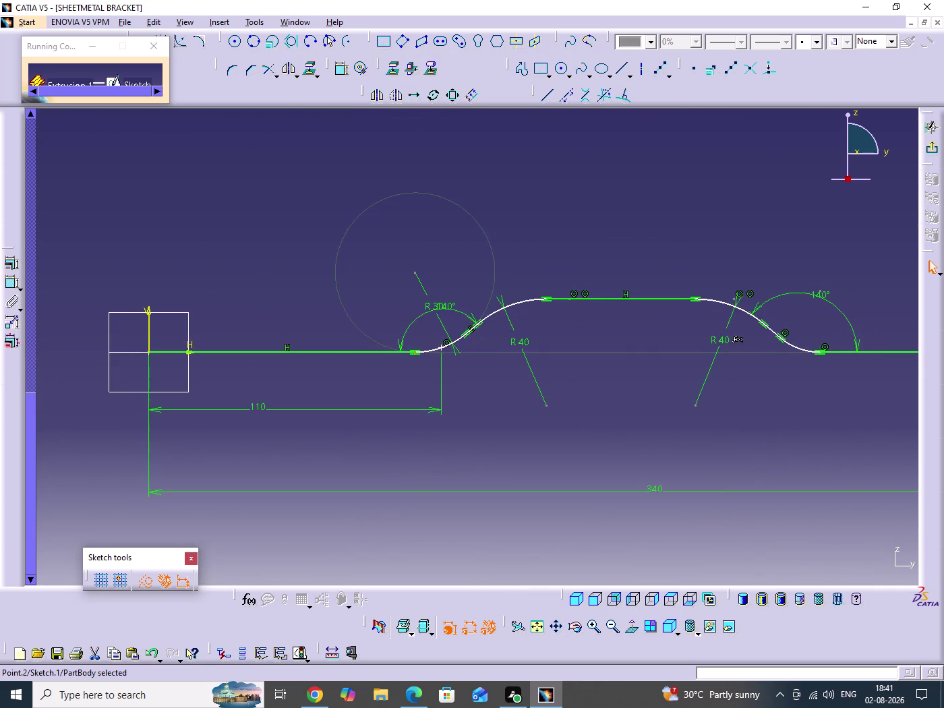
Inspect the R40 bend and whole profile, then recheck the reference drawing PDF.
middle_drag(542, 454, 507, 419)
middle_drag(681, 346, 509, 362)
scroll(down, 3)
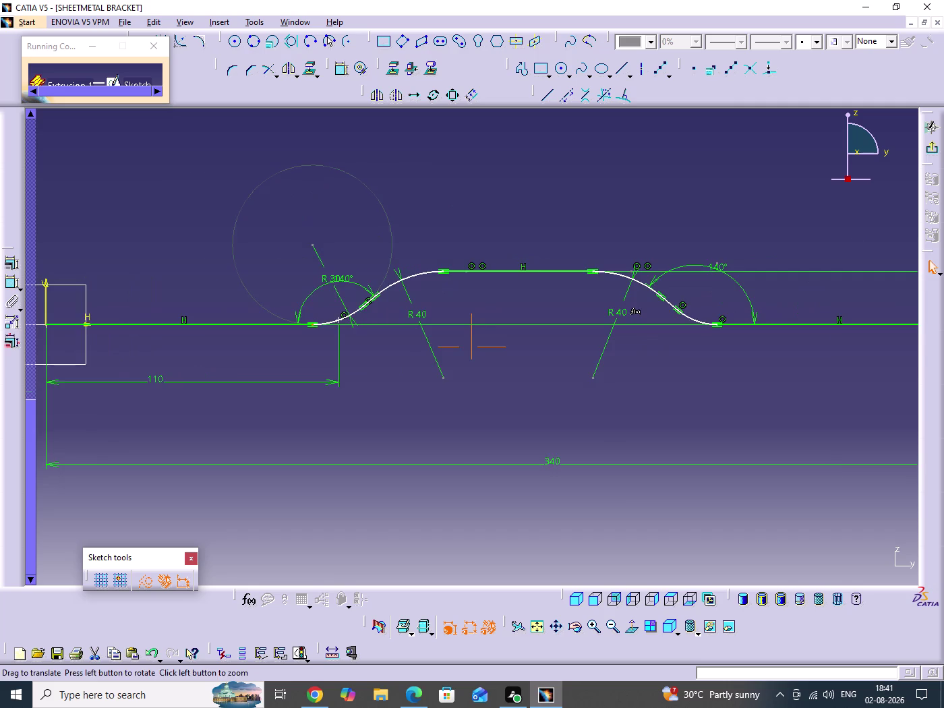
middle_drag(510, 362, 503, 362)
middle_drag(719, 342, 719, 266)
click(719, 342)
middle_drag(726, 348, 598, 371)
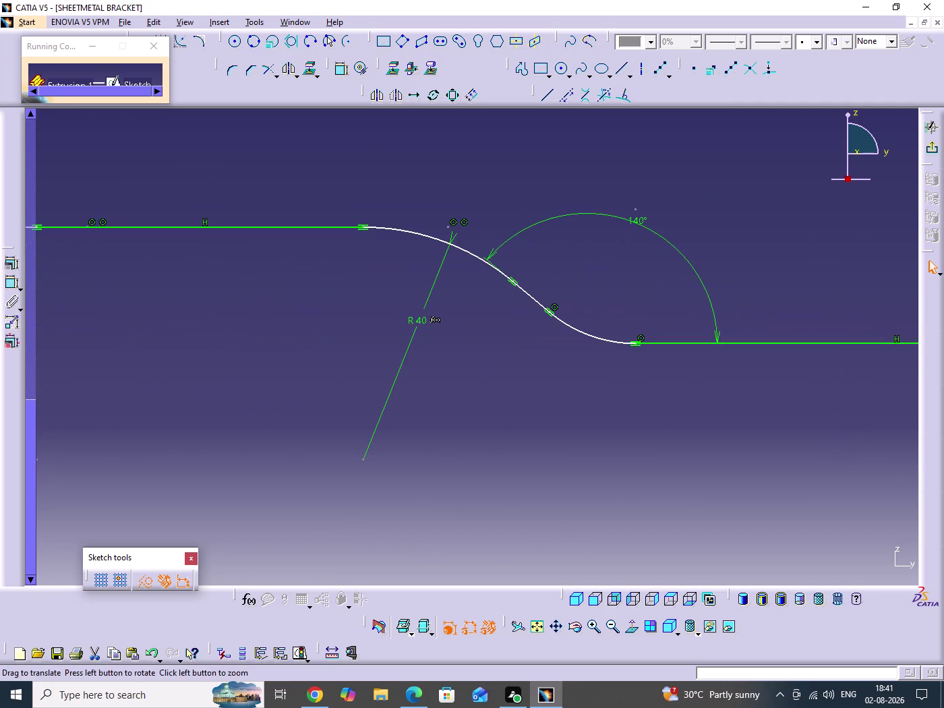
middle_drag(535, 387, 869, 416)
middle_drag(699, 340, 695, 389)
click(700, 339)
middle_drag(665, 428, 633, 398)
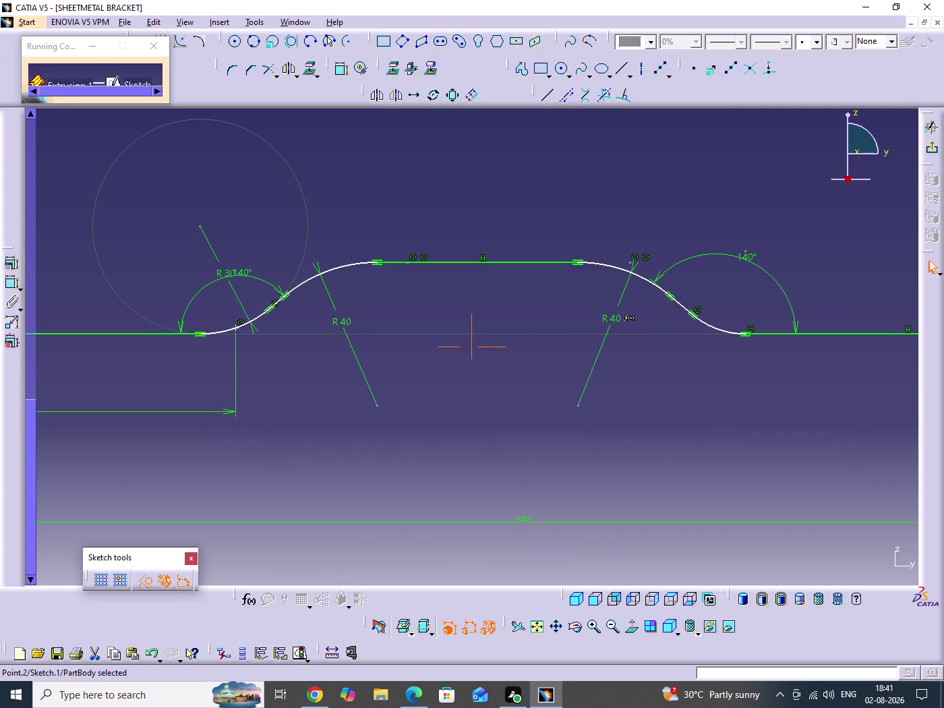
click(411, 702)
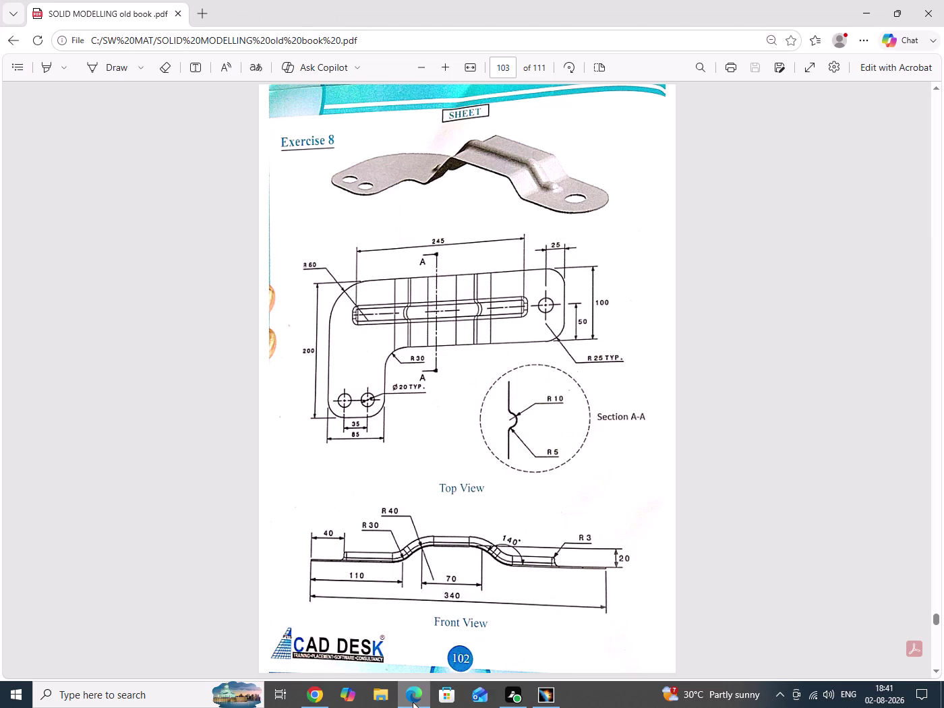
click(864, 0)
click(460, 387)
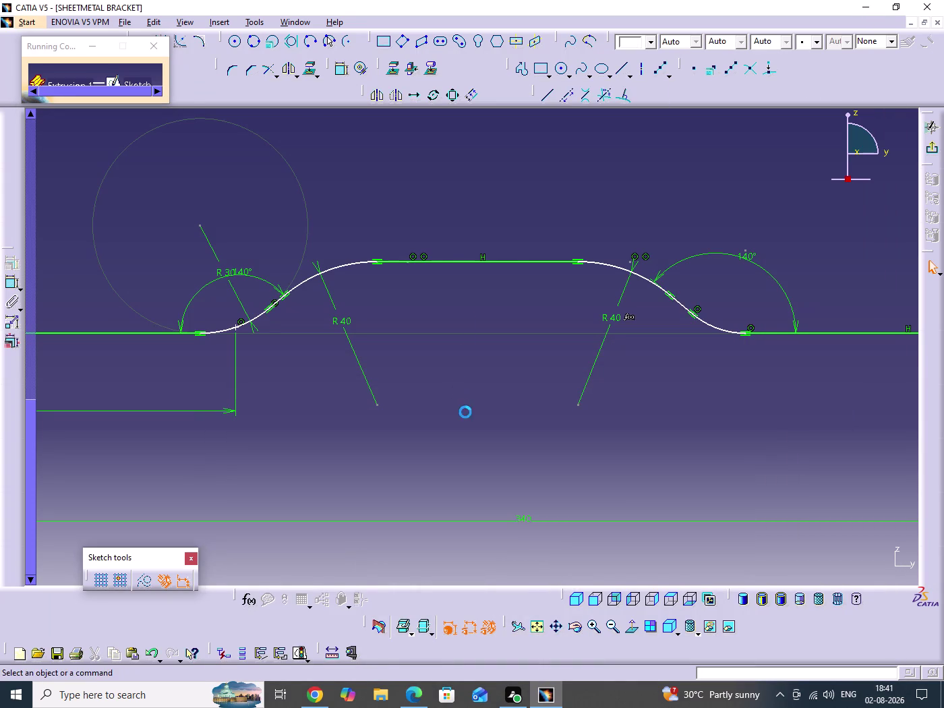
Reshape the left bend and apply a 140° angle to it.
middle_drag(465, 411, 521, 401)
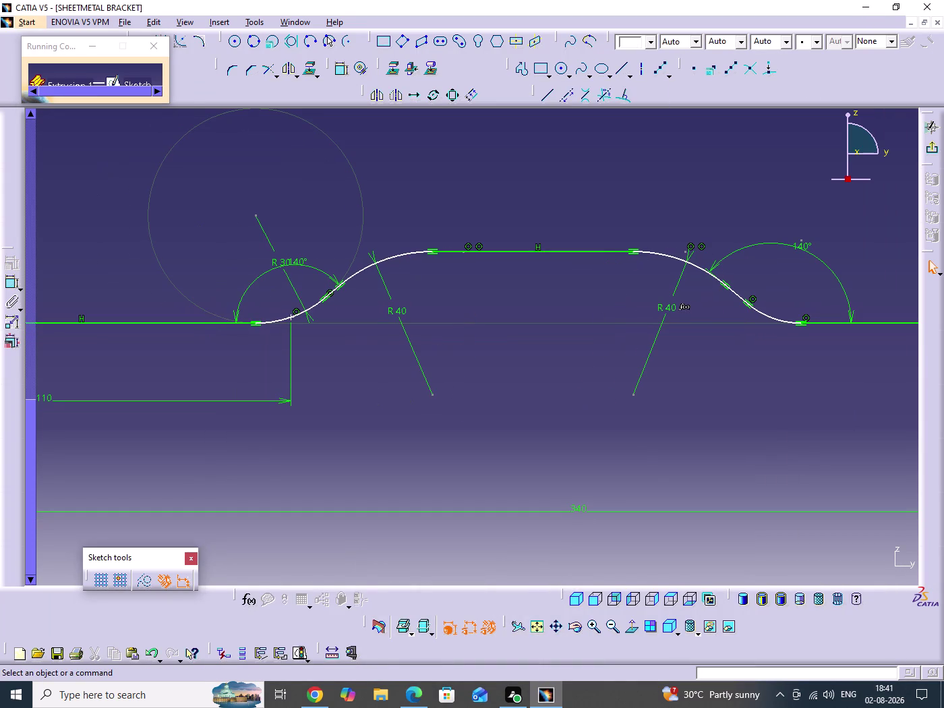
click(513, 397)
middle_drag(543, 411, 513, 401)
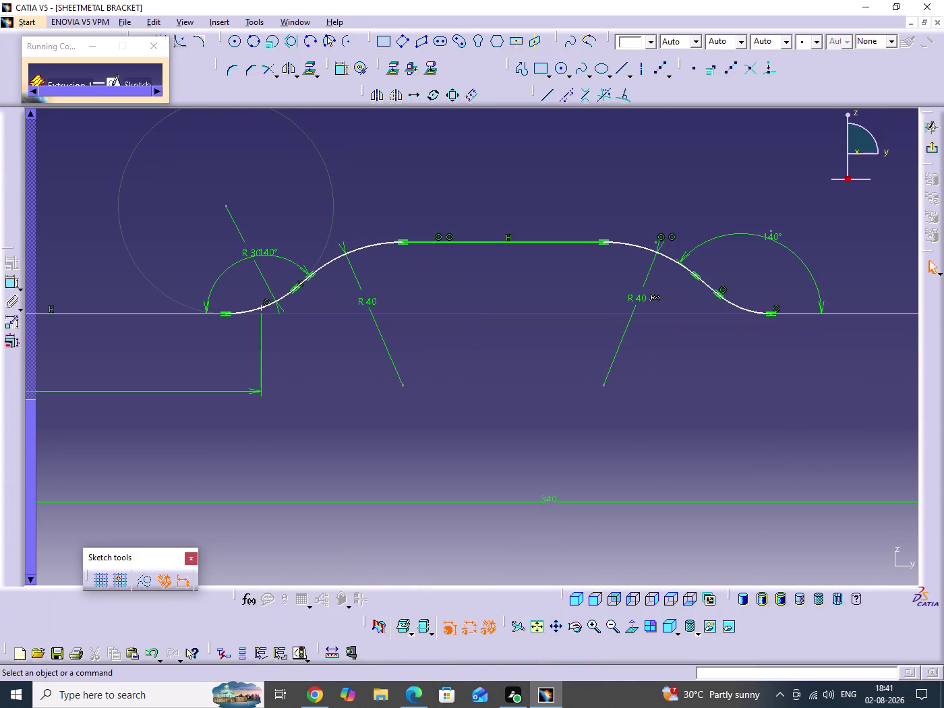
middle_drag(727, 380, 598, 373)
middle_drag(649, 328, 656, 388)
click(649, 329)
middle_drag(628, 404, 700, 435)
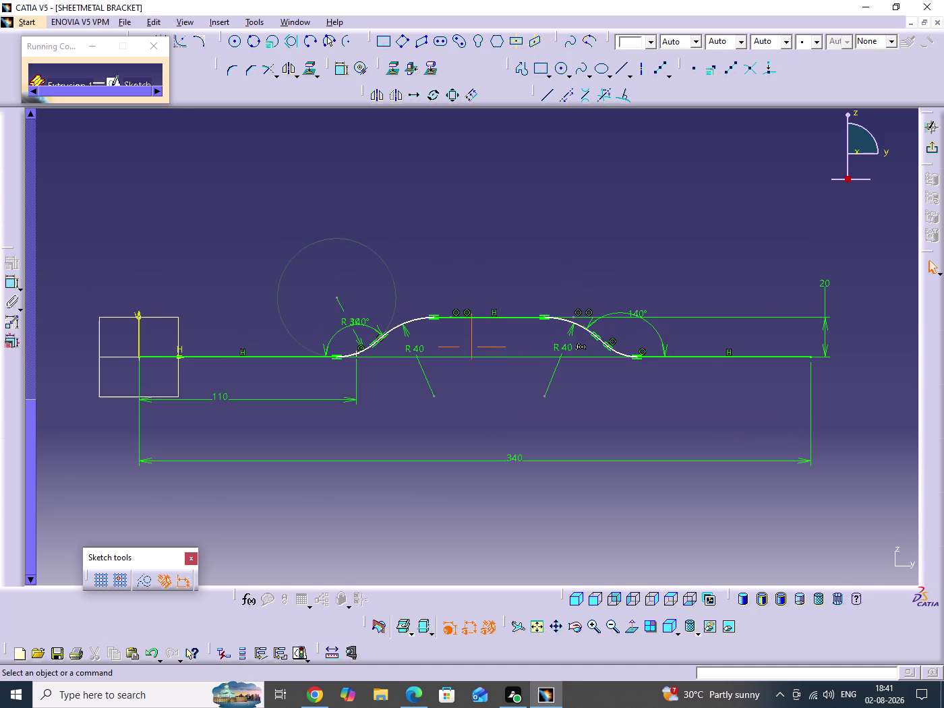
middle_drag(699, 436, 701, 438)
drag(437, 319, 487, 330)
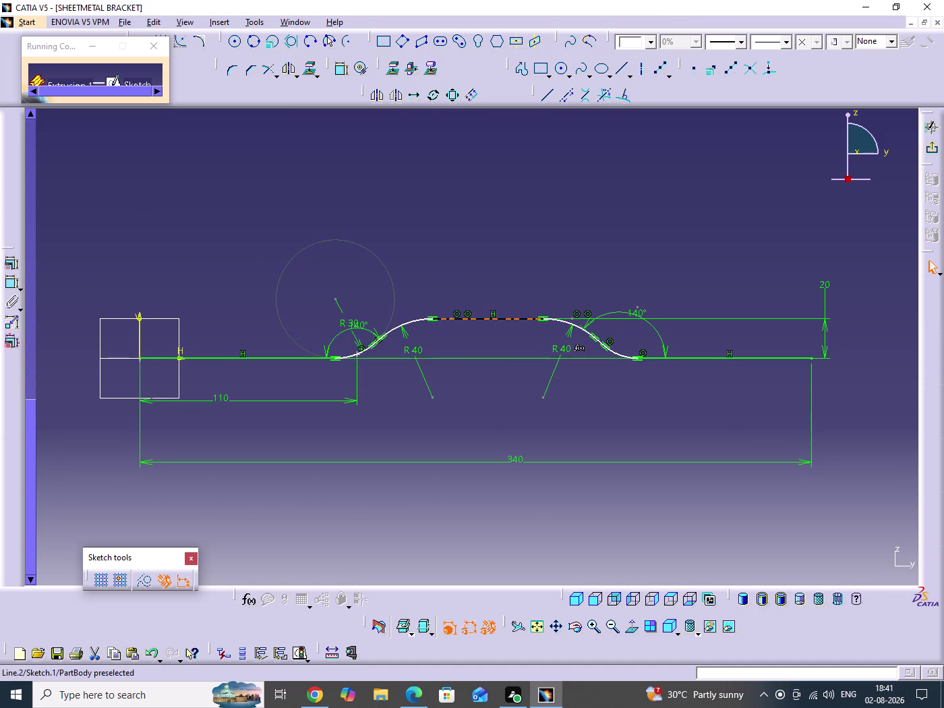
drag(488, 330, 379, 335)
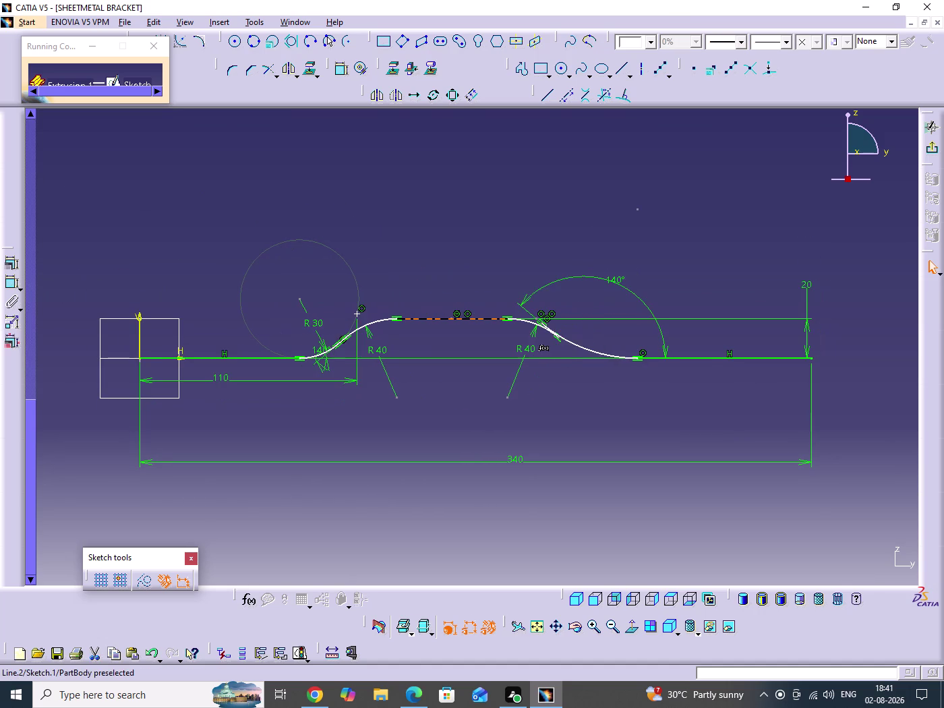
drag(379, 335, 542, 355)
click(473, 429)
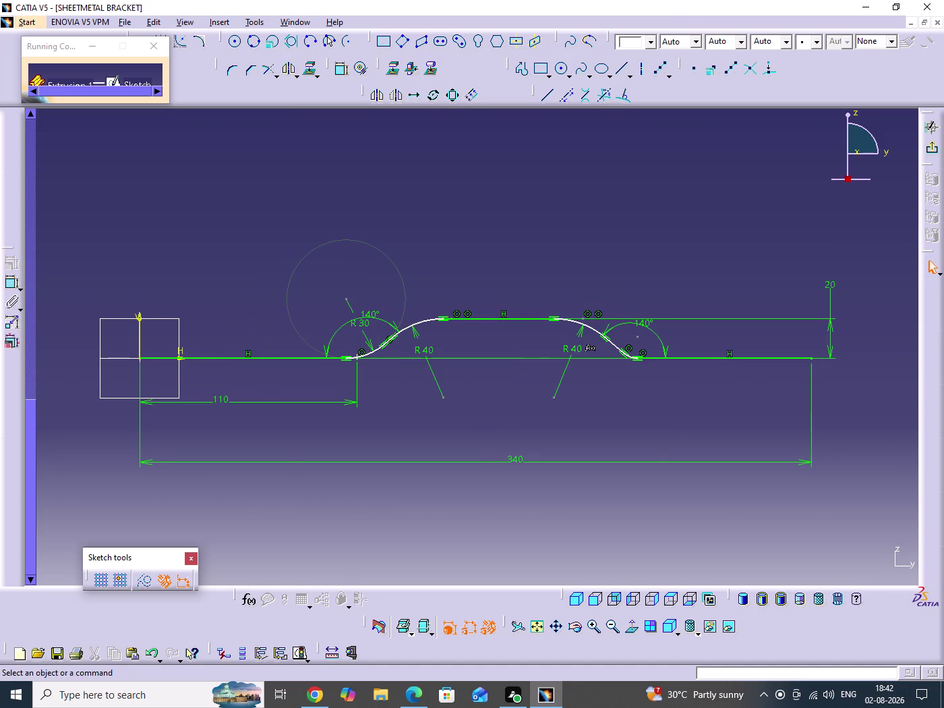
Zoom in on the left bend and open the options for its coincidence.
scroll(down, 3)
middle_drag(512, 386, 521, 294)
click(512, 385)
middle_drag(446, 363, 689, 413)
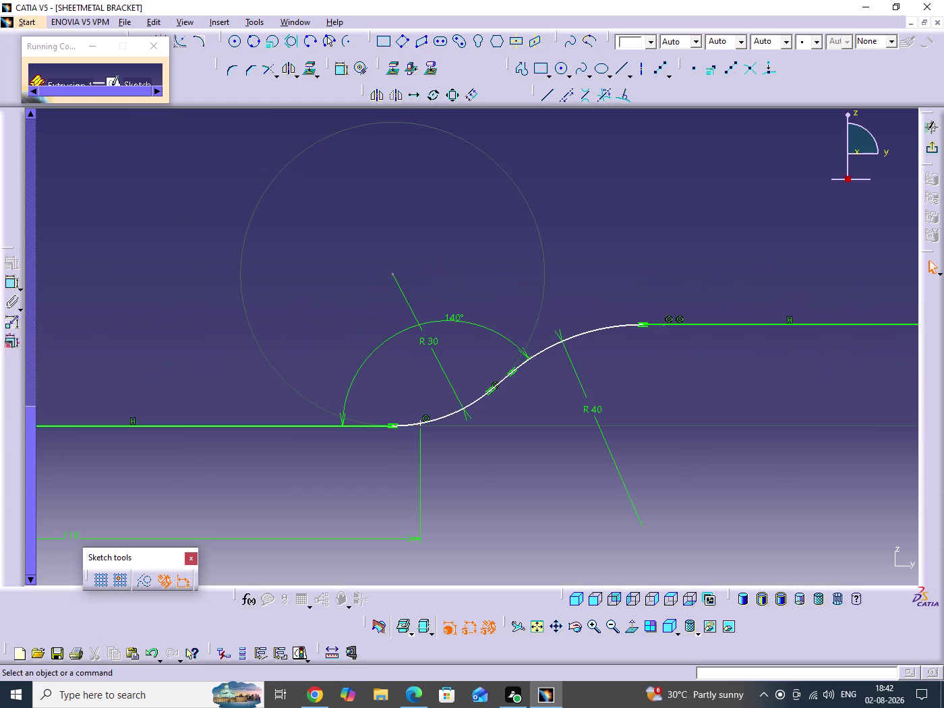
right_click(540, 314)
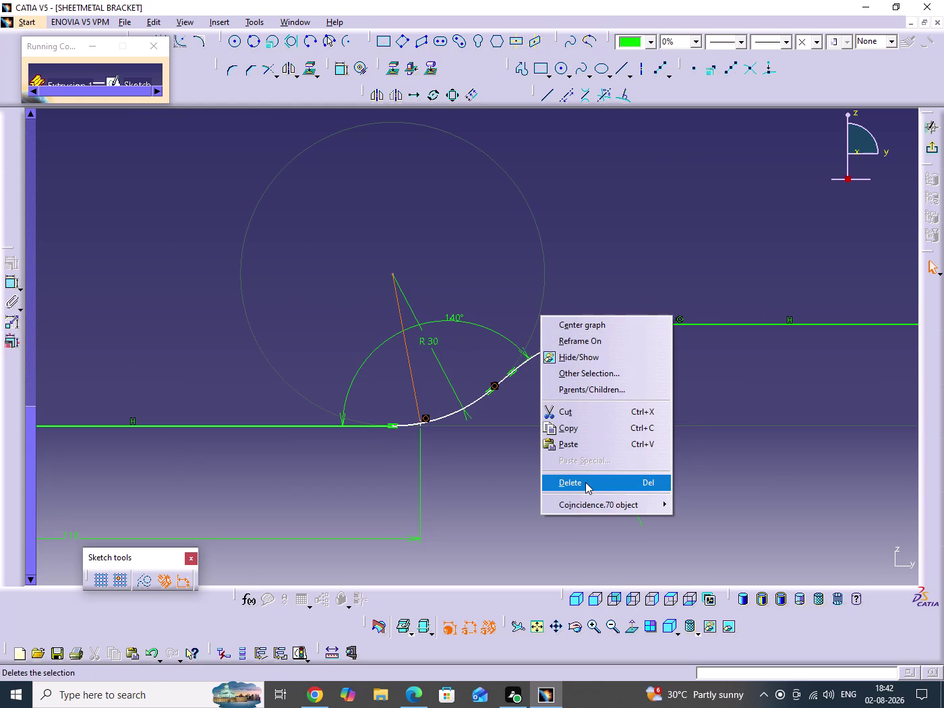
click(585, 482)
click(522, 467)
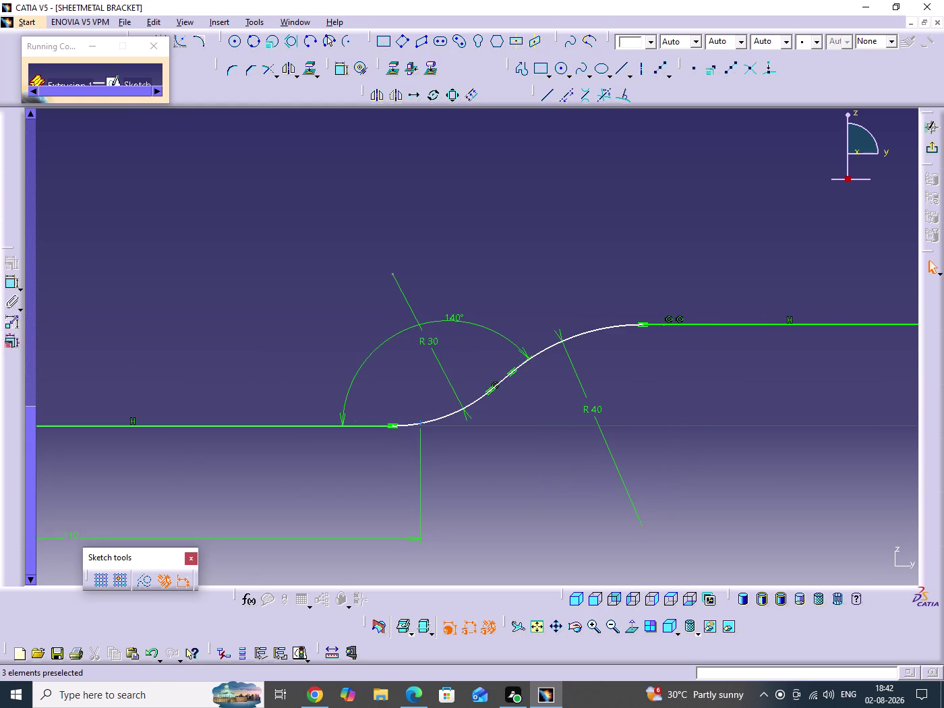
click(557, 292)
drag(423, 424, 433, 398)
click(482, 481)
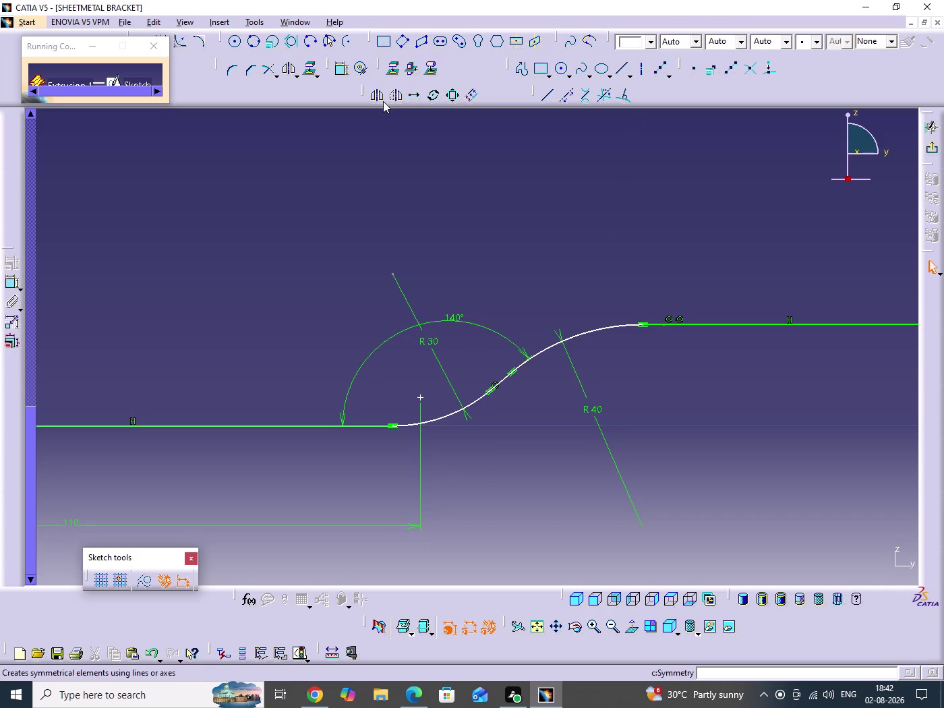
double_click(339, 71)
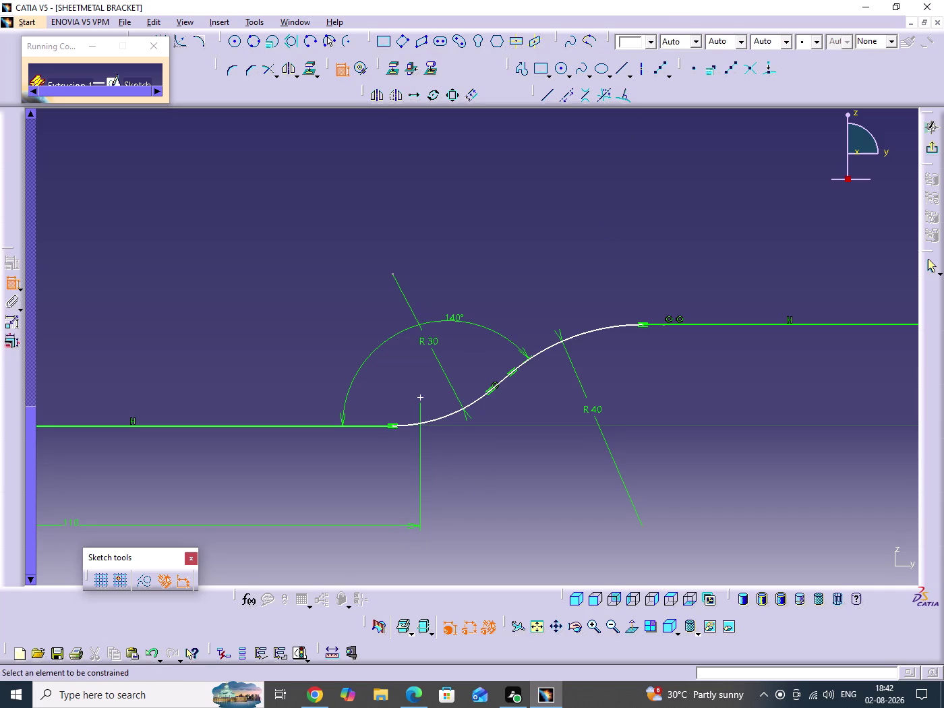
click(445, 418)
click(421, 398)
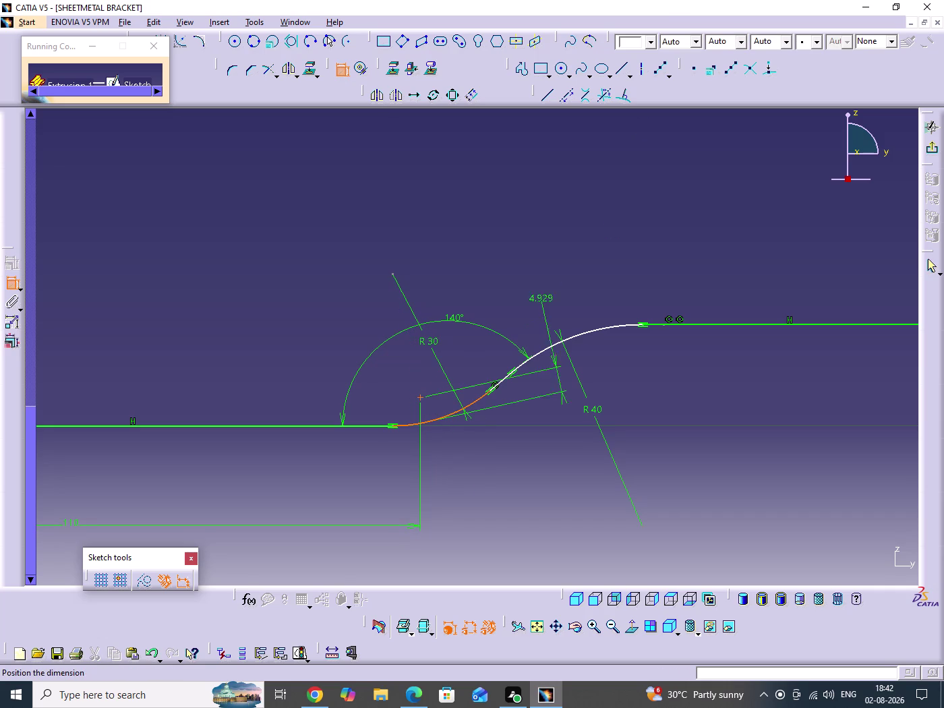
right_click(547, 284)
click(627, 394)
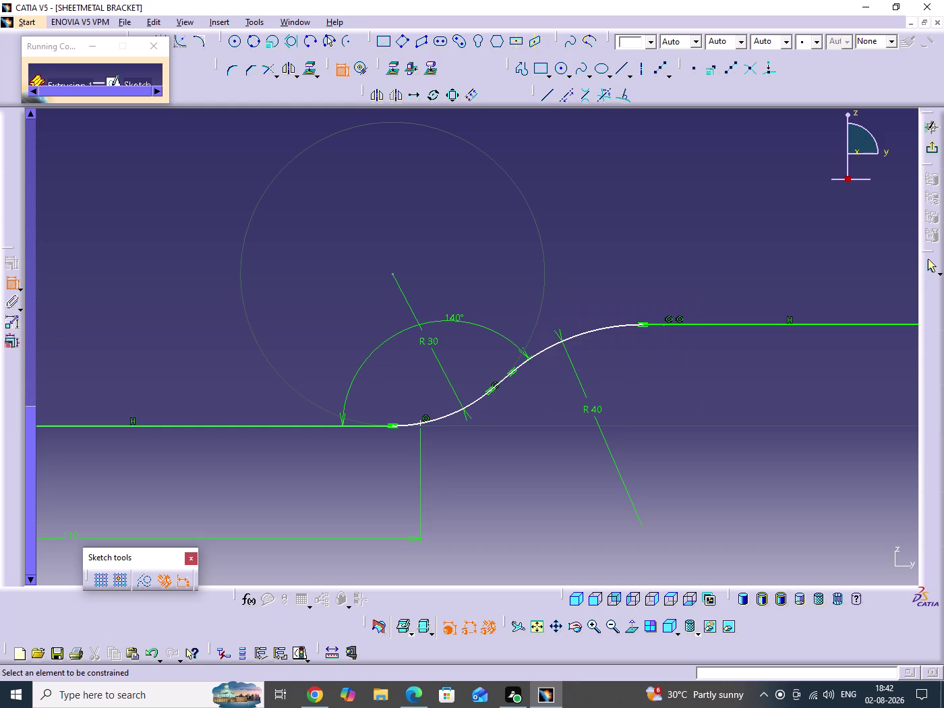
middle_drag(629, 315, 630, 399)
click(629, 316)
middle_drag(635, 408, 533, 360)
middle_drag(630, 361, 632, 344)
click(630, 361)
click(340, 67)
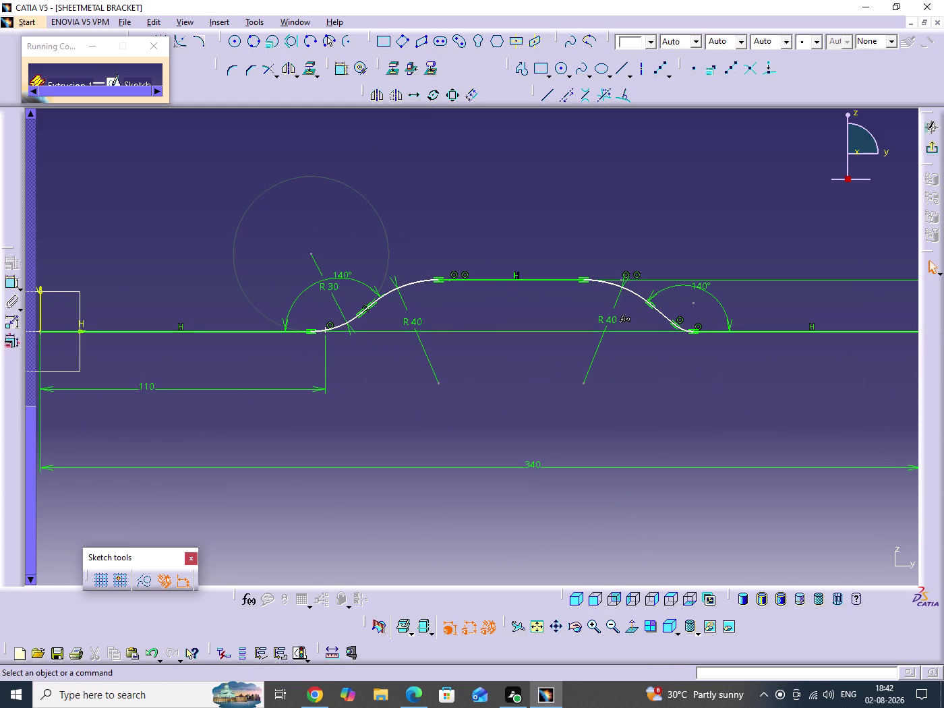
Zoom to the lower right bend and dimension its arc with a 30 mm radius.
click(706, 395)
scroll(down, 3)
middle_drag(751, 391, 743, 258)
click(751, 391)
middle_drag(745, 351, 181, 299)
middle_drag(658, 422, 286, 422)
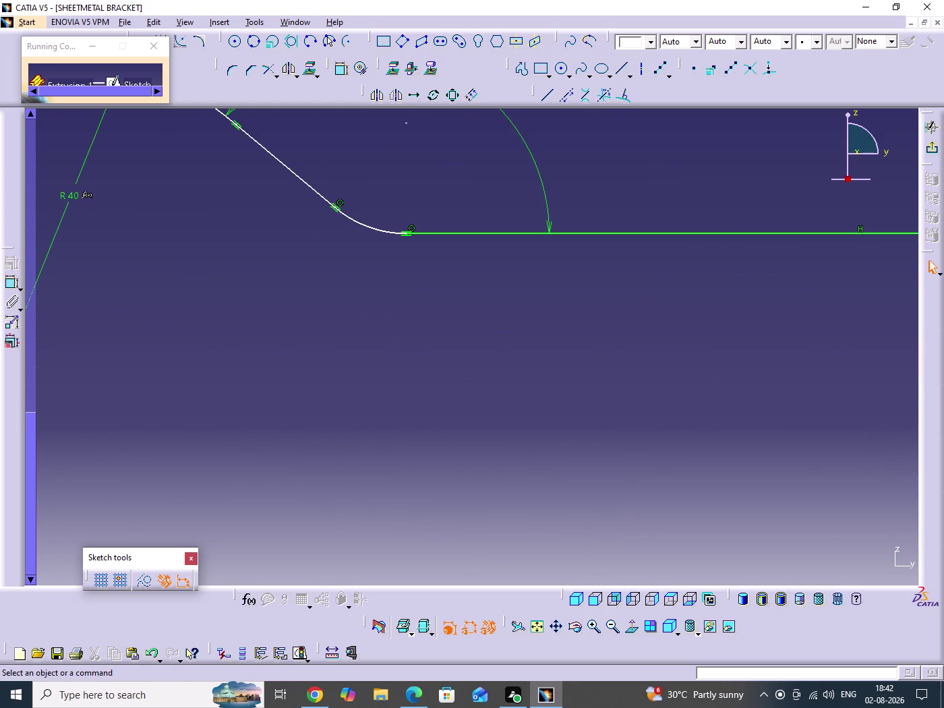
middle_drag(468, 296, 444, 370)
click(468, 296)
middle_drag(432, 375, 461, 429)
middle_drag(483, 392, 488, 319)
click(483, 393)
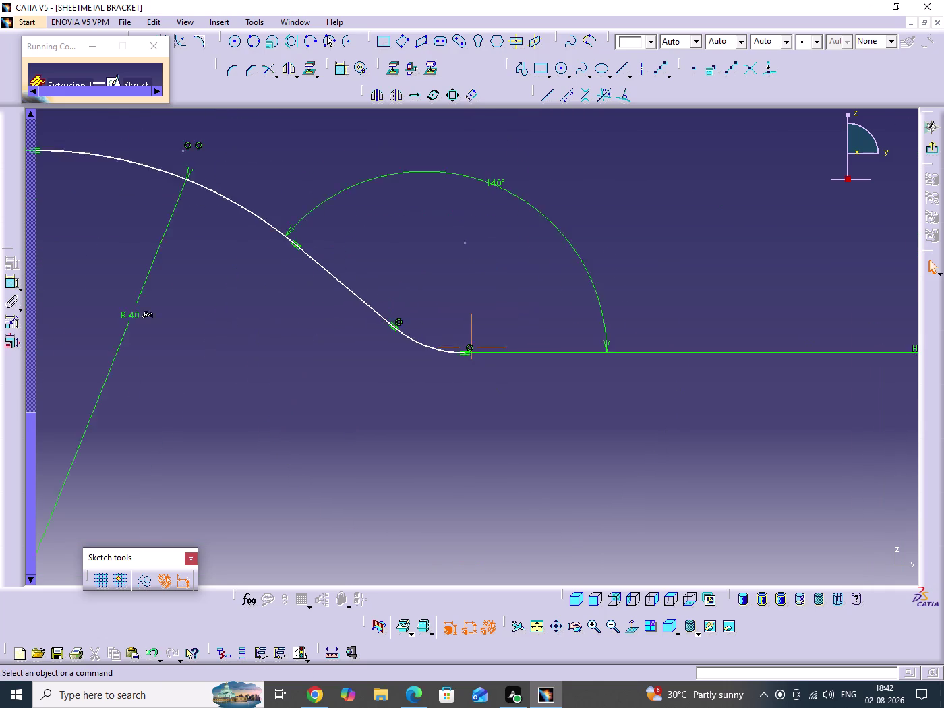
middle_drag(488, 319, 489, 300)
middle_drag(457, 402, 489, 451)
scroll(down, 3)
middle_drag(503, 350, 504, 412)
click(503, 350)
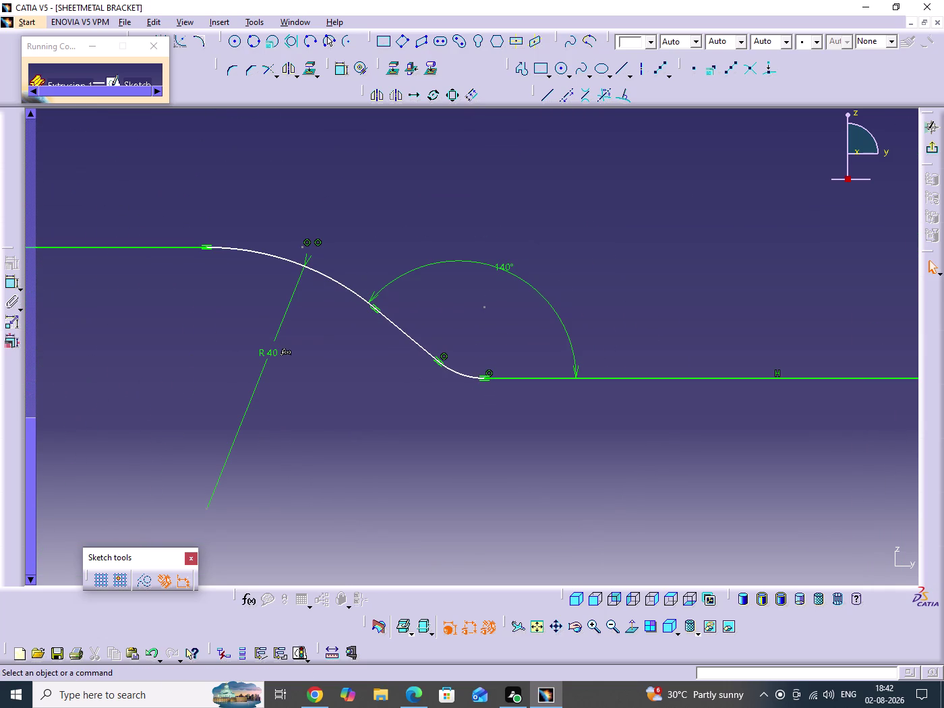
click(342, 75)
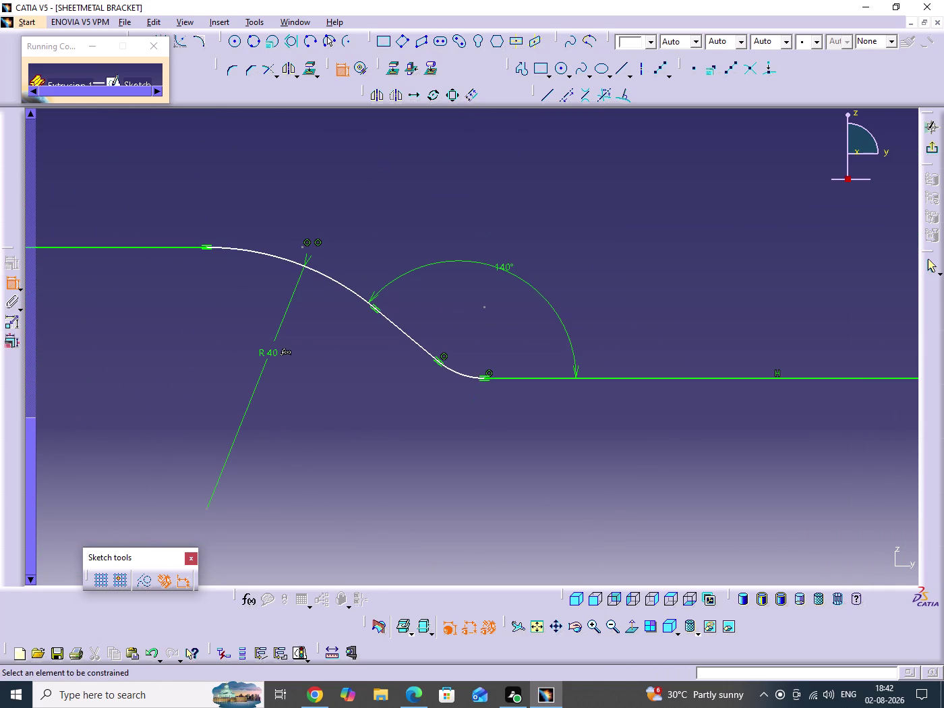
click(463, 375)
click(436, 428)
double_click(441, 425)
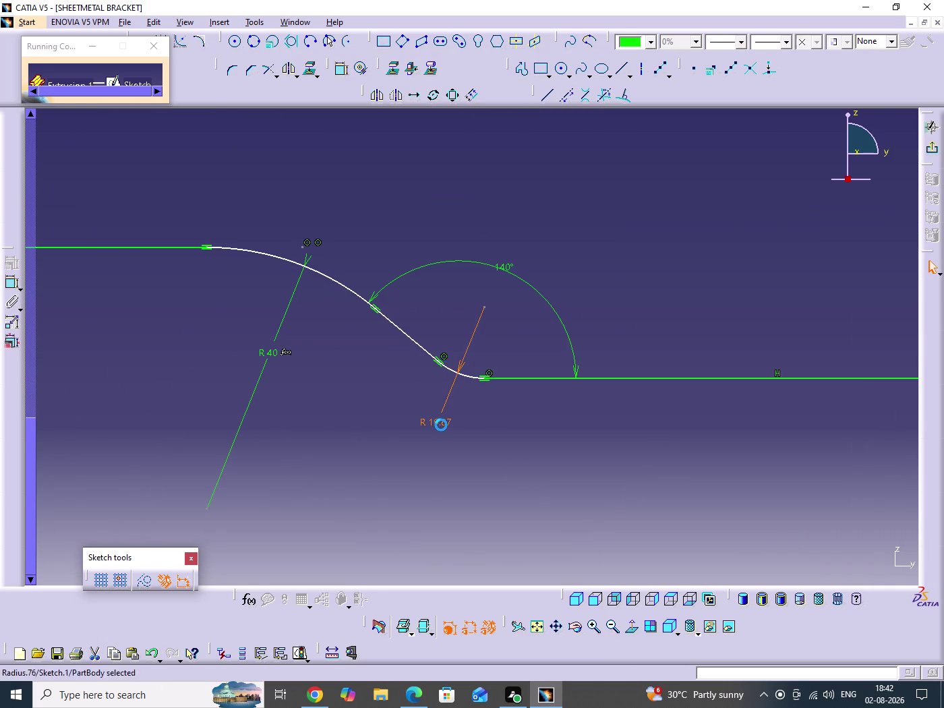
text(30)
key(Return)
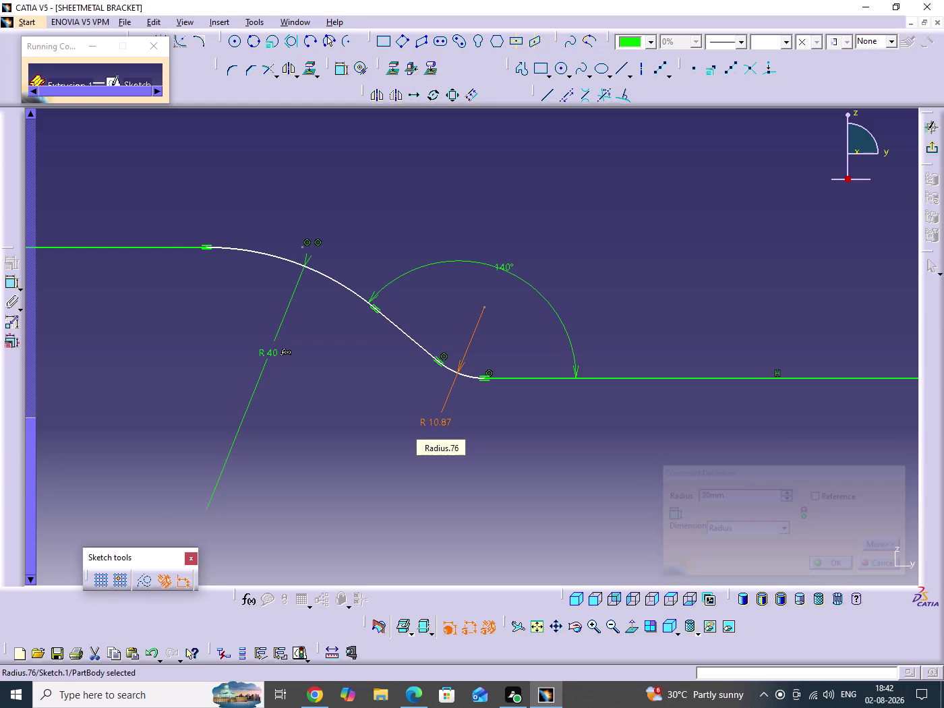
Zoom out to compare the left bend and review the full profile.
middle_drag(685, 271, 669, 373)
click(685, 271)
middle_drag(537, 418, 613, 412)
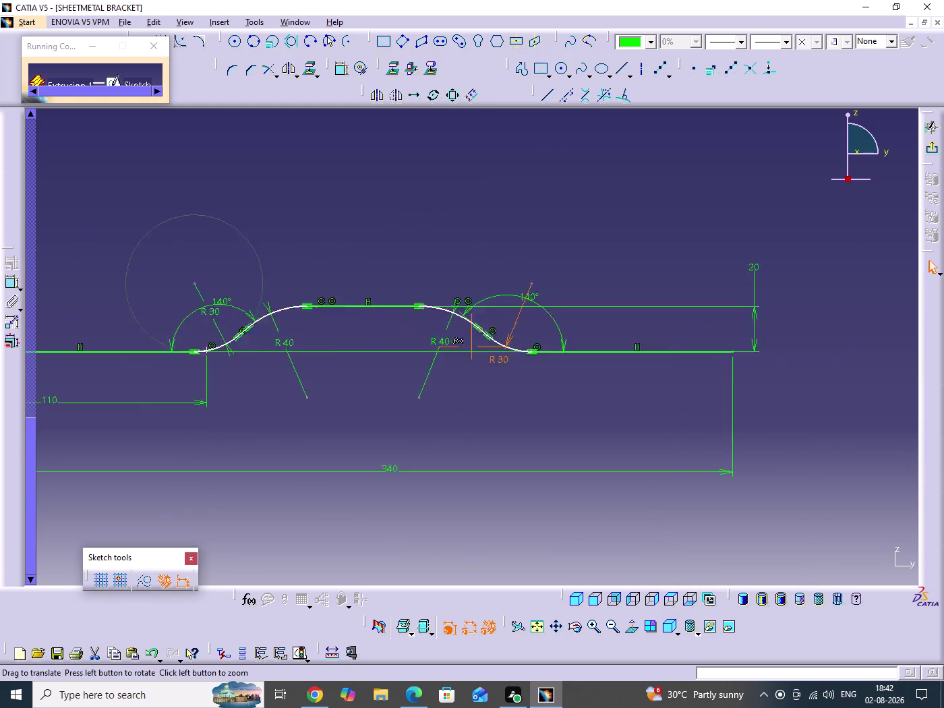
middle_drag(613, 412, 698, 399)
middle_drag(646, 394, 637, 314)
click(646, 393)
scroll(down, 3)
middle_drag(399, 384, 739, 362)
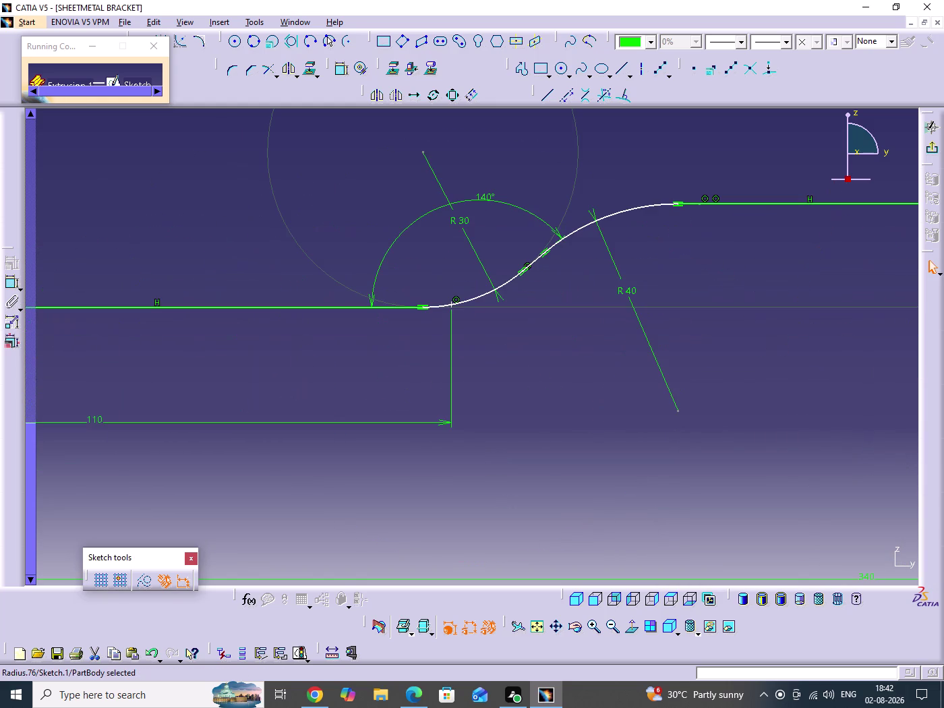
middle_drag(571, 353, 571, 397)
click(570, 353)
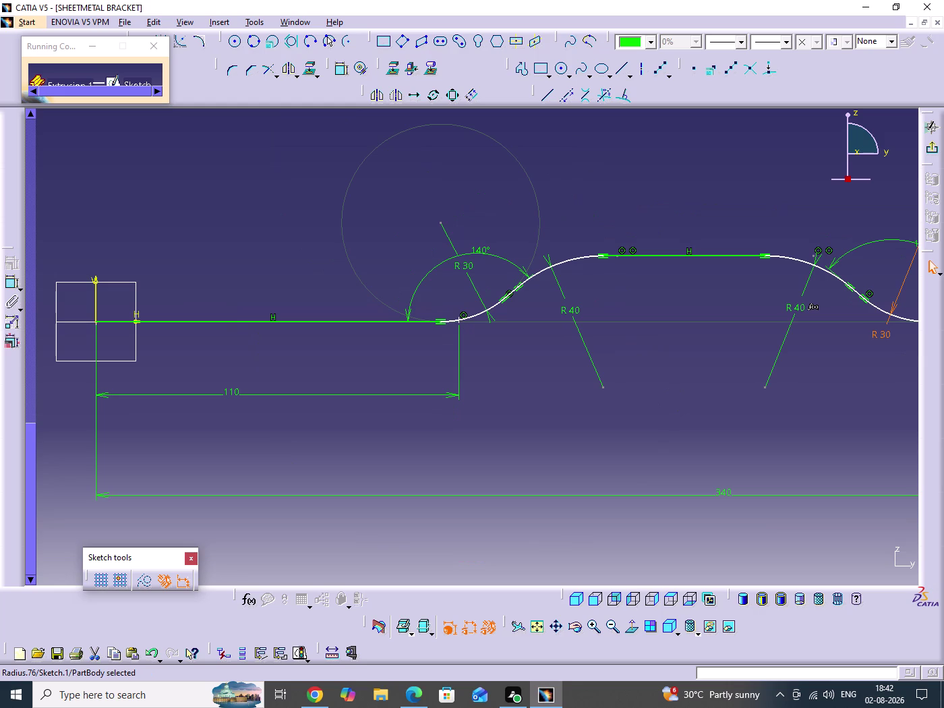
middle_drag(409, 308, 411, 348)
click(410, 309)
middle_drag(514, 408, 399, 404)
middle_drag(491, 368, 494, 354)
click(492, 369)
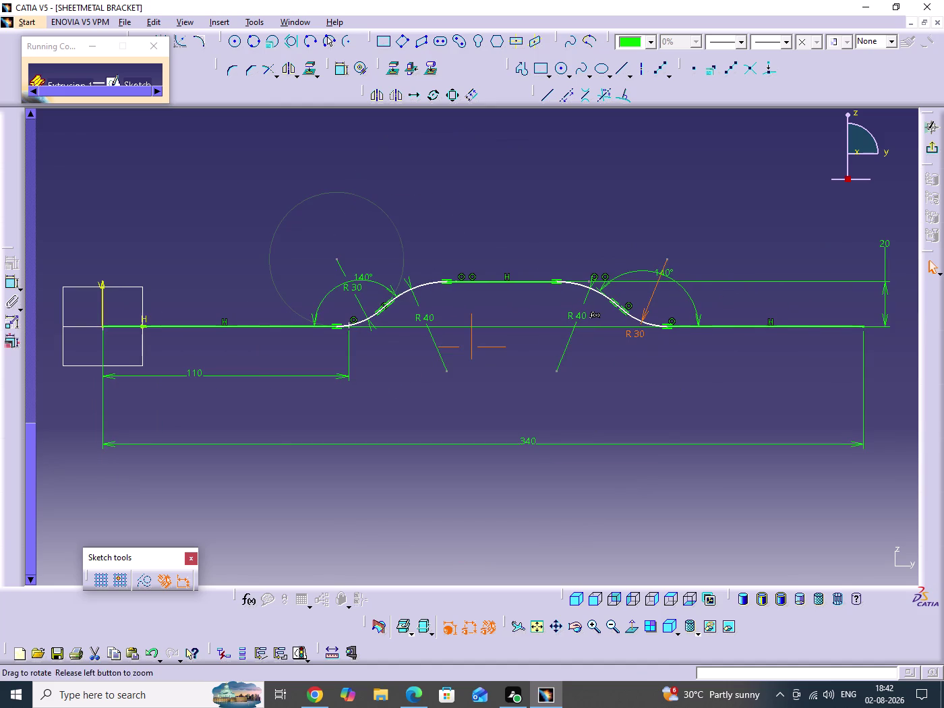
middle_drag(495, 353, 496, 310)
click(492, 431)
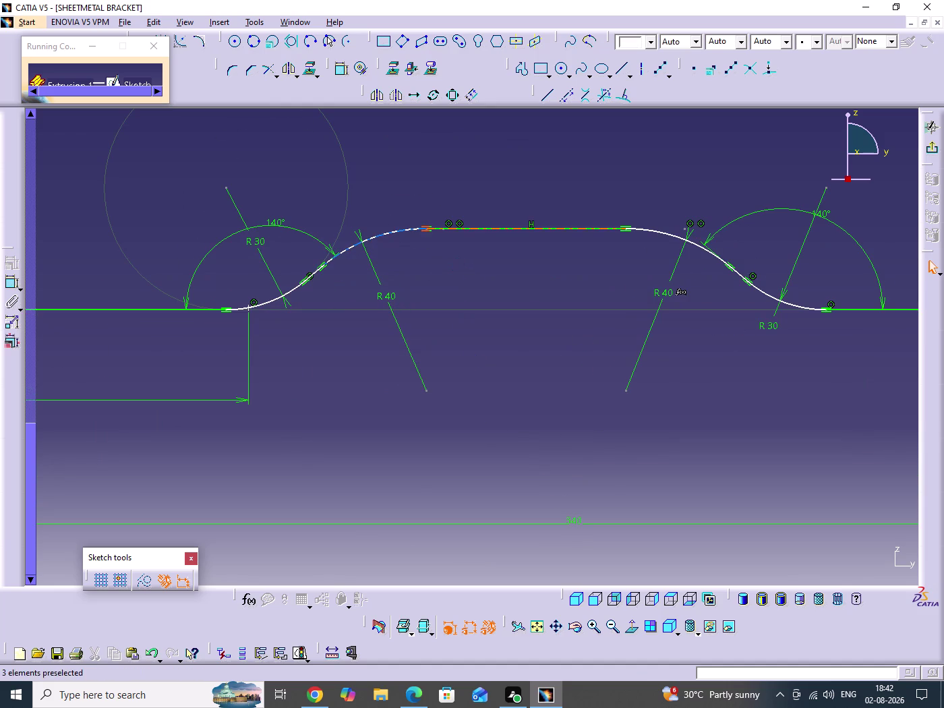
drag(425, 227, 428, 173)
click(434, 252)
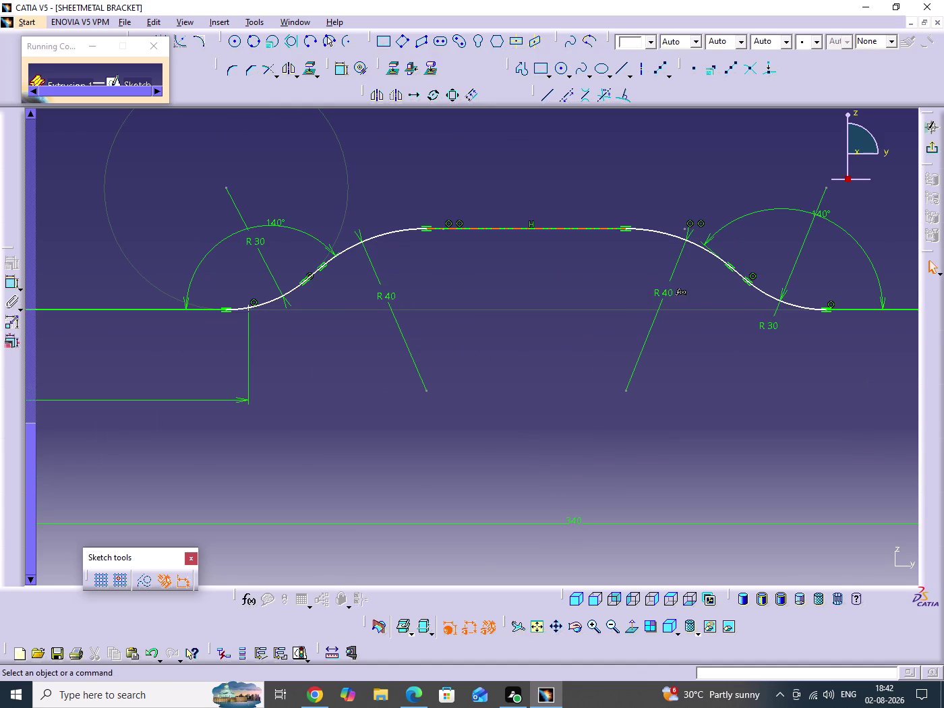
drag(427, 229, 429, 176)
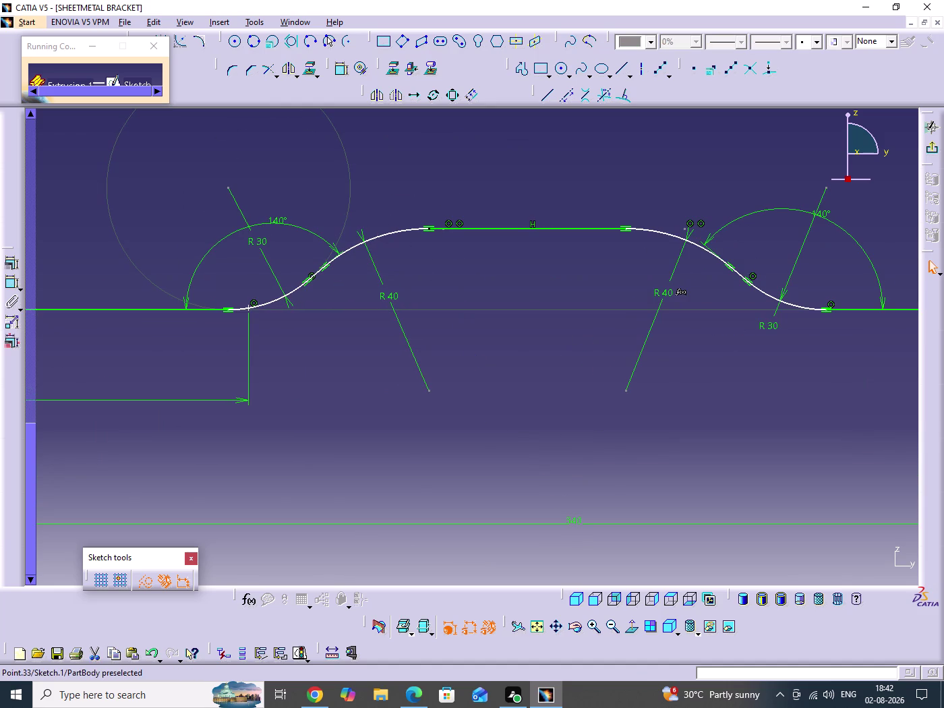
drag(430, 176, 388, 272)
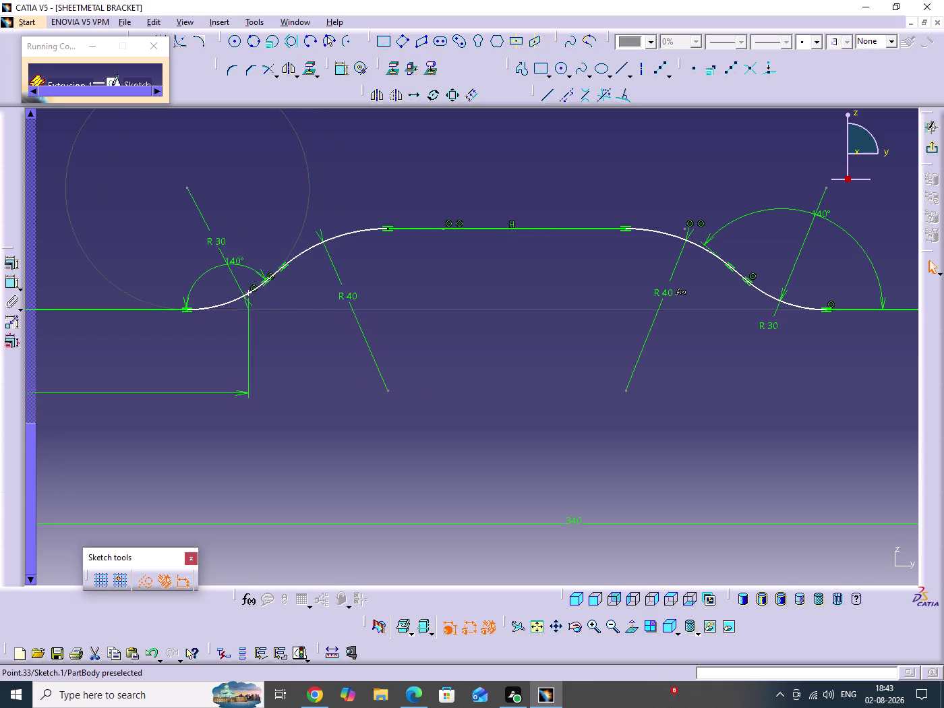
drag(388, 272, 395, 278)
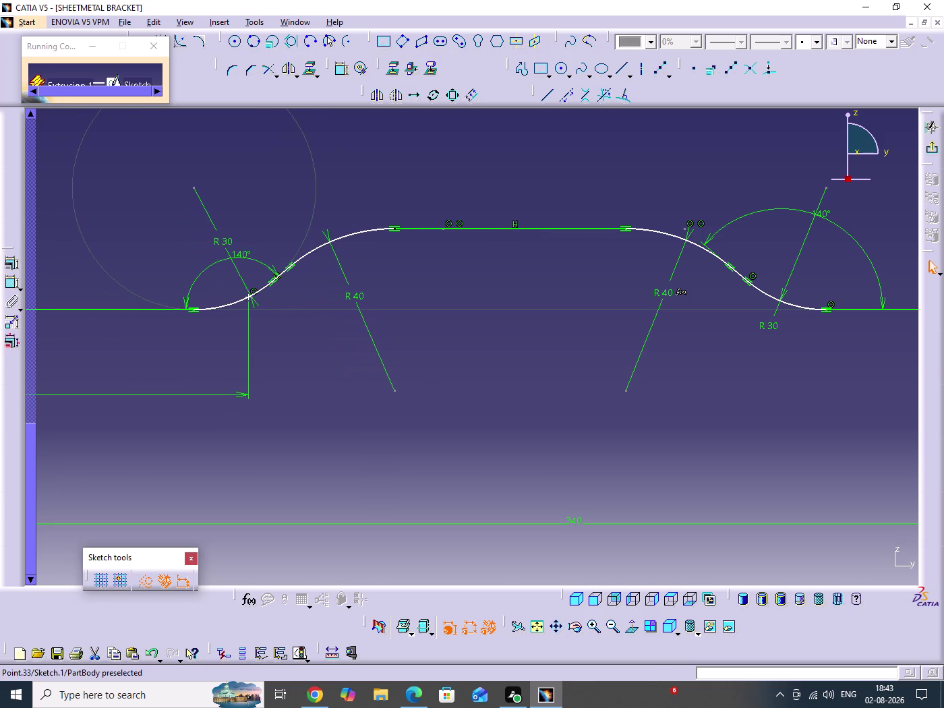
drag(394, 277, 389, 279)
click(505, 408)
middle_drag(480, 362, 478, 392)
click(480, 361)
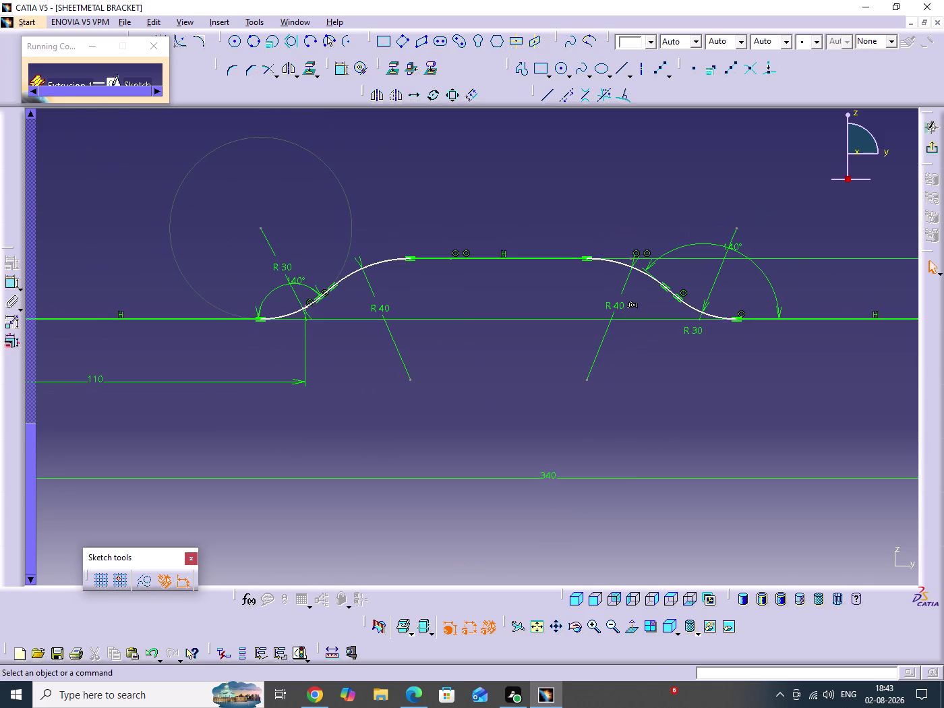
middle_drag(439, 422, 445, 441)
scroll(down, 3)
middle_drag(354, 371, 356, 364)
click(353, 370)
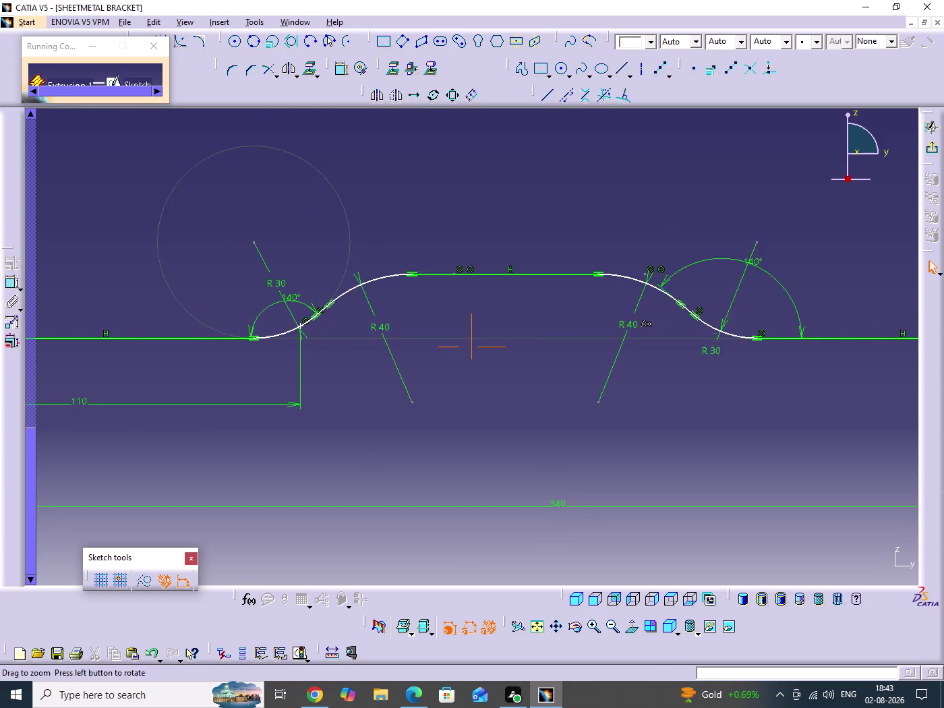
middle_drag(356, 365, 362, 328)
middle_drag(310, 369, 436, 459)
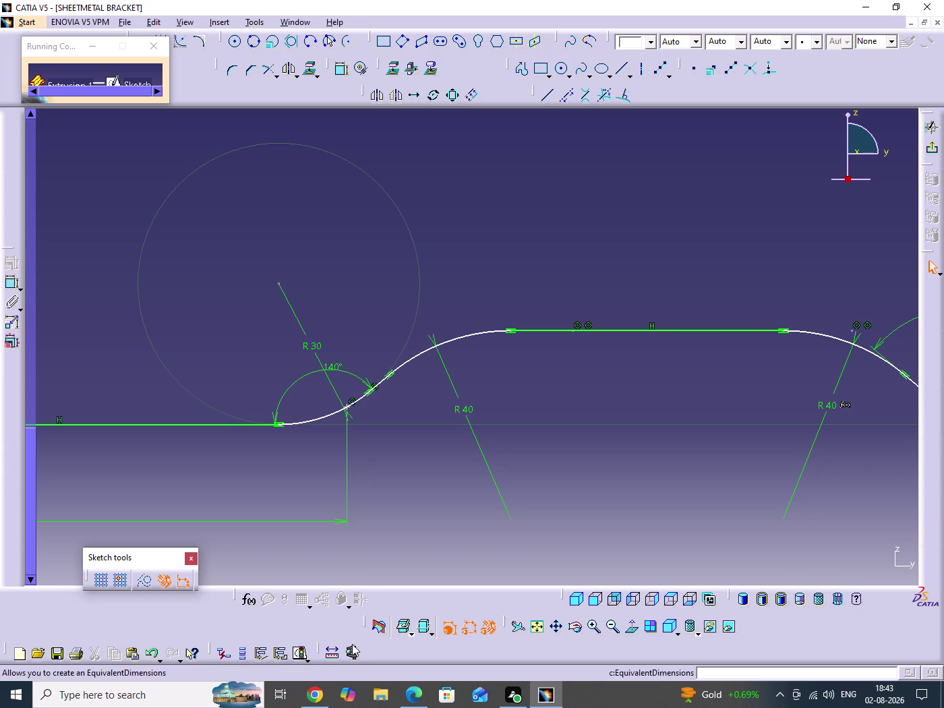
click(406, 532)
click(420, 707)
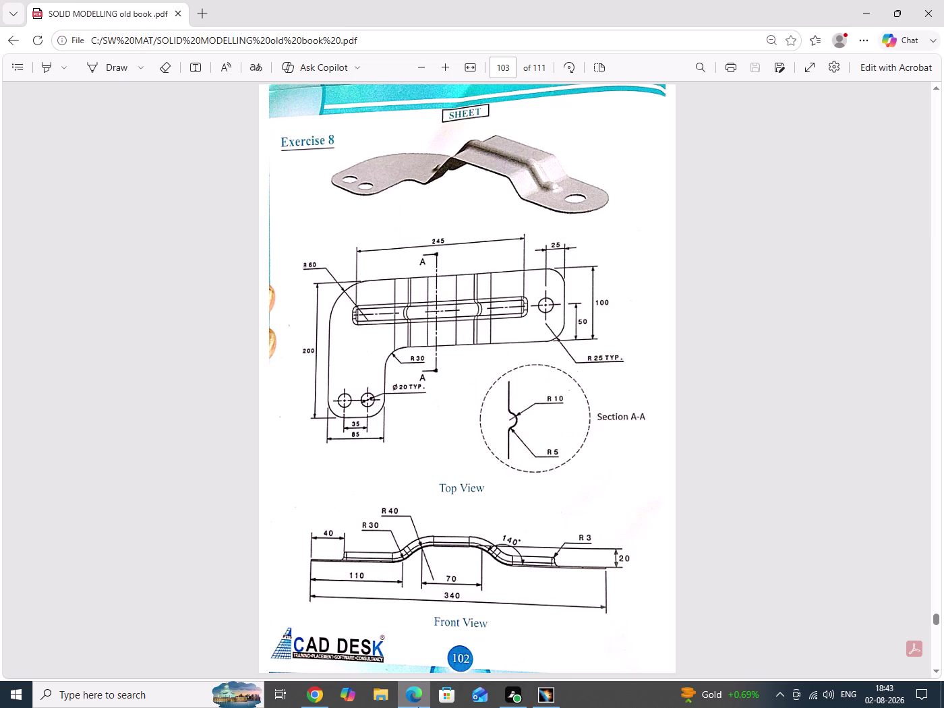
click(418, 707)
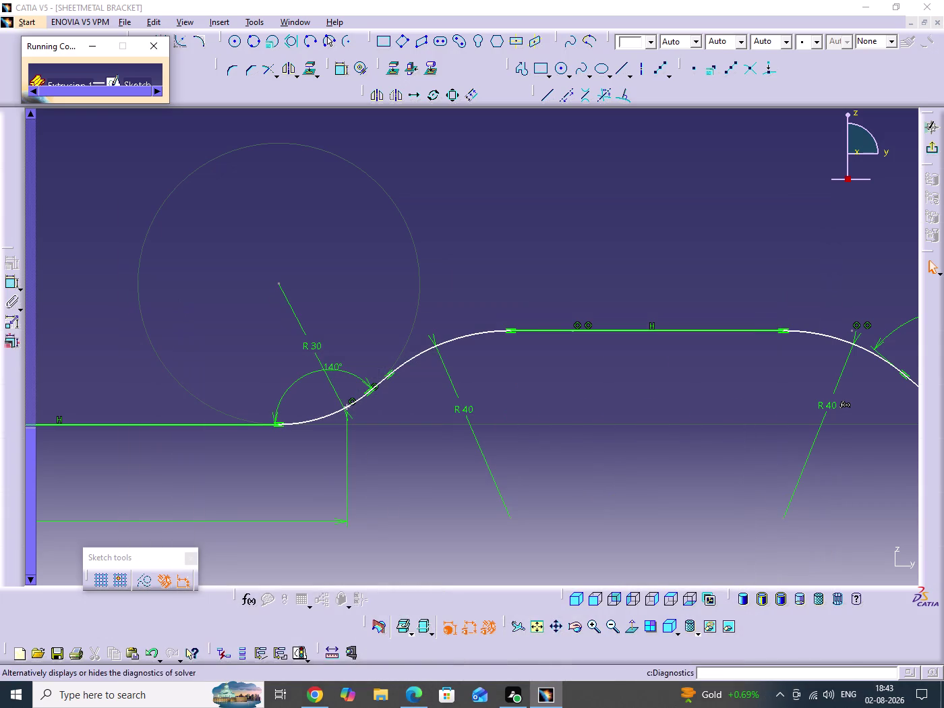
click(402, 476)
middle_drag(439, 499, 450, 470)
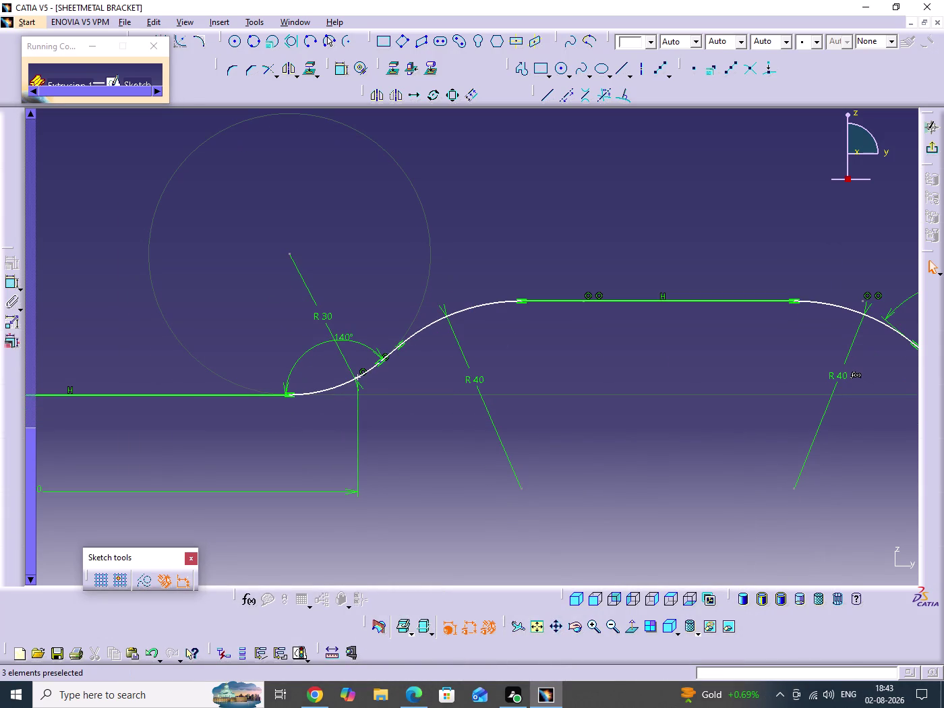
right_click(364, 371)
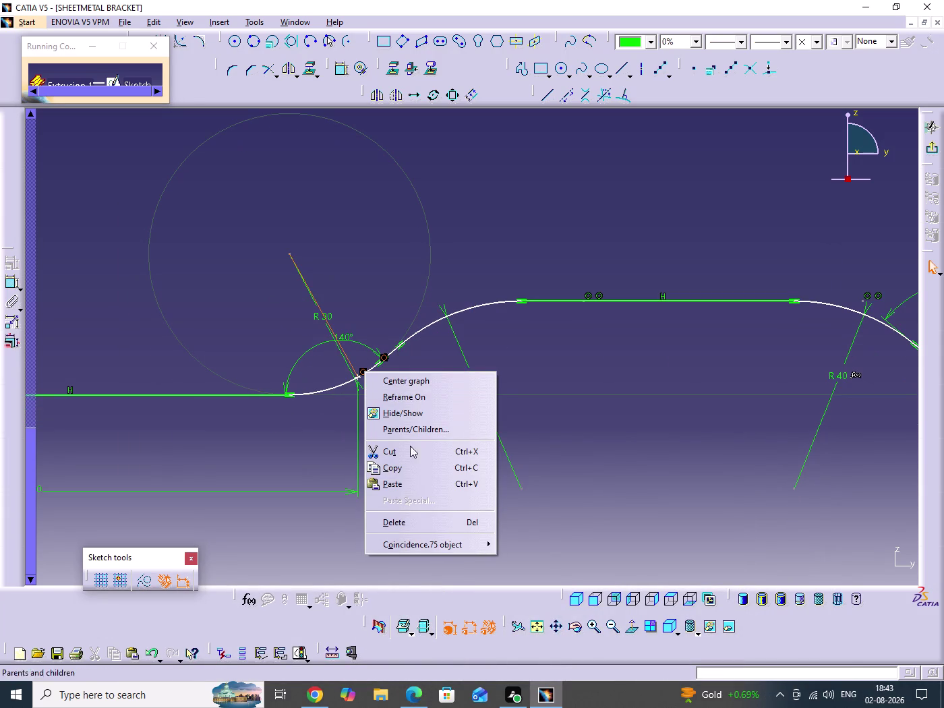
click(414, 524)
click(612, 474)
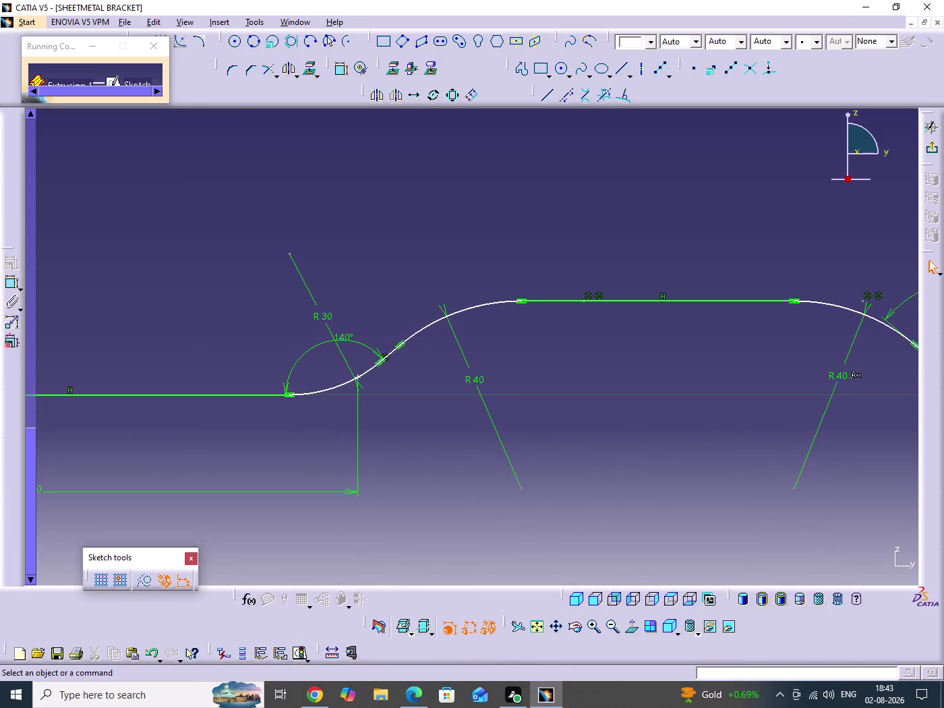
drag(357, 376, 316, 382)
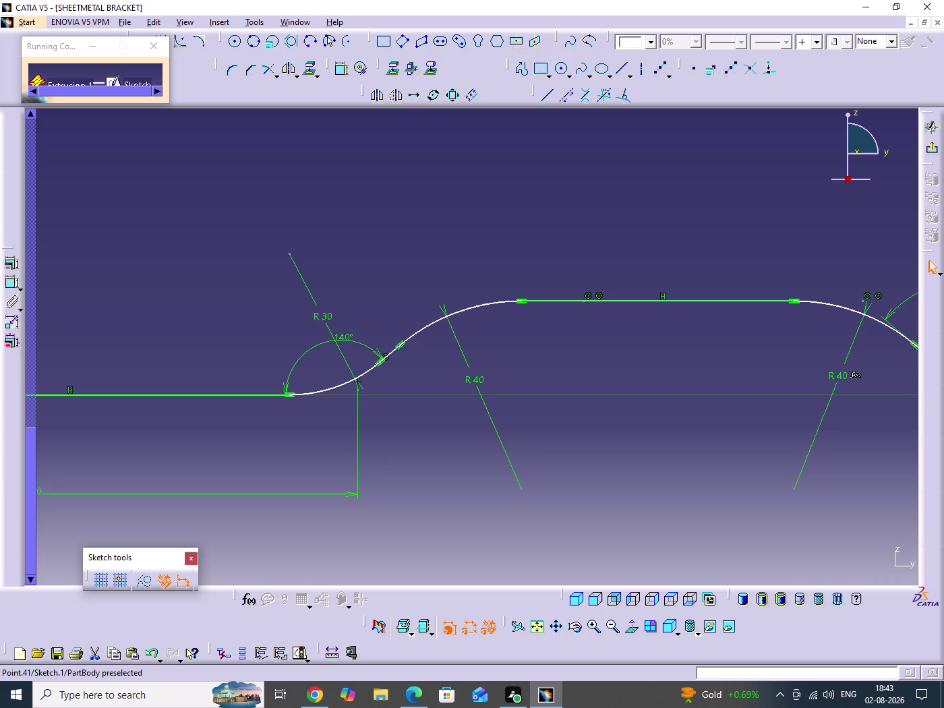
drag(316, 382, 394, 431)
click(379, 470)
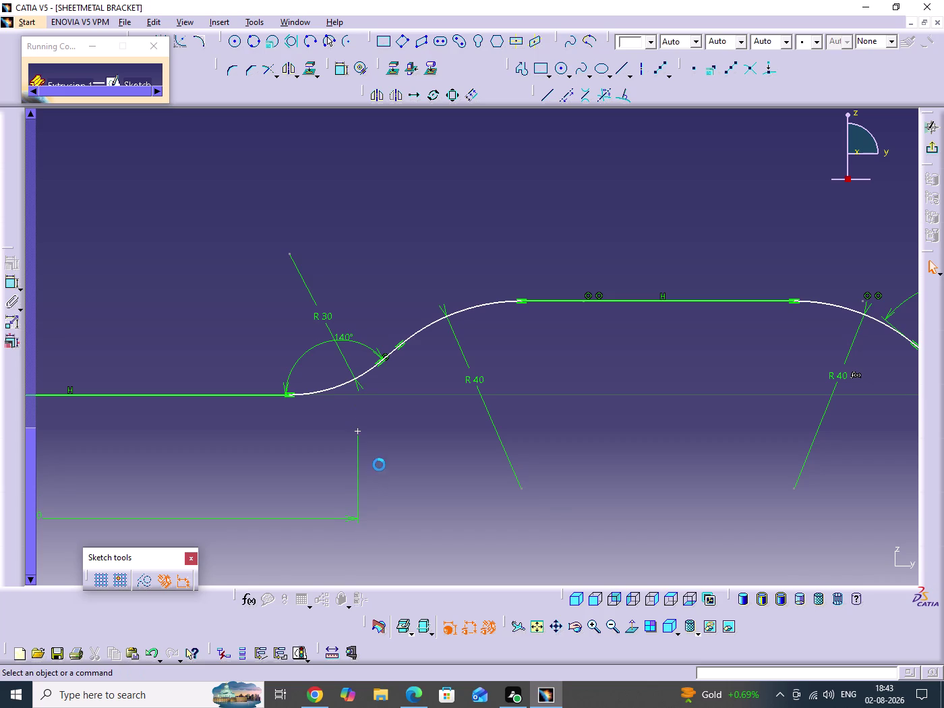
middle_drag(414, 423, 421, 446)
click(414, 423)
middle_drag(452, 478, 452, 479)
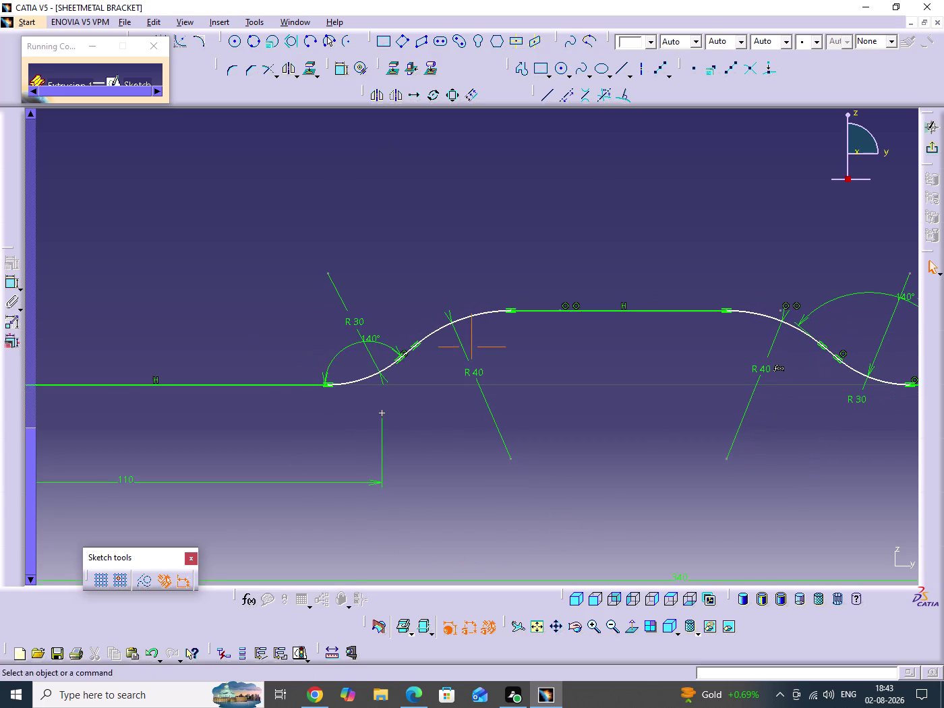
middle_drag(452, 479, 475, 510)
click(352, 303)
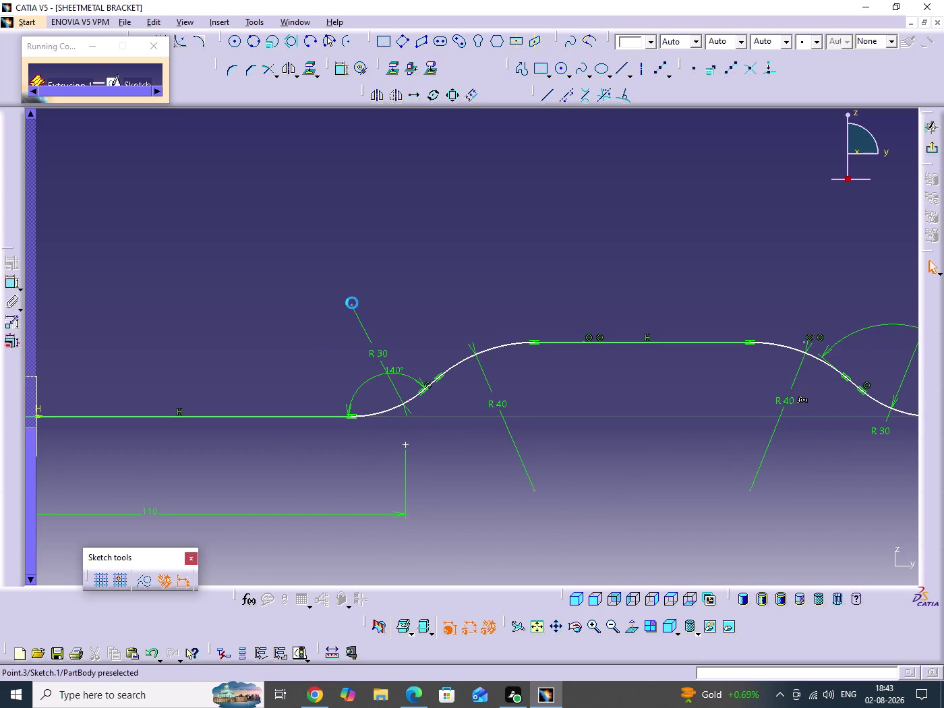
click(406, 445)
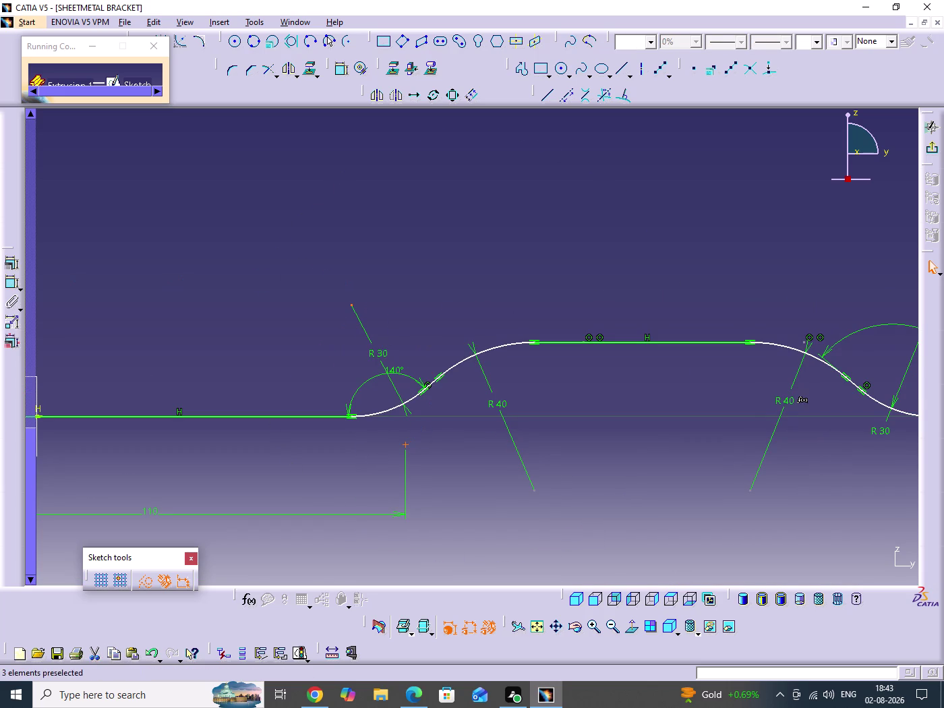
click(17, 265)
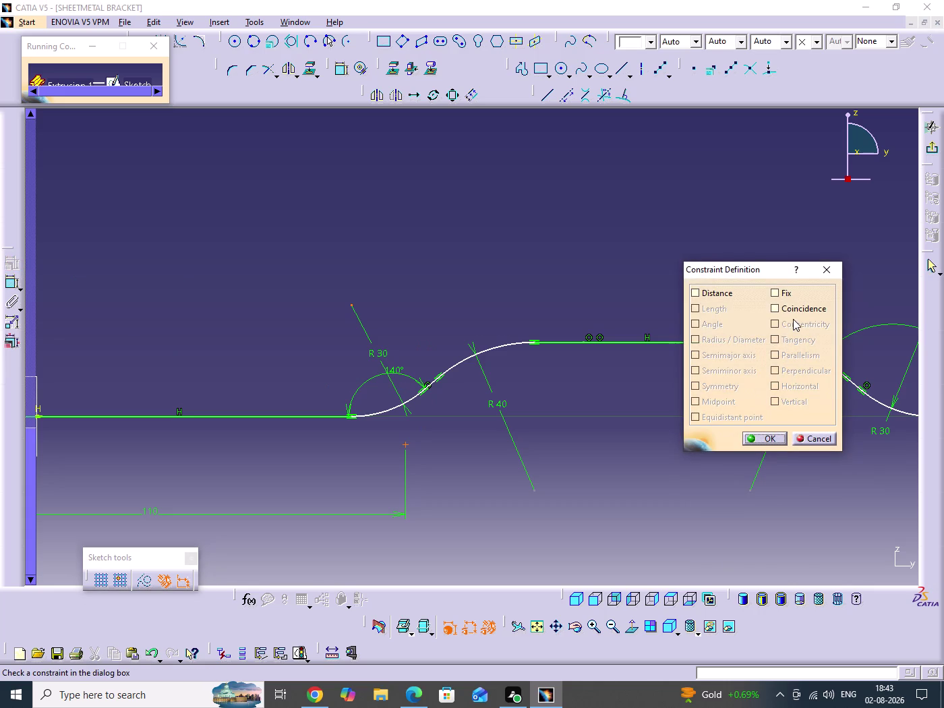
click(821, 437)
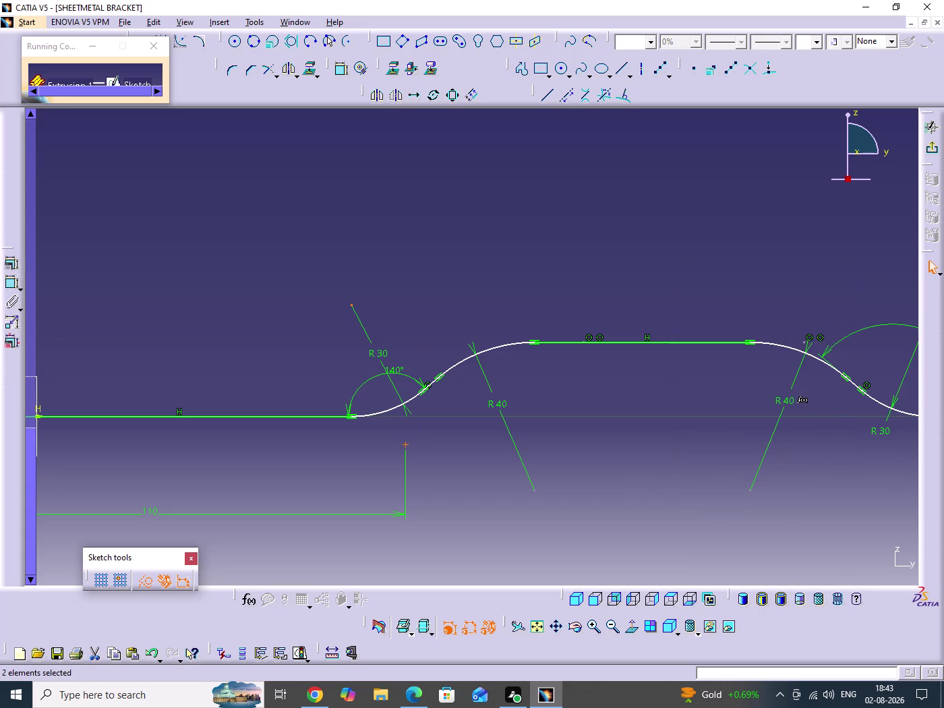
click(613, 487)
middle_drag(583, 352, 585, 369)
click(584, 351)
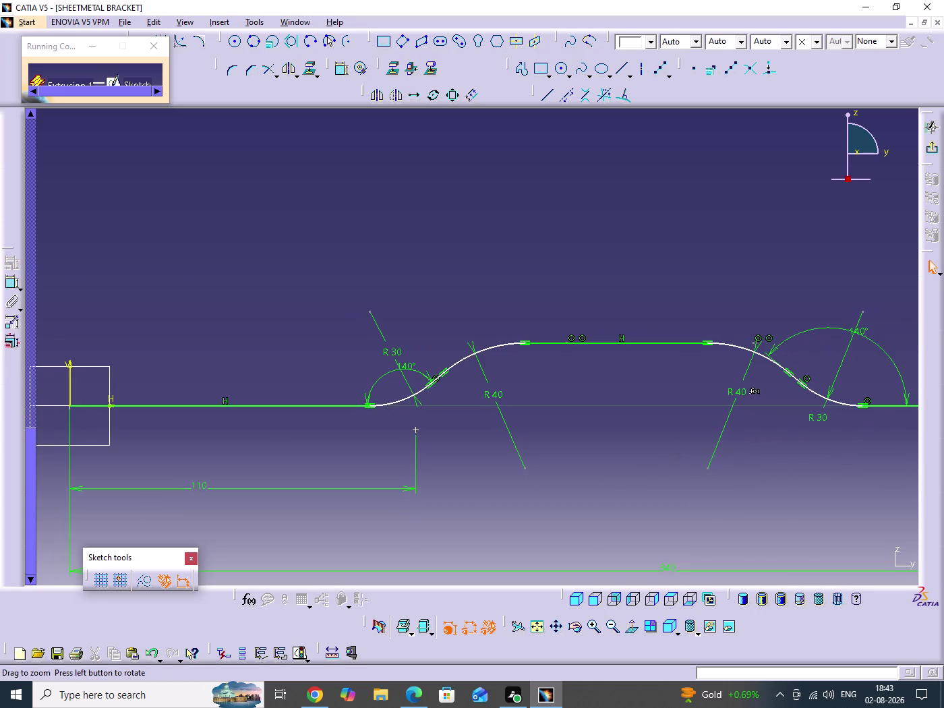
middle_drag(519, 195, 555, 194)
click(580, 185)
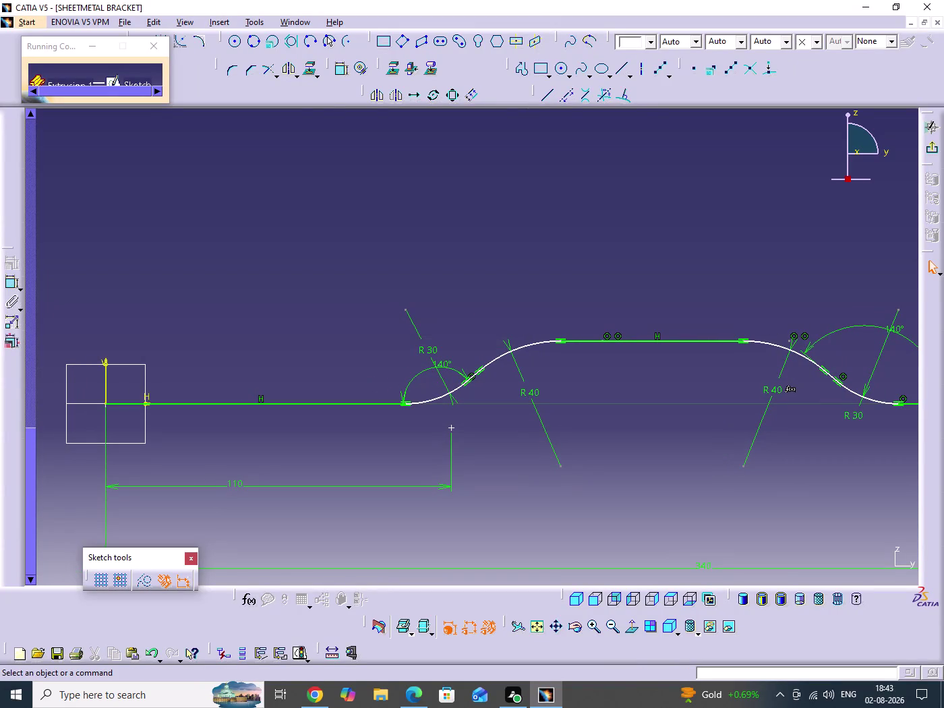
double_click(337, 72)
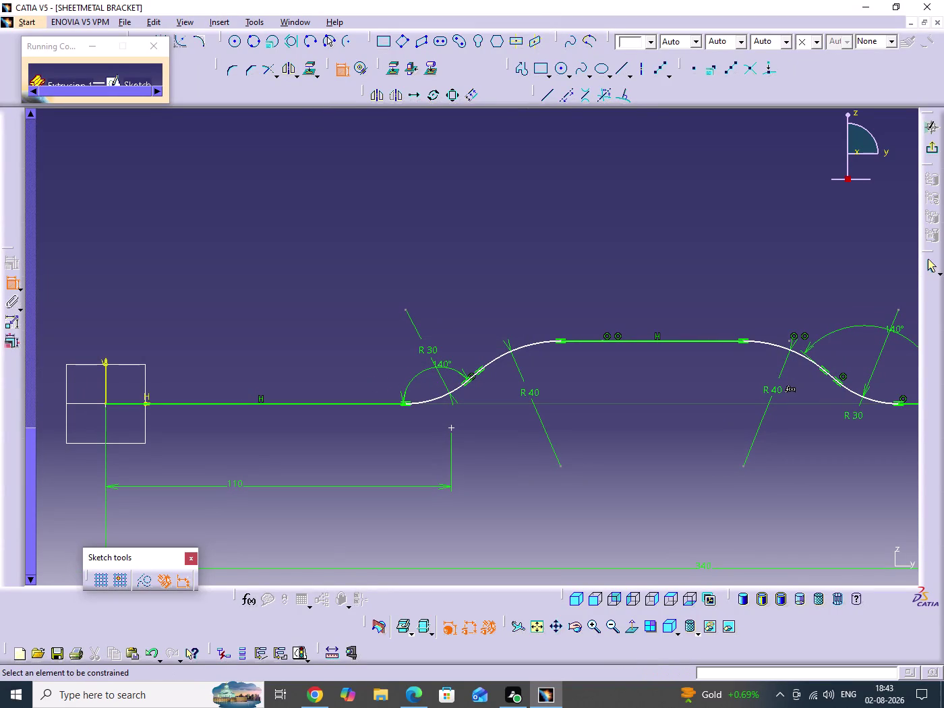
Dimension the V axis to the left R30 arc centre, changing 95.443 to 110.
click(405, 310)
click(107, 381)
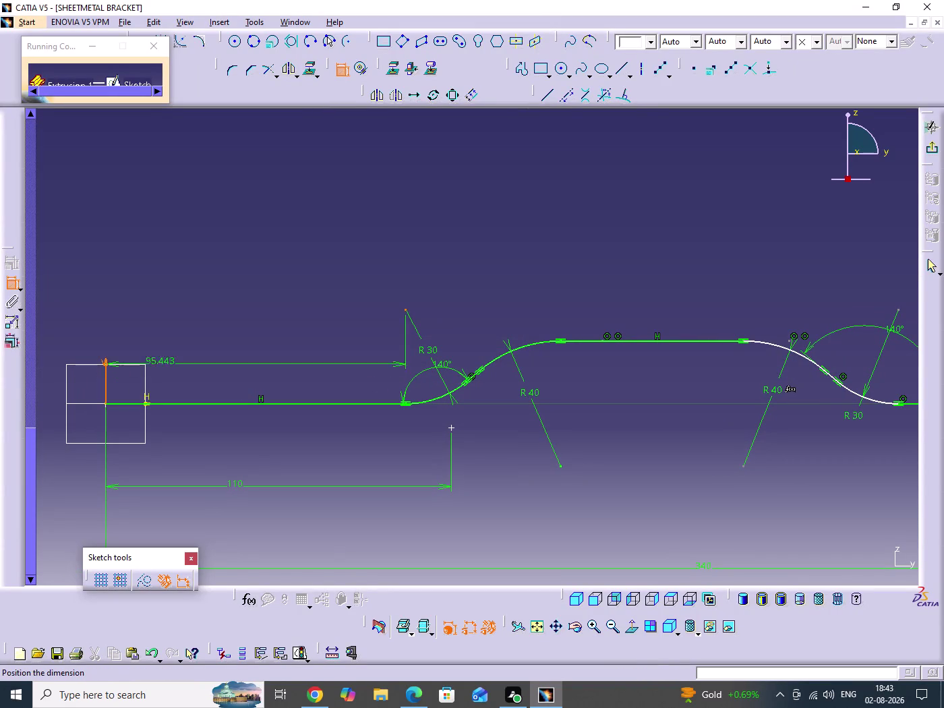
click(236, 265)
double_click(242, 259)
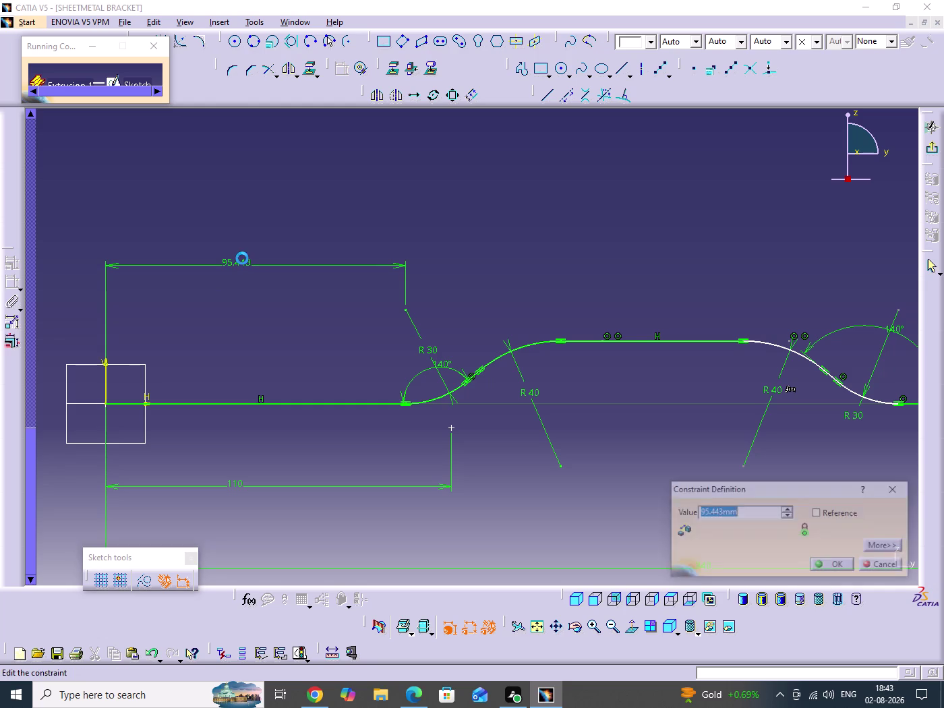
text(110)
key(Return)
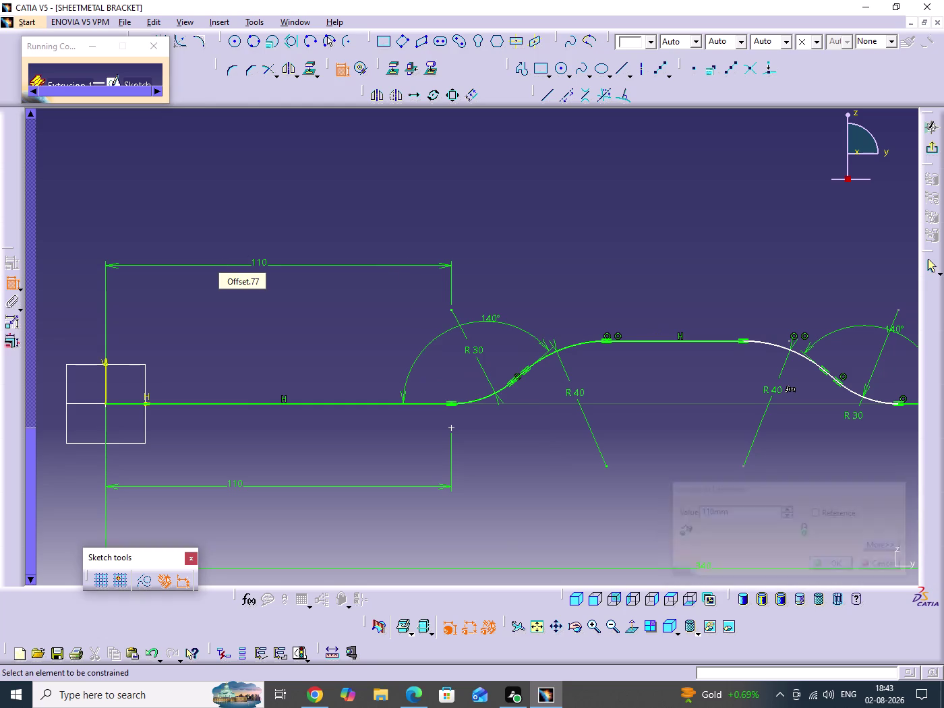
click(575, 229)
middle_drag(589, 247, 508, 219)
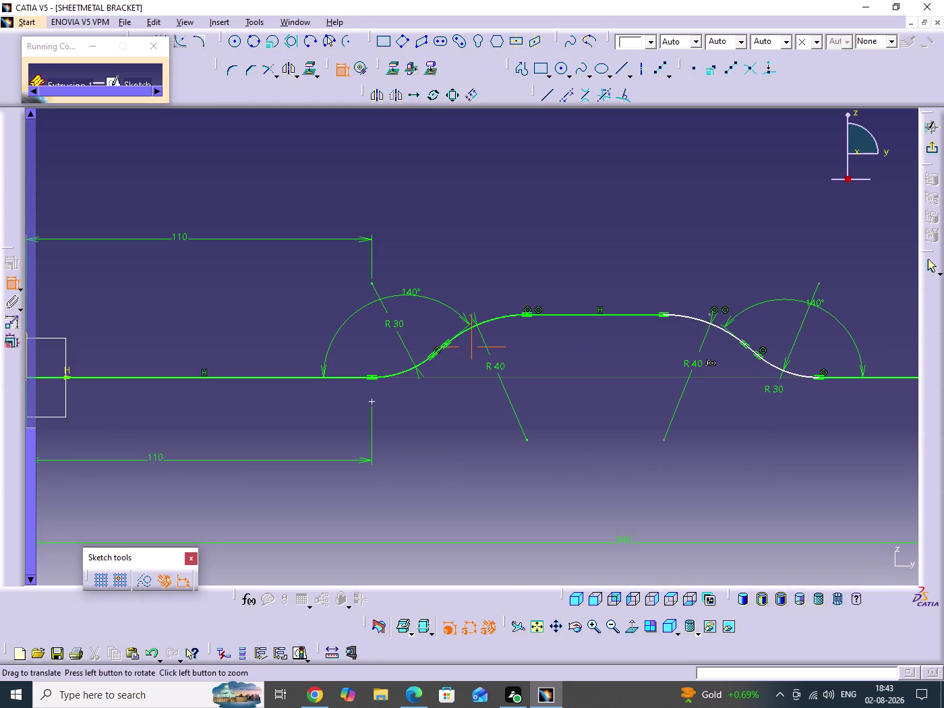
Pan and zoom in on the raised middle section between the R40 bends.
click(437, 239)
middle_drag(540, 277, 485, 251)
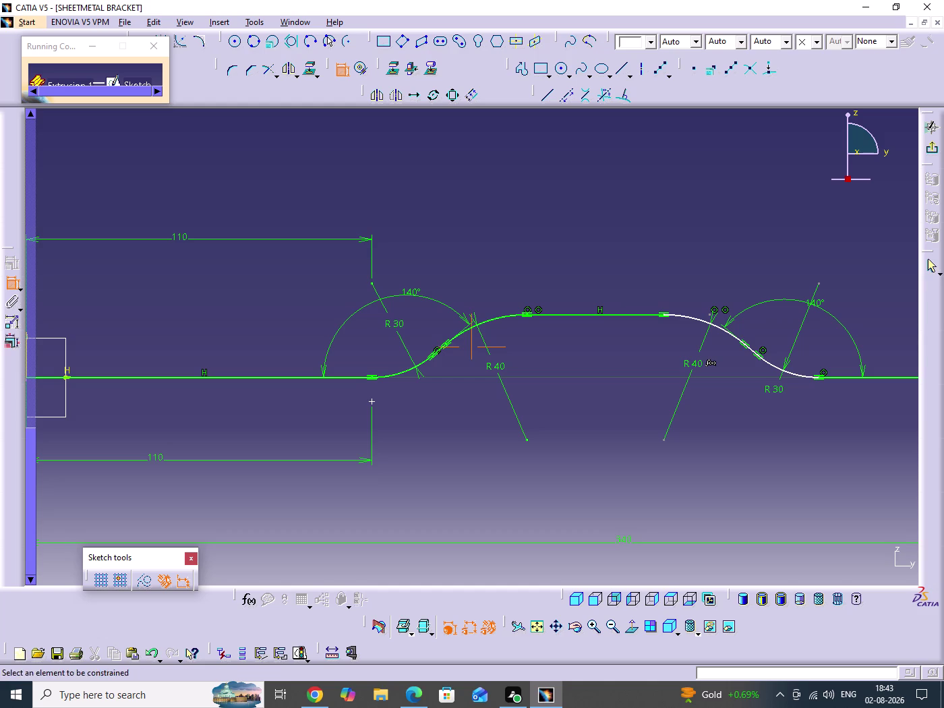
middle_drag(485, 251, 374, 230)
middle_drag(473, 214, 479, 255)
click(473, 214)
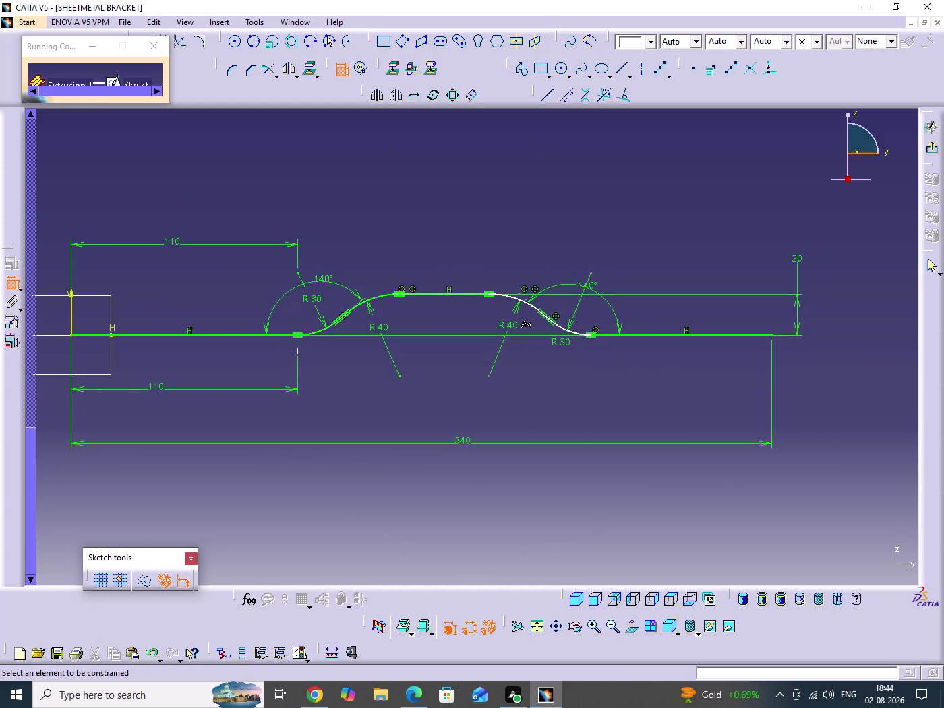
middle_drag(406, 381, 413, 315)
click(406, 382)
middle_drag(484, 417, 430, 427)
scroll(down, 3)
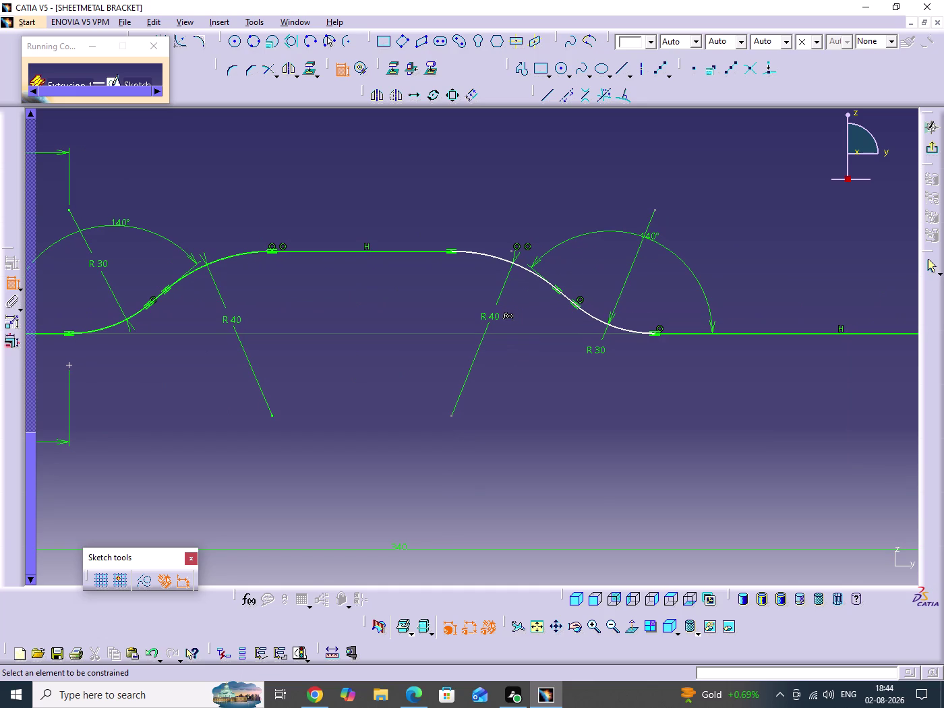
Dimension the raised flat segment and change its length from 43.544 to 50.
click(319, 251)
click(341, 274)
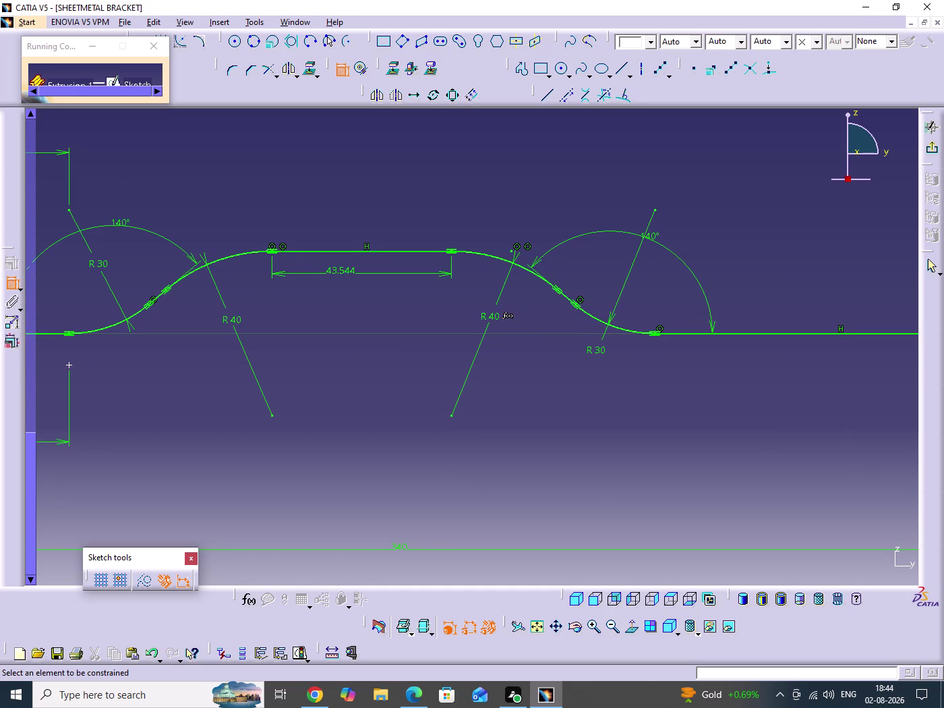
double_click(343, 271)
text(5)
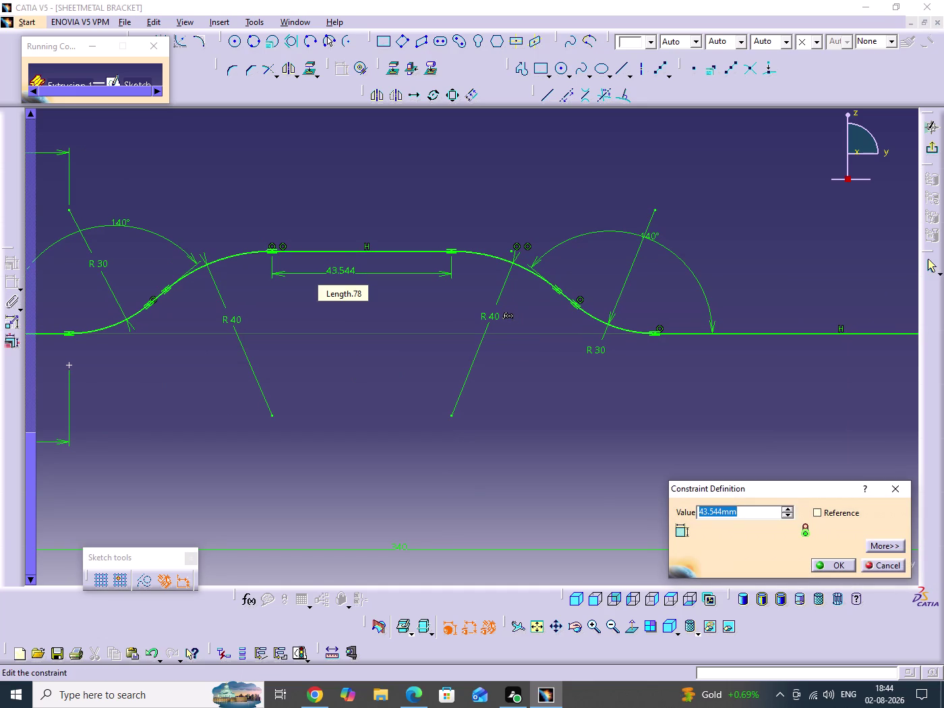
text(0)
key(Return)
click(393, 396)
middle_drag(389, 360, 403, 434)
click(389, 360)
middle_drag(497, 395, 503, 321)
click(497, 395)
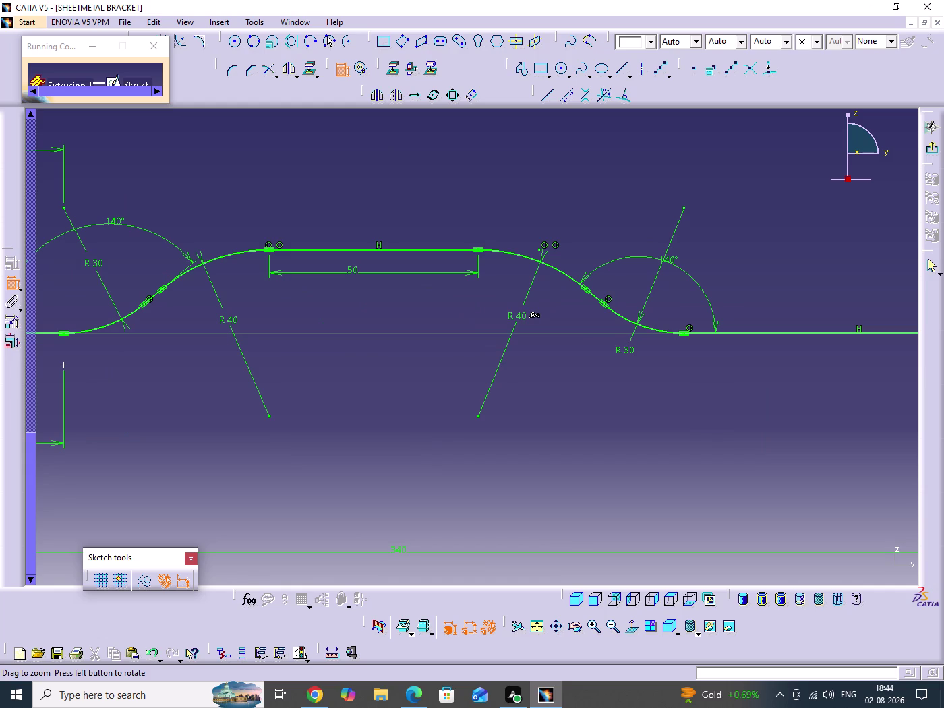
Delete the 50 length dimension on the raised flat segment.
click(376, 422)
right_click(355, 267)
click(387, 471)
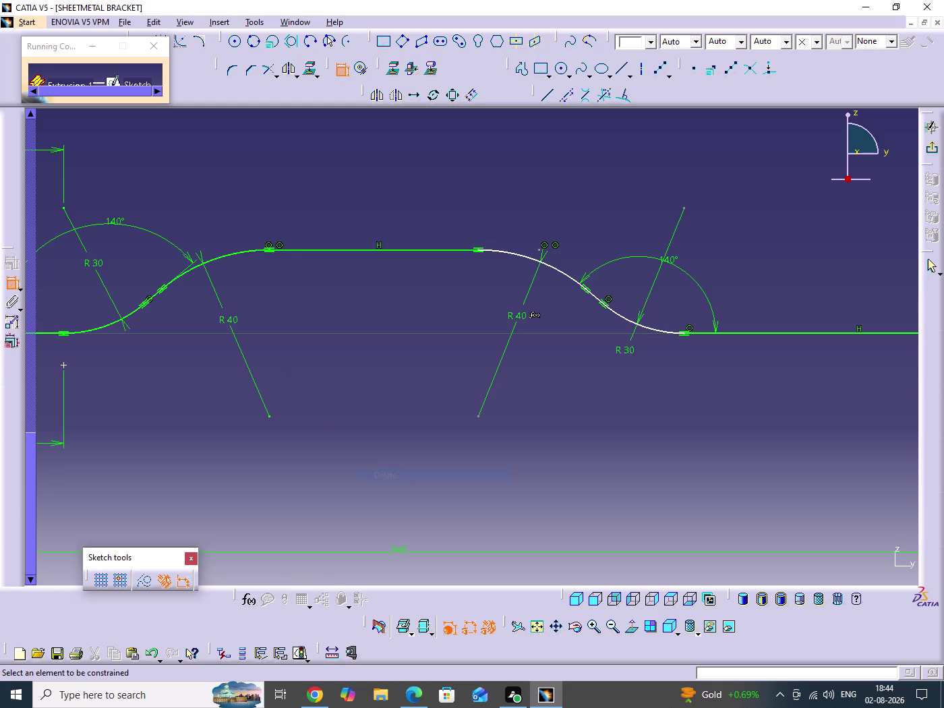
Attempt an R40 arc dimension and delete the resulting zero dimension.
click(269, 251)
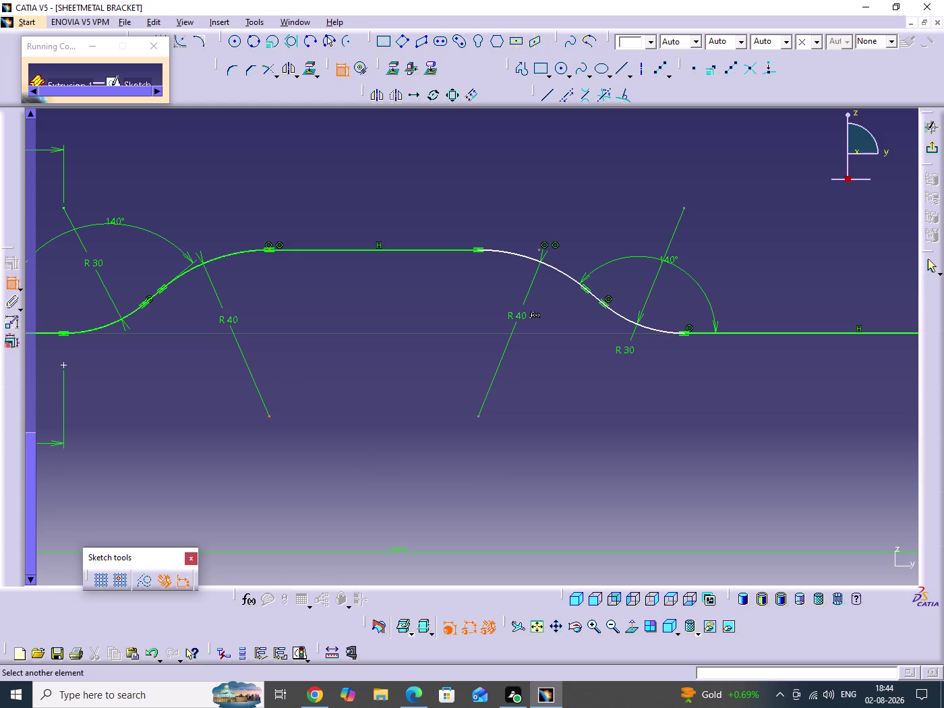
click(271, 416)
right_click(305, 208)
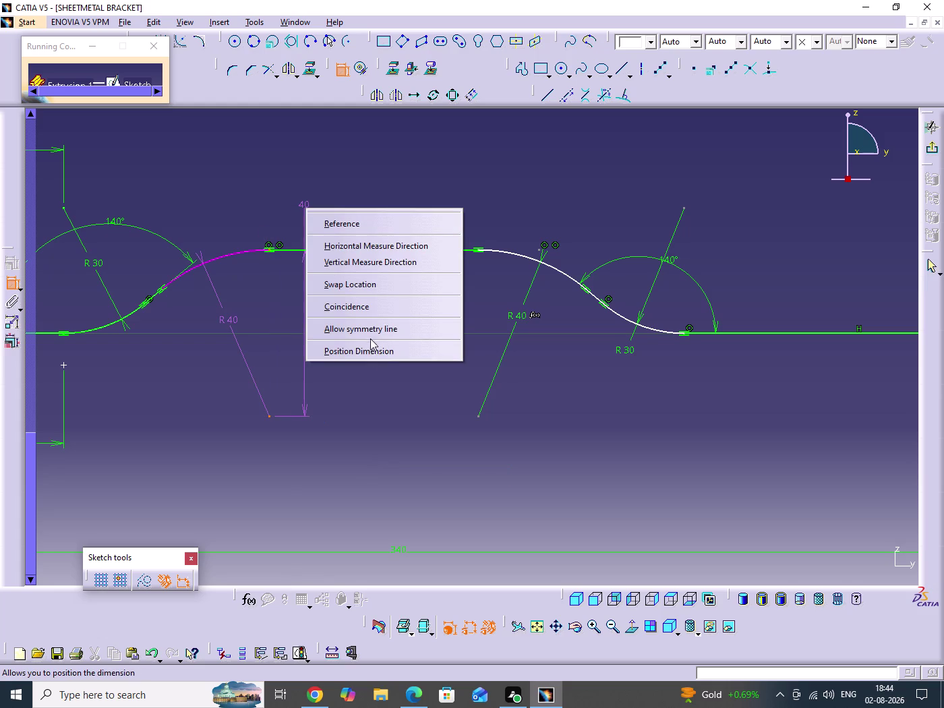
click(368, 248)
click(285, 213)
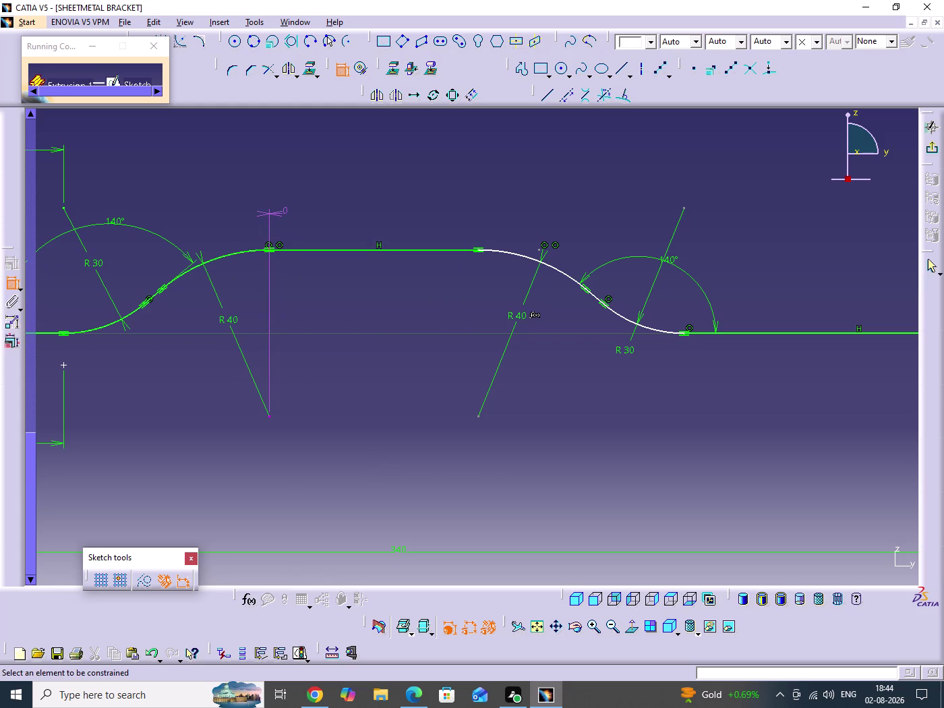
right_click(280, 211)
click(308, 407)
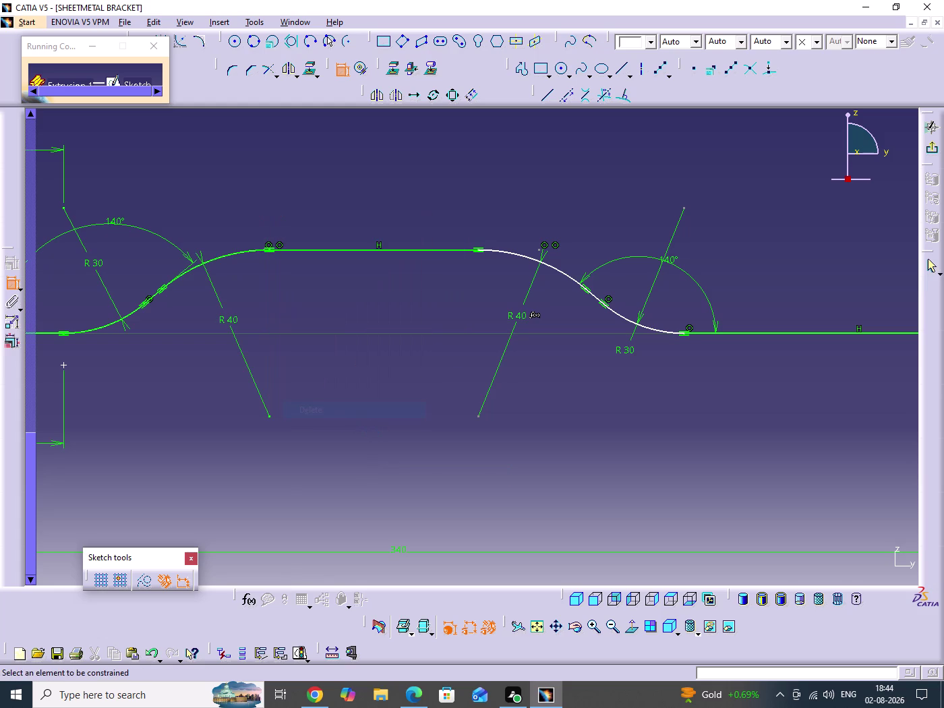
click(372, 430)
click(339, 75)
Change the flat segment's tangency constraint options and drag the segment shorter.
click(342, 190)
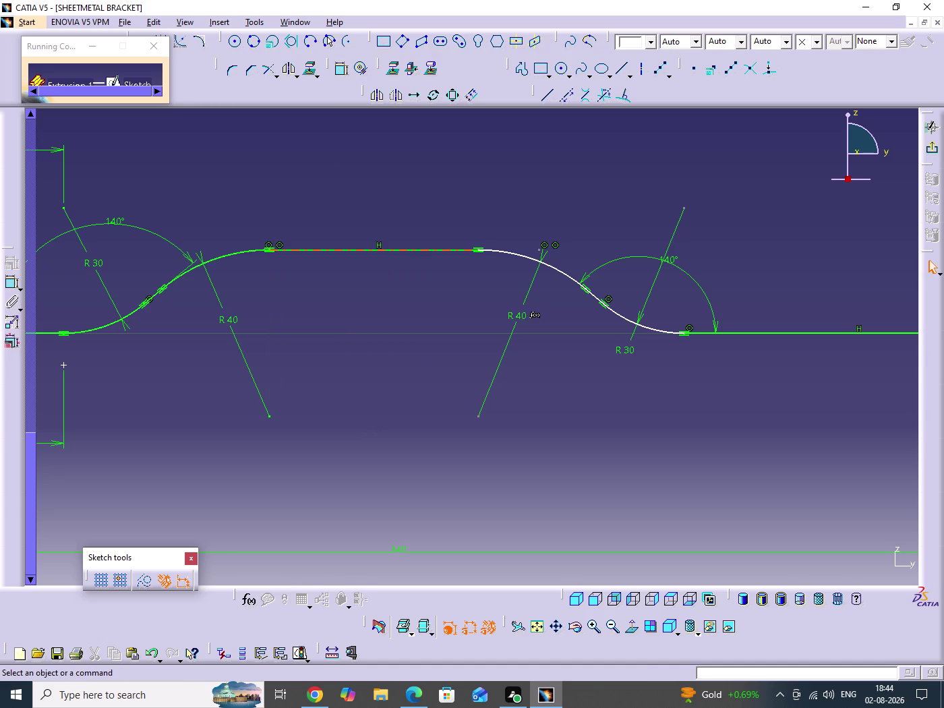
right_click(280, 245)
click(429, 299)
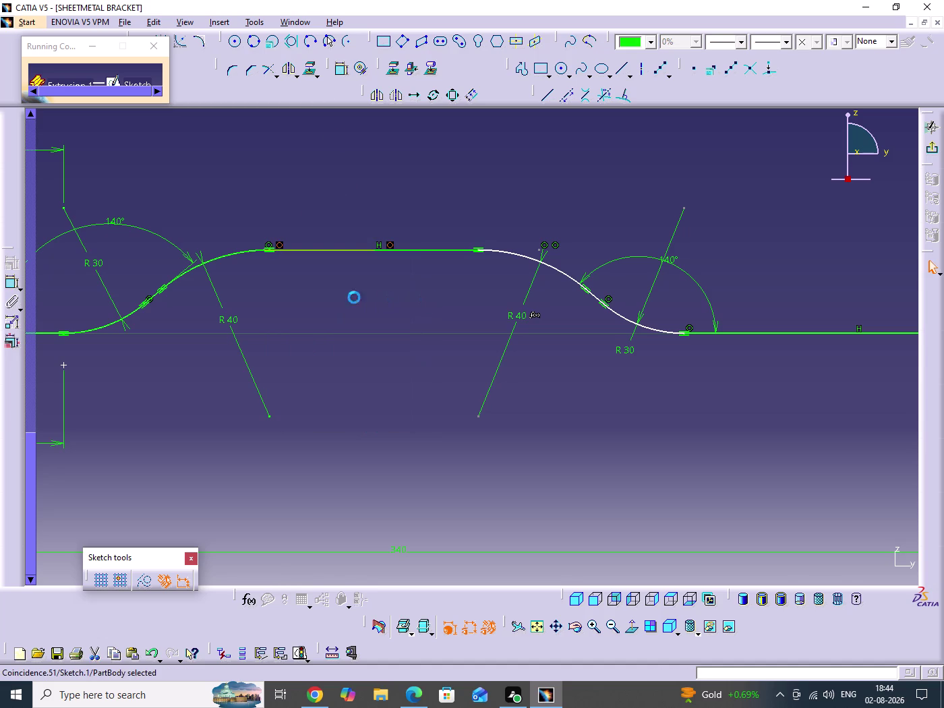
right_click(268, 244)
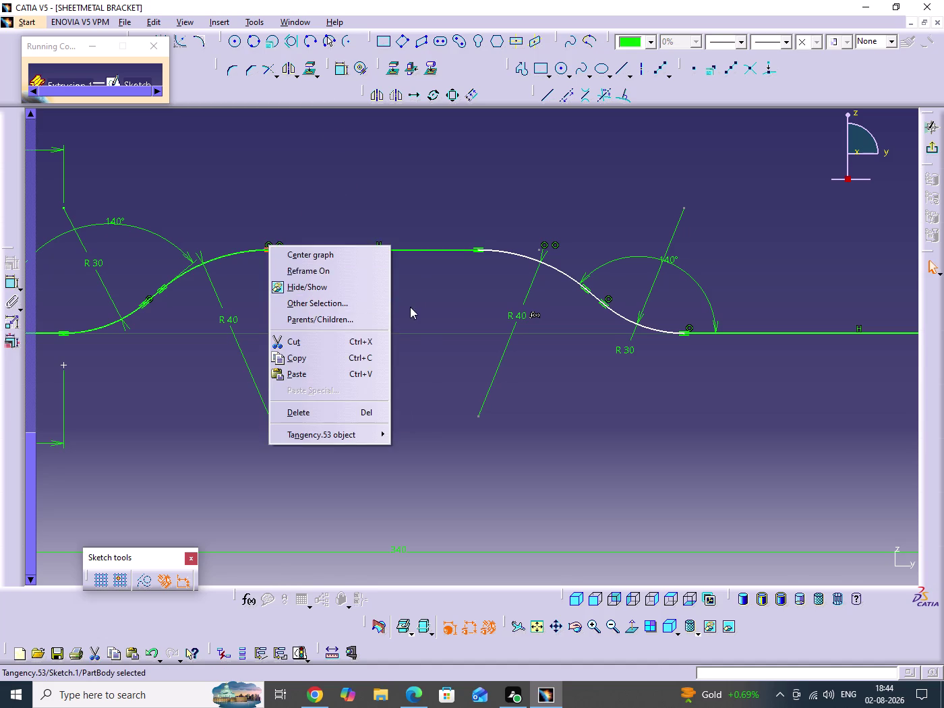
click(417, 307)
click(396, 413)
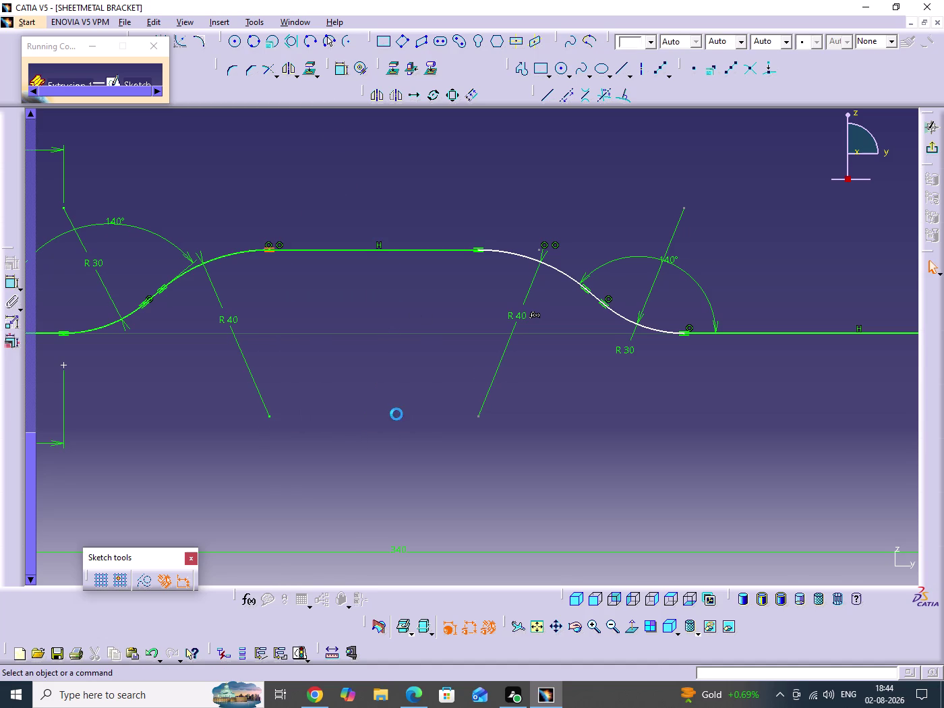
drag(584, 291, 545, 282)
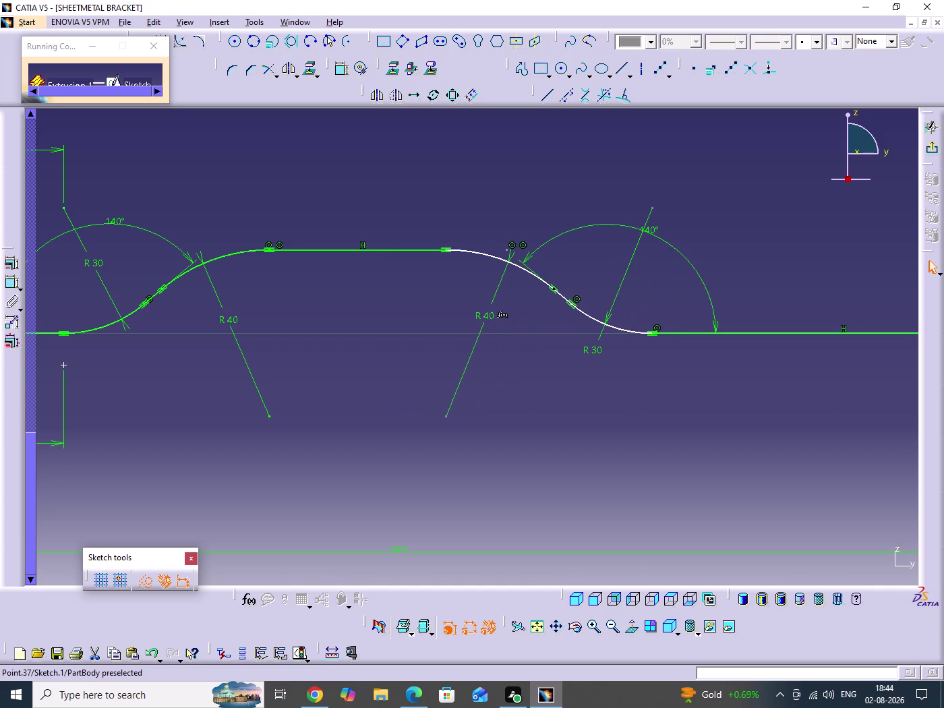
click(513, 438)
click(342, 73)
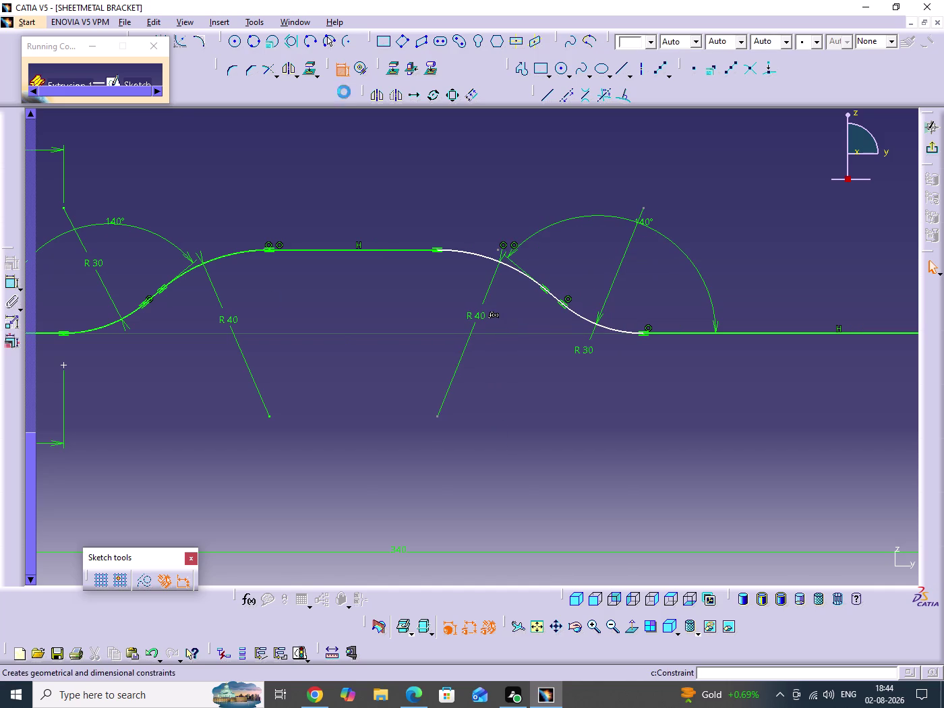
click(440, 251)
click(435, 419)
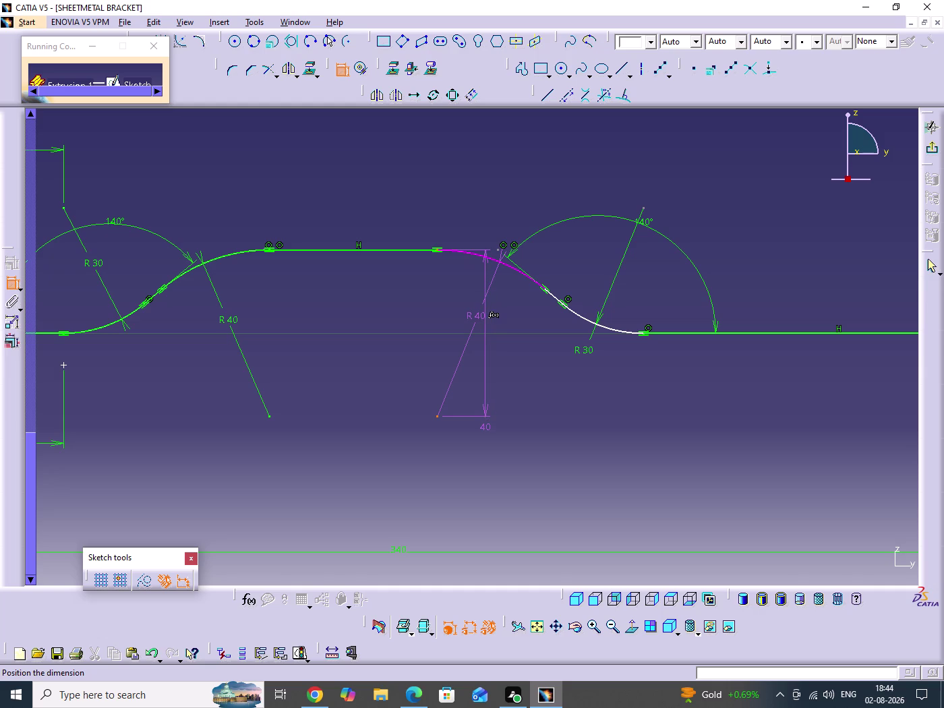
Exit the Constraint command, dropping the pending R40 dimension.
key(Escape)
key(Escape)
key(Escape)
key(Escape)
key(Escape)
key(Escape)
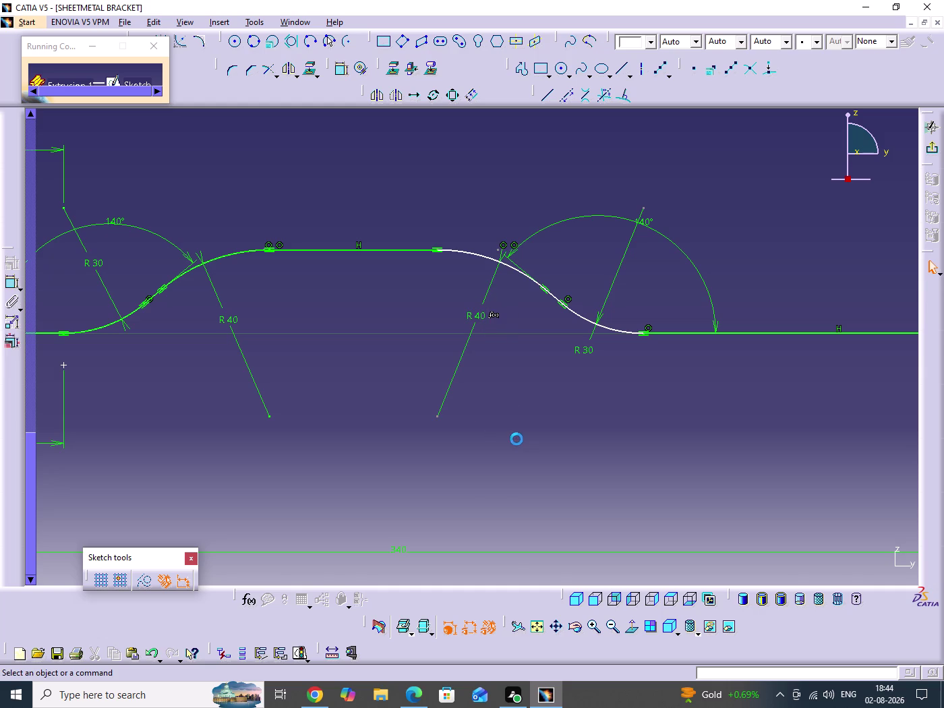
key(Escape)
key(Escape)
Pan to the profile's left end and open the upper 110 distance for editing.
click(516, 439)
middle_drag(557, 408, 563, 436)
click(558, 408)
middle_drag(442, 467, 630, 478)
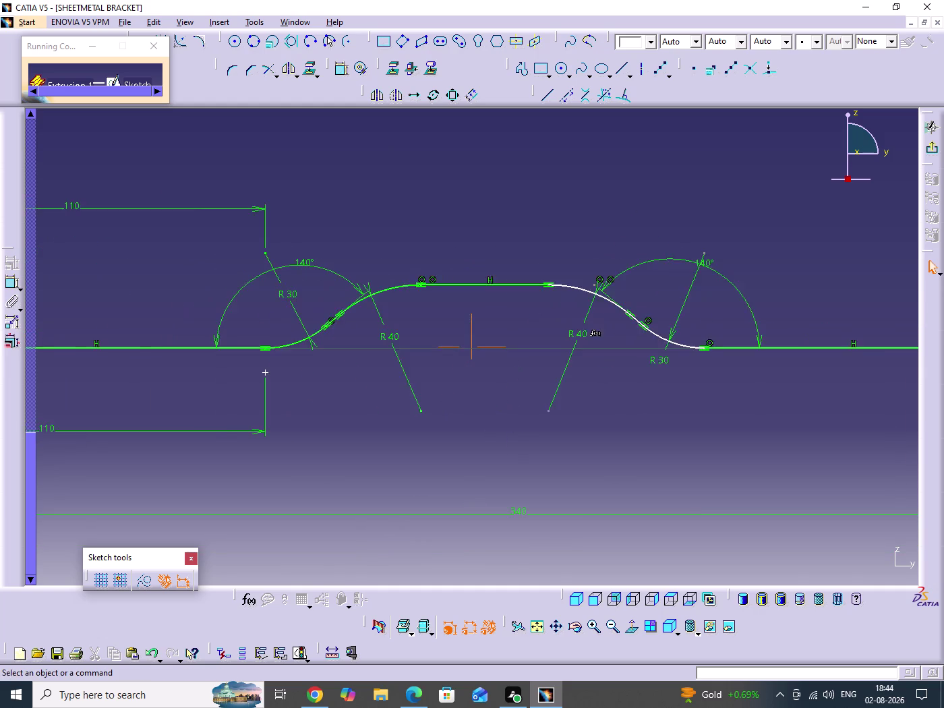
middle_drag(630, 478, 721, 478)
middle_drag(539, 431, 538, 451)
scroll(down, 3)
click(539, 431)
middle_drag(582, 472, 509, 464)
middle_drag(519, 438, 520, 419)
click(519, 438)
middle_drag(458, 442, 619, 444)
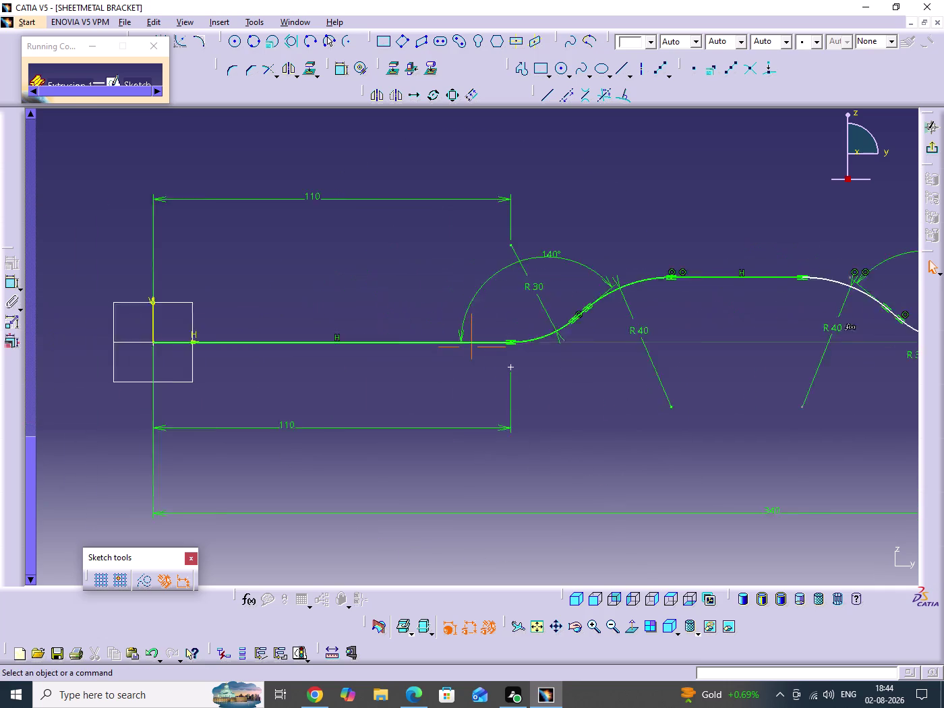
middle_drag(620, 445, 678, 444)
middle_drag(485, 460, 461, 456)
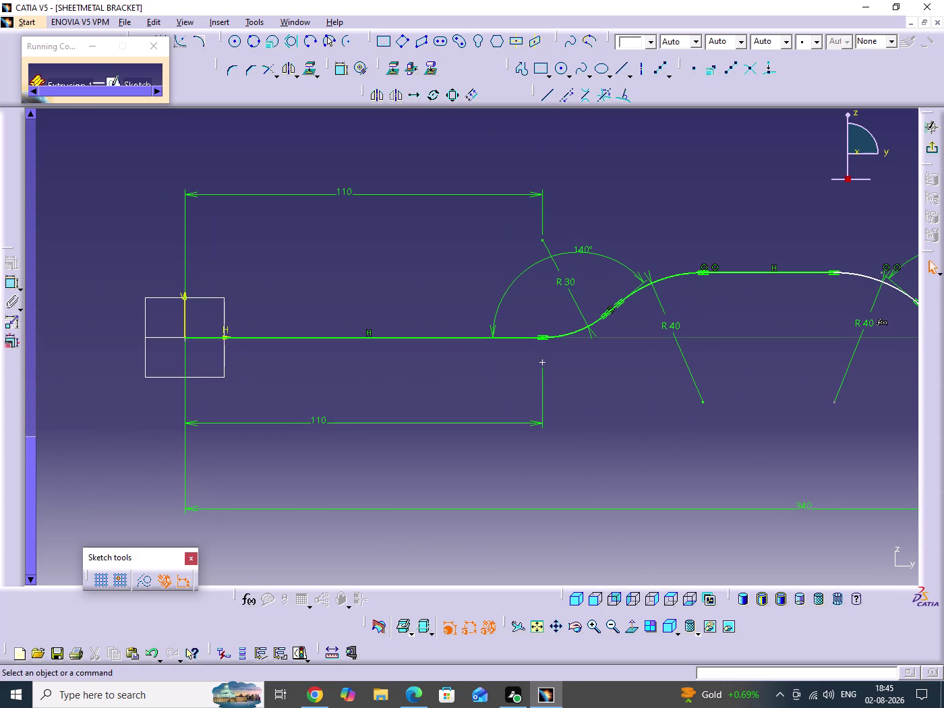
double_click(344, 194)
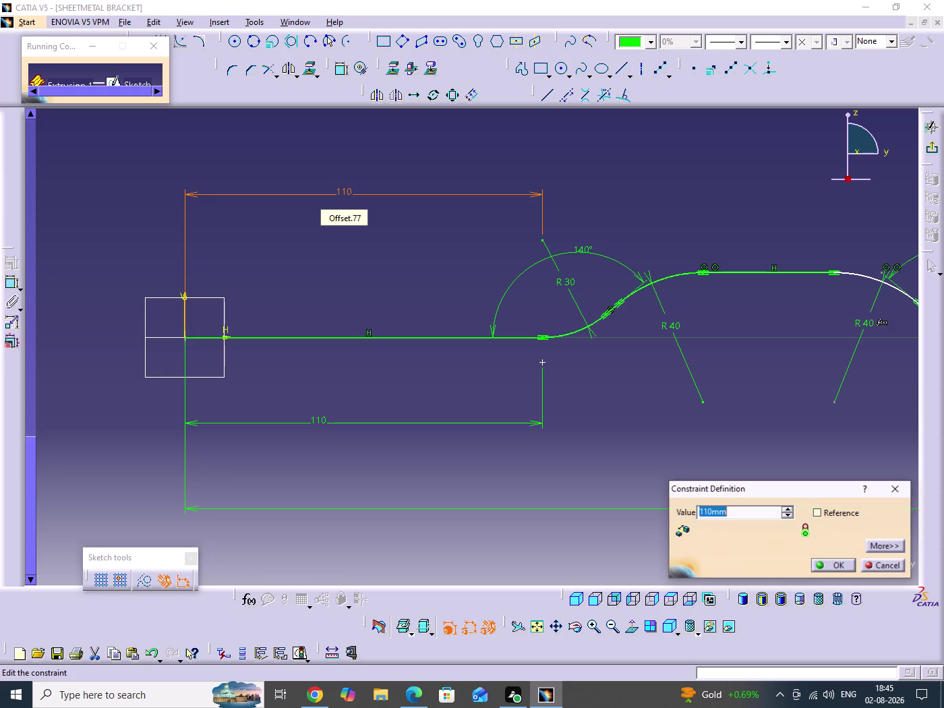
Change the upper 110 distance dimension to 95.
text(95)
key(Return)
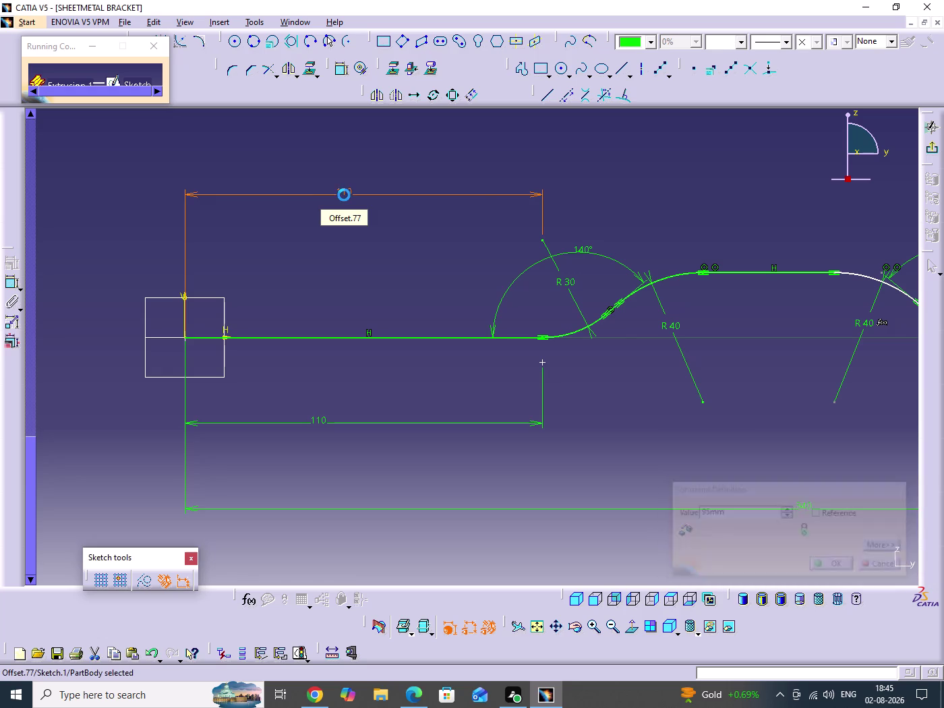
click(566, 414)
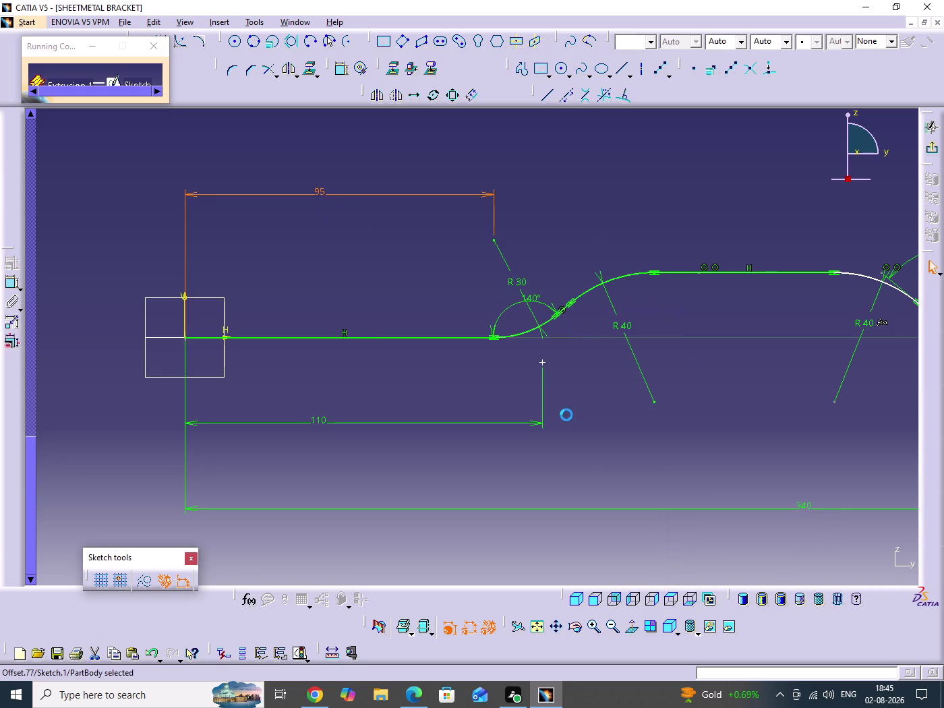
middle_drag(556, 403, 512, 439)
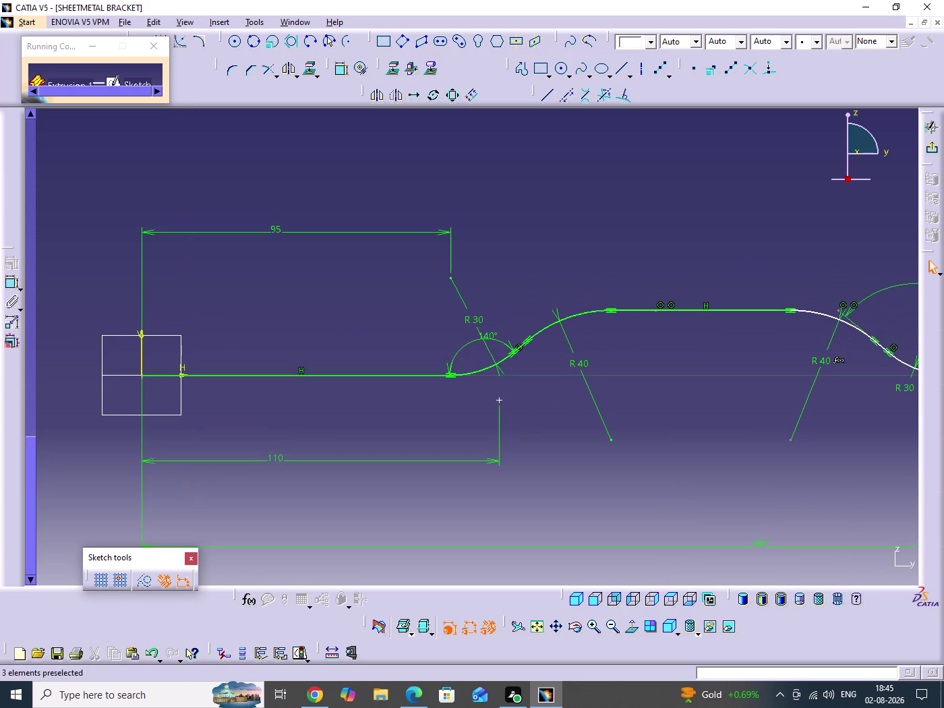
middle_drag(538, 441, 532, 426)
Add a Coincidence constraint between the lower dimension's end point and the flat baseline.
click(337, 70)
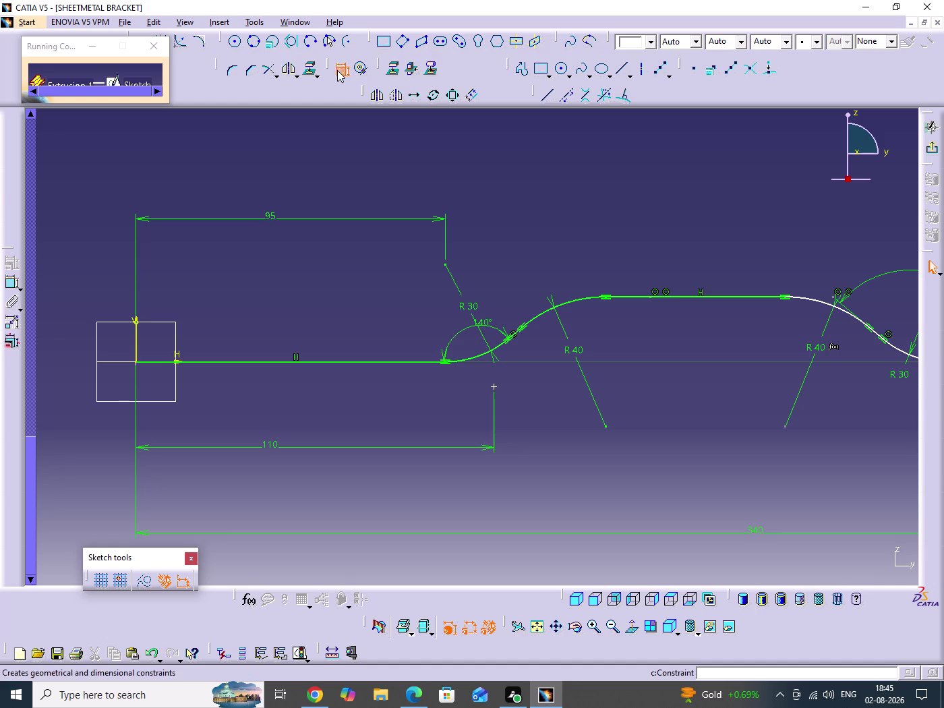
click(494, 386)
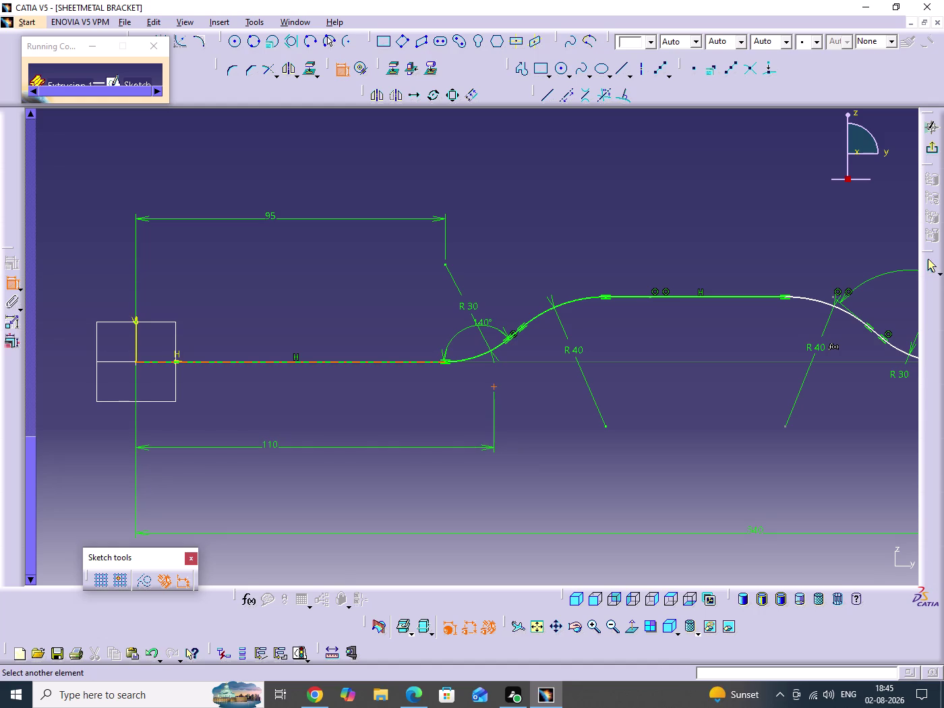
click(404, 361)
right_click(530, 275)
click(575, 353)
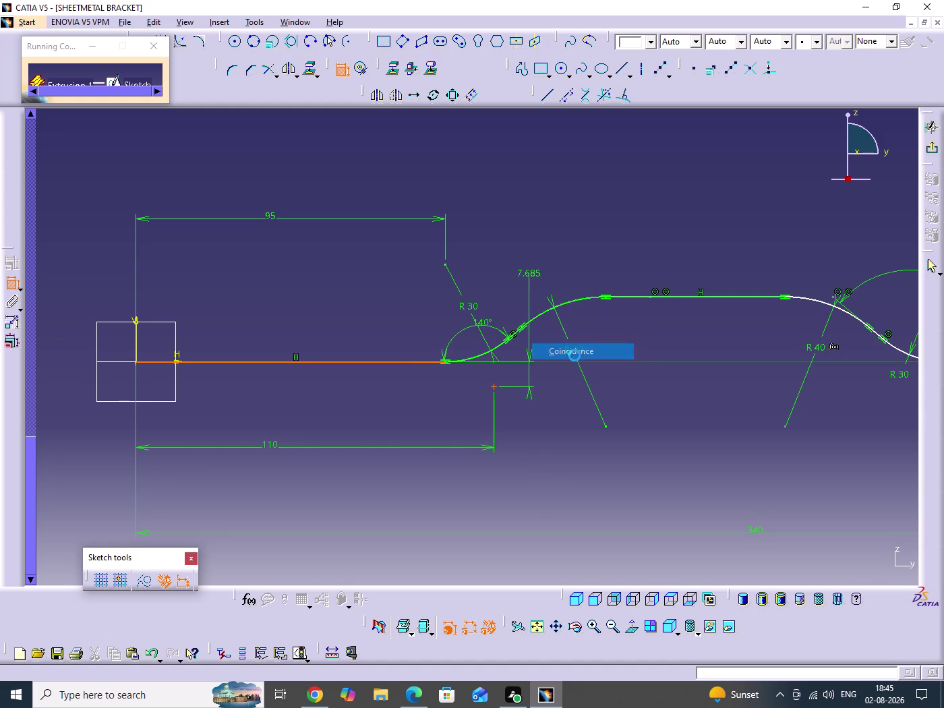
click(560, 443)
middle_drag(574, 434, 576, 385)
click(574, 434)
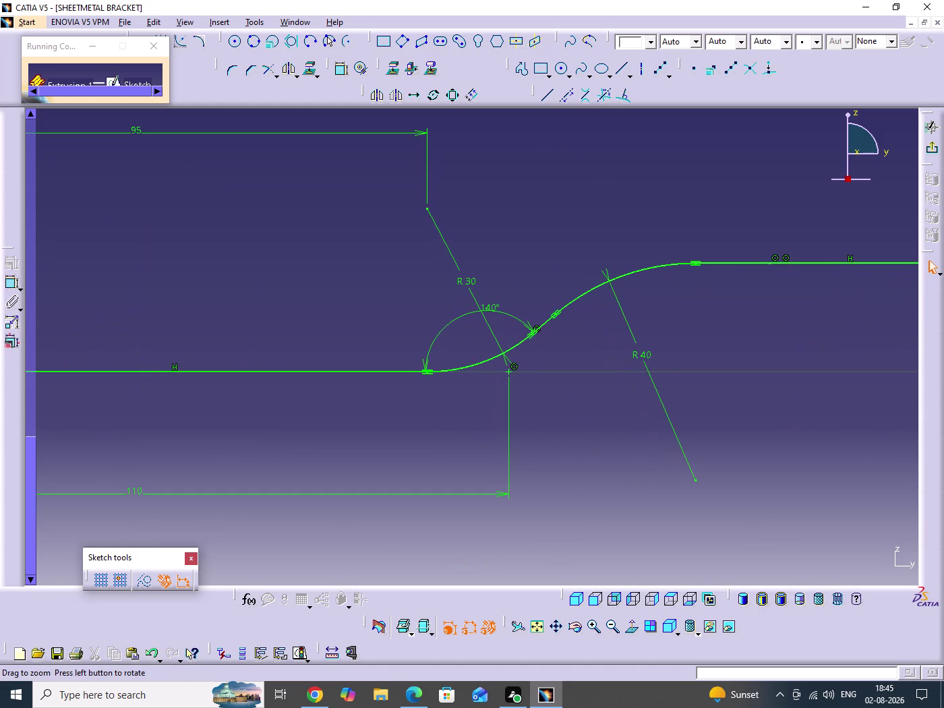
middle_drag(558, 440, 533, 443)
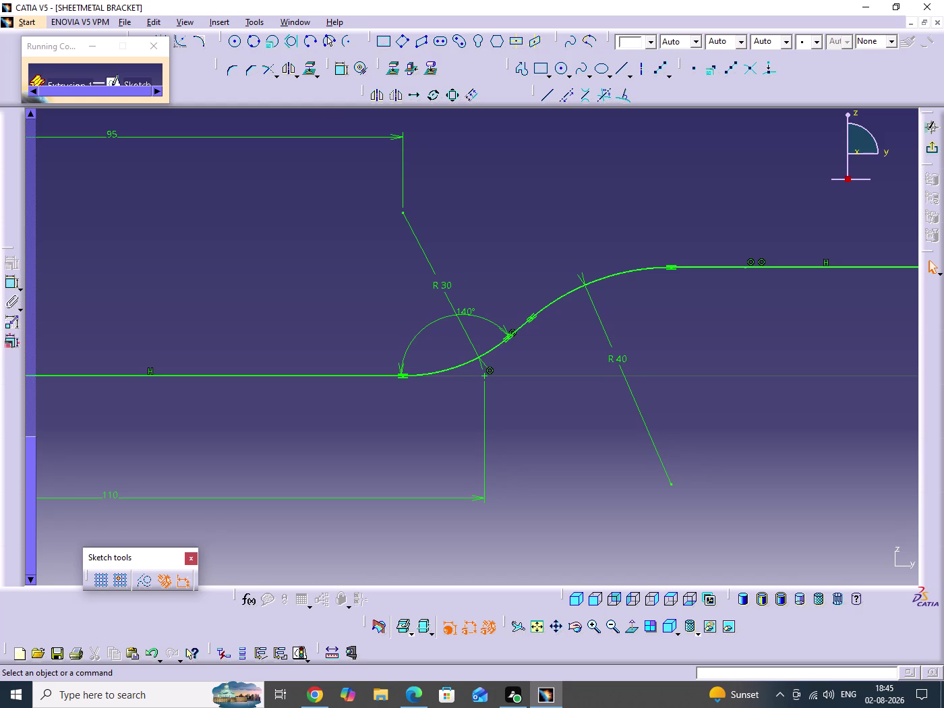
click(540, 360)
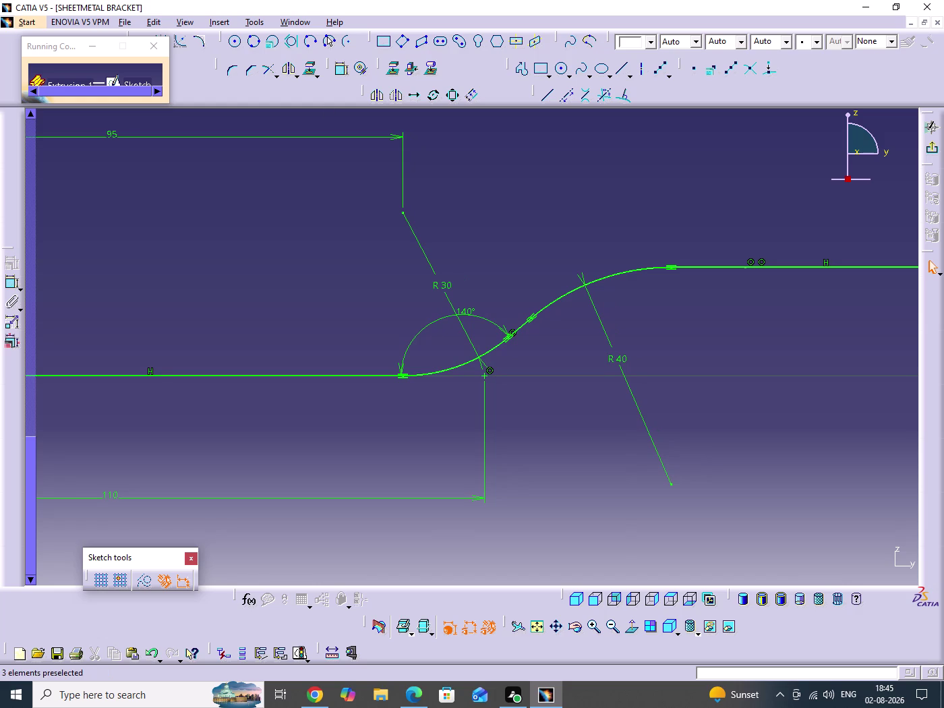
right_click(491, 372)
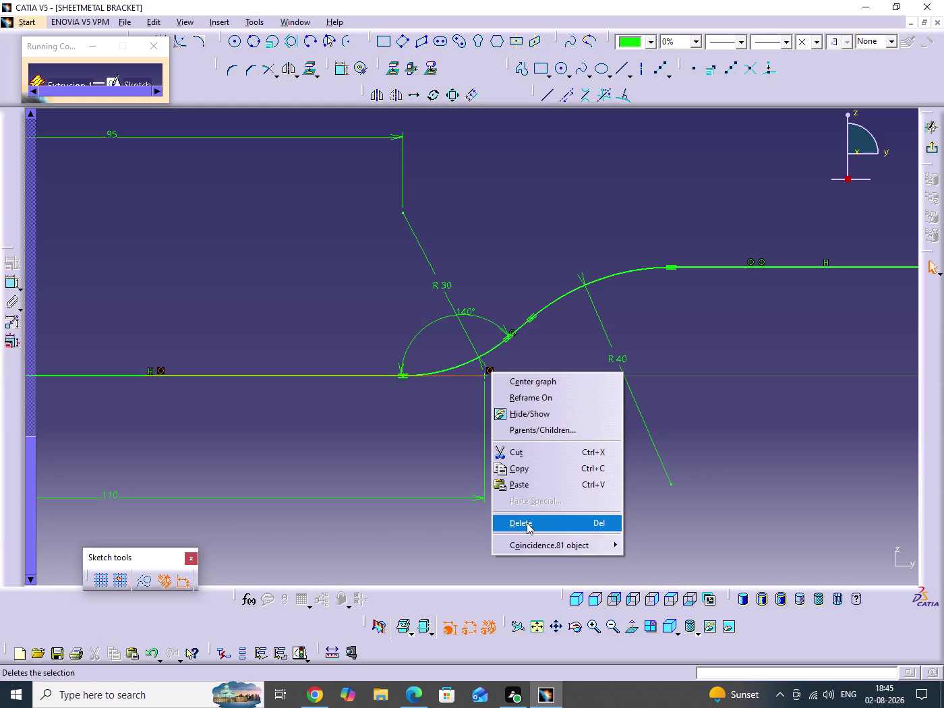
Replace the baseline coincidence with a Coincidence between the end point and R30 arc.
click(526, 522)
click(421, 444)
click(482, 377)
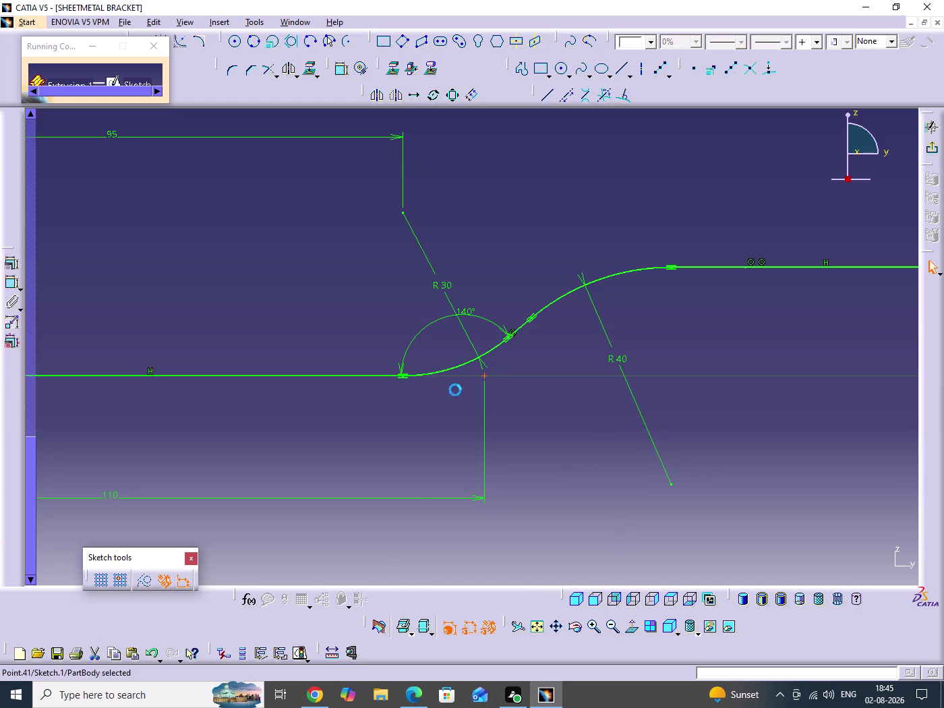
click(464, 364)
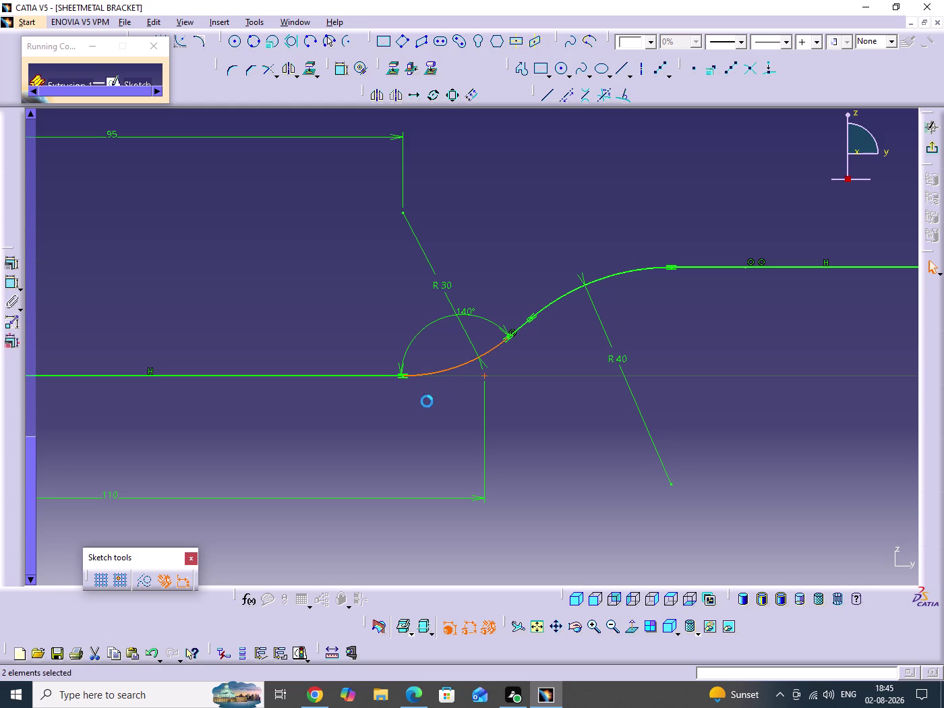
click(18, 262)
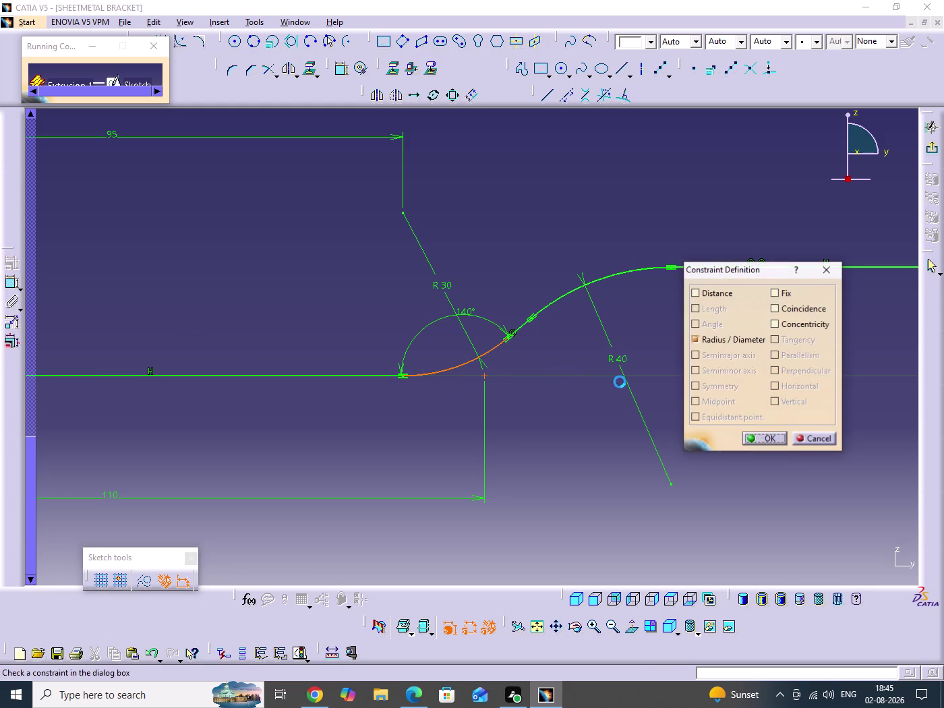
click(803, 310)
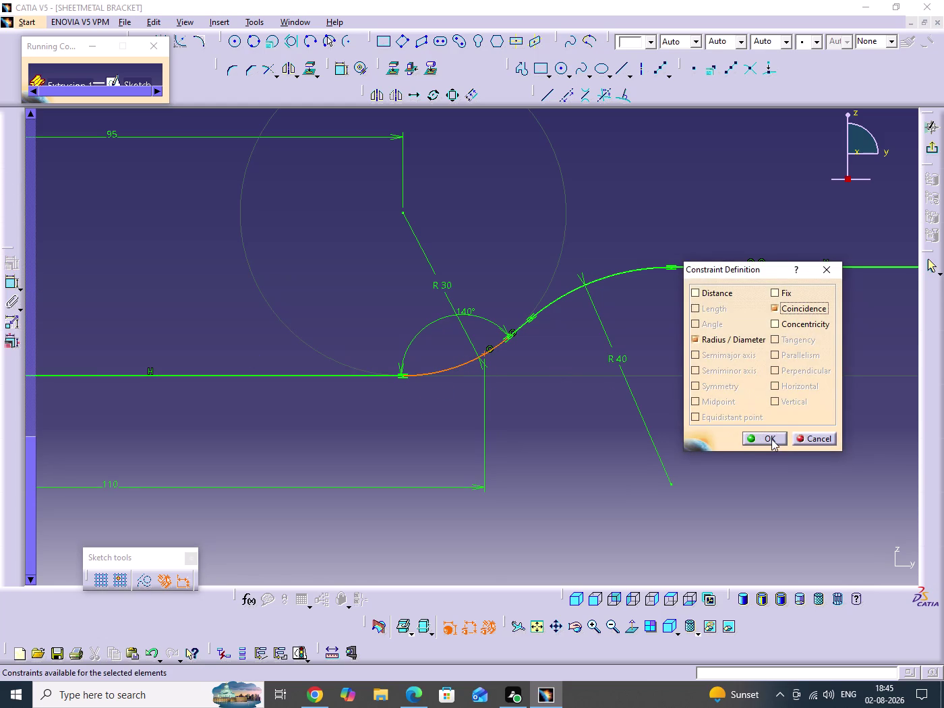
click(771, 439)
Zoom out over the whole profile, then zoom in on the first bend.
click(568, 470)
scroll(down, 3)
middle_drag(578, 388, 579, 429)
click(578, 389)
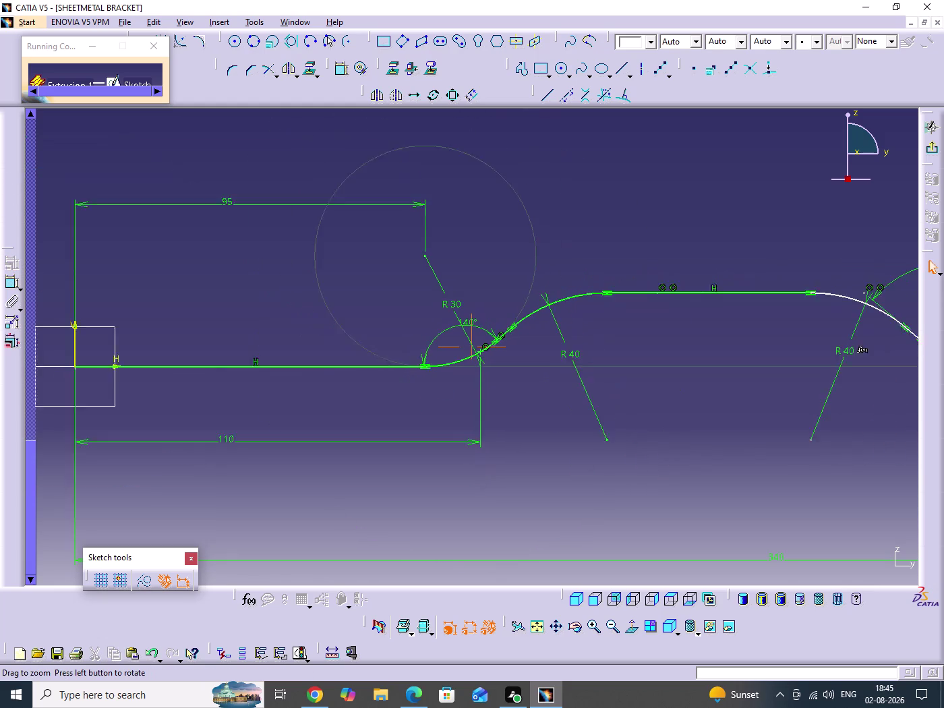
middle_drag(579, 429, 576, 448)
middle_drag(683, 455, 616, 435)
middle_drag(610, 414, 609, 436)
click(609, 415)
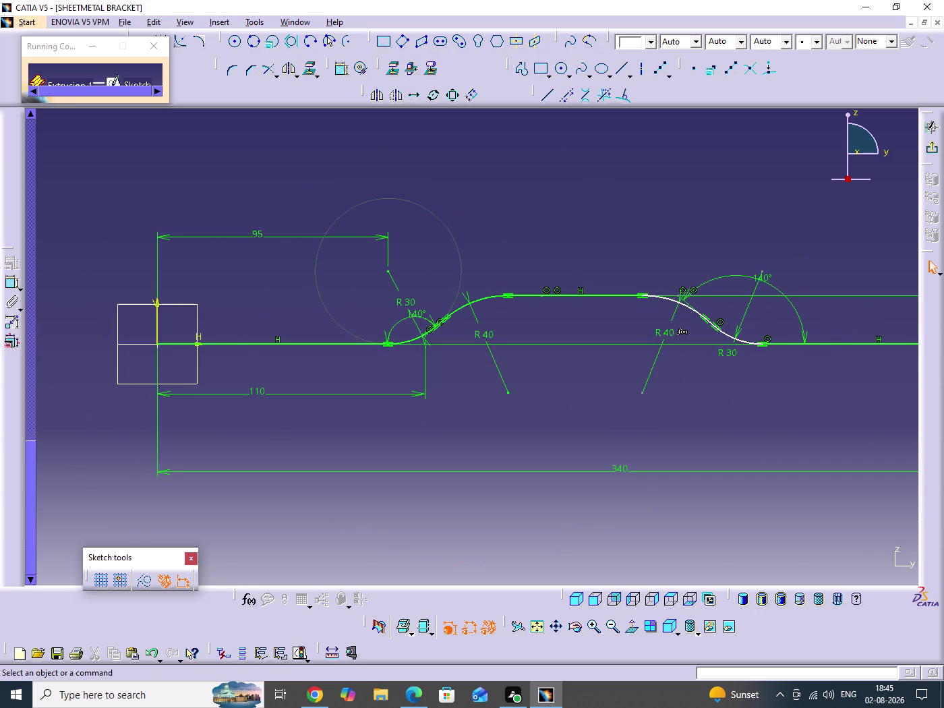
middle_drag(619, 436, 523, 454)
middle_drag(602, 420, 603, 319)
click(602, 420)
middle_drag(592, 322, 820, 335)
click(735, 67)
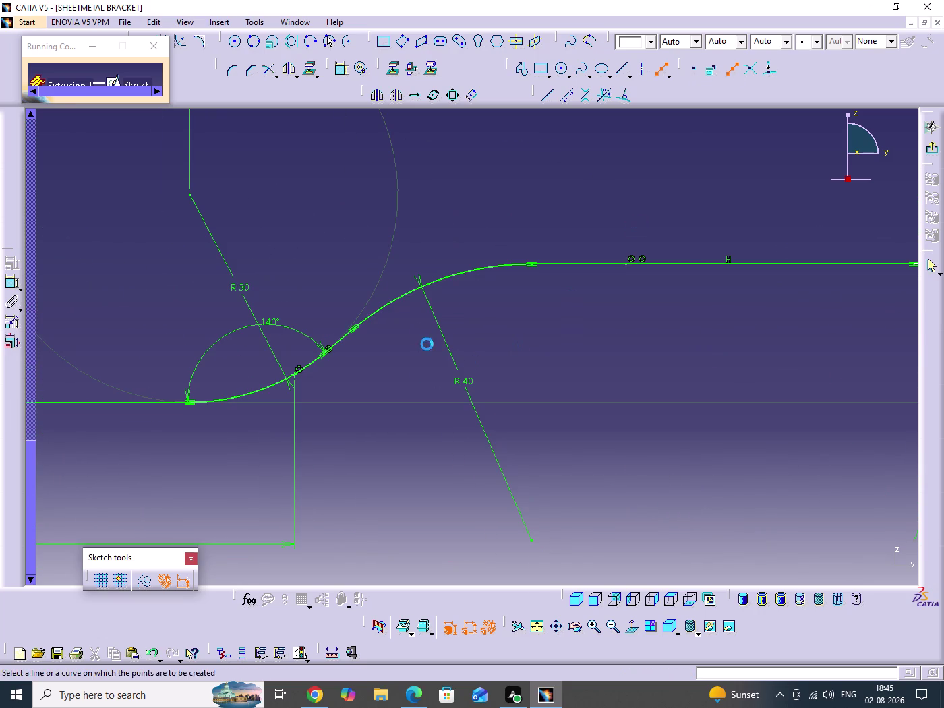
Place a point on the first bend's R40 arc and add its 13.892 distance dimension.
click(403, 296)
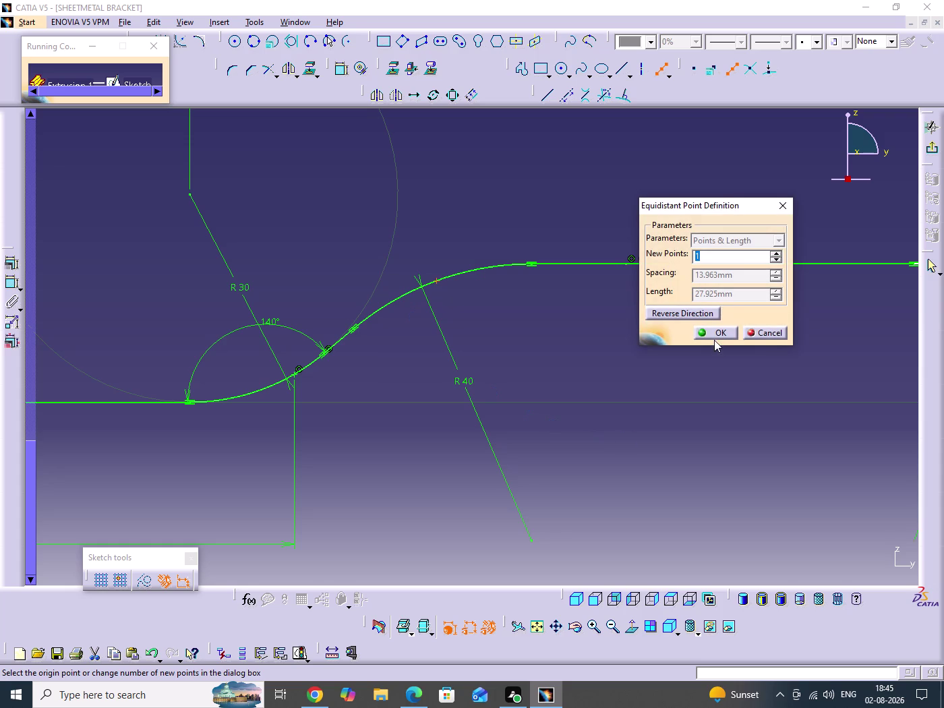
click(715, 336)
click(587, 365)
middle_drag(584, 365, 583, 374)
click(584, 364)
right_click(484, 300)
click(530, 460)
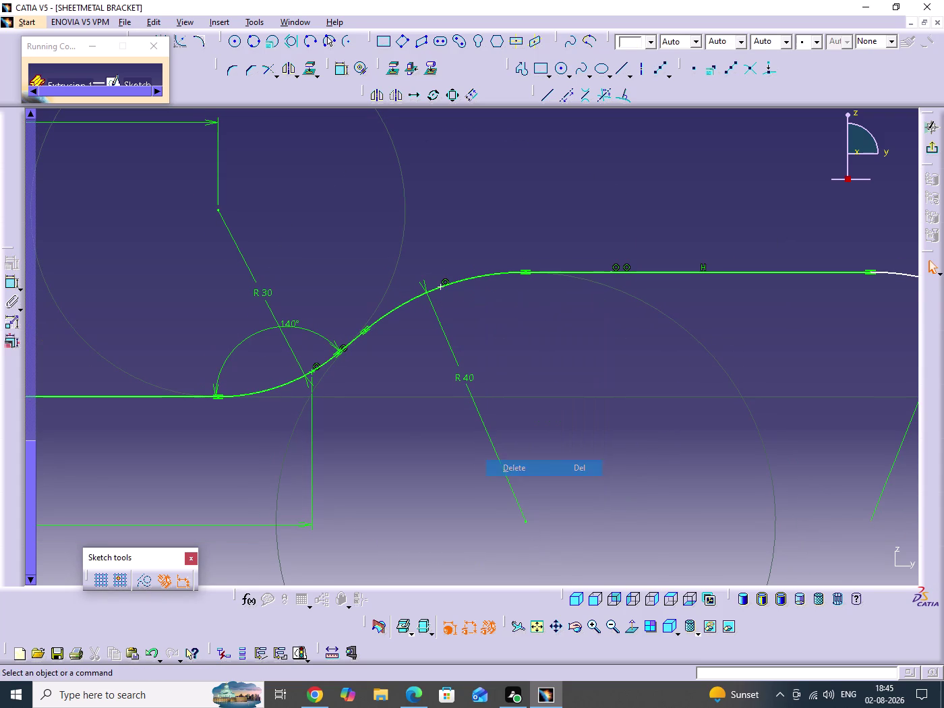
click(565, 454)
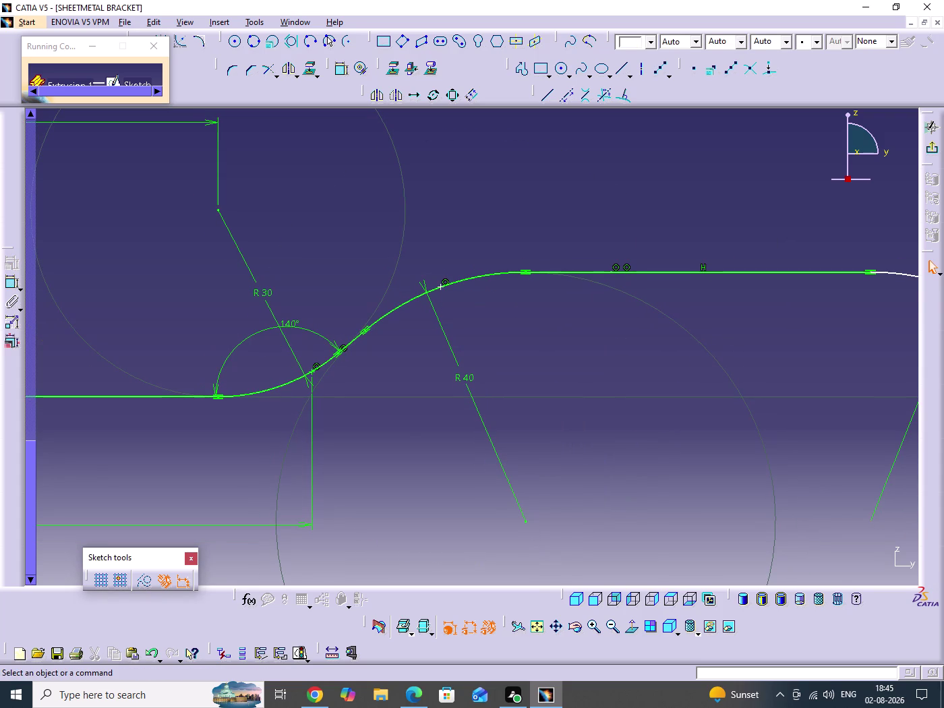
key(ctrl+z)
key(ctrl+z)
click(564, 452)
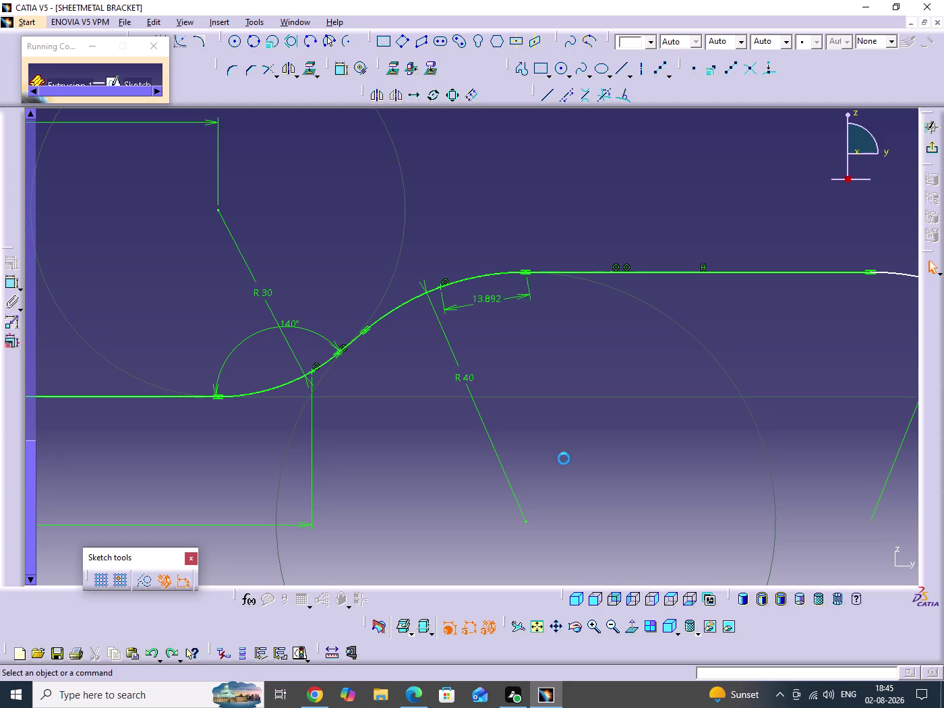
Place a point on the second bend's R40 arc, then cancel equidistant point creation.
middle_drag(740, 451, 491, 447)
middle_drag(612, 373, 616, 395)
click(612, 372)
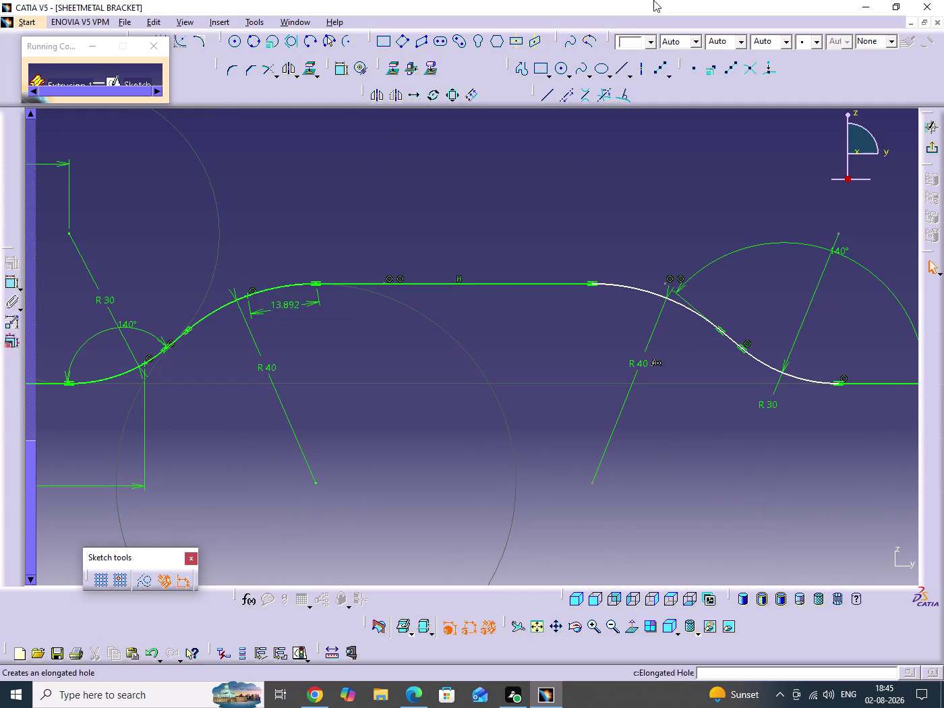
click(728, 71)
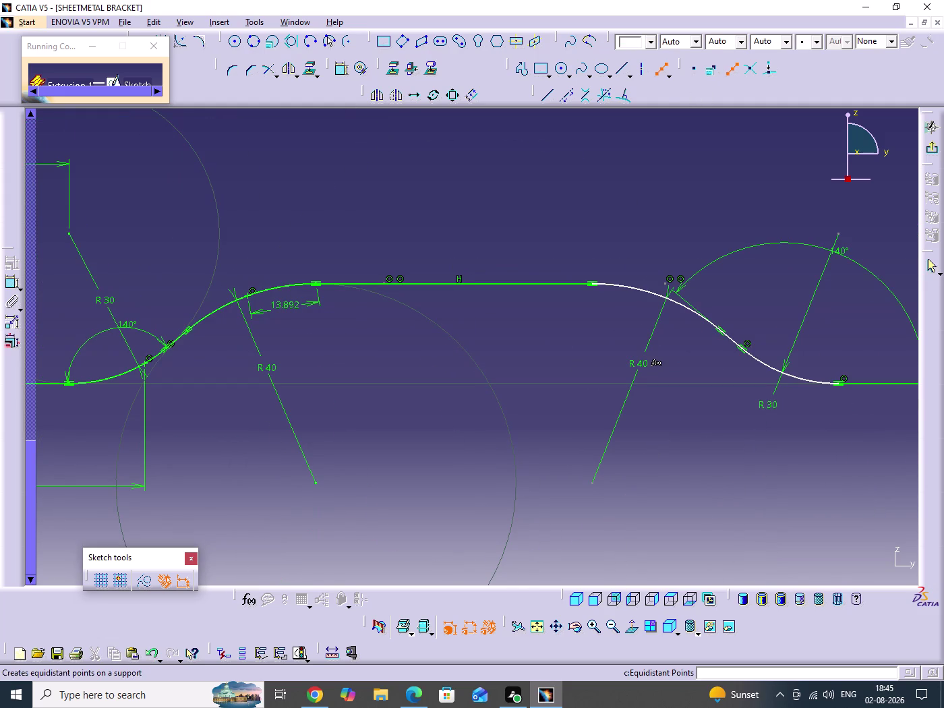
click(629, 287)
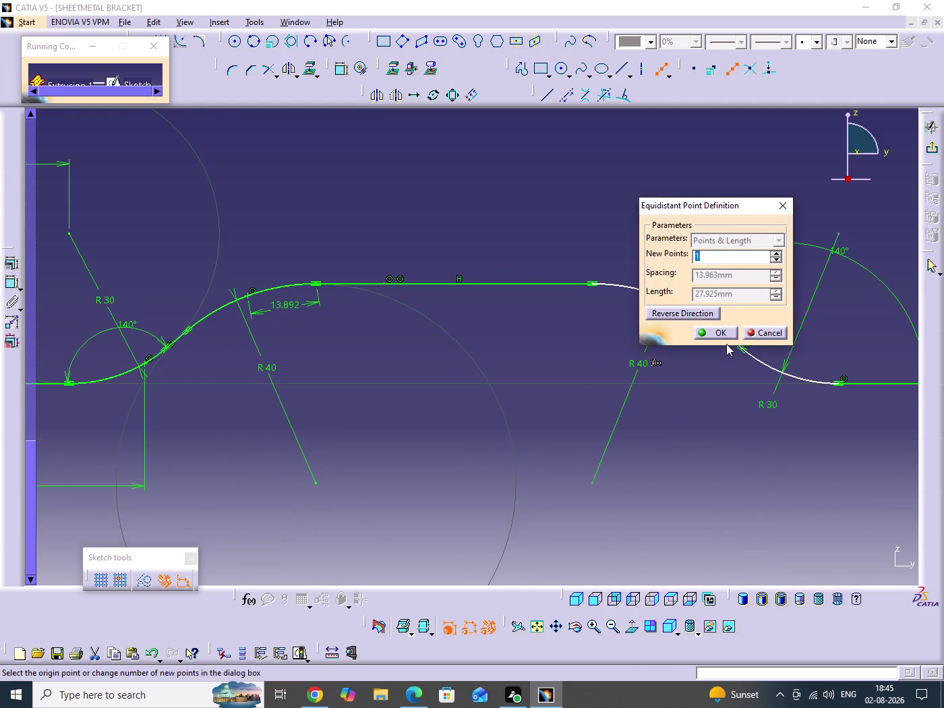
click(722, 337)
click(690, 361)
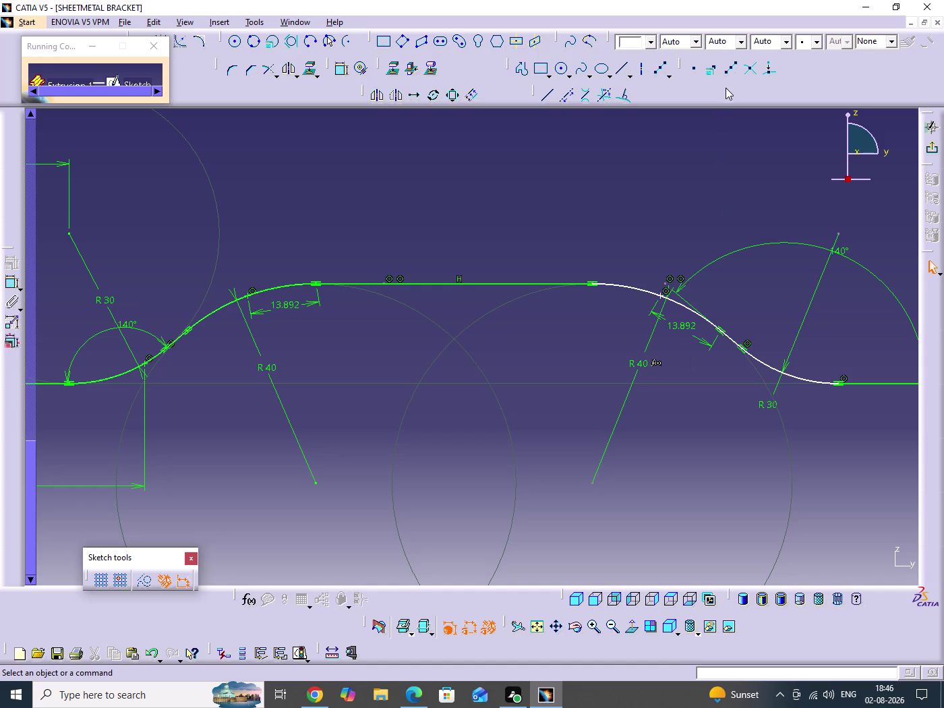
click(729, 73)
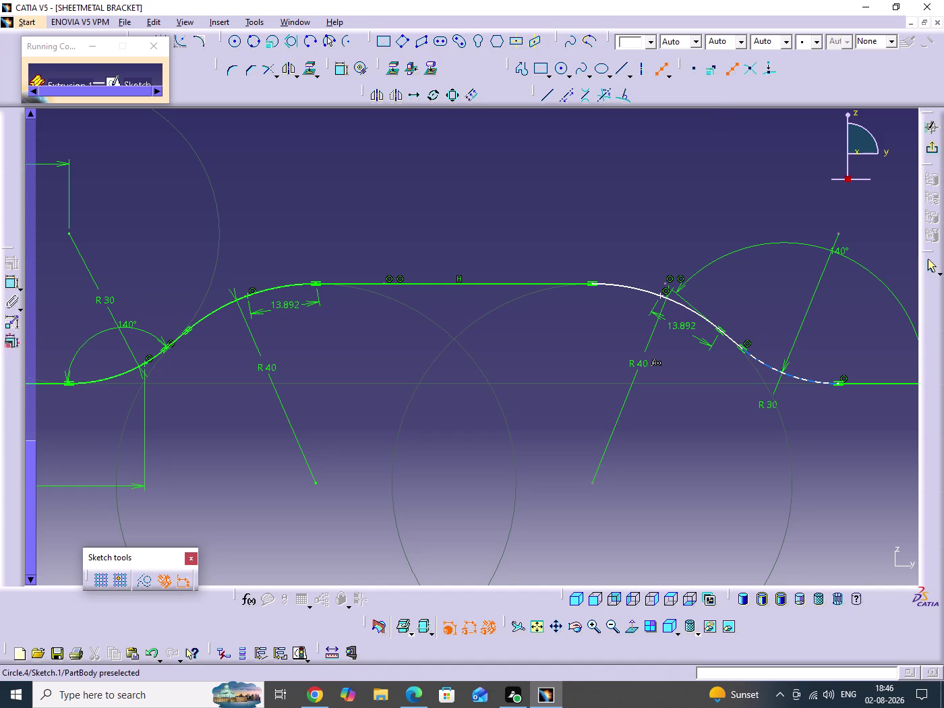
click(807, 377)
click(710, 338)
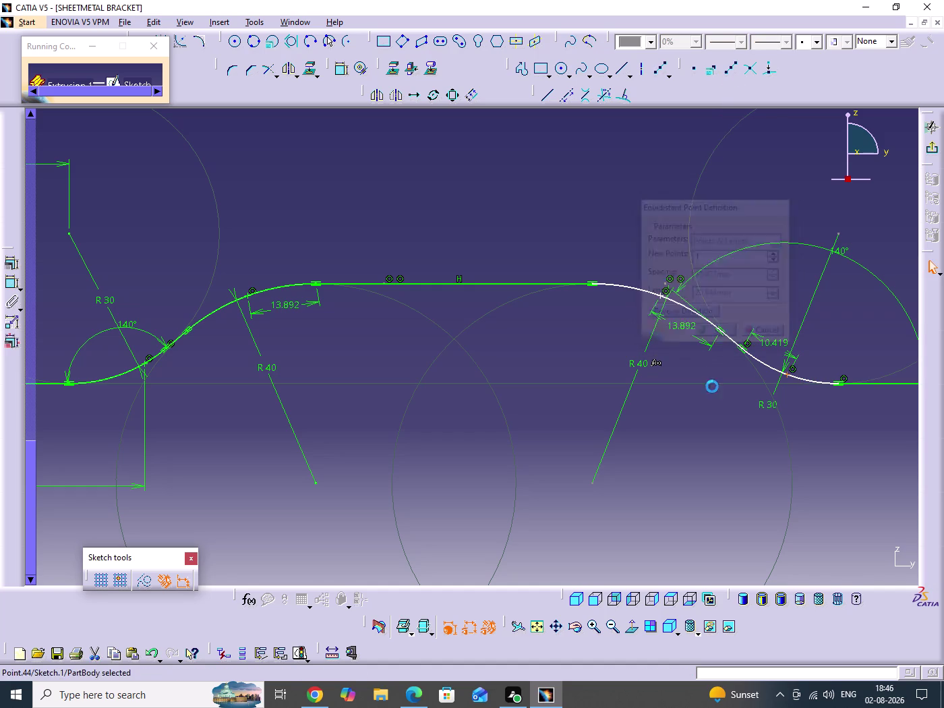
click(713, 430)
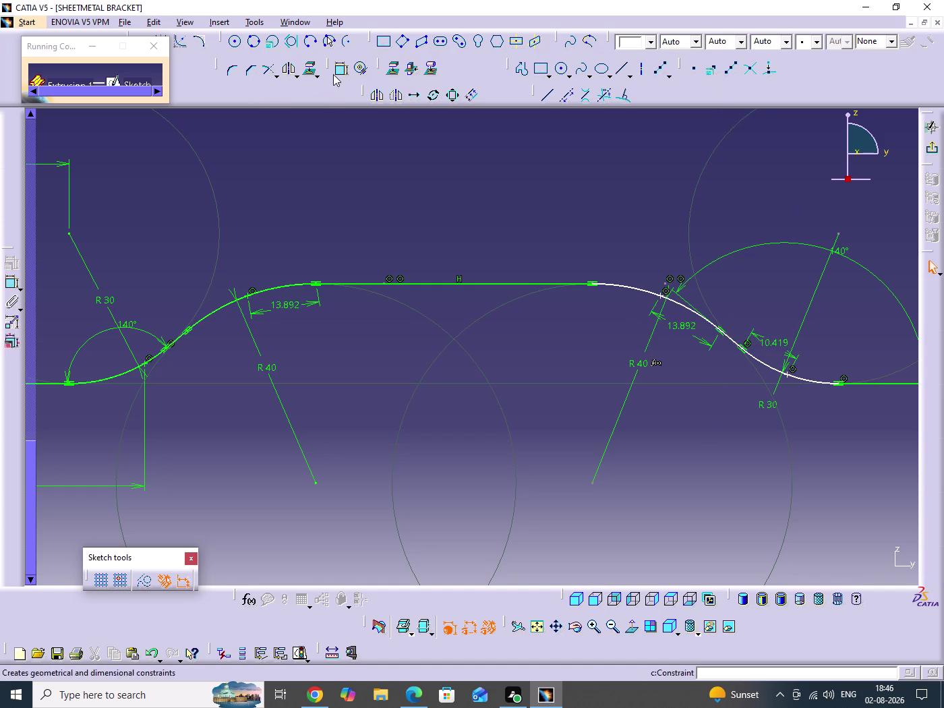
double_click(338, 72)
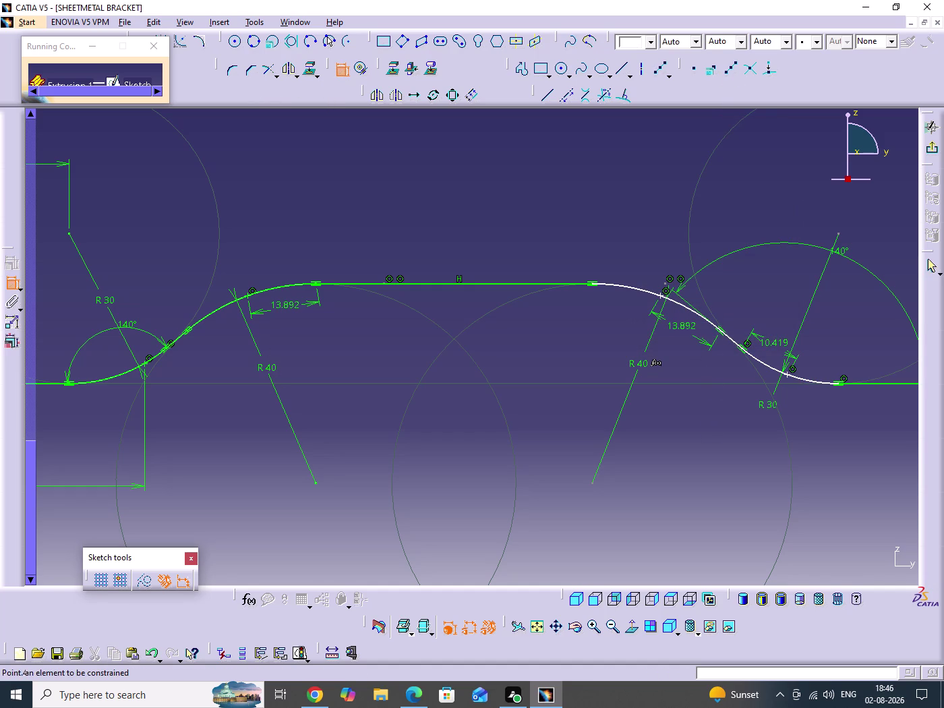
Dimension the spacing between the two R40 arc centre lines to 70 mm.
click(248, 297)
click(660, 297)
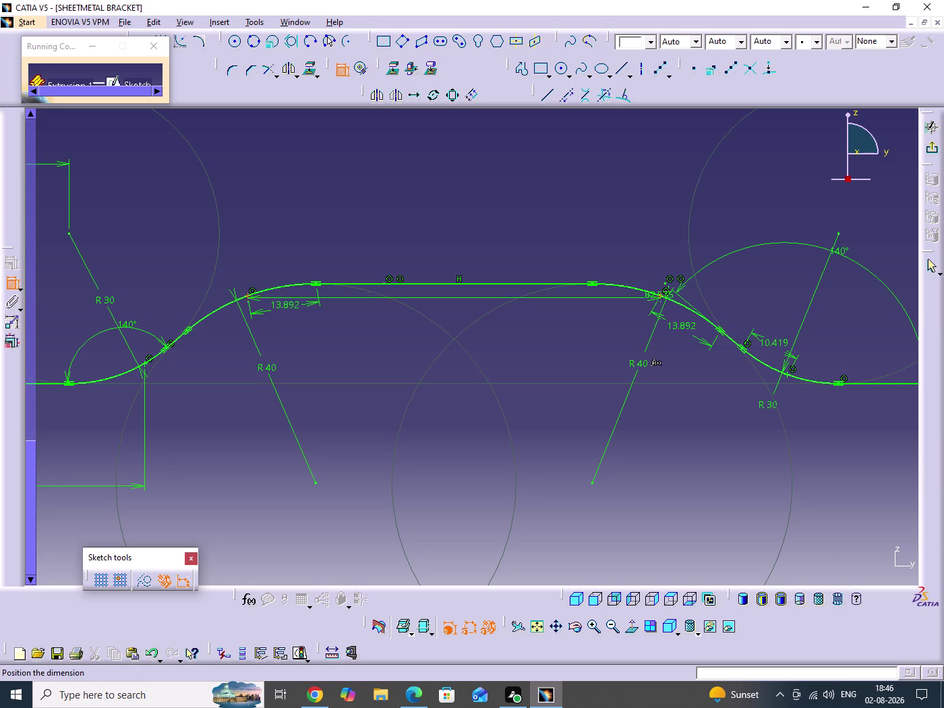
click(488, 354)
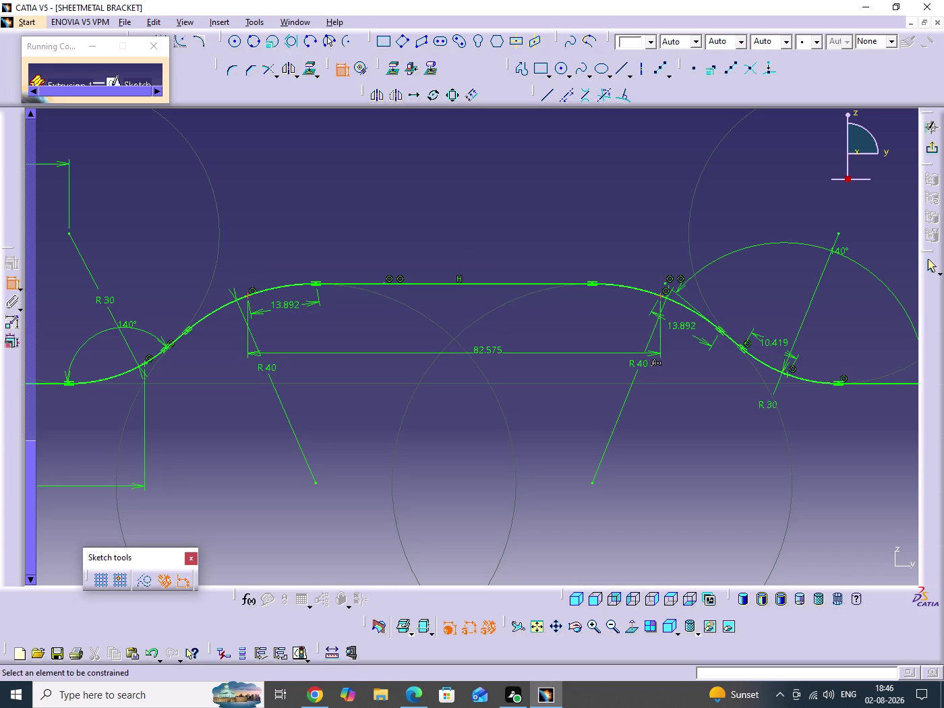
double_click(496, 348)
text(70)
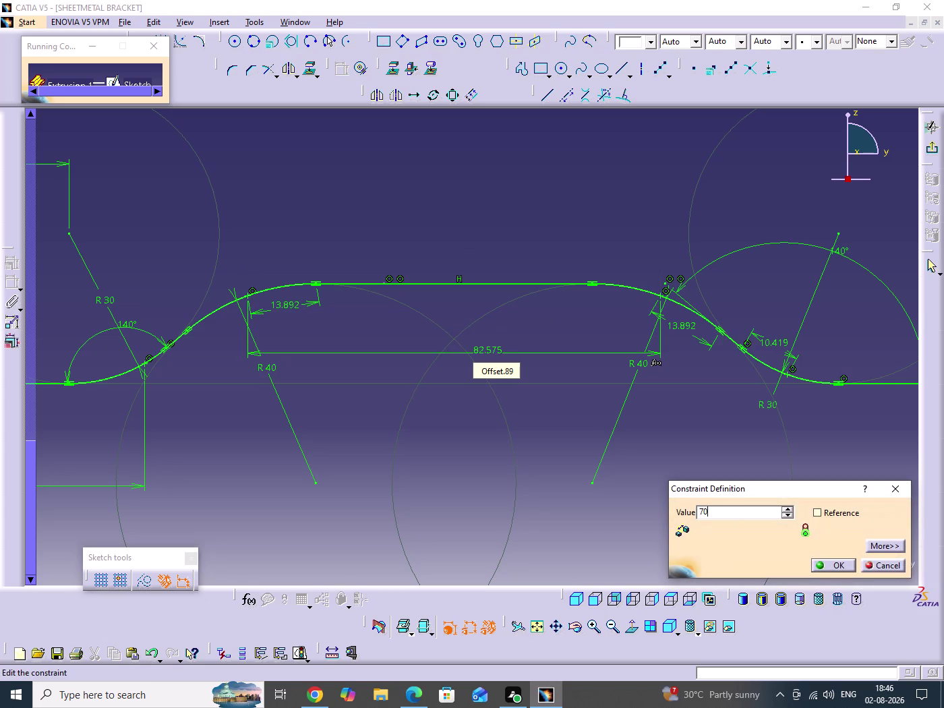
key(Return)
Zoom out to view the whole sketch and exit the sketcher.
click(486, 217)
middle_drag(492, 215, 508, 315)
click(492, 215)
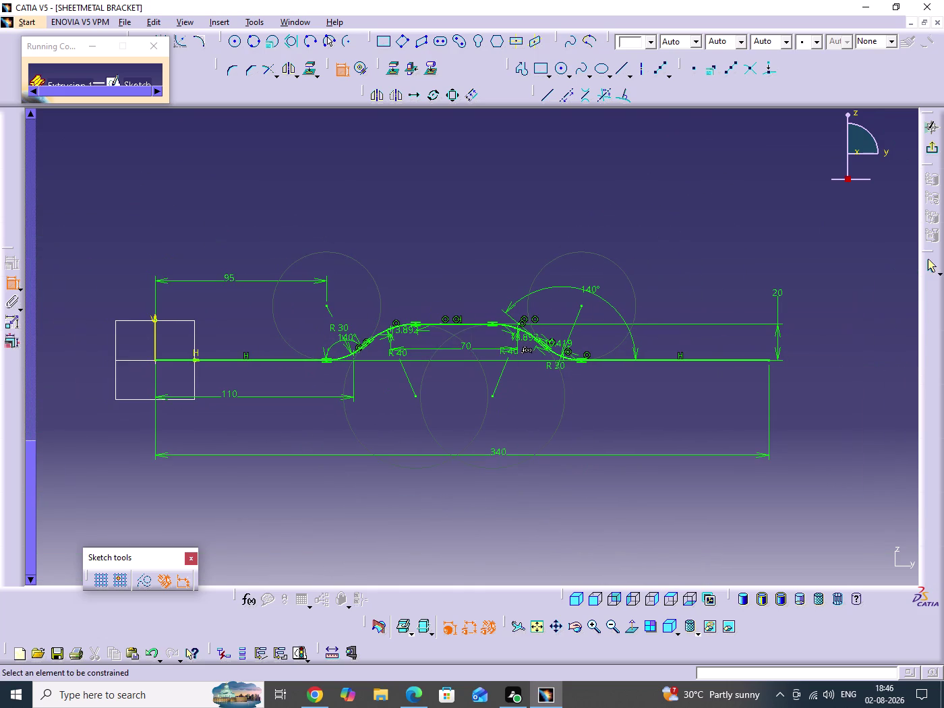
click(933, 152)
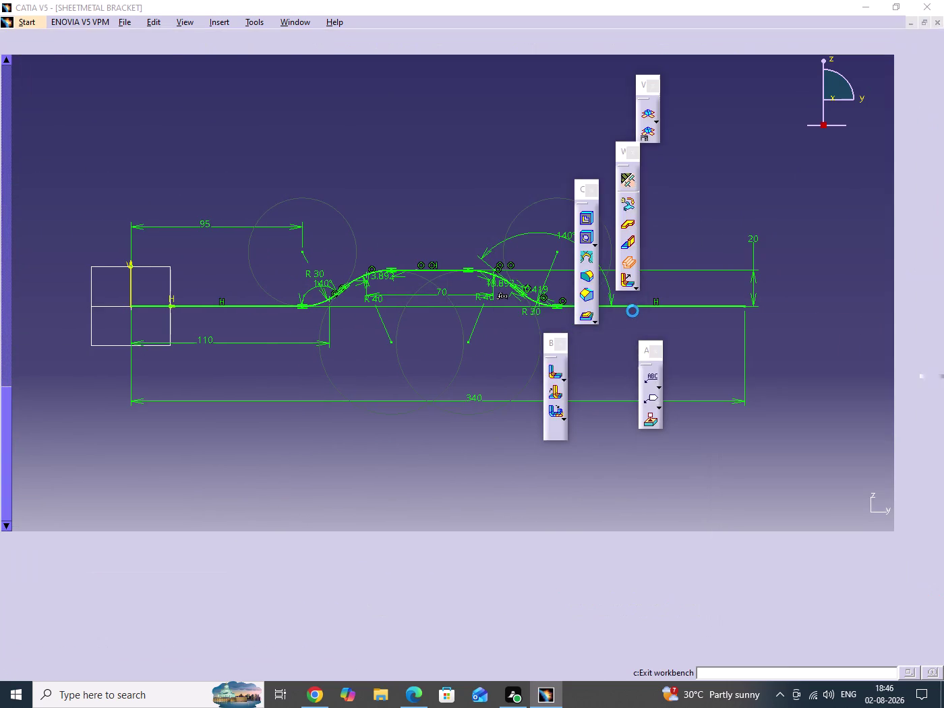
Try extruding the wavy bracket sketch and dismiss the invalid-sketch error.
click(547, 383)
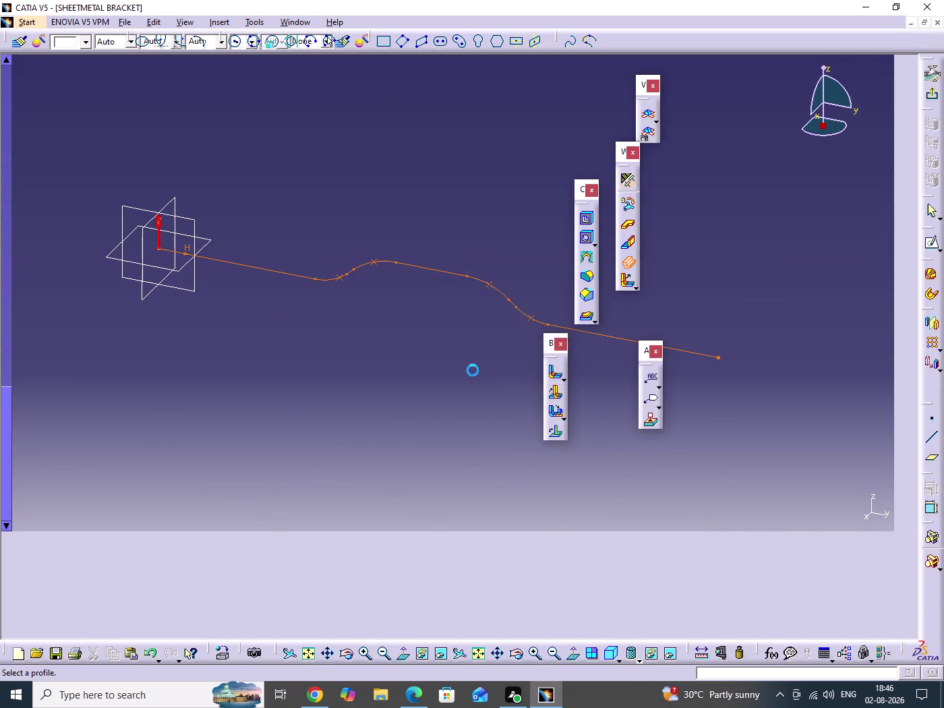
middle_drag(455, 383, 388, 366)
scroll(down, 3)
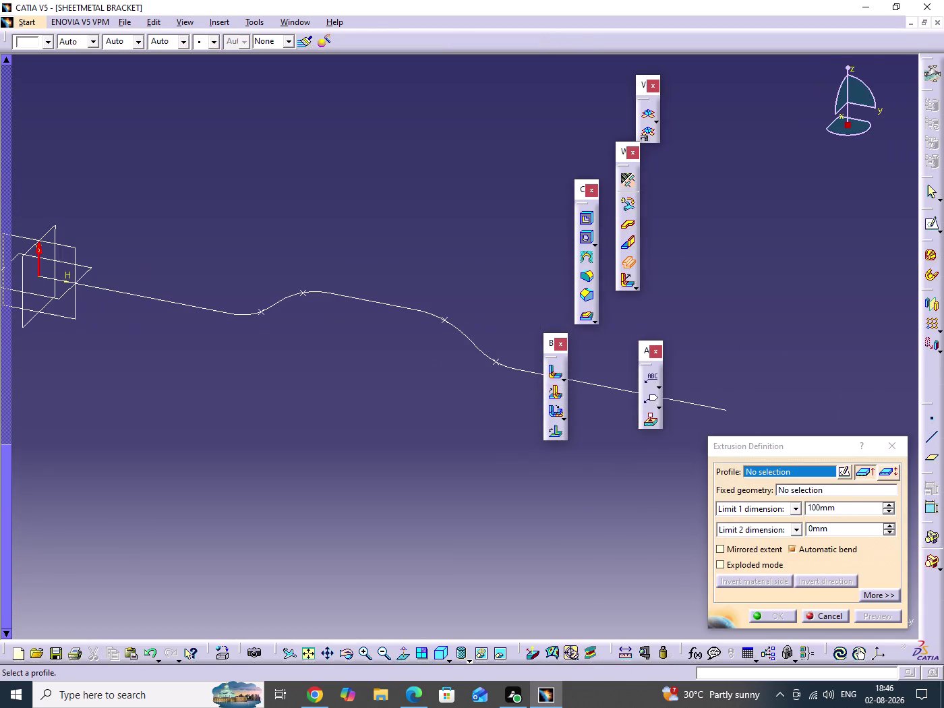
double_click(474, 345)
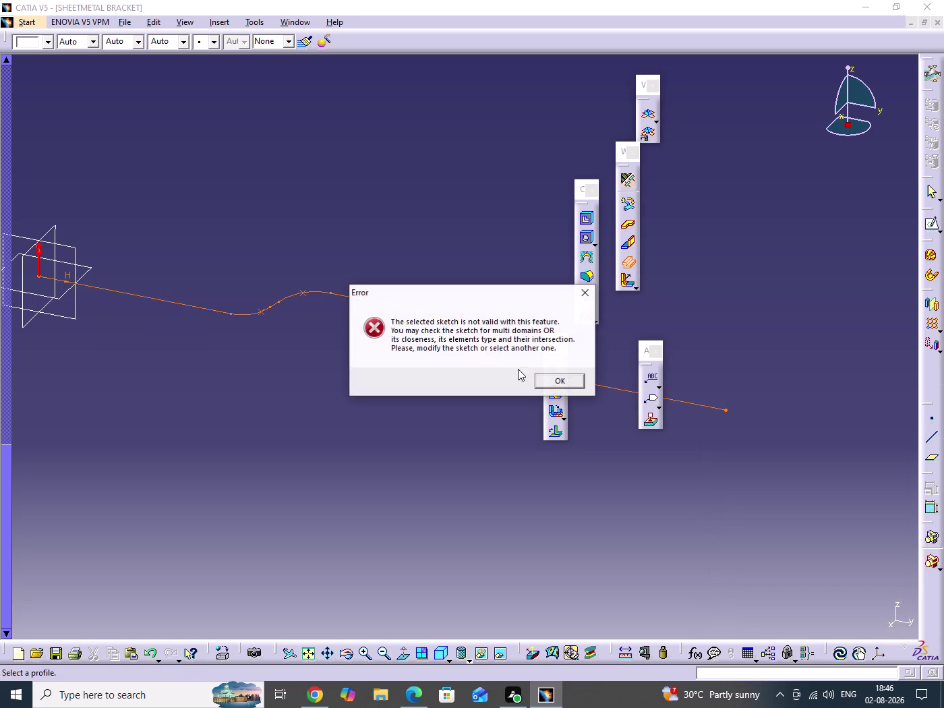
click(560, 382)
Cancel the new sketch and the extrusion, recentering the reference planes.
click(845, 469)
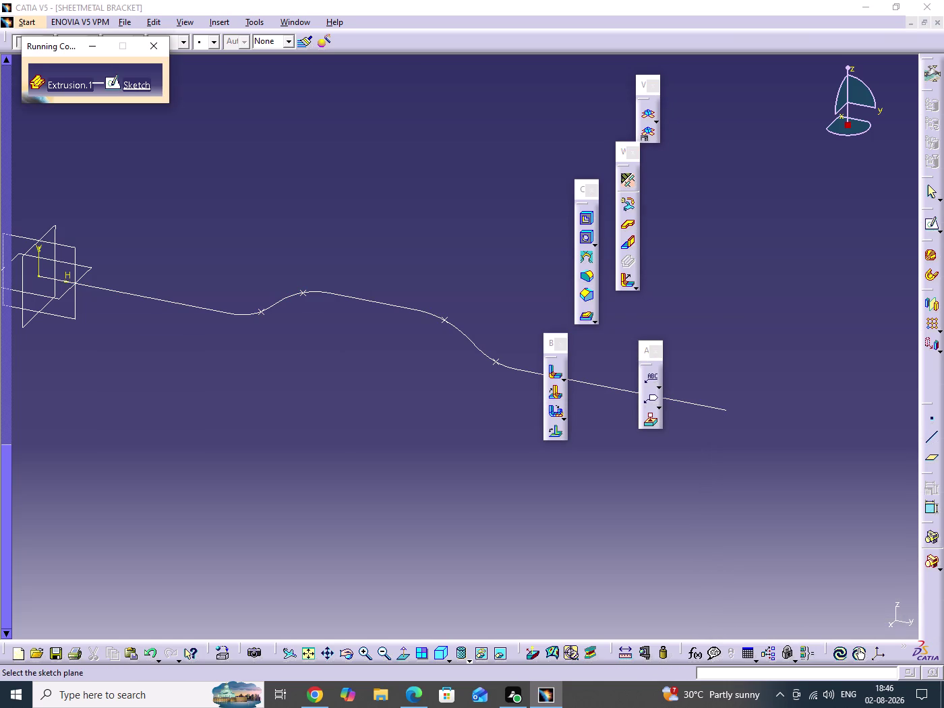
click(133, 86)
drag(48, 51, 180, 72)
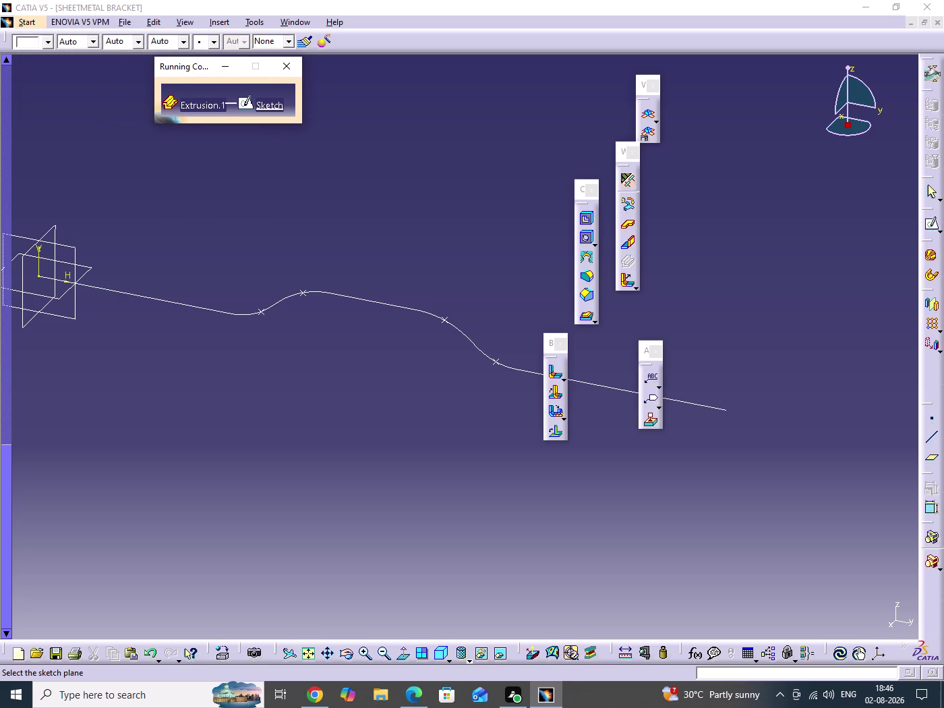
click(280, 71)
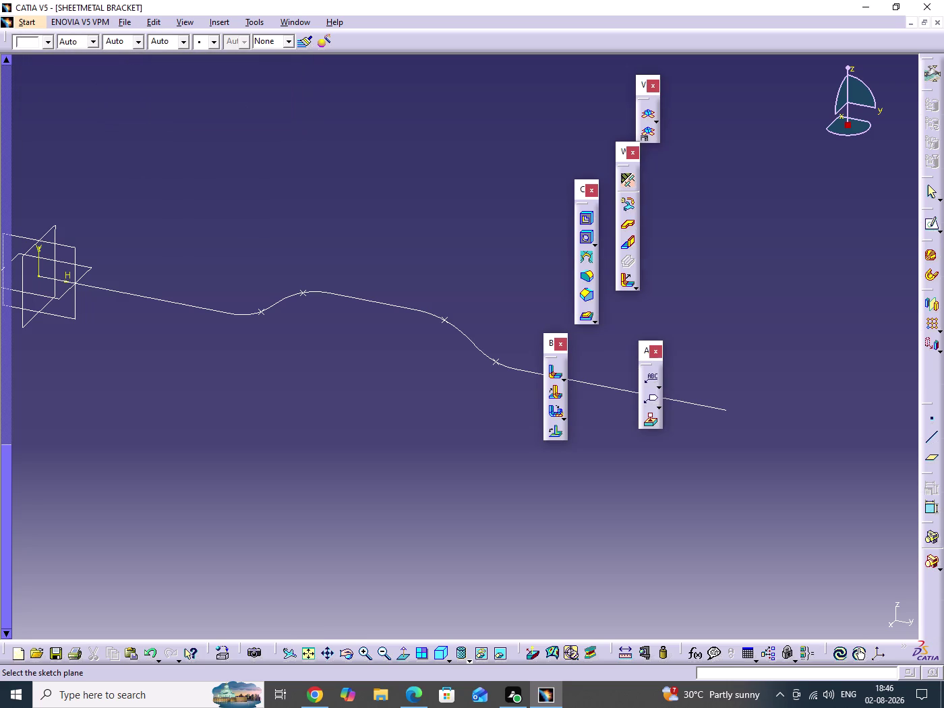
click(408, 252)
click(933, 192)
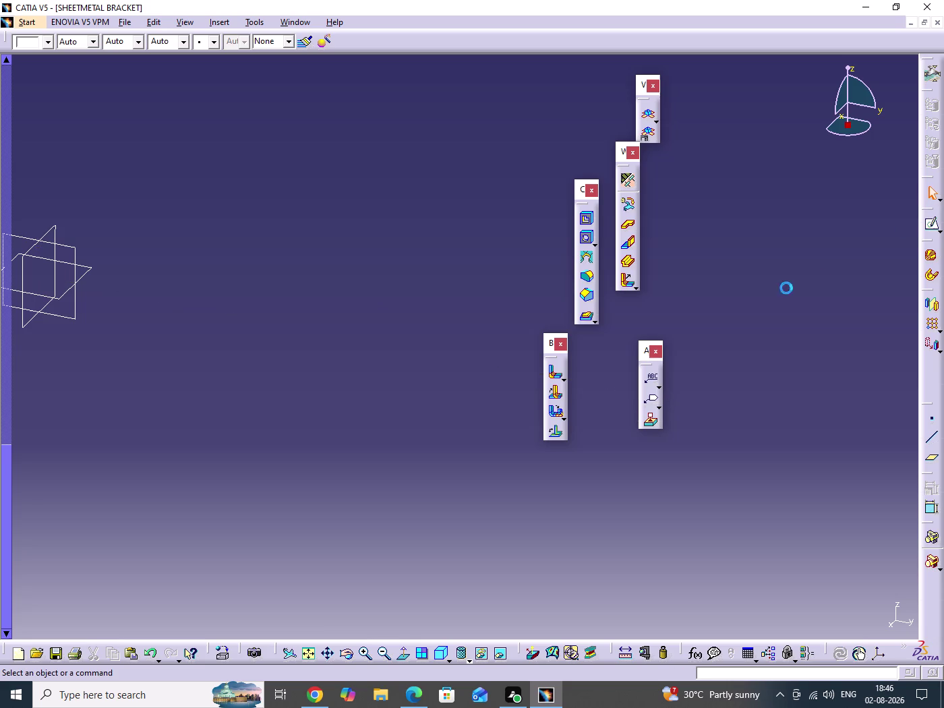
middle_drag(316, 243, 336, 349)
click(317, 243)
middle_drag(336, 352, 326, 413)
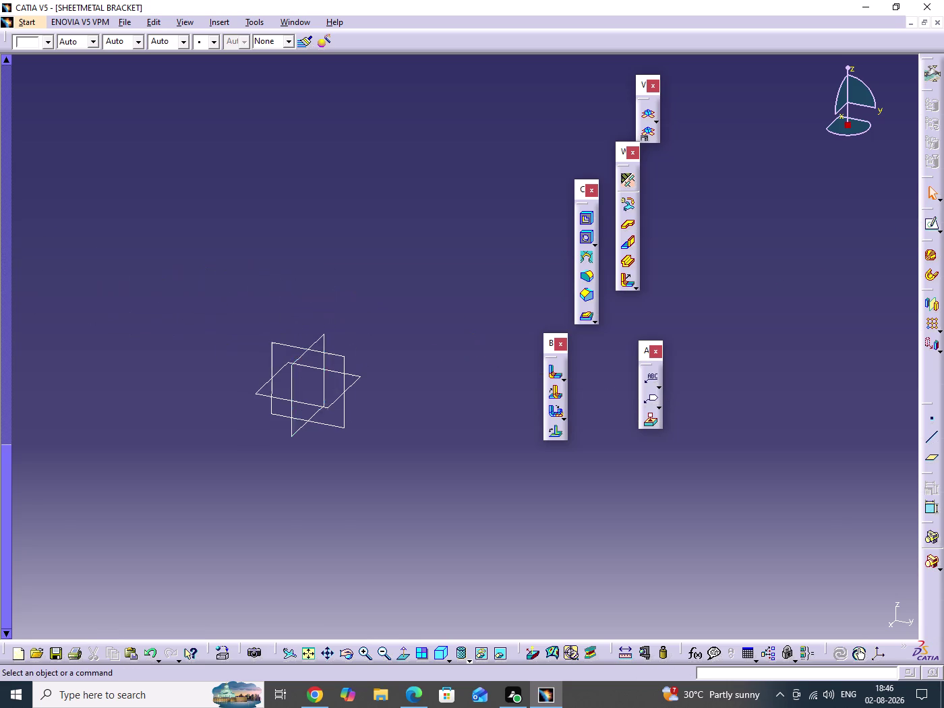
scroll(up, 3)
Create a positioned sketch on the yz plane through Sketch Positioning.
scroll(up, 3)
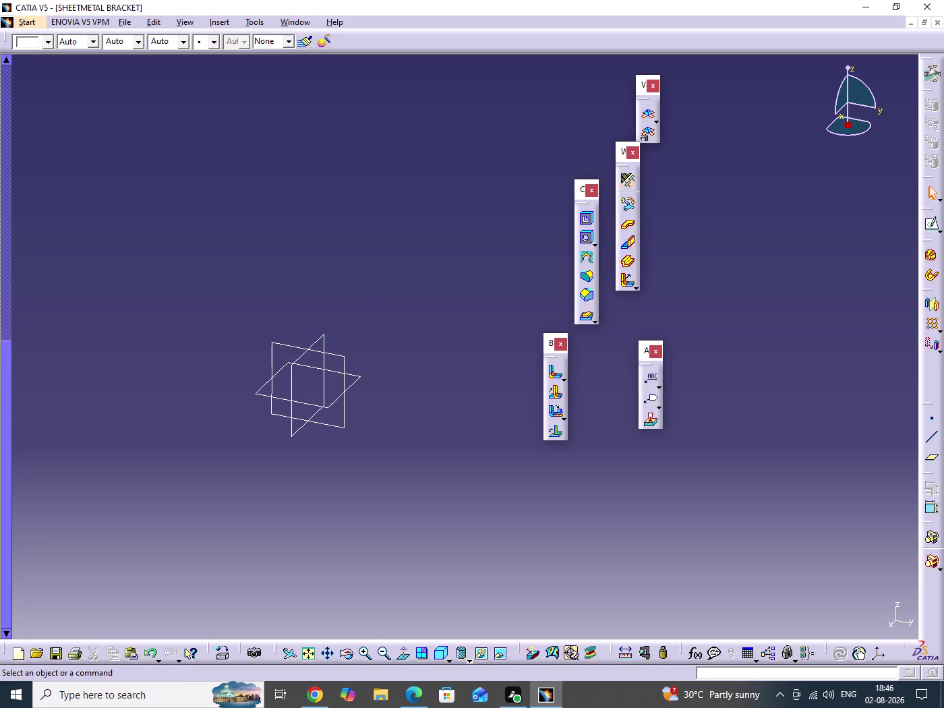
click(273, 356)
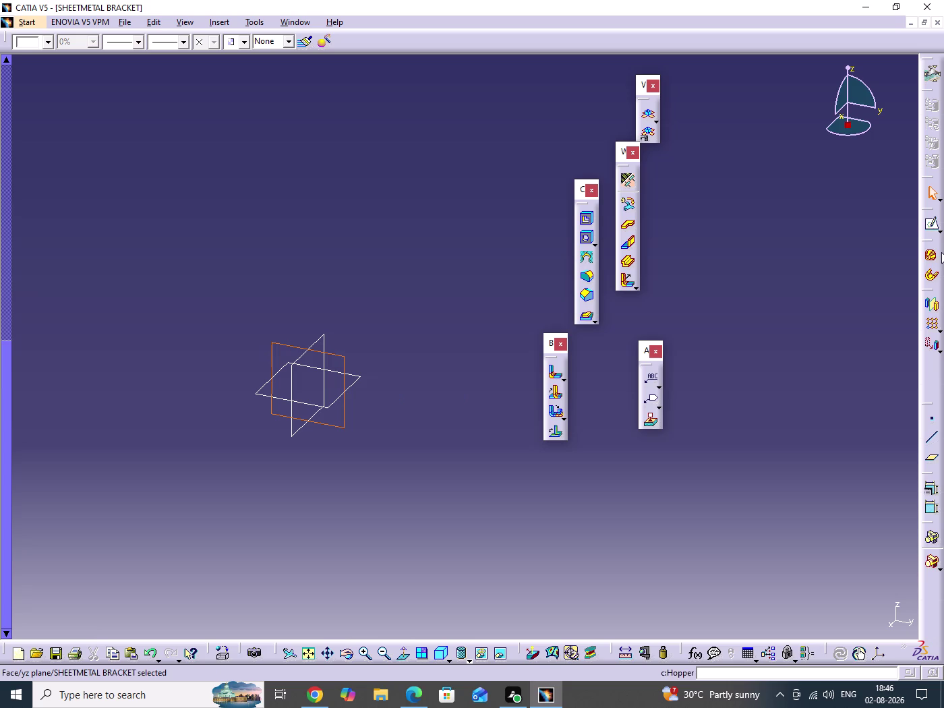
click(939, 228)
drag(898, 240, 898, 240)
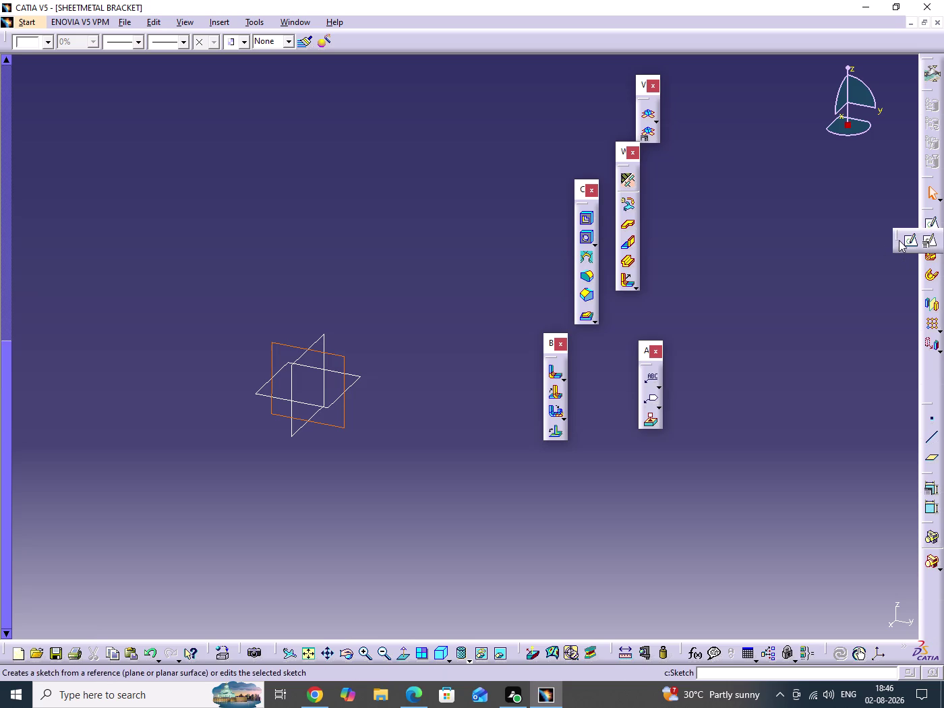
drag(899, 240, 808, 248)
click(853, 243)
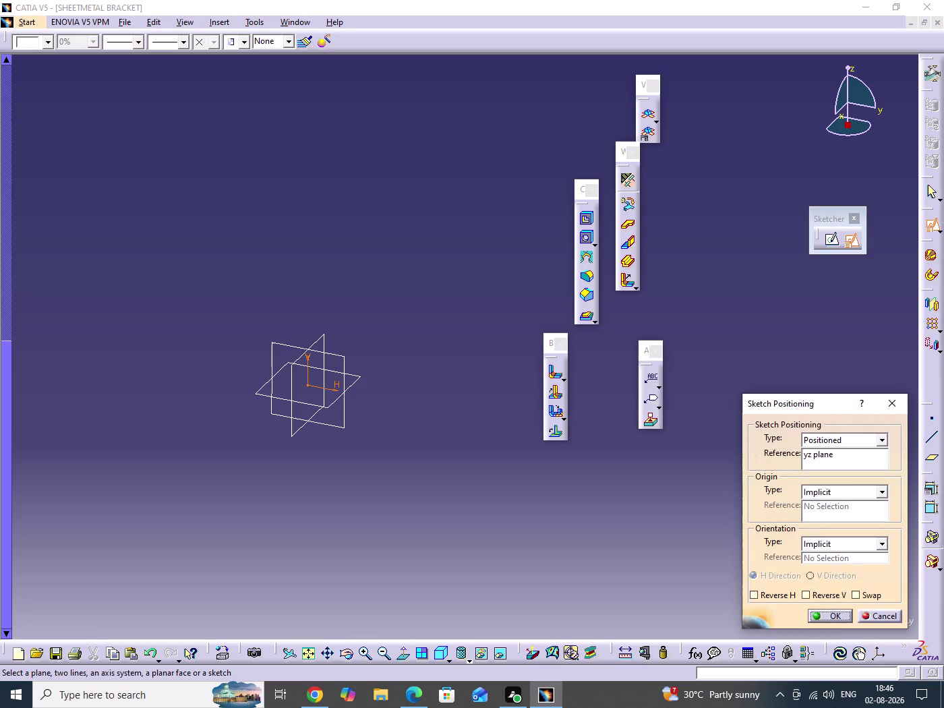
click(833, 620)
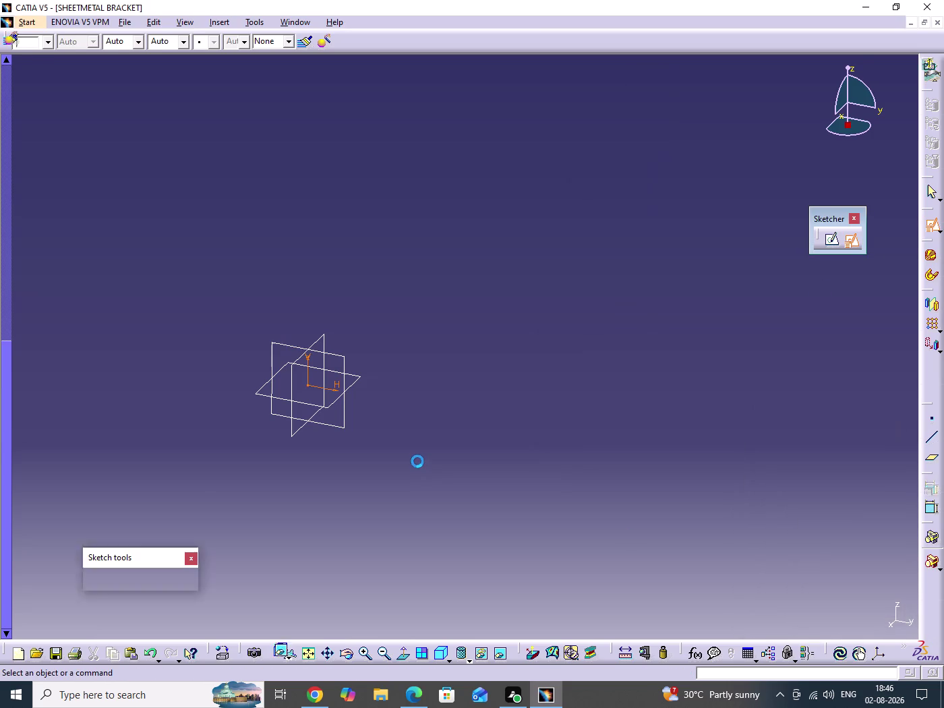
middle_drag(538, 434, 494, 363)
Draw a hat-shaped line profile from the origin: flat, rise, flat top, drop, flat.
click(529, 280)
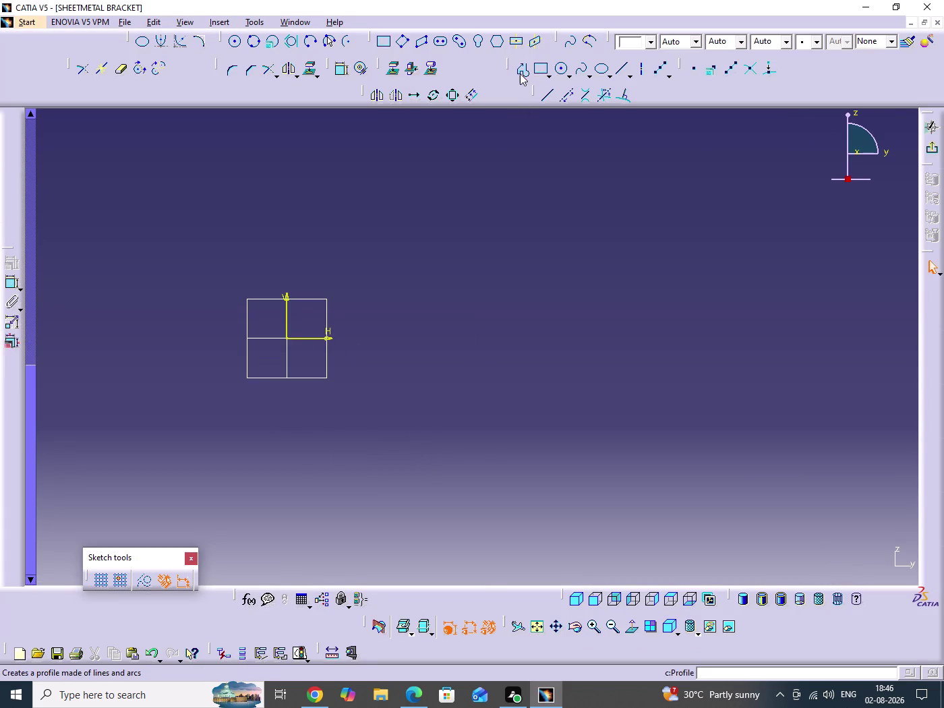
click(519, 72)
click(288, 339)
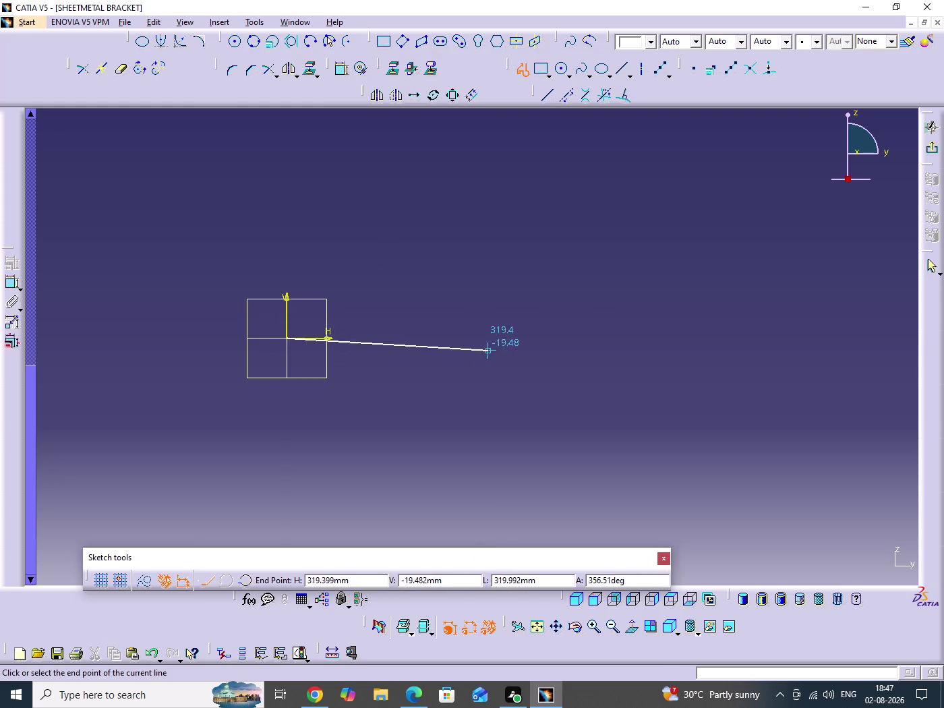
click(502, 339)
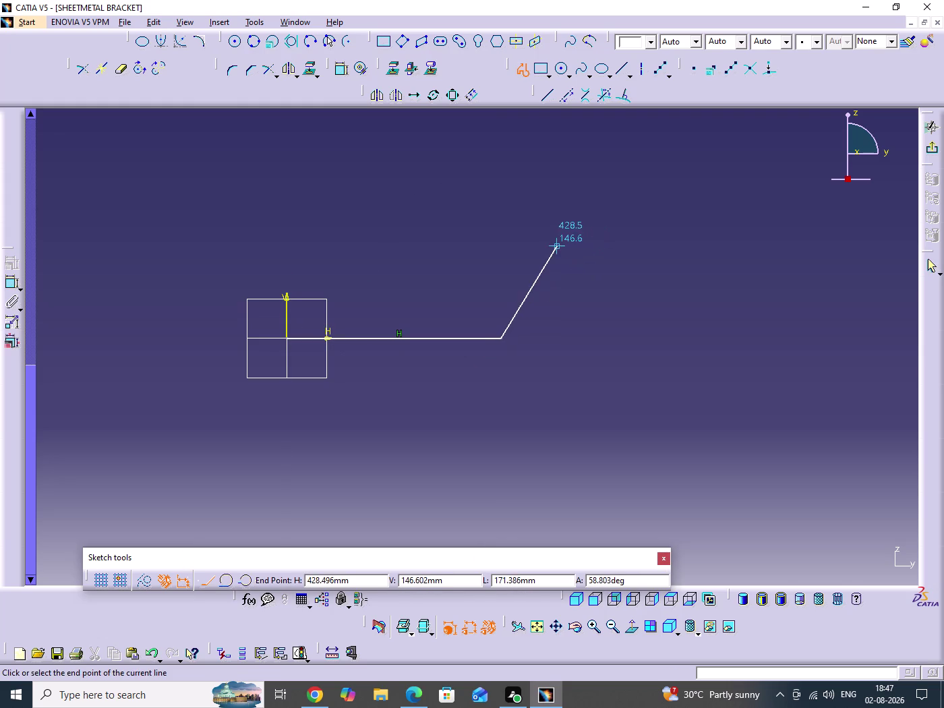
click(554, 281)
click(791, 283)
middle_drag(799, 397, 769, 395)
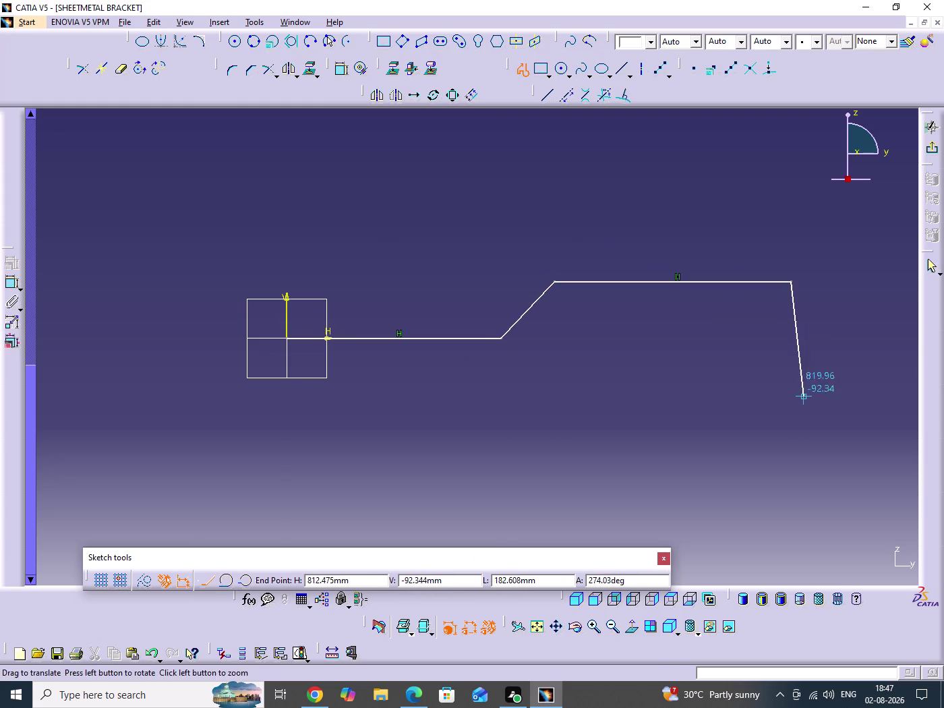
middle_drag(769, 394, 621, 365)
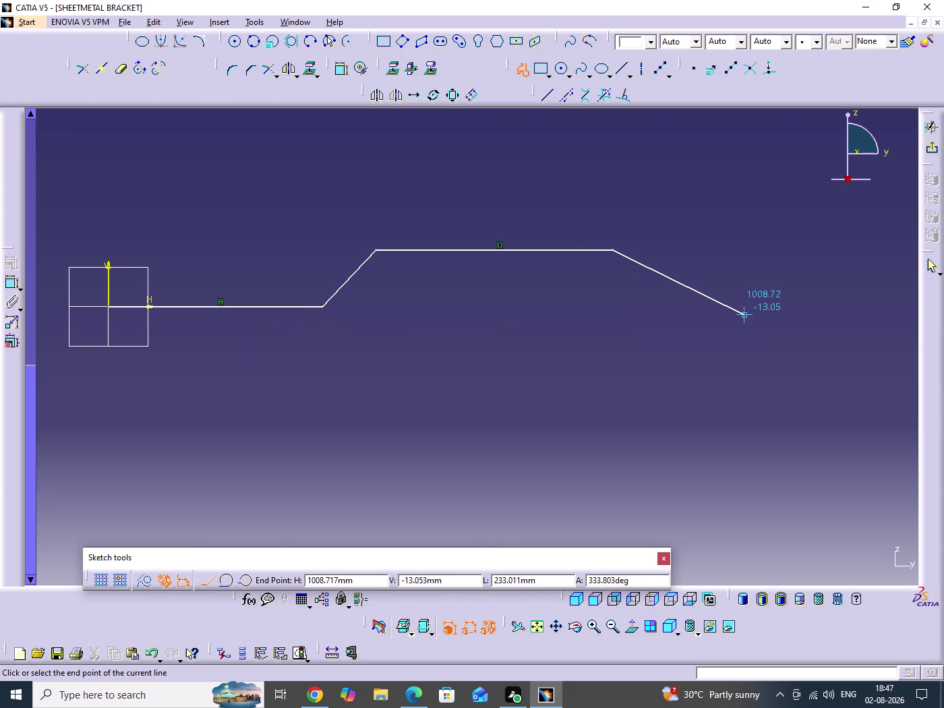
click(744, 308)
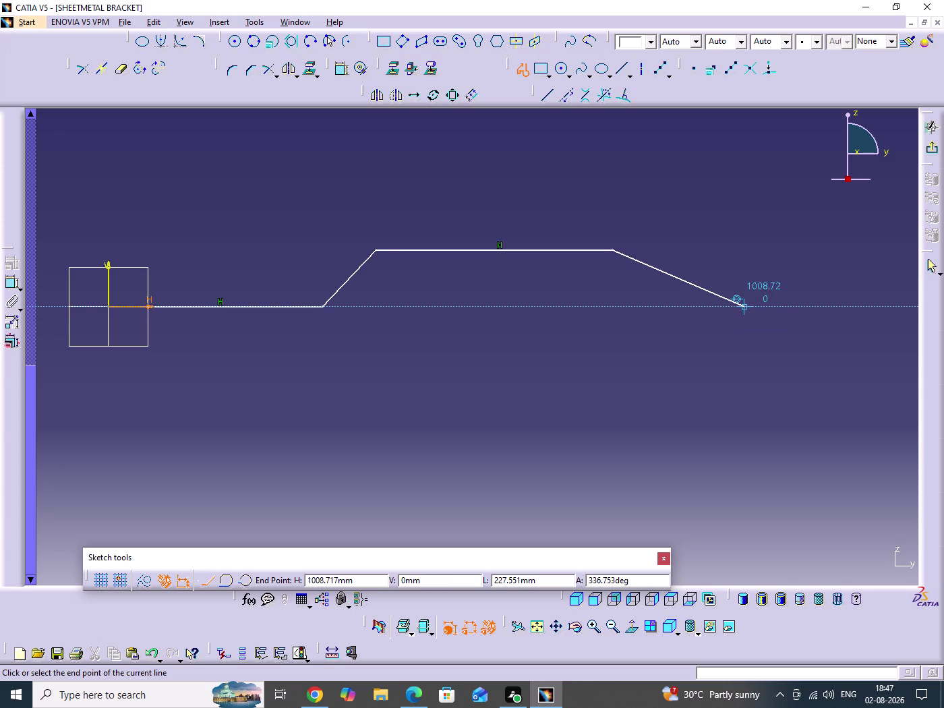
click(892, 307)
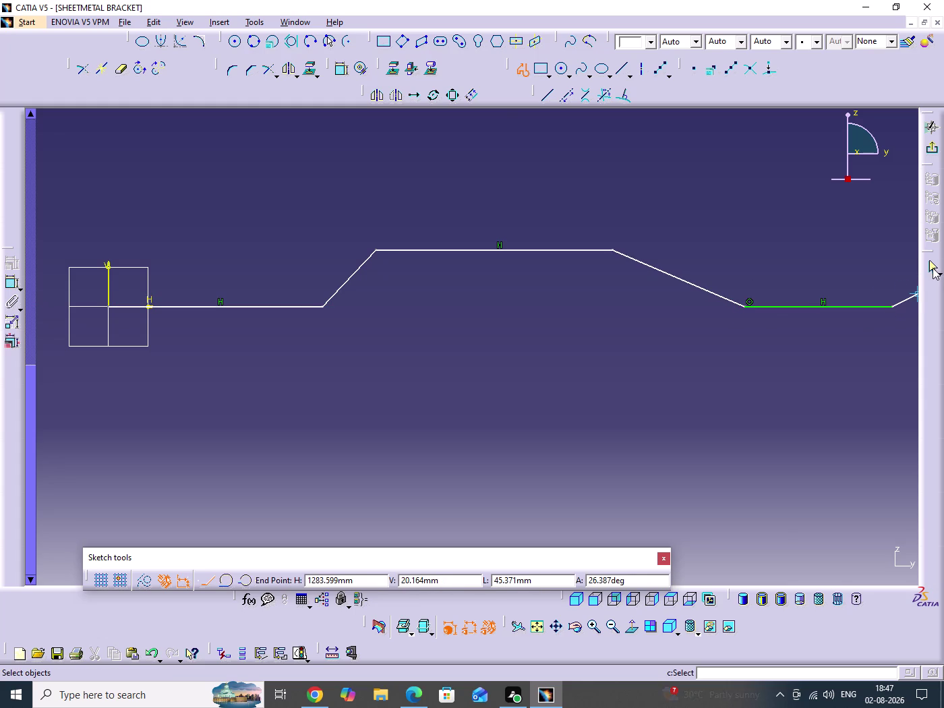
click(932, 267)
click(591, 419)
middle_drag(561, 432, 497, 457)
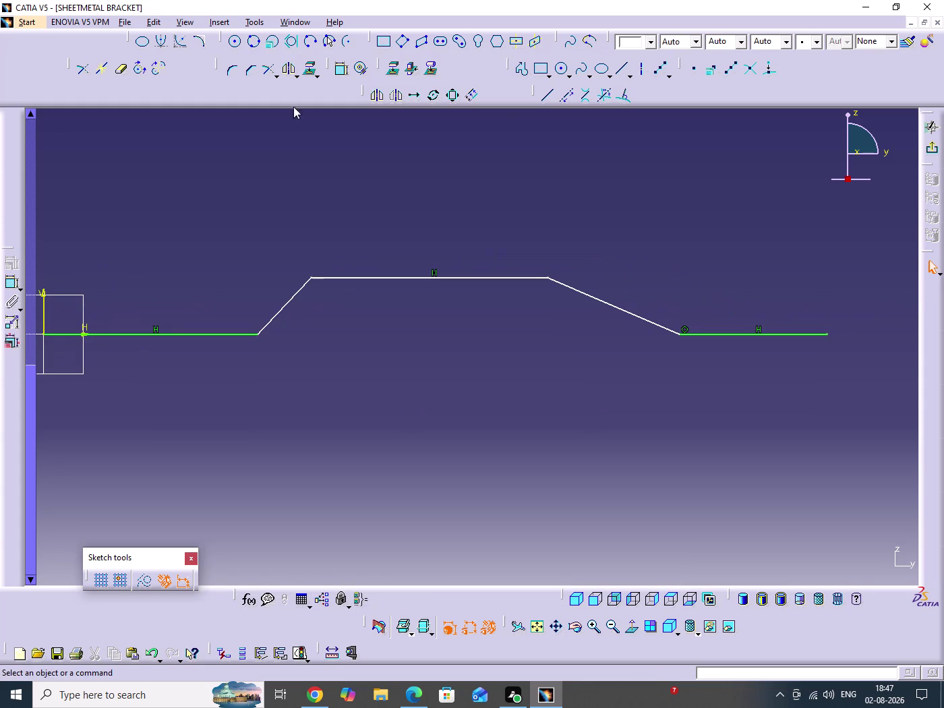
Dimension the profile's length from the vertical axis to 340 mm.
double_click(341, 74)
middle_drag(380, 373, 490, 359)
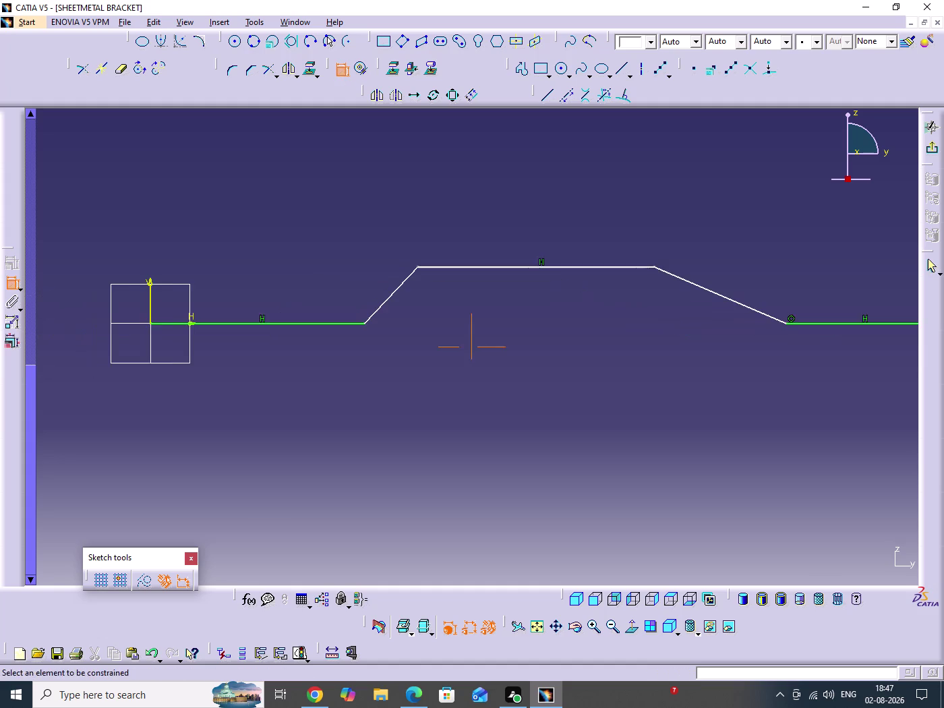
click(157, 297)
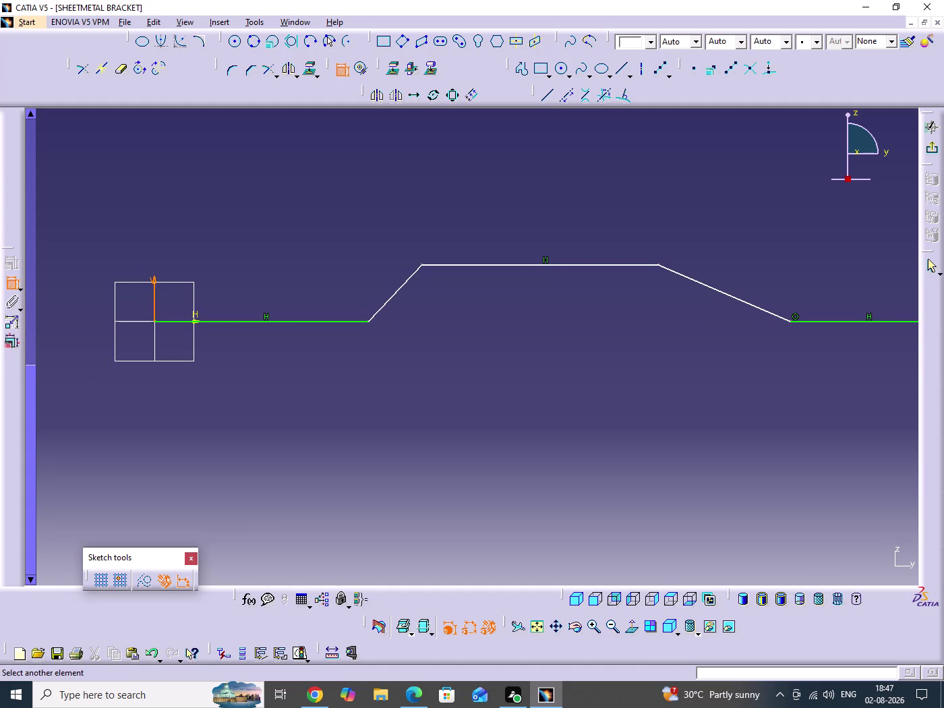
middle_drag(339, 421, 233, 404)
click(832, 303)
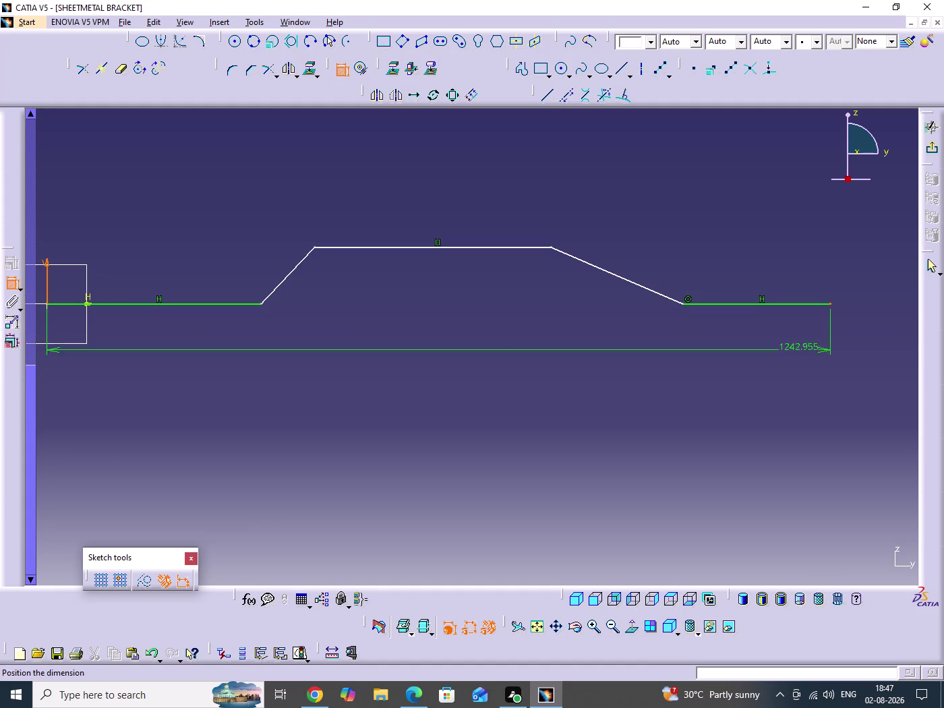
click(442, 394)
double_click(446, 392)
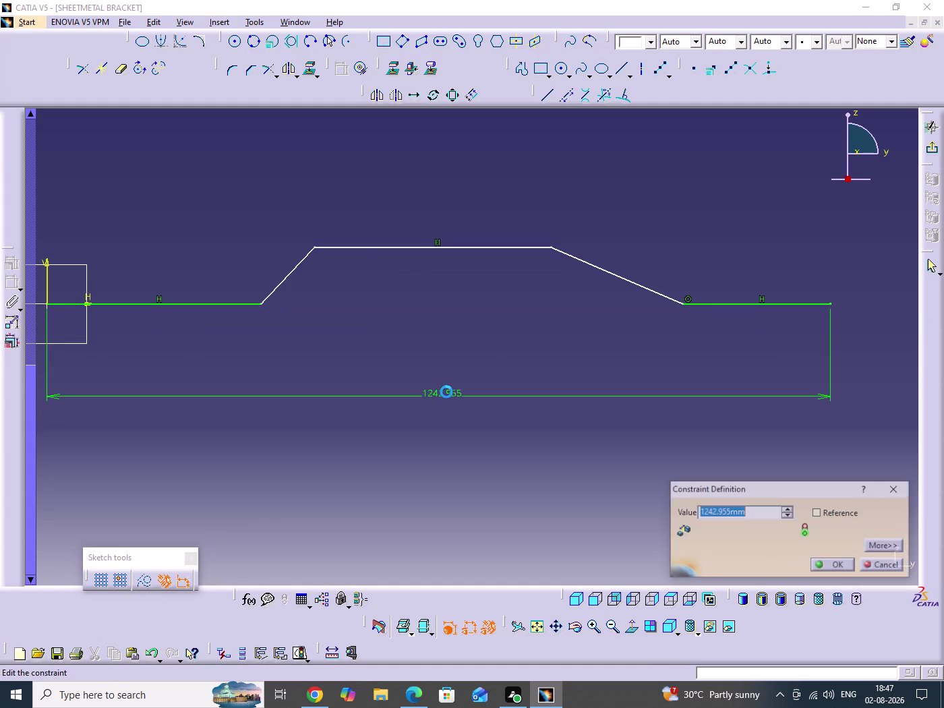
text(340)
key(Return)
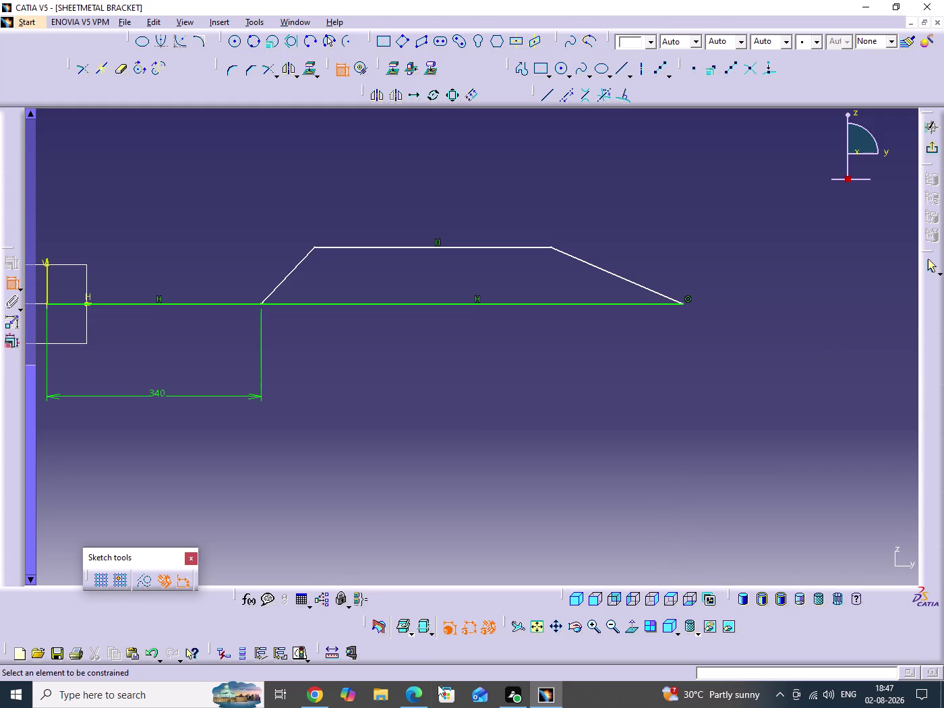
Check the reference PDF drawing and return to the recentred sketch.
click(416, 693)
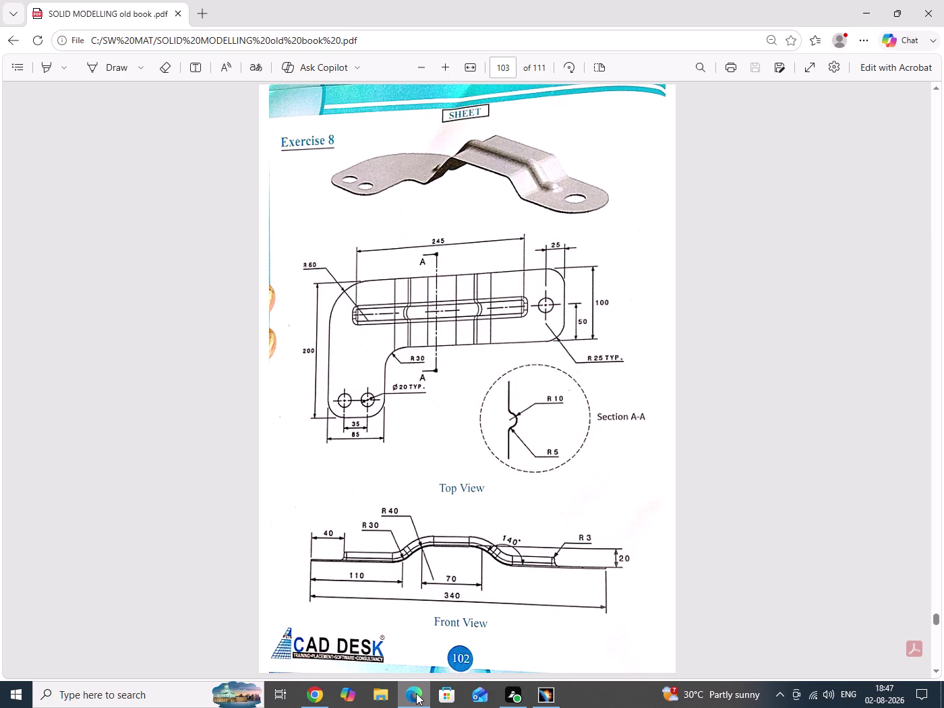
click(416, 693)
middle_drag(649, 446, 776, 450)
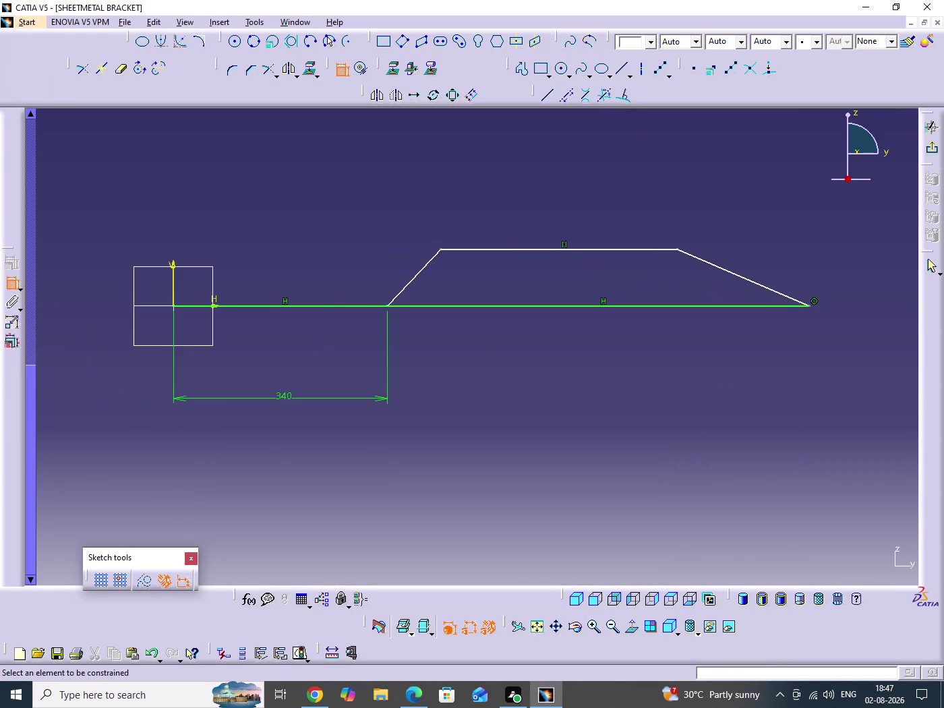
End the constraint command and drag the base-line end and bump vertices left.
click(341, 71)
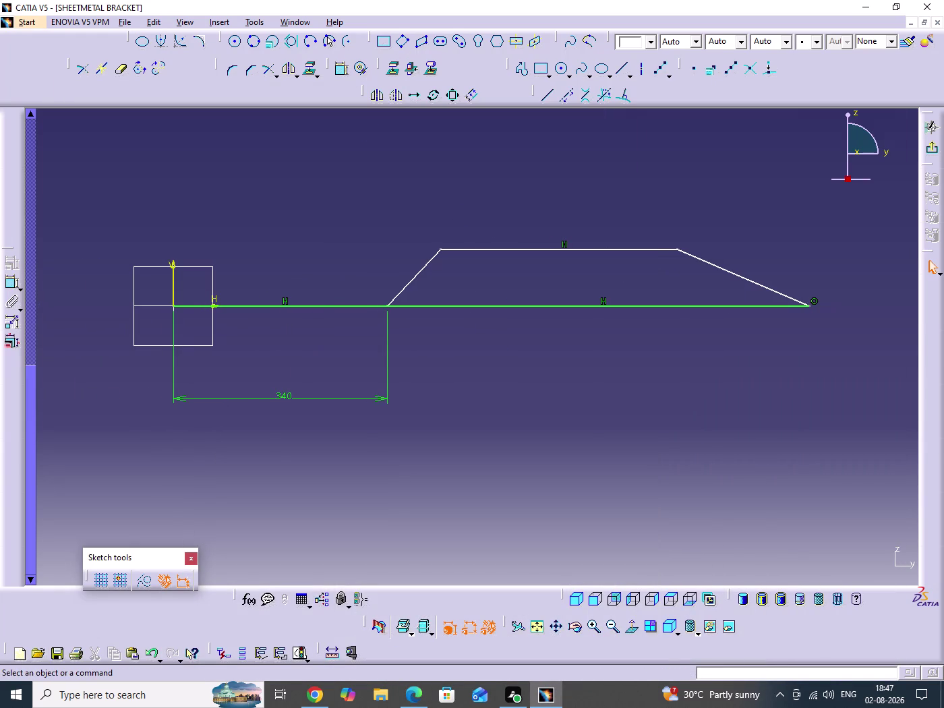
middle_drag(581, 325, 697, 370)
middle_drag(803, 367, 746, 365)
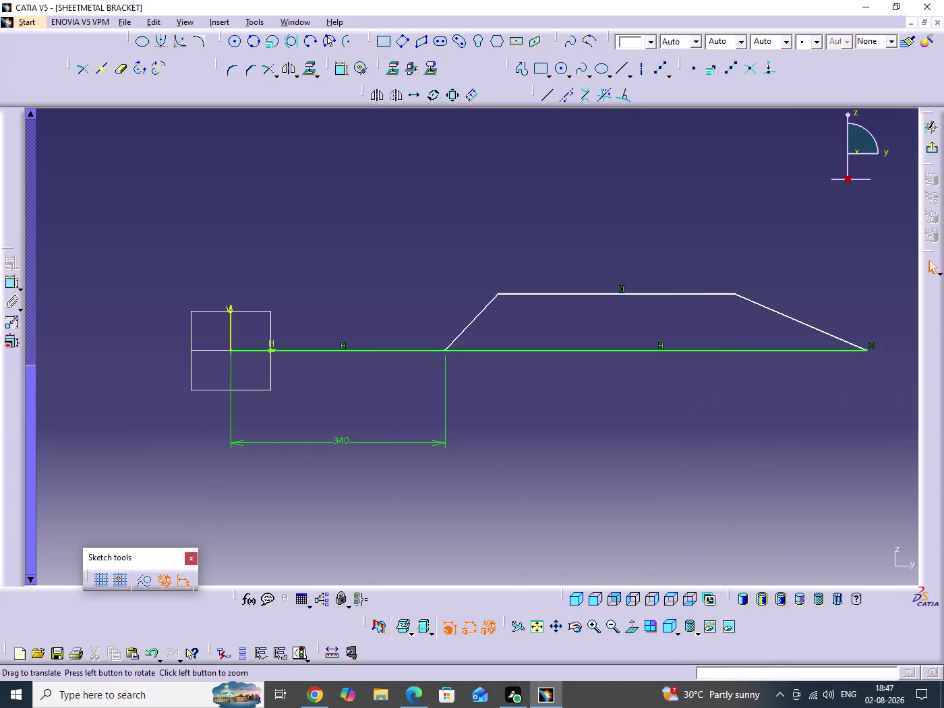
drag(867, 350, 470, 365)
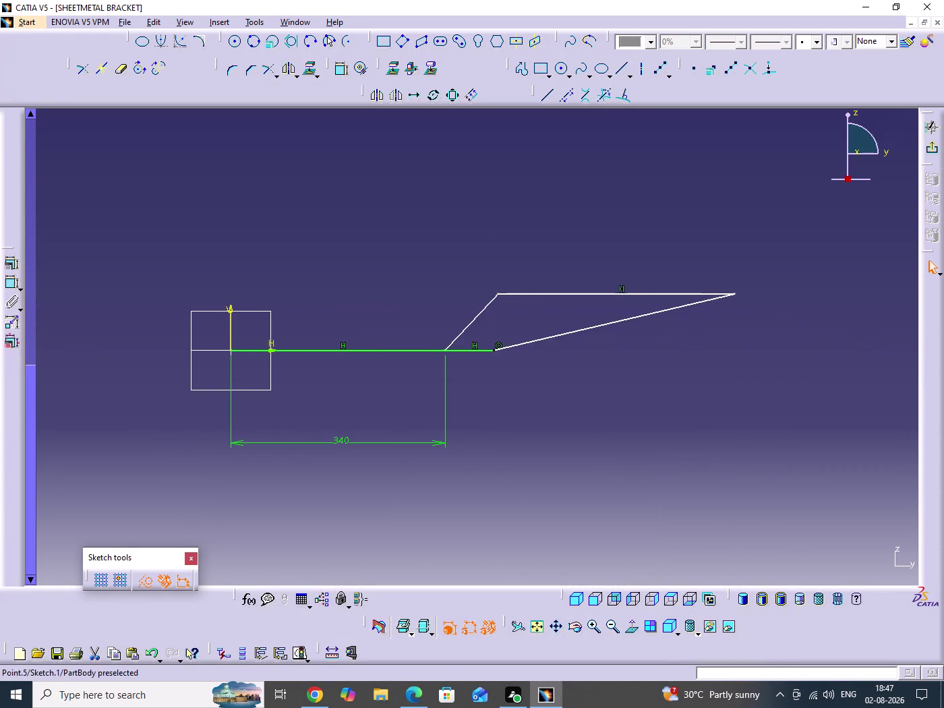
drag(470, 364, 410, 363)
drag(733, 294, 683, 299)
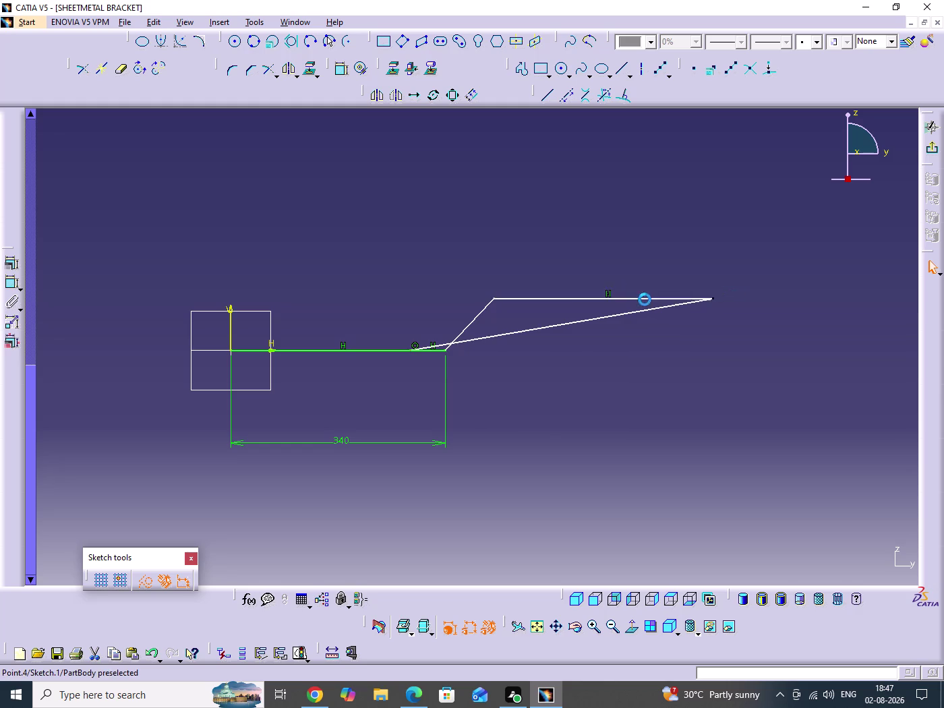
drag(683, 299, 389, 321)
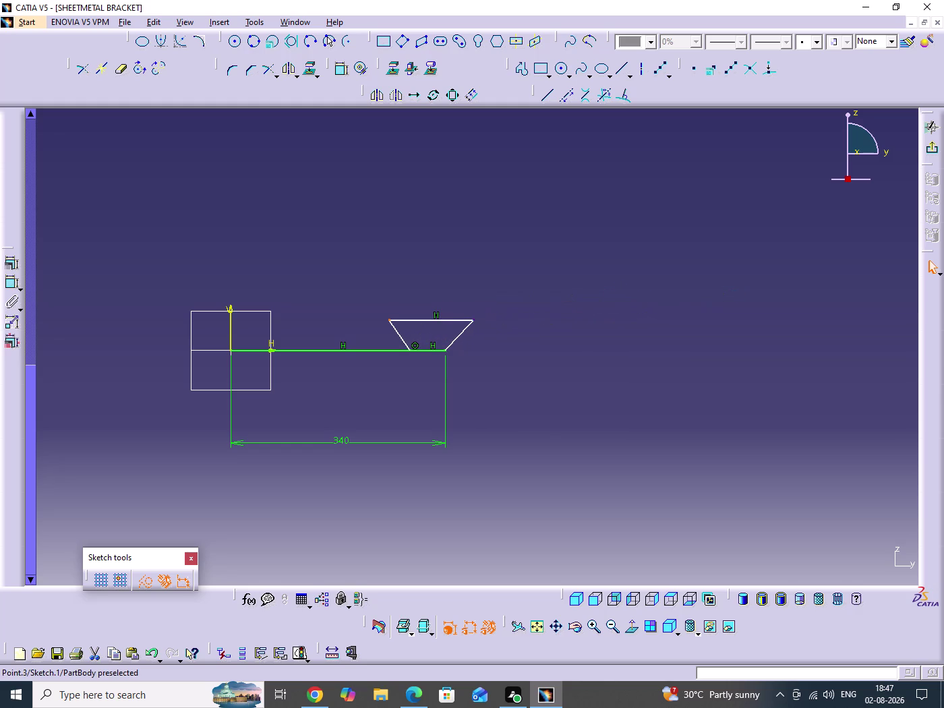
drag(475, 318, 365, 329)
Stretch the base line so the 340 mm dimension reaches the right end.
middle_drag(531, 345, 536, 229)
click(531, 345)
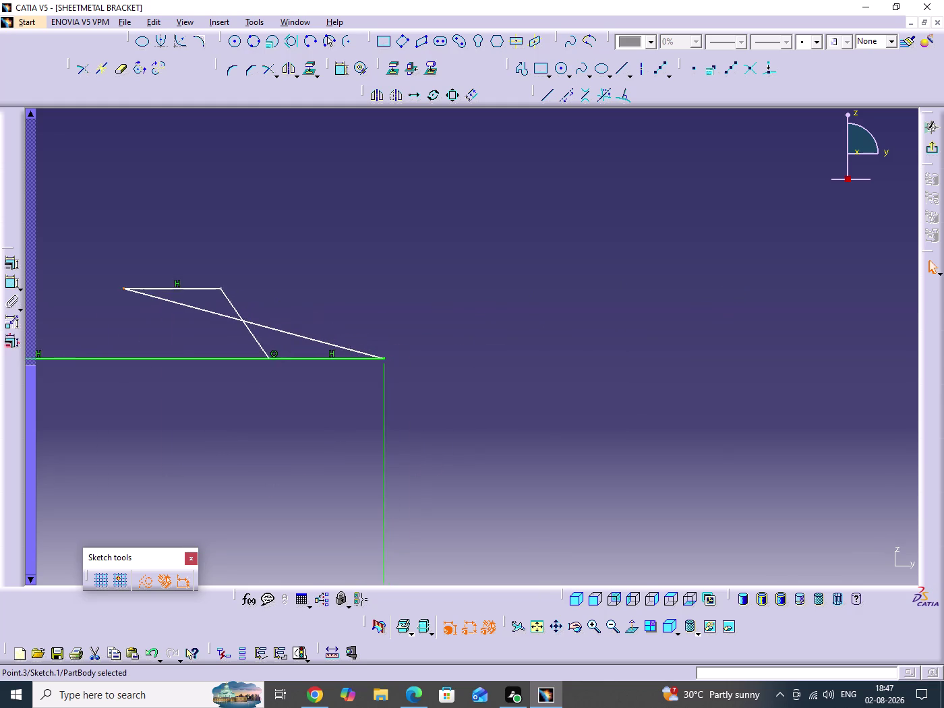
middle_drag(374, 374, 714, 242)
drag(712, 530, 697, 467)
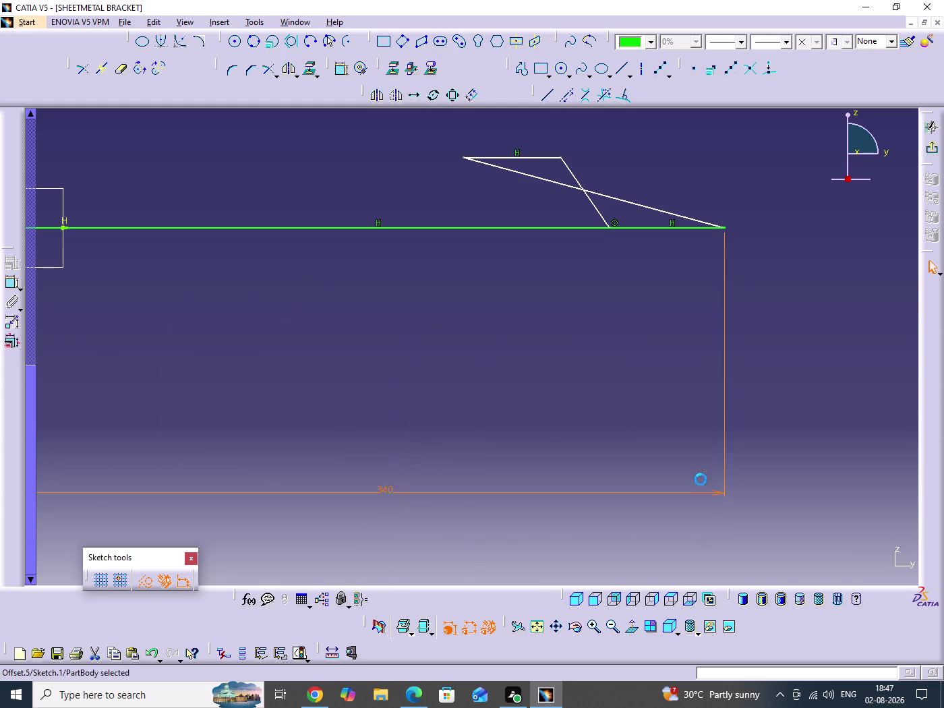
drag(697, 467, 674, 312)
middle_drag(507, 381, 731, 499)
middle_drag(766, 398, 661, 401)
click(660, 400)
Reposition the bump vertices into a balanced trapezoidal hump.
drag(844, 349, 600, 362)
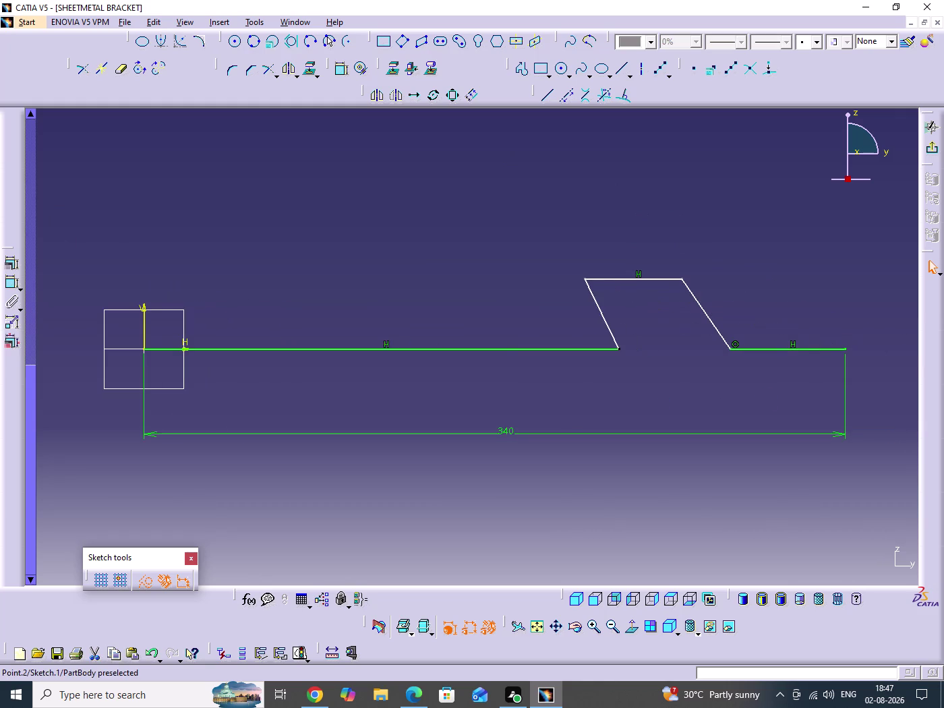
drag(601, 362, 477, 358)
drag(731, 349, 617, 377)
drag(587, 277, 432, 294)
drag(479, 350, 363, 348)
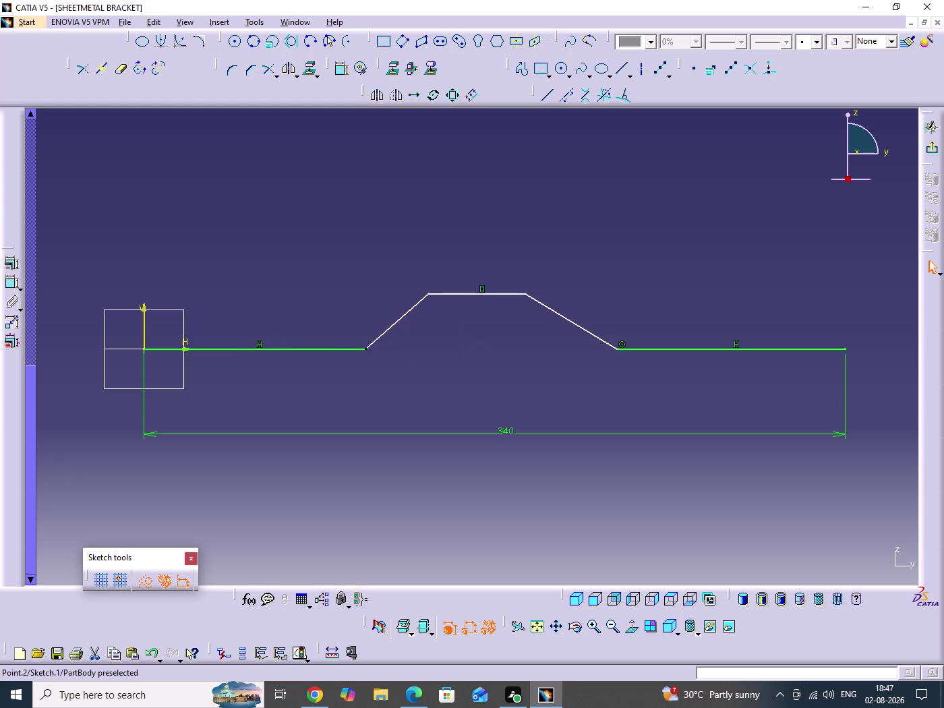
drag(364, 348, 343, 357)
click(509, 365)
middle_drag(509, 366, 544, 409)
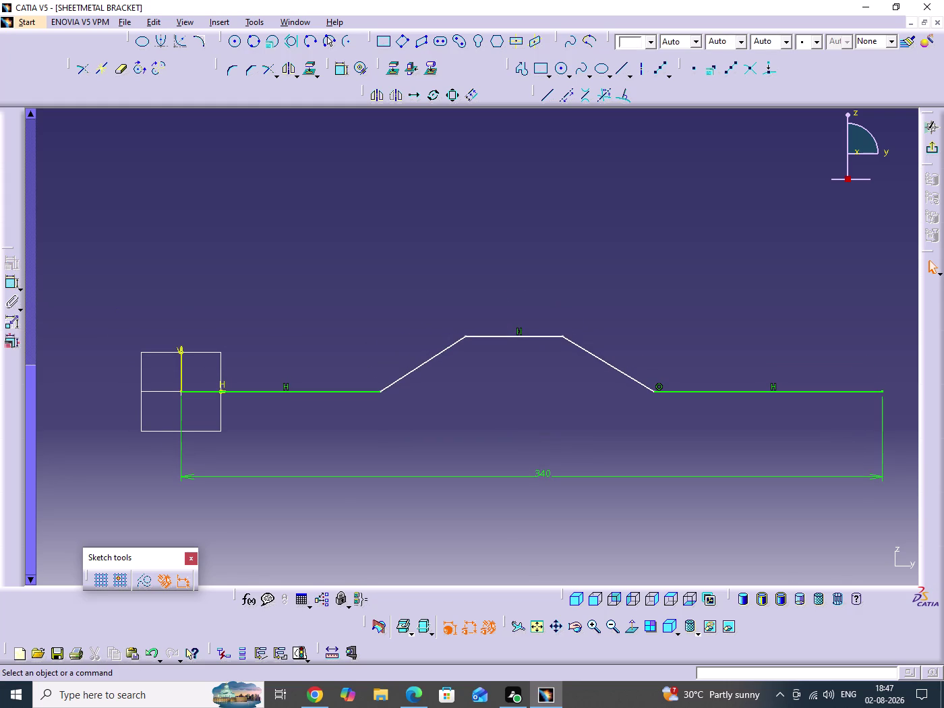
Constrain the left slope to 140° against the left base line.
click(343, 71)
click(343, 71)
double_click(341, 66)
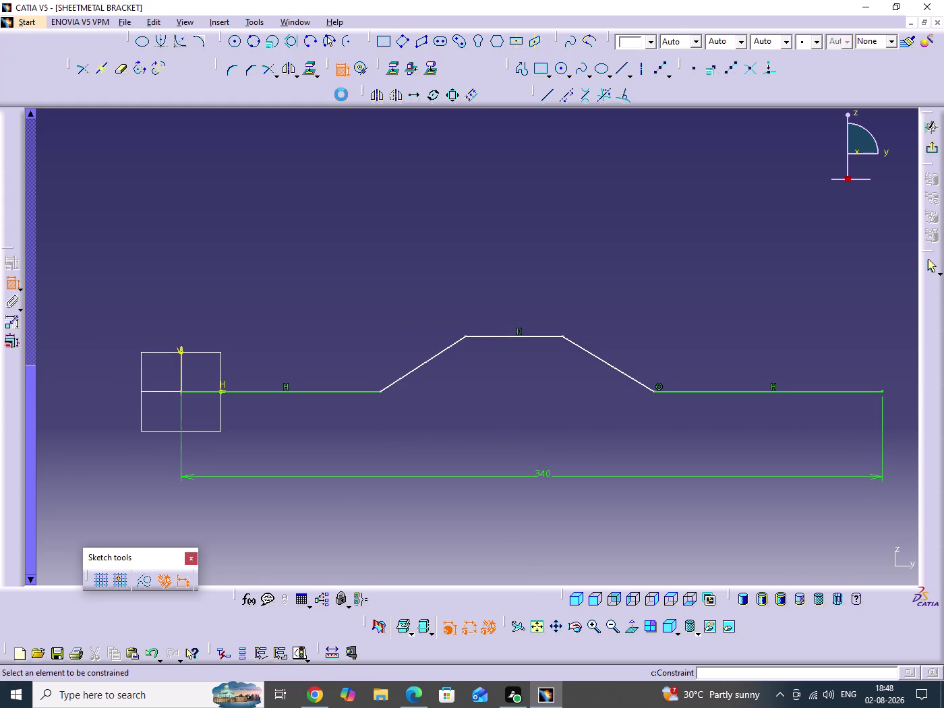
click(355, 392)
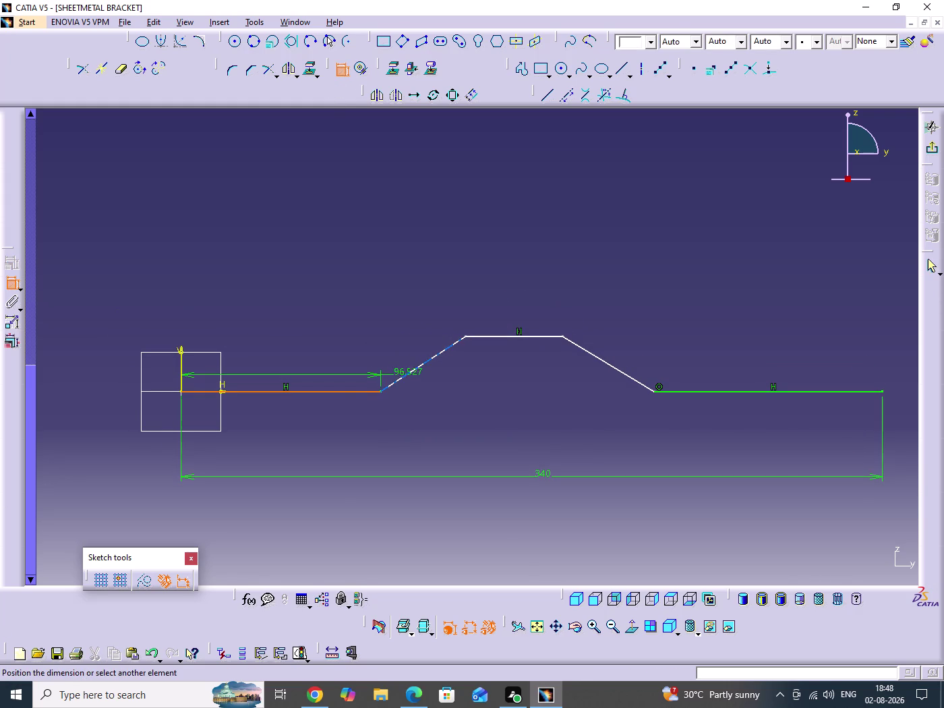
click(409, 374)
click(357, 358)
double_click(360, 356)
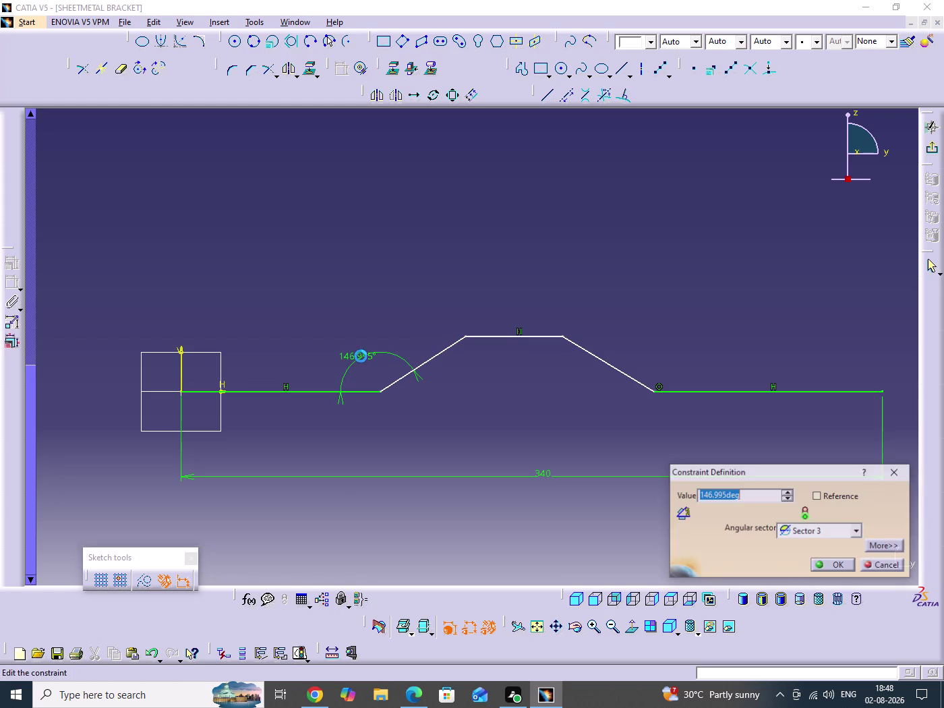
text(140)
key(Return)
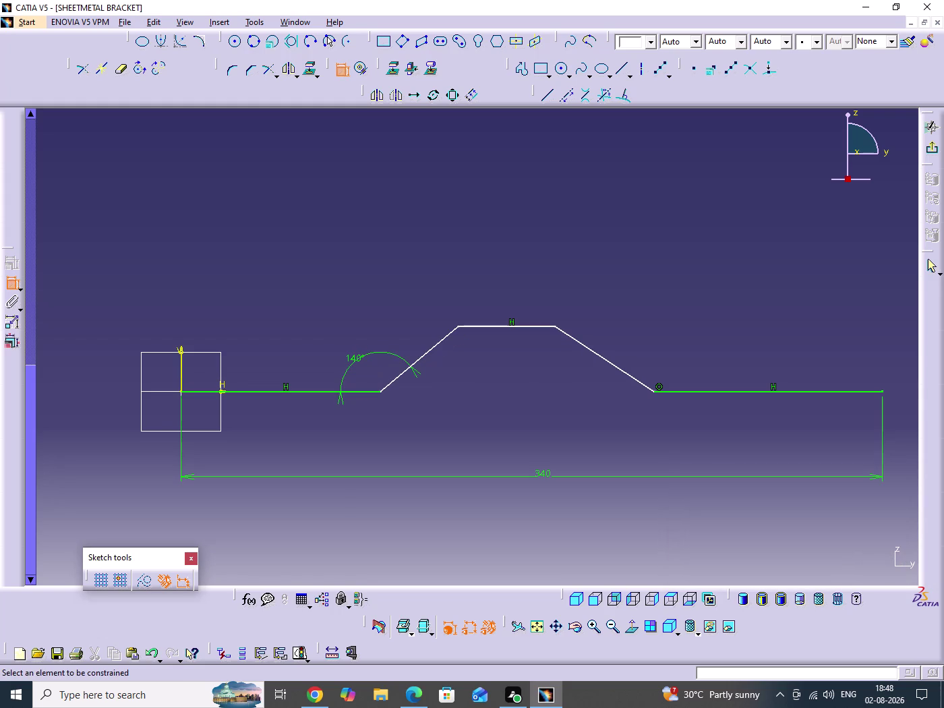
Constrain the right slope to 140° against the right base line.
click(697, 393)
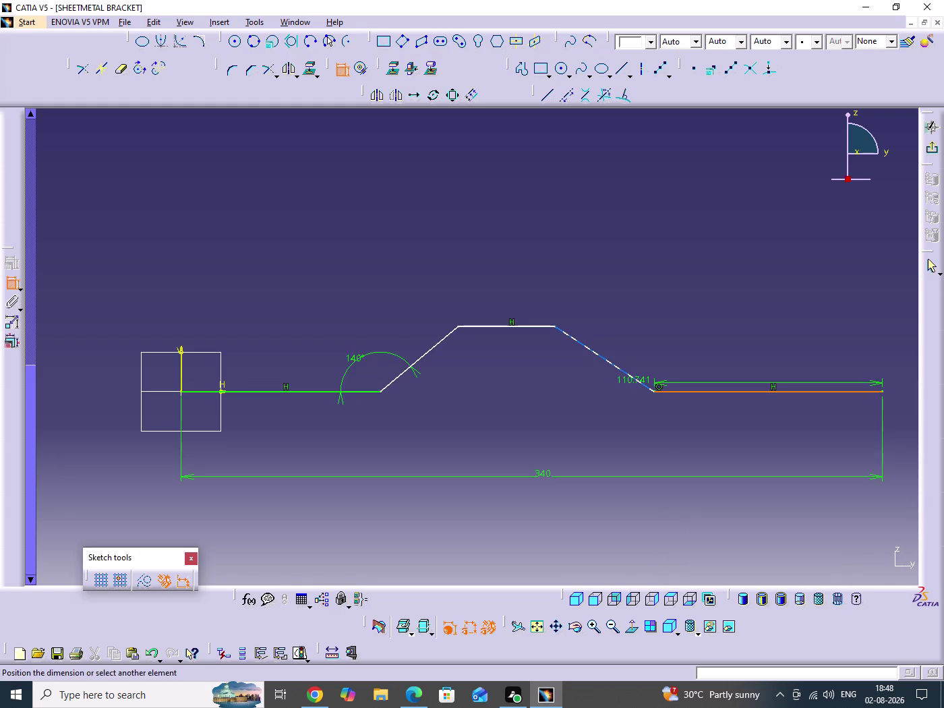
click(638, 382)
click(671, 344)
double_click(678, 343)
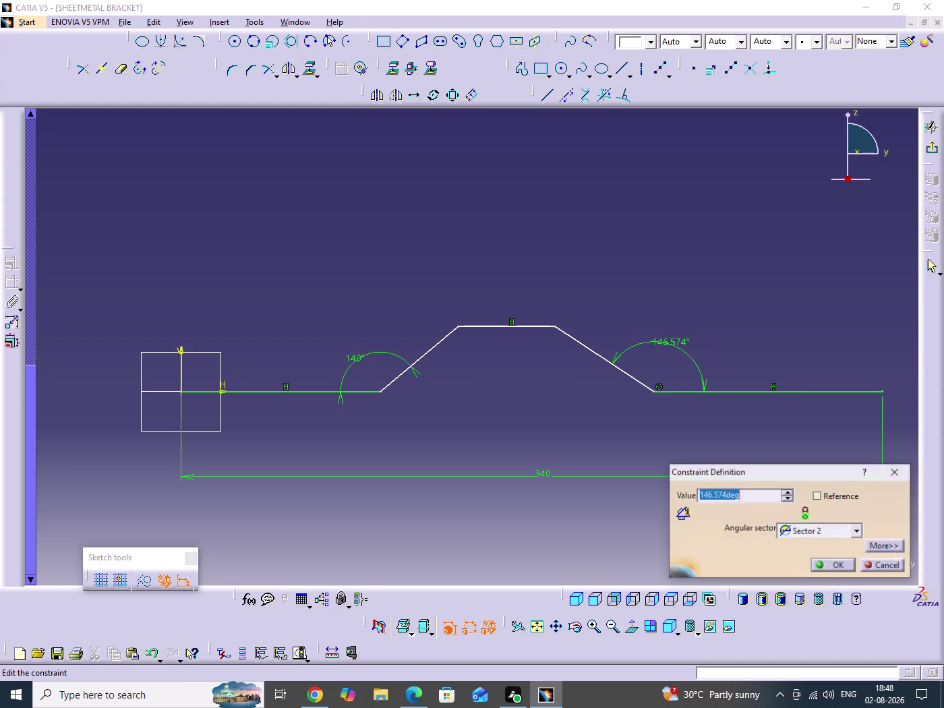
text(140)
key(Return)
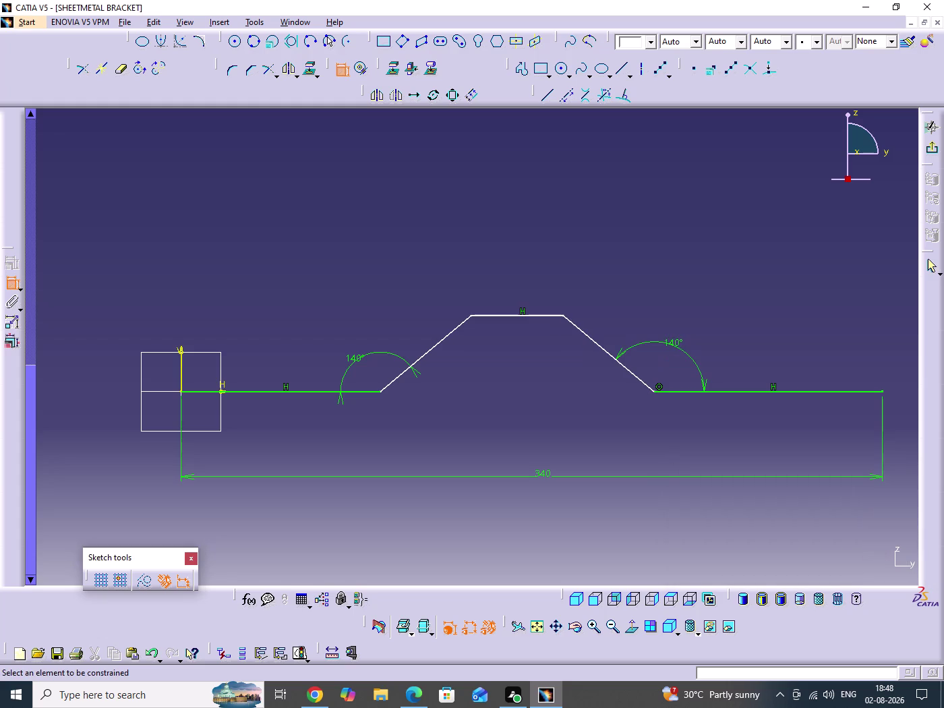
Dimension the bump height between the top line and base to 20 mm.
click(497, 391)
middle_drag(558, 402, 536, 404)
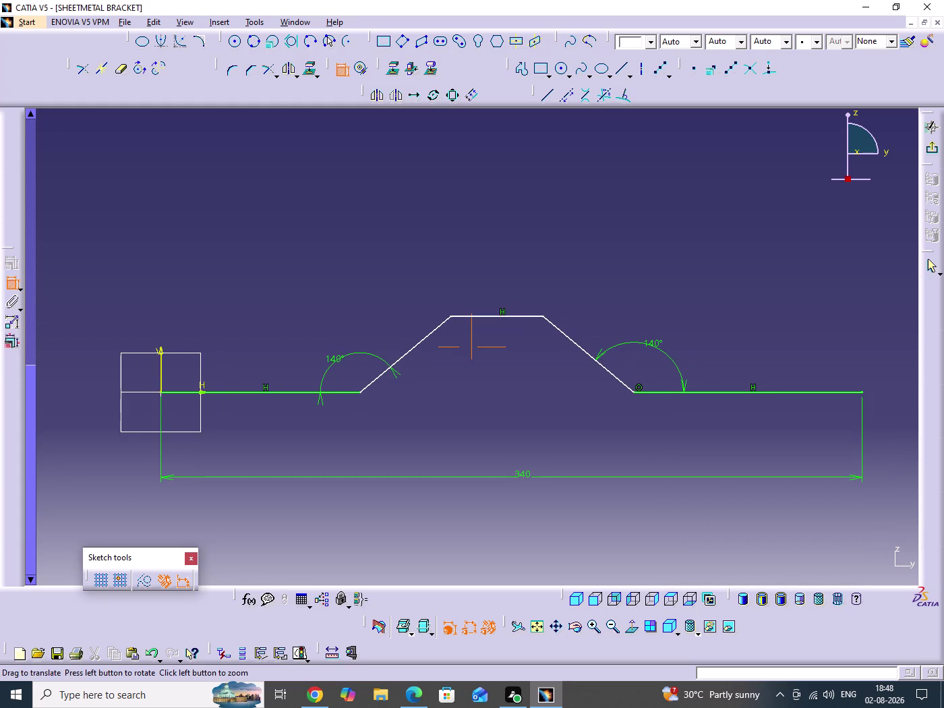
click(720, 391)
click(483, 314)
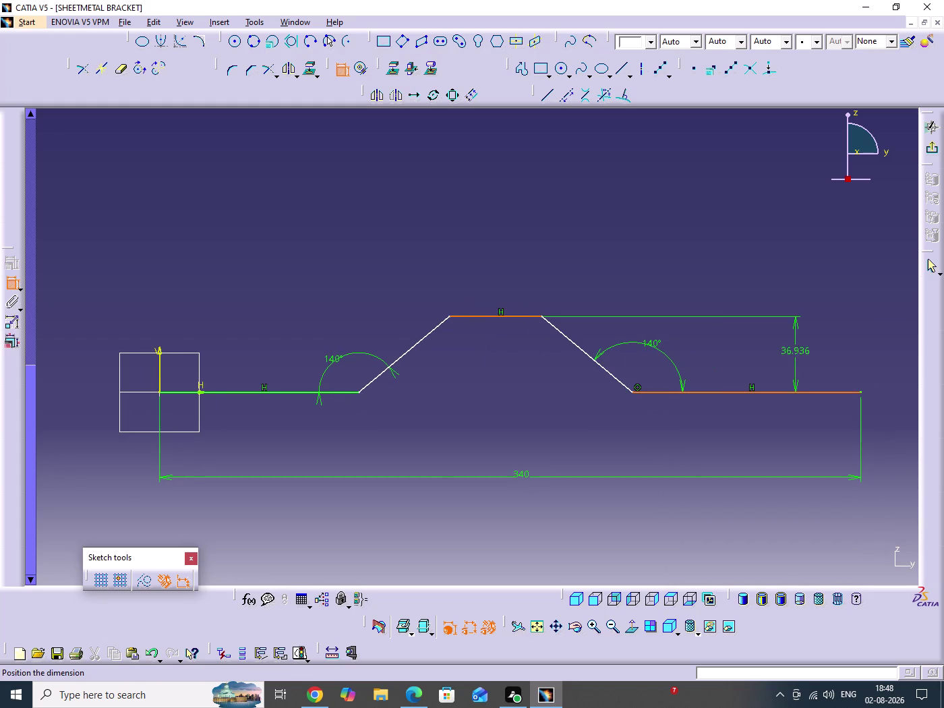
click(802, 353)
double_click(809, 354)
text(2)
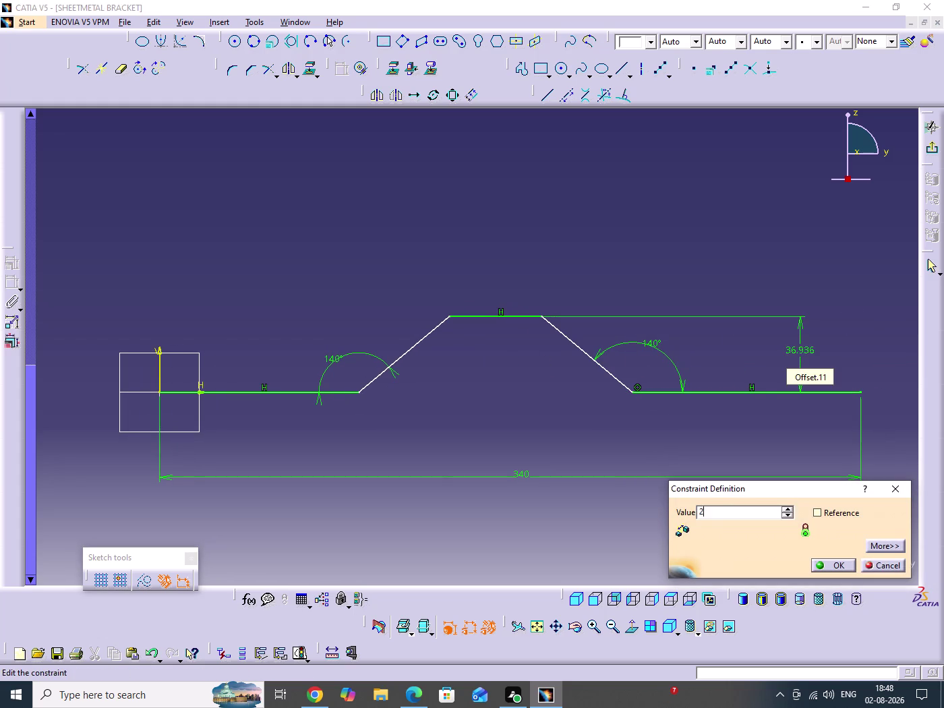
text(0)
key(Return)
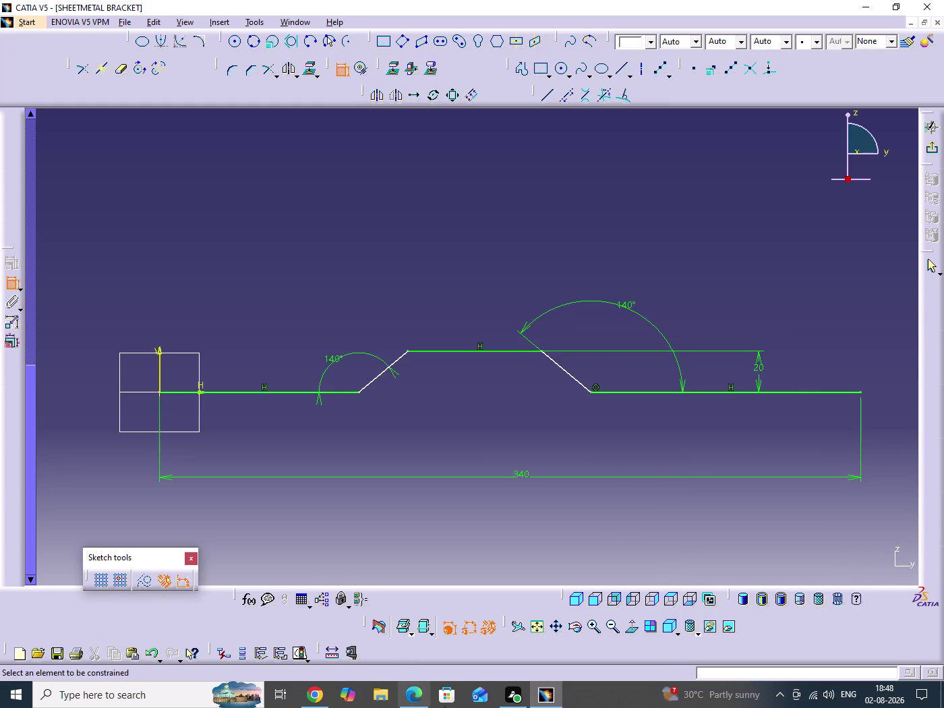
Check the reference drawing, then select the profile elements to round.
click(416, 701)
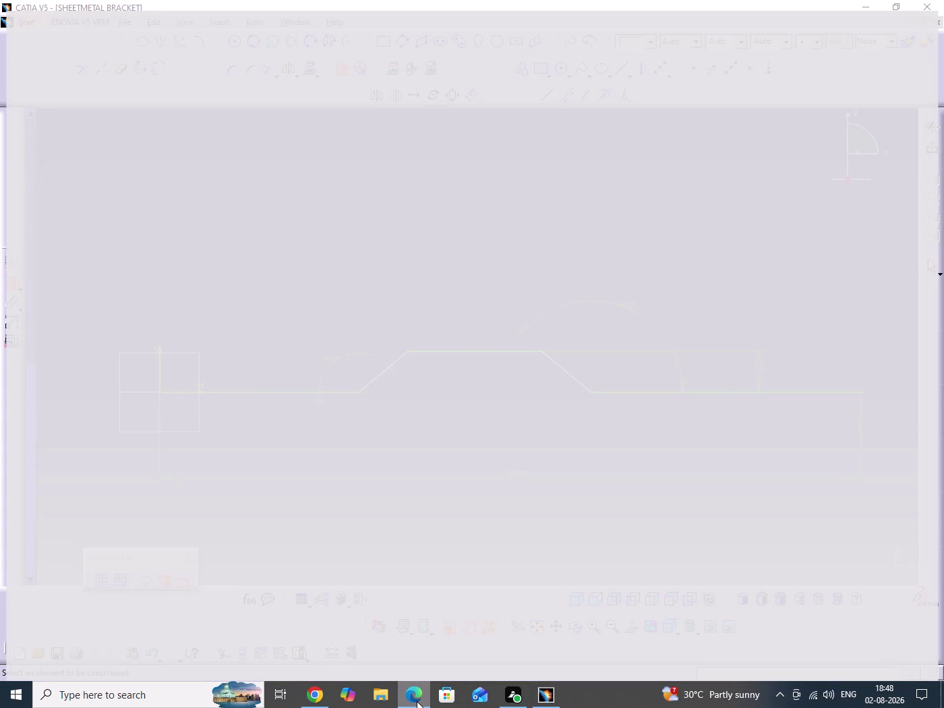
click(417, 701)
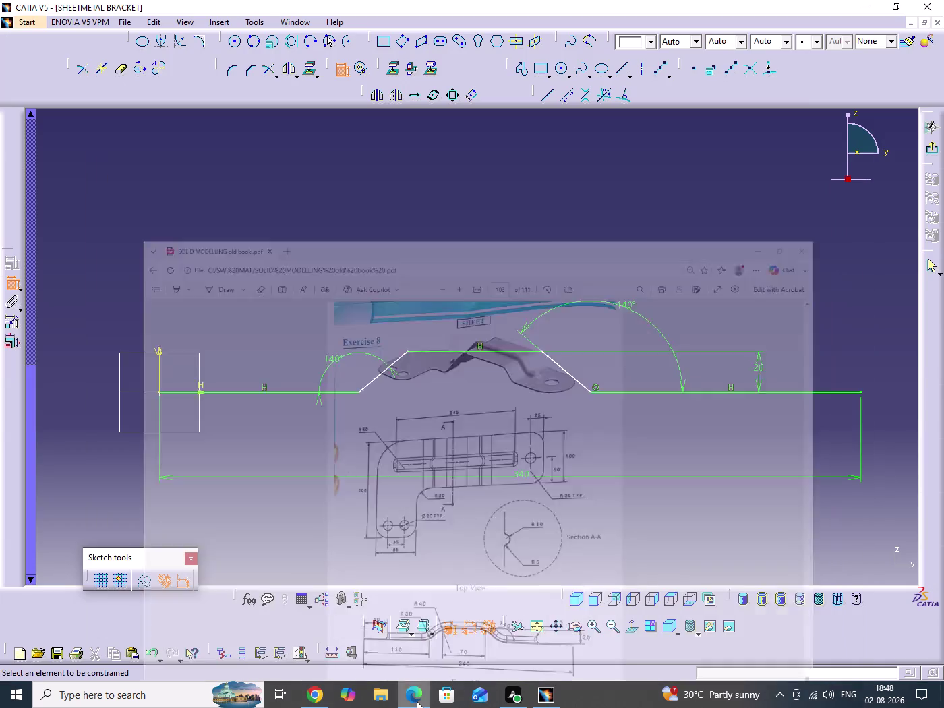
click(459, 418)
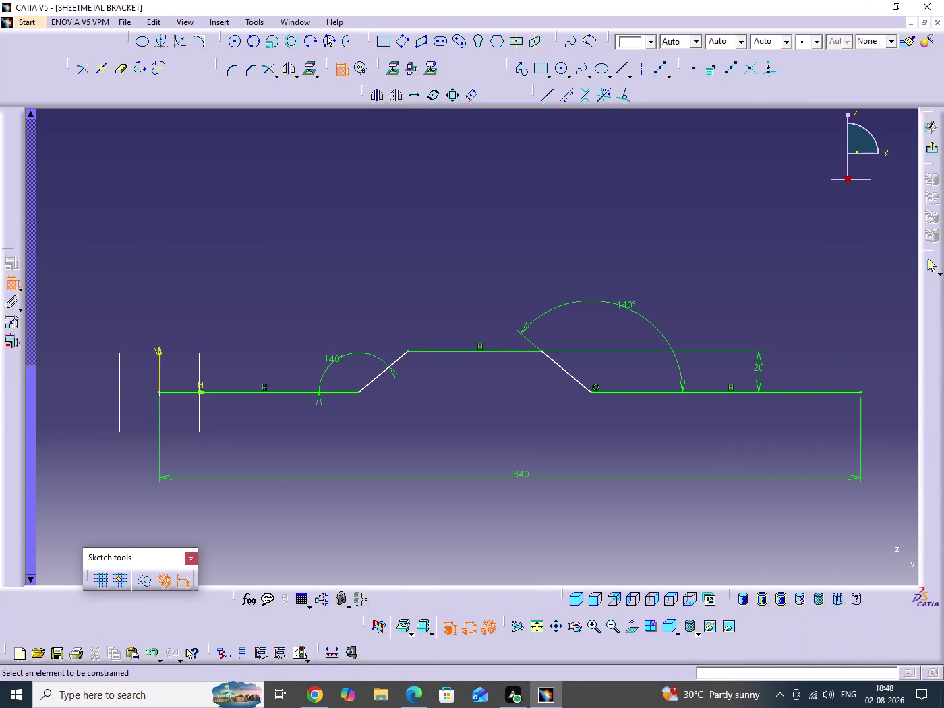
click(345, 71)
click(447, 231)
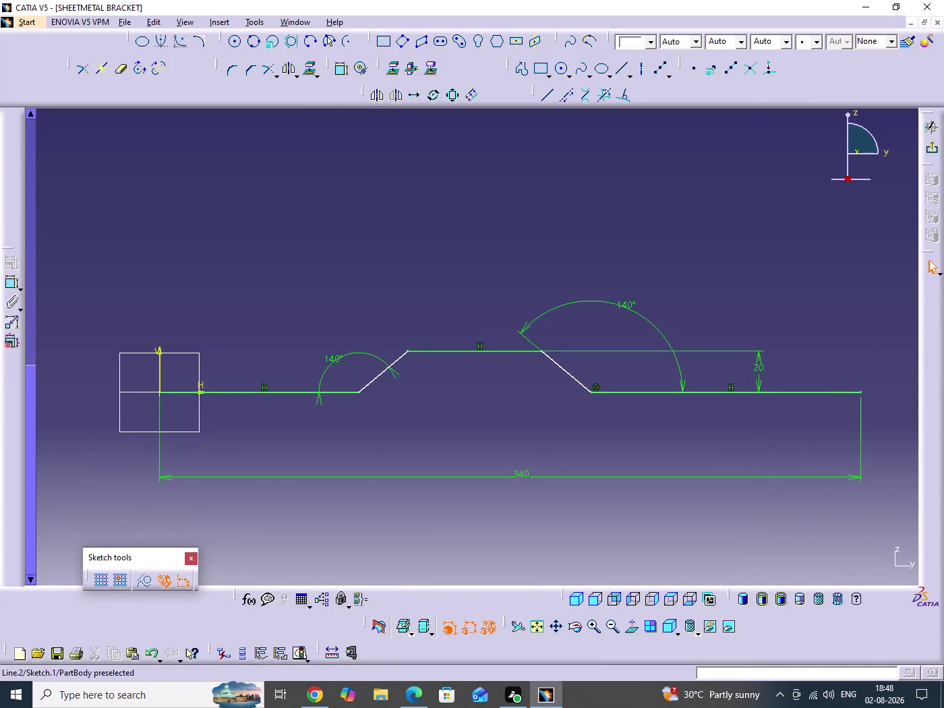
drag(341, 377, 633, 428)
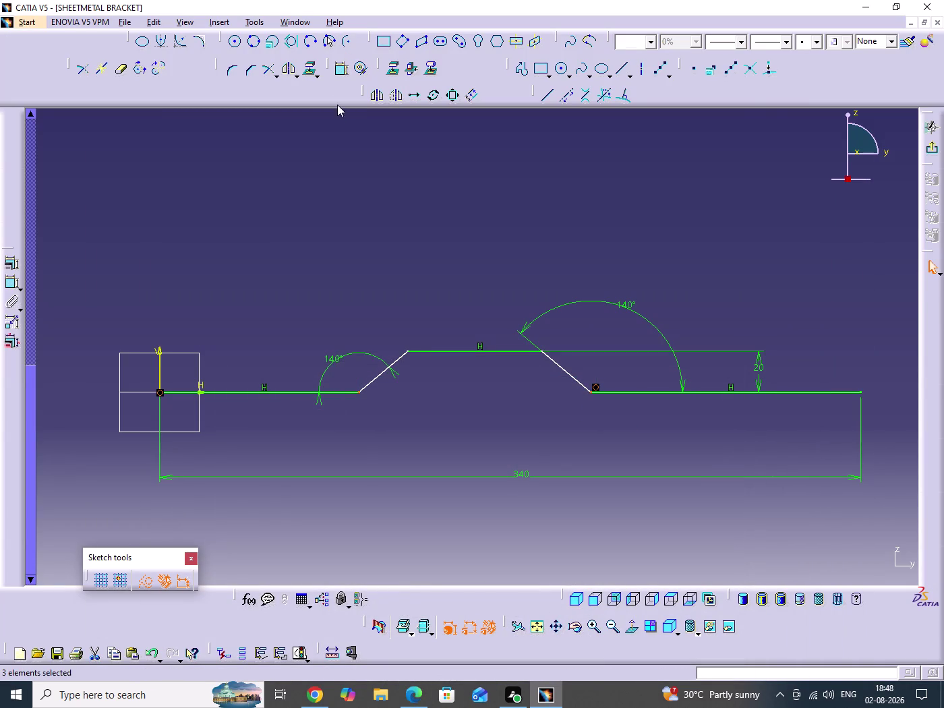
Round the lower bends using the Corner tool with a 30 mm radius.
click(230, 70)
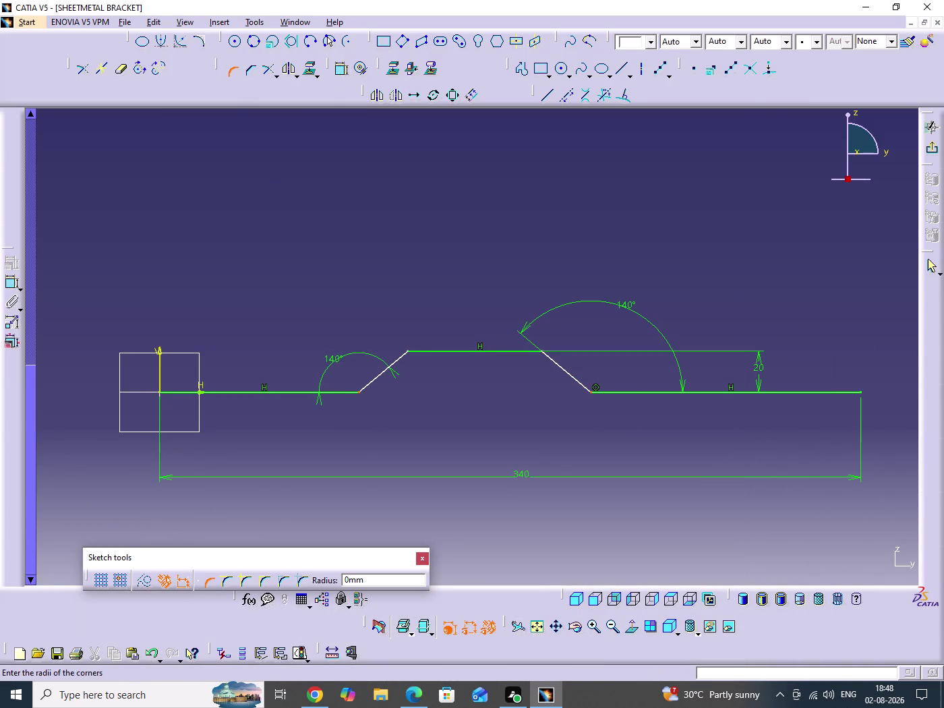
double_click(376, 580)
text(30)
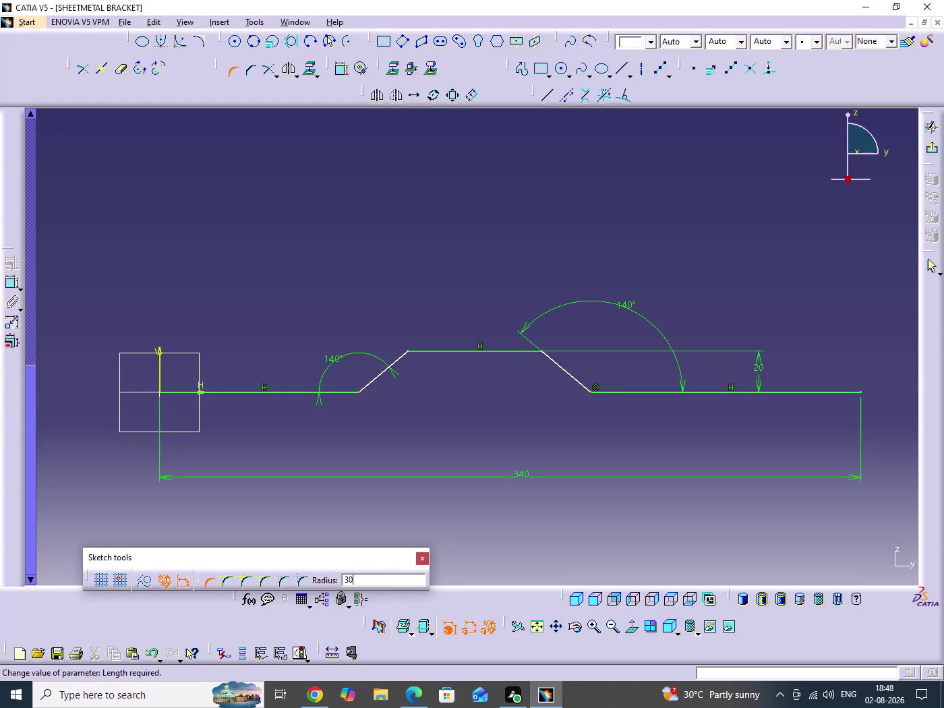
key(Return)
click(515, 278)
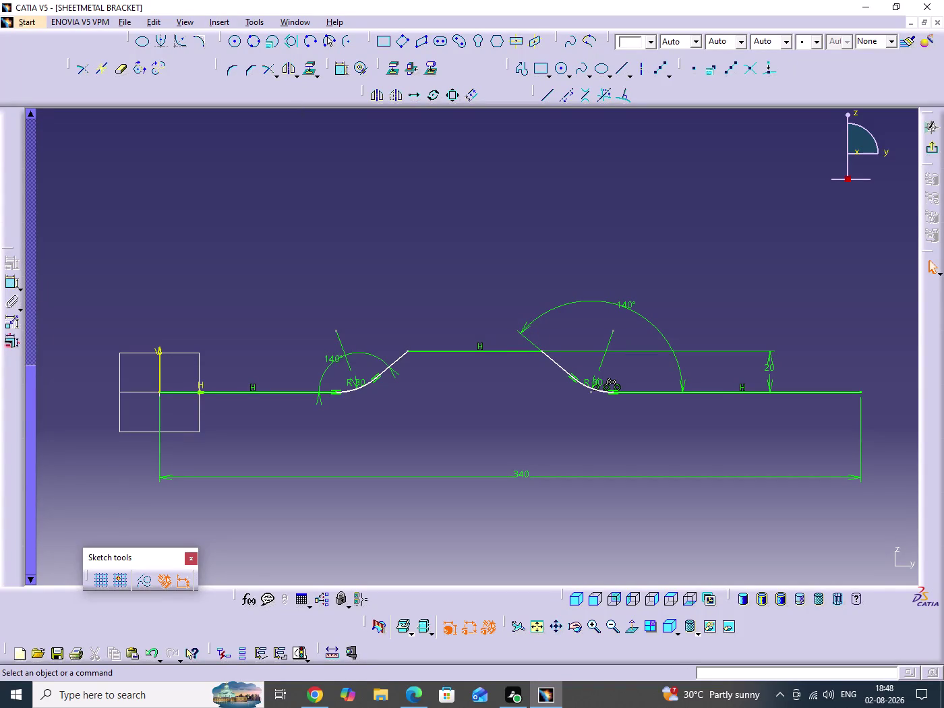
Fillet the first upper corner with a 40 mm radius.
drag(395, 337, 573, 371)
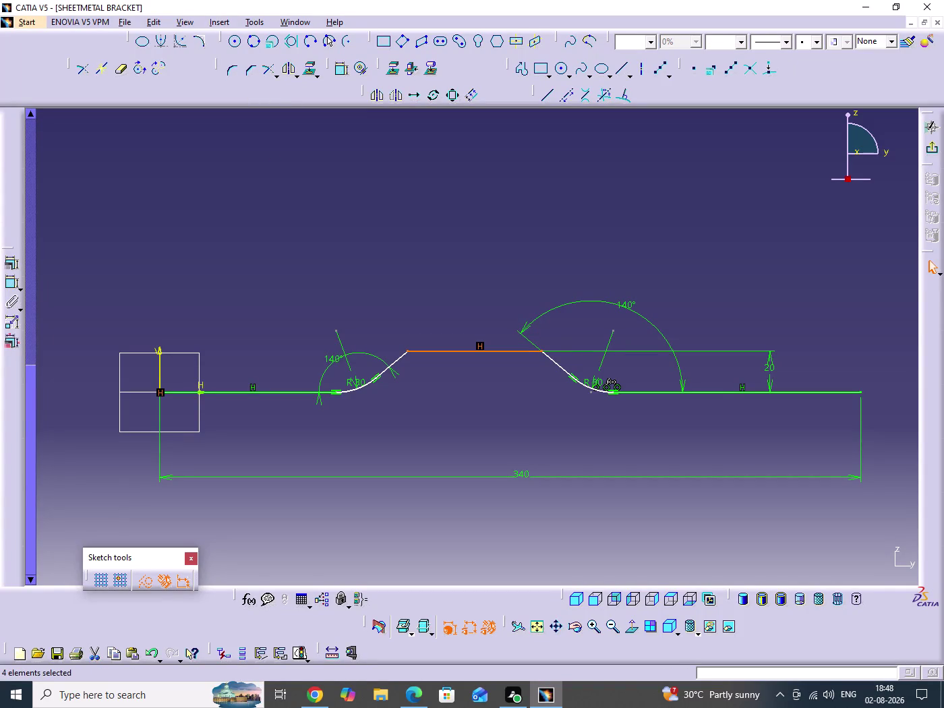
click(398, 250)
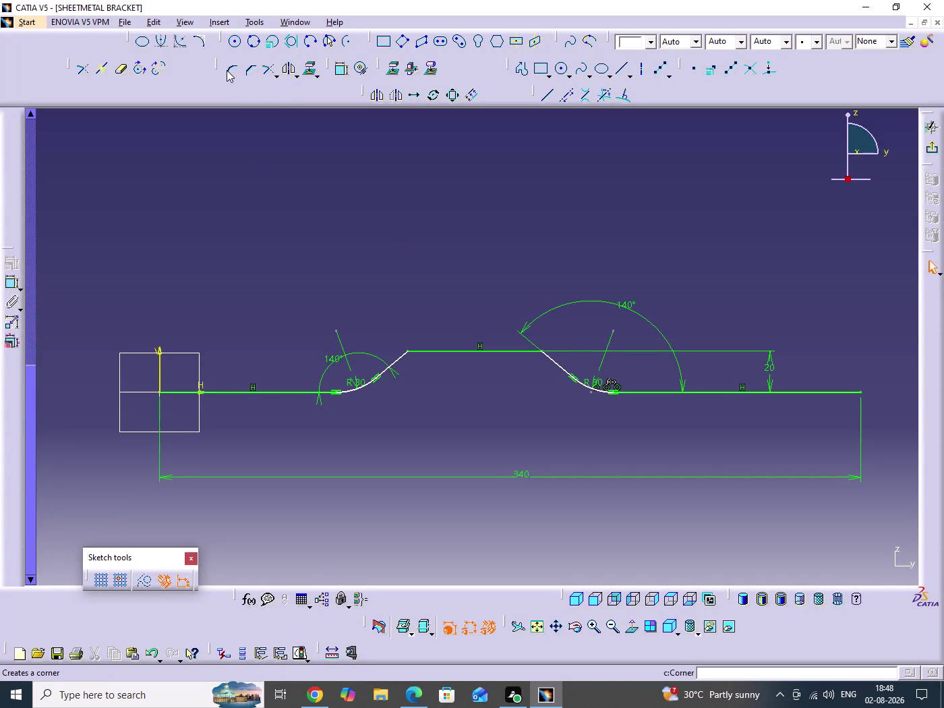
click(226, 70)
drag(387, 310, 570, 380)
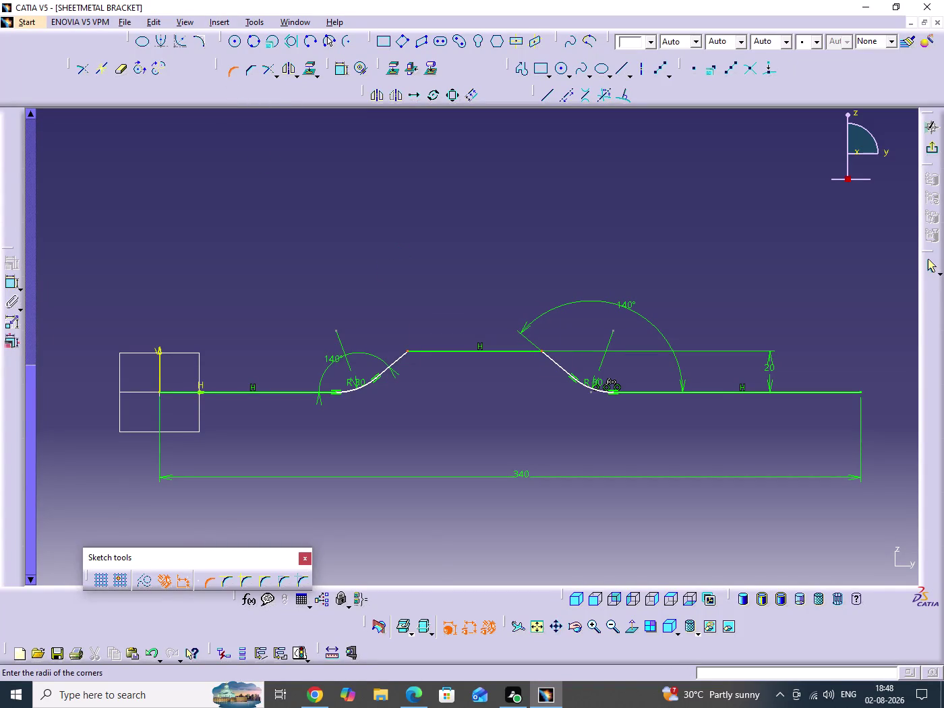
double_click(383, 580)
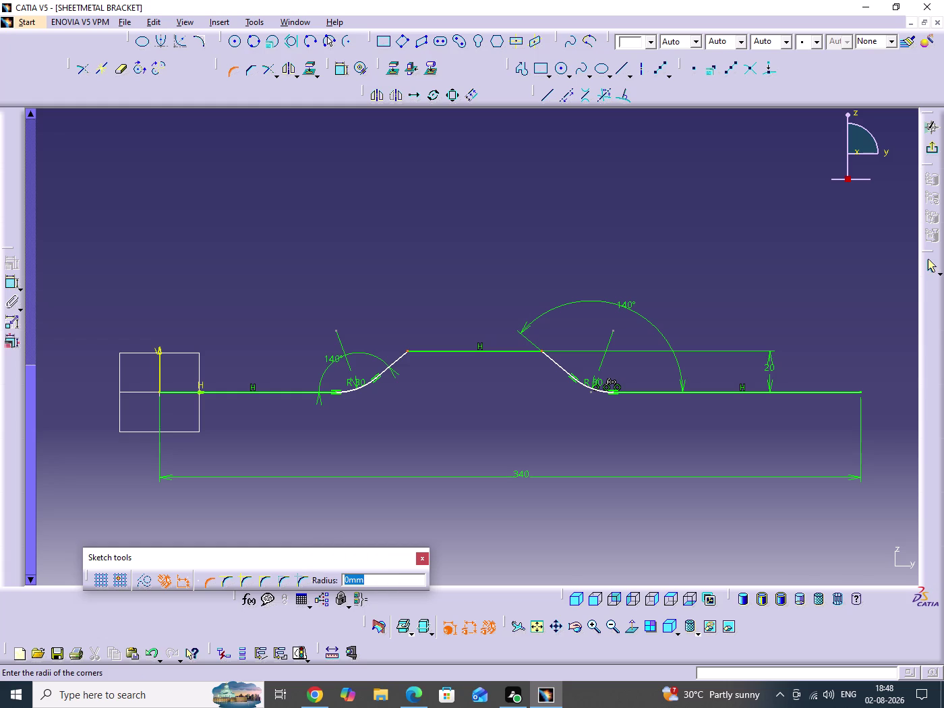
text(40)
key(Return)
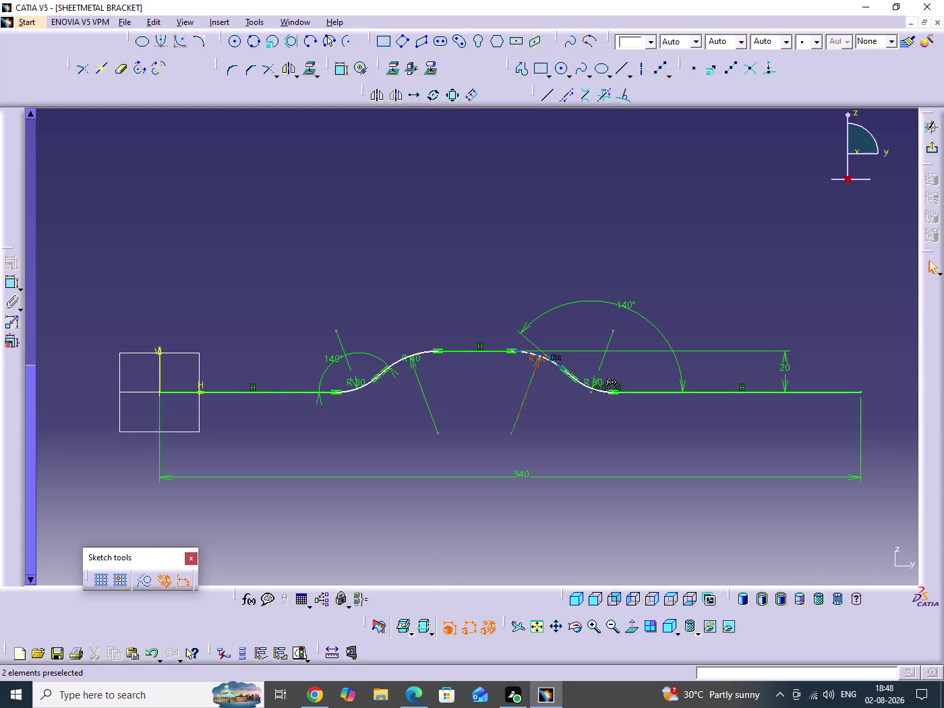
Round the remaining upper corner with R40.
click(480, 421)
scroll(down, 3)
middle_drag(508, 408, 508, 369)
click(507, 409)
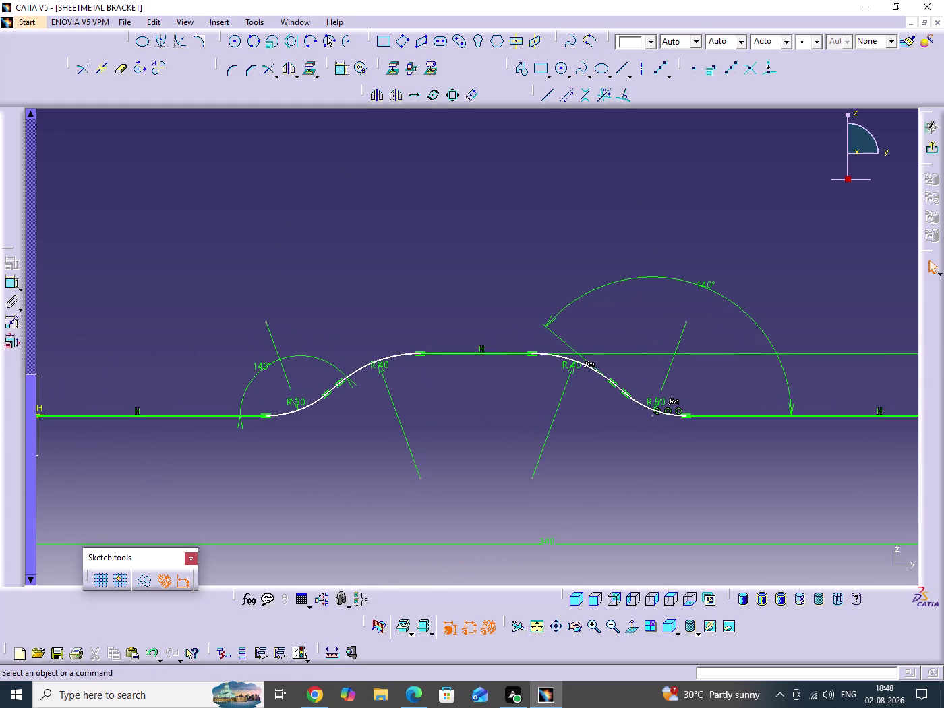
middle_drag(469, 408, 487, 370)
click(499, 374)
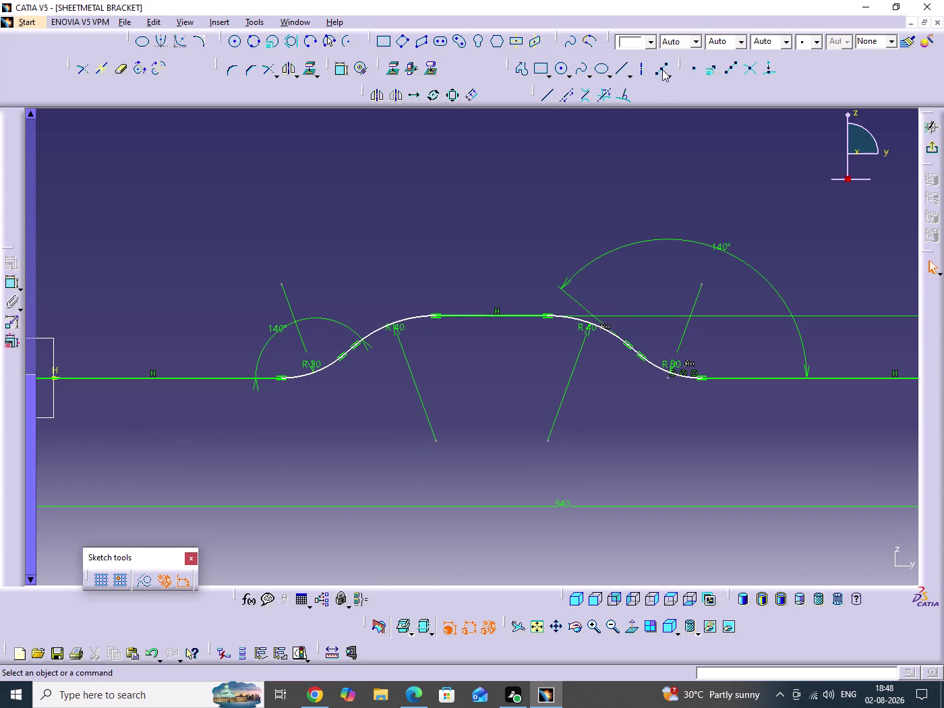
Place one equidistant point on each of the four arcs (two R30, two R40).
double_click(662, 70)
click(328, 367)
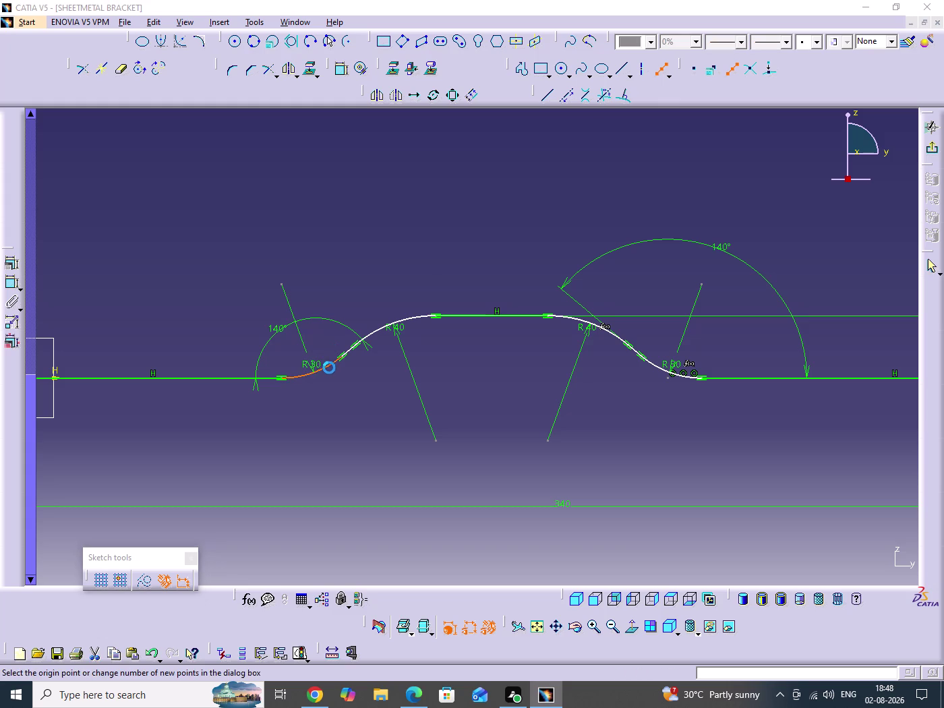
click(702, 335)
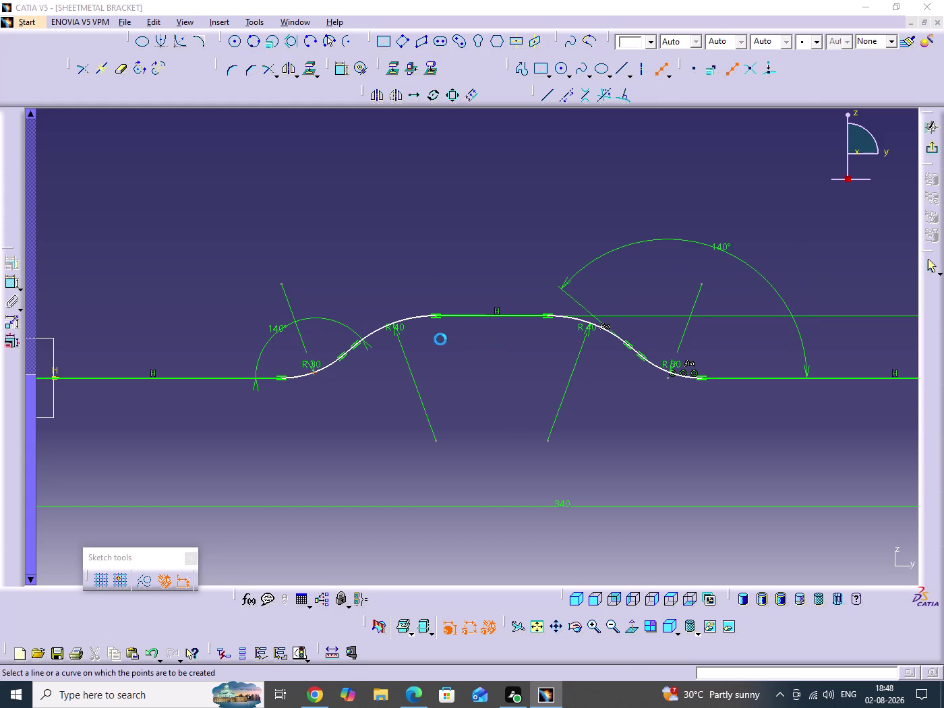
click(414, 319)
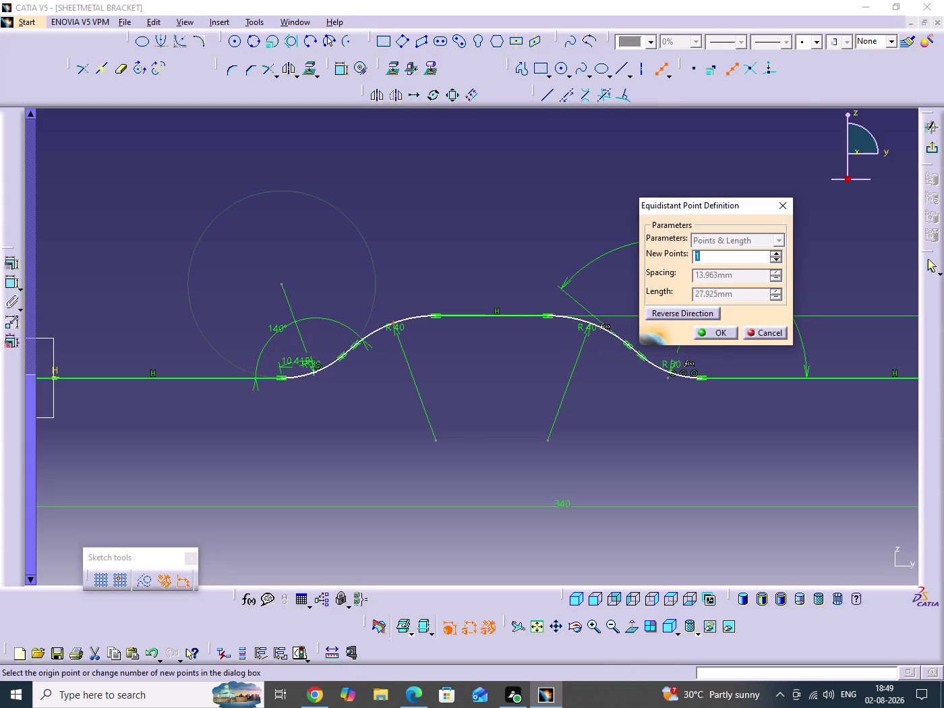
click(716, 335)
click(614, 335)
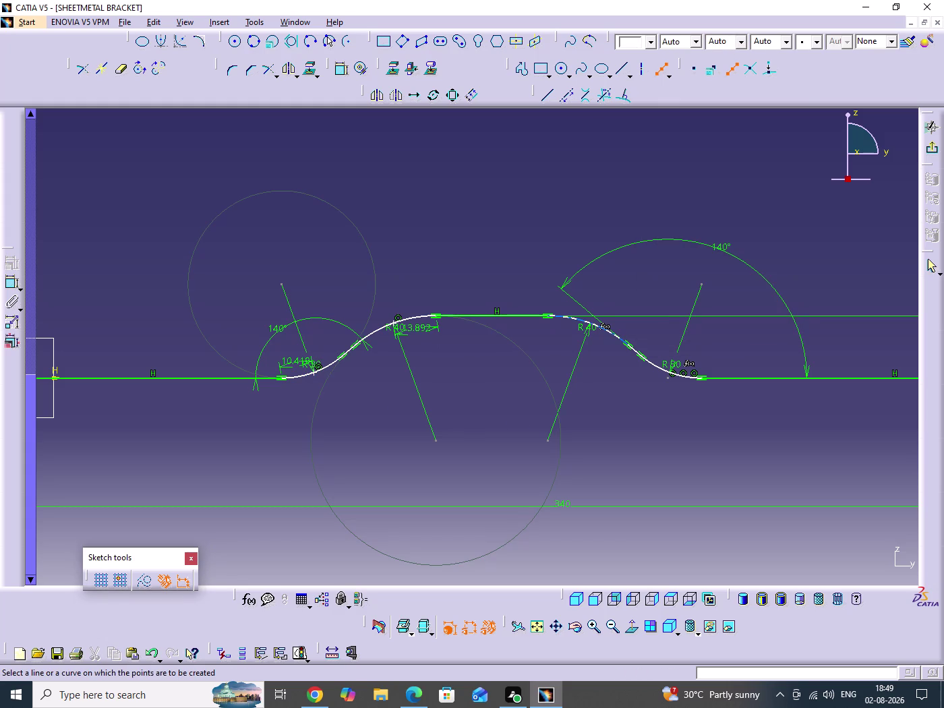
click(724, 336)
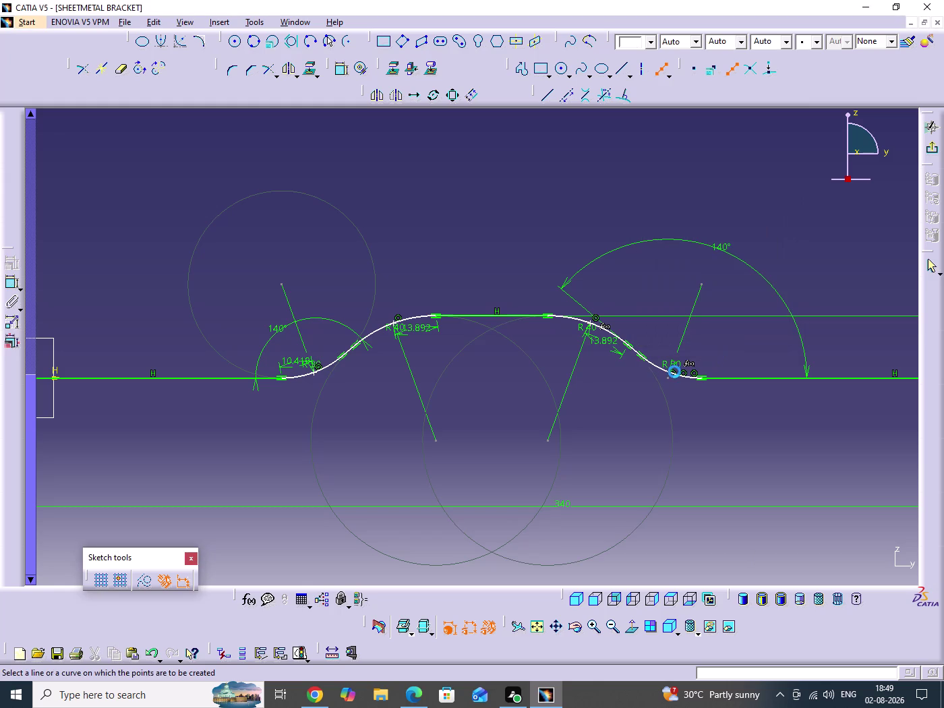
click(653, 366)
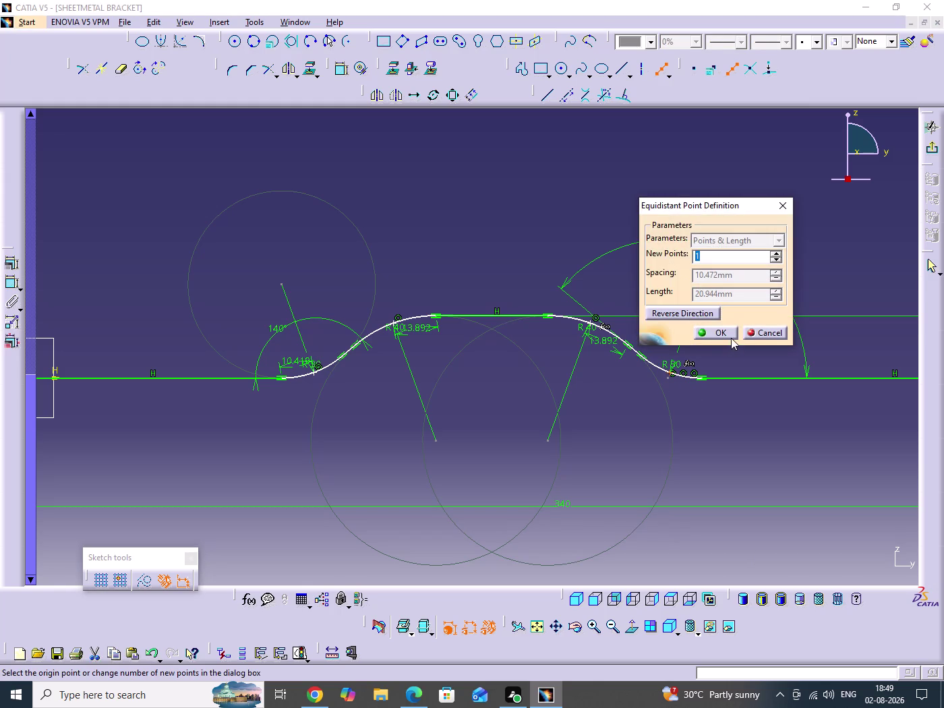
click(730, 338)
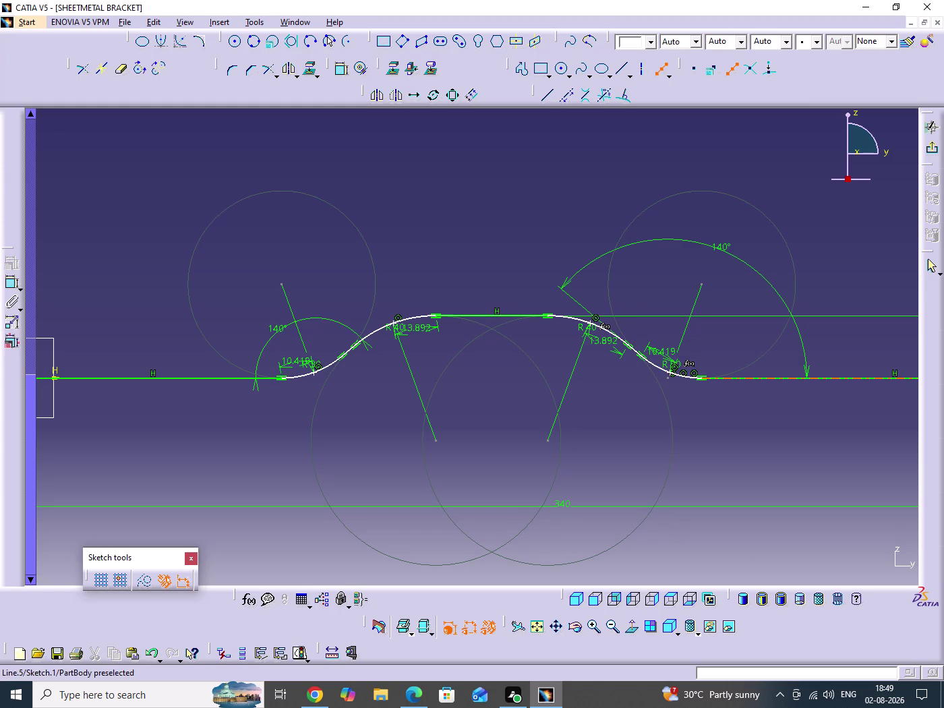
double_click(343, 72)
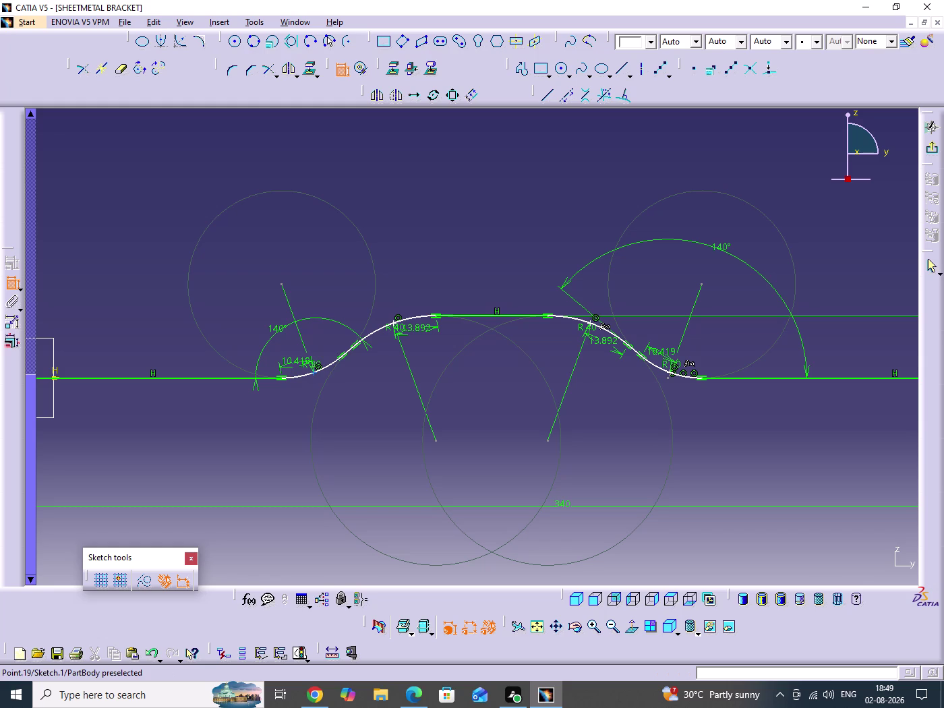
Dimension the origin to the left arc's midpoint and set it to 110 mm.
click(312, 373)
middle_drag(306, 403, 362, 379)
click(66, 330)
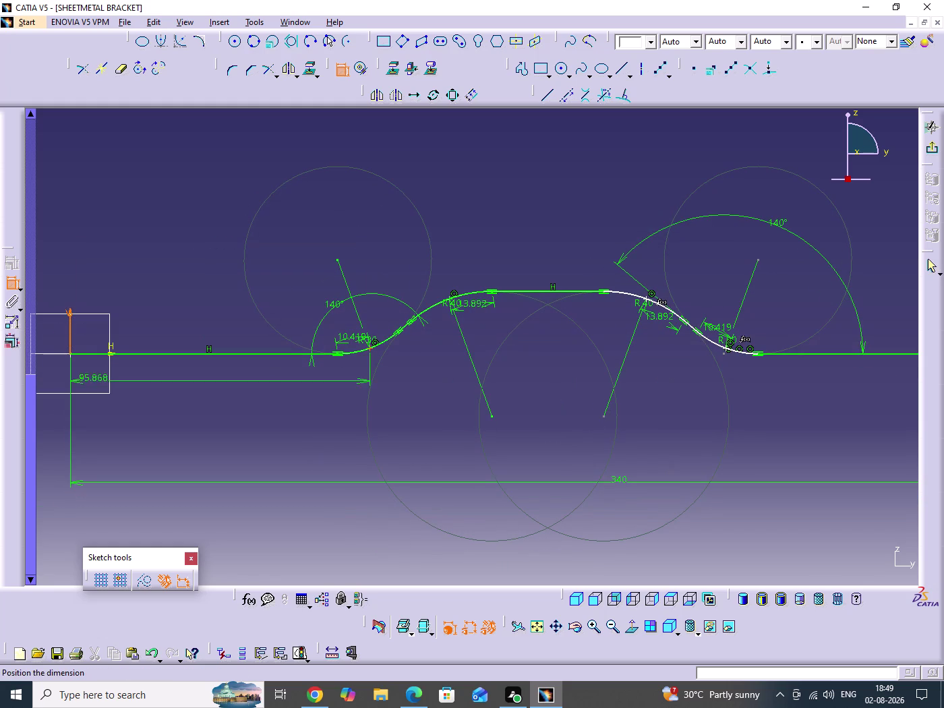
click(183, 403)
double_click(181, 401)
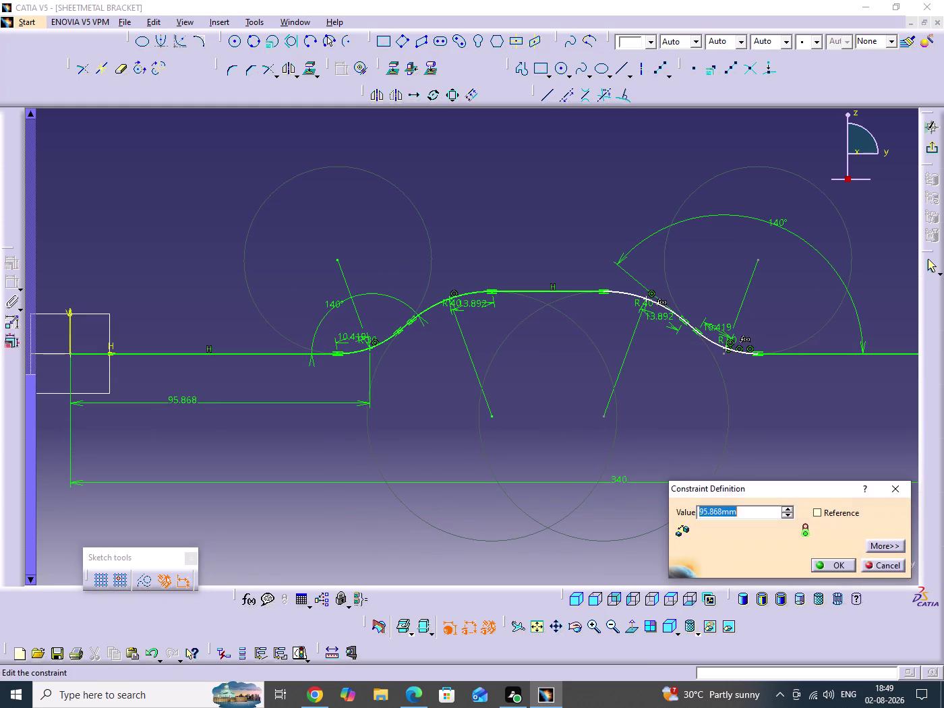
text(110)
key(Return)
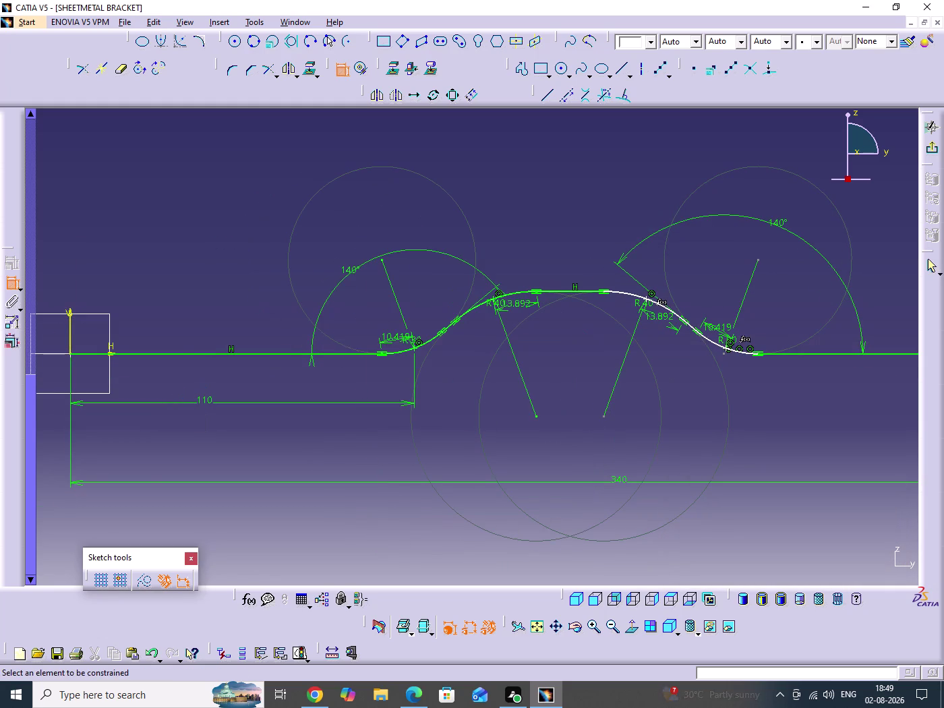
Dimension between the two 40 mm arc midpoints and set the spacing to 70 mm.
middle_drag(496, 370, 369, 375)
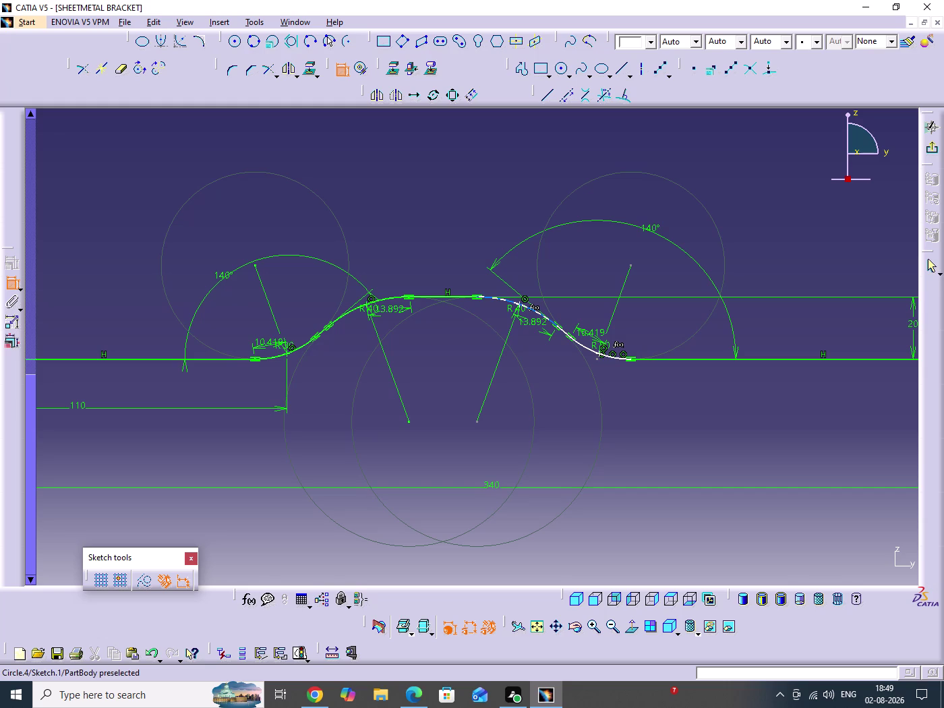
click(519, 305)
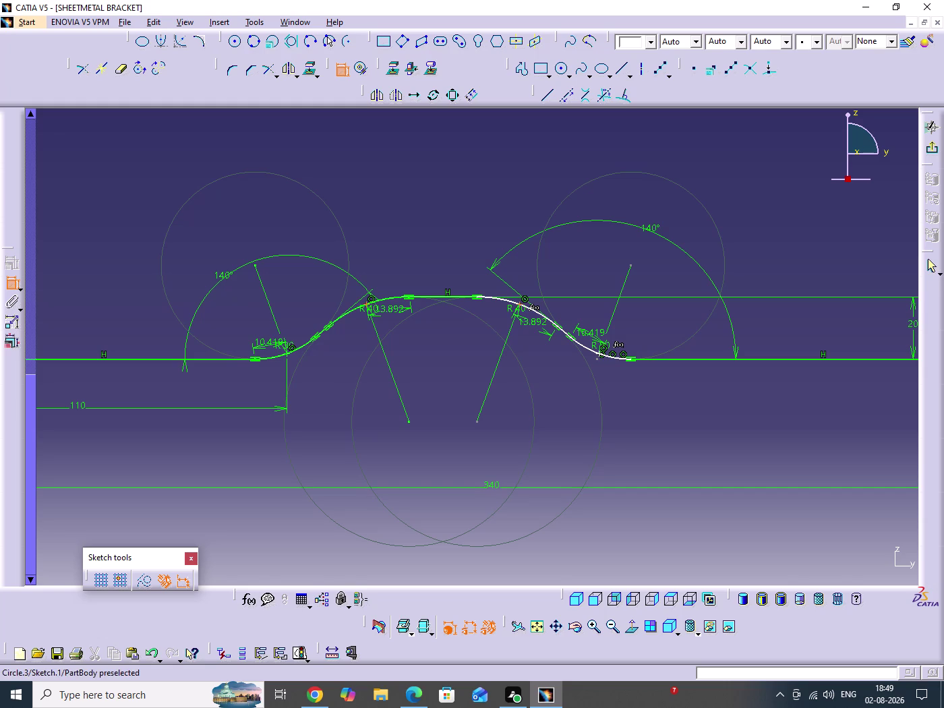
click(367, 303)
click(448, 345)
double_click(452, 343)
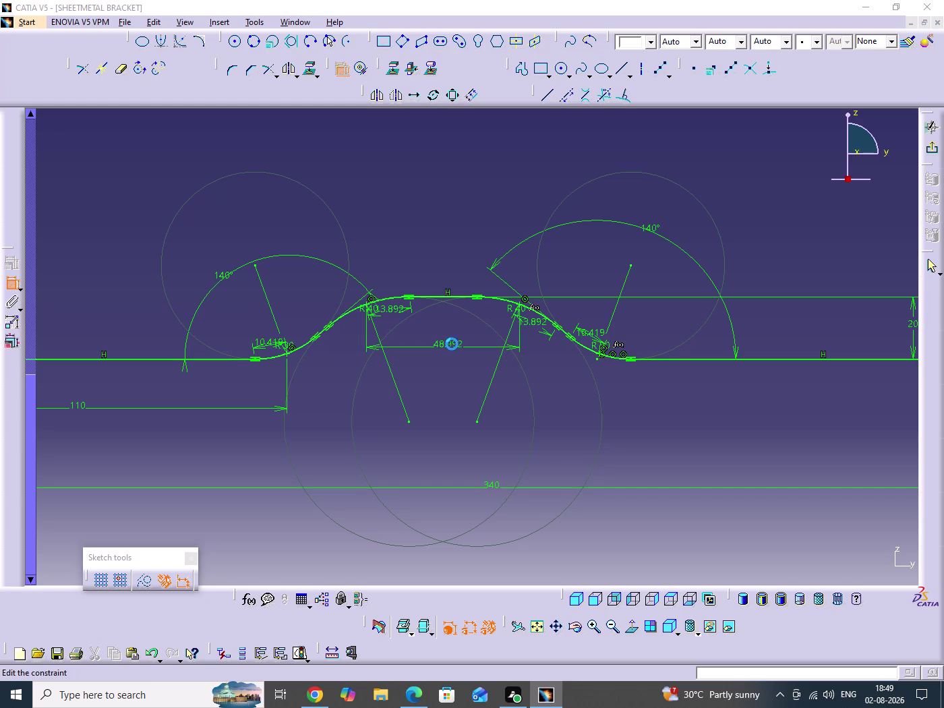
text(70)
key(Return)
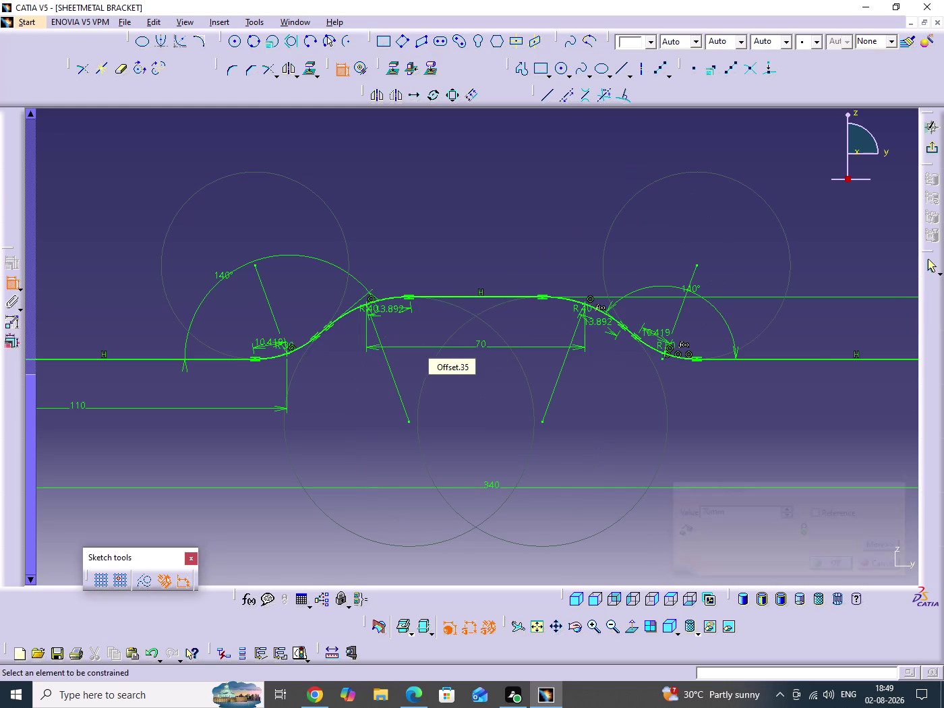
middle_drag(684, 367, 490, 358)
Dimension the right arc midpoint to the profile's right end and change 109.272 to 110.
click(634, 401)
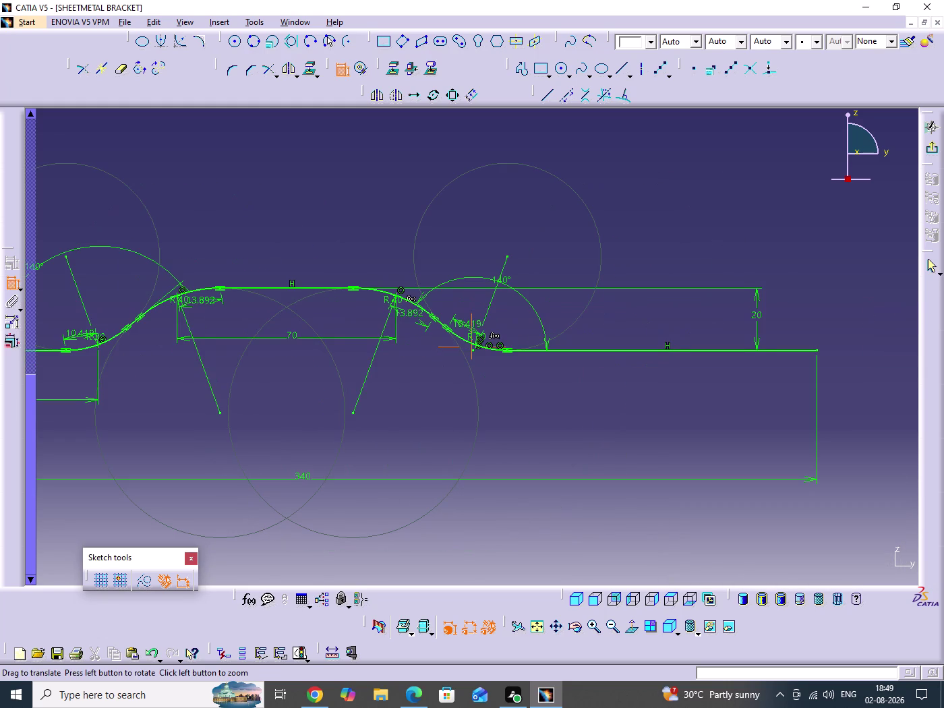
click(814, 351)
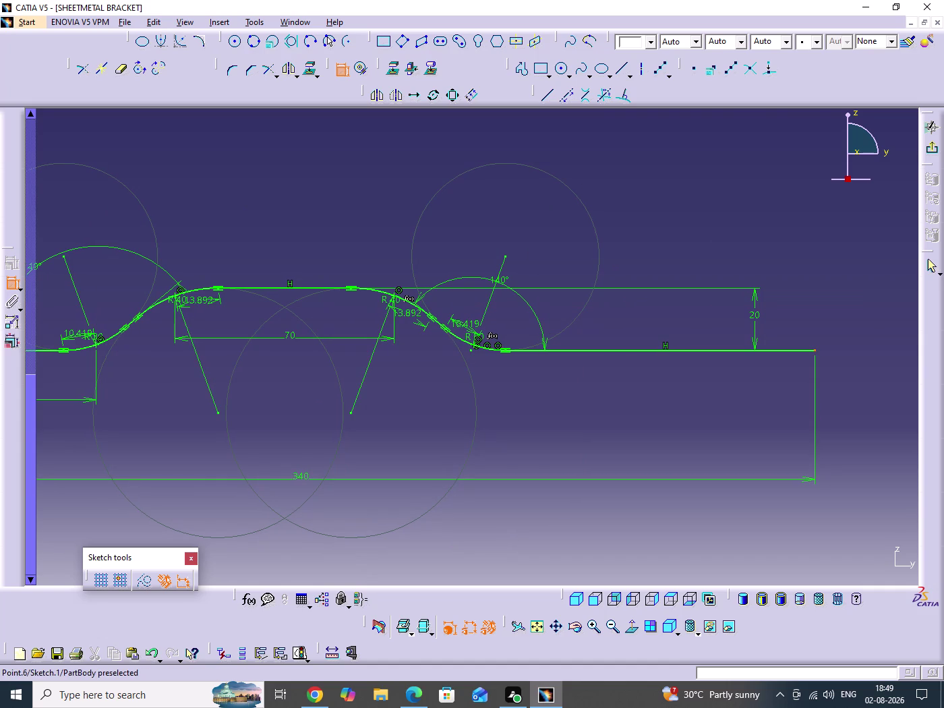
click(473, 346)
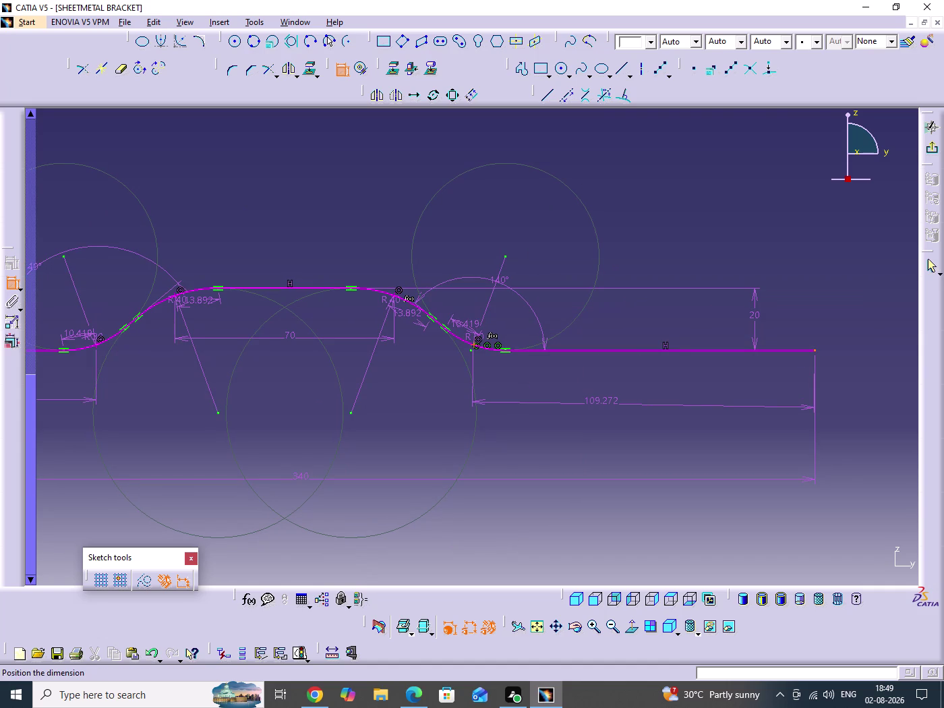
click(604, 402)
middle_drag(376, 355, 431, 361)
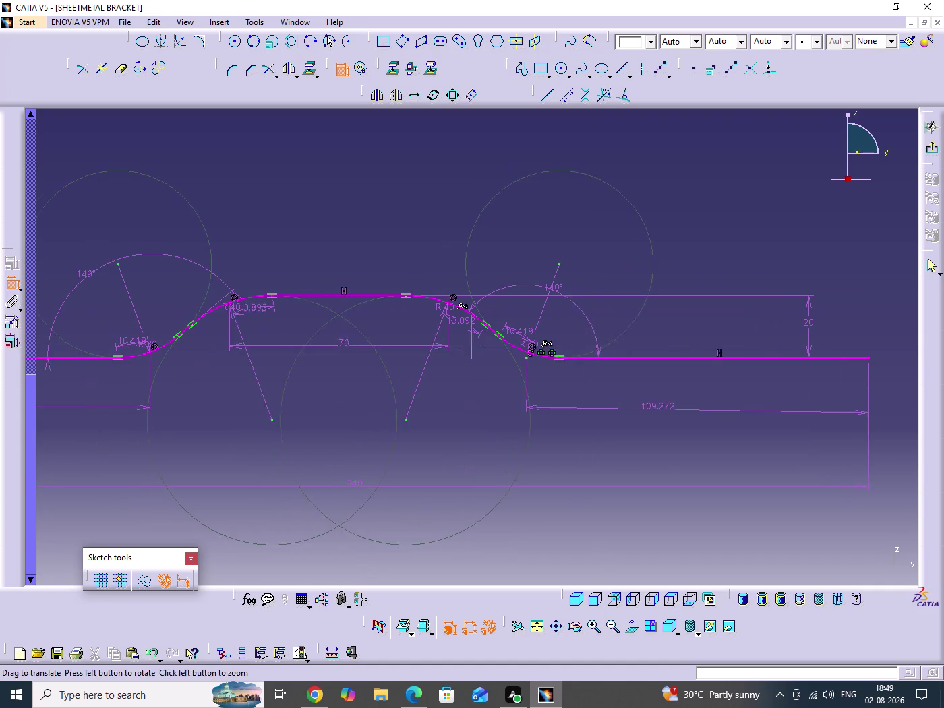
middle_drag(430, 361, 442, 358)
click(342, 72)
click(414, 209)
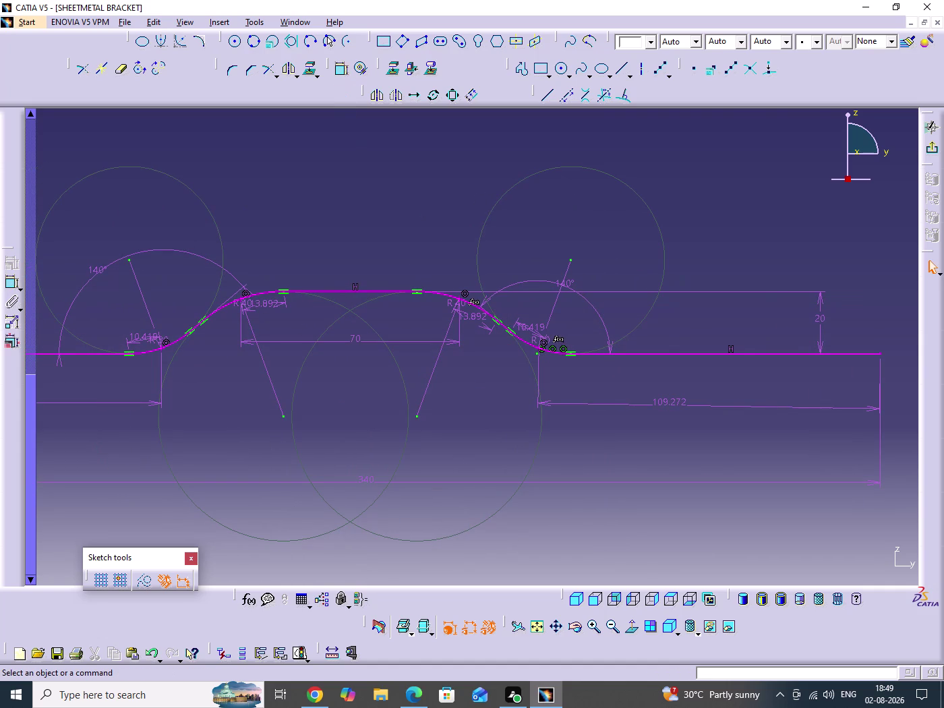
right_click(349, 344)
click(387, 525)
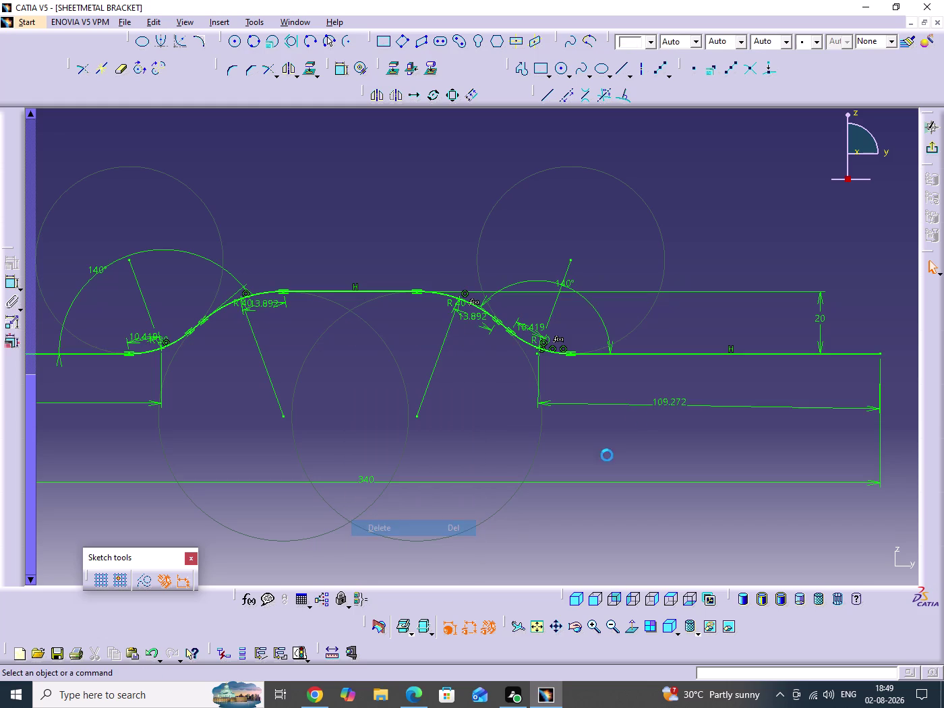
double_click(660, 402)
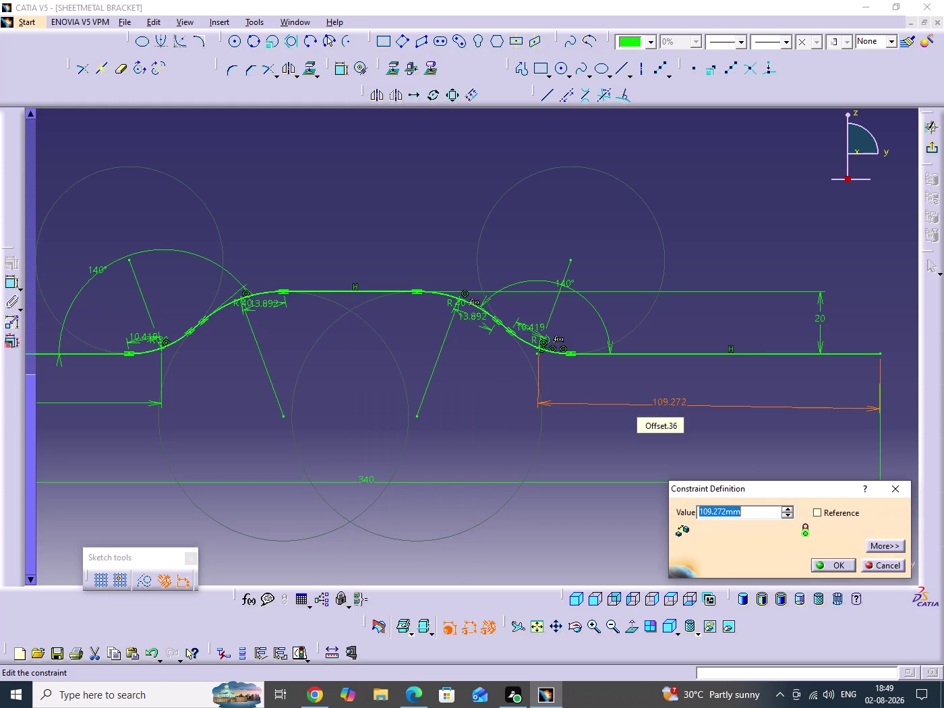
text(110)
key(Return)
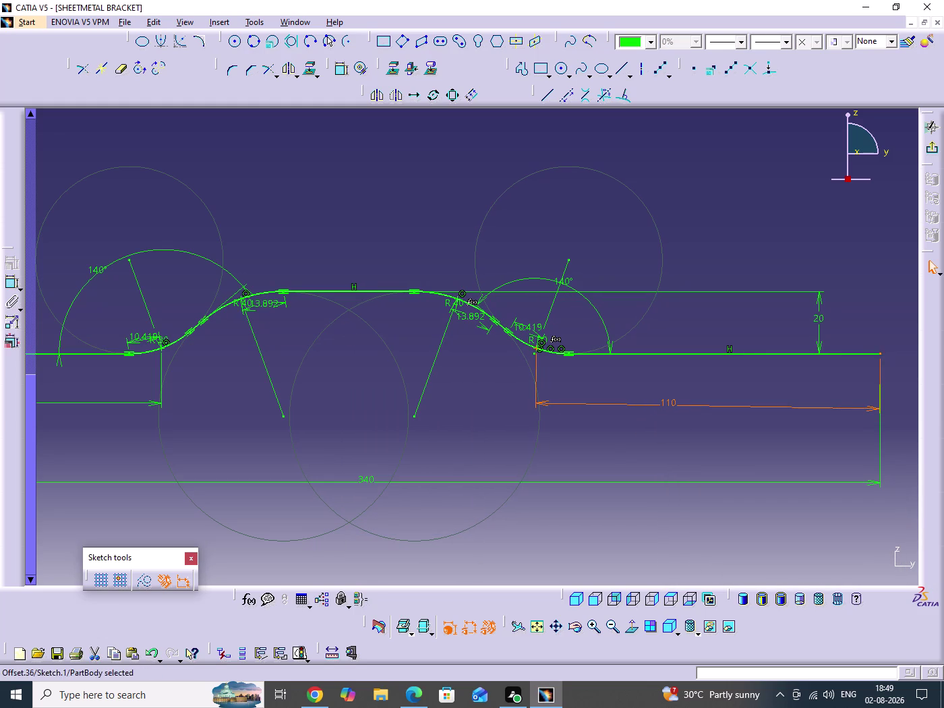
Add a horizontally measured dimension from the right line end to the vertical line.
click(468, 430)
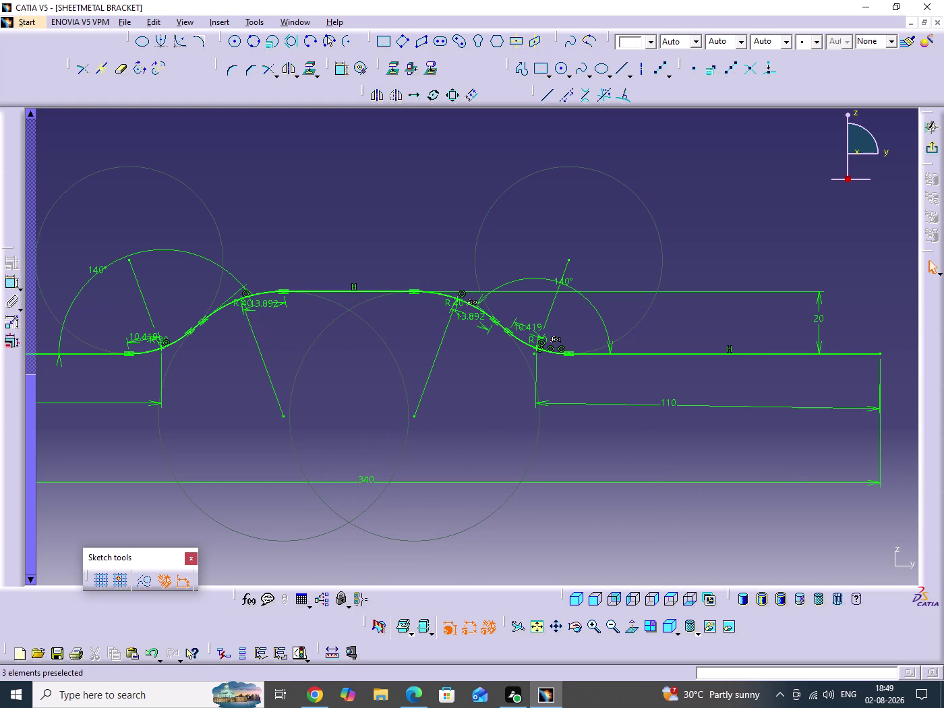
right_click(667, 401)
click(713, 588)
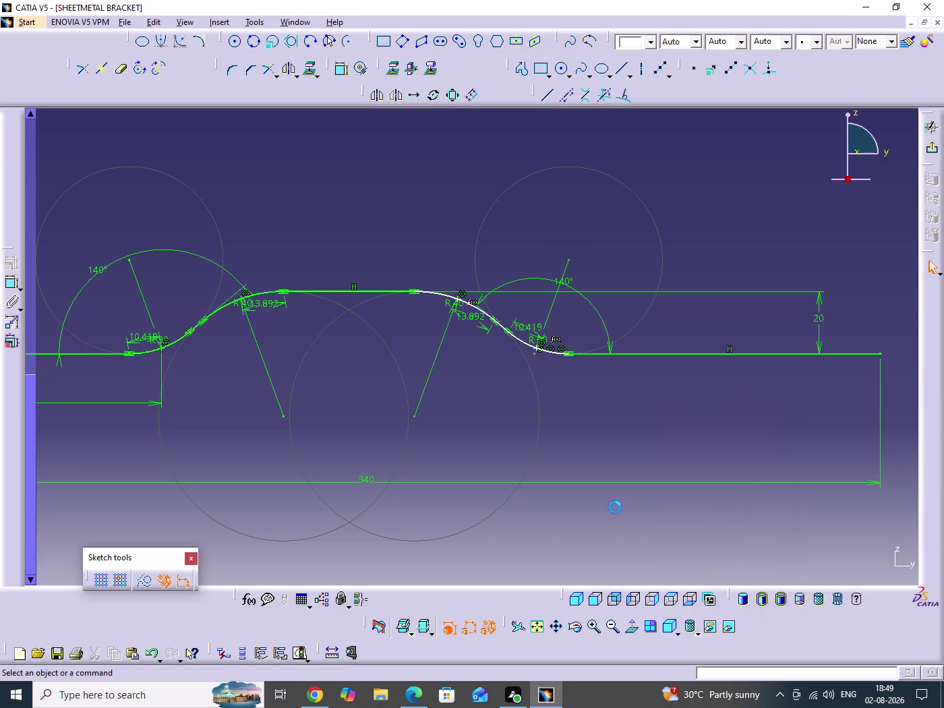
click(604, 444)
click(341, 75)
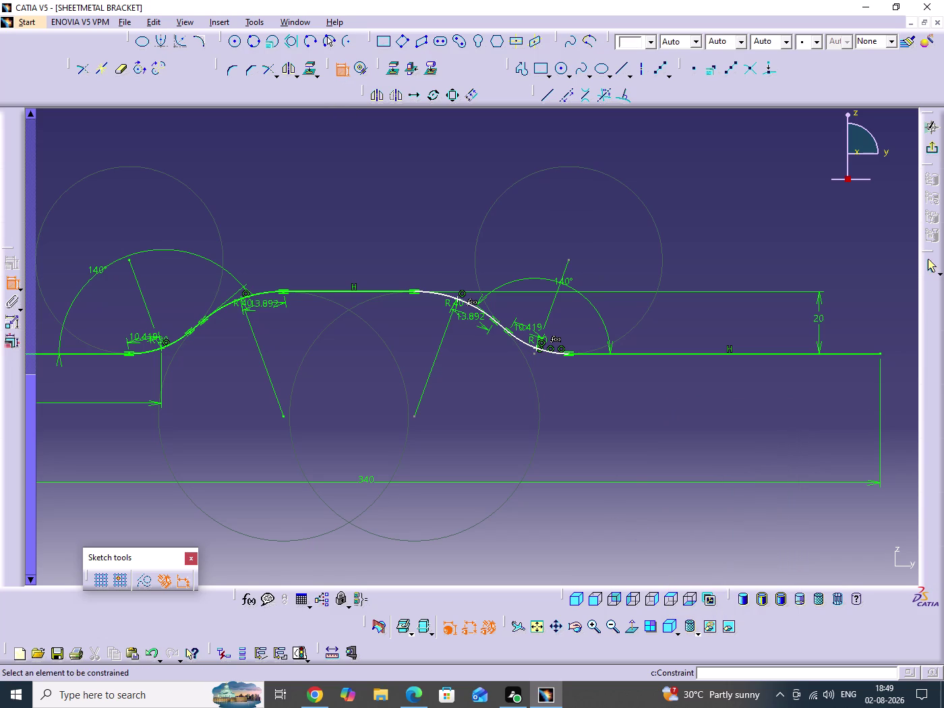
click(536, 349)
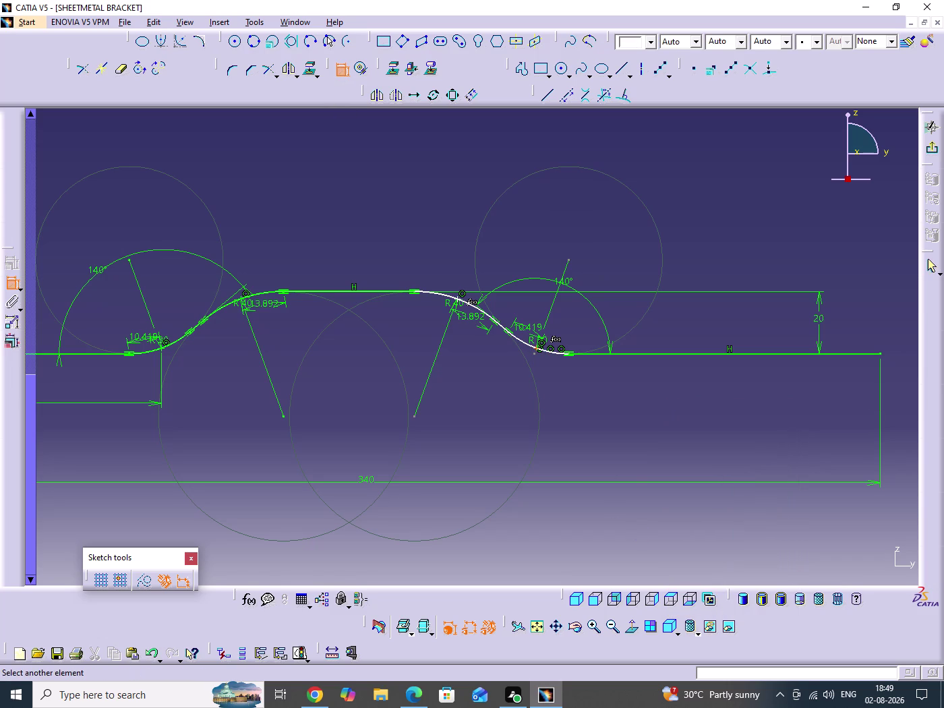
click(879, 353)
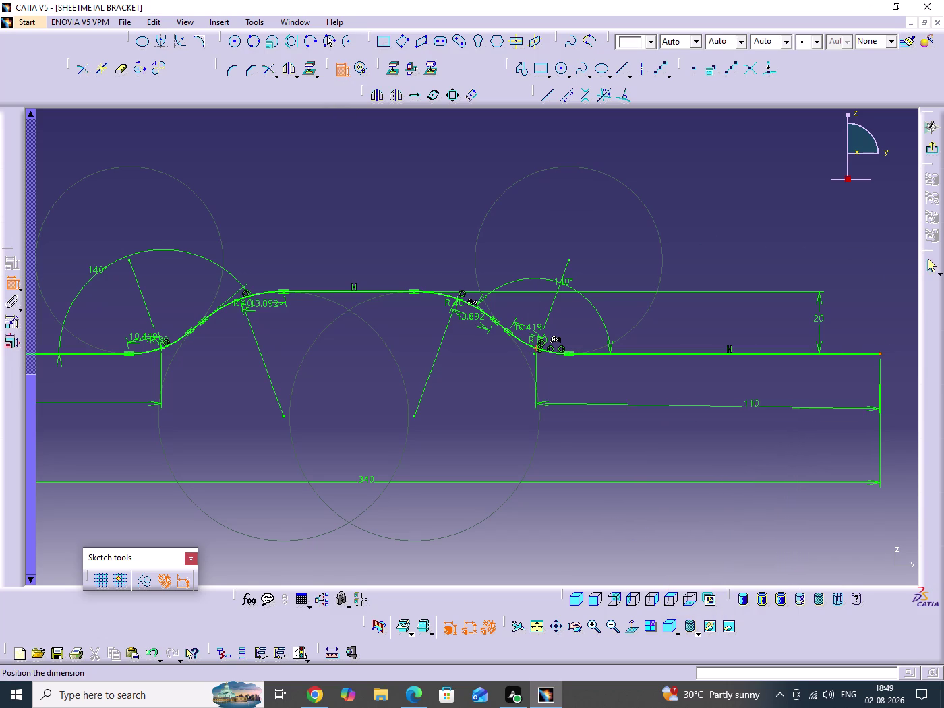
right_click(713, 395)
click(761, 434)
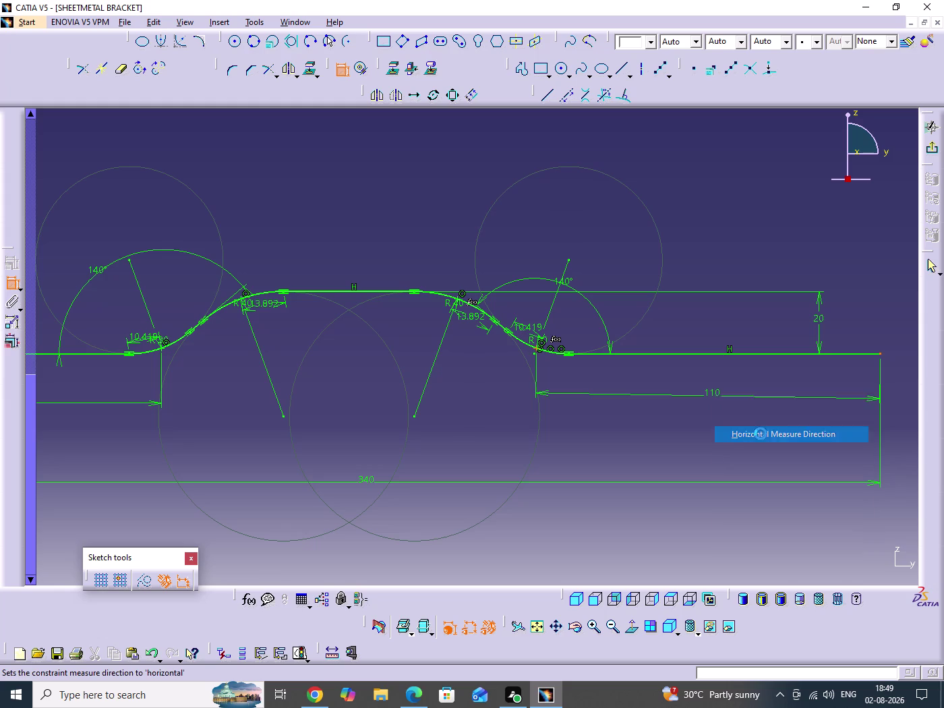
click(724, 407)
Set the horizontal dimension to 110 and fit the profile into view.
double_click(724, 404)
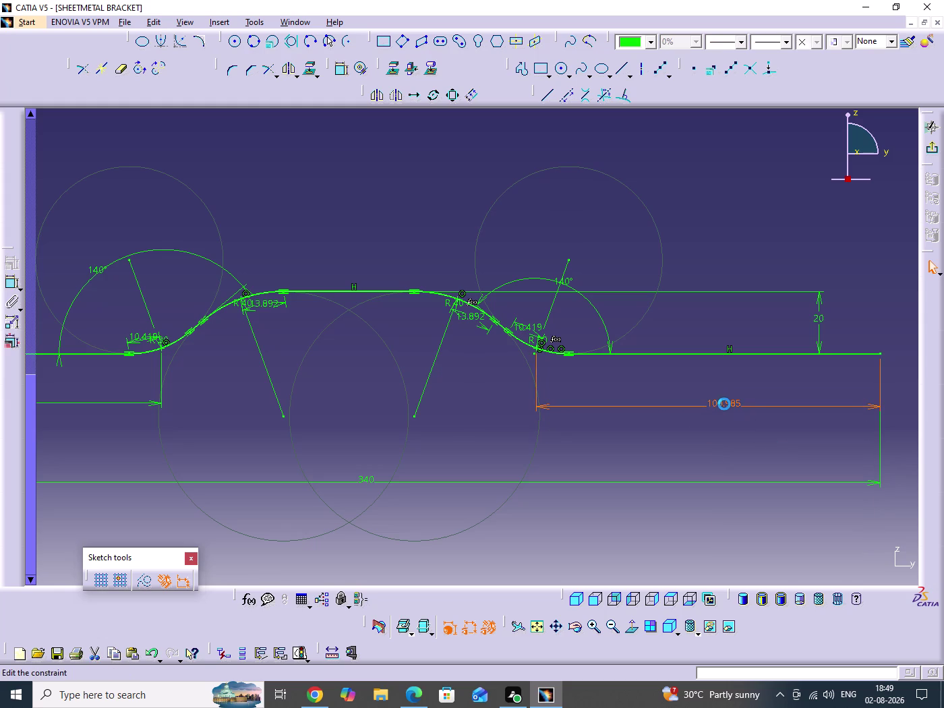
text(110)
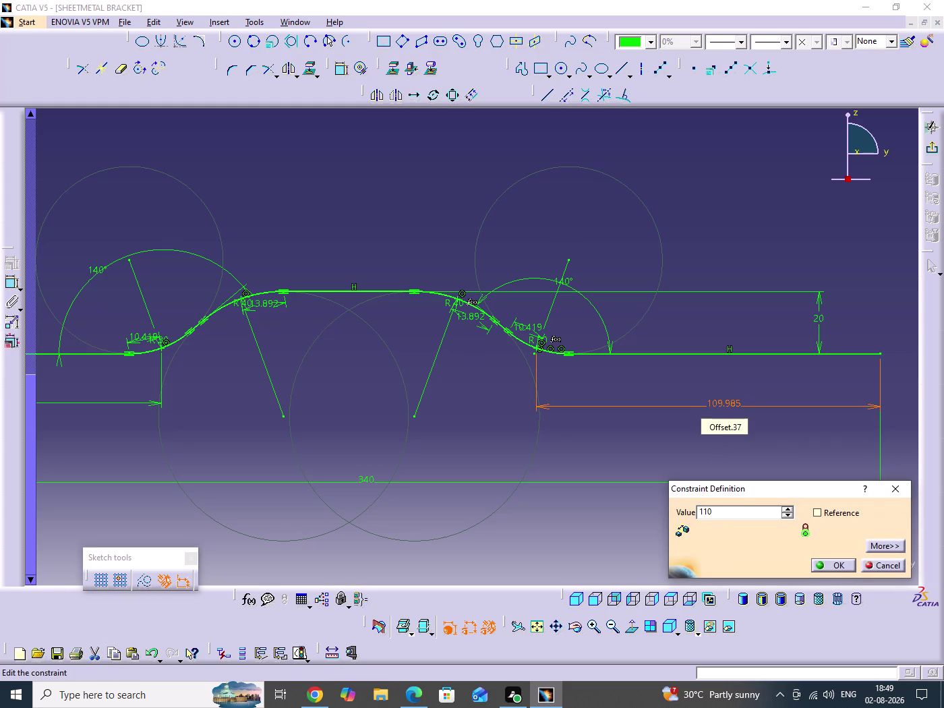
key(Return)
click(497, 417)
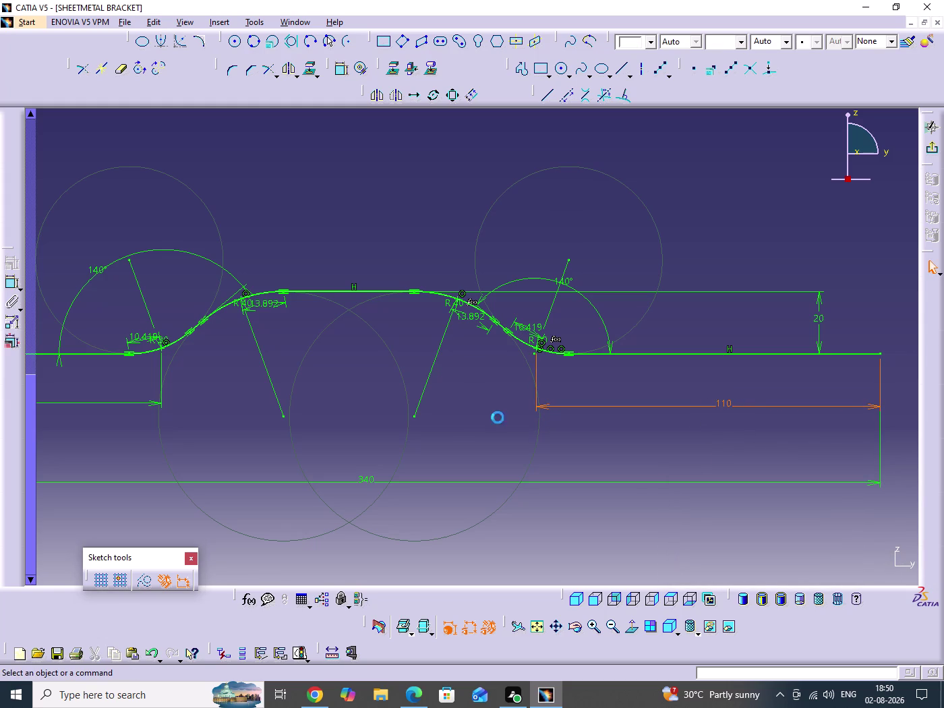
middle_drag(499, 394, 505, 426)
click(499, 394)
middle_drag(439, 448, 567, 465)
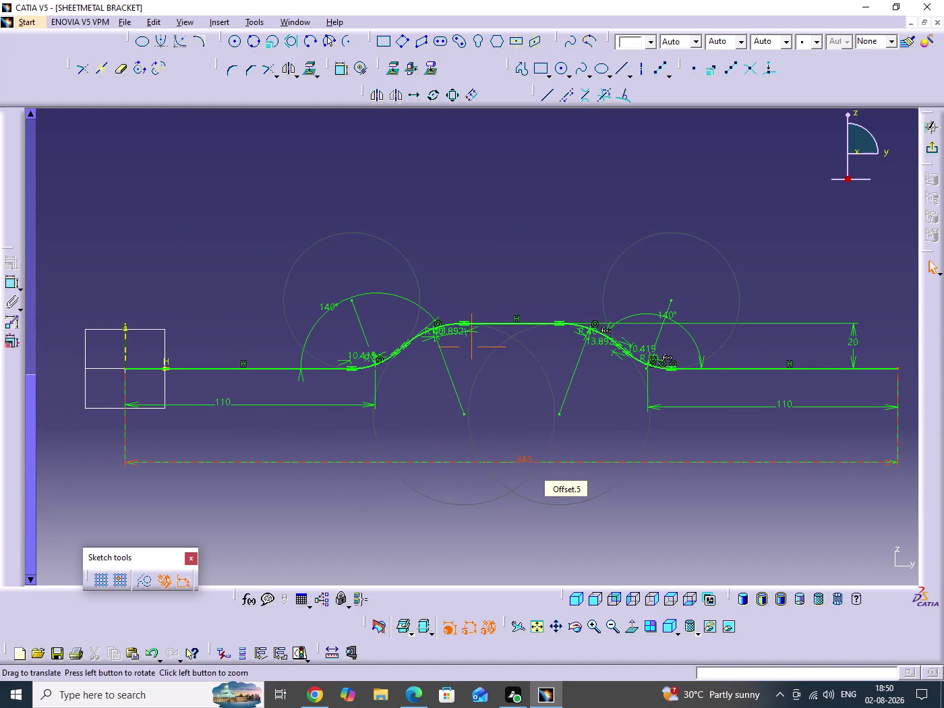
middle_drag(568, 465, 562, 455)
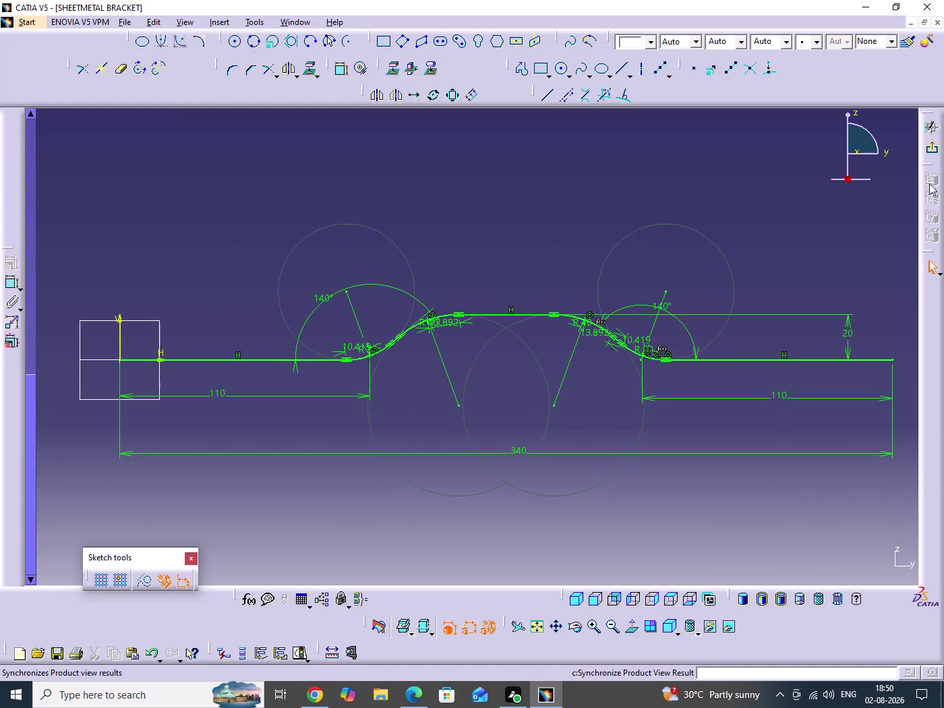
click(931, 150)
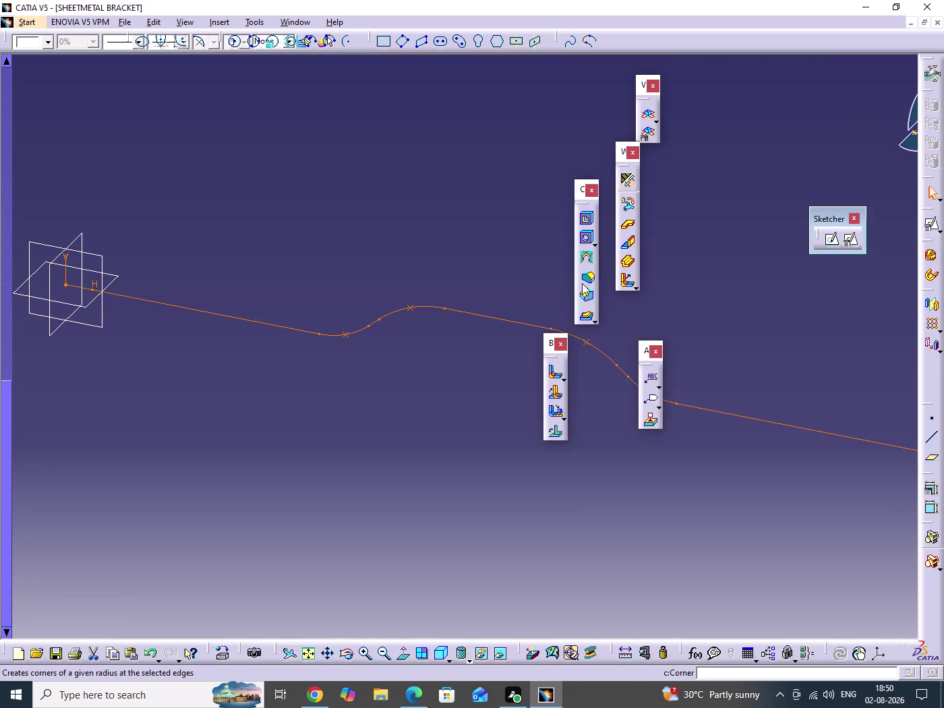
click(423, 373)
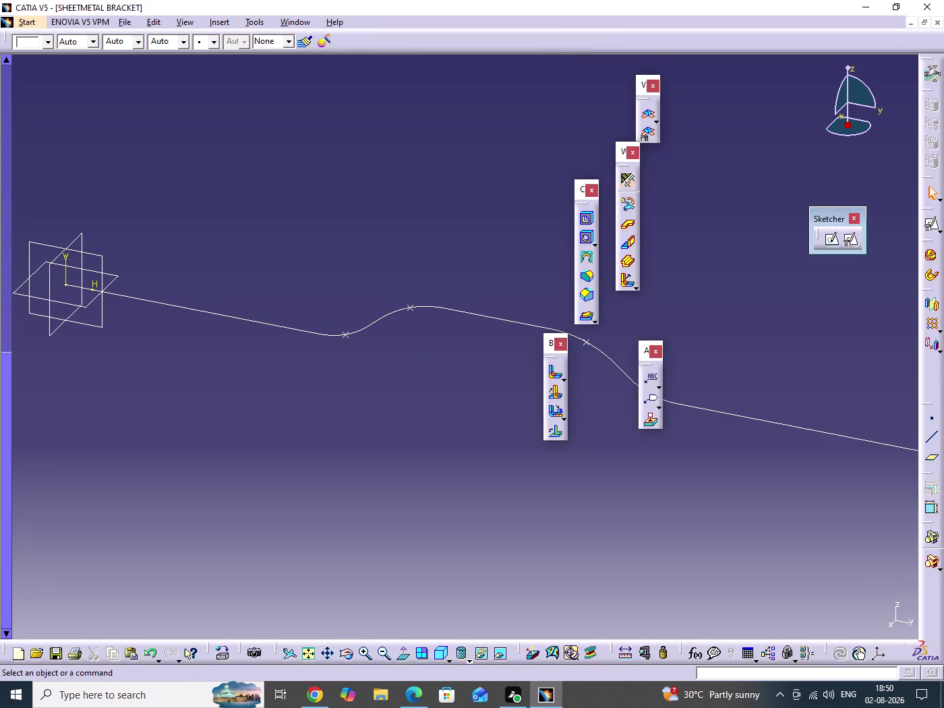
double_click(387, 315)
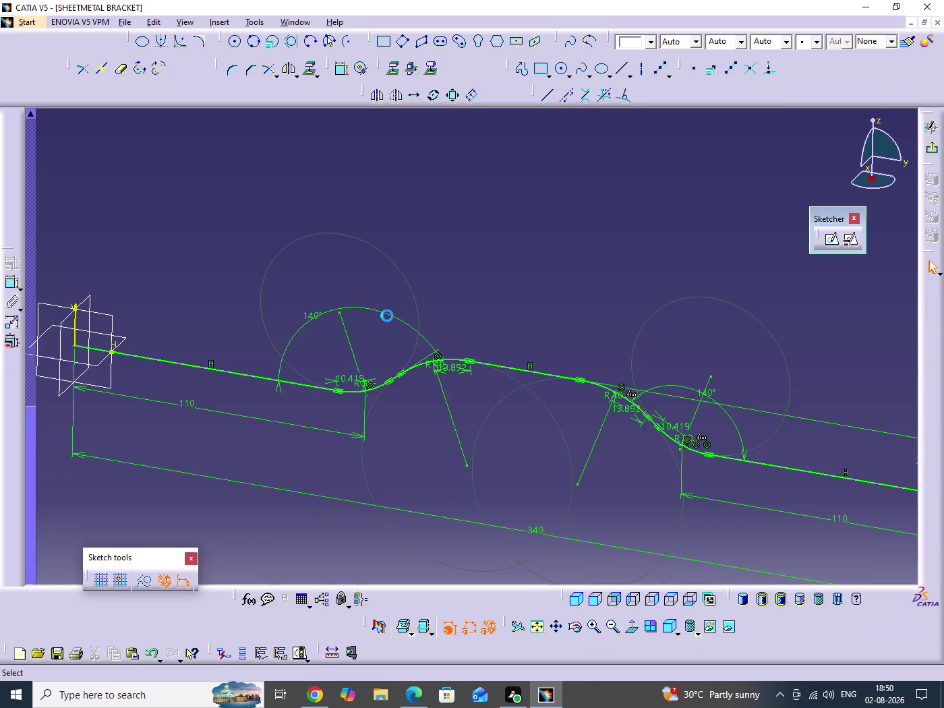
Select the points at the left bends and make them construction elements.
middle_drag(476, 372, 440, 360)
scroll(down, 3)
middle_drag(438, 352, 449, 292)
click(438, 352)
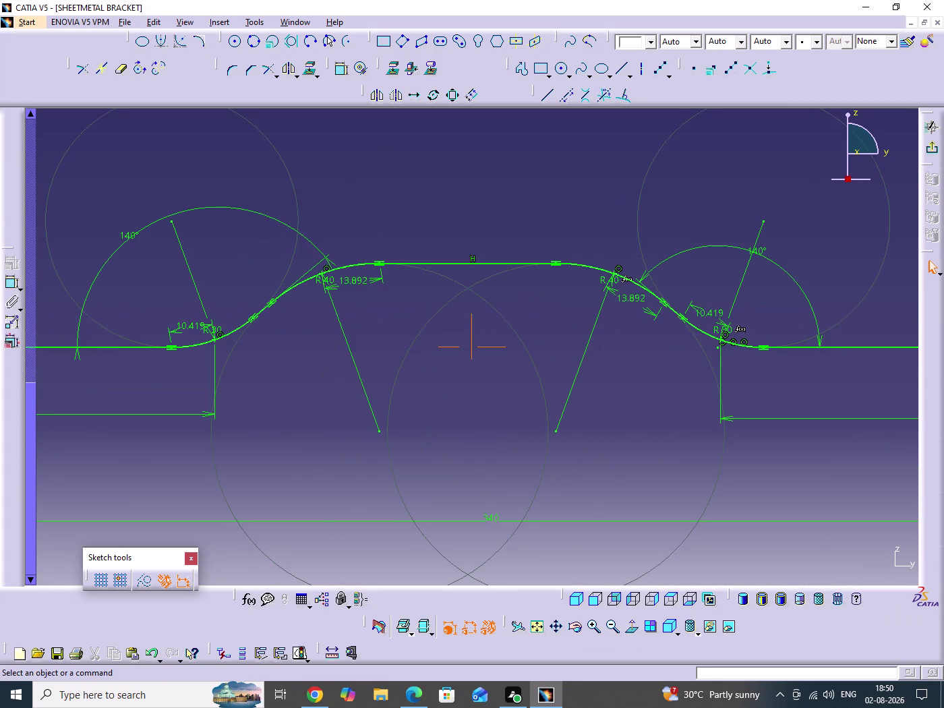
middle_drag(314, 363, 330, 367)
drag(202, 310, 256, 367)
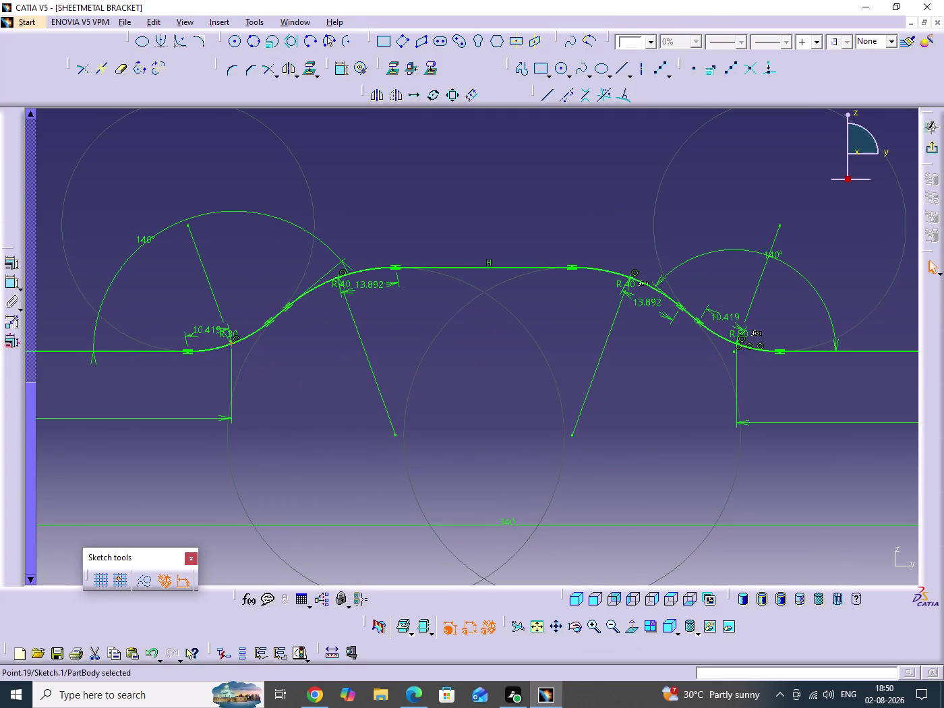
drag(312, 261, 383, 311)
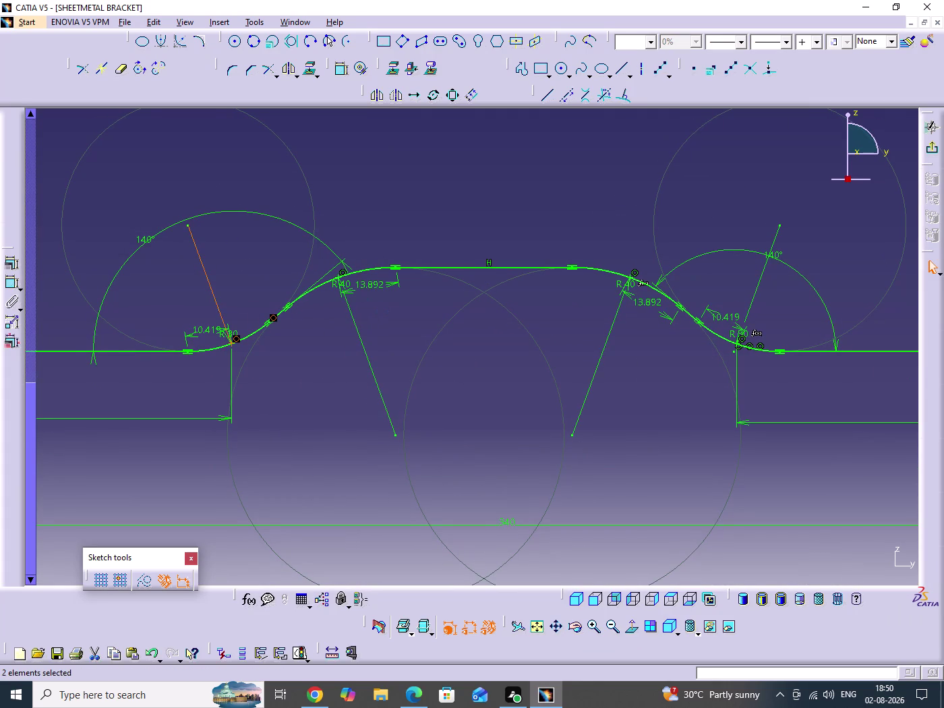
click(144, 583)
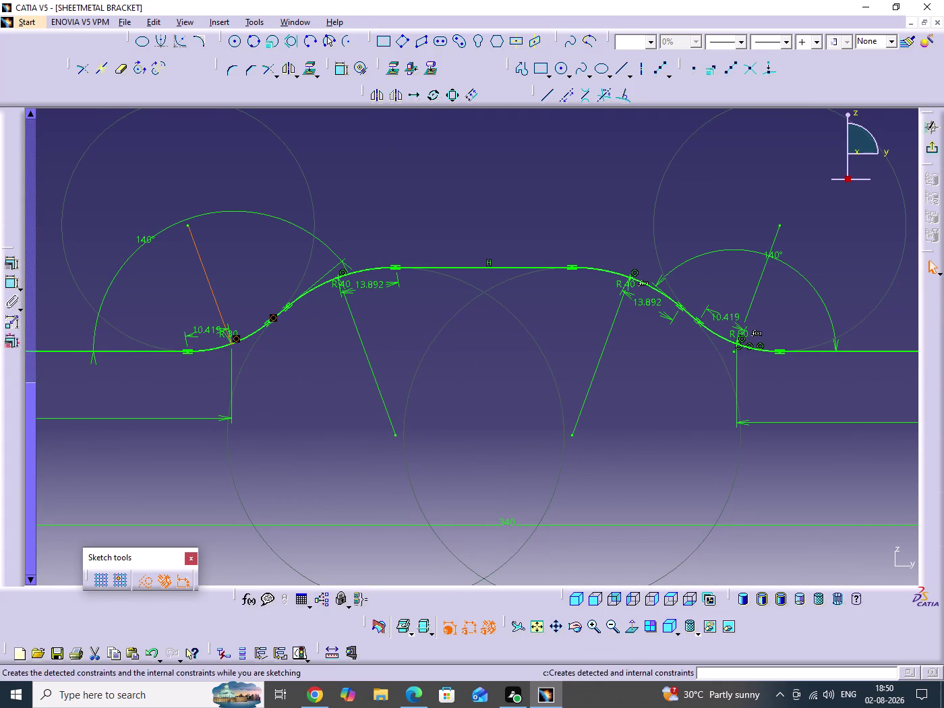
click(475, 407)
drag(314, 256, 350, 288)
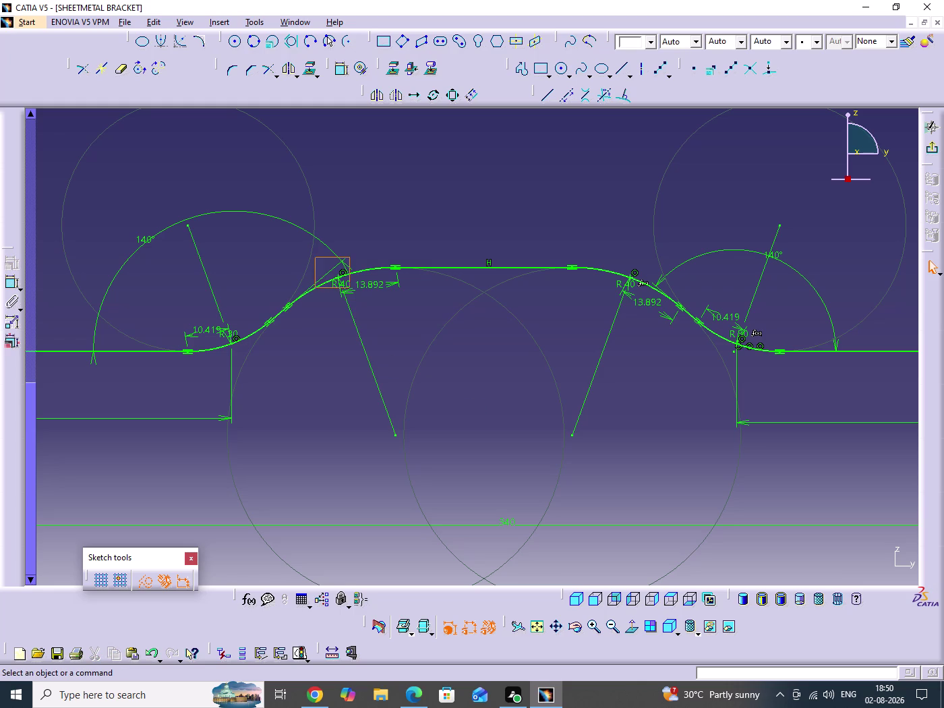
drag(350, 288, 351, 290)
click(145, 579)
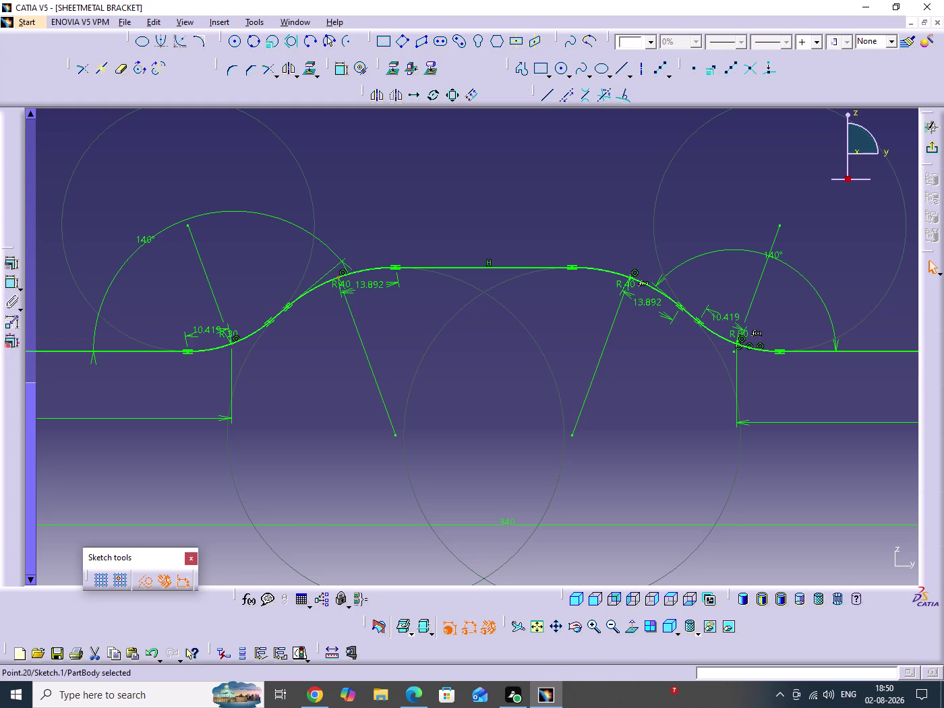
Turn the points at the right bends into construction geometry.
middle_drag(519, 466, 304, 469)
click(440, 411)
drag(424, 242, 436, 315)
click(416, 377)
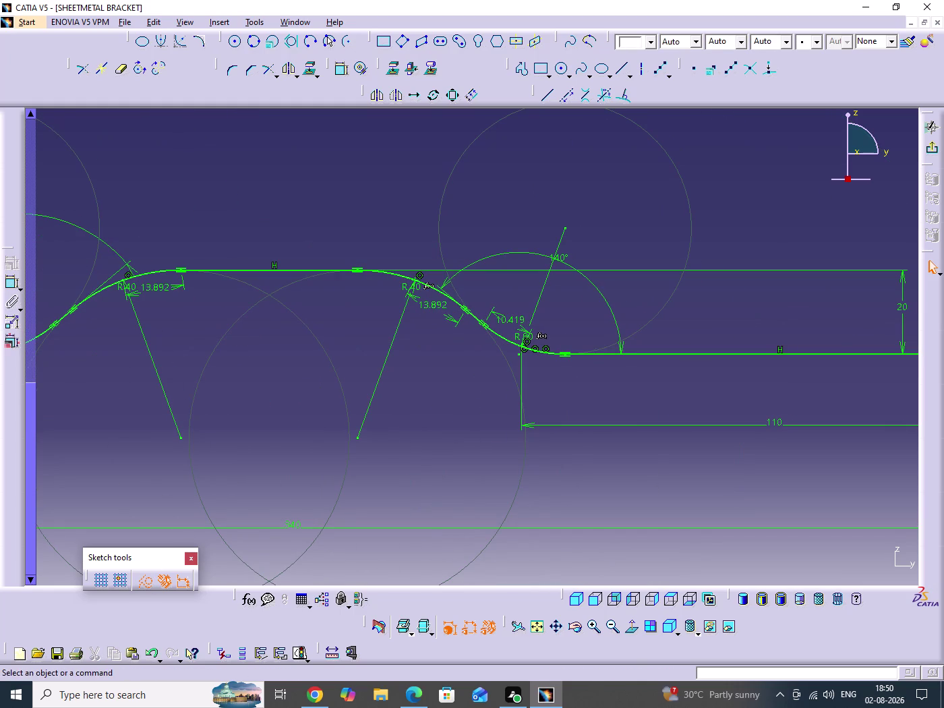
drag(400, 243, 428, 326)
click(149, 579)
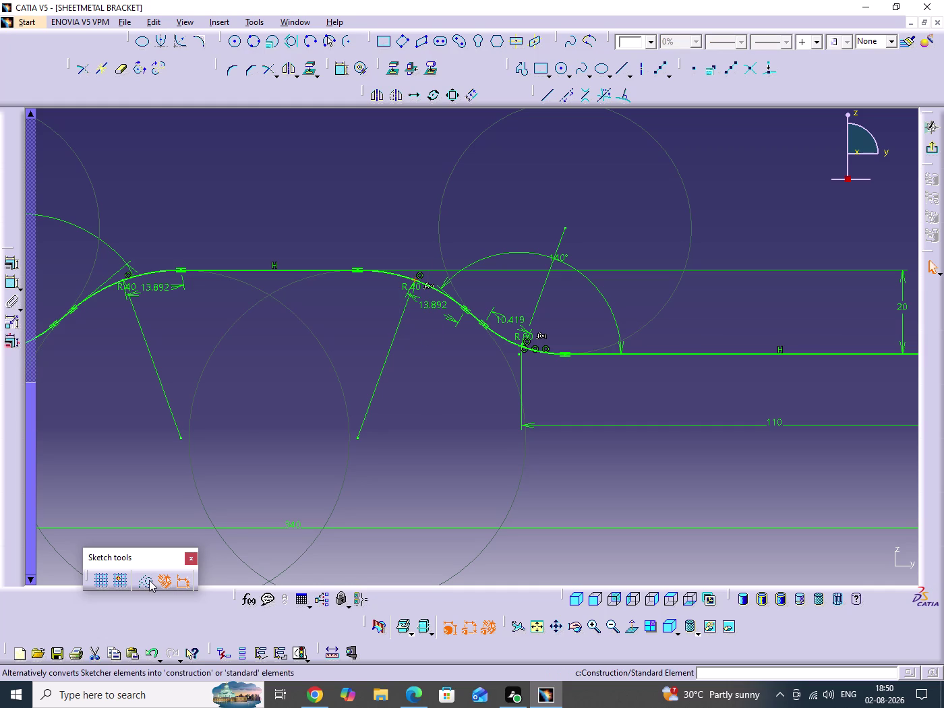
click(575, 528)
click(587, 495)
drag(503, 287, 532, 401)
click(597, 460)
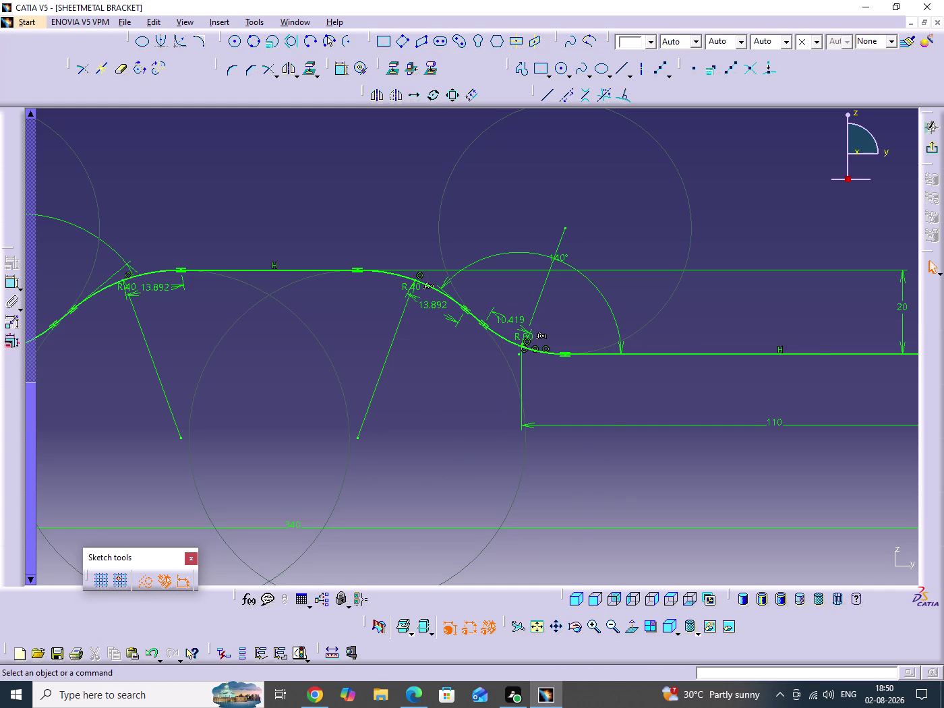
Zoom in on the lower right arc and convert its junction points to construction.
middle_drag(621, 414, 636, 248)
click(621, 414)
middle_drag(629, 416, 499, 477)
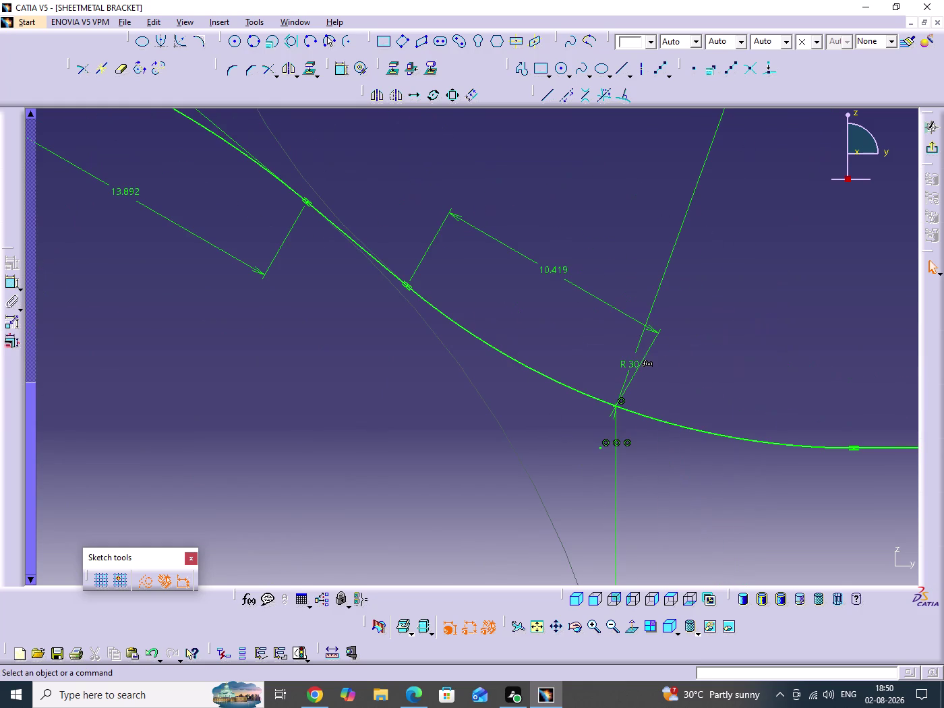
click(145, 580)
click(302, 505)
drag(604, 371, 625, 429)
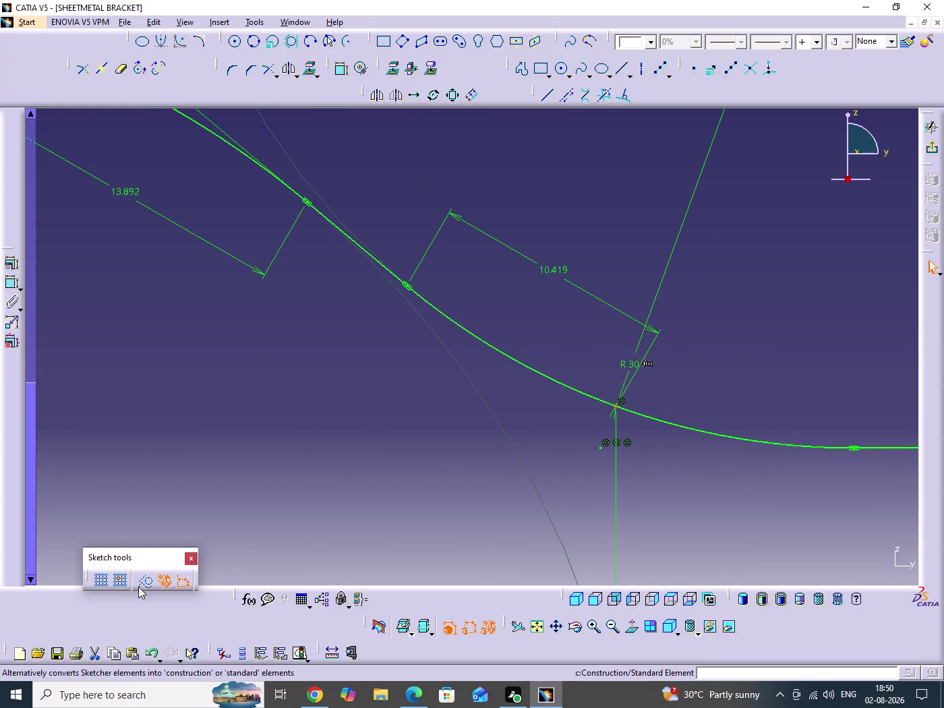
click(140, 585)
click(452, 476)
Check the right bend and exit the sketcher back to the 3D part.
scroll(down, 3)
middle_drag(513, 352, 477, 482)
click(514, 352)
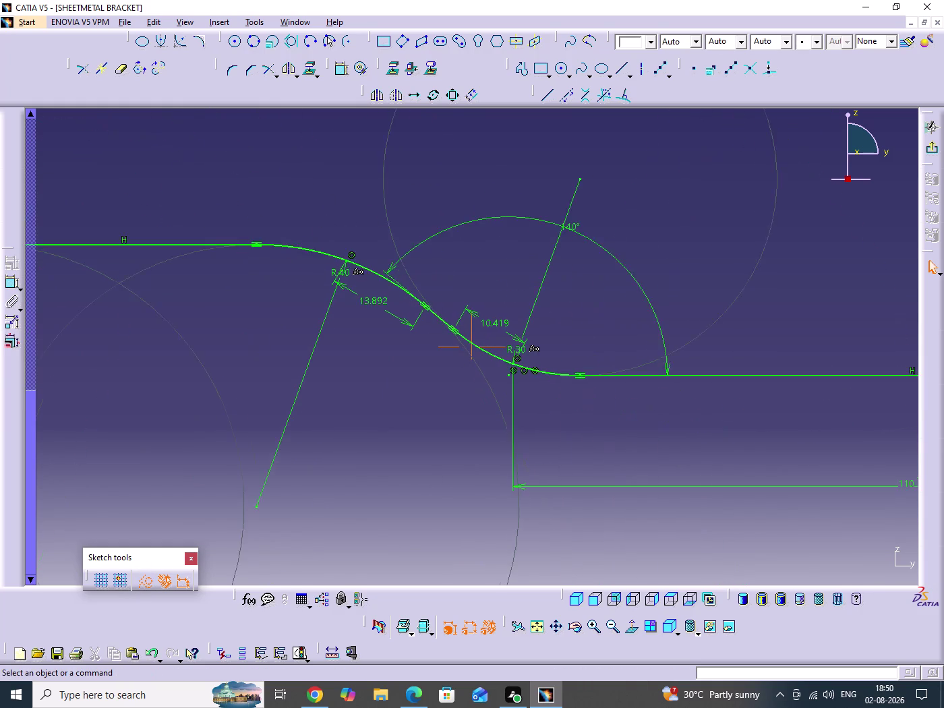
middle_drag(478, 482, 473, 481)
middle_drag(352, 354, 354, 245)
click(353, 326)
middle_drag(369, 279, 523, 454)
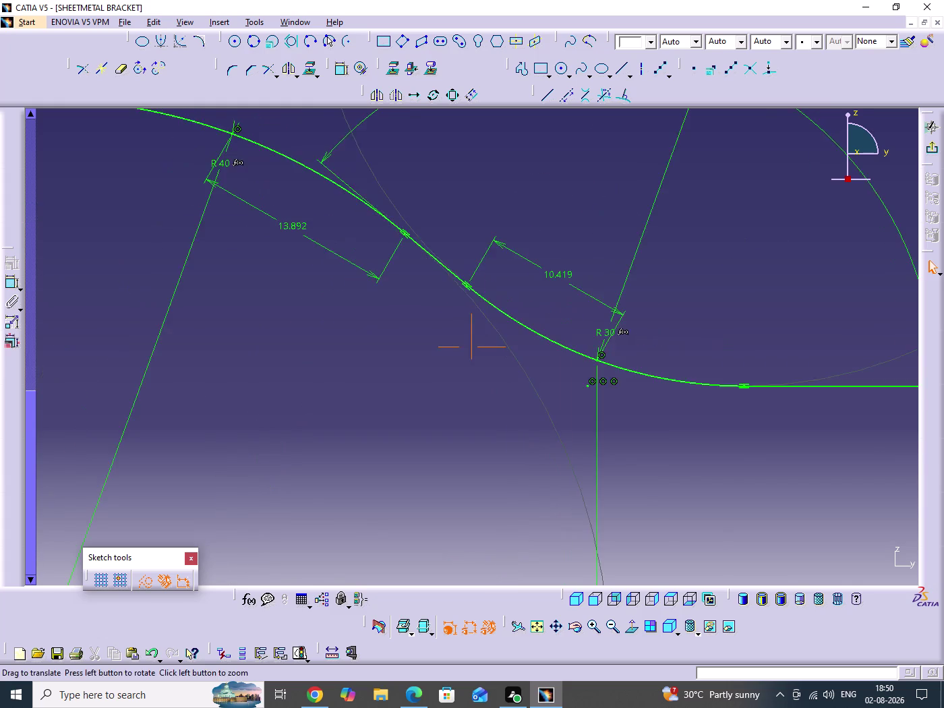
middle_drag(523, 454, 525, 459)
click(426, 477)
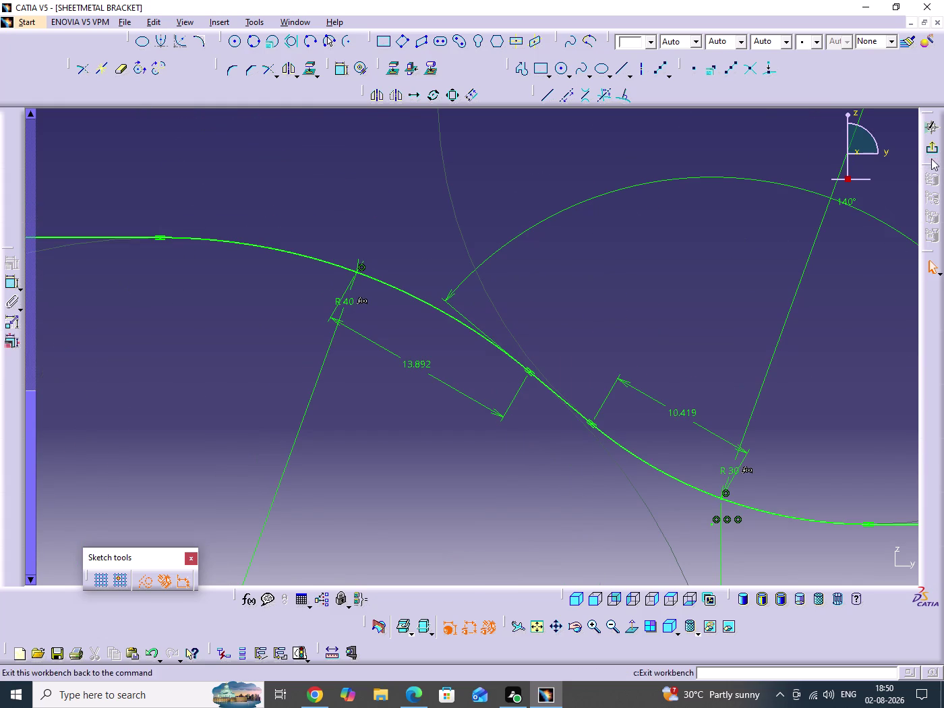
click(933, 153)
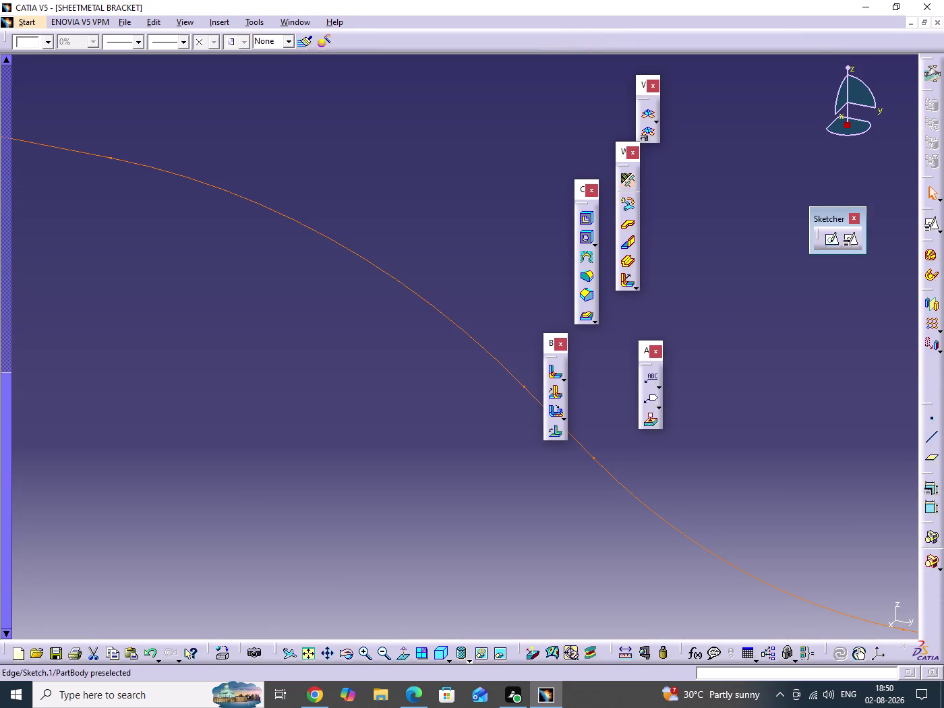
Start extruding Sketch.1 with mirrored extent and Vertex.1 as fixed geometry.
middle_drag(399, 268, 418, 491)
click(400, 269)
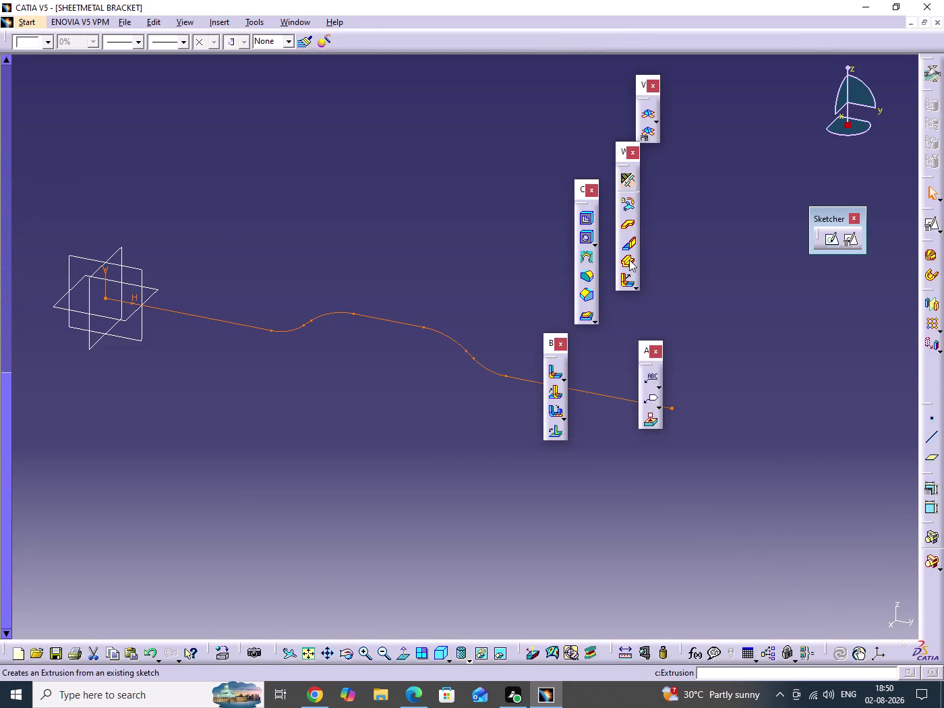
click(629, 260)
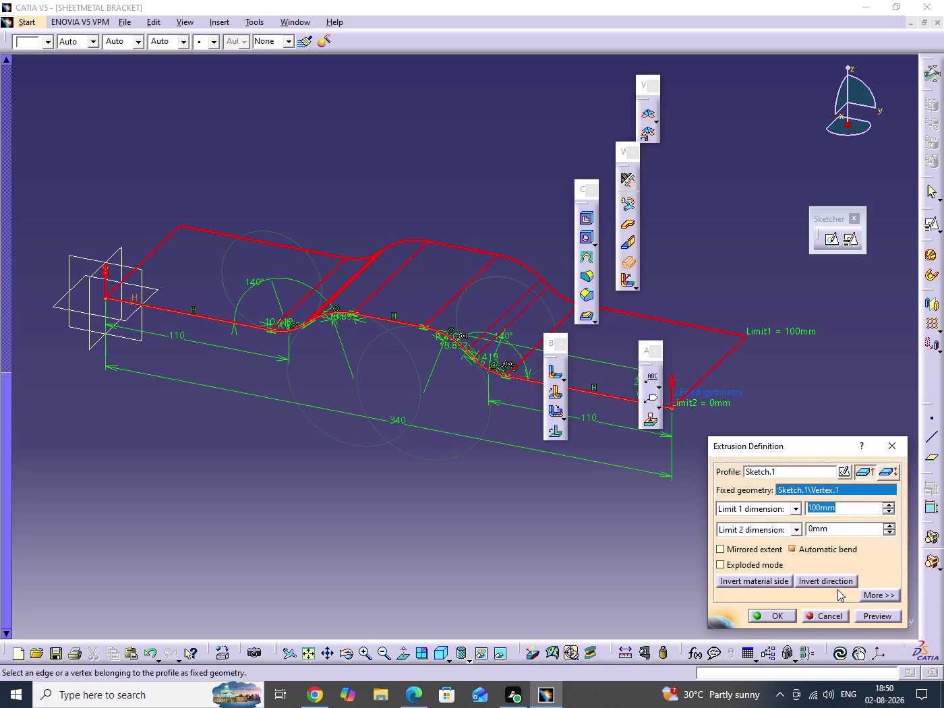
click(752, 552)
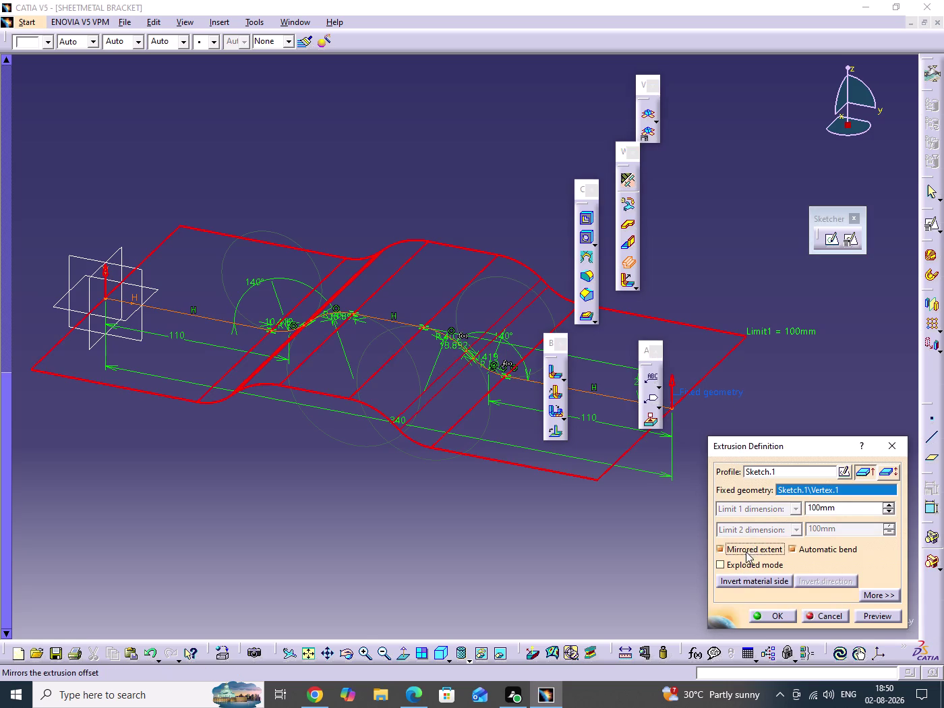
middle_drag(361, 312, 371, 348)
click(360, 313)
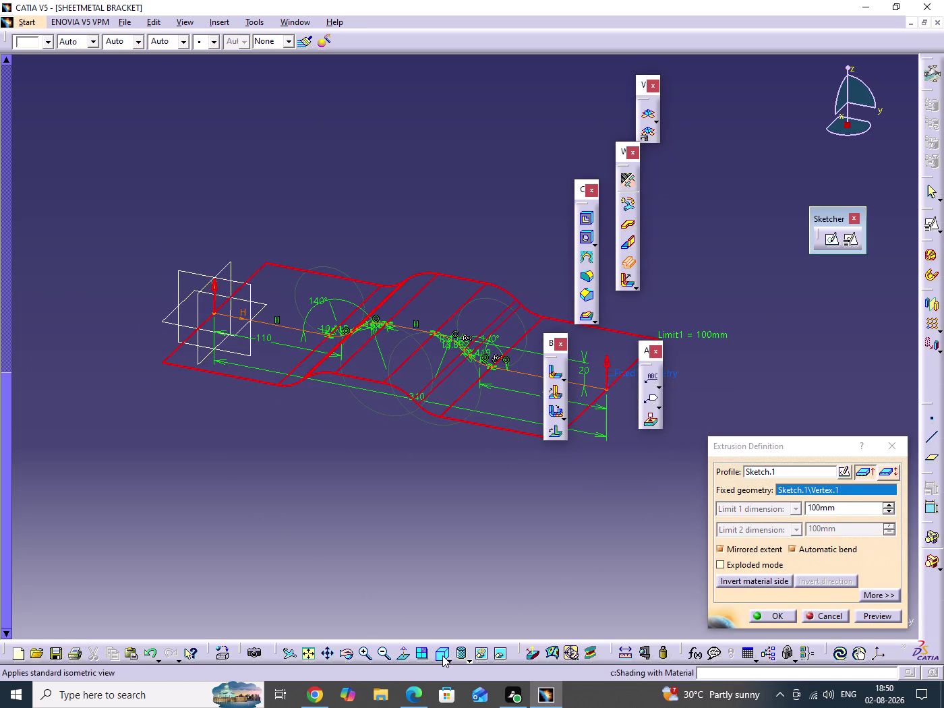
click(442, 655)
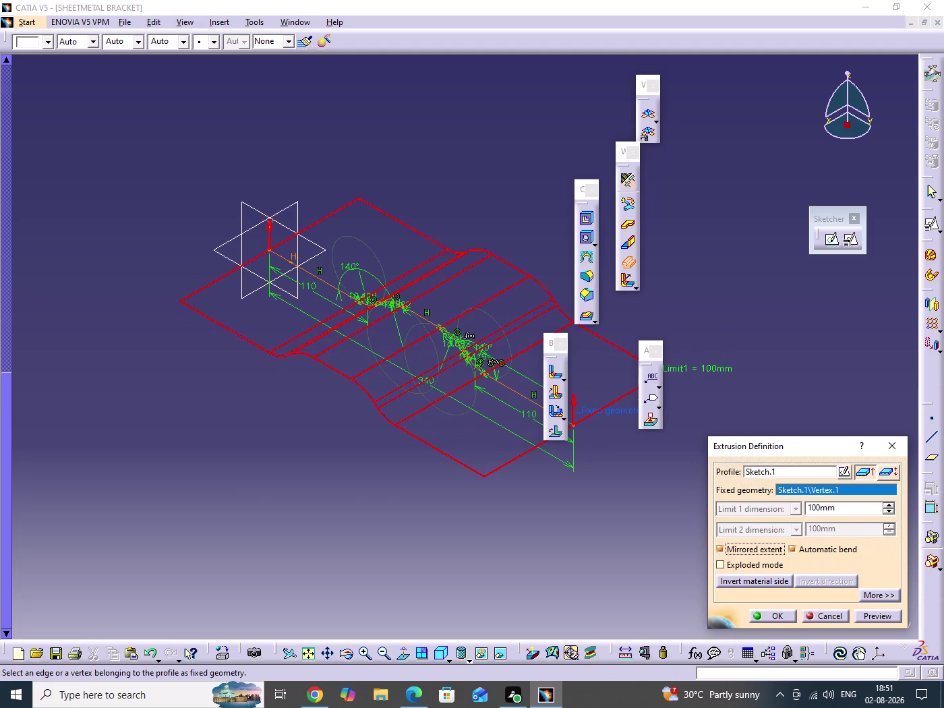
Orbit around the preview, then confirm the 100 mm mirrored sheet metal wall.
scroll(down, 3)
middle_drag(360, 491, 438, 567)
drag(360, 491, 436, 566)
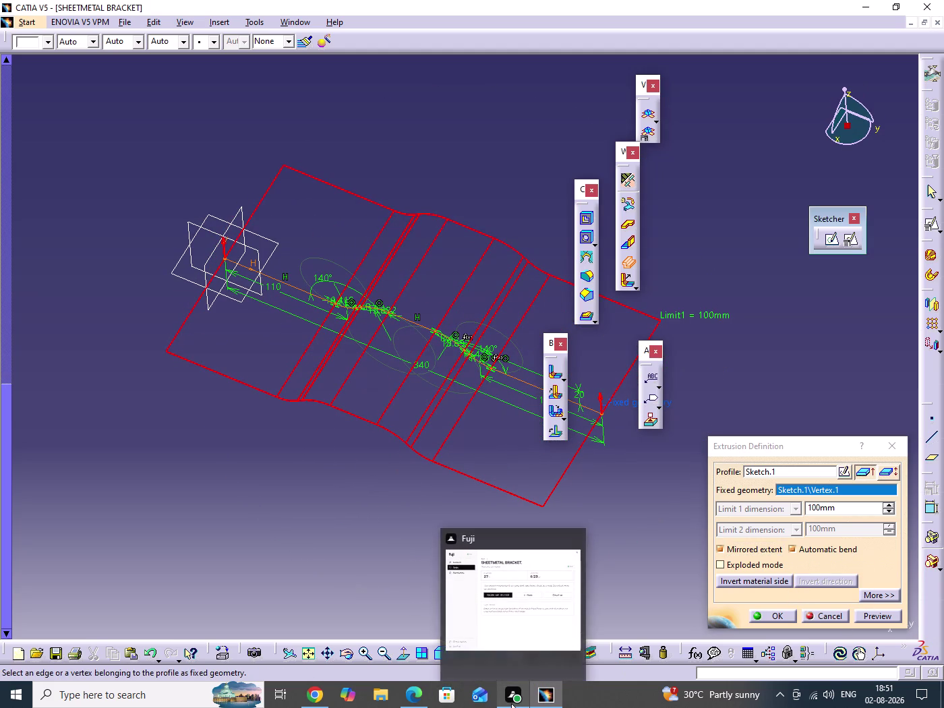
middle_drag(325, 534, 238, 505)
drag(326, 534, 237, 505)
middle_drag(453, 520, 248, 522)
middle_drag(288, 469, 318, 425)
drag(288, 469, 318, 426)
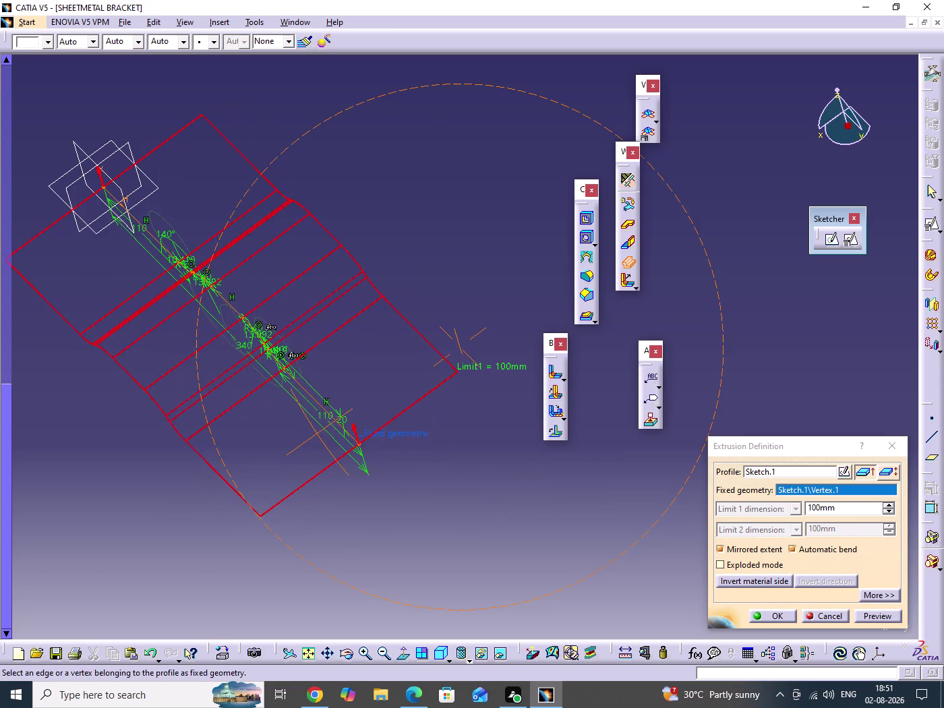
drag(318, 425, 324, 415)
middle_drag(318, 425, 324, 415)
click(784, 617)
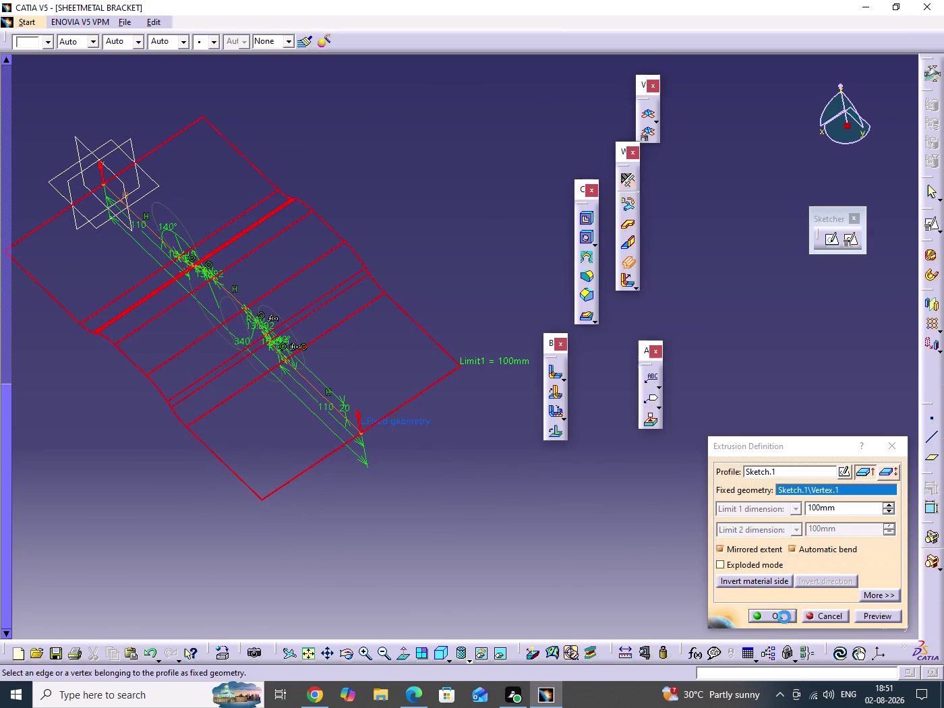
click(453, 525)
middle_drag(449, 538, 578, 578)
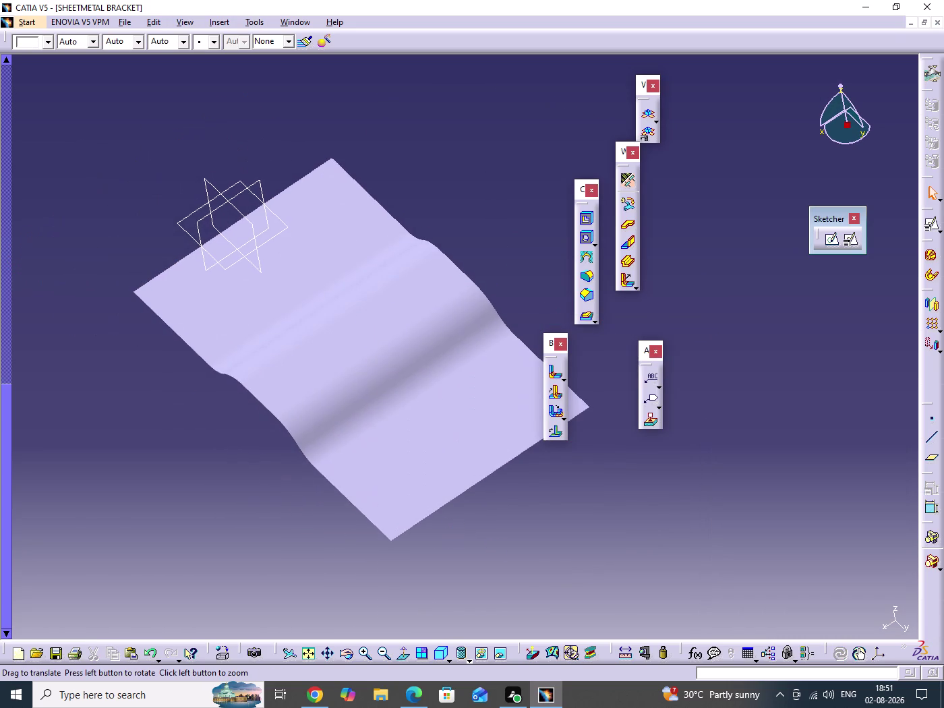
key(ctrl+s)
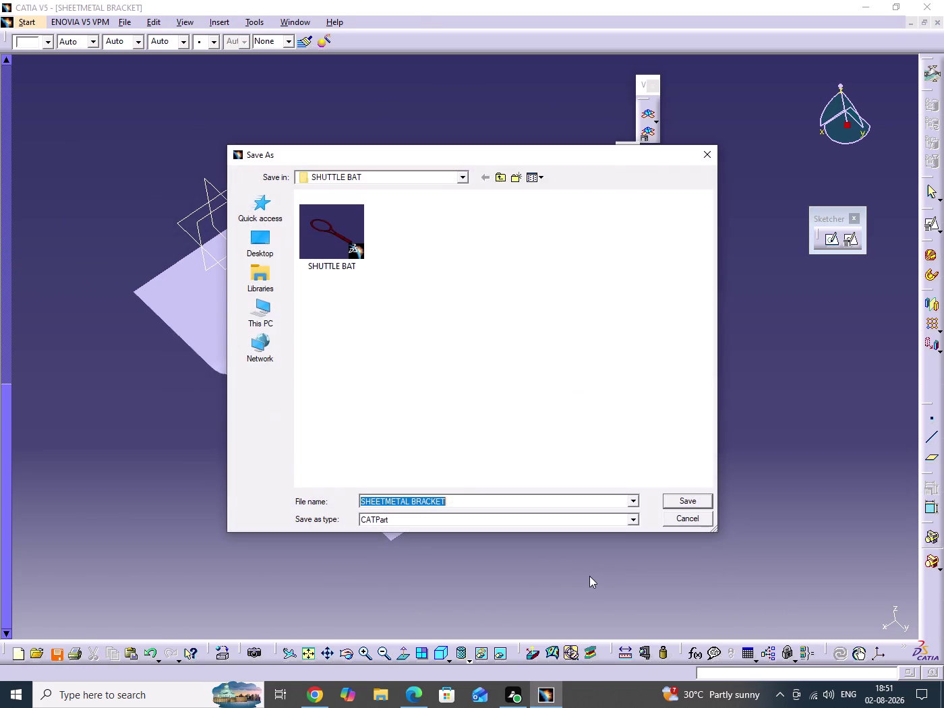
click(501, 177)
click(363, 413)
right_click(367, 381)
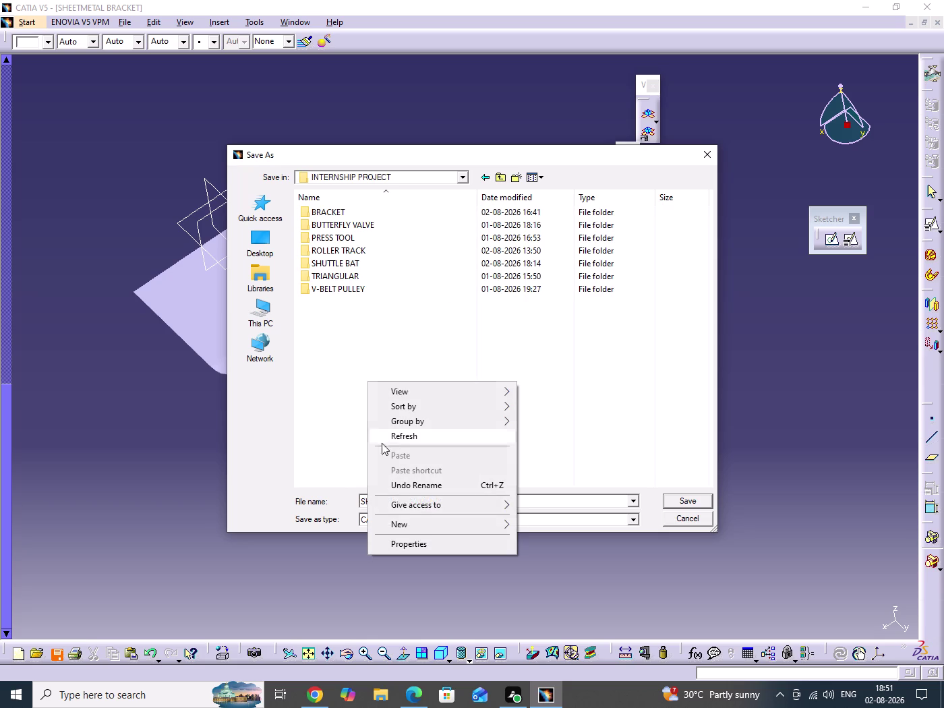
click(423, 527)
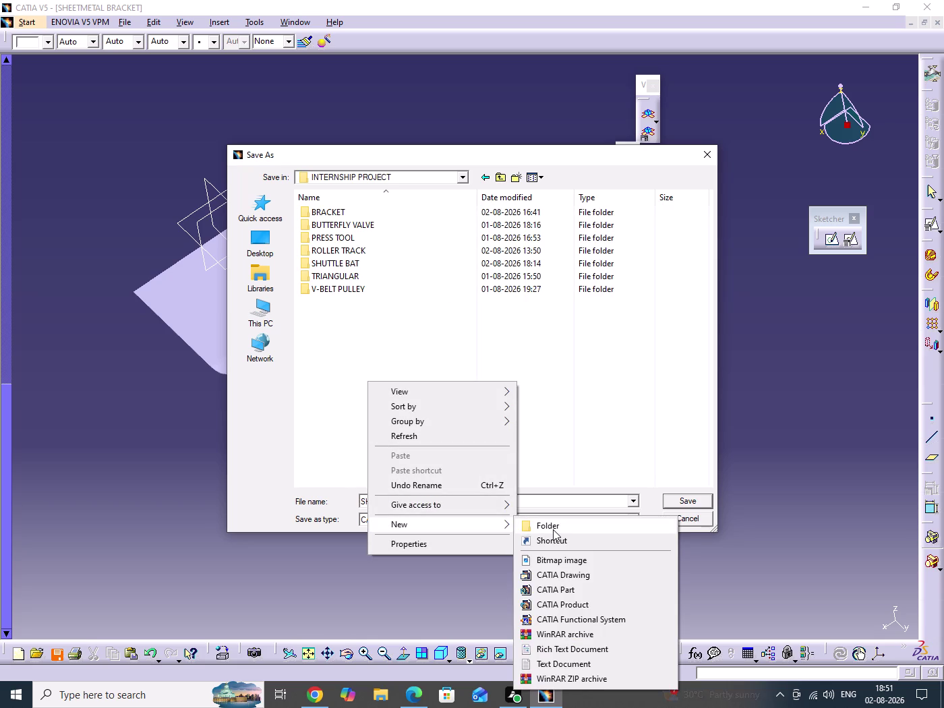
click(553, 529)
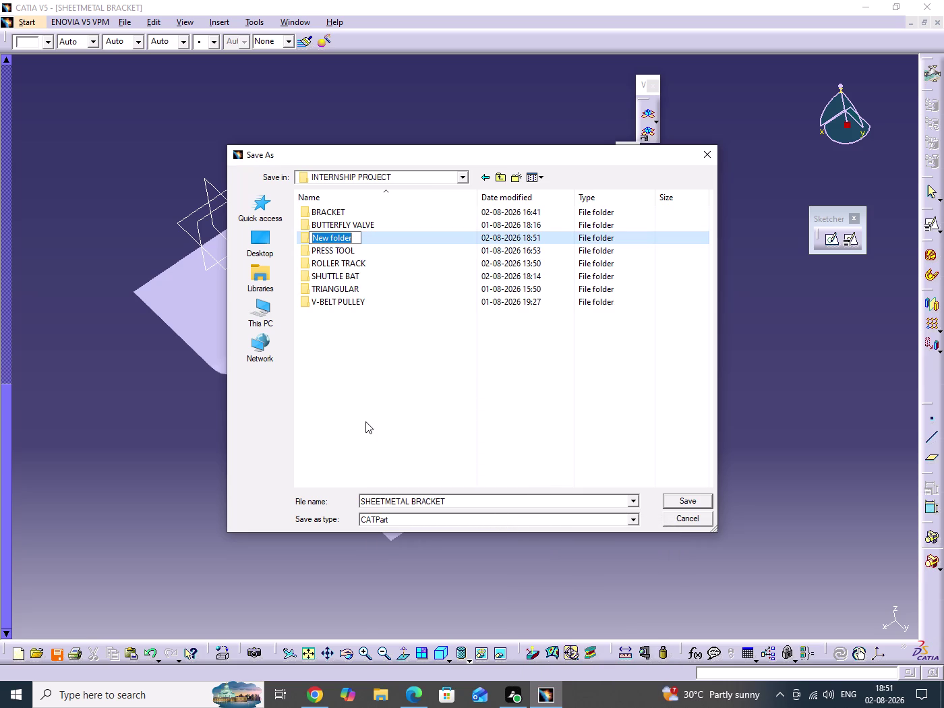
text(BRAC)
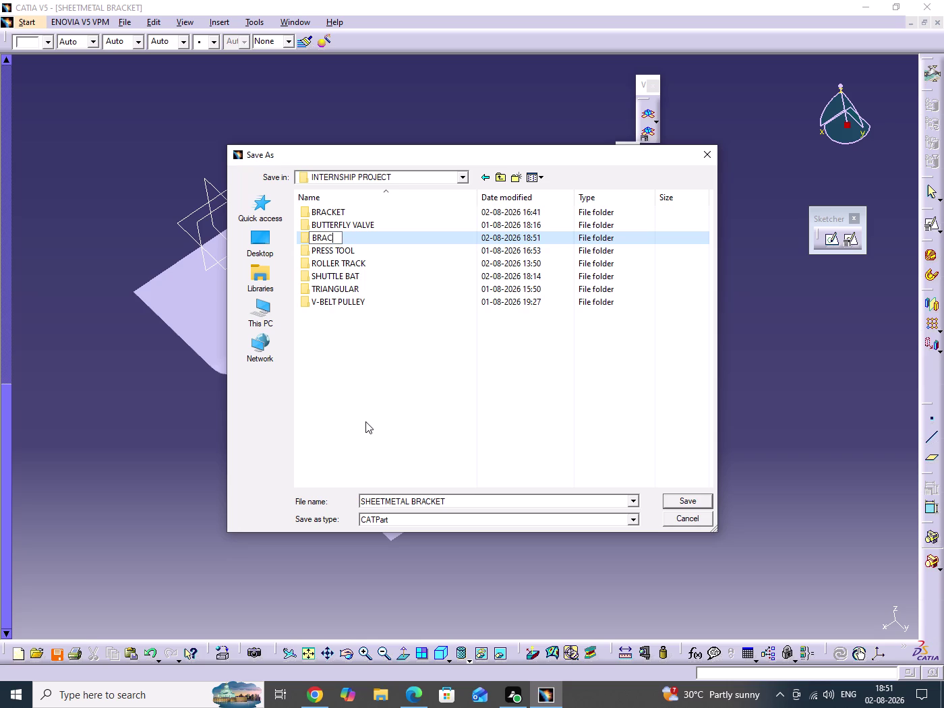
text(KET)
key(Return)
key(Return)
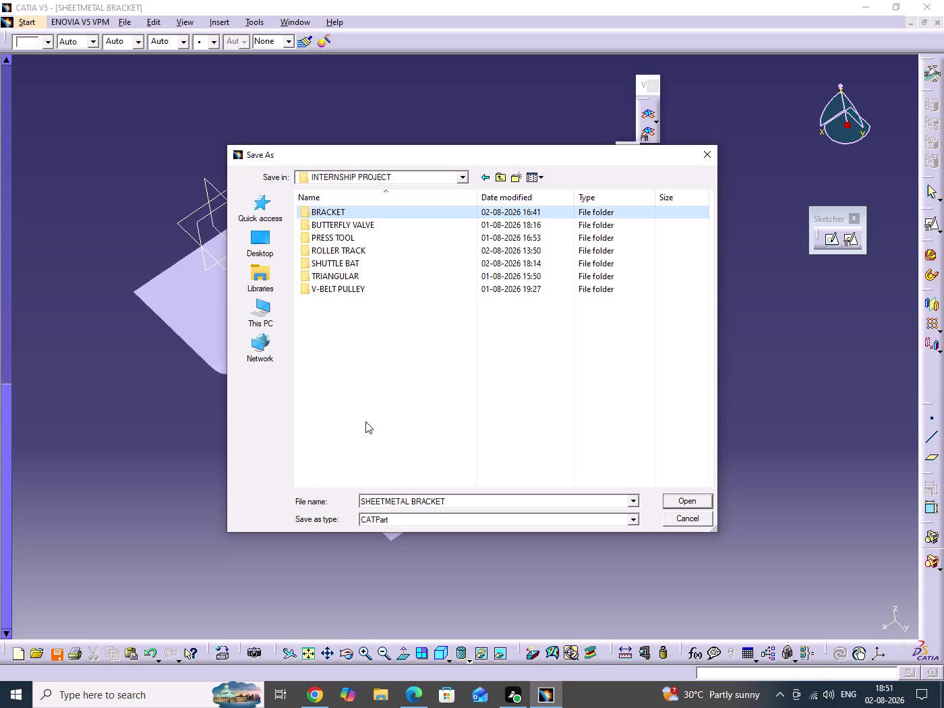
click(373, 387)
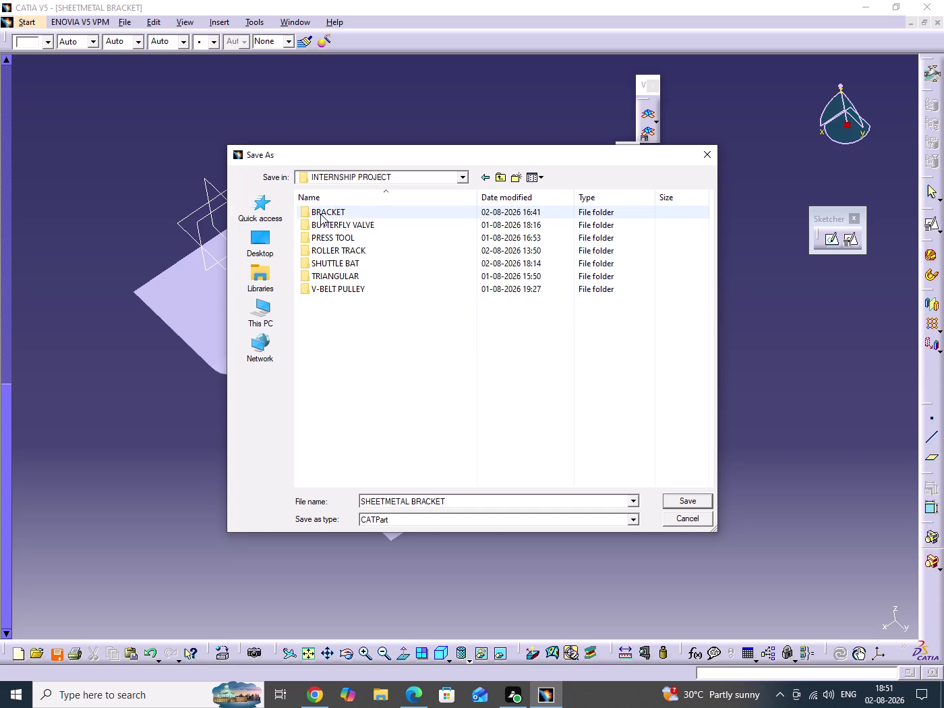
double_click(320, 214)
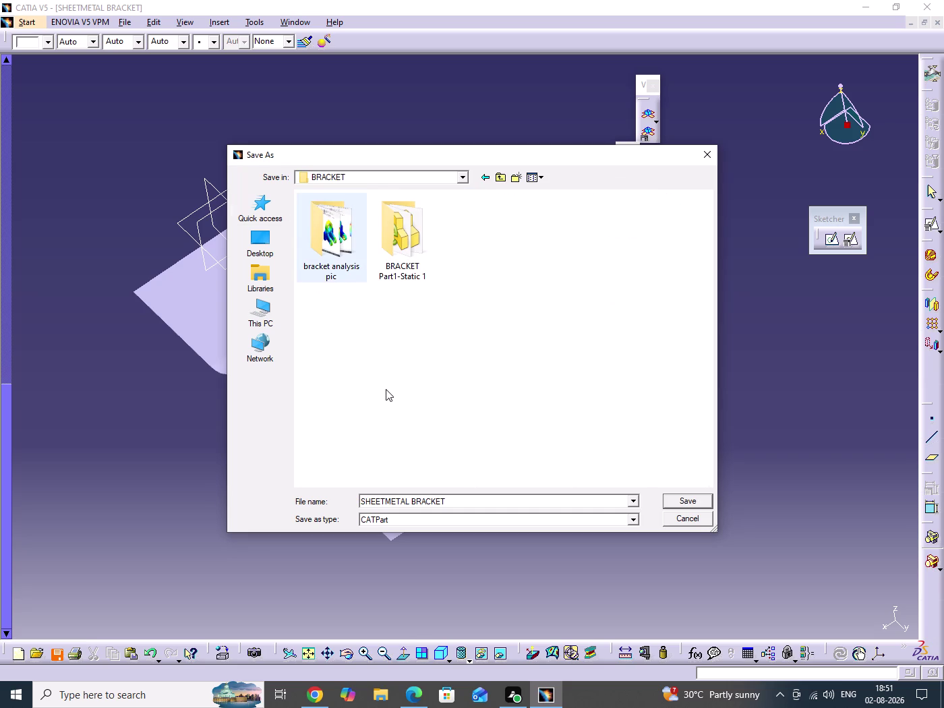
click(486, 177)
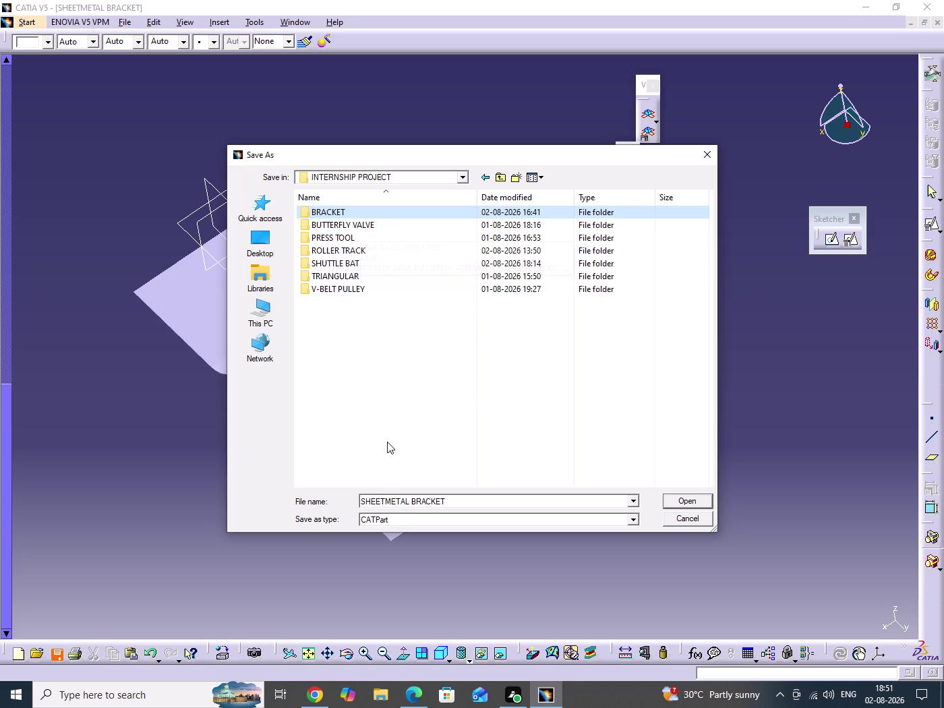
click(676, 521)
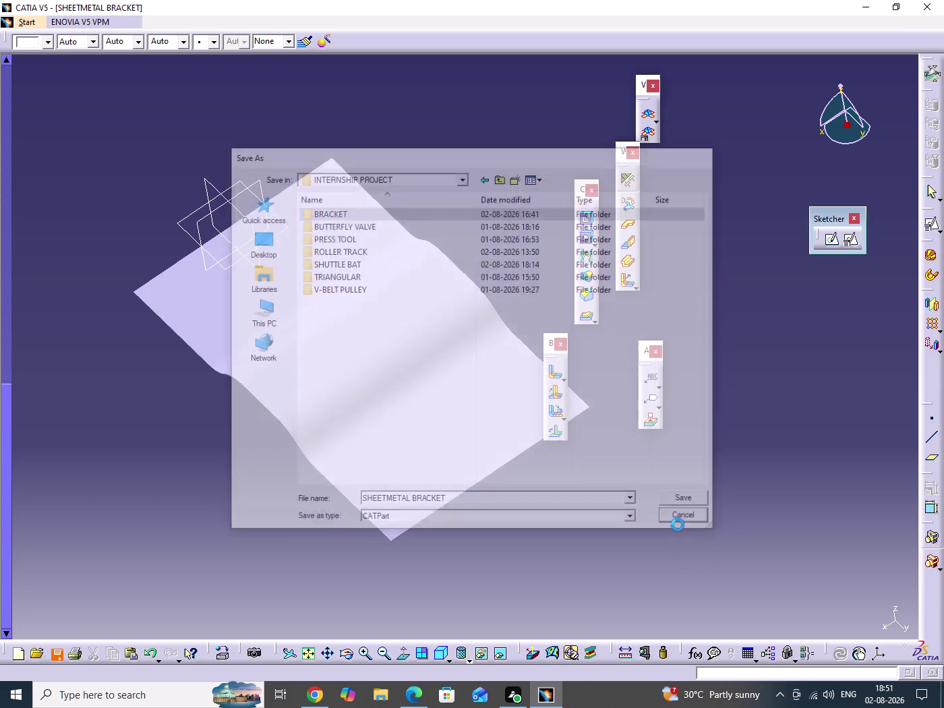
drag(727, 460, 744, 538)
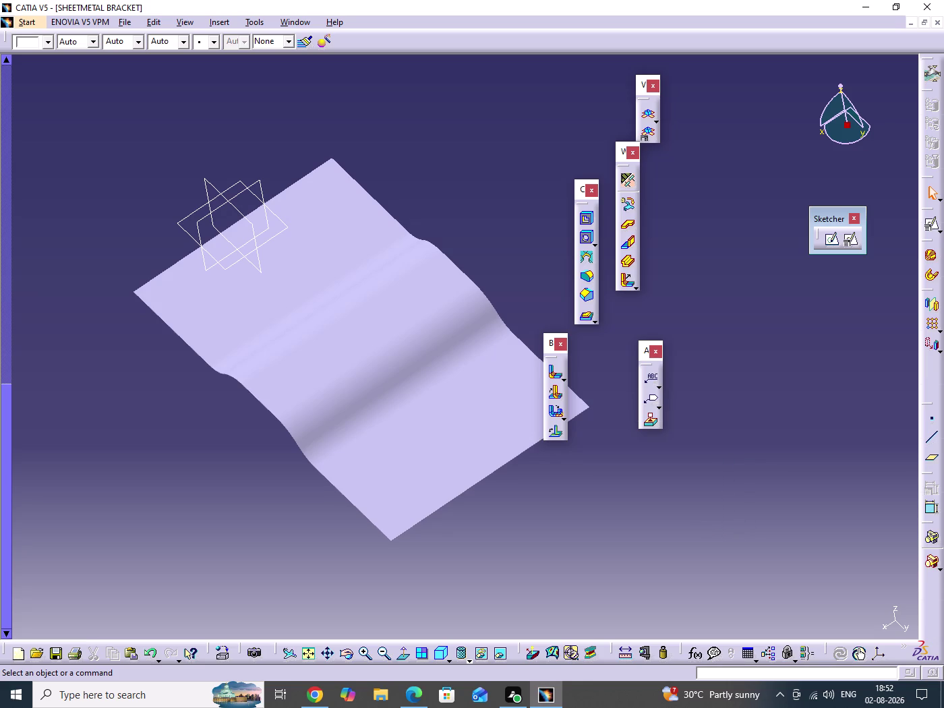
Bring up the save dialog with Ctrl+S and navigate to Desktop > INTERNSHIP PROJECT.
drag(95, 166, 122, 226)
click(38, 18)
click(277, 145)
key(ctrl+s)
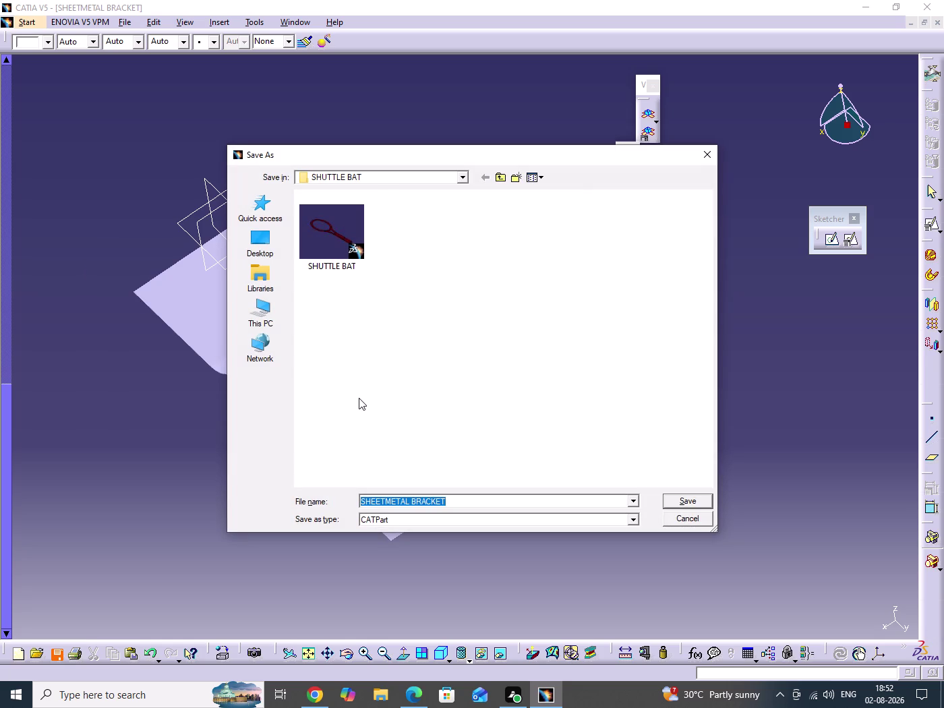
click(359, 397)
click(259, 313)
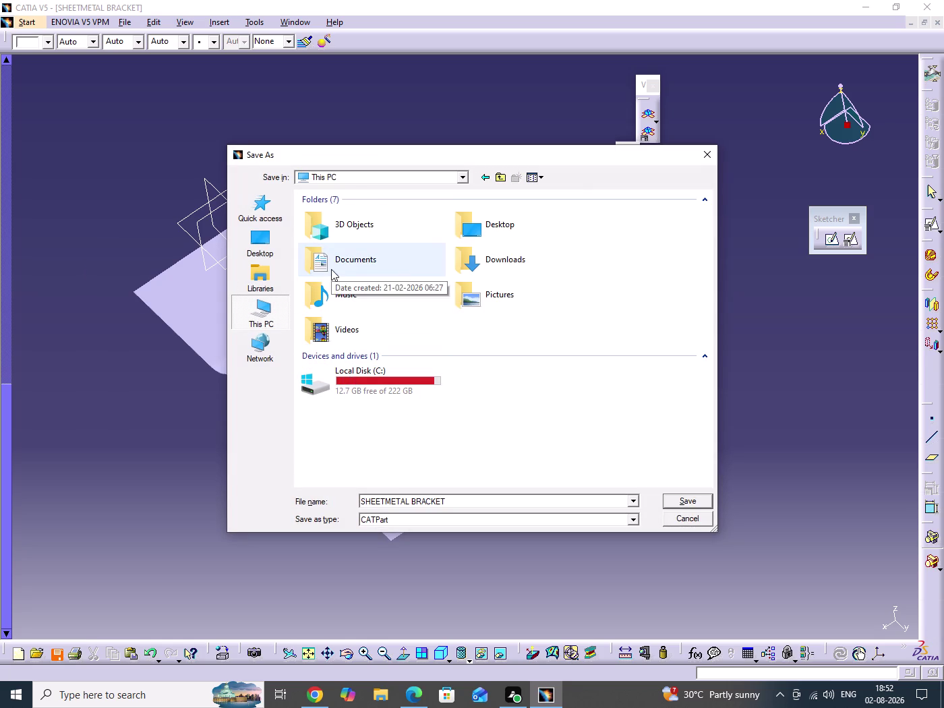
double_click(496, 233)
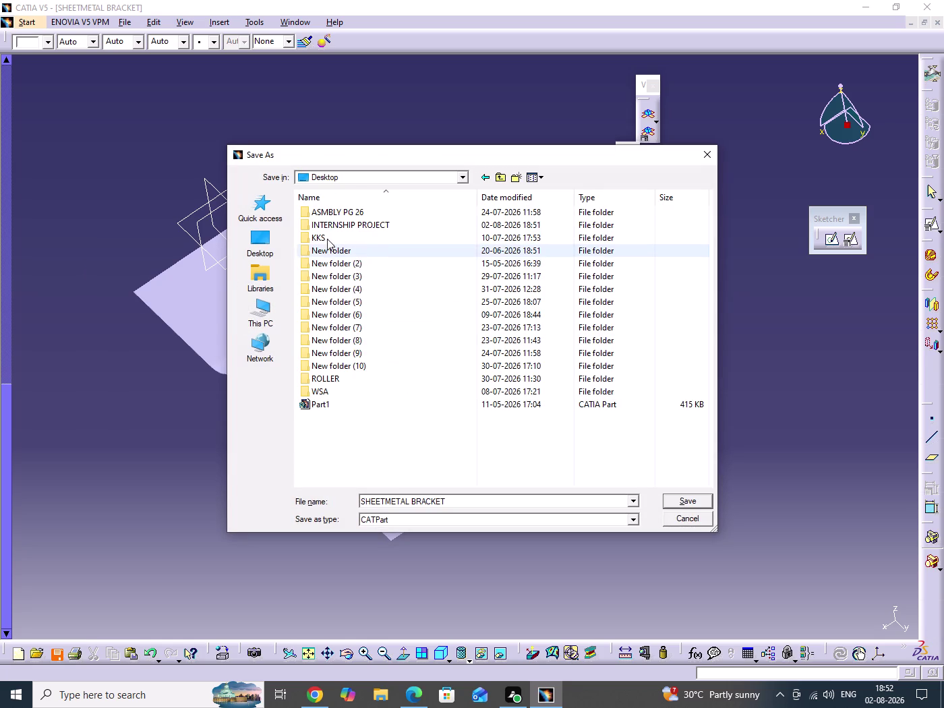
double_click(326, 228)
Attempt a new folder, land in BRACKET, and return to INTERNSHIP PROJECT.
click(341, 329)
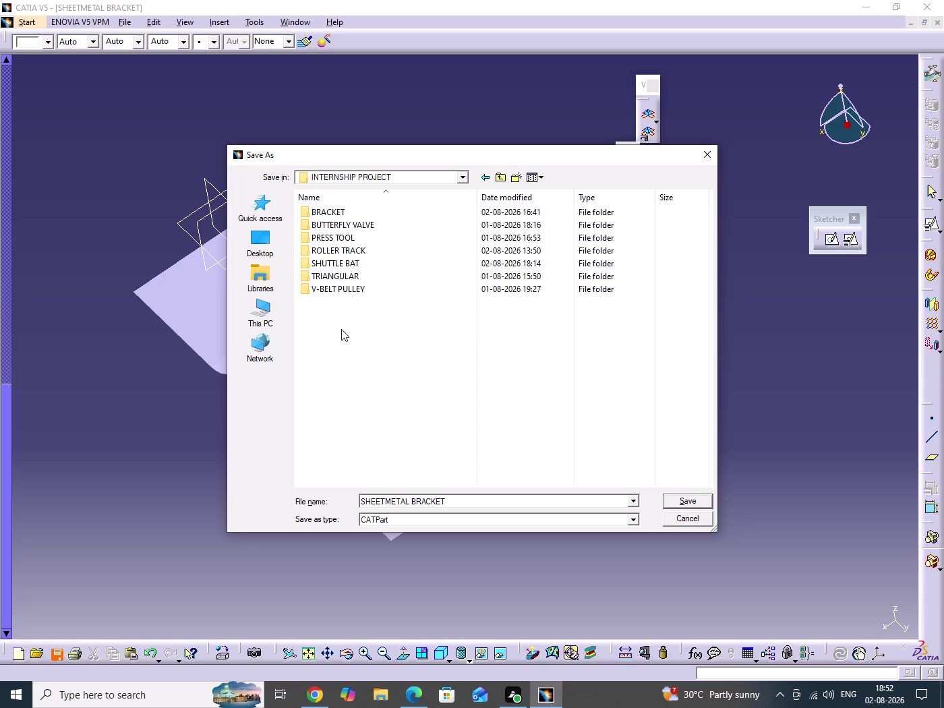
right_click(341, 329)
click(408, 469)
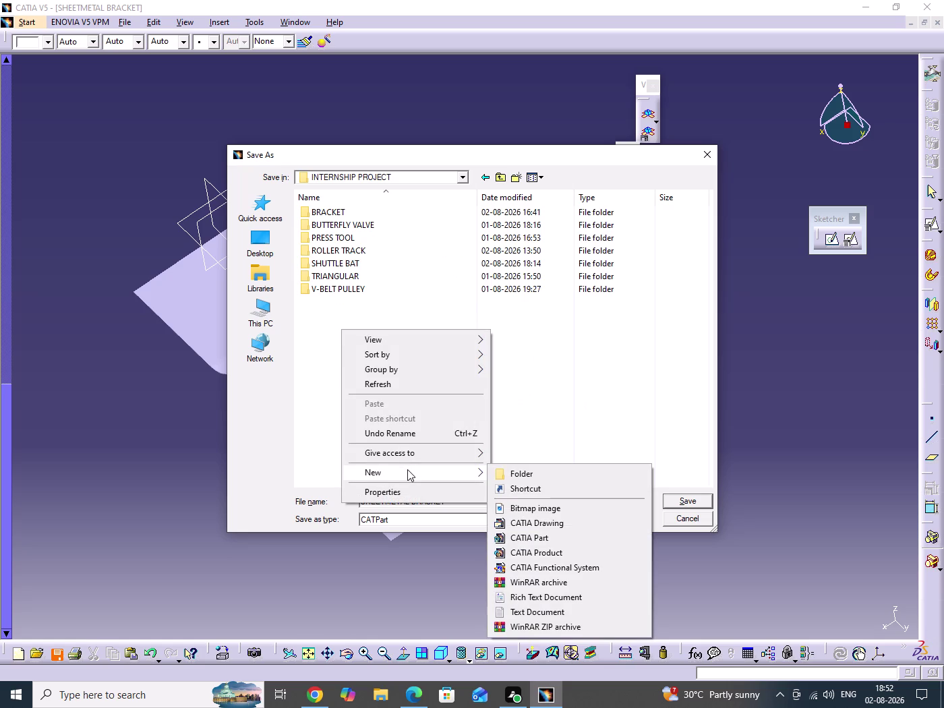
click(338, 294)
click(329, 359)
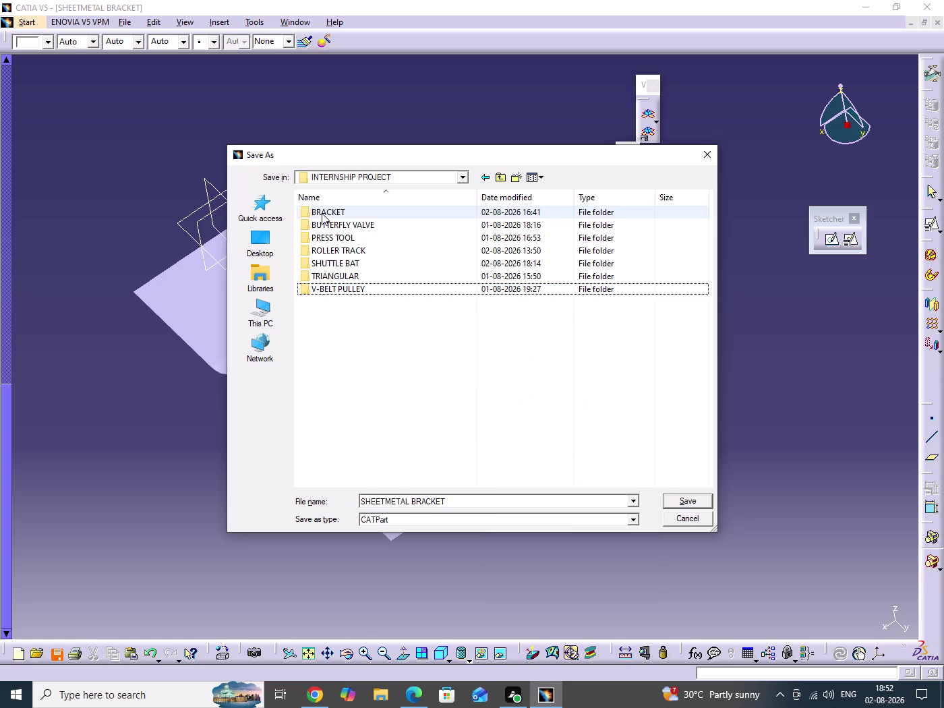
double_click(321, 213)
drag(344, 339, 372, 370)
drag(372, 369, 398, 380)
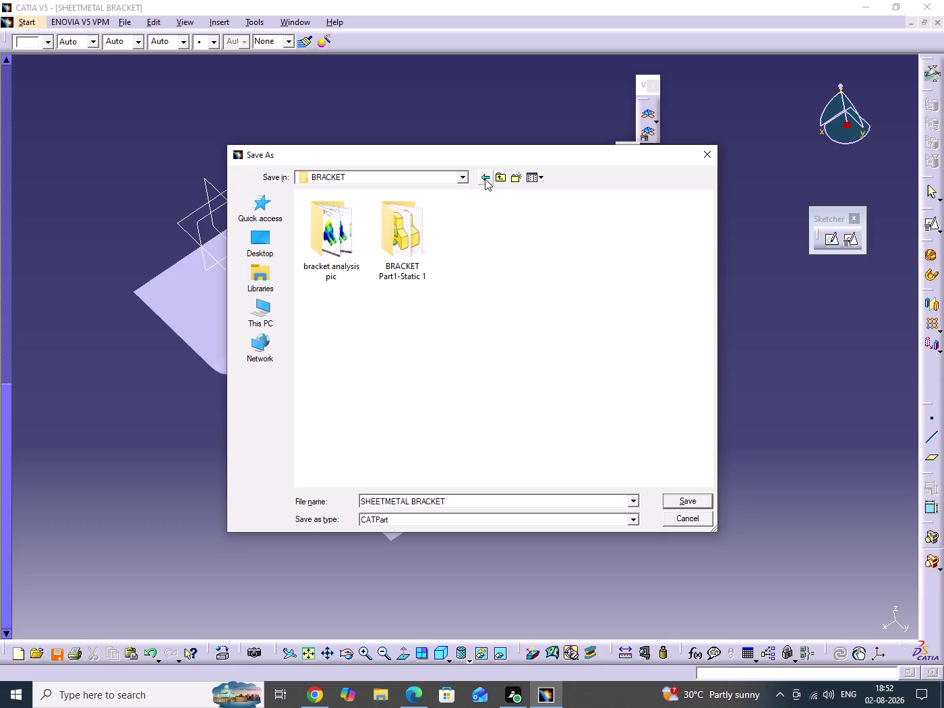
click(485, 178)
Create a new folder named SHEETMETAL inside INTERNSHIP PROJECT.
drag(347, 360, 387, 397)
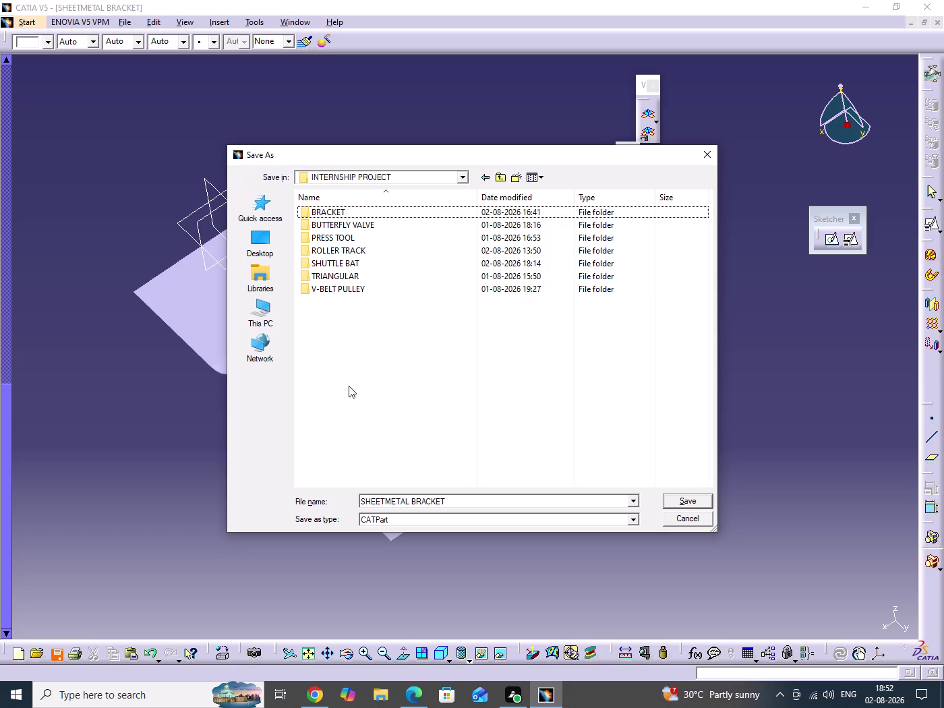
right_click(336, 345)
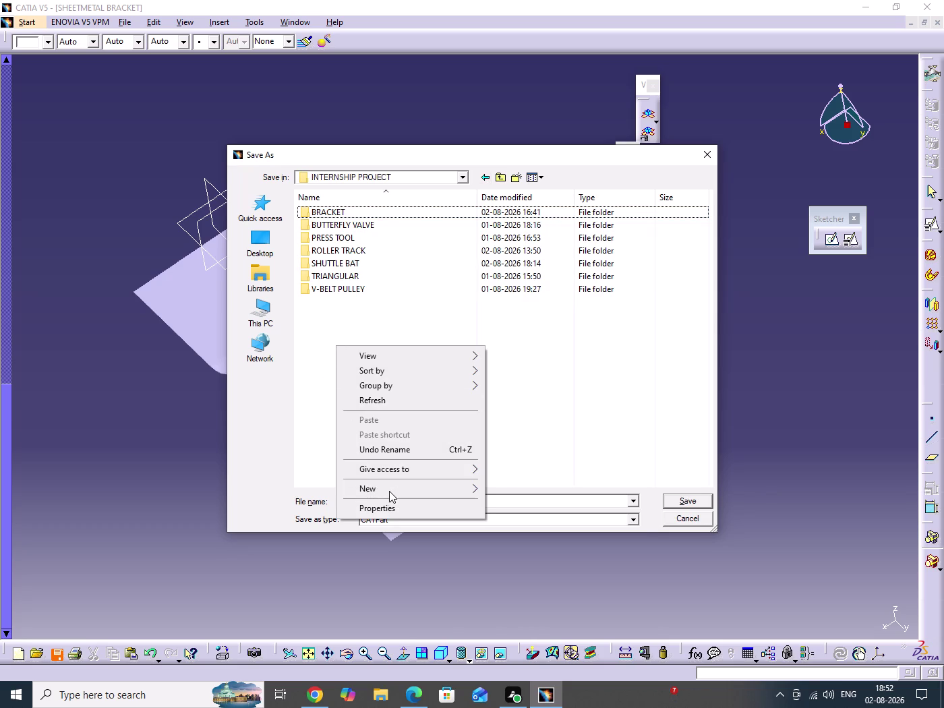
click(389, 490)
click(532, 492)
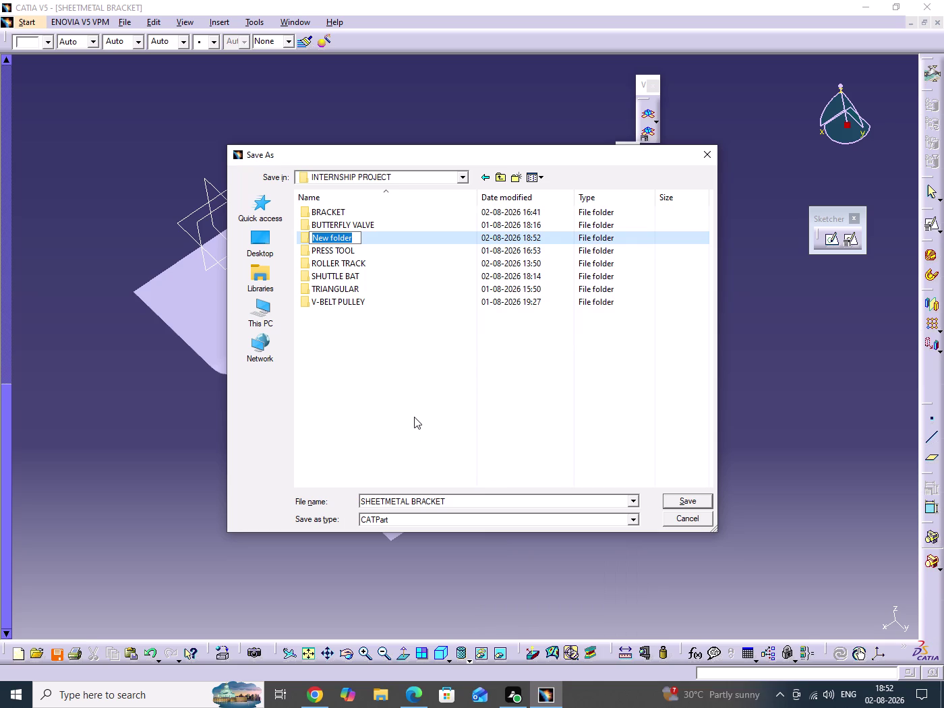
text(SH)
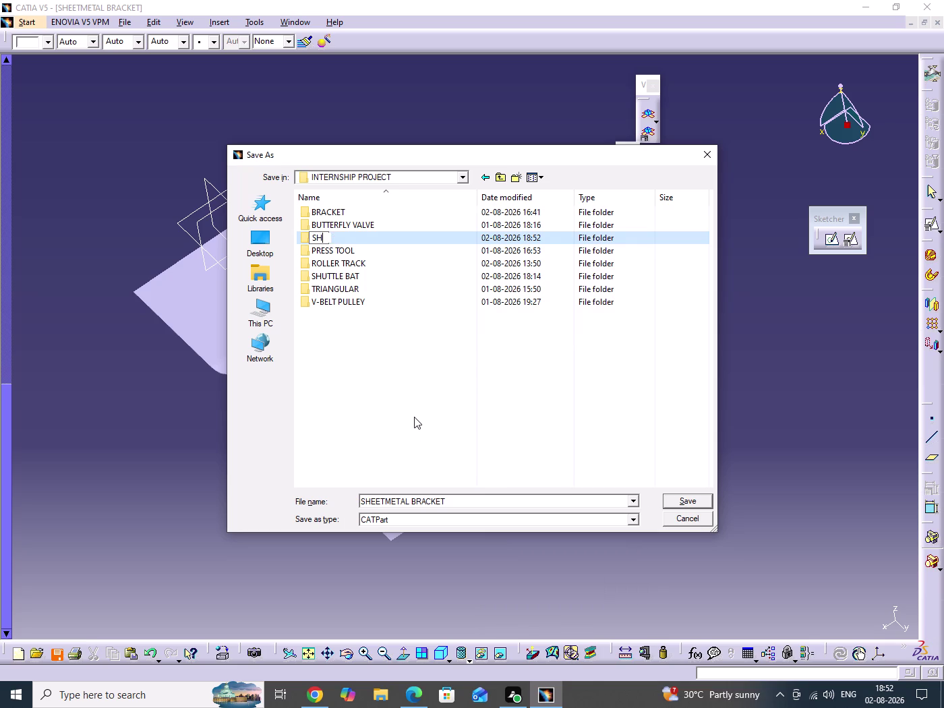
text(EET)
text(ME)
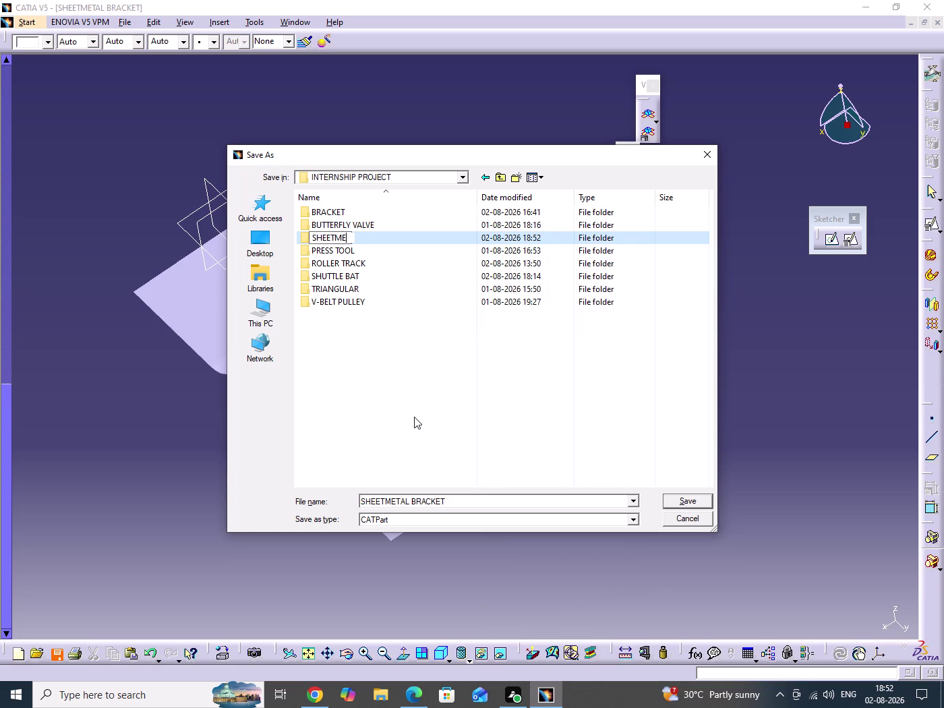
text(TA)
key(l)
key(Return)
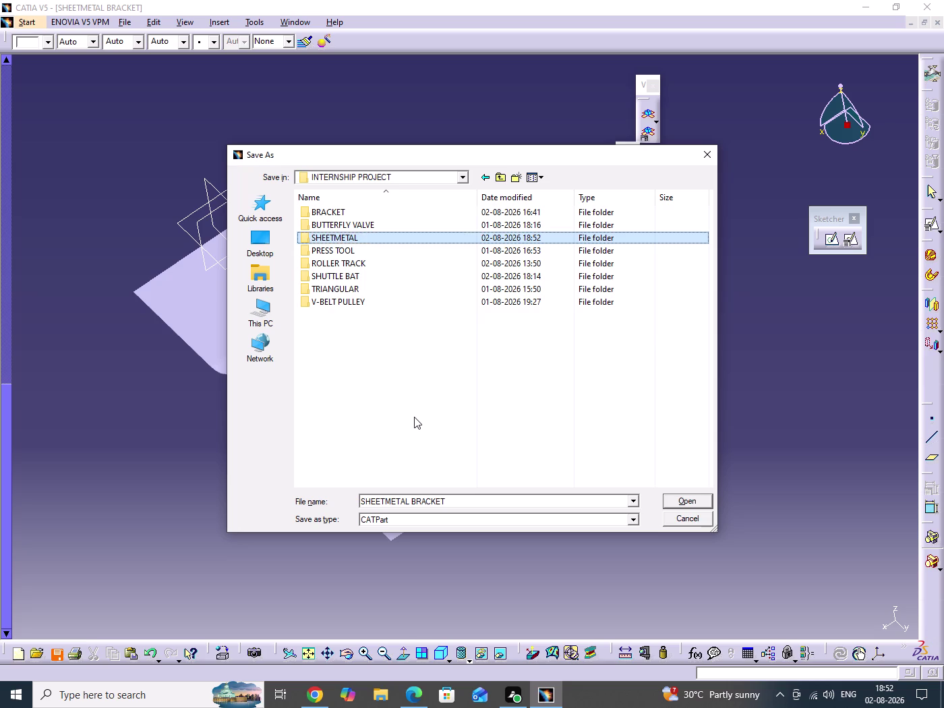
Save the part as SHEETMETAL BRACKET inside the SHEETMETAL folder.
double_click(343, 241)
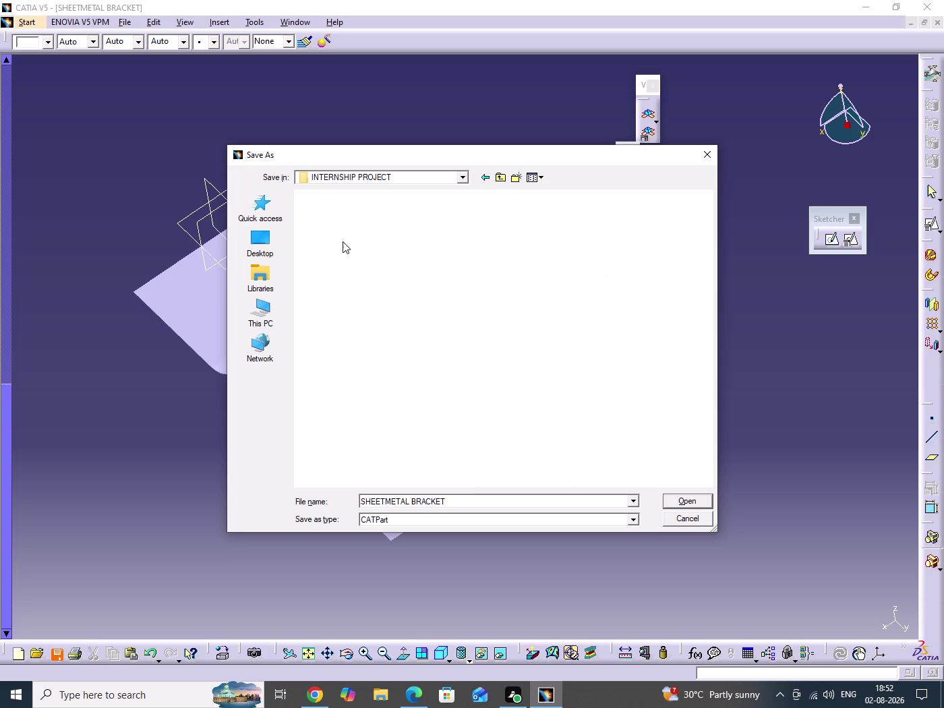
click(364, 350)
click(679, 501)
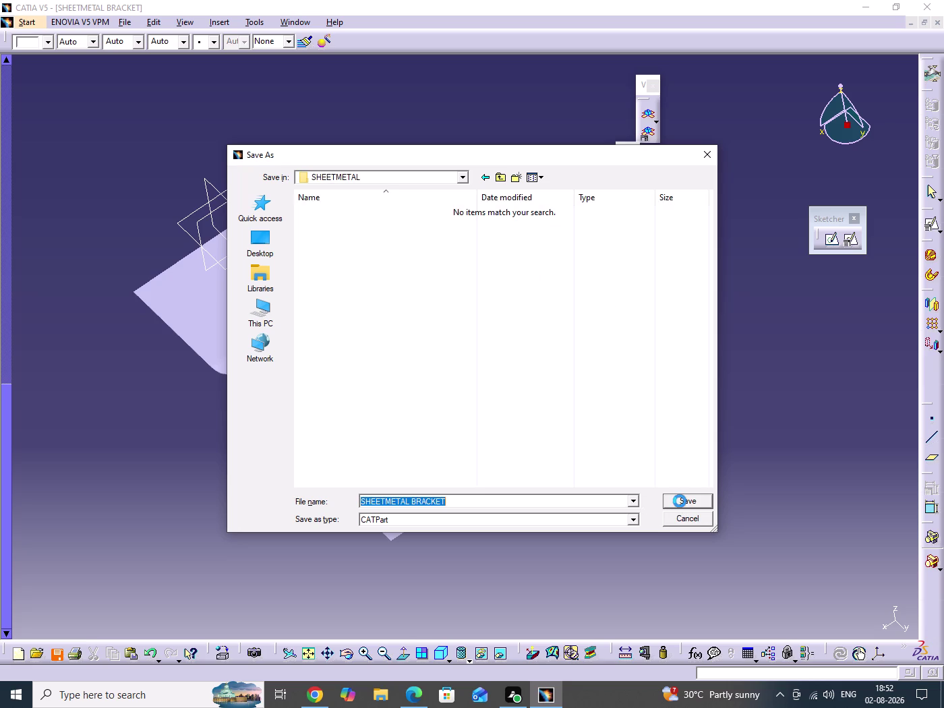
click(617, 506)
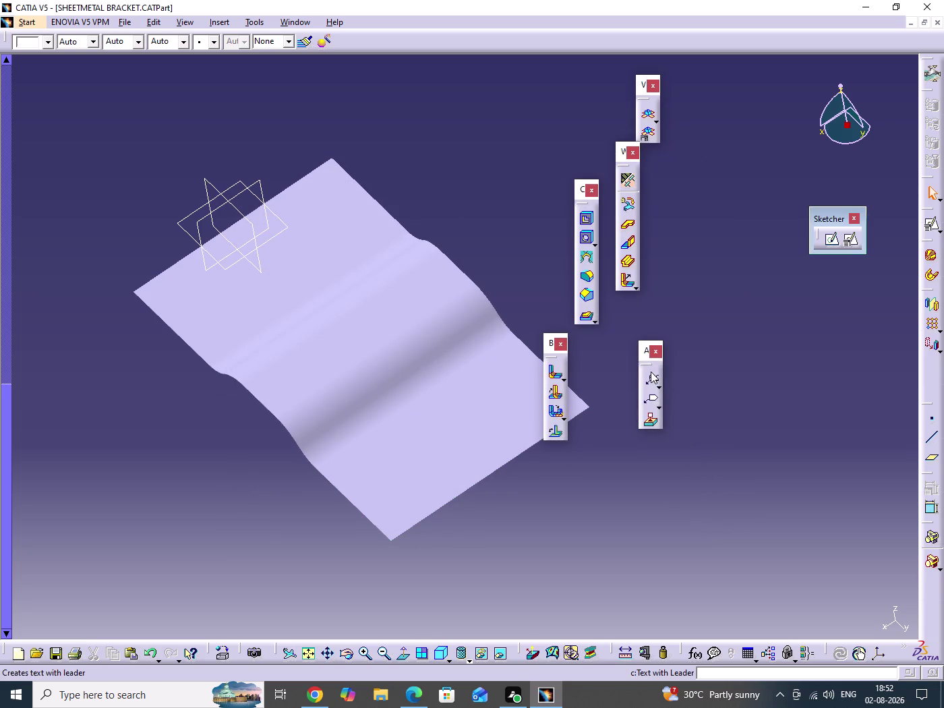
drag(646, 364, 821, 355)
Show the bent sheet in the standard isometric view and check the reference PDF drawing.
drag(553, 355, 698, 390)
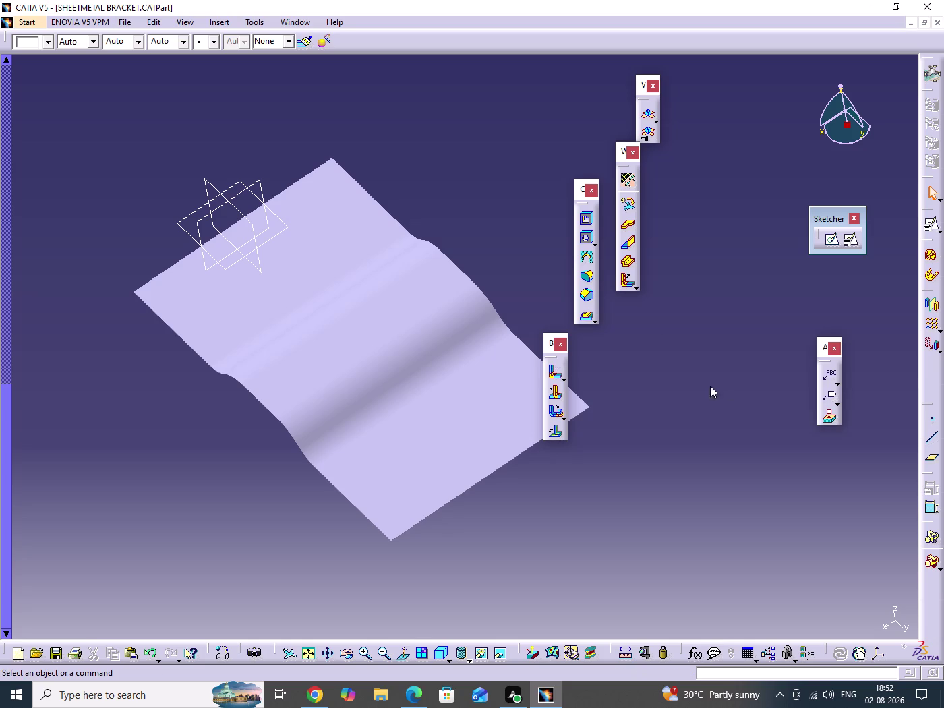
drag(697, 390, 744, 333)
double_click(666, 428)
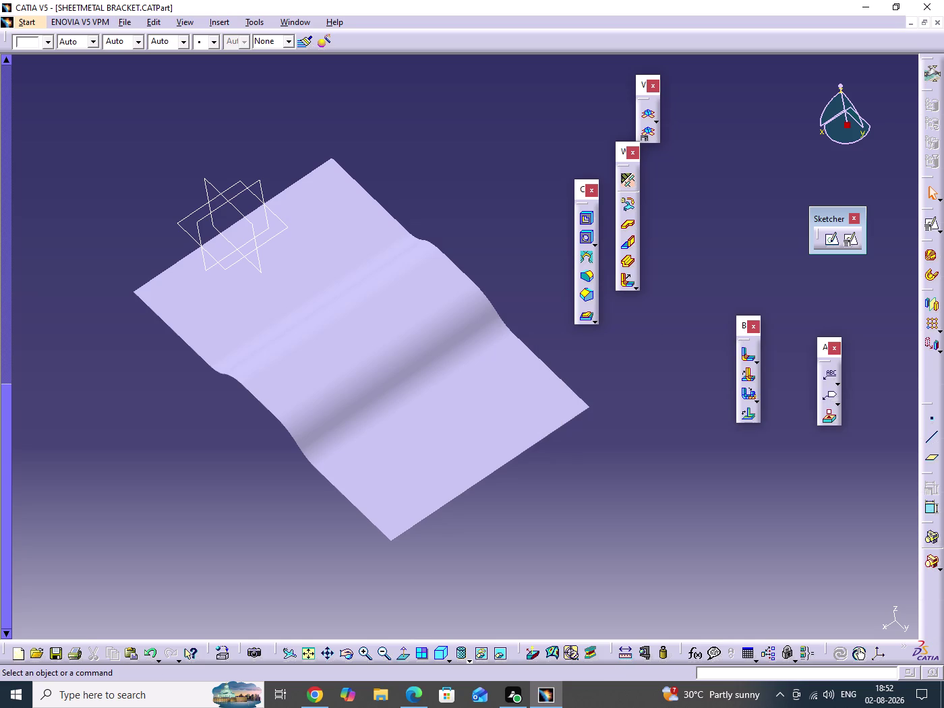
click(439, 657)
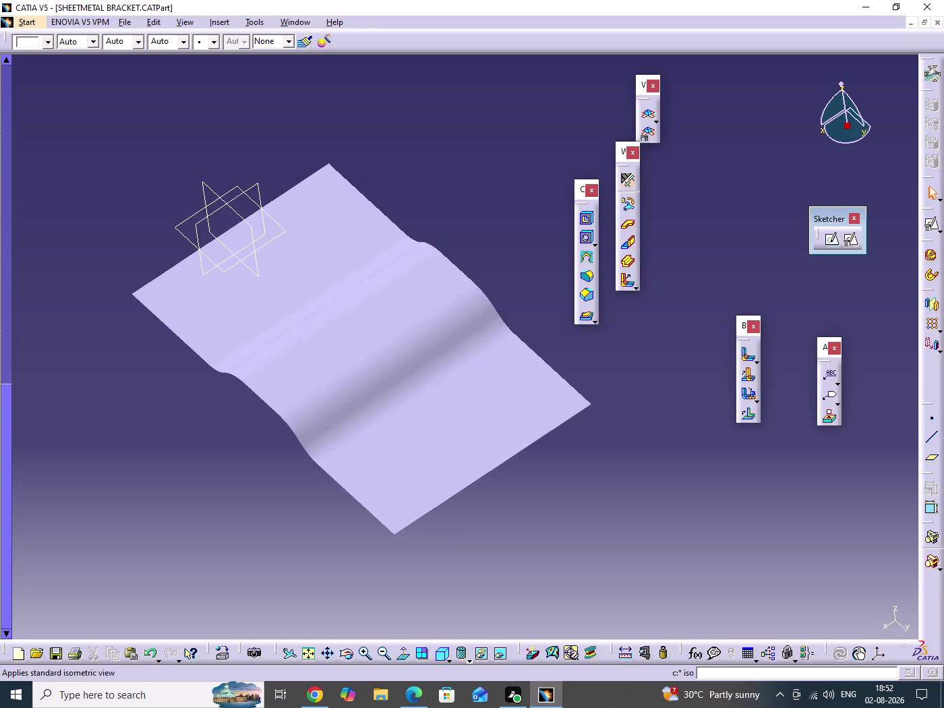
click(531, 571)
double_click(525, 573)
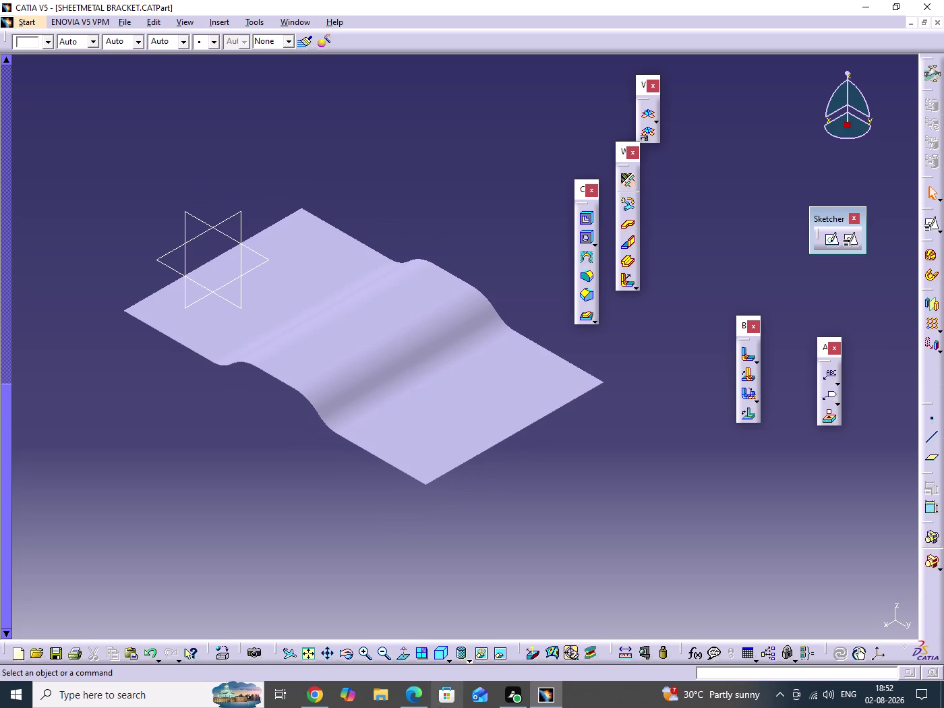
click(421, 699)
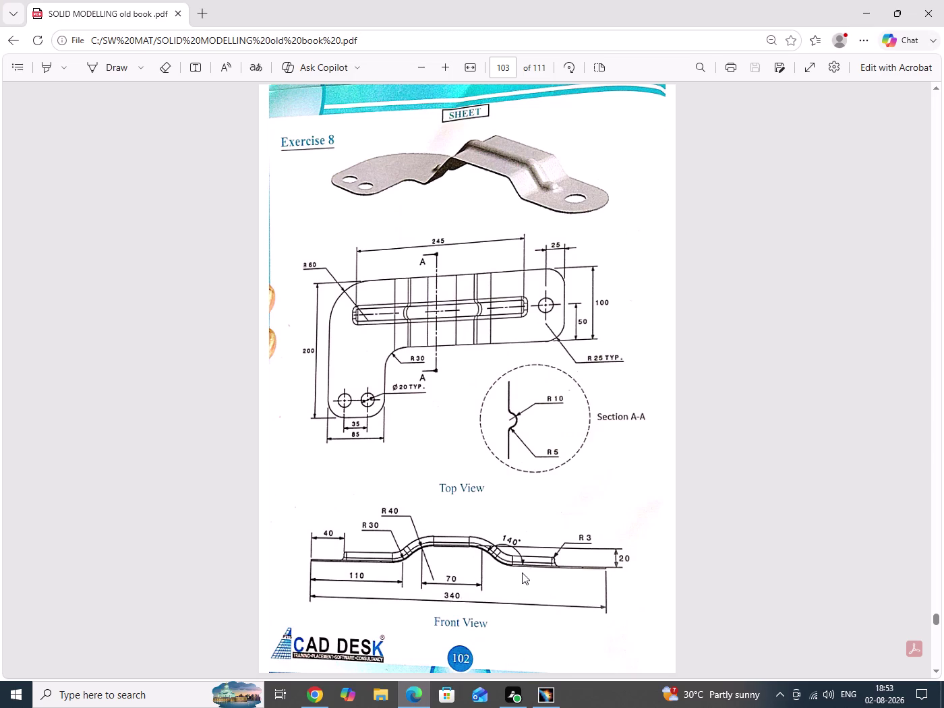
Return to the CATIA model and launch Unfolding from the Folding flyout.
drag(703, 416, 730, 476)
click(867, 10)
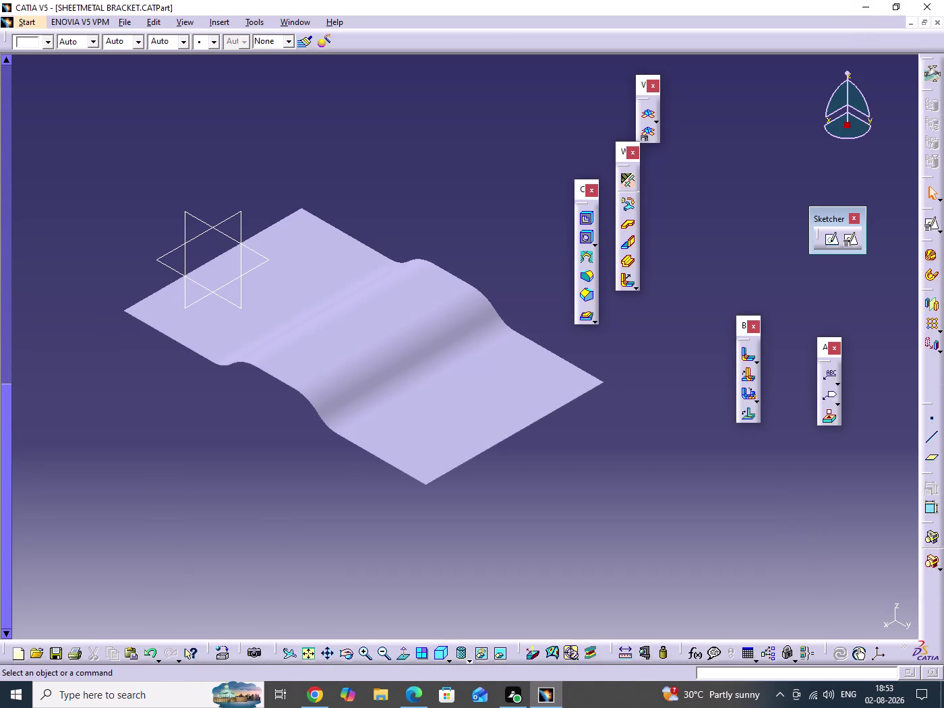
drag(721, 209, 724, 225)
click(755, 399)
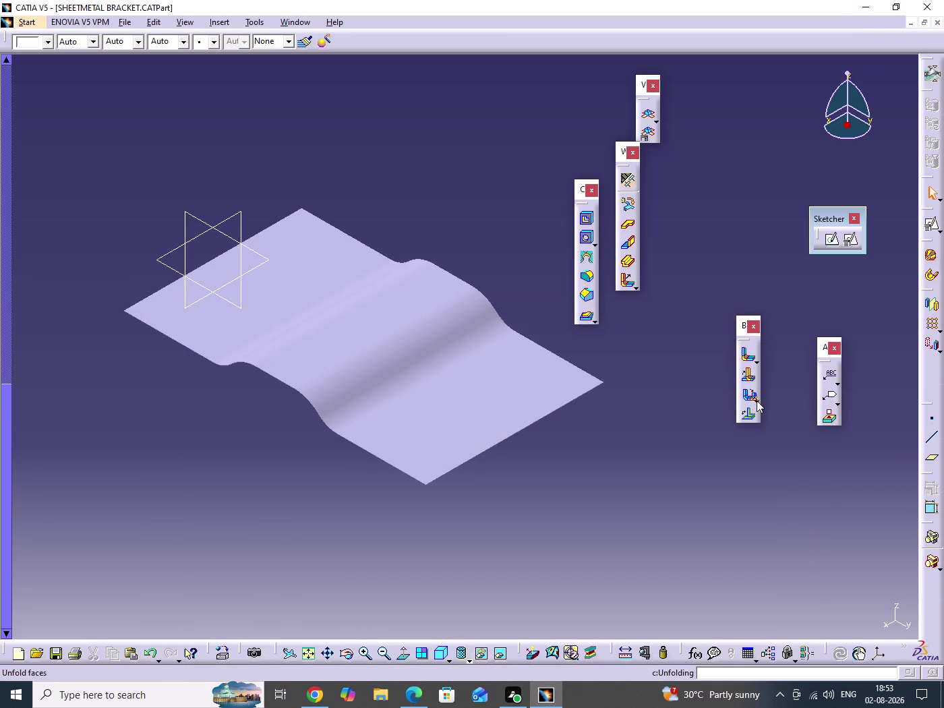
drag(757, 408, 739, 468)
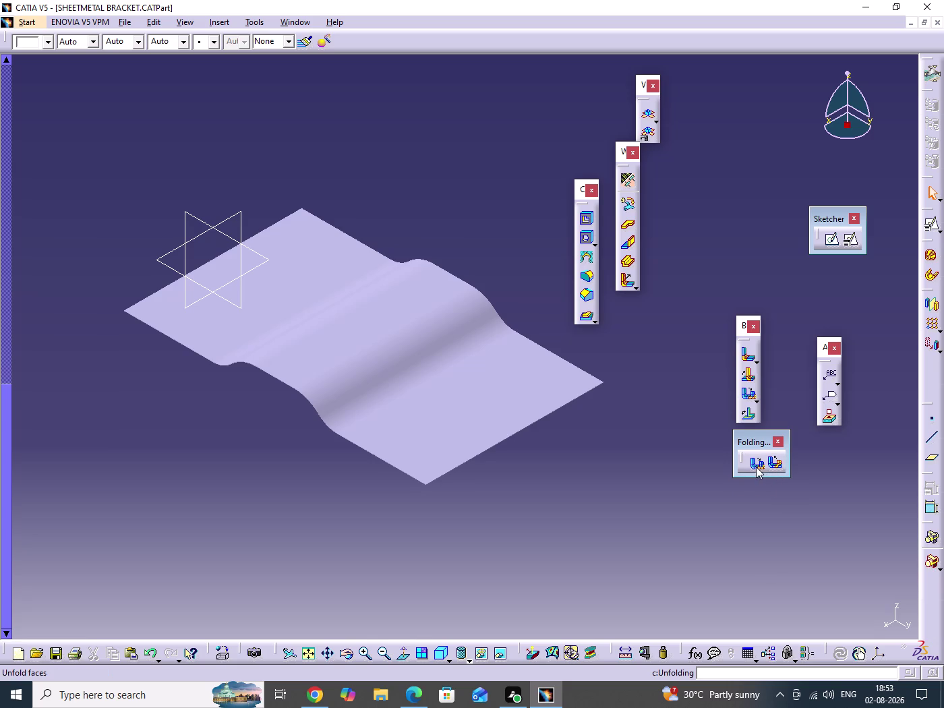
click(756, 467)
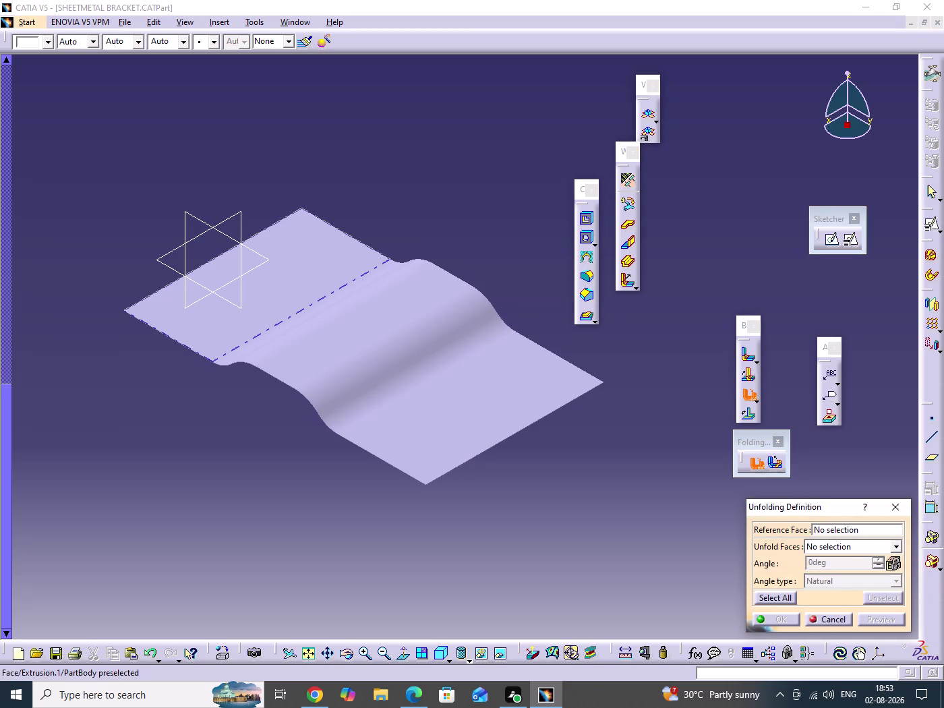
Unfold all bends with the flat end face as reference face.
click(192, 333)
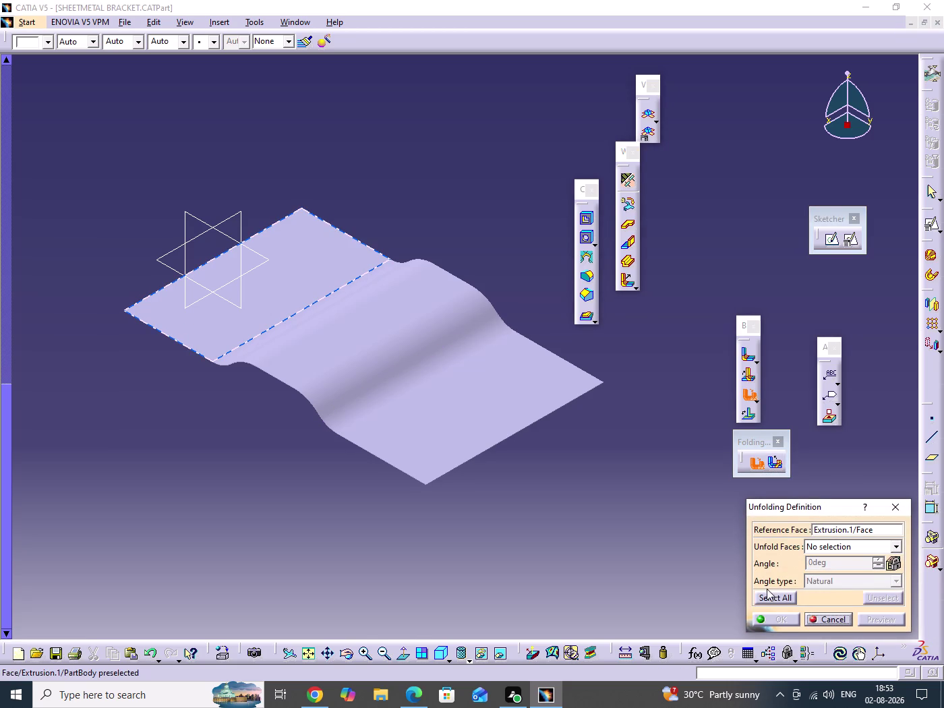
click(768, 598)
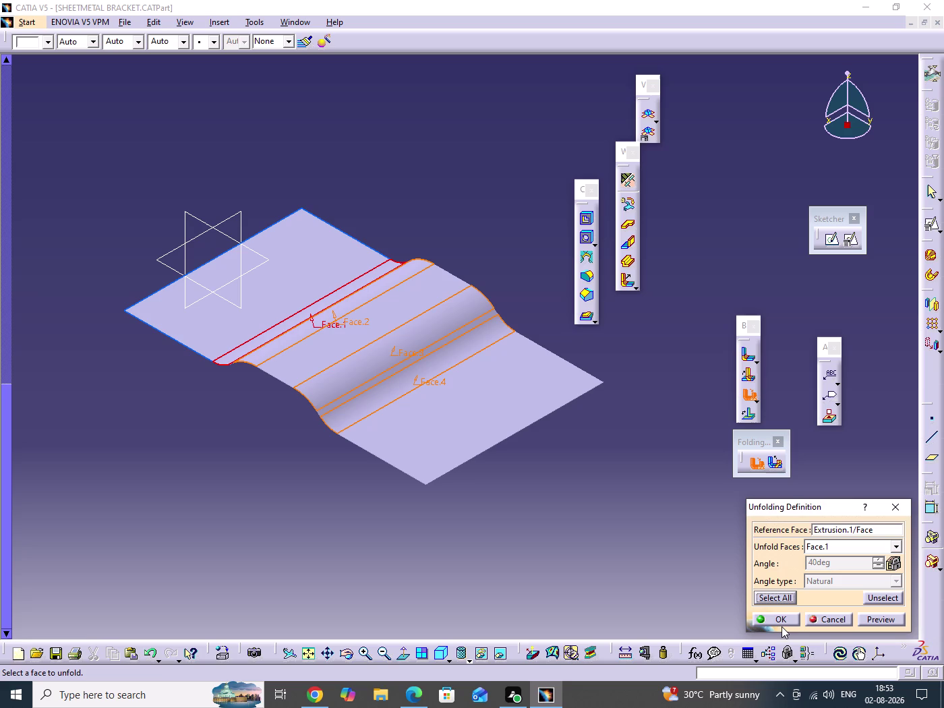
click(781, 626)
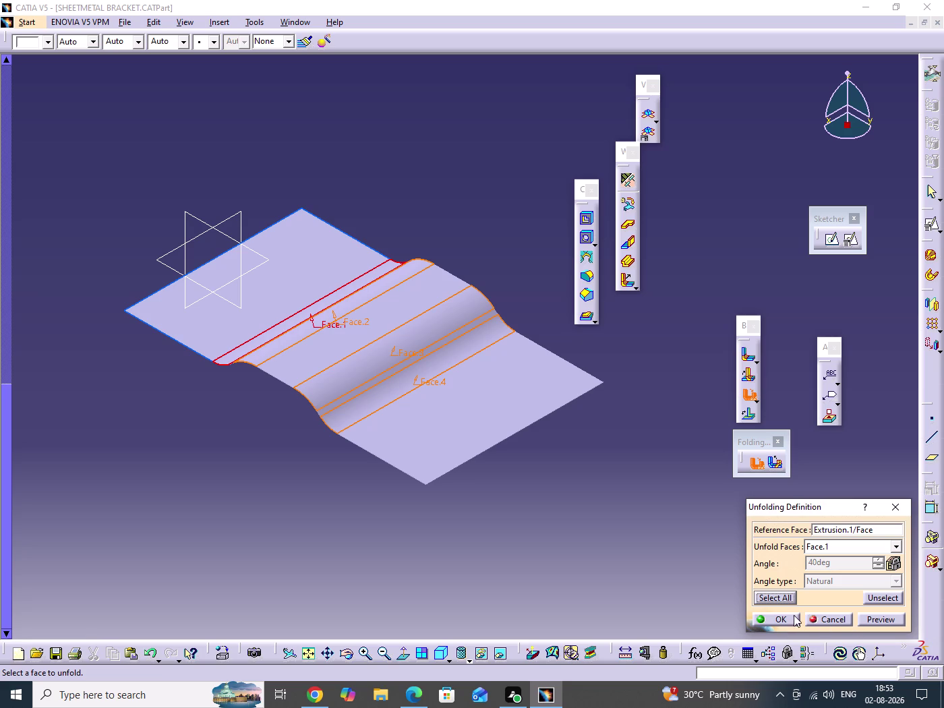
click(784, 619)
click(599, 534)
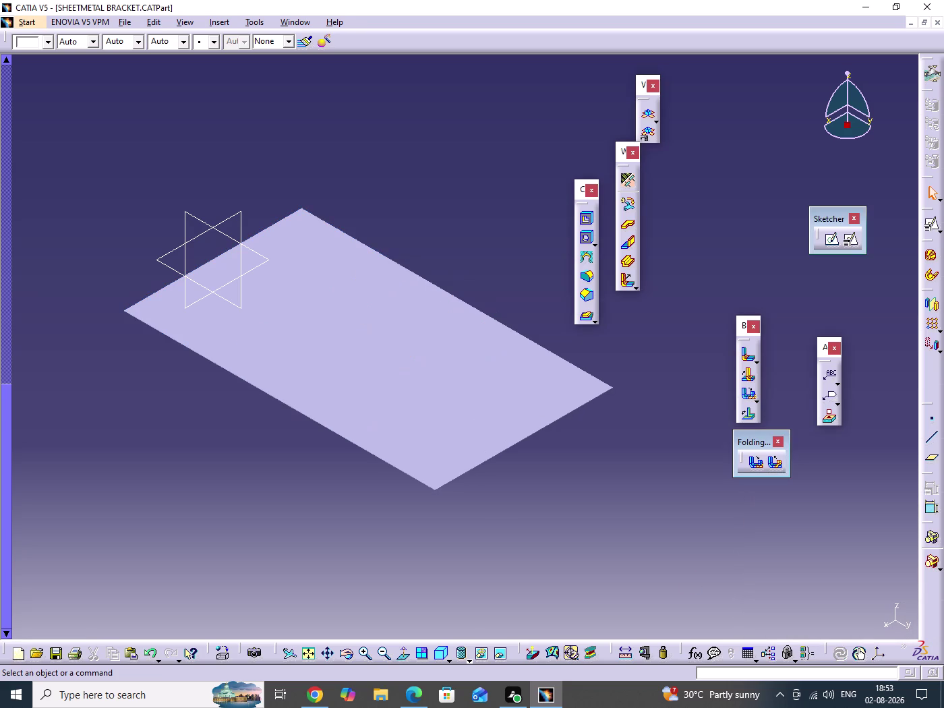
click(591, 219)
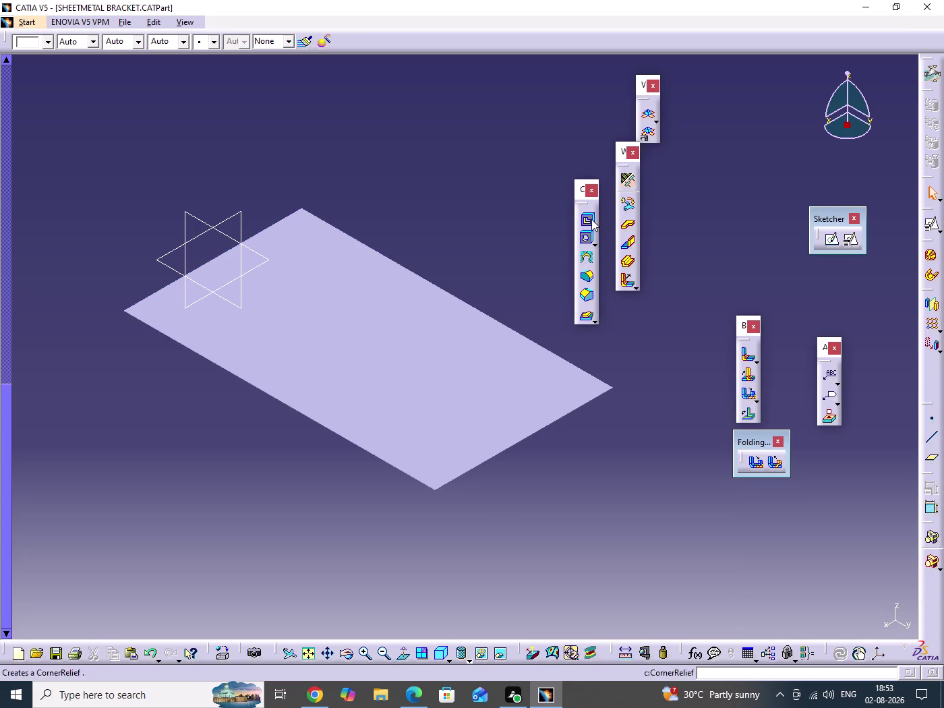
click(870, 549)
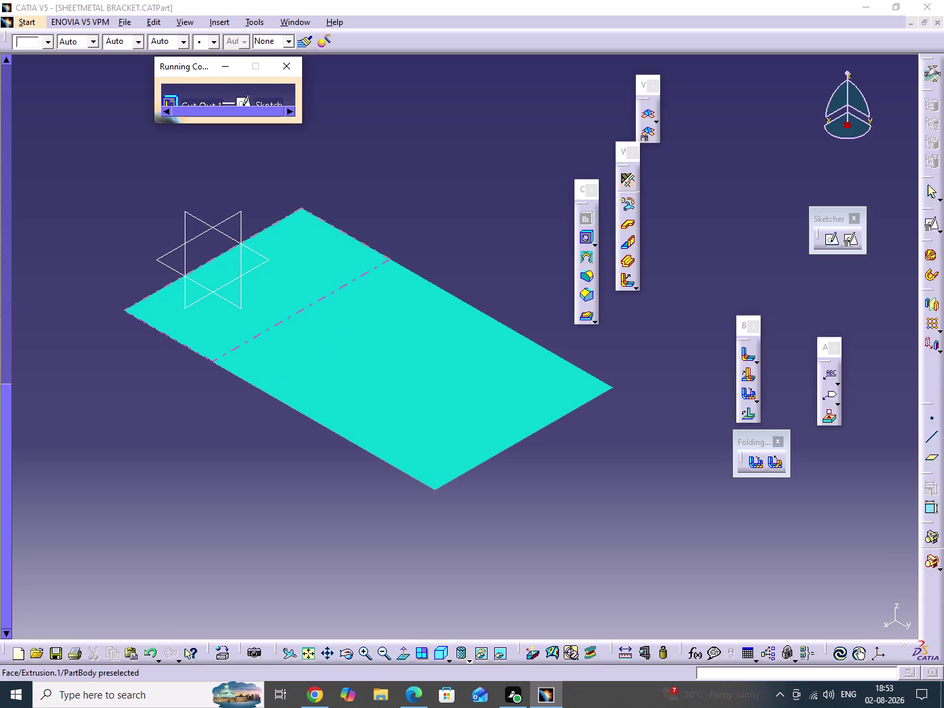
click(286, 68)
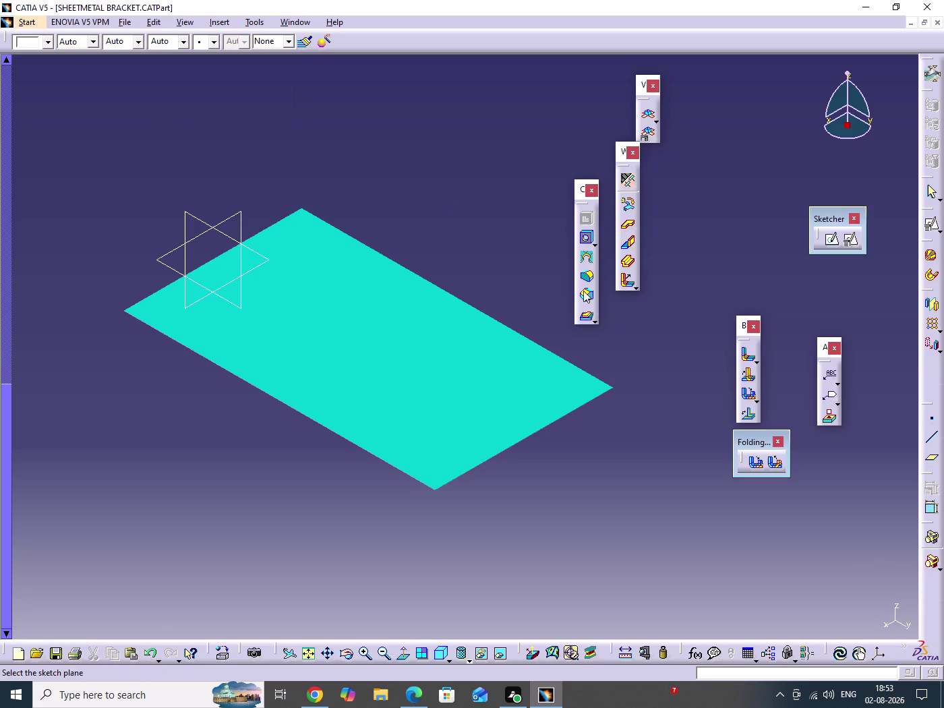
Create a positioned sketch on the xy plane with Swap and Reverse V ticked.
click(691, 341)
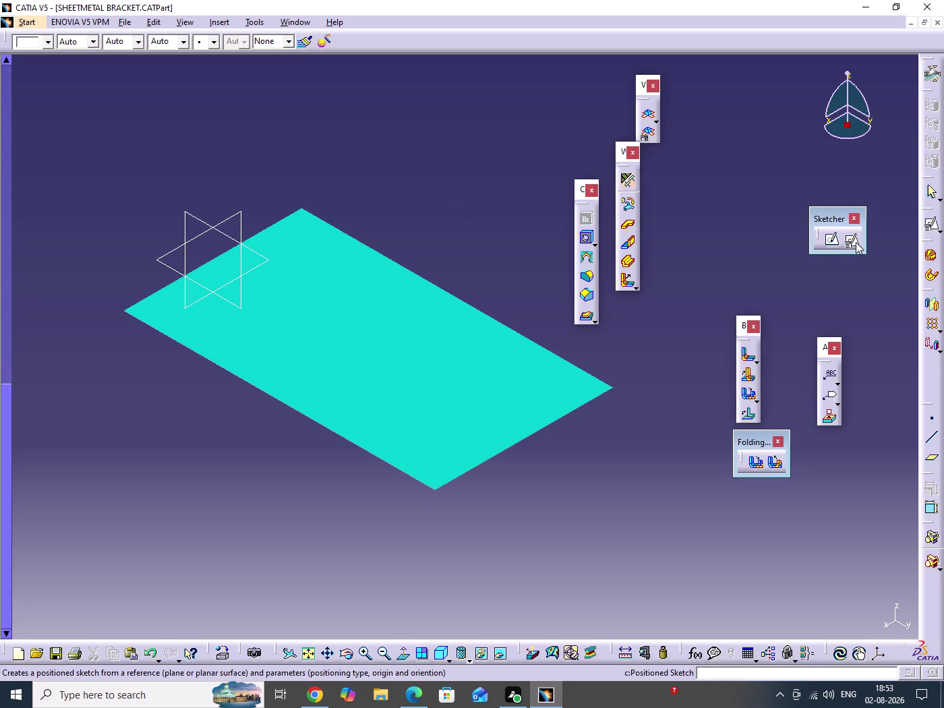
click(934, 195)
click(707, 238)
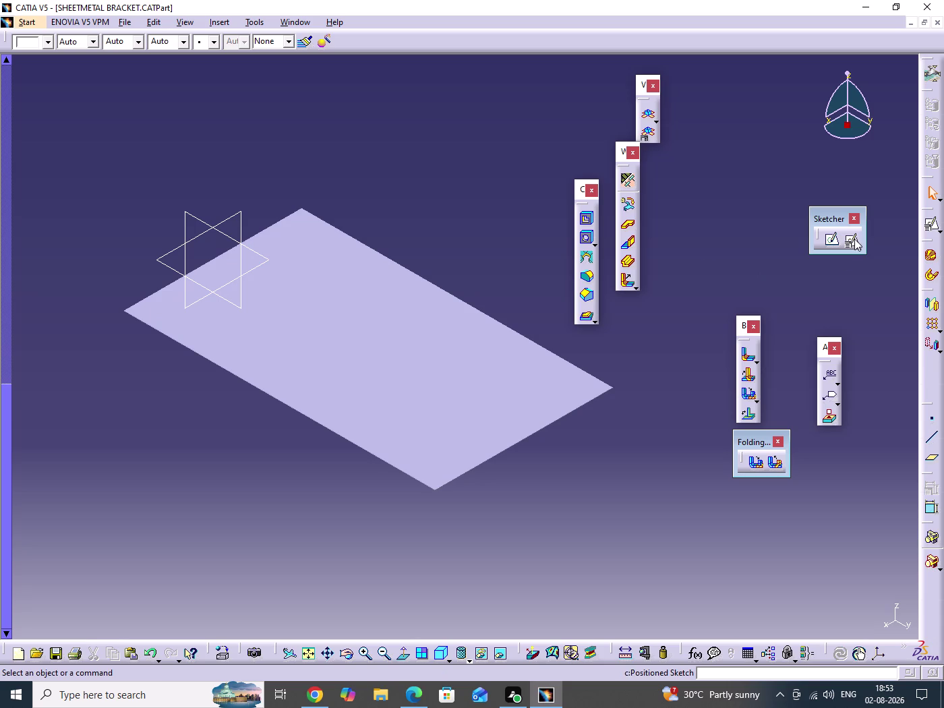
click(854, 238)
click(255, 267)
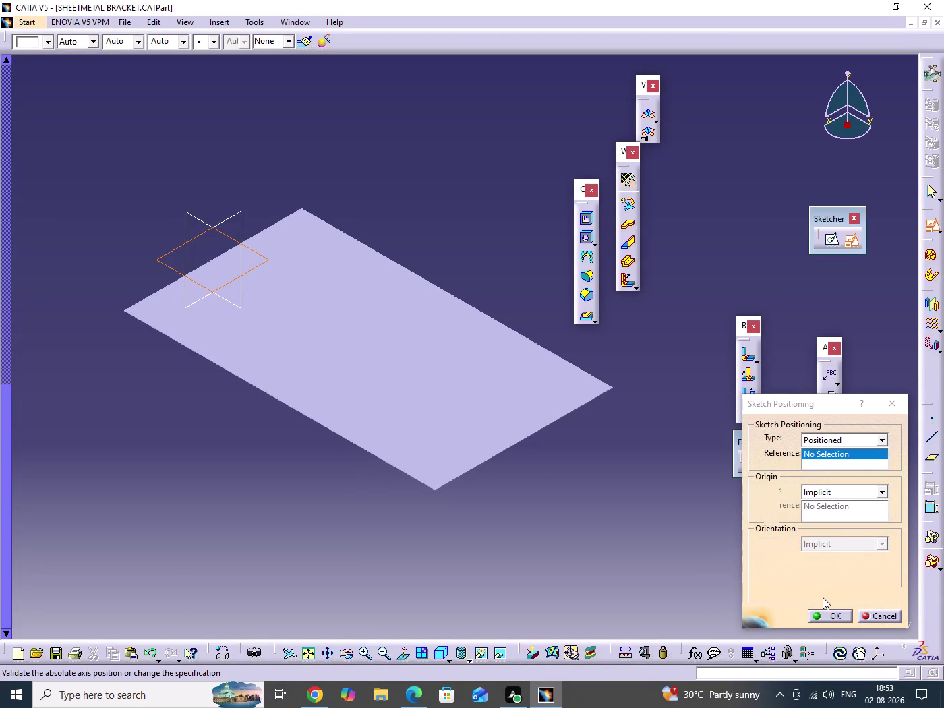
click(872, 601)
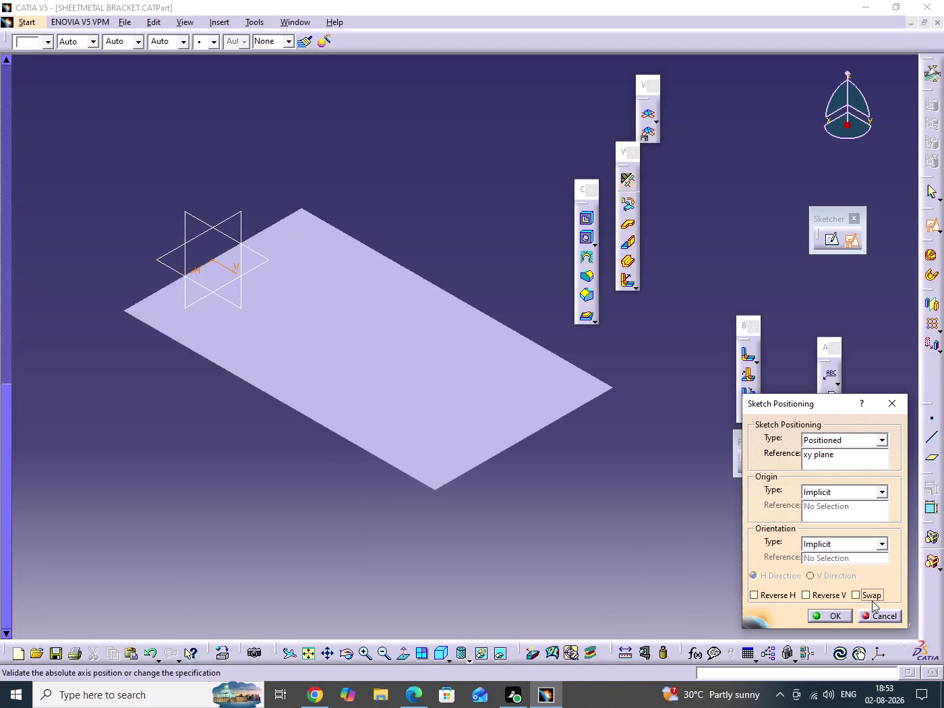
click(818, 599)
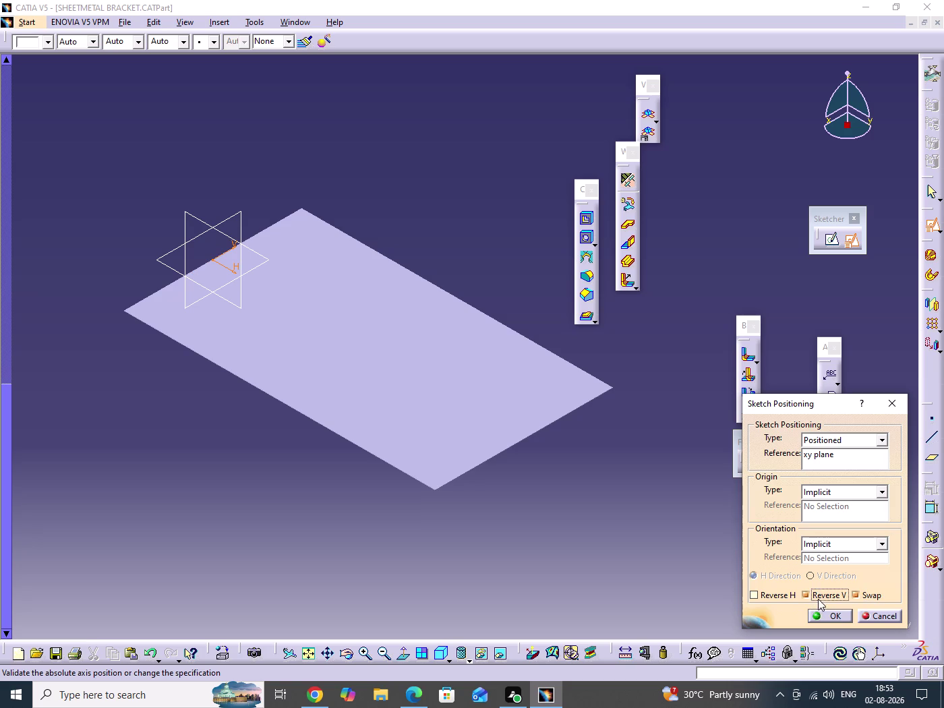
click(822, 618)
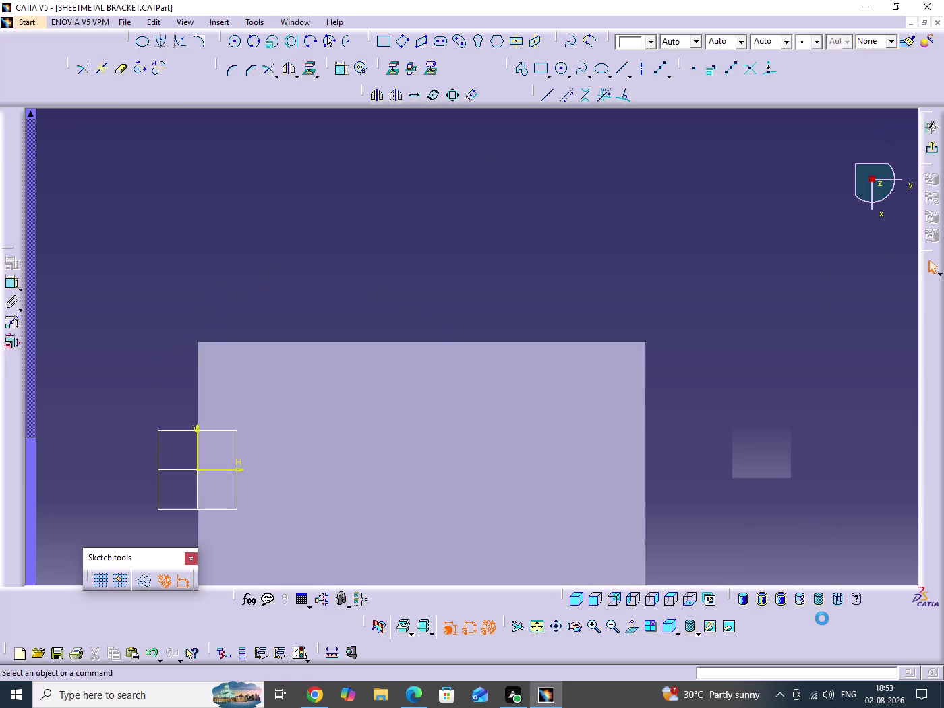
Draw a rectangle overlapping the sheet's lower right.
middle_drag(806, 509, 785, 394)
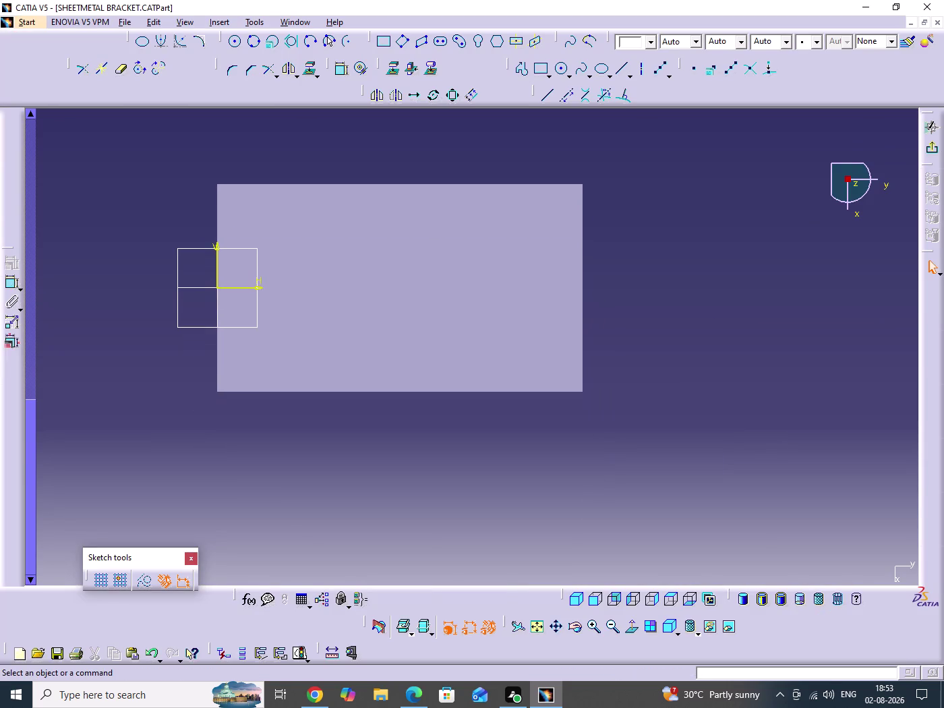
click(724, 434)
click(382, 42)
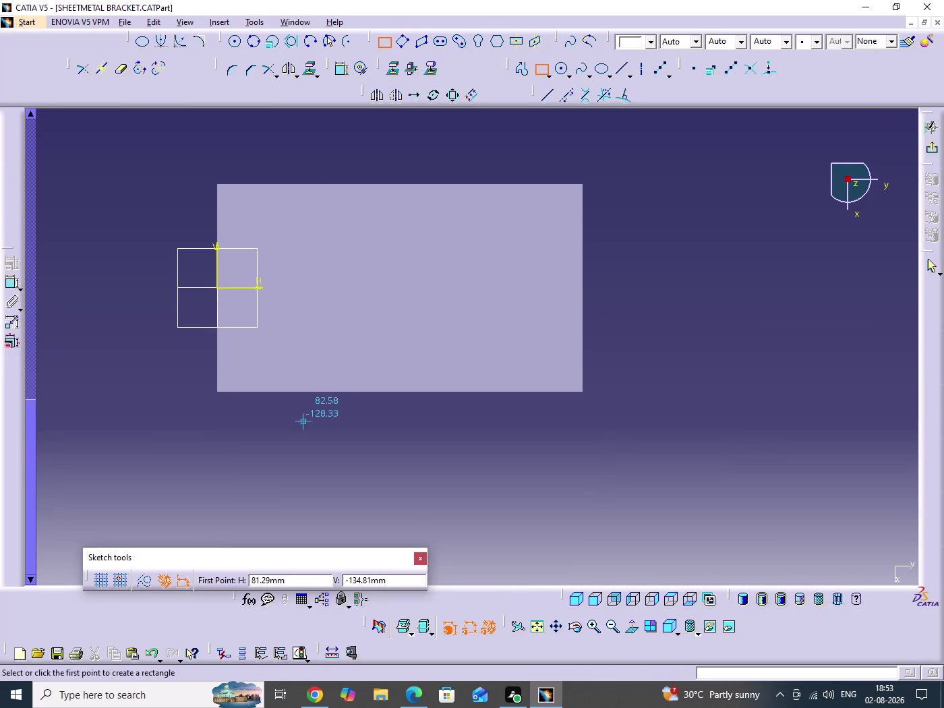
click(297, 312)
click(641, 480)
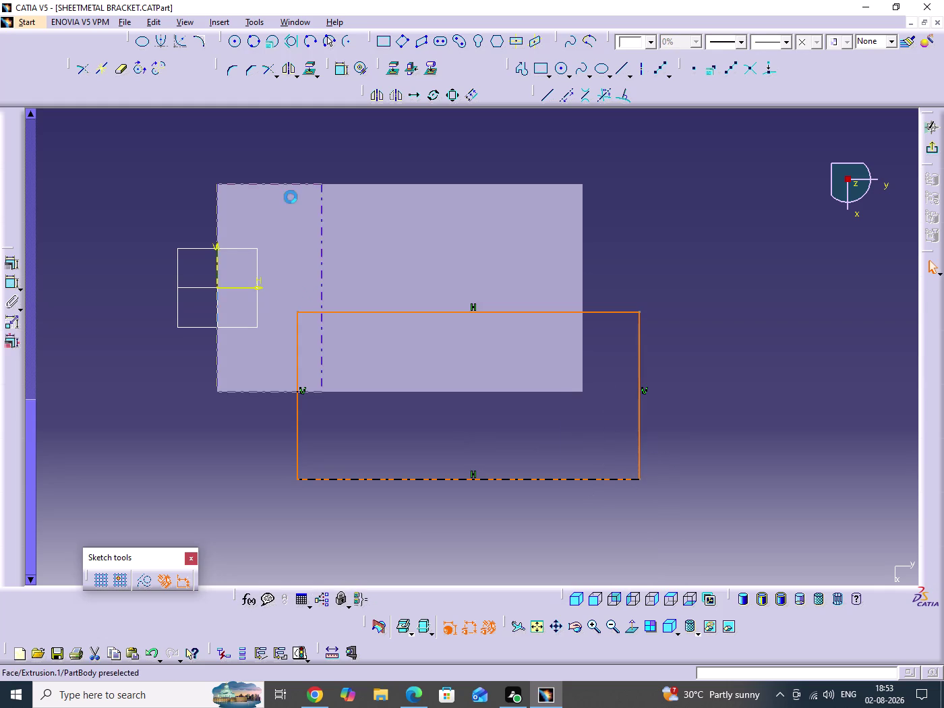
click(243, 151)
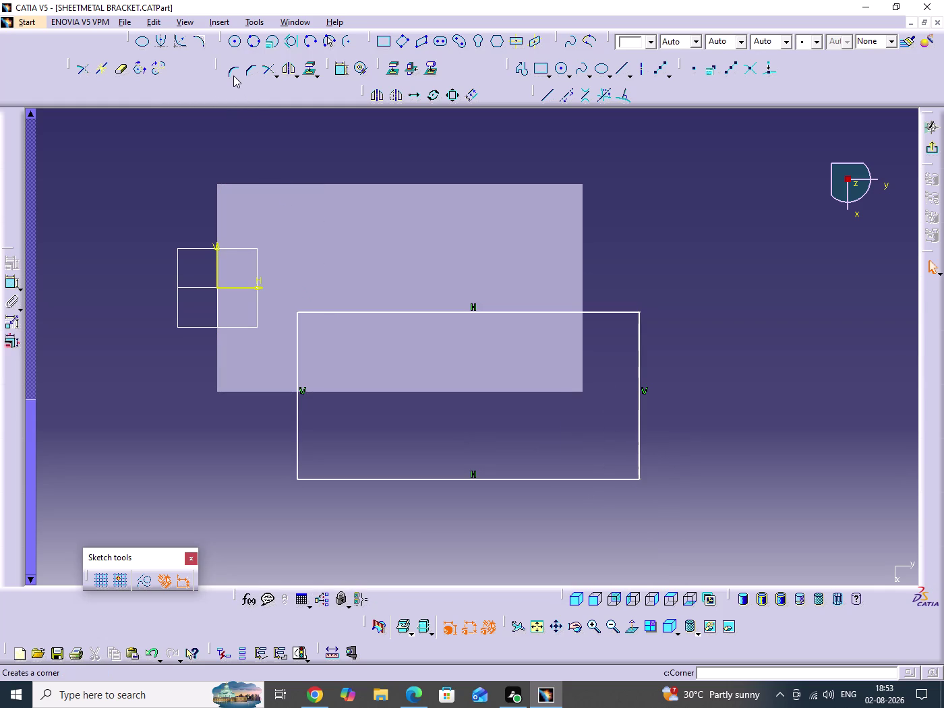
Make the rectangle's right and bottom sides coincide with the sheet's edges.
double_click(337, 75)
click(582, 352)
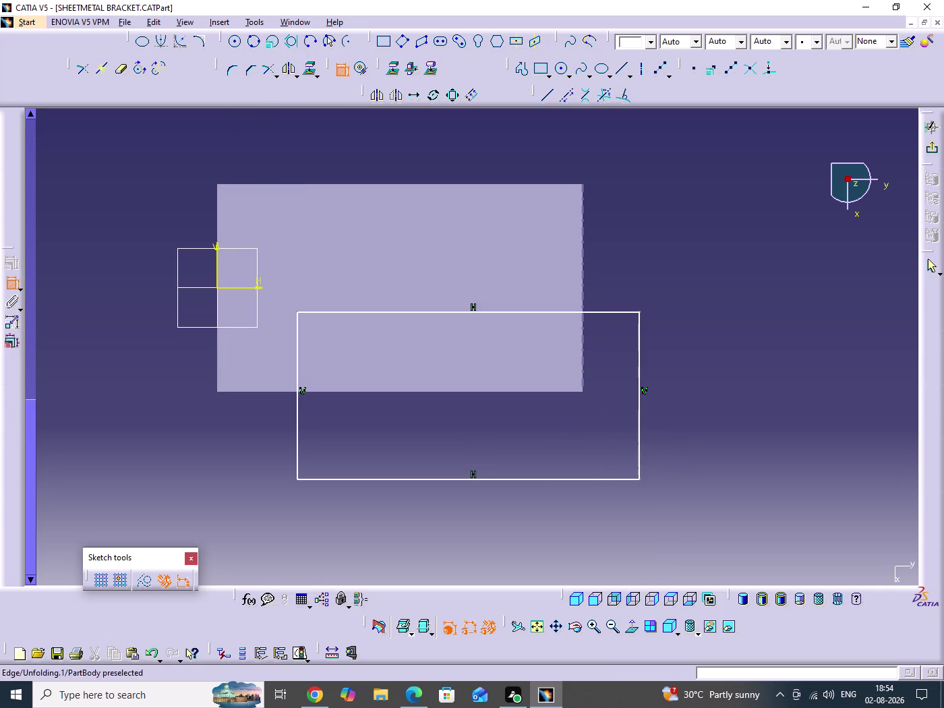
click(638, 342)
right_click(795, 404)
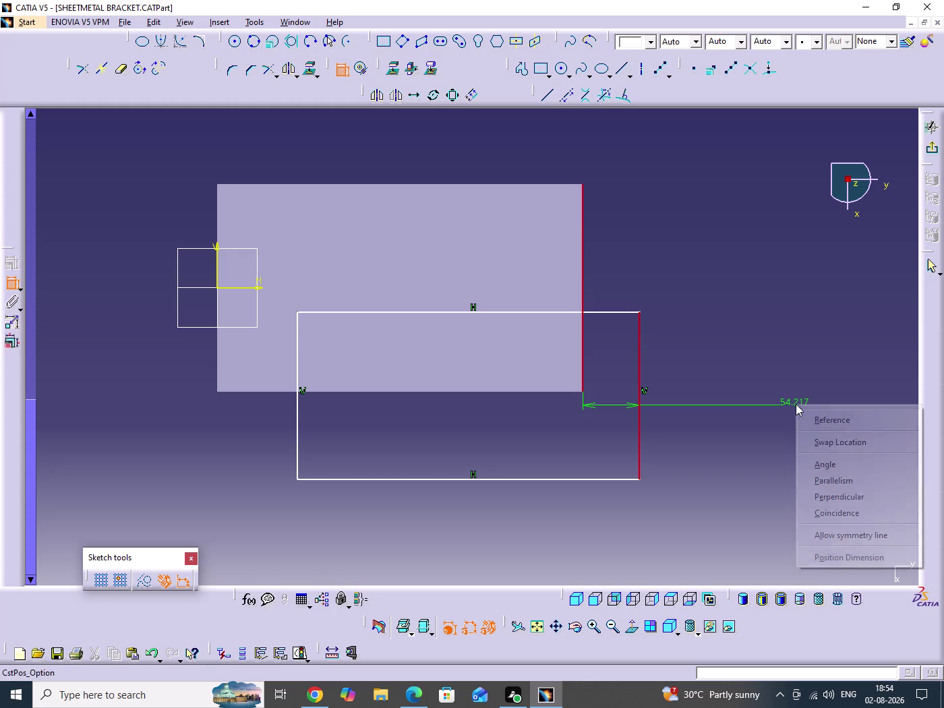
click(836, 516)
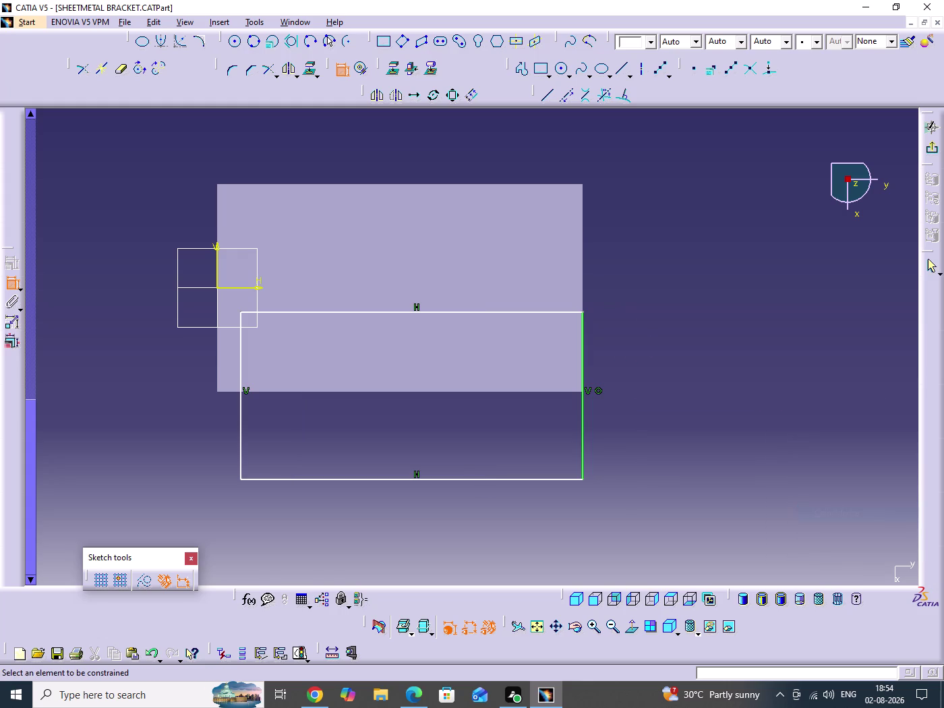
click(300, 392)
click(298, 478)
right_click(697, 387)
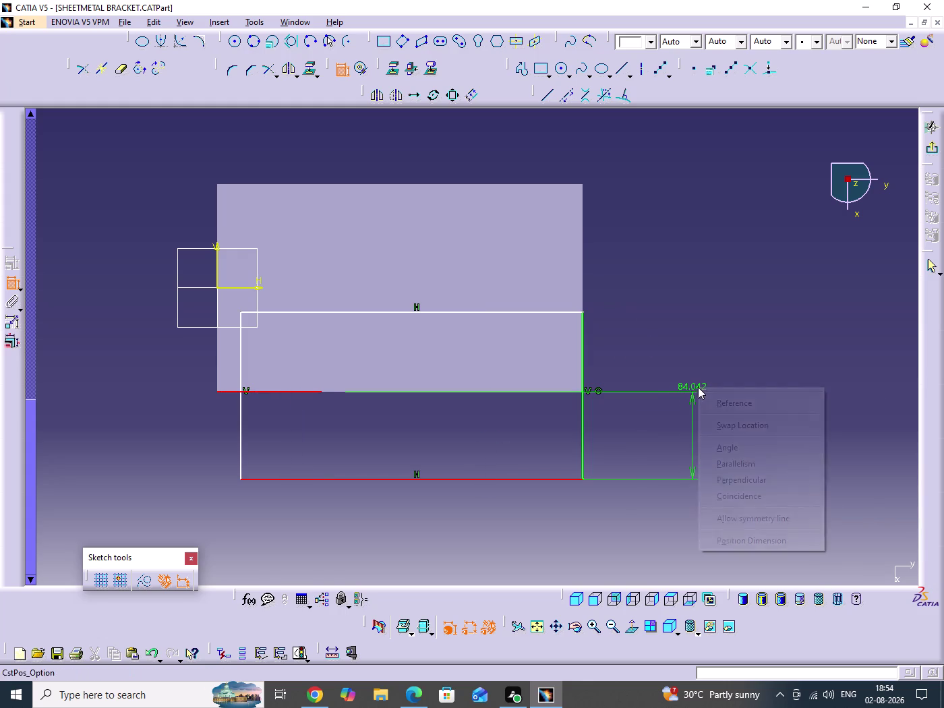
click(739, 499)
Dimension the rectangle's left side 85 mm from the sheet's left edge.
click(215, 345)
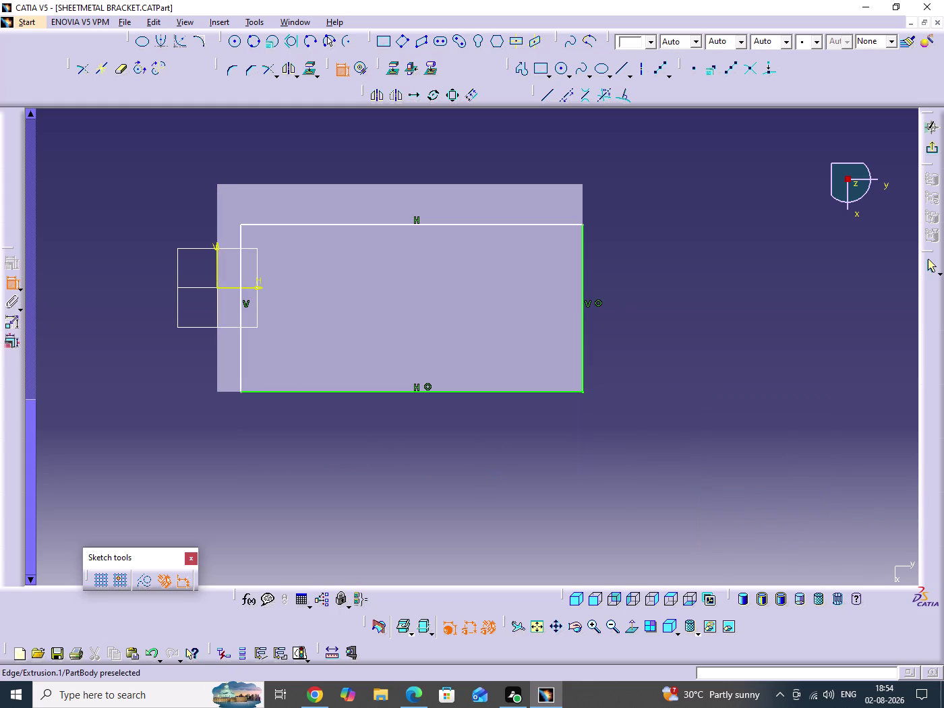
click(240, 355)
click(250, 480)
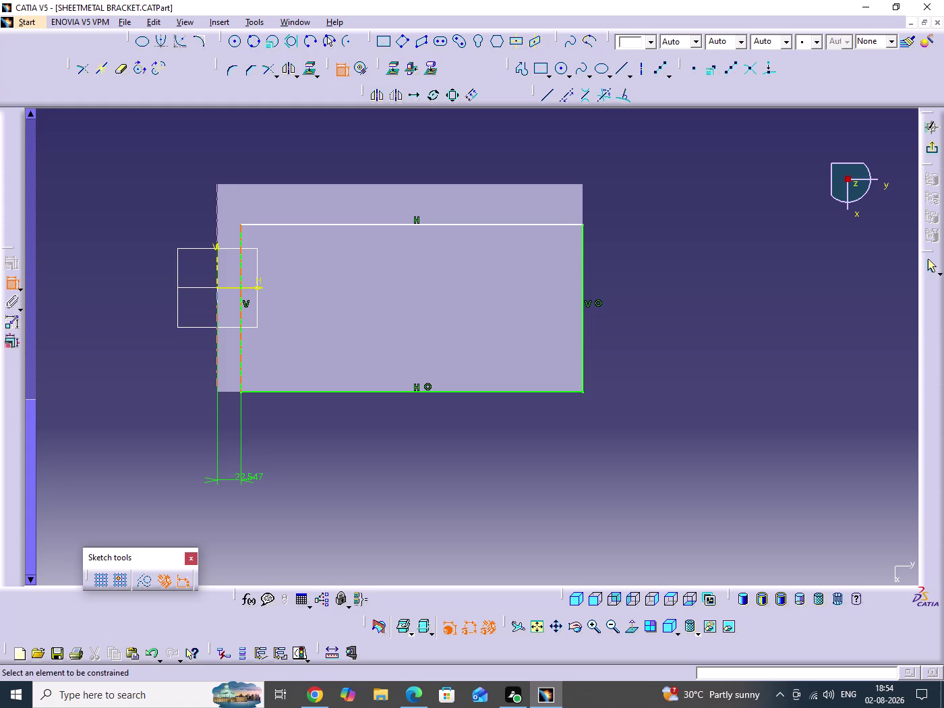
double_click(258, 480)
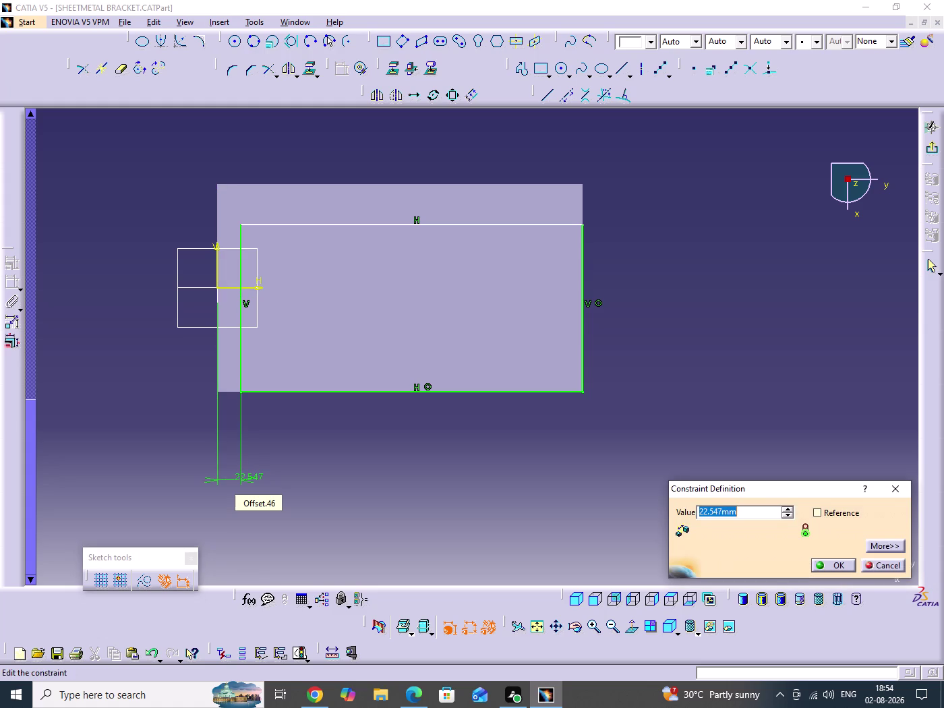
text(85)
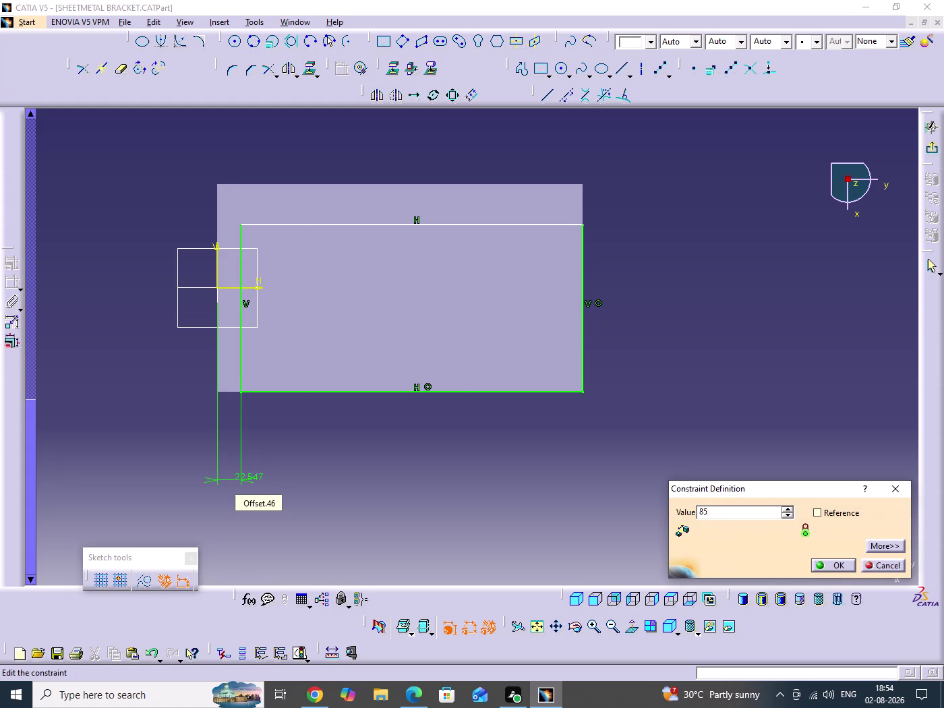
key(Return)
middle_drag(546, 469, 559, 492)
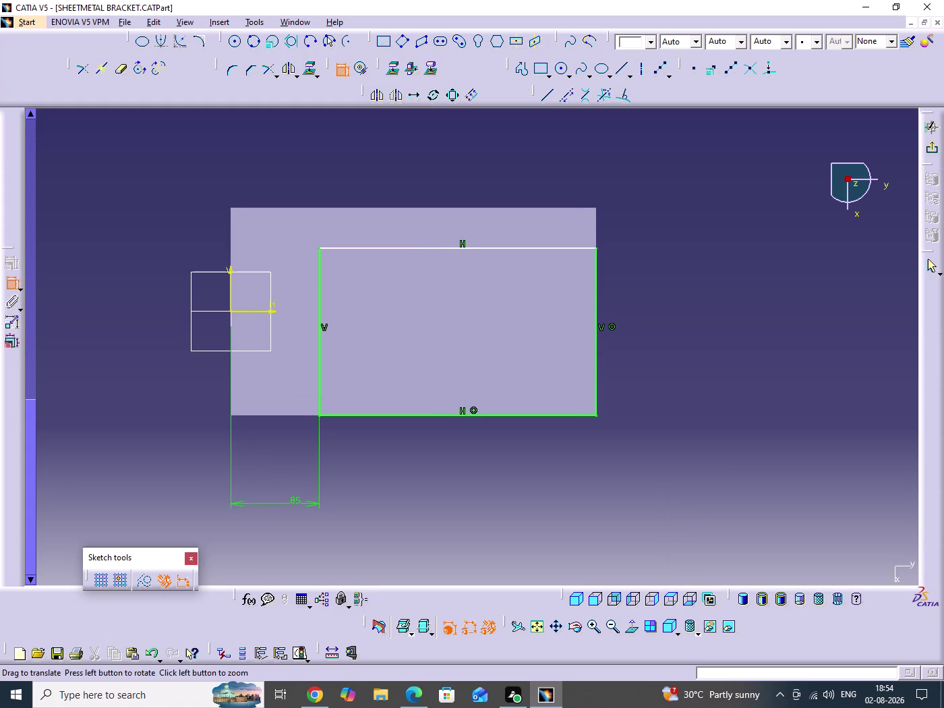
Make the rectangle's top edge coincident with the horizontal sketch axis.
click(372, 246)
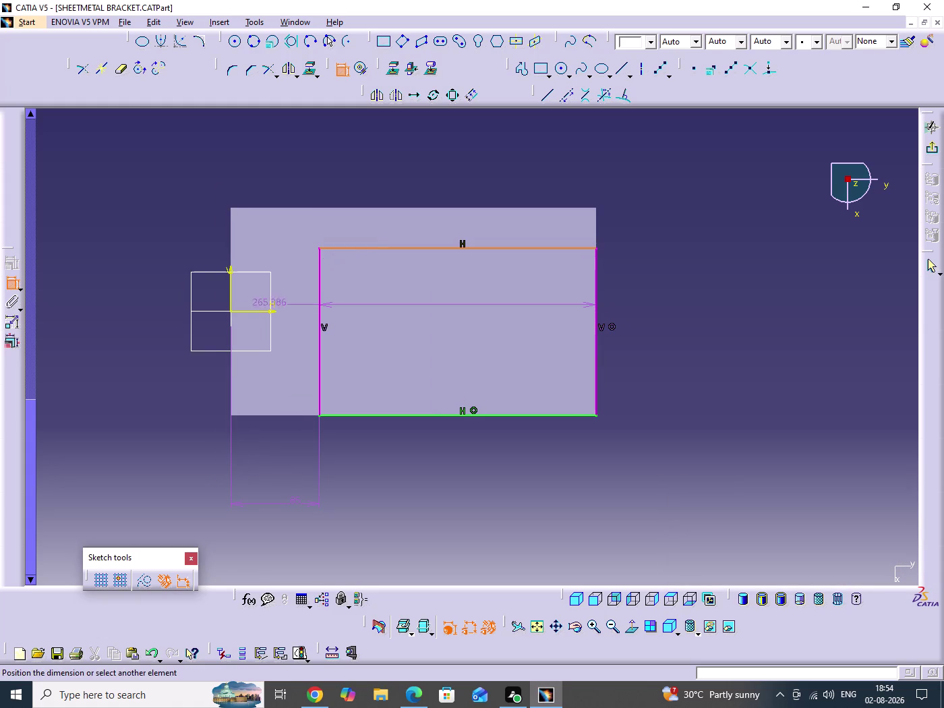
click(252, 313)
right_click(682, 267)
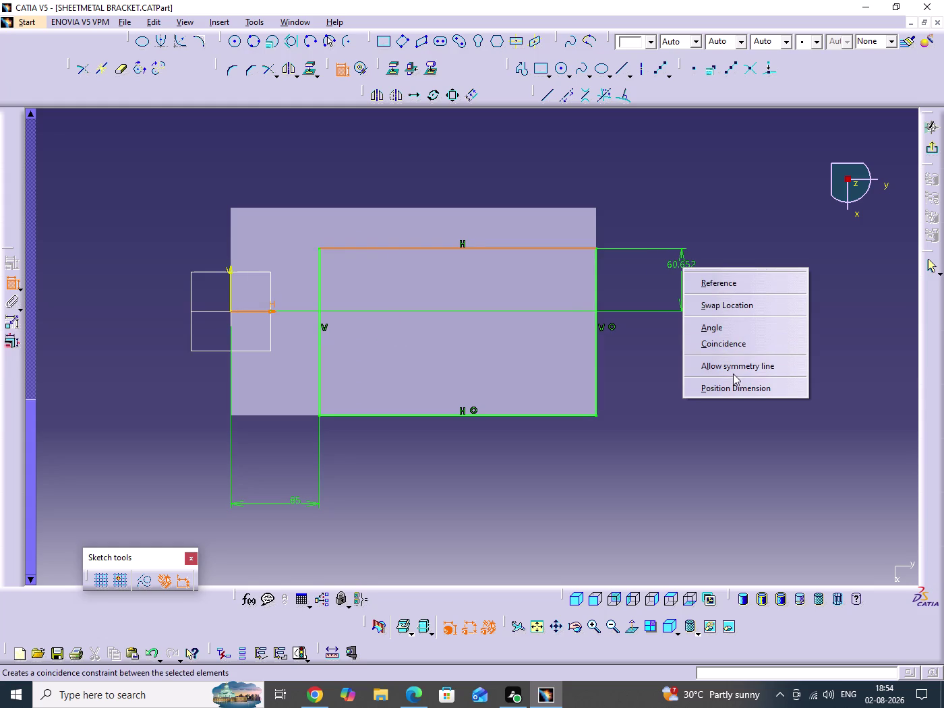
click(718, 343)
click(719, 410)
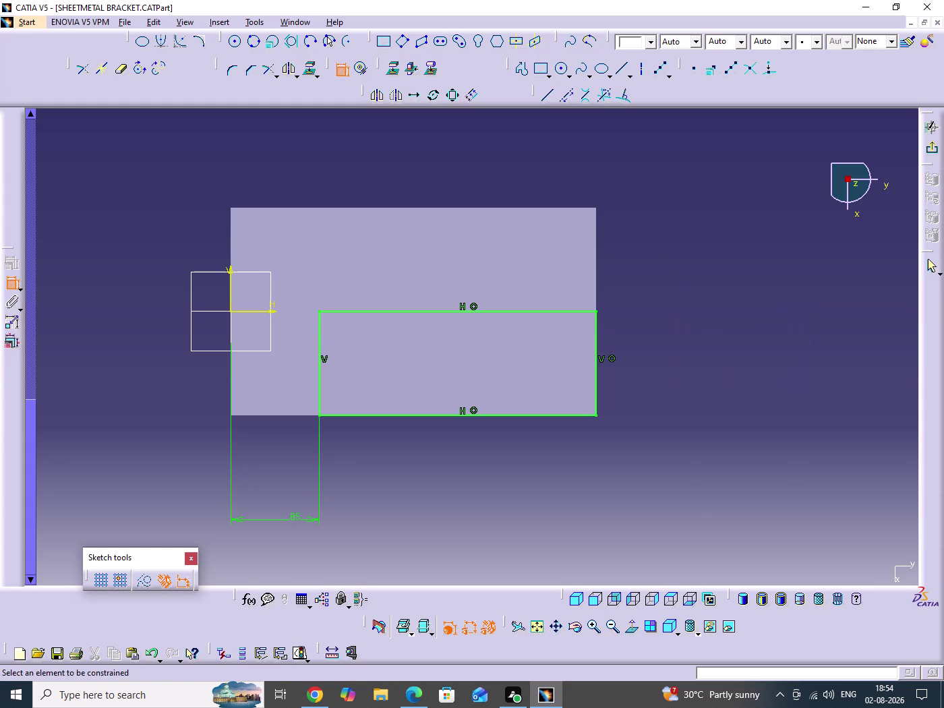
Round the rectangle's inner corner with a 60 mm radius and exit the sketch.
click(231, 72)
drag(273, 171, 360, 332)
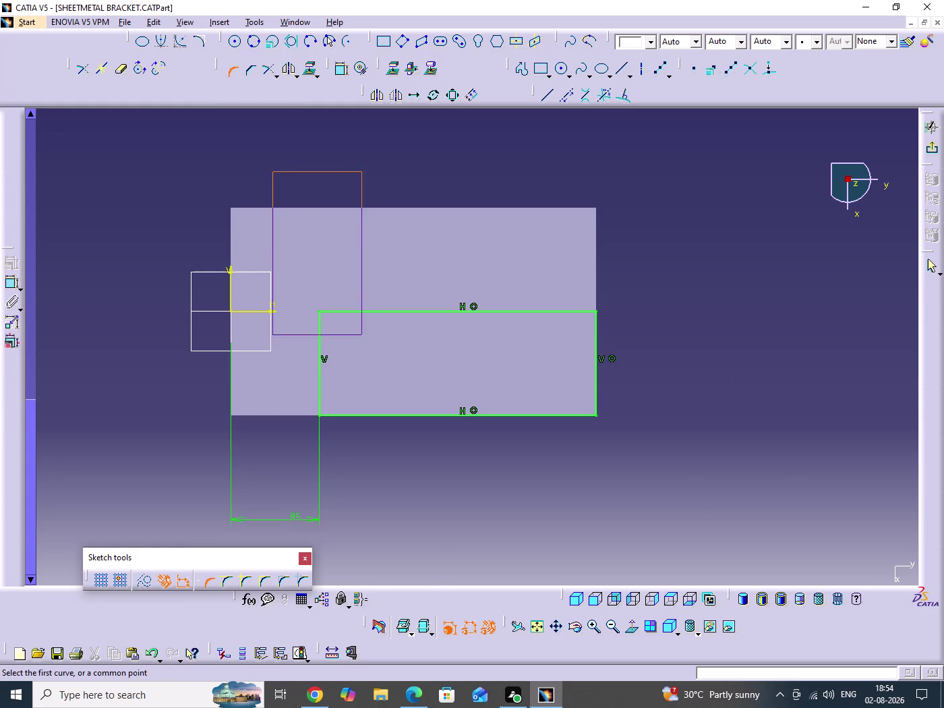
drag(360, 332, 365, 341)
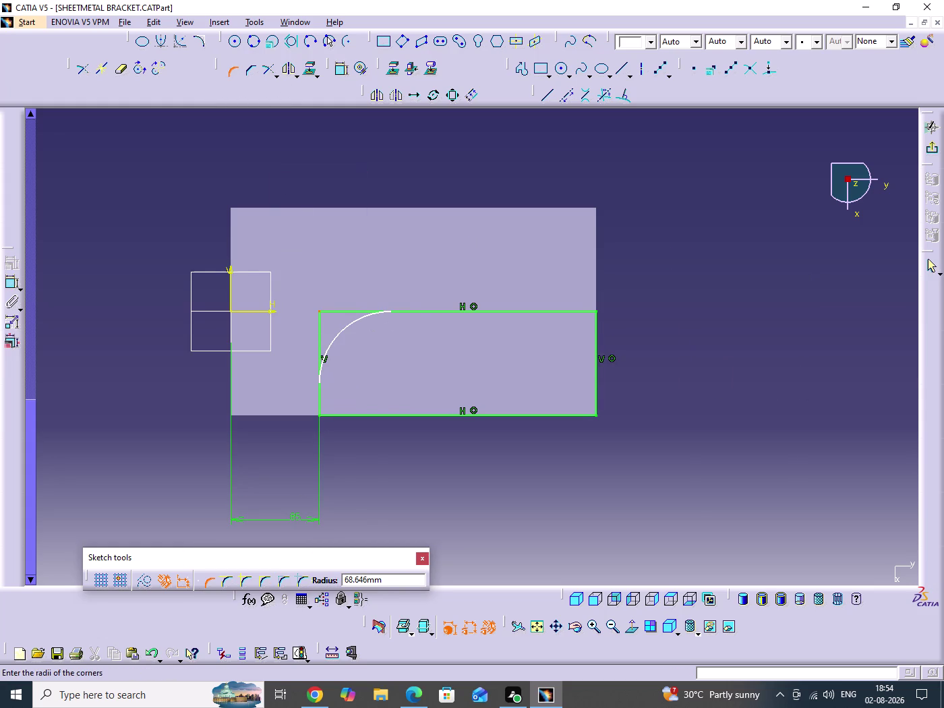
double_click(381, 578)
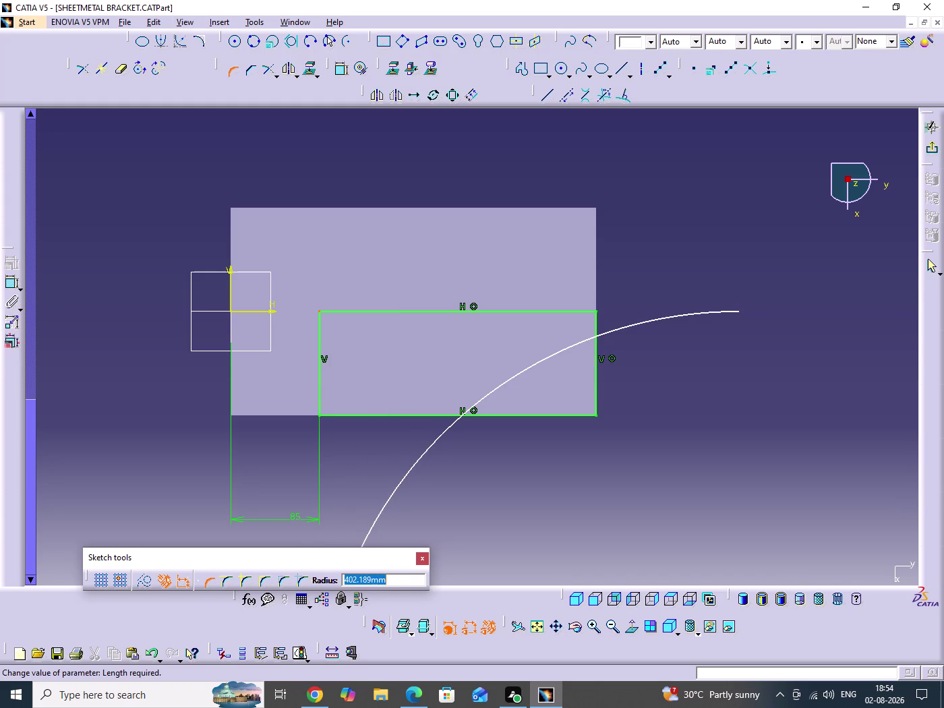
text(60)
key(Return)
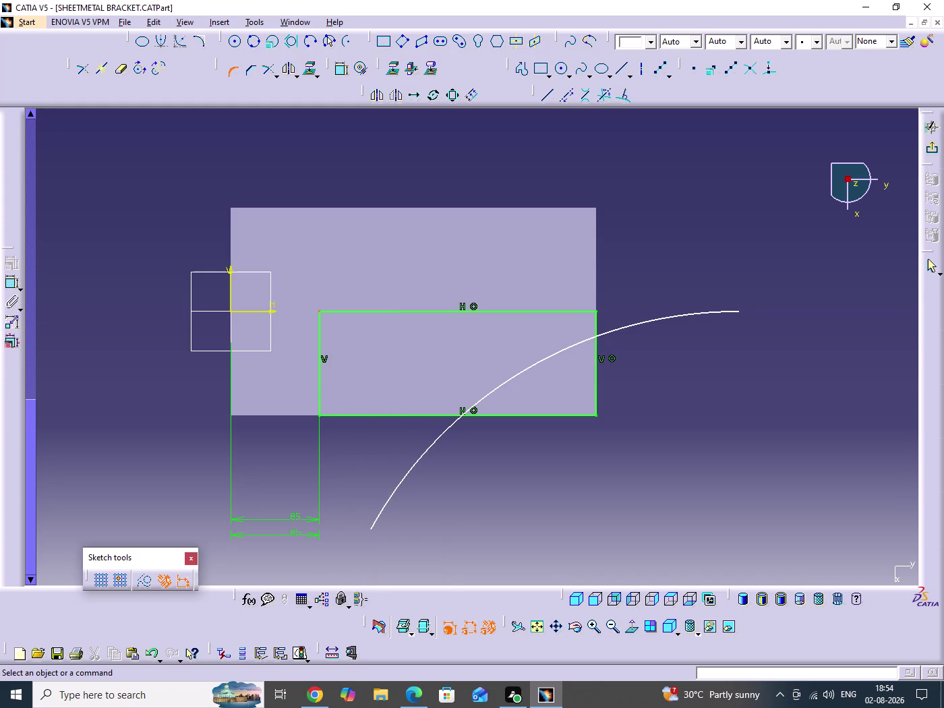
click(932, 145)
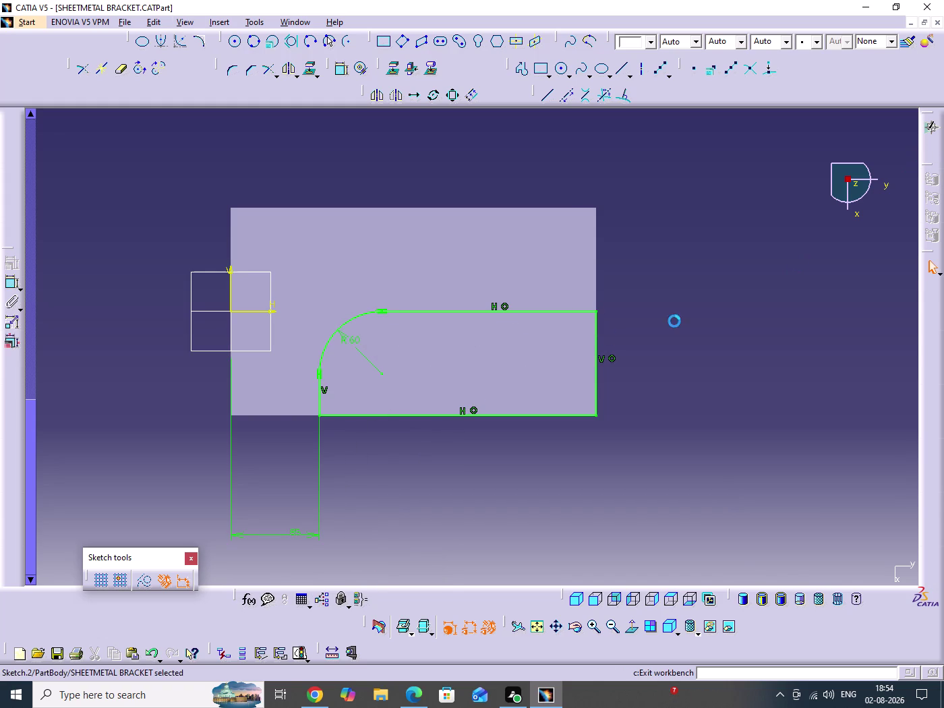
click(586, 215)
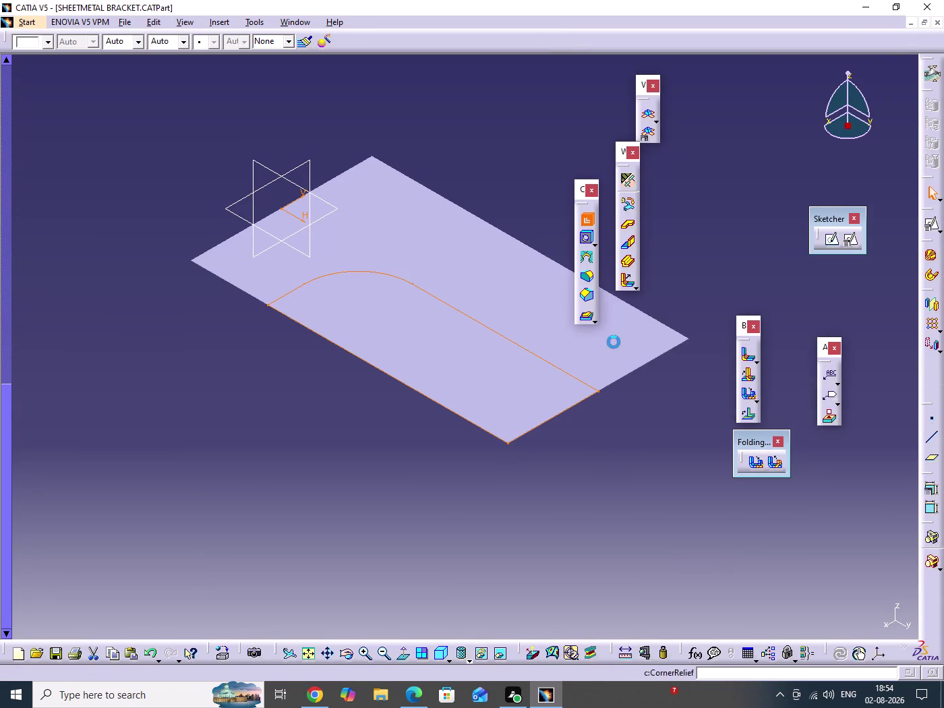
Cut the Sketch.2 profile out of the plate, save, and open the reference drawing.
click(874, 621)
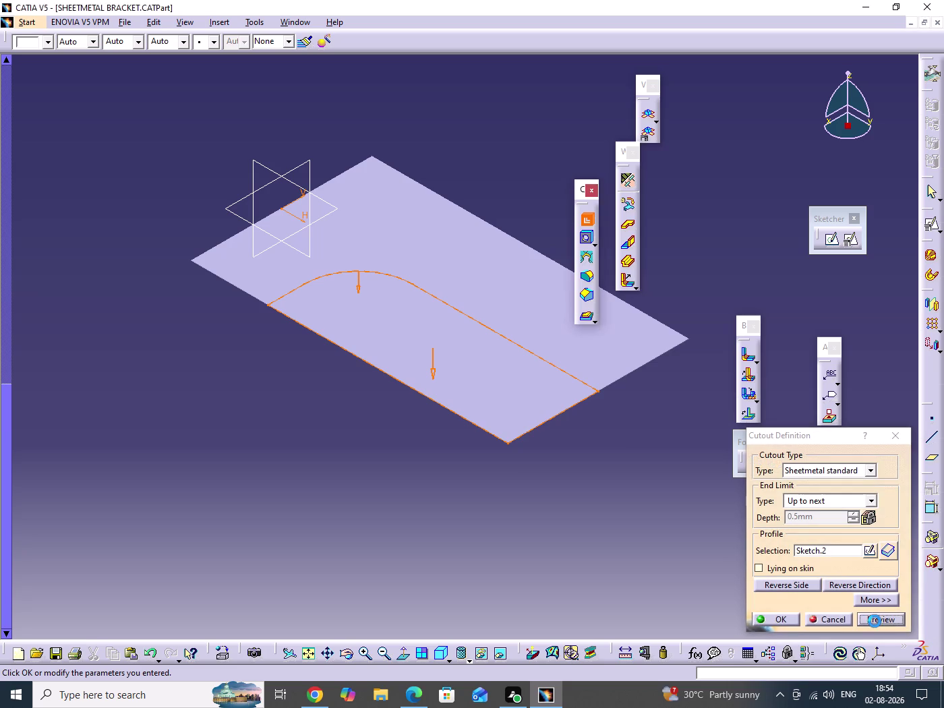
click(779, 624)
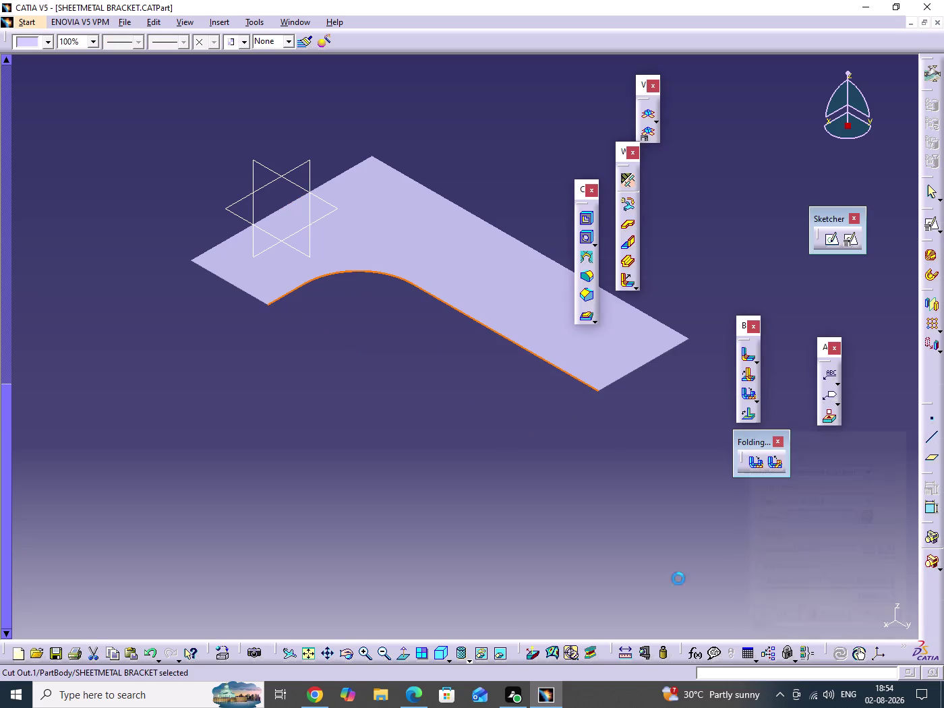
click(632, 540)
middle_drag(631, 533, 496, 532)
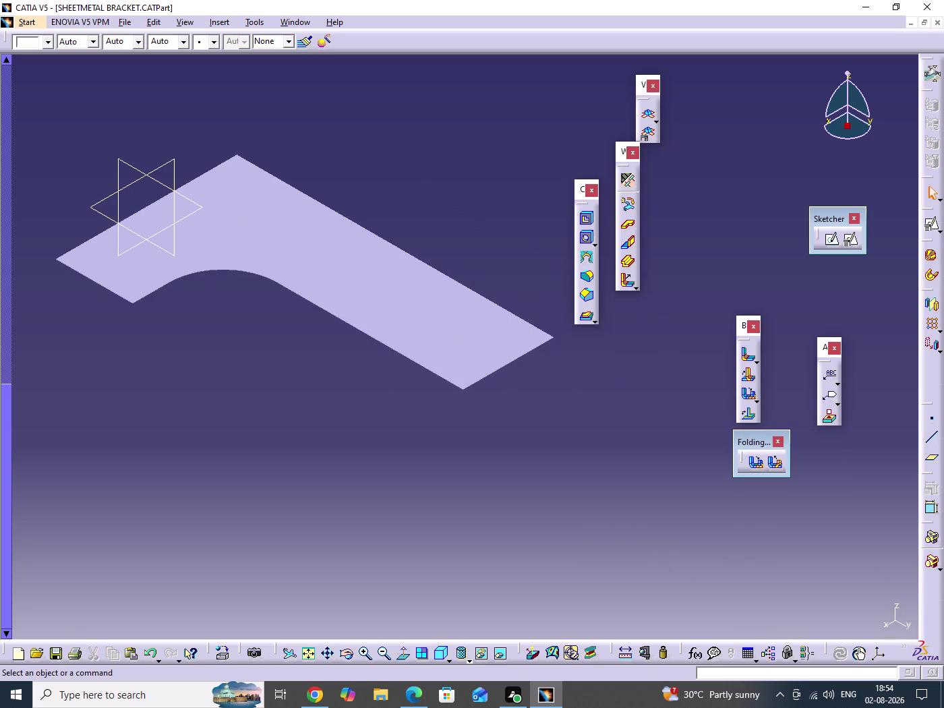
middle_drag(611, 467, 563, 367)
click(611, 467)
middle_drag(596, 499, 524, 375)
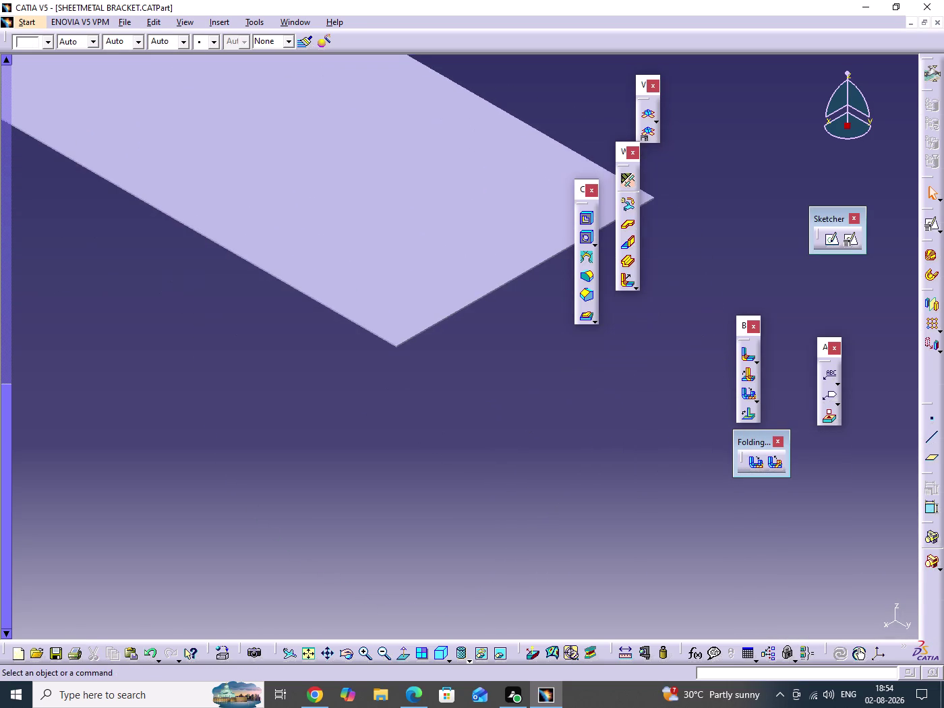
click(471, 540)
key(ctrl+s)
click(416, 701)
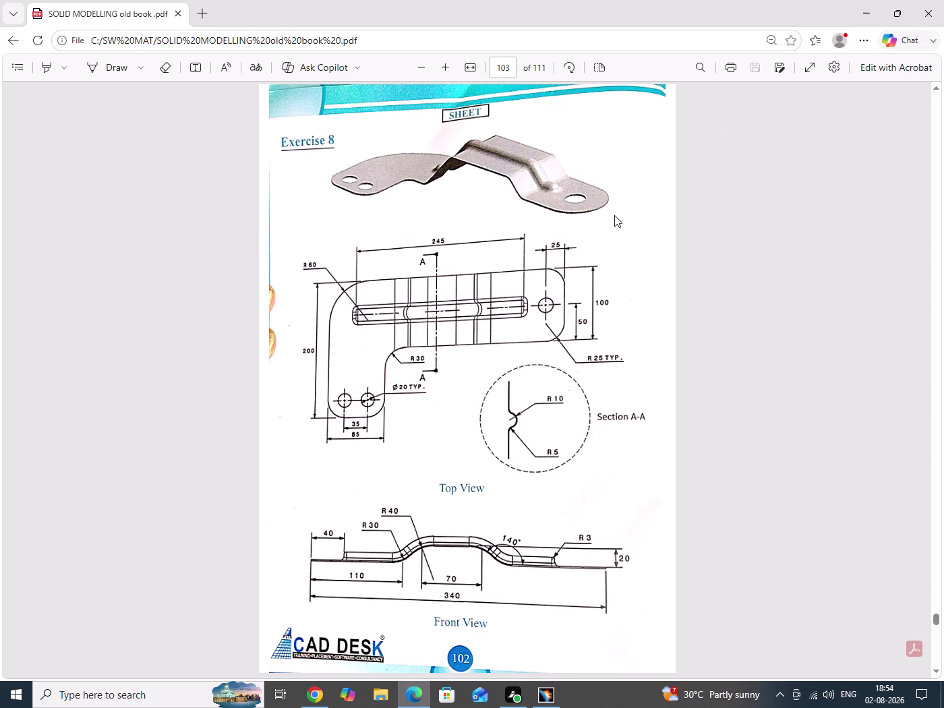
Review the Exercise 8 top view for corner radii, then switch back to CATIA.
click(863, 12)
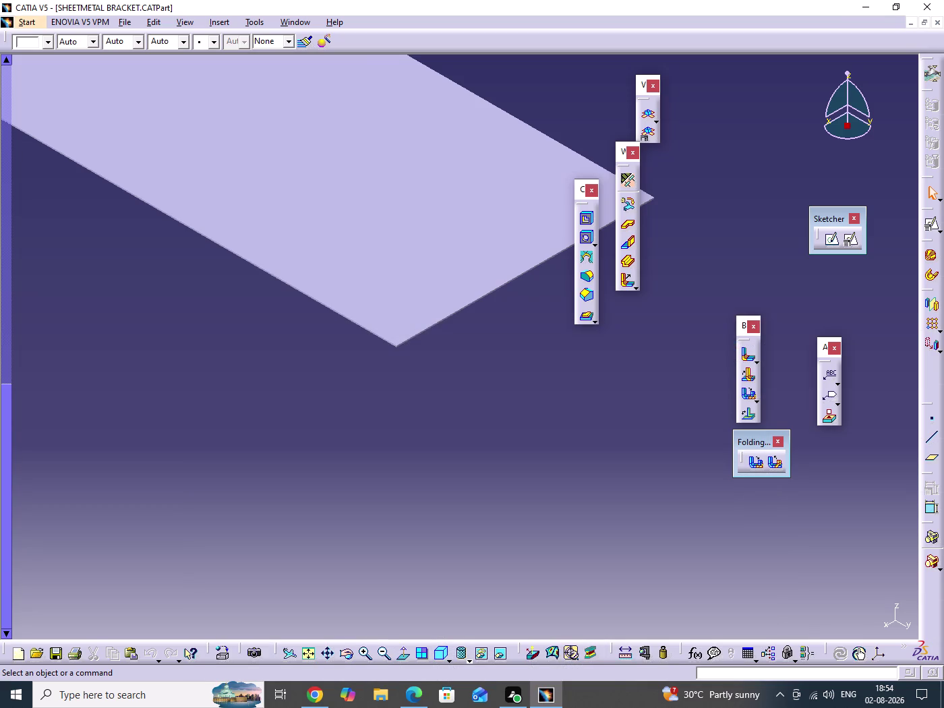
Start a 25 mm corner and pick the first plate corner edge.
middle_drag(689, 291, 783, 371)
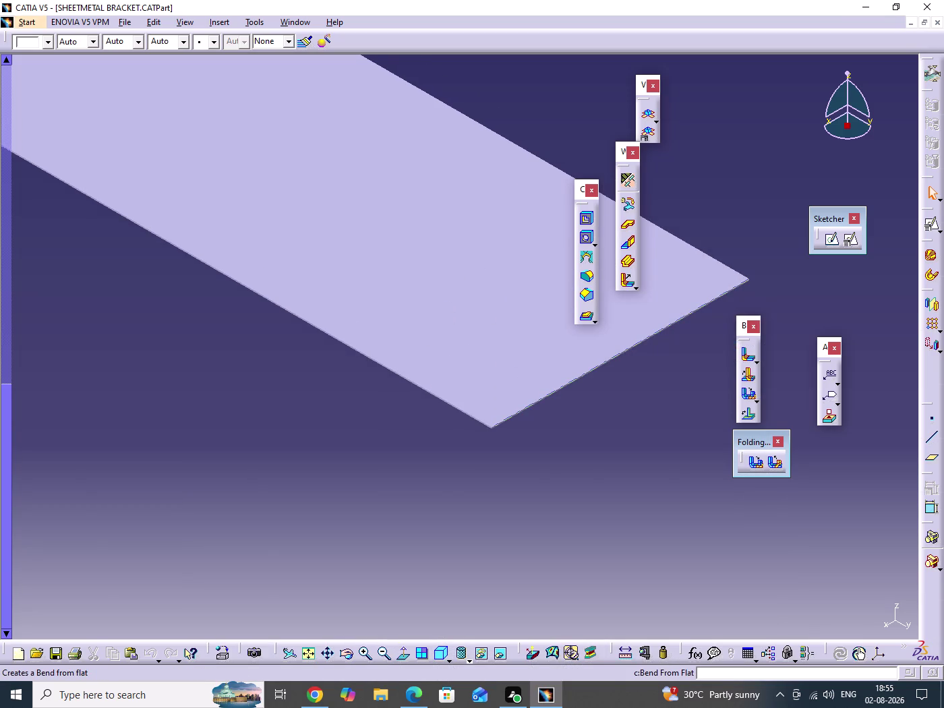
click(586, 274)
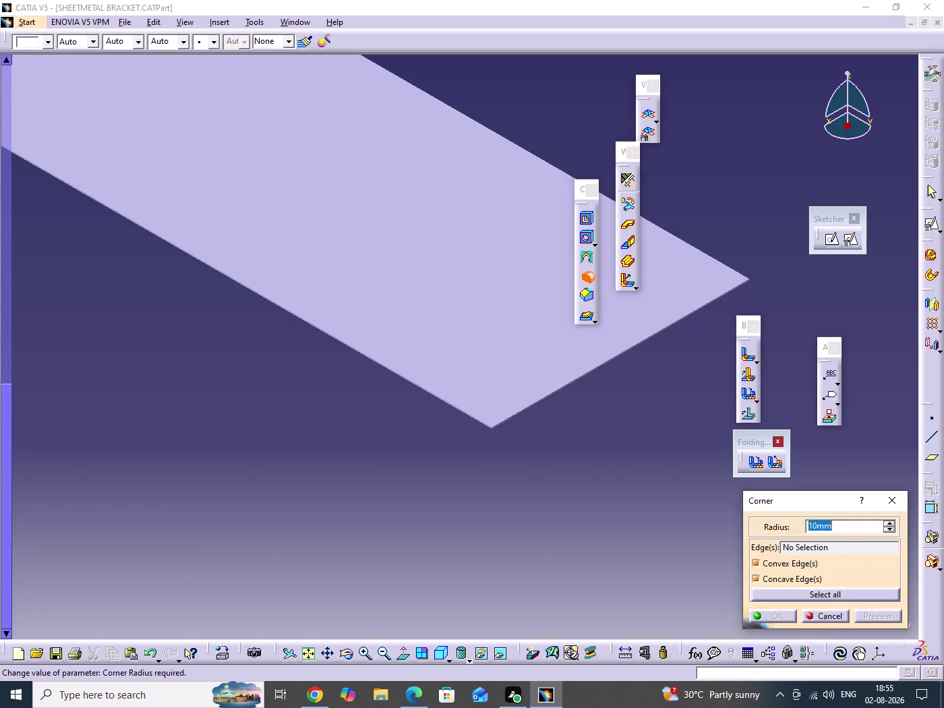
text(25)
key(Return)
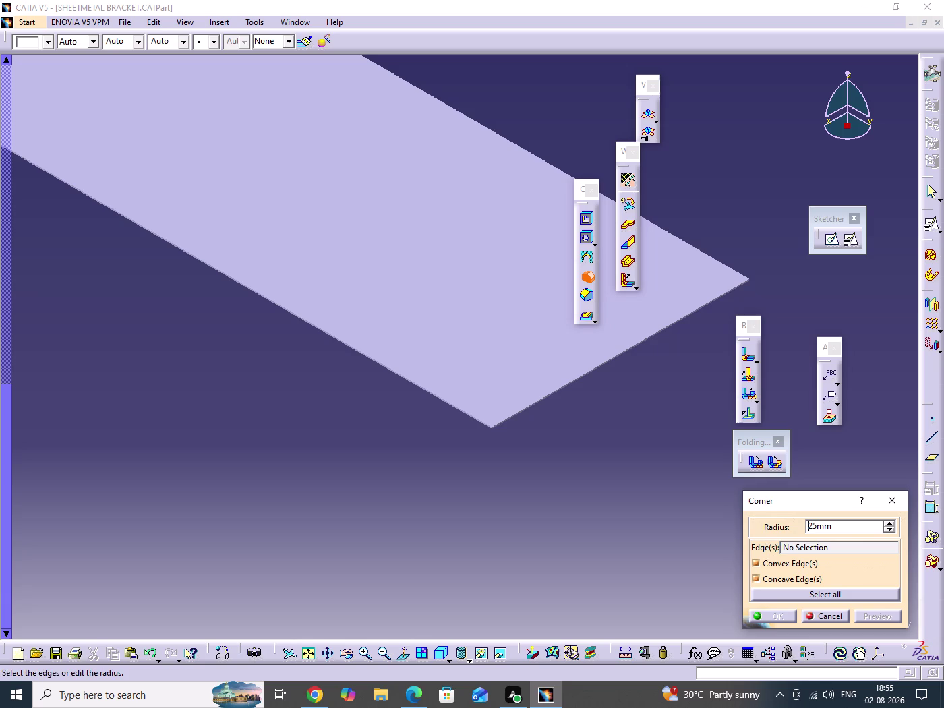
scroll(down, 3)
middle_drag(563, 468, 516, 279)
click(562, 468)
middle_drag(480, 440, 231, 24)
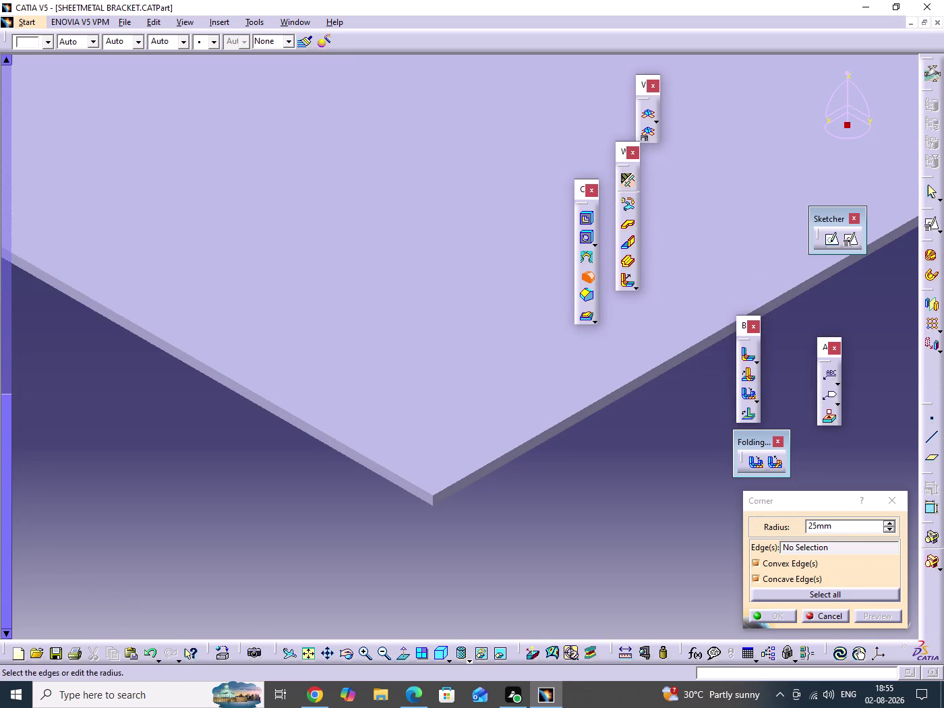
click(435, 499)
middle_drag(483, 378, 507, 561)
click(482, 378)
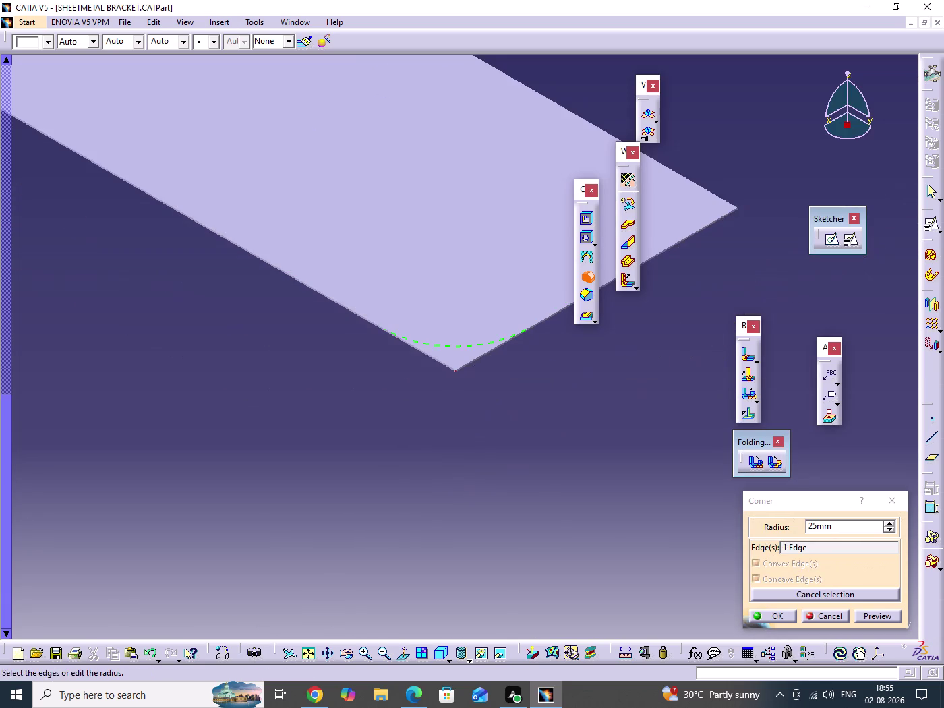
Add the second plate corner edge to the 25 mm corner.
middle_drag(531, 486, 116, 574)
middle_drag(357, 438, 156, 419)
drag(357, 438, 156, 420)
middle_drag(354, 410, 193, 568)
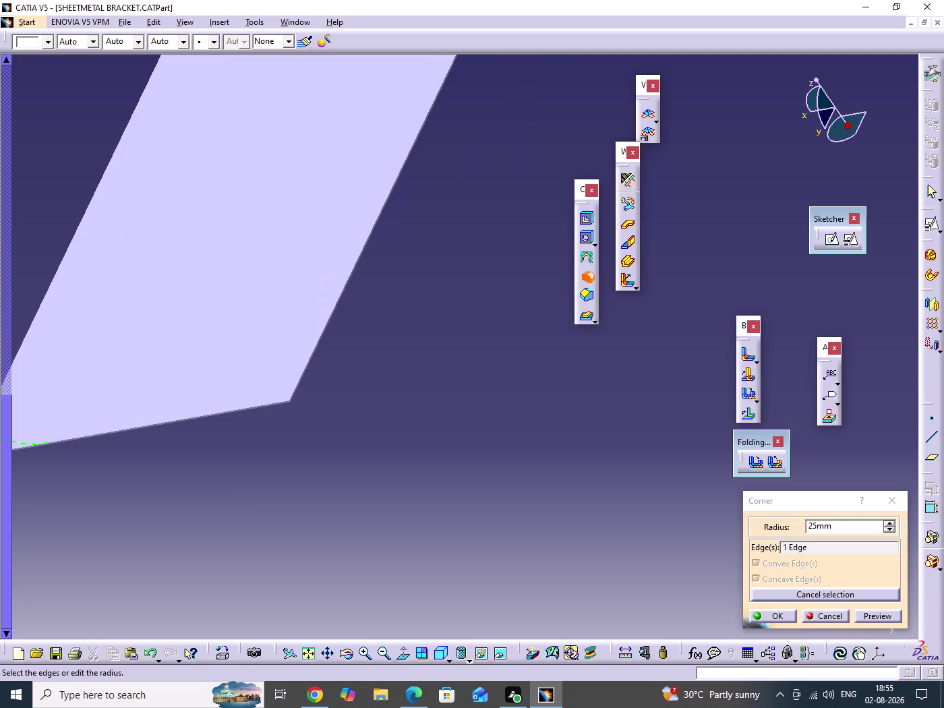
middle_drag(294, 507, 304, 282)
click(294, 507)
middle_drag(158, 475, 537, 357)
middle_drag(256, 474, 588, 339)
middle_drag(292, 434, 649, 291)
middle_drag(329, 416, 717, 265)
middle_drag(353, 410, 533, 557)
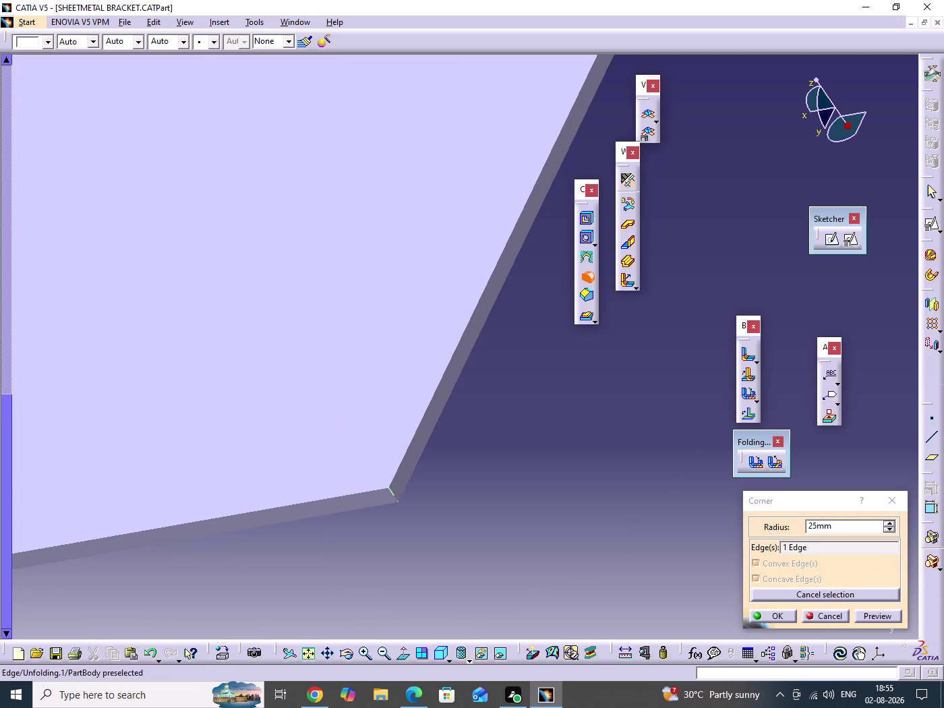
click(391, 492)
Orbit around the plate and add the third corner edge.
click(880, 621)
middle_drag(476, 367, 514, 610)
scroll(down, 3)
click(476, 367)
middle_drag(435, 413, 562, 497)
drag(435, 413, 552, 344)
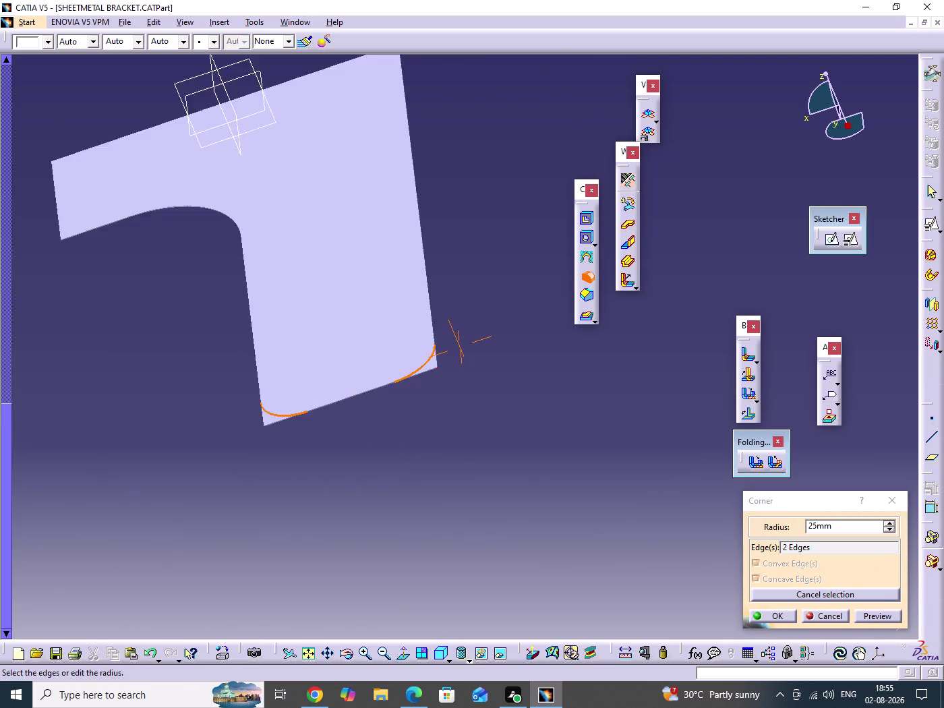
middle_drag(561, 497, 561, 508)
middle_drag(434, 467, 688, 323)
drag(435, 461, 681, 328)
middle_drag(251, 460, 480, 366)
middle_drag(446, 395, 458, 405)
drag(445, 395, 458, 405)
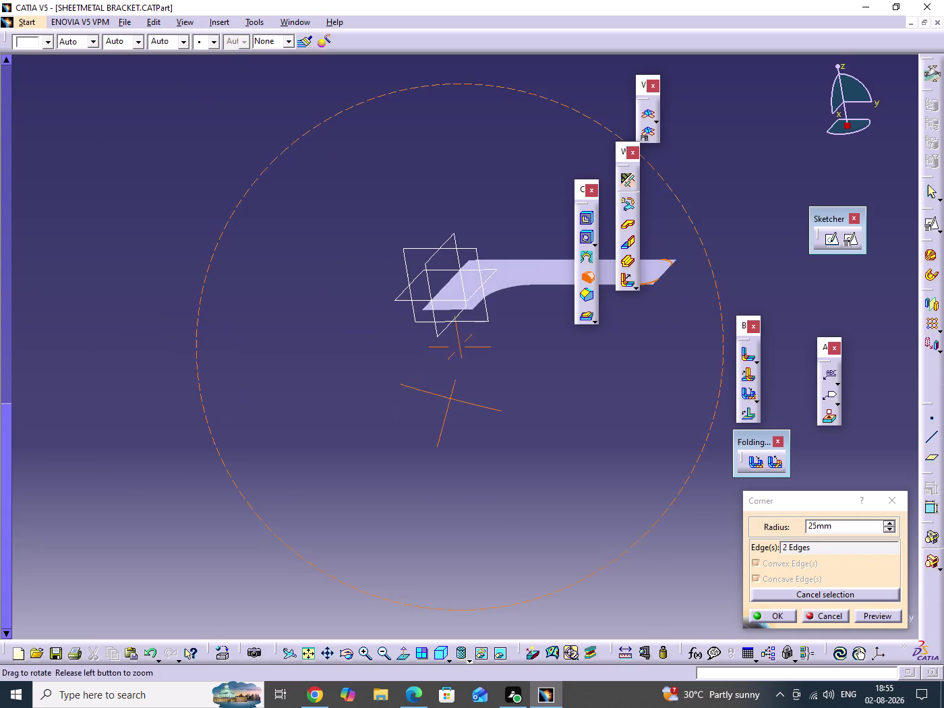
drag(458, 405, 519, 455)
middle_drag(458, 405, 540, 210)
middle_drag(411, 253, 535, 707)
middle_drag(244, 483, 305, 461)
drag(244, 483, 305, 460)
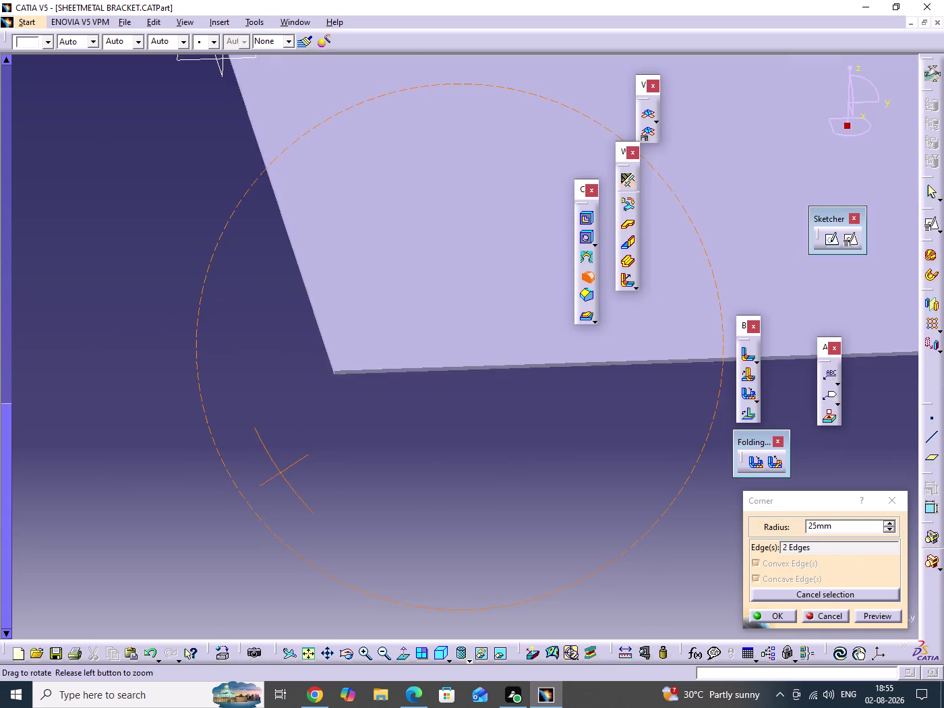
drag(305, 460, 325, 451)
middle_drag(306, 461, 377, 342)
middle_drag(401, 327, 240, 555)
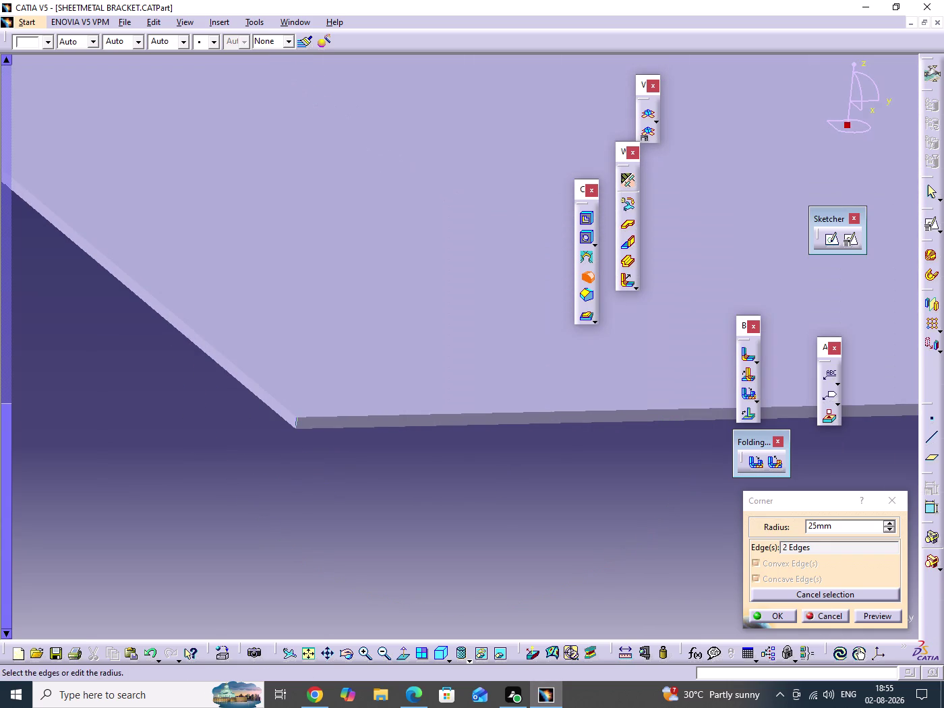
click(297, 422)
Add the fourth corner edge and apply the 25 mm corner rounding.
middle_drag(503, 448, 0, 441)
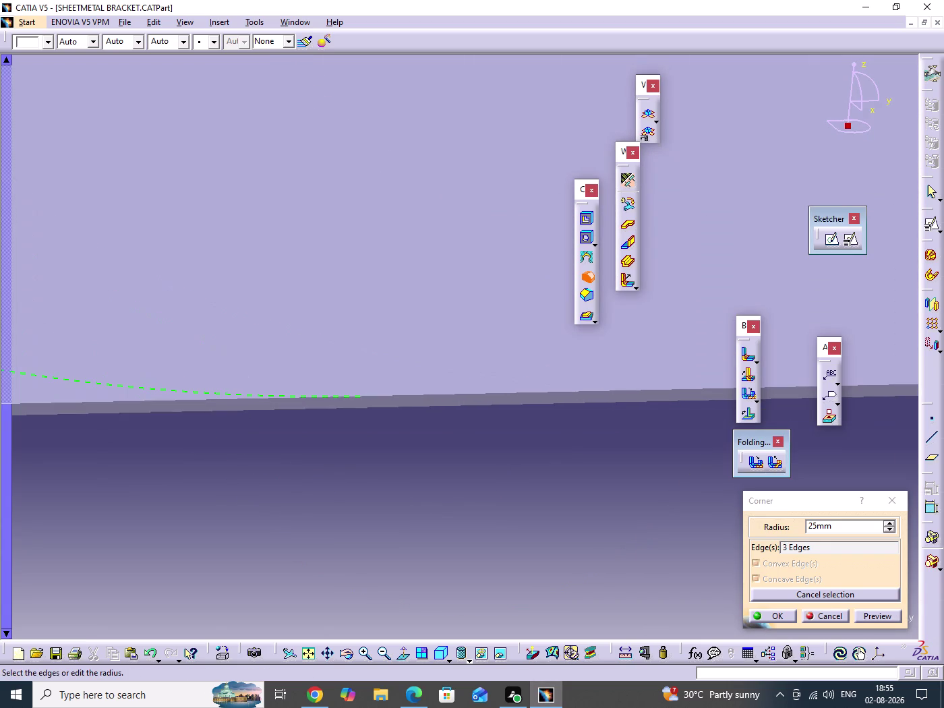
middle_drag(530, 471, 0, 459)
middle_drag(465, 407, 438, 517)
click(465, 406)
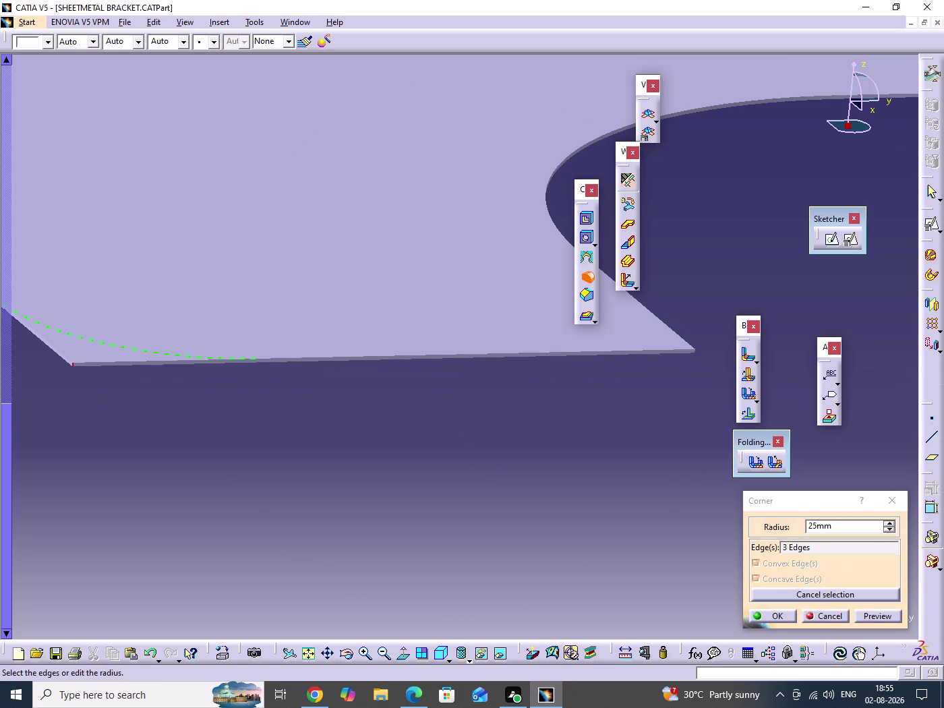
middle_drag(625, 415, 346, 333)
drag(624, 415, 360, 477)
scroll(down, 3)
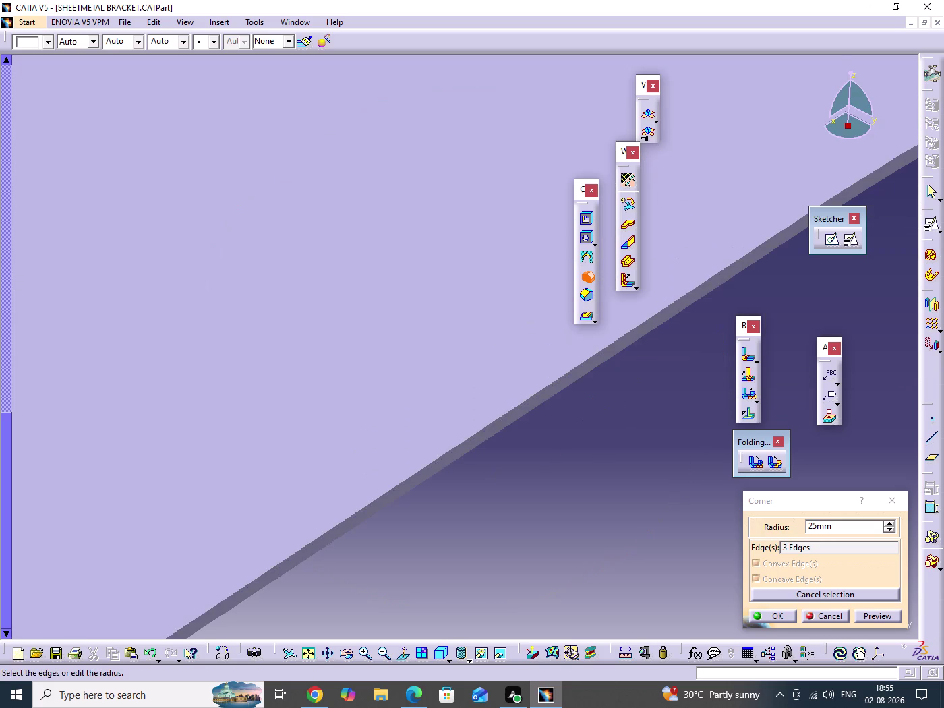
middle_drag(217, 467, 489, 279)
middle_drag(294, 533, 409, 275)
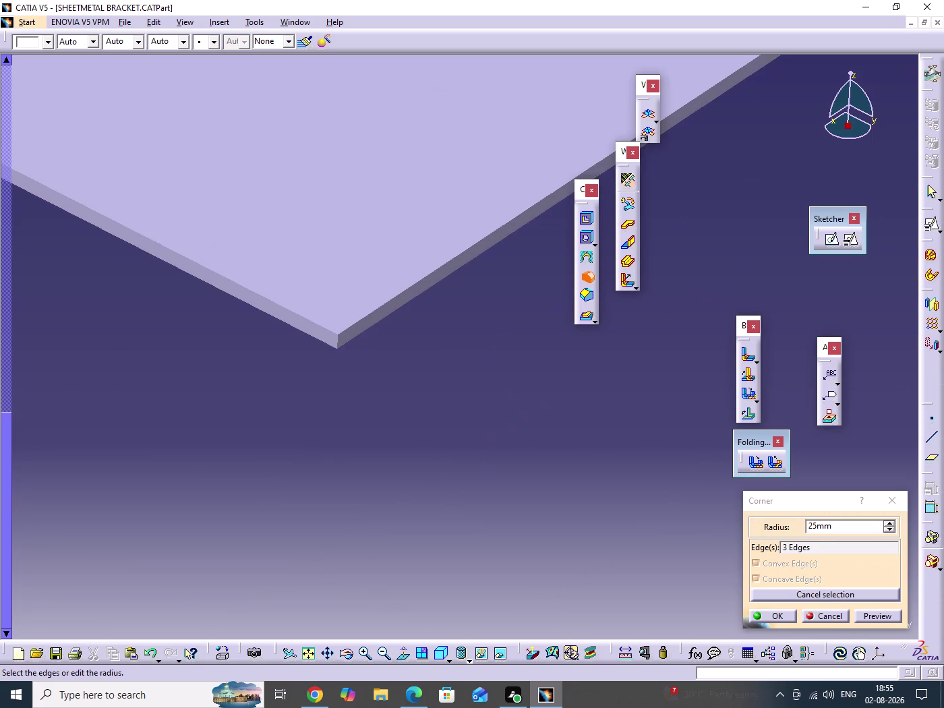
click(337, 340)
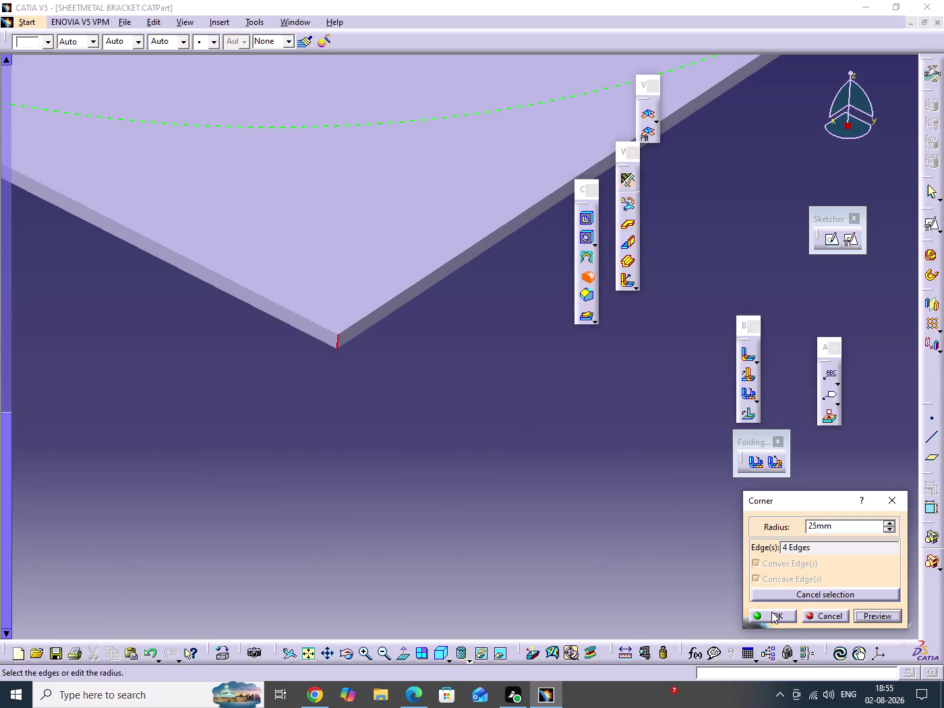
click(781, 613)
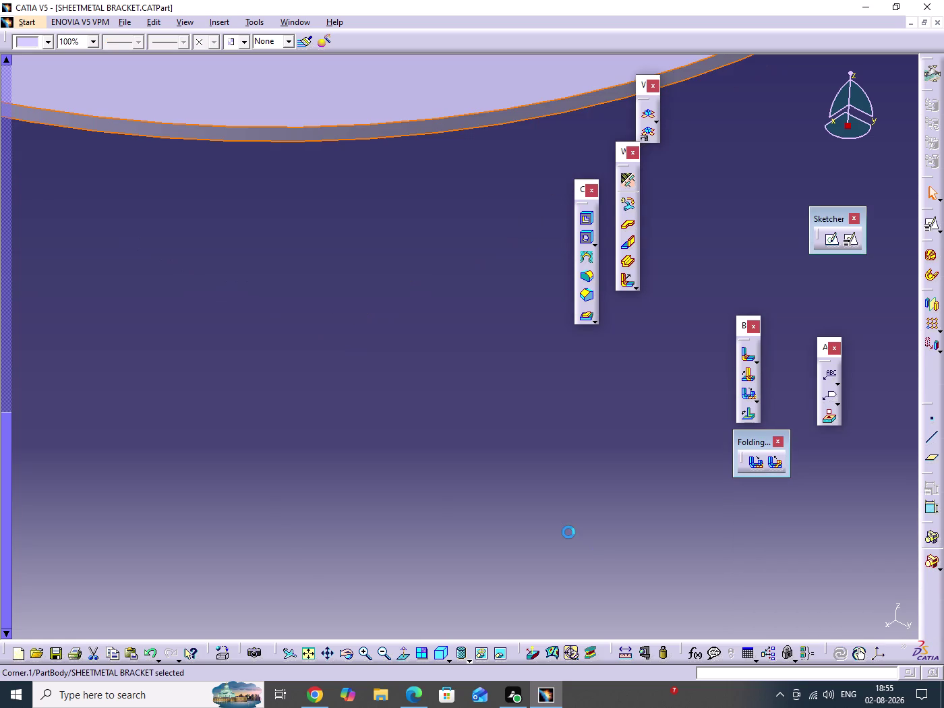
Show the bracket in isometric view, fit it all, and save the part.
click(549, 520)
click(442, 663)
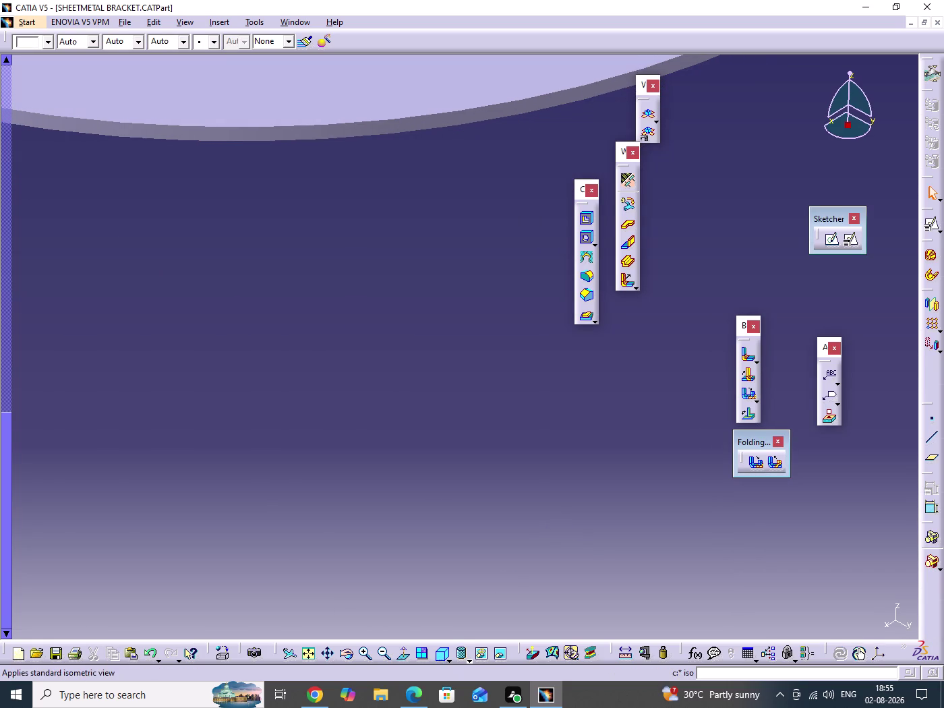
click(309, 661)
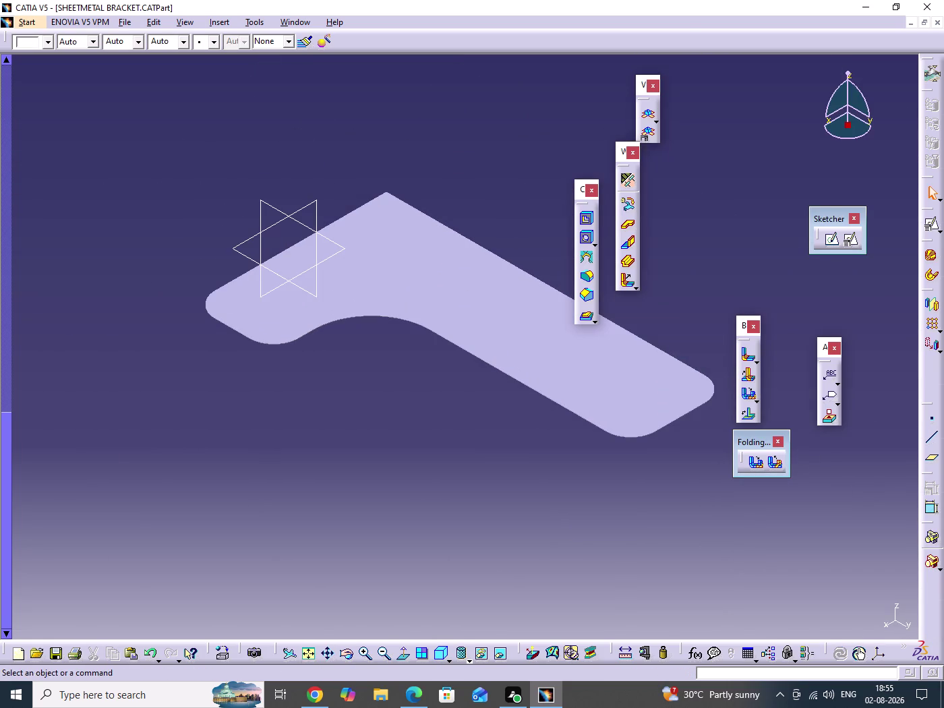
key(ctrl+s)
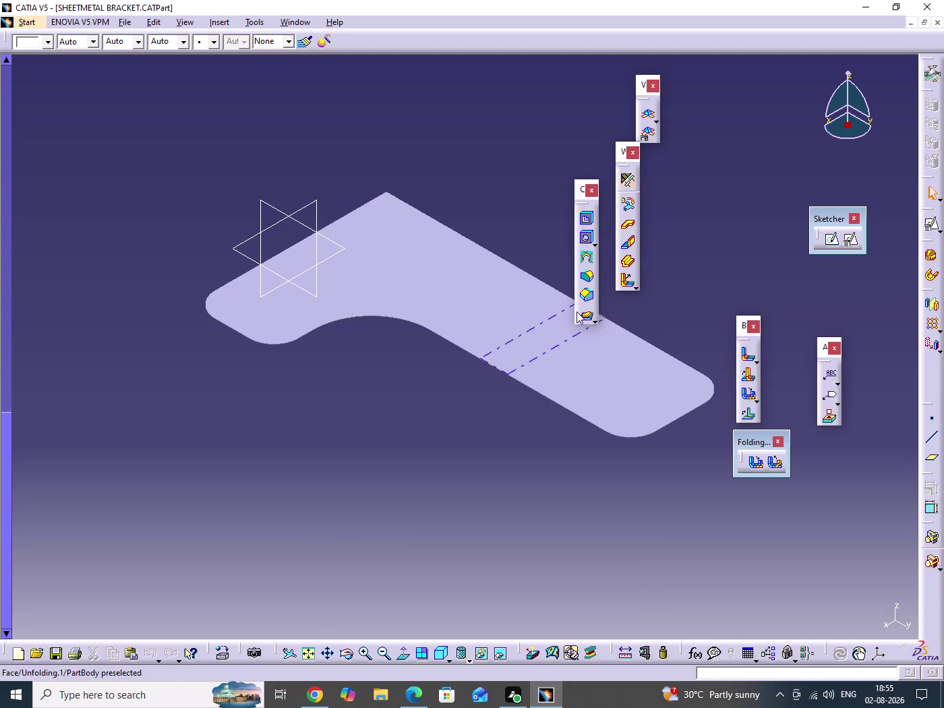
Start a new corner with 60 mm radius, checking the reference drawing.
click(590, 278)
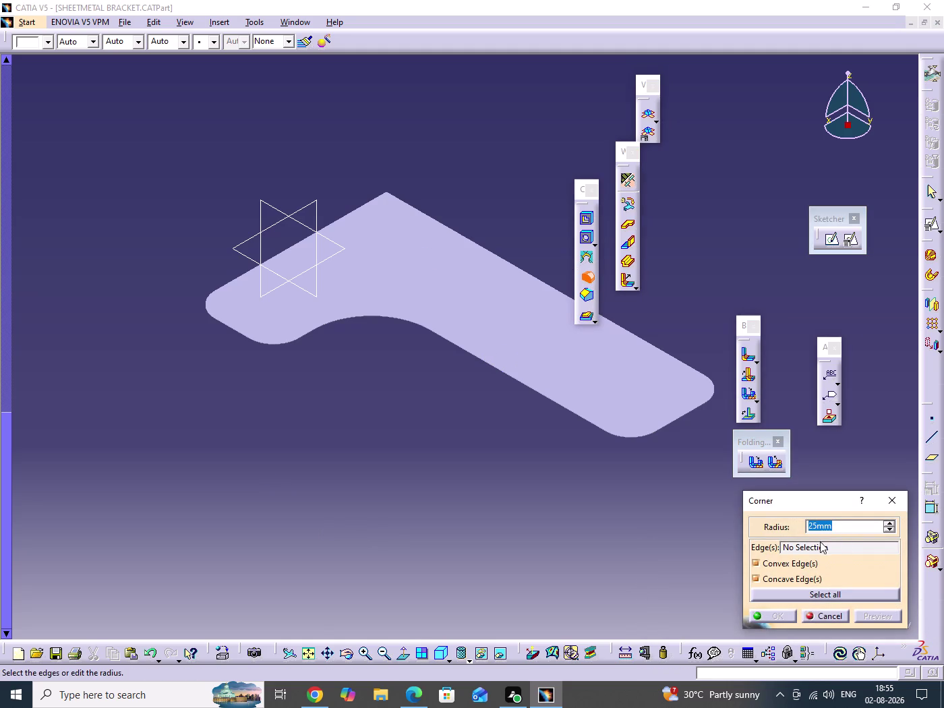
text(60)
click(413, 700)
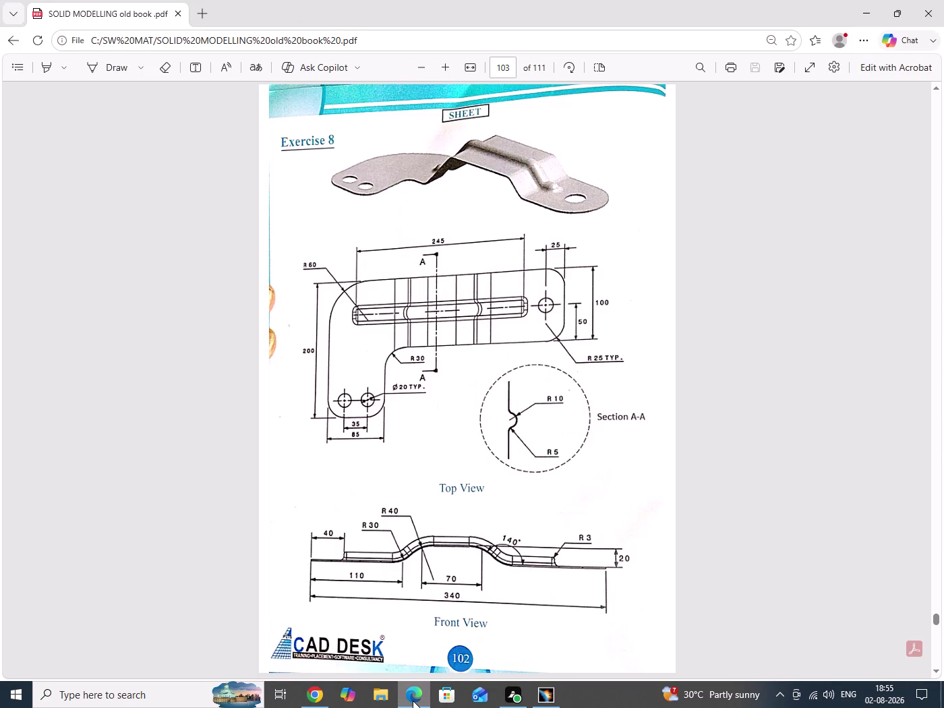
click(413, 701)
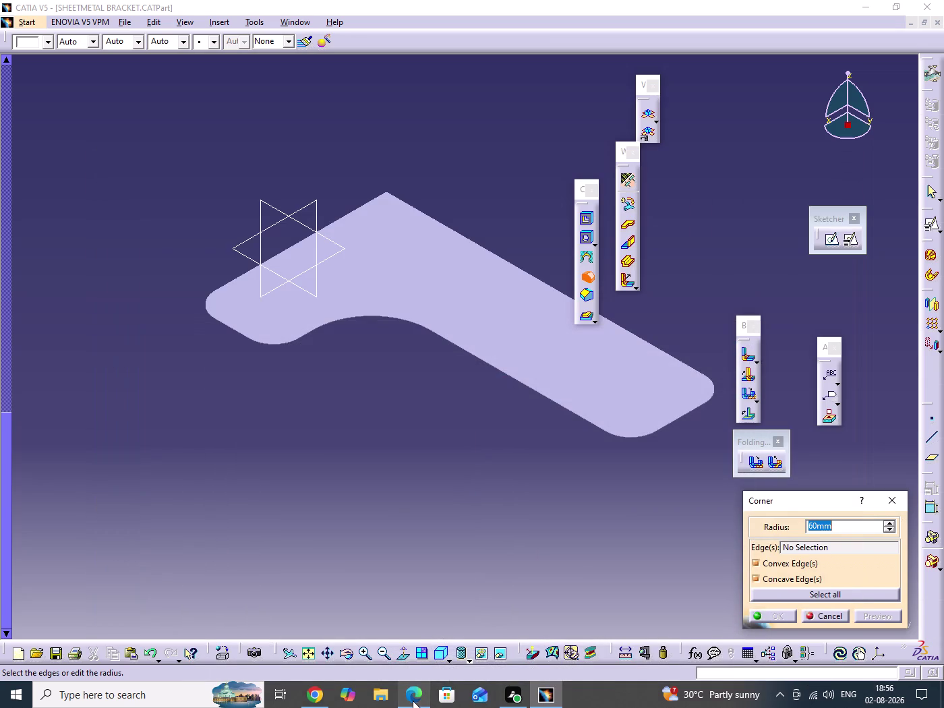
Orbit and zoom in on the bracket's remaining sharp outer corner edge.
middle_drag(364, 421, 531, 514)
drag(365, 421, 531, 515)
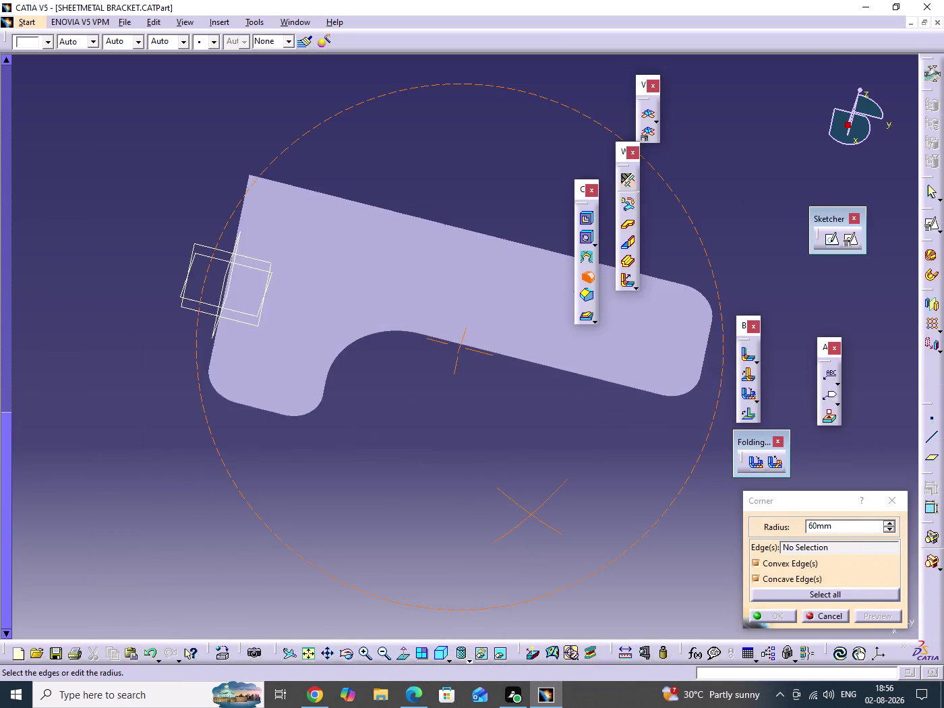
drag(531, 515, 551, 524)
middle_drag(531, 515, 649, 472)
middle_drag(257, 364, 423, 560)
middle_drag(289, 381, 482, 461)
drag(299, 381, 476, 462)
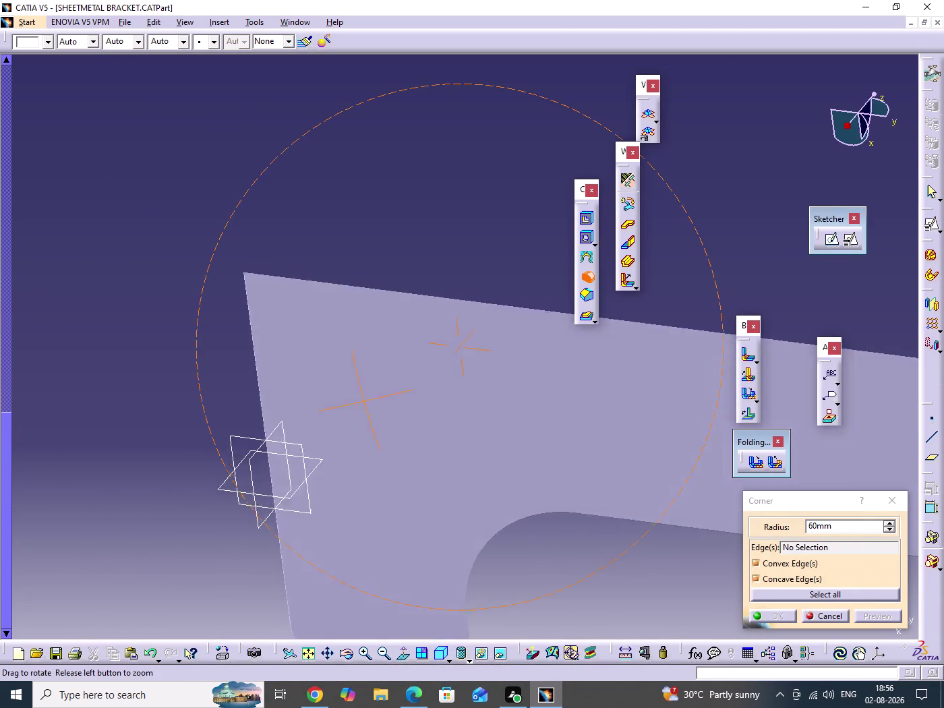
middle_drag(483, 462, 503, 309)
middle_drag(134, 393, 556, 490)
middle_drag(191, 397, 463, 366)
middle_drag(353, 401, 508, 427)
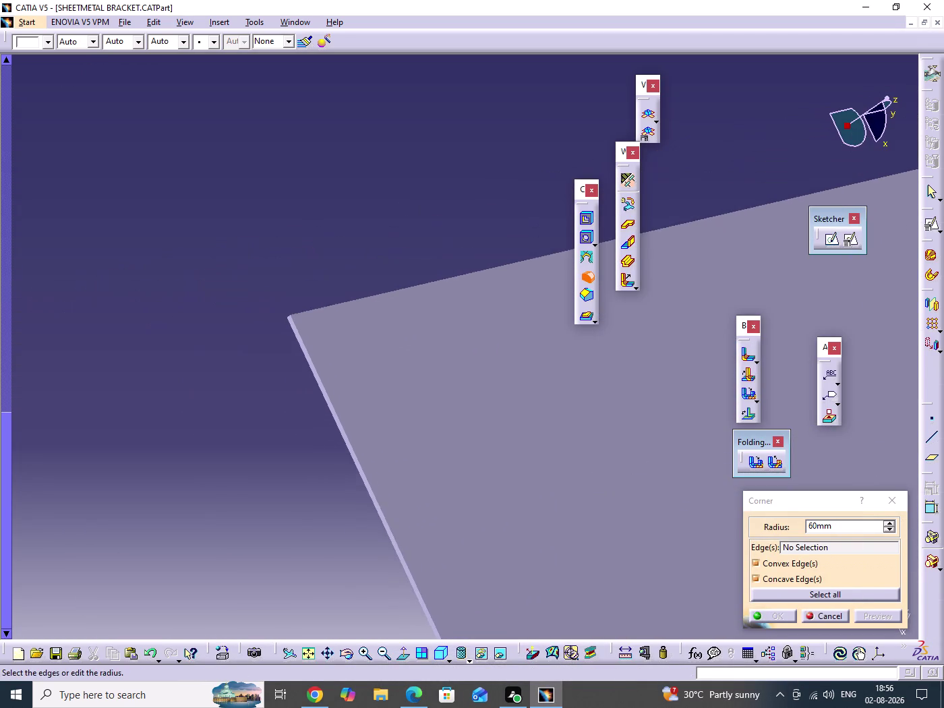
middle_drag(410, 391, 477, 242)
drag(412, 390, 471, 412)
middle_drag(161, 369, 235, 419)
middle_drag(307, 429, 332, 429)
drag(307, 429, 332, 429)
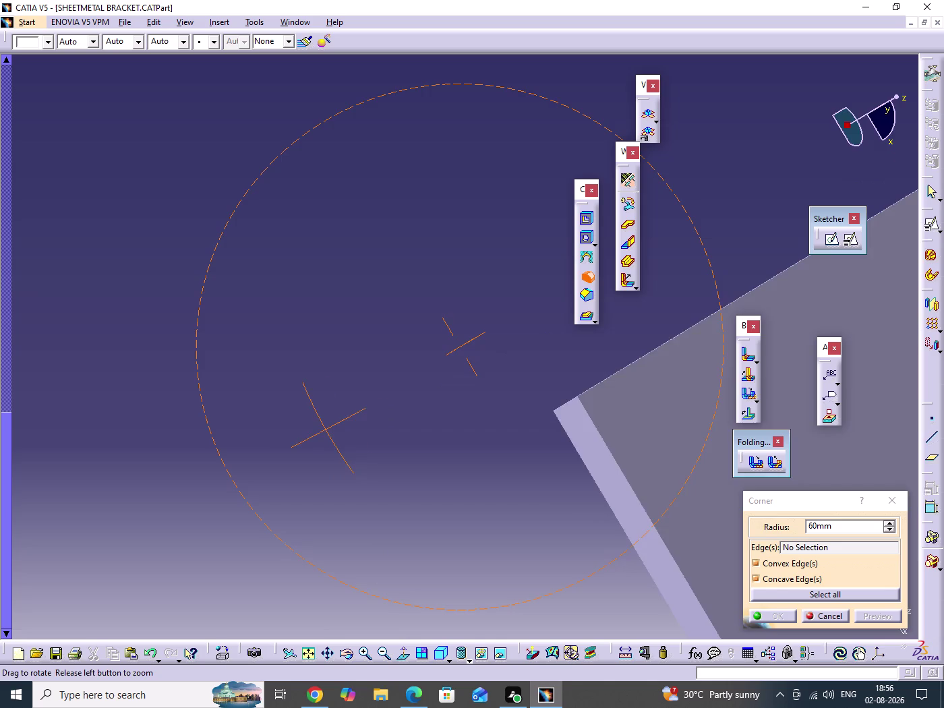
drag(332, 428, 355, 418)
middle_drag(332, 429, 361, 378)
middle_drag(358, 399, 0, 496)
middle_drag(403, 448, 0, 496)
middle_drag(358, 503, 263, 616)
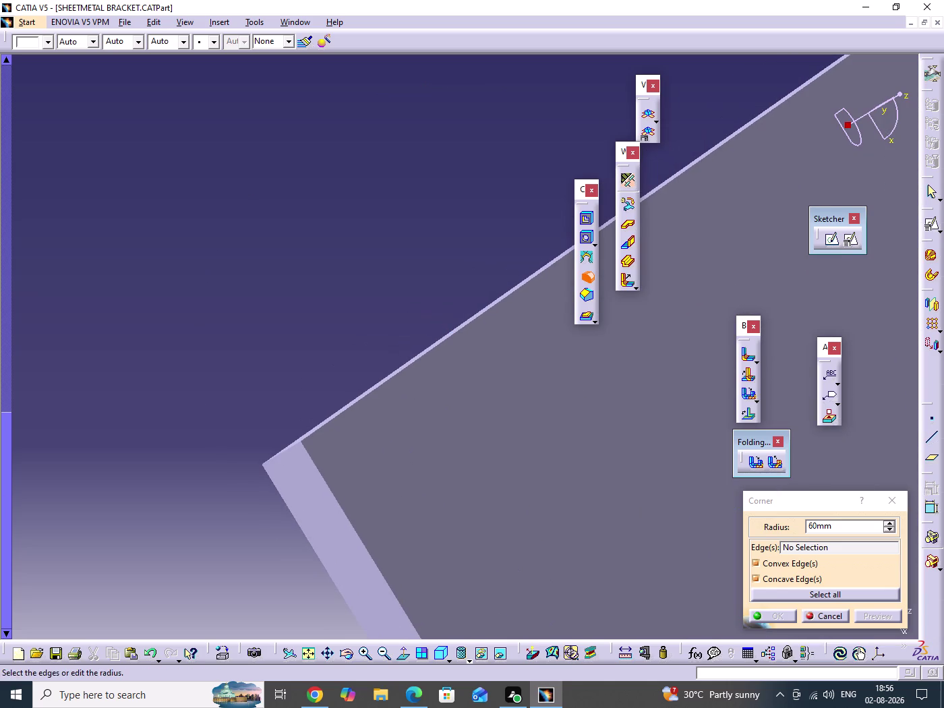
Round that corner edge with a 60 mm radius and fit the bracket back in view.
click(286, 450)
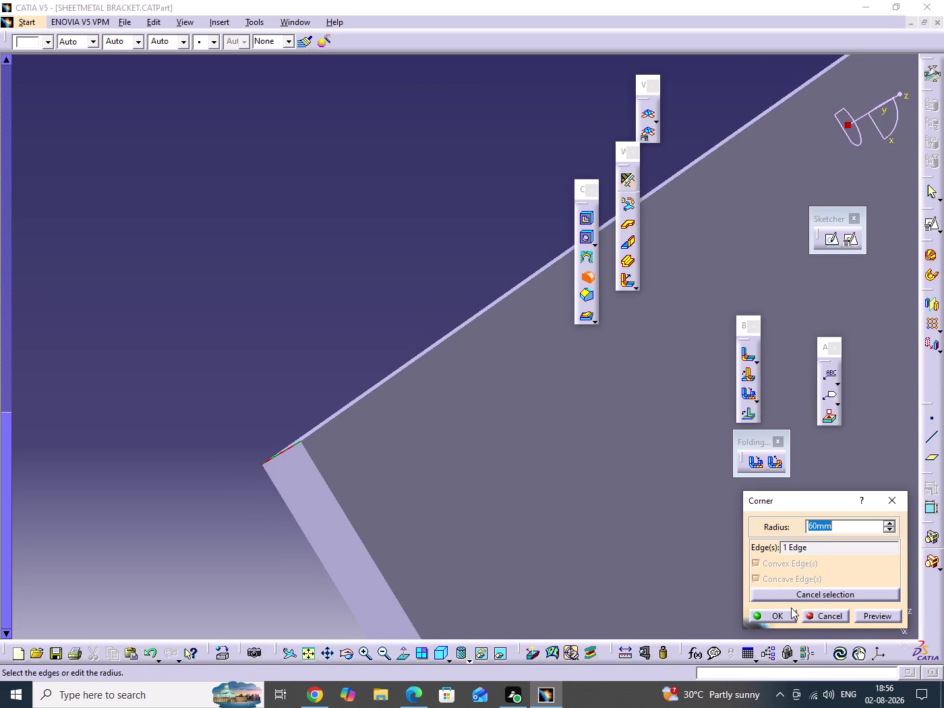
click(772, 619)
middle_drag(436, 430, 441, 672)
click(435, 429)
click(307, 656)
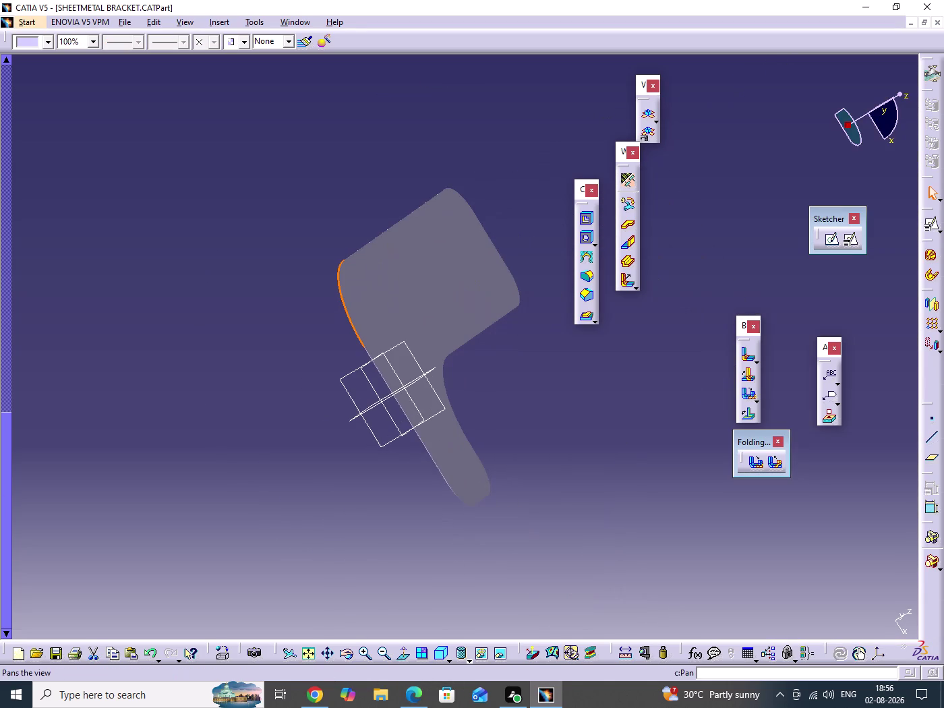
Save the part, expand the feature tree and start editing Sketch.2.
key(ctrl+s)
scroll(up, 3)
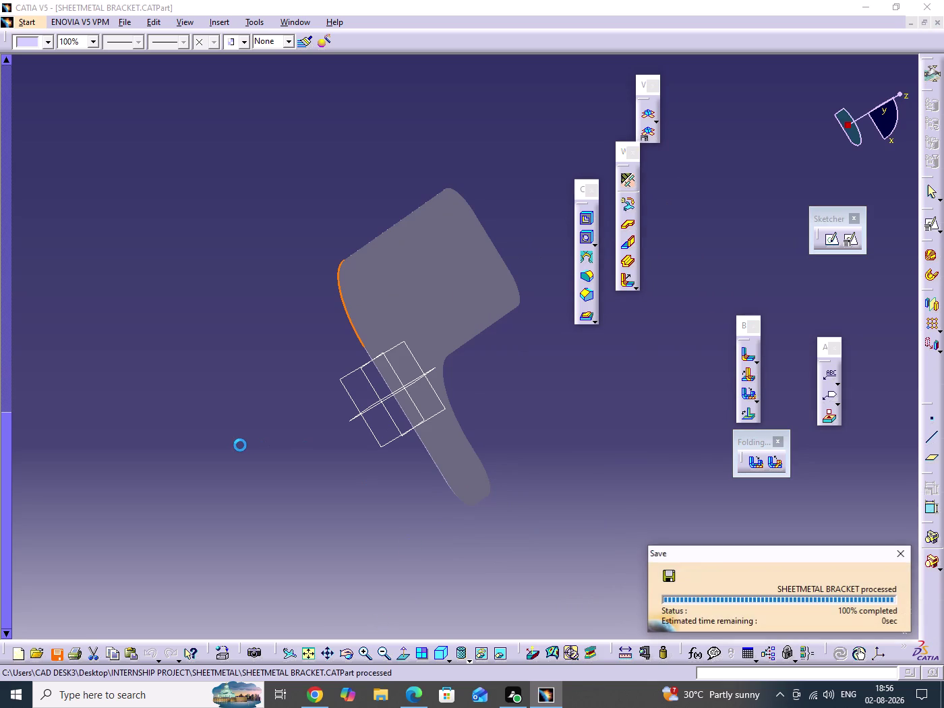
scroll(up, 3)
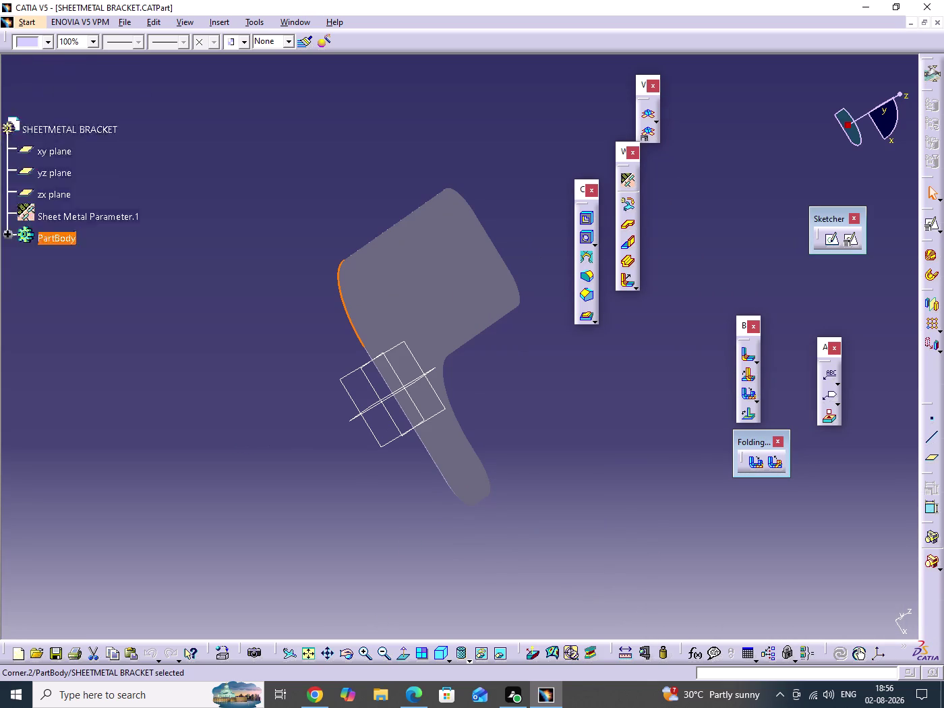
scroll(up, 3)
click(7, 297)
click(189, 391)
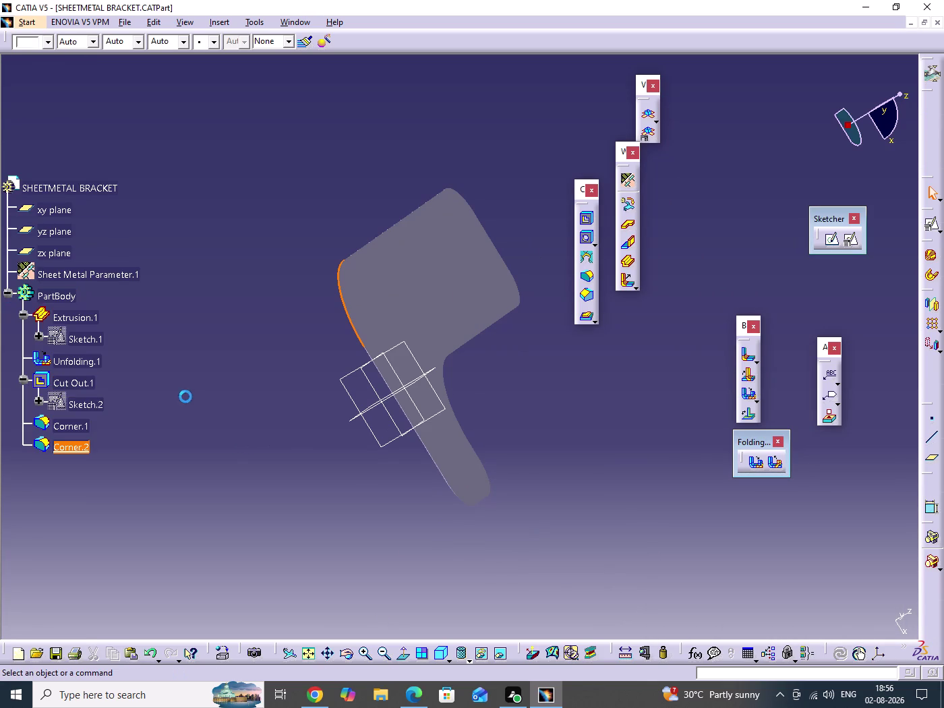
double_click(85, 407)
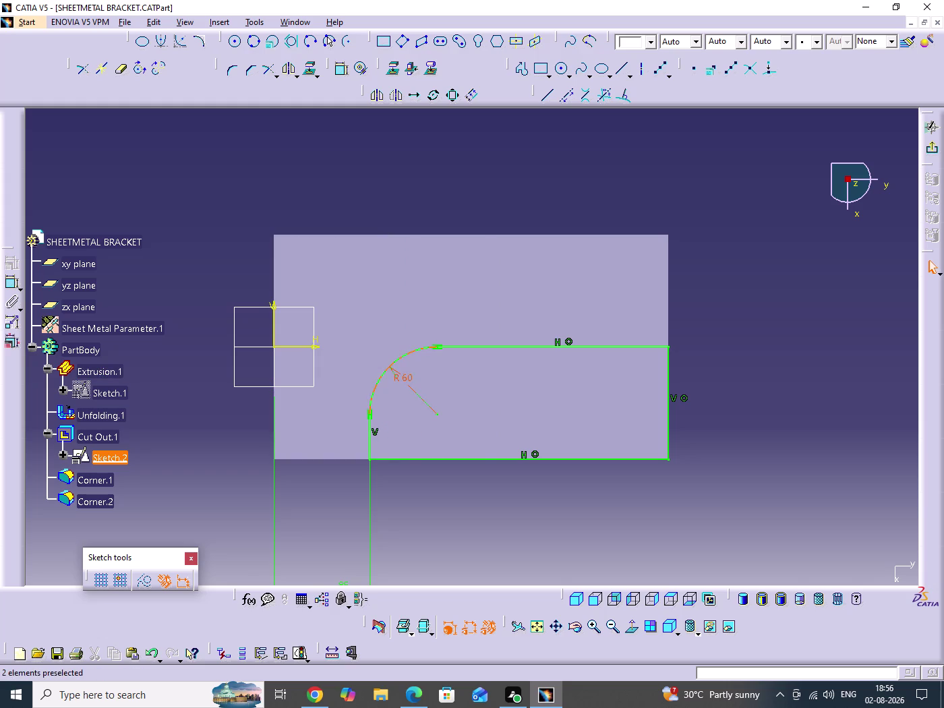
Change the R60 inner corner radius to 30 mm and exit the sketch.
double_click(406, 377)
text(30)
key(Return)
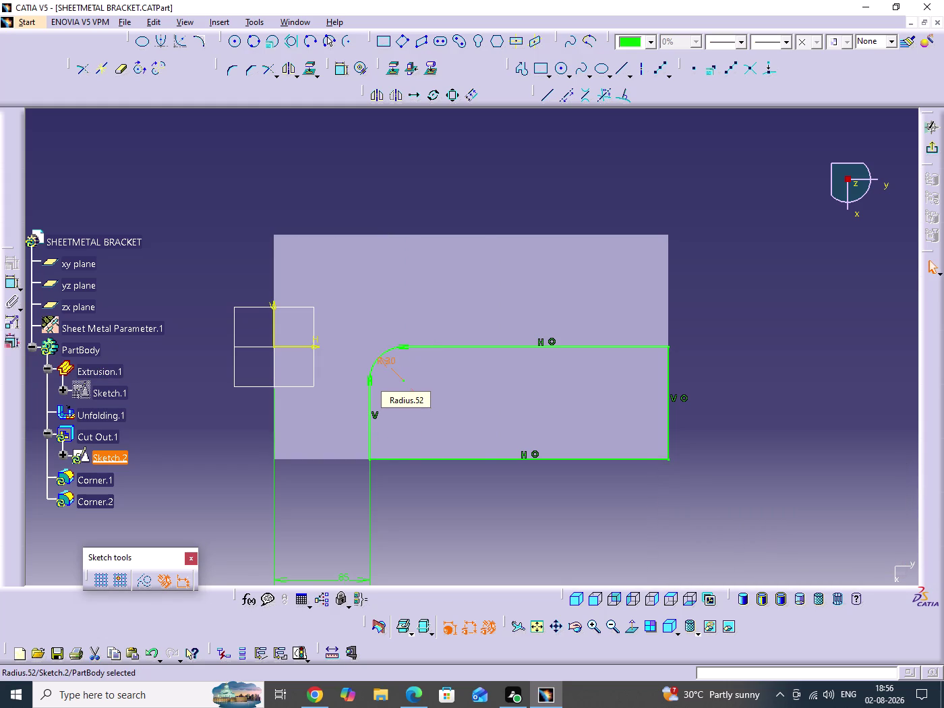
click(935, 149)
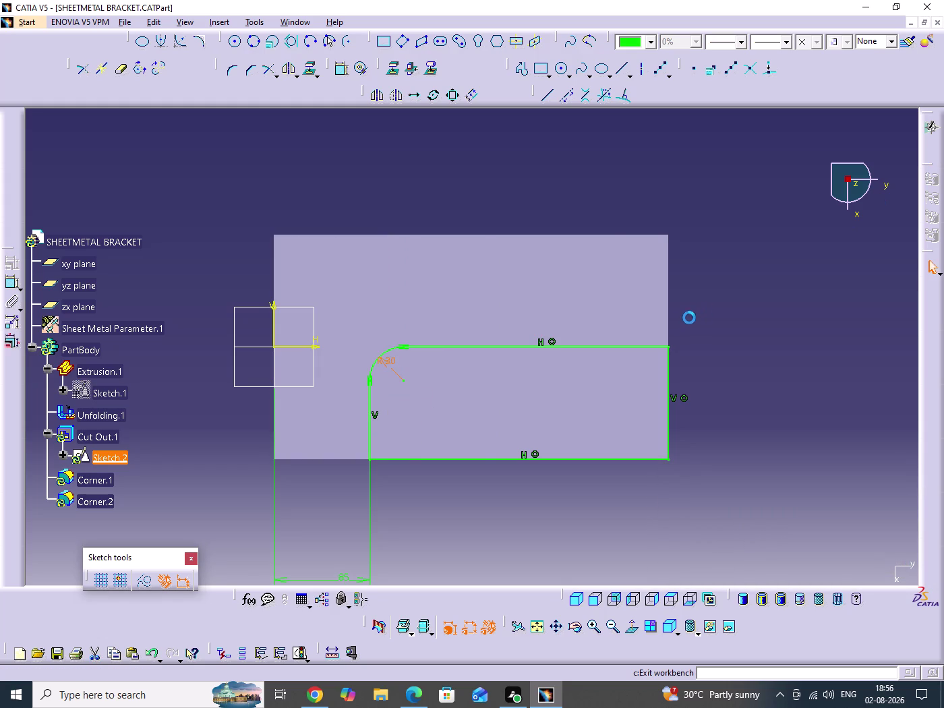
click(546, 407)
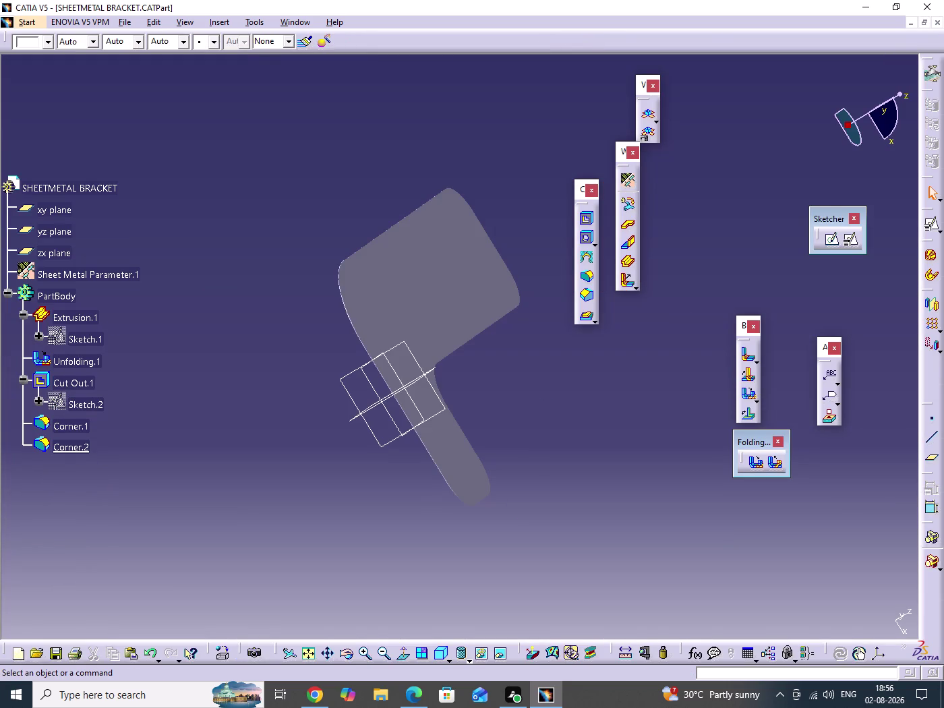
Return to an isometric view of the updated bracket.
click(441, 652)
click(551, 516)
middle_drag(488, 507, 471, 556)
scroll(down, 3)
scroll(down, 3)
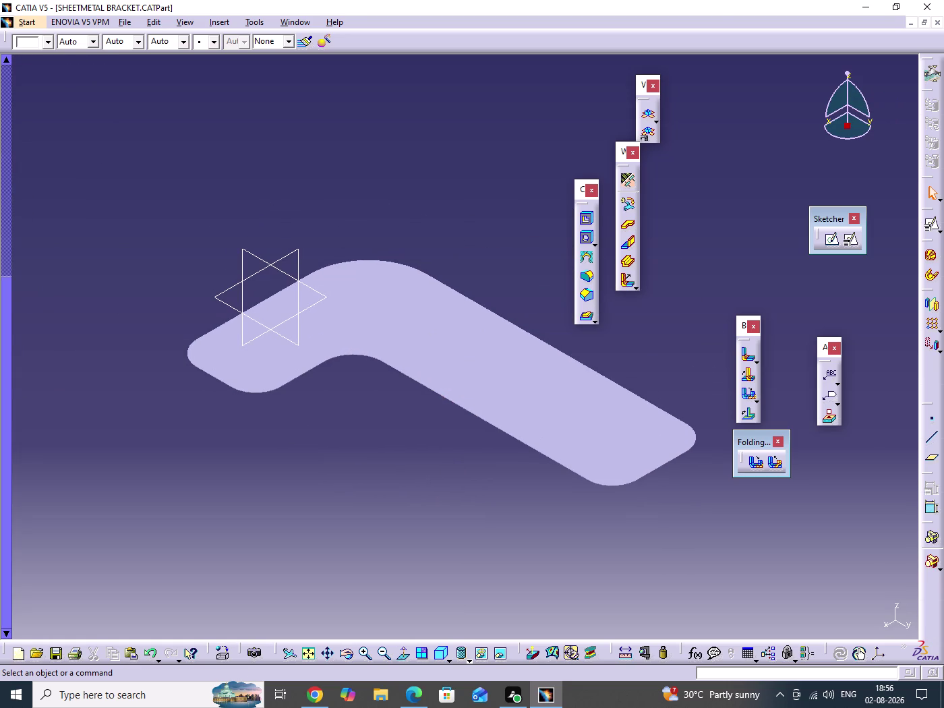
click(493, 548)
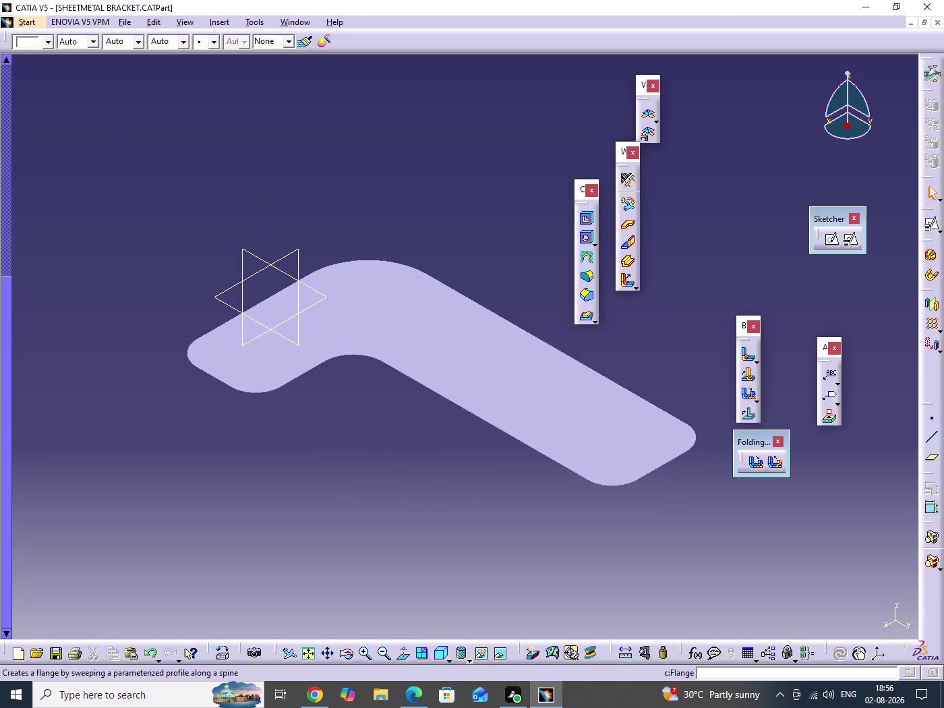
Create a positioned sketch on the xy plane with Reverse H and Swap enabled, Reverse V off.
click(854, 241)
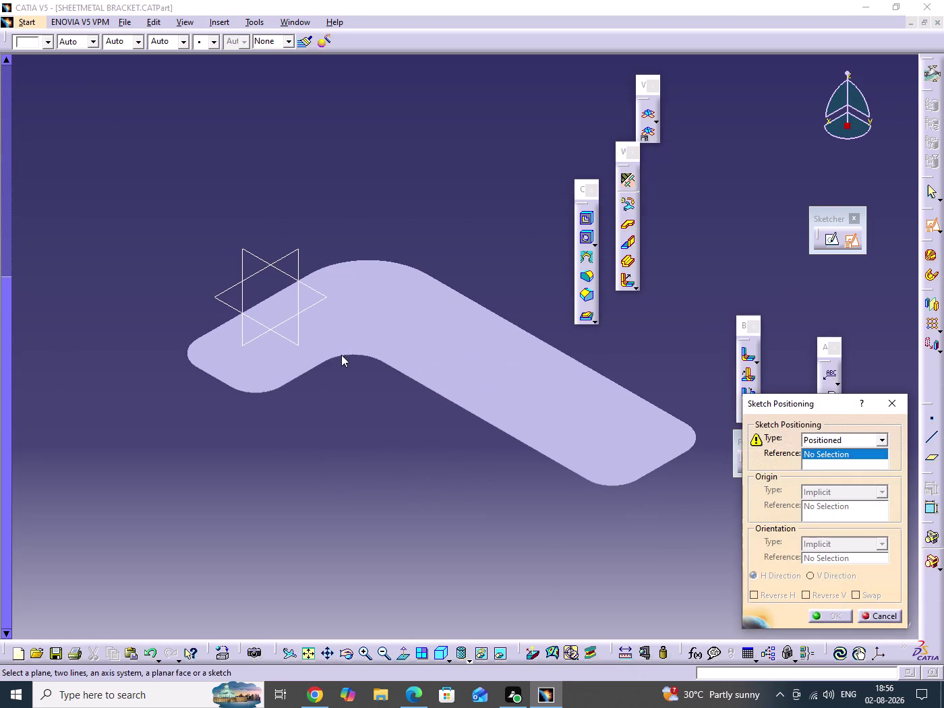
click(320, 300)
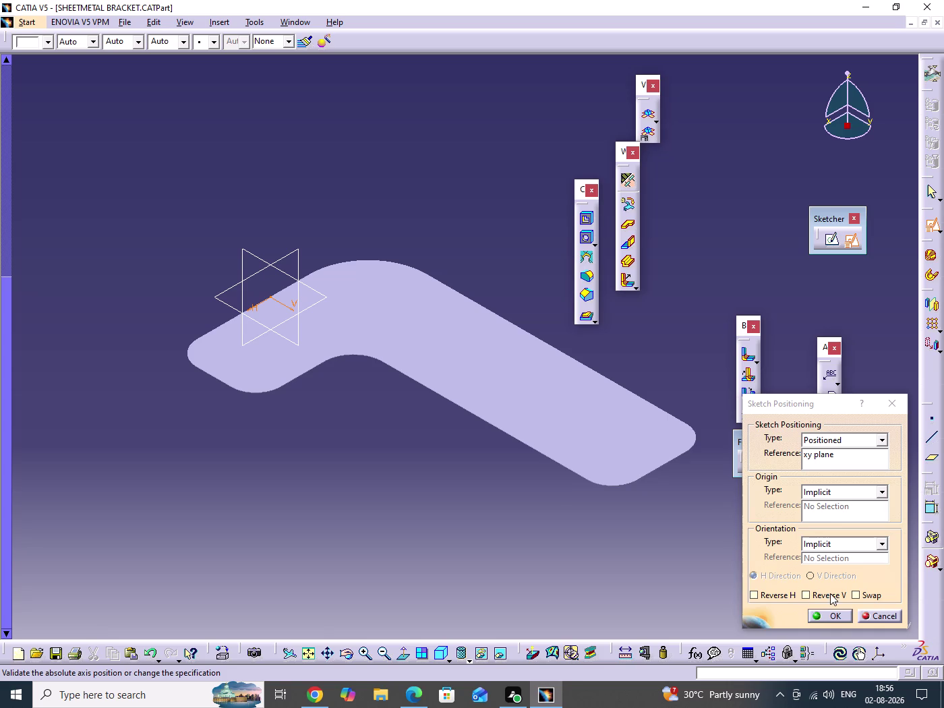
click(830, 593)
click(786, 595)
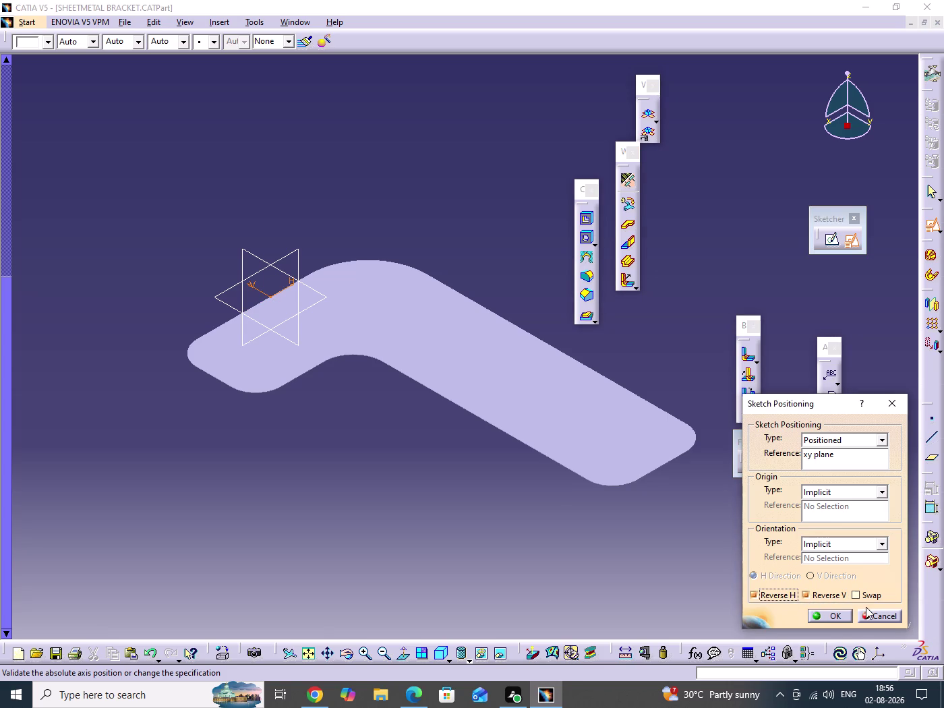
click(829, 599)
click(871, 597)
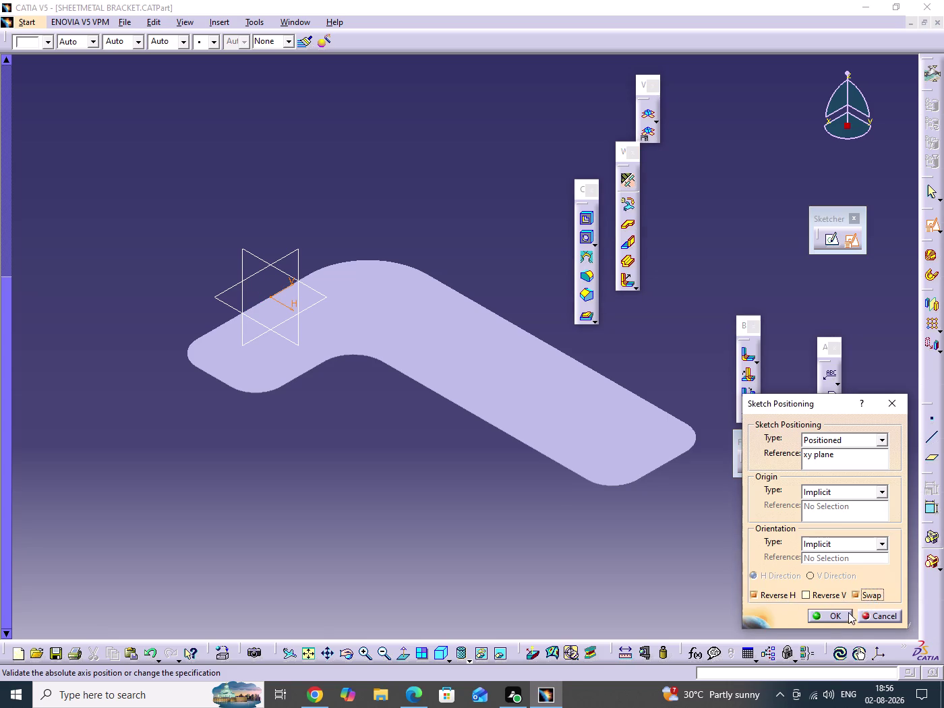
click(832, 616)
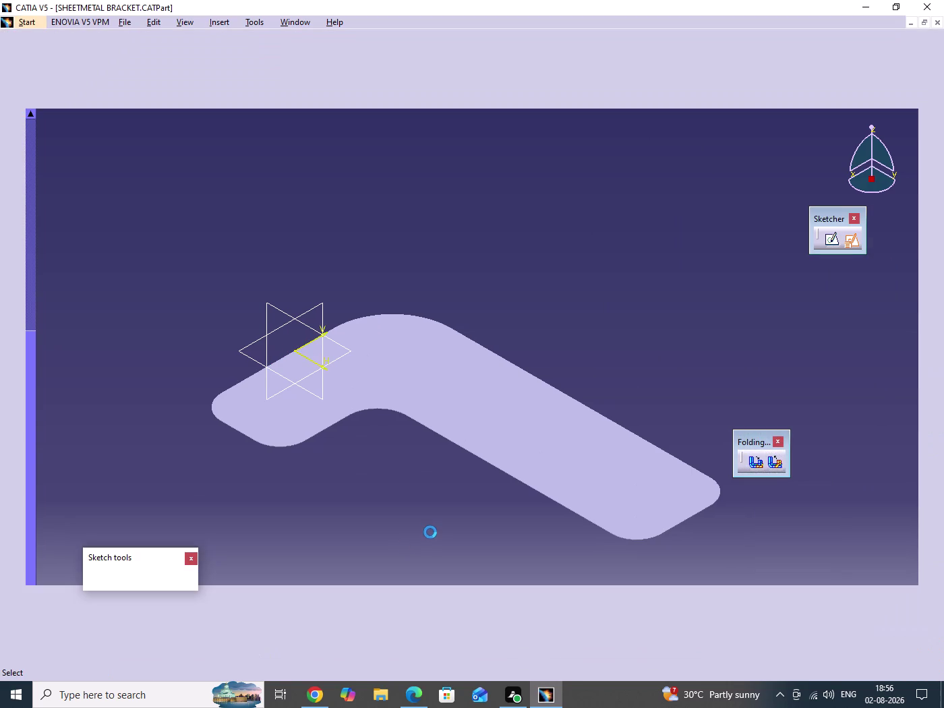